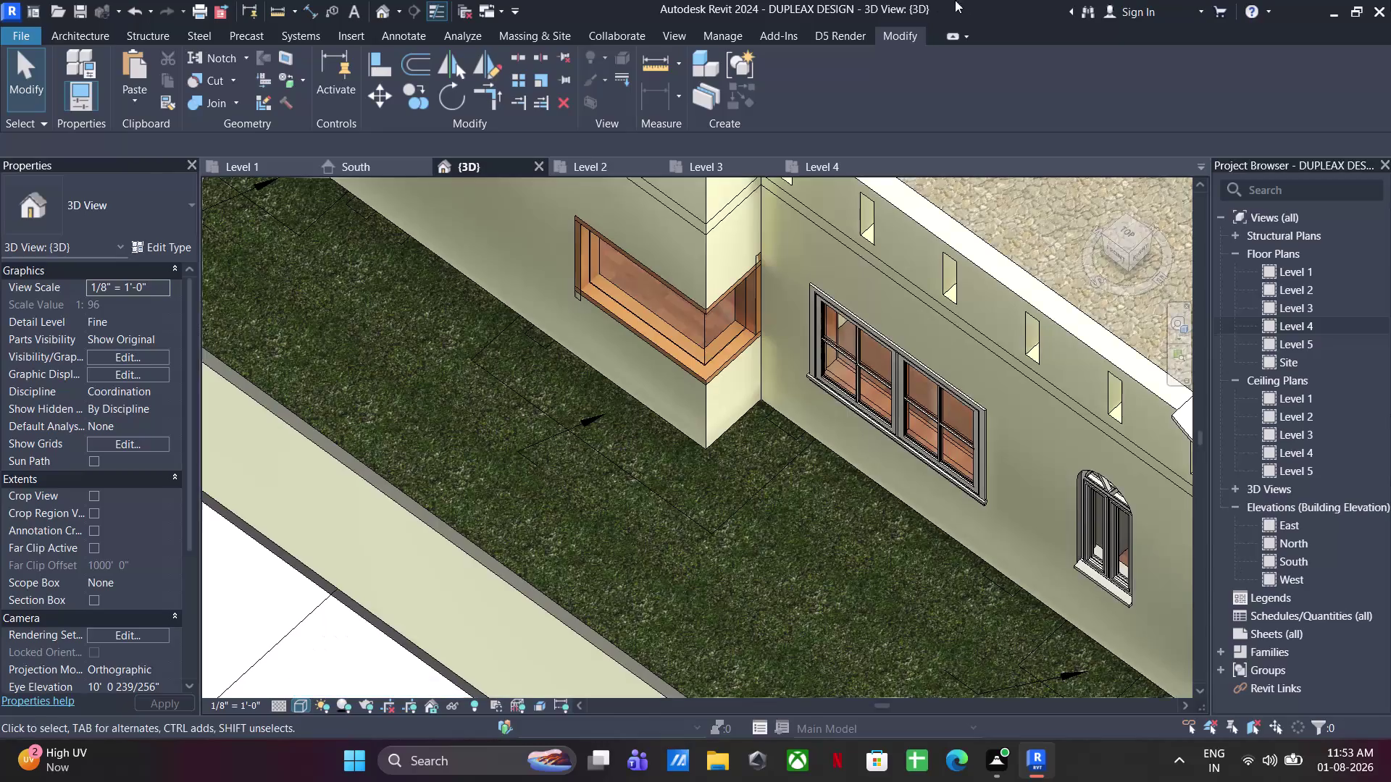
Start an in-place Generic Models component named '12'.
click(91, 30)
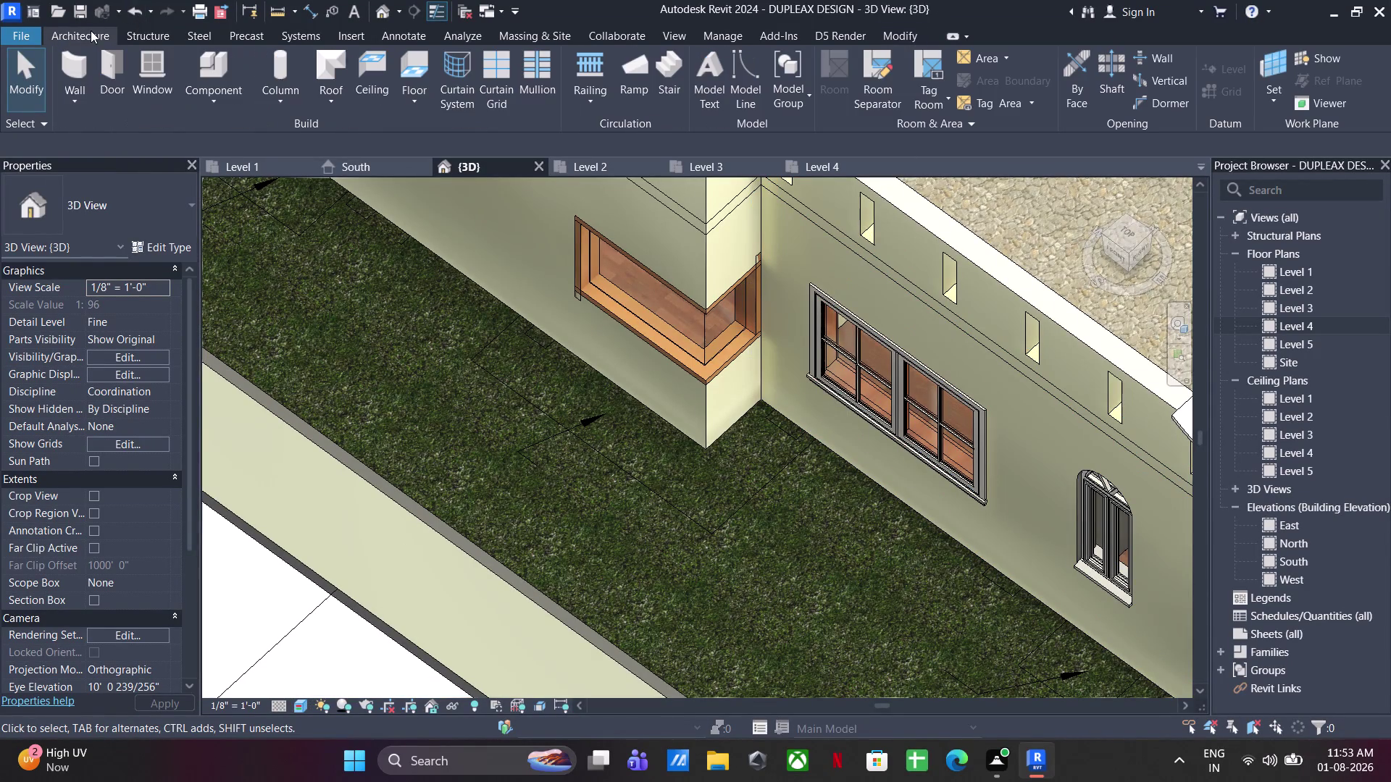
click(203, 101)
click(249, 165)
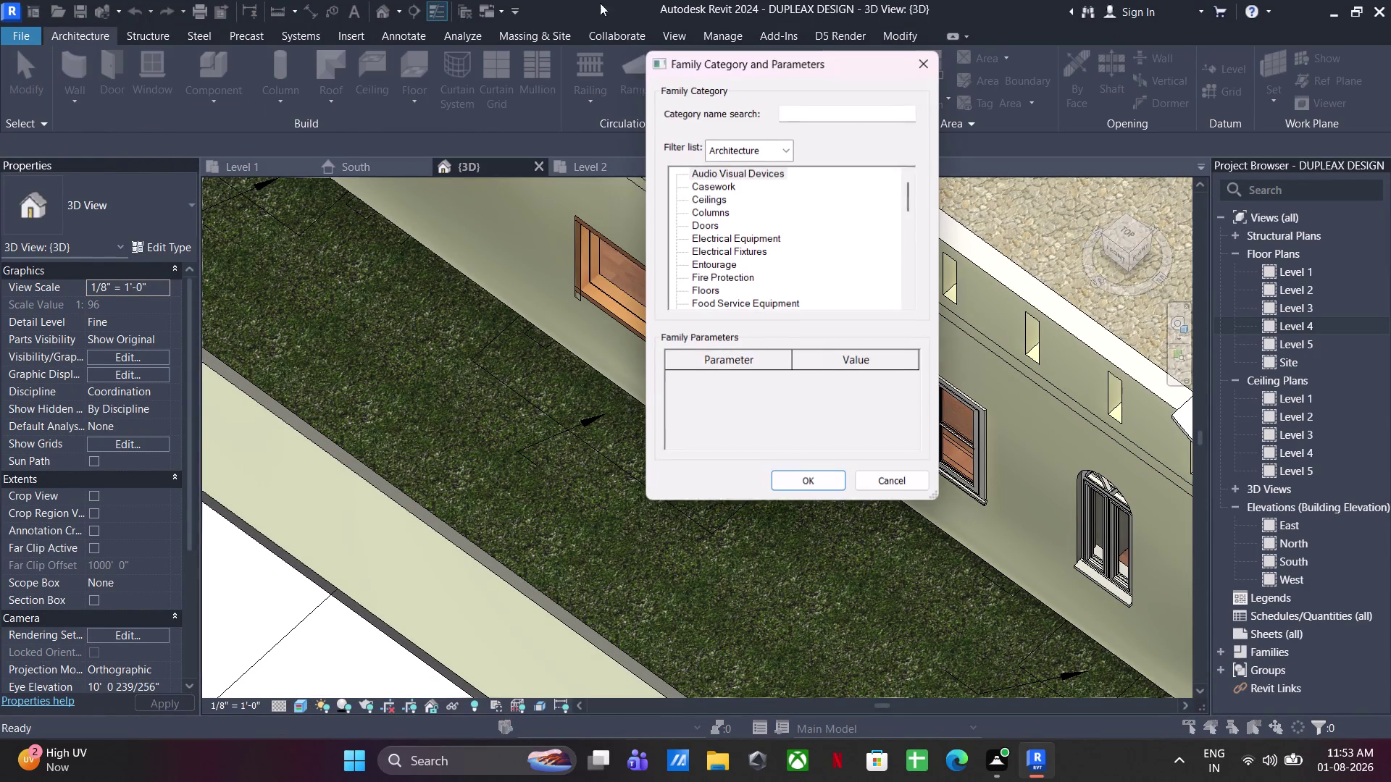
scroll(down, 3)
click(725, 290)
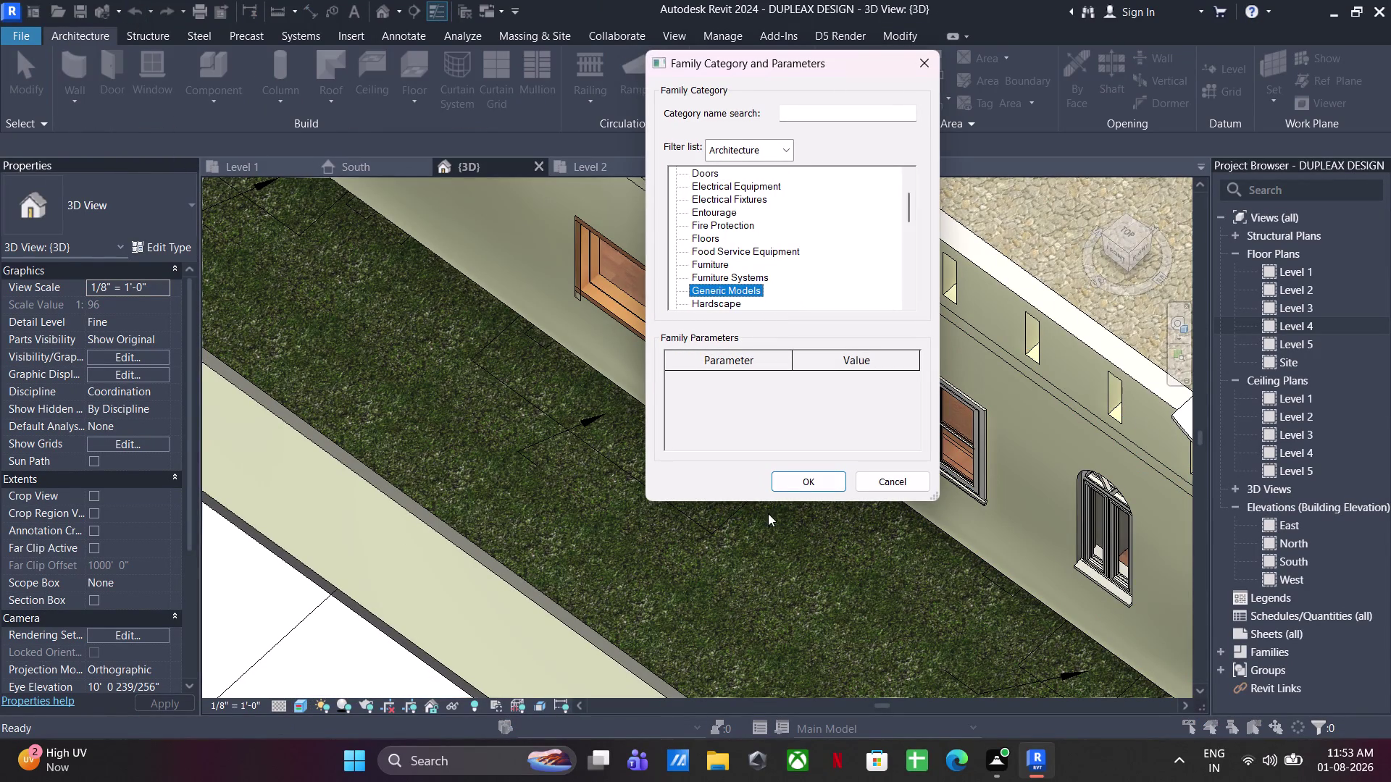
click(784, 478)
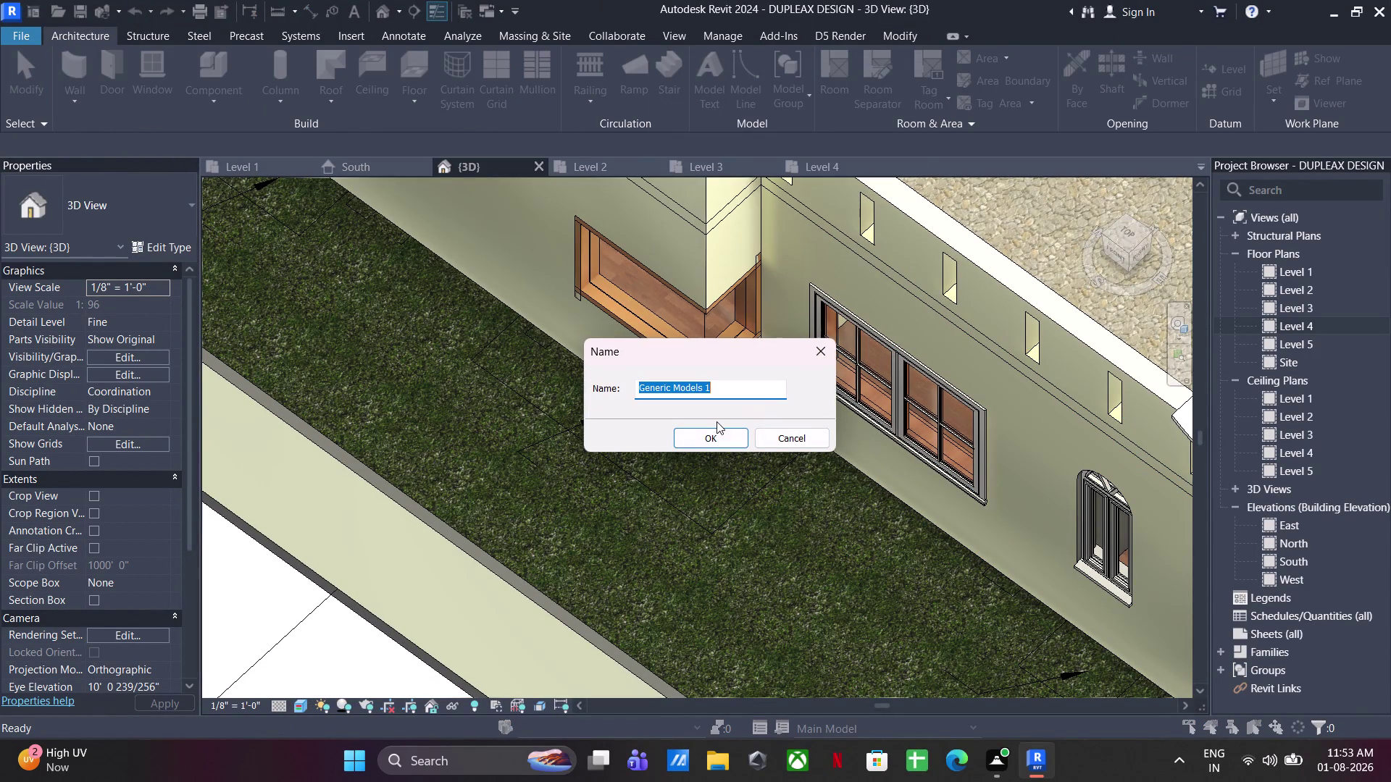
text(12)
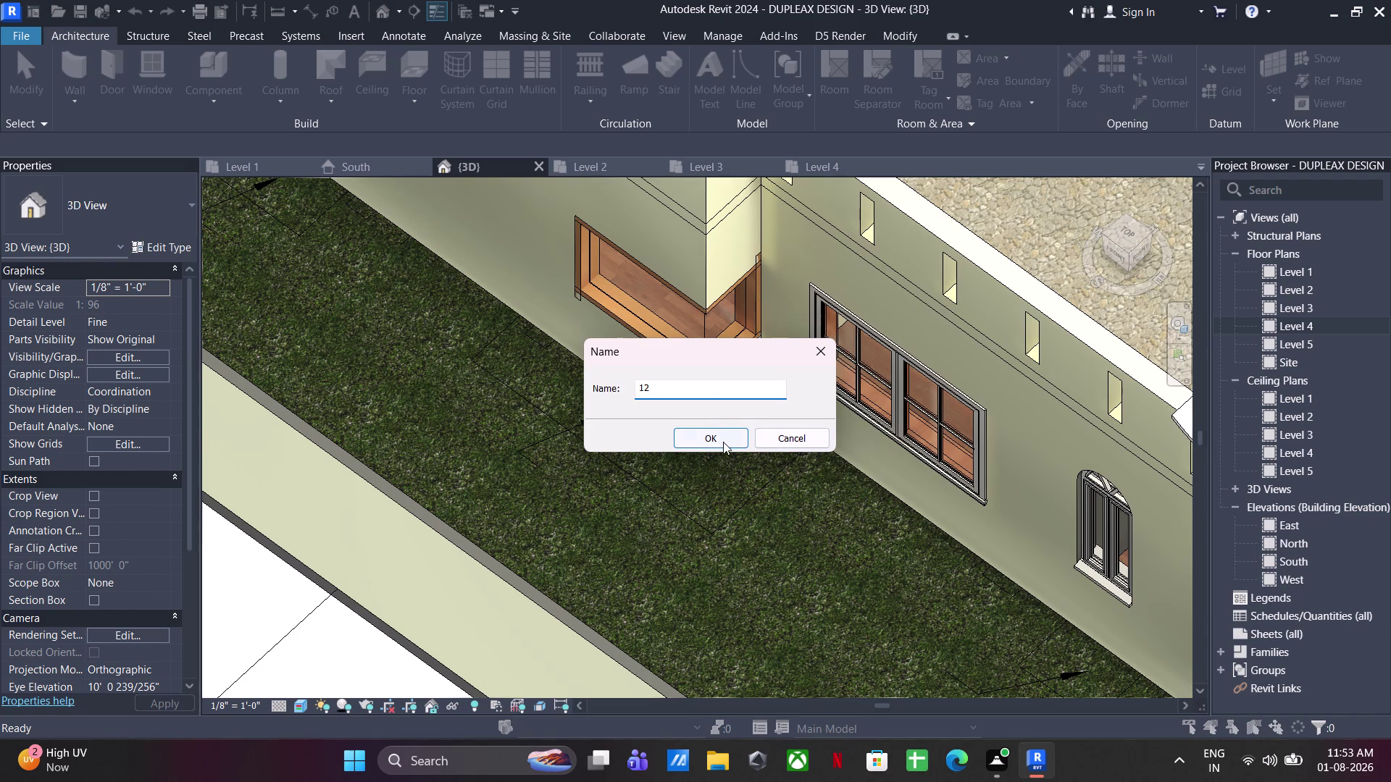
click(721, 442)
Pan across the site to bring the imported elevation drawing into view.
scroll(down, 3)
middle_drag(759, 502, 558, 323)
middle_drag(684, 494, 863, 559)
scroll(down, 3)
middle_drag(792, 479, 419, 603)
middle_drag(808, 509, 718, 505)
middle_drag(744, 529, 759, 248)
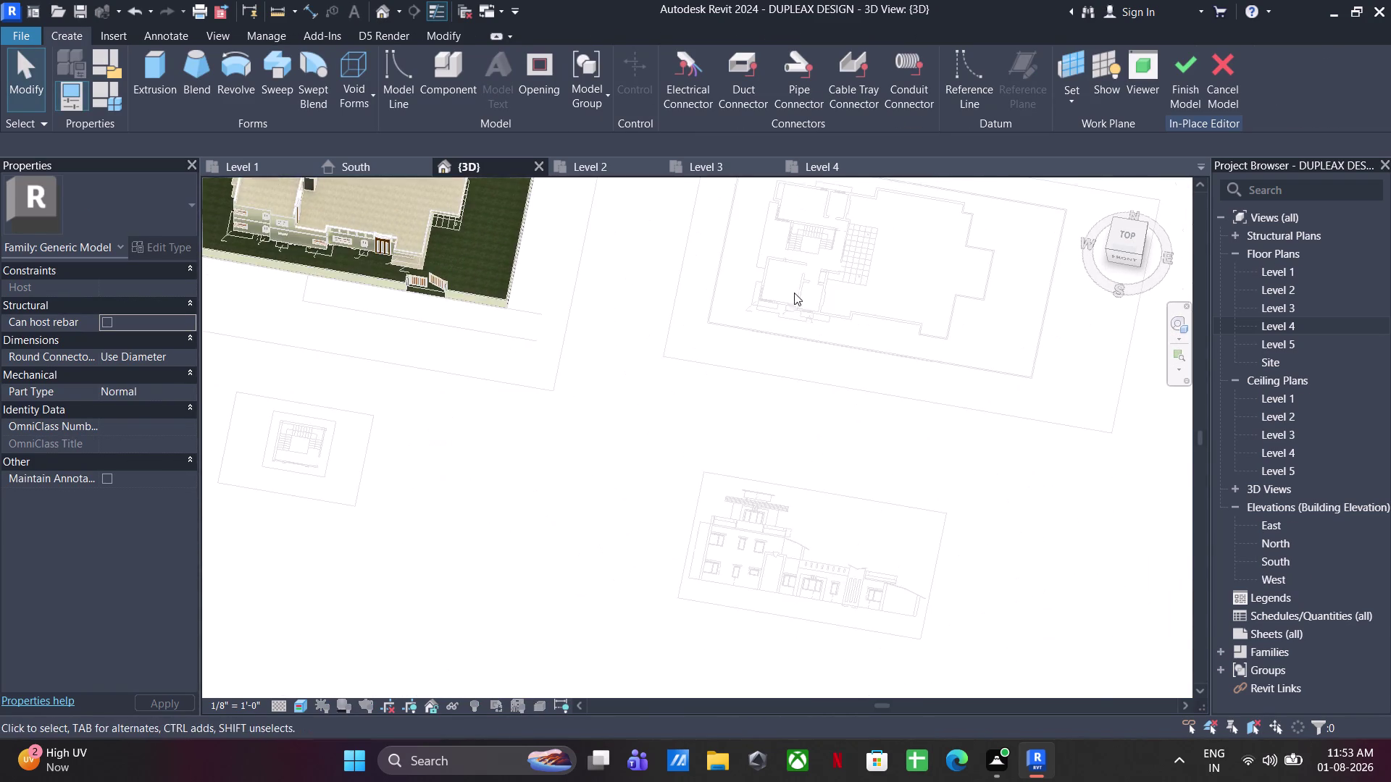
middle_drag(776, 638, 838, 427)
scroll(up, 3)
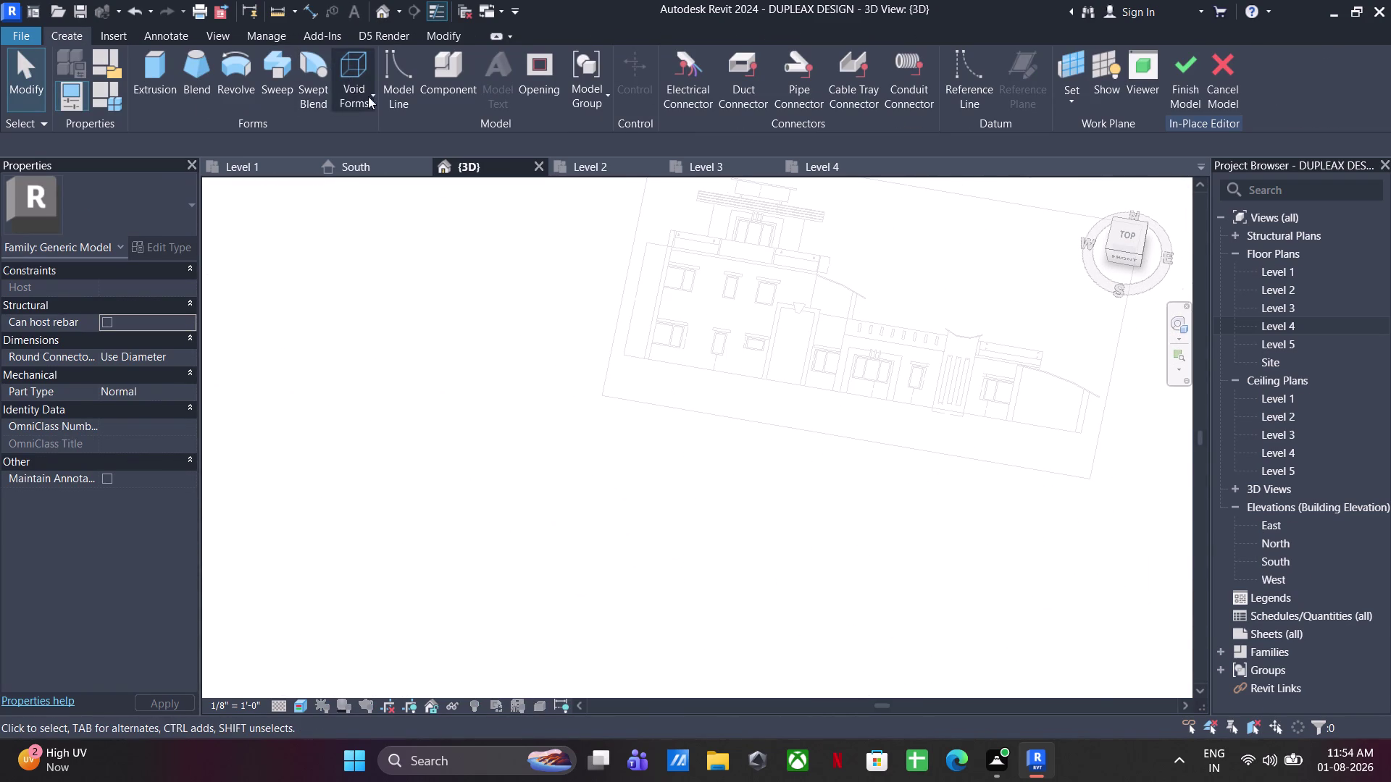
Start an extrusion and pick a new work plane for its sketch.
click(163, 78)
click(844, 97)
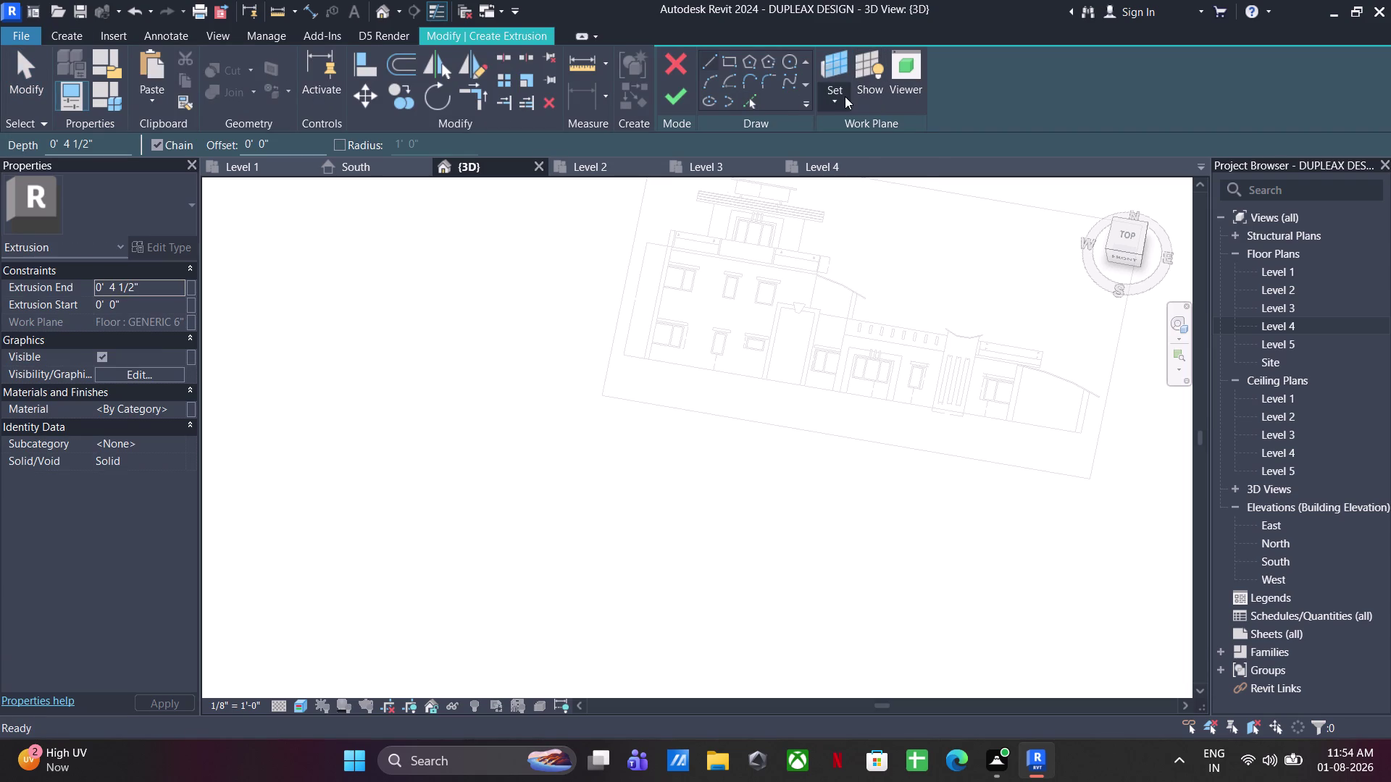
click(854, 165)
scroll(down, 3)
middle_drag(737, 271, 1027, 607)
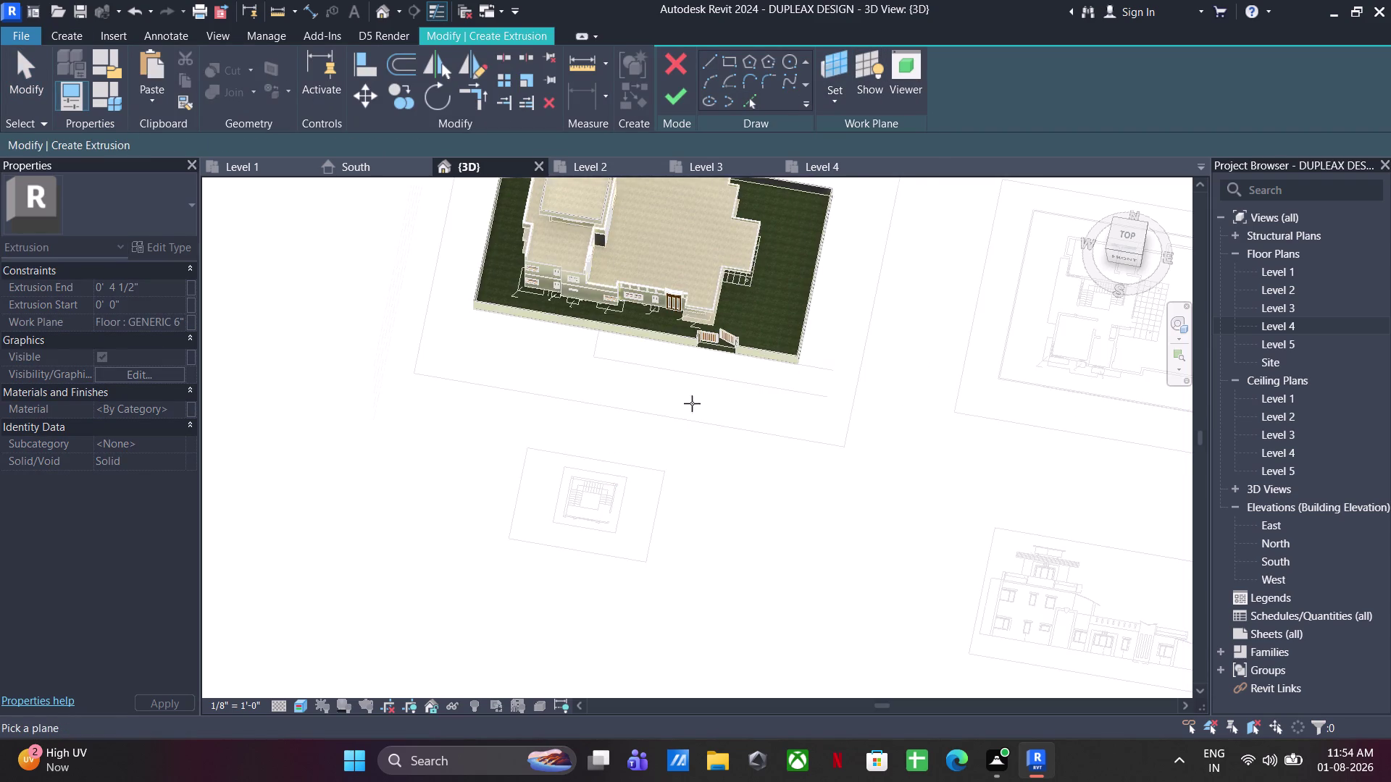
scroll(up, 3)
click(704, 353)
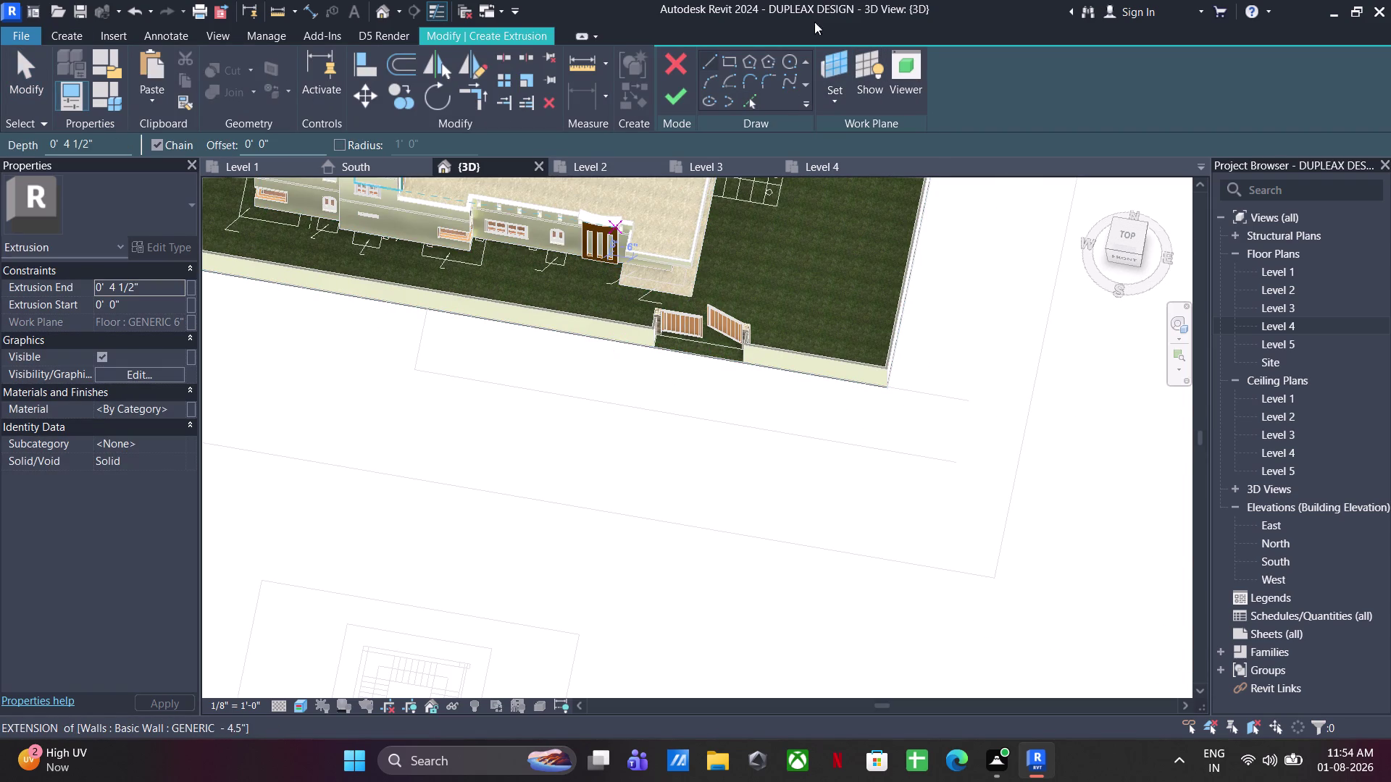
Pick the outer and inner edges of the window surround from the elevation drawing.
click(749, 97)
scroll(down, 3)
middle_drag(889, 413, 511, 112)
middle_click(840, 294)
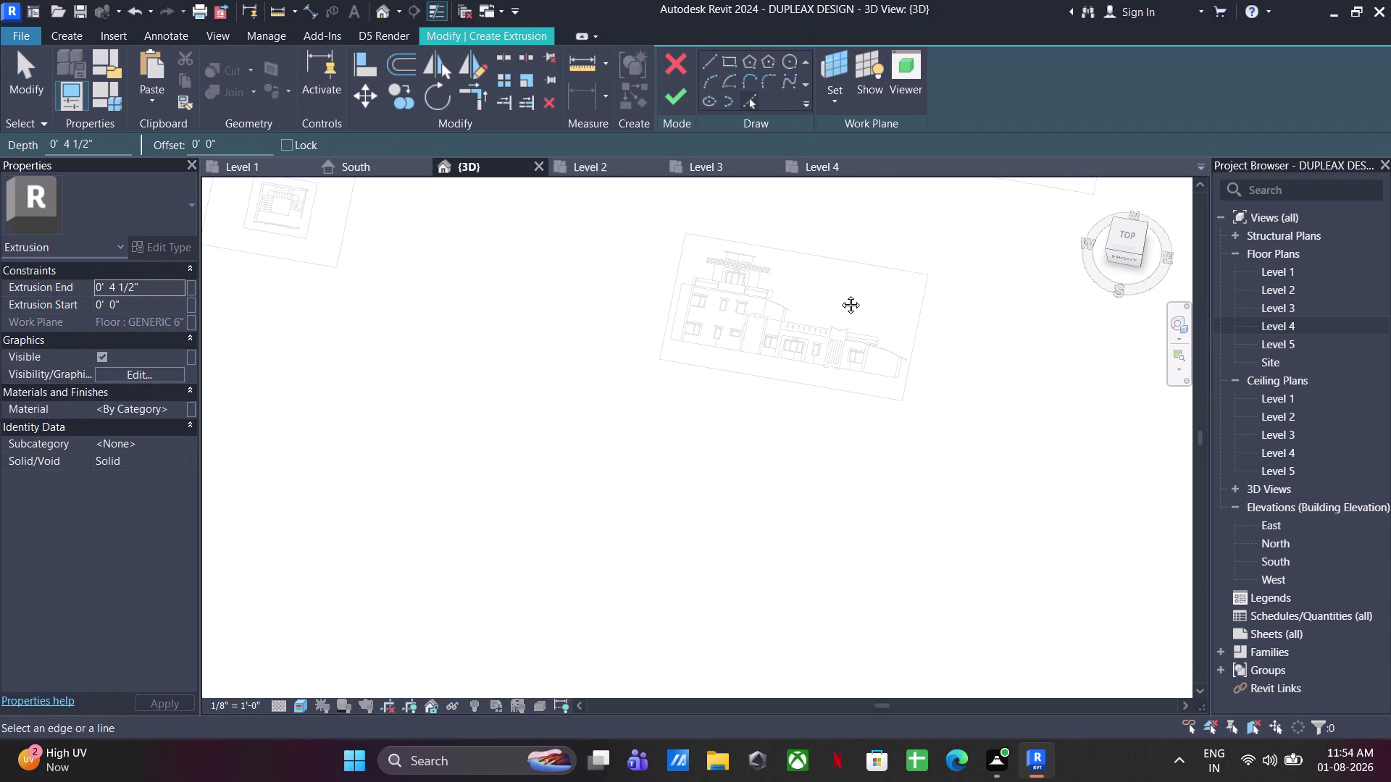
scroll(up, 3)
scroll(up, 3)
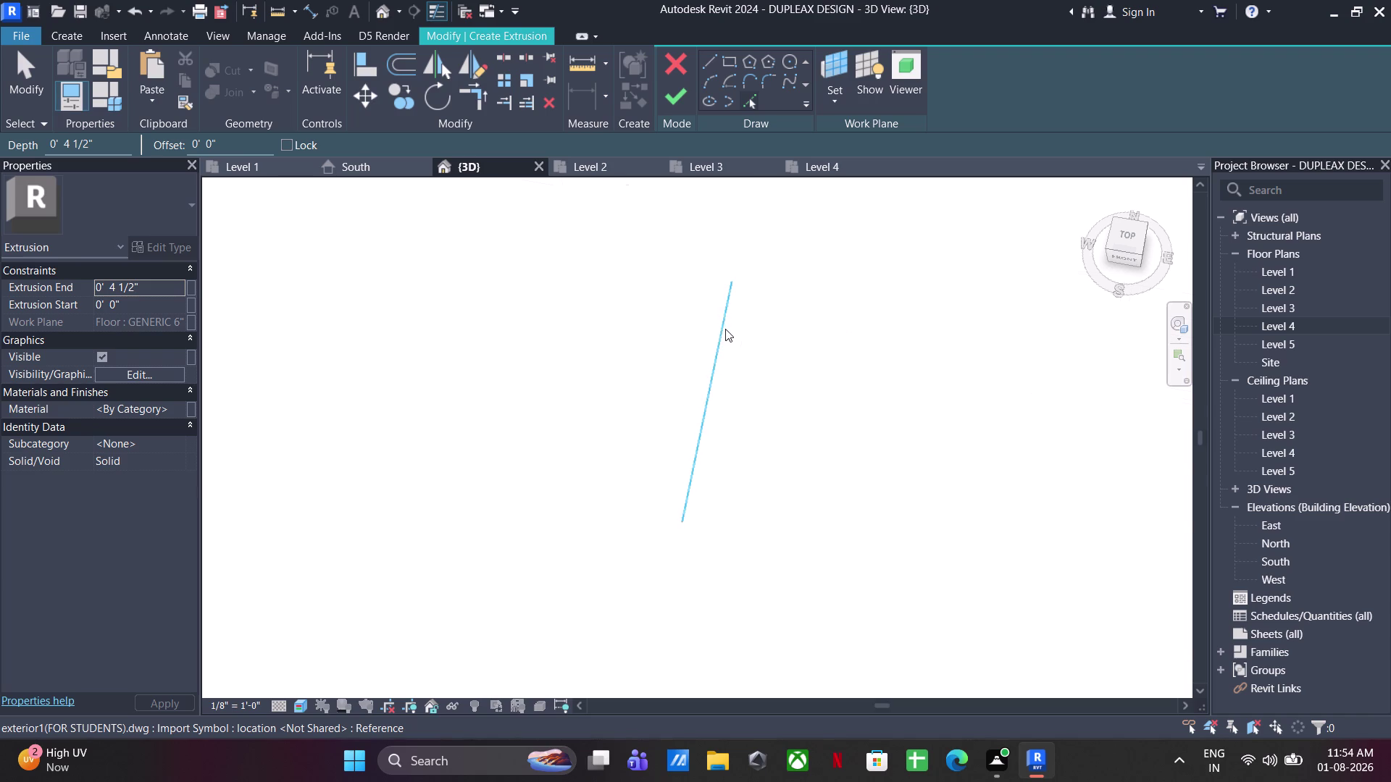
scroll(up, 3)
click(724, 336)
click(782, 275)
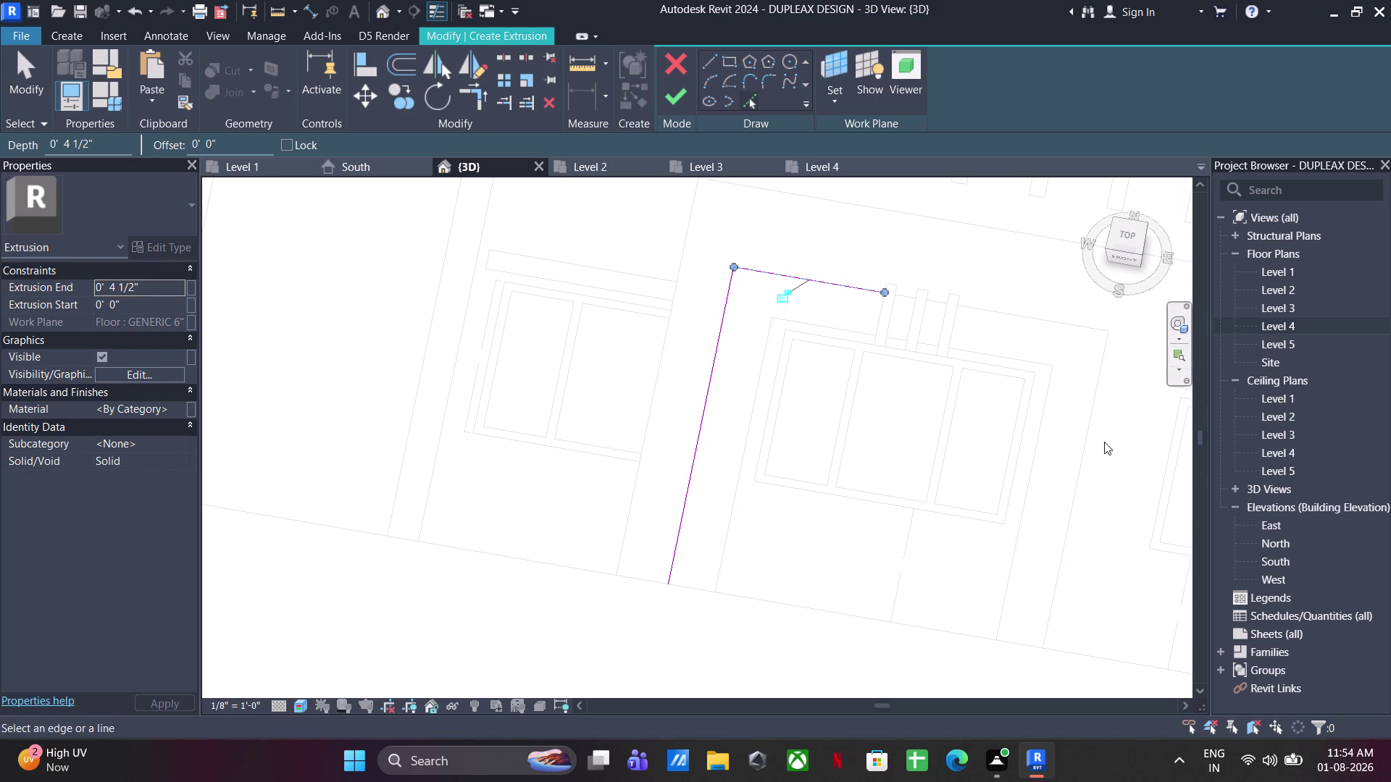
click(1093, 435)
click(756, 418)
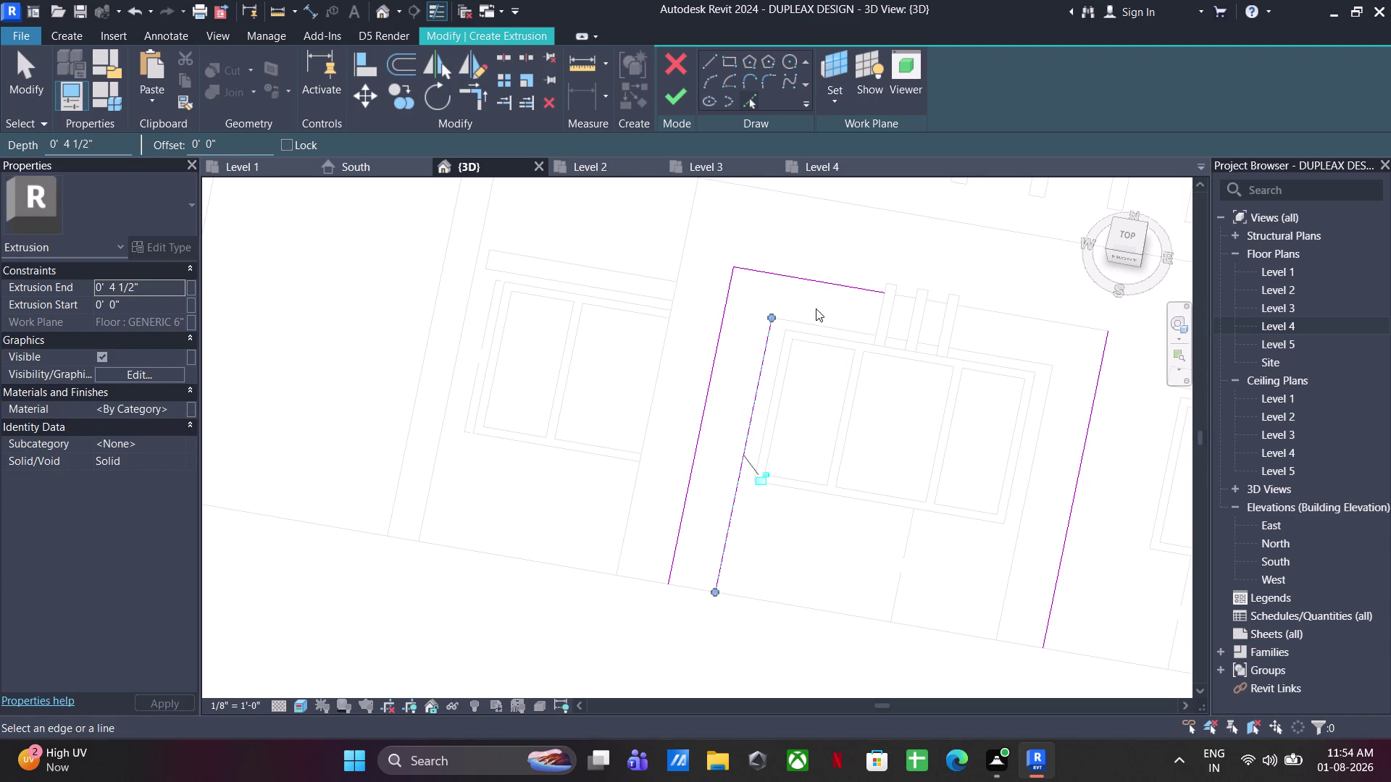
click(809, 319)
click(1018, 534)
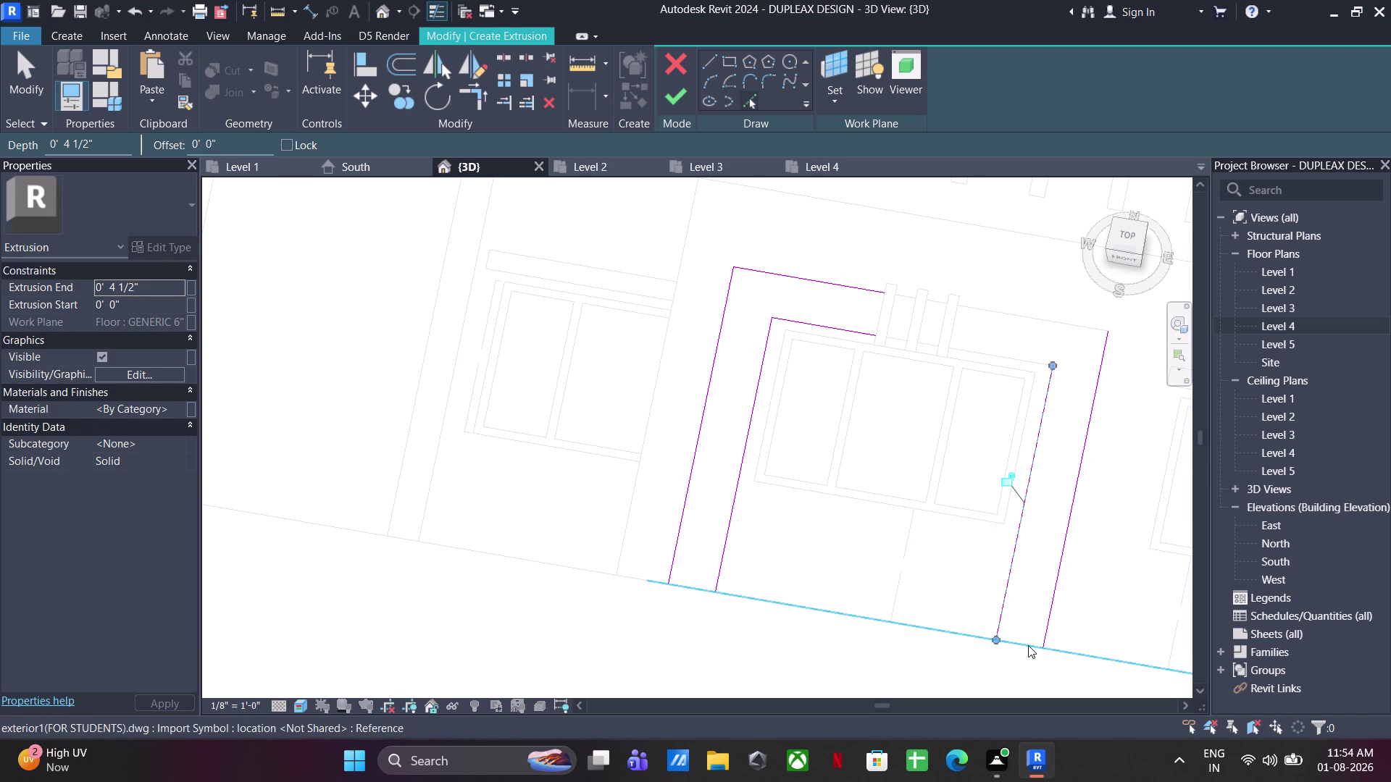
click(1026, 645)
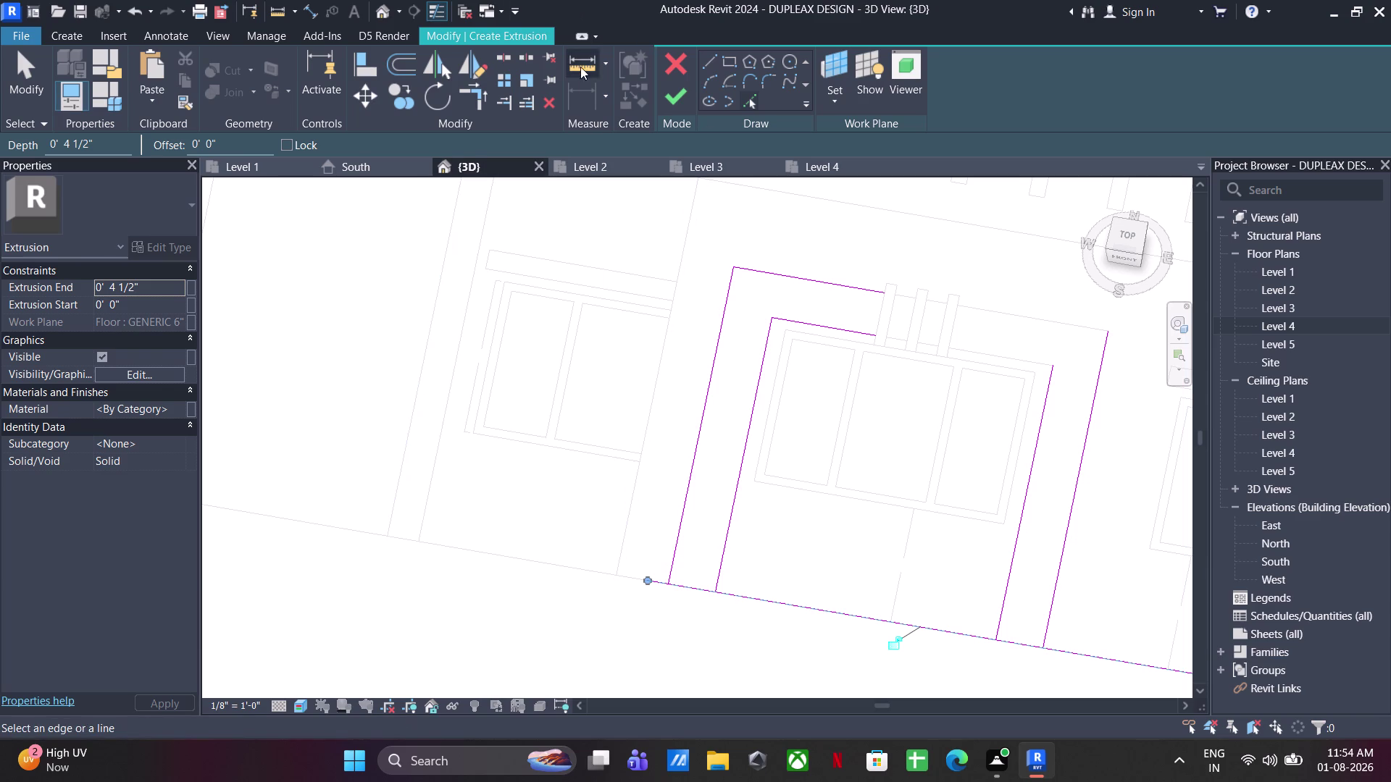
Trim and extend the sketch lines to close every corner of the frame outline.
click(512, 55)
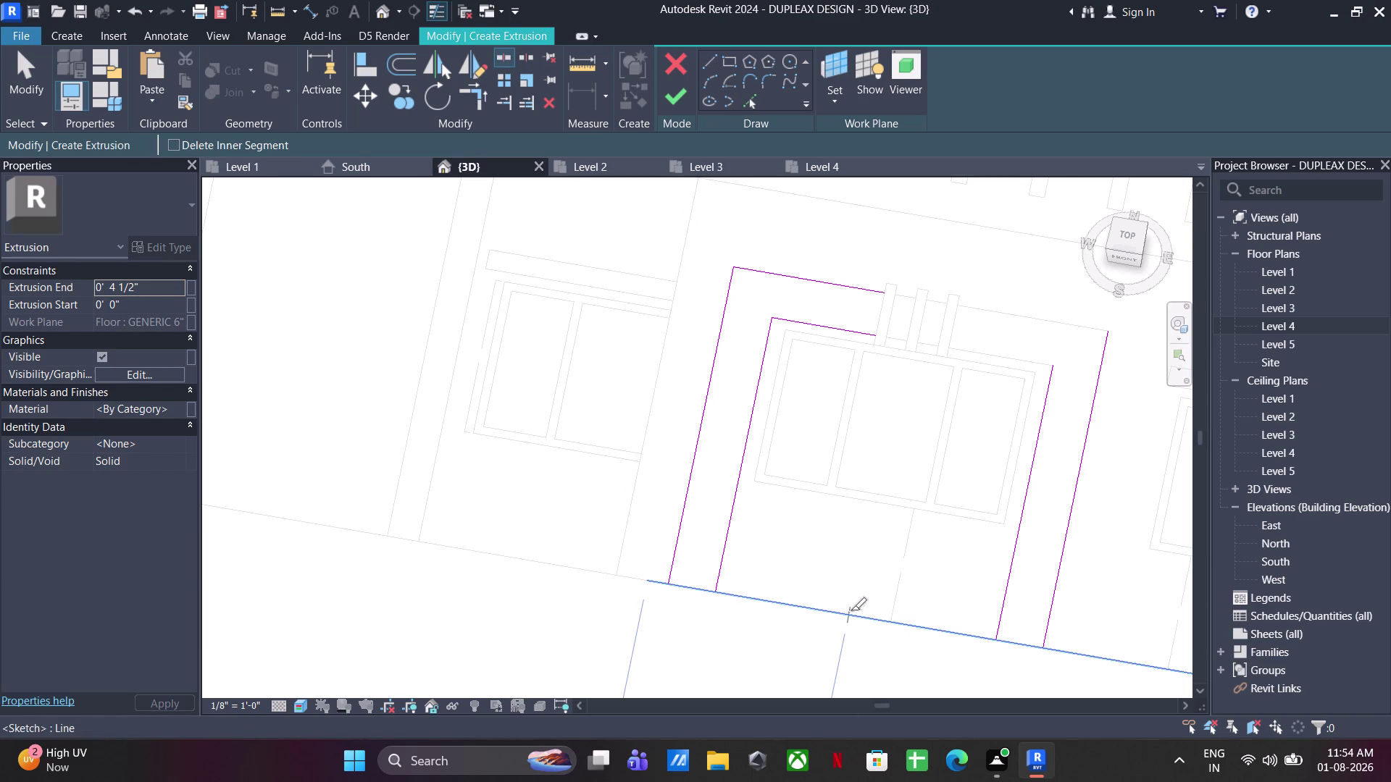
click(850, 611)
key(Escape)
key(Escape)
click(470, 82)
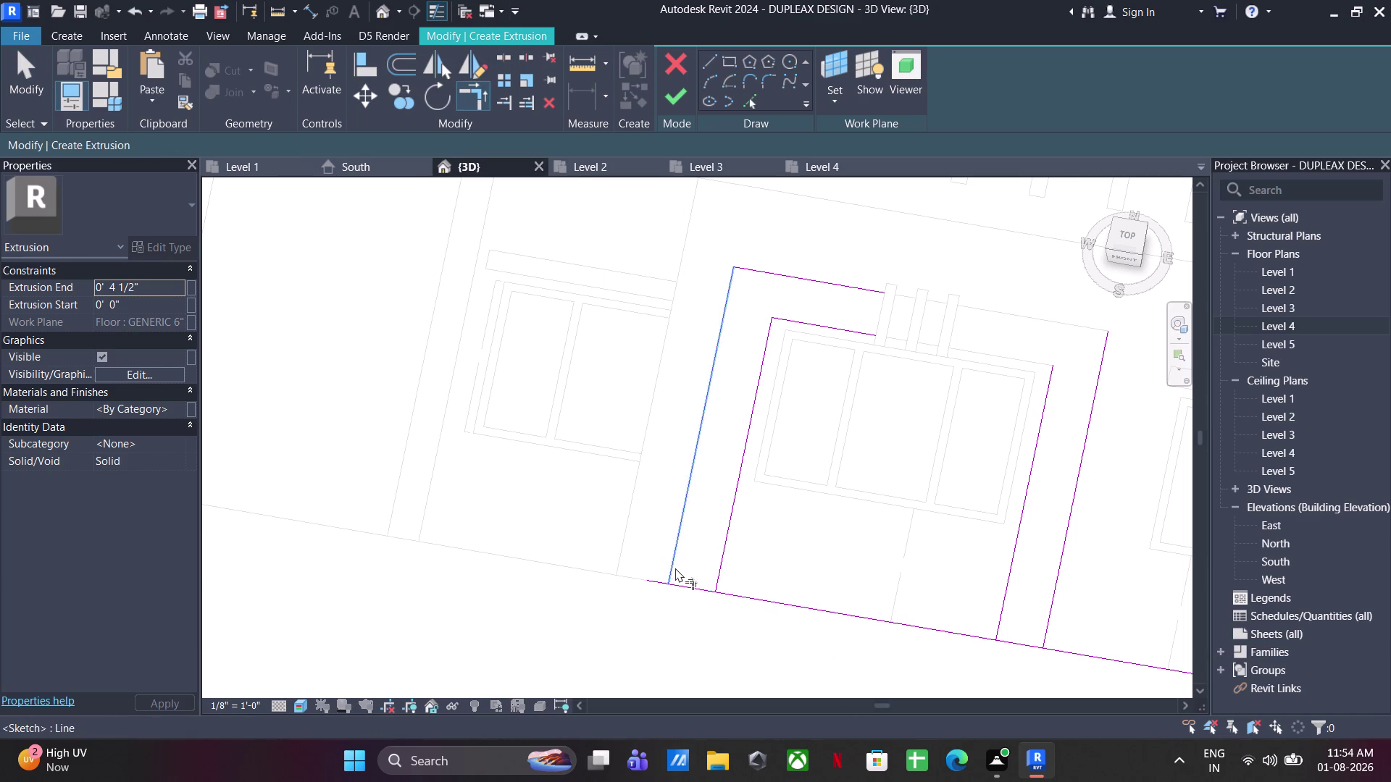
click(675, 568)
click(685, 594)
click(728, 560)
click(702, 588)
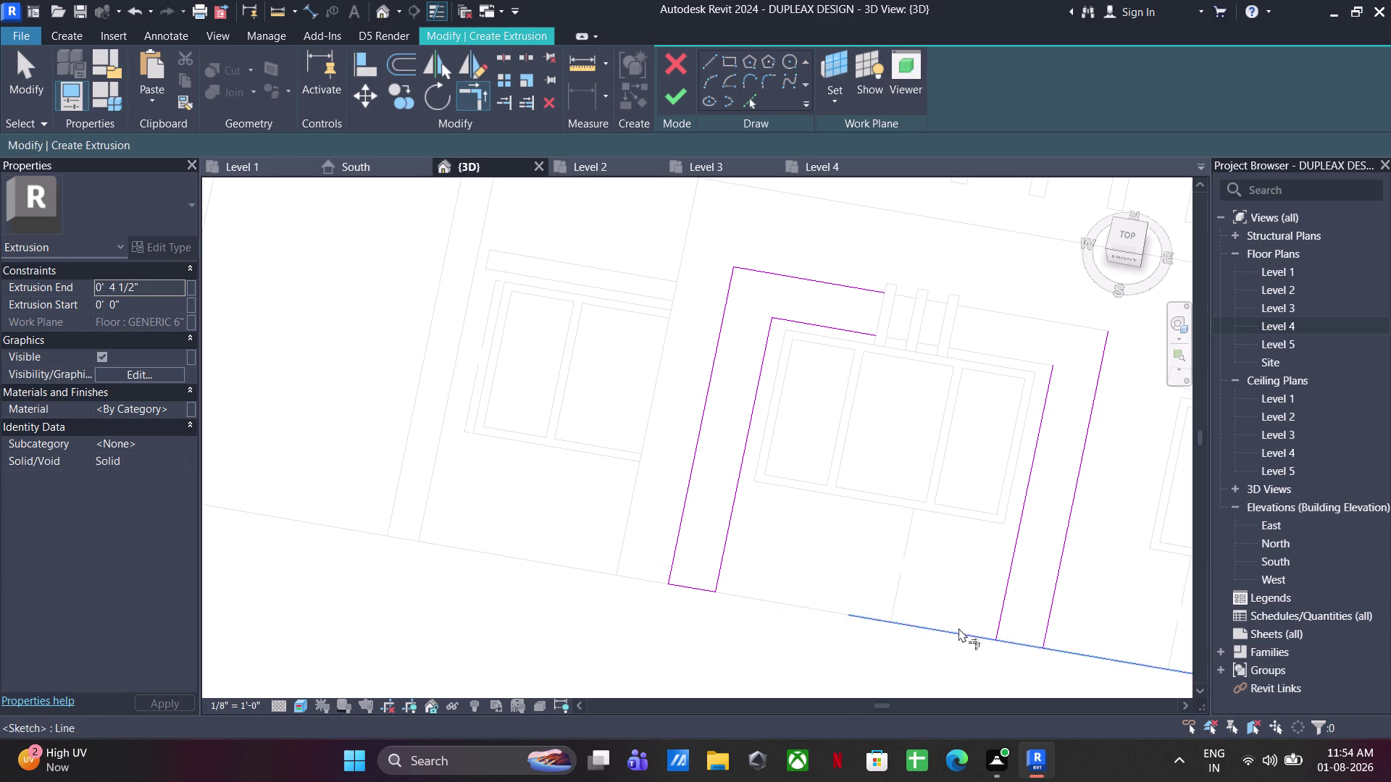
click(1004, 614)
click(1007, 645)
click(1054, 624)
click(1024, 653)
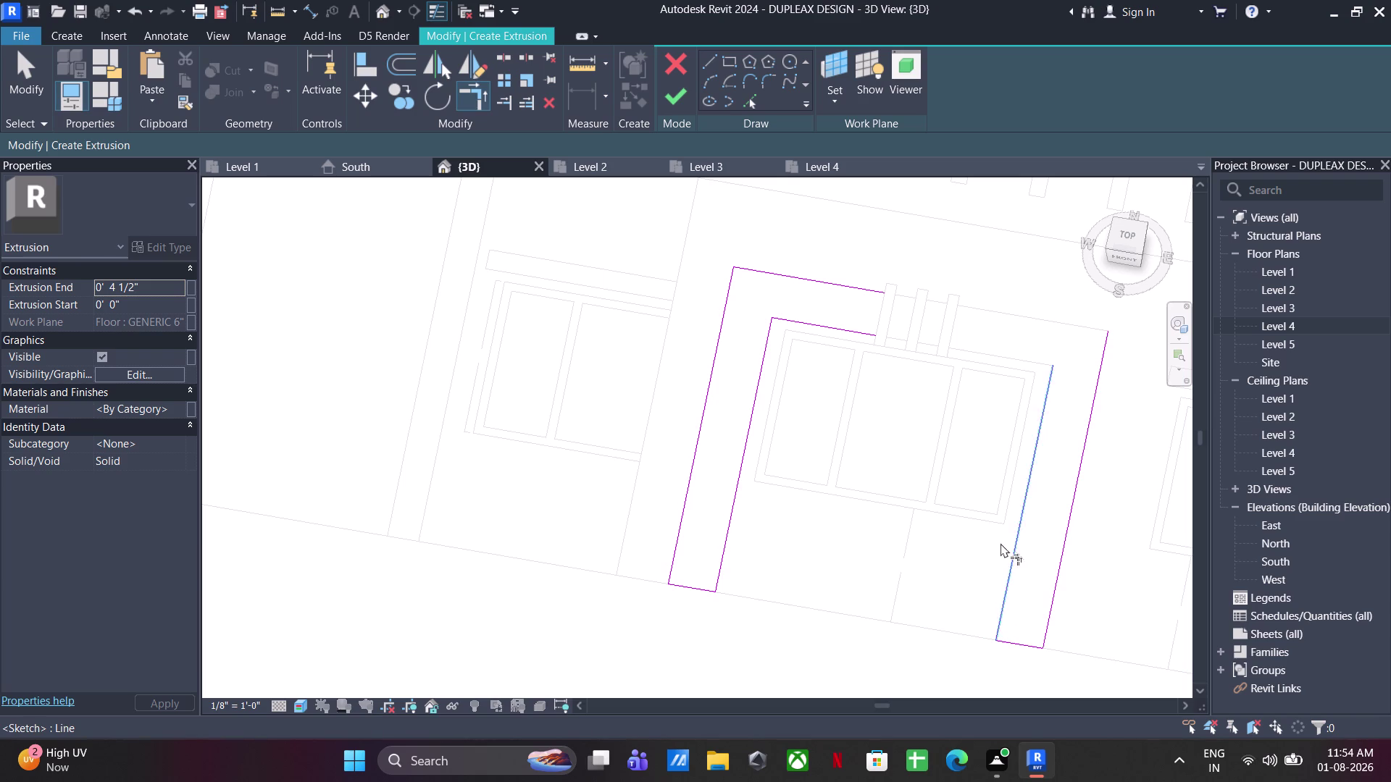
click(1039, 434)
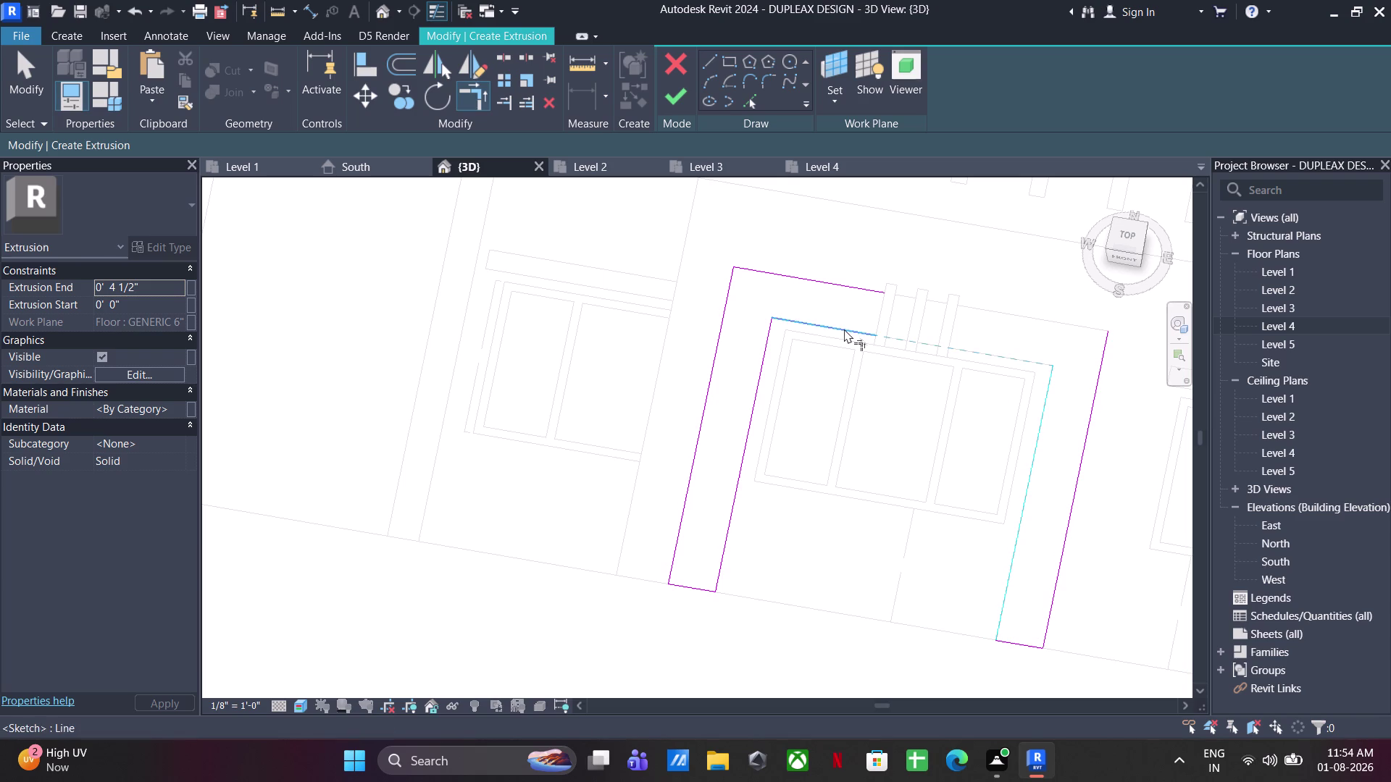
click(844, 329)
click(871, 291)
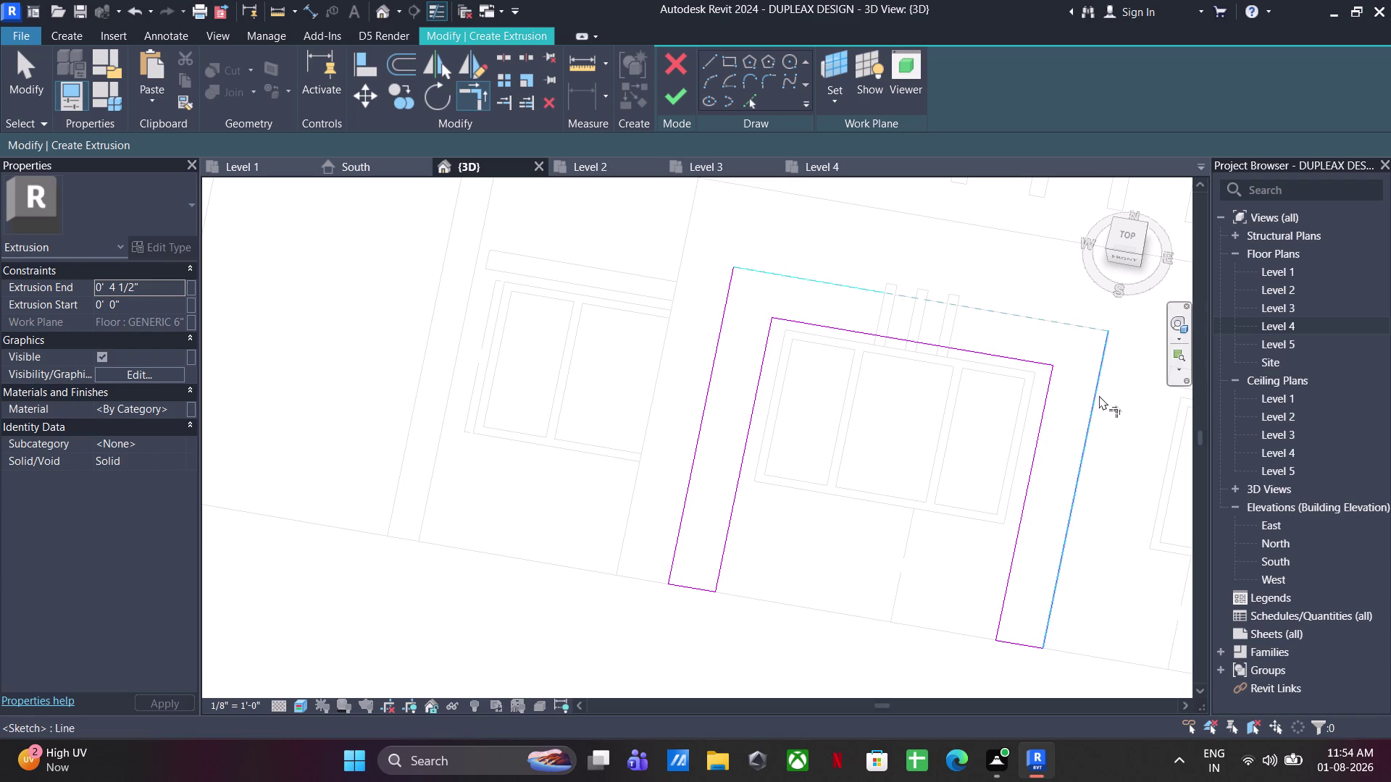
click(1099, 396)
scroll(down, 3)
key(Escape)
key(Escape)
Cut the eight outline lines to the clipboard and orbit to the front wall.
drag(982, 322, 625, 611)
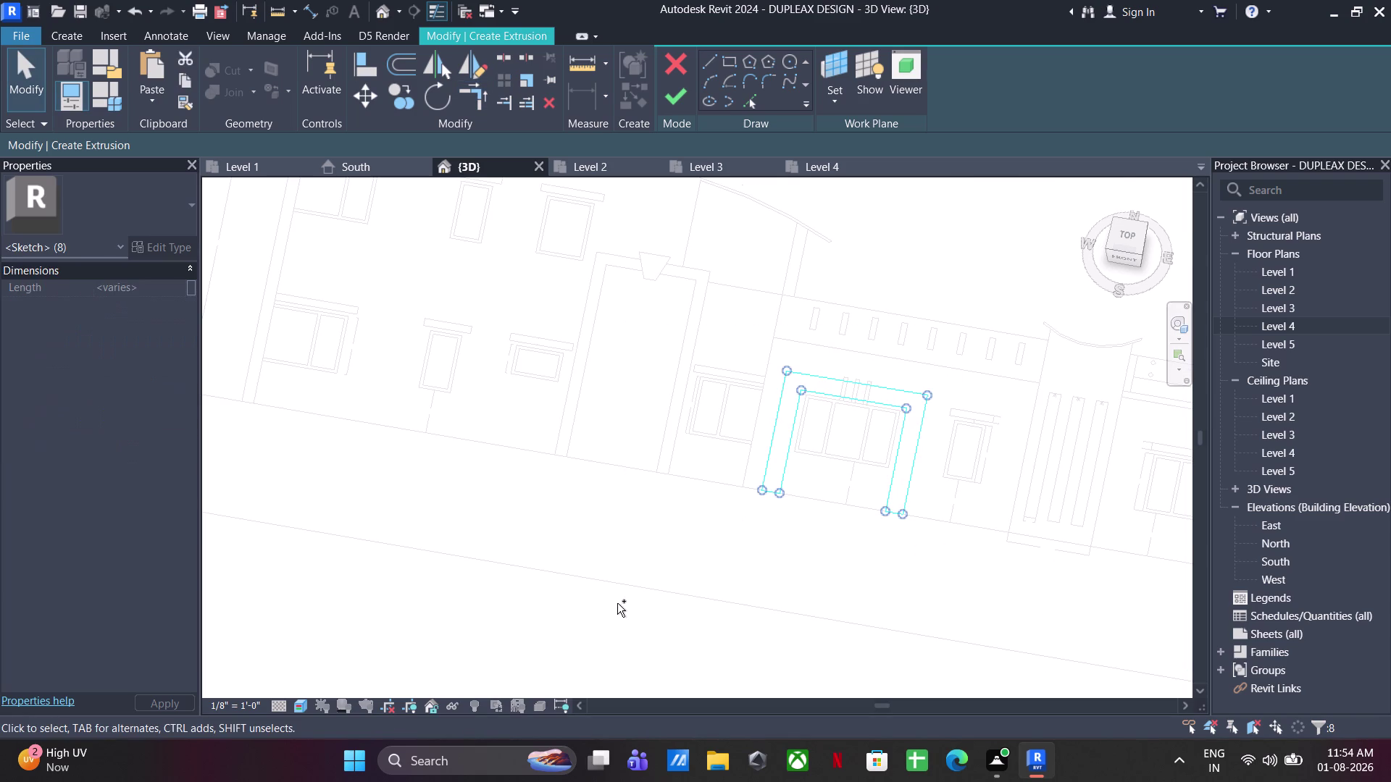
key(ctrl+x)
scroll(down, 3)
middle_drag(647, 408, 1157, 632)
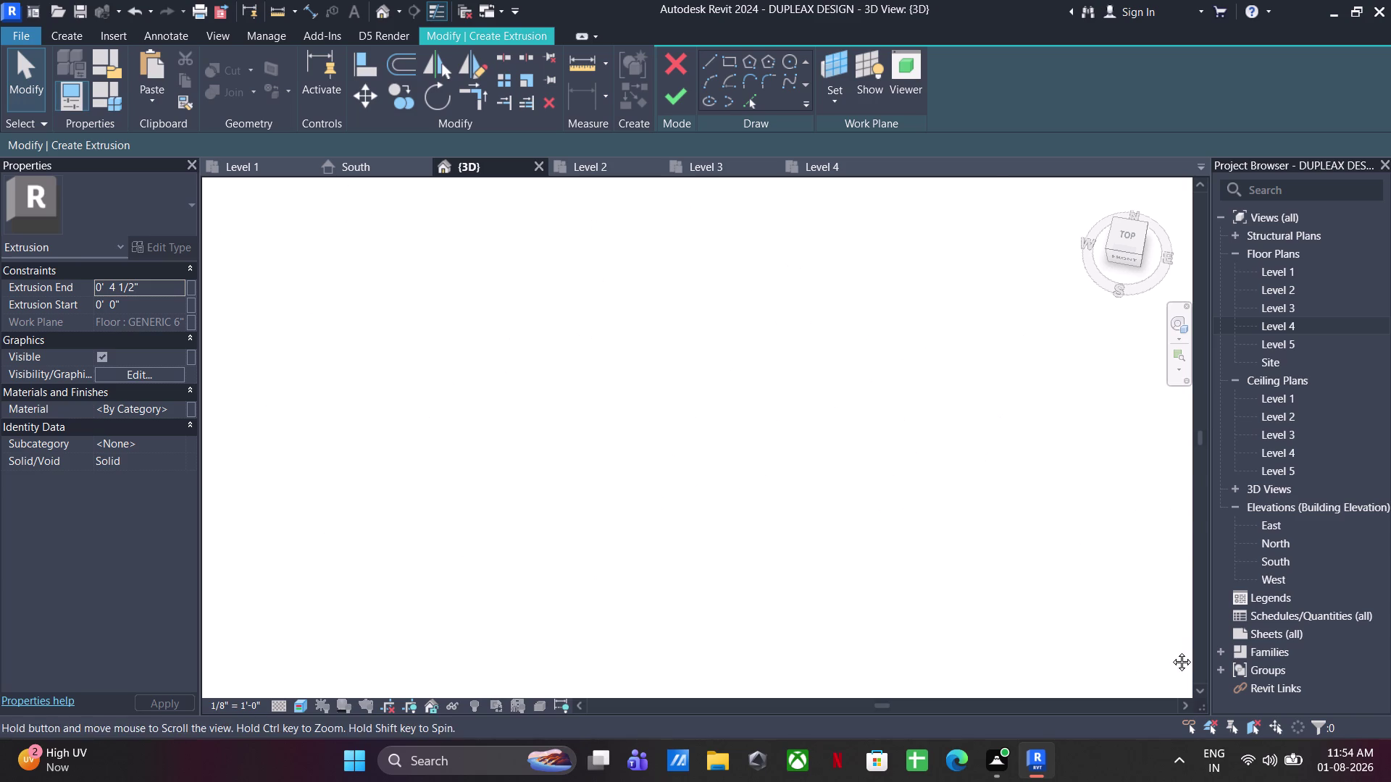
middle_drag(1157, 631, 1171, 657)
middle_drag(594, 396, 962, 663)
middle_drag(602, 368, 660, 596)
scroll(up, 3)
middle_drag(786, 563, 757, 434)
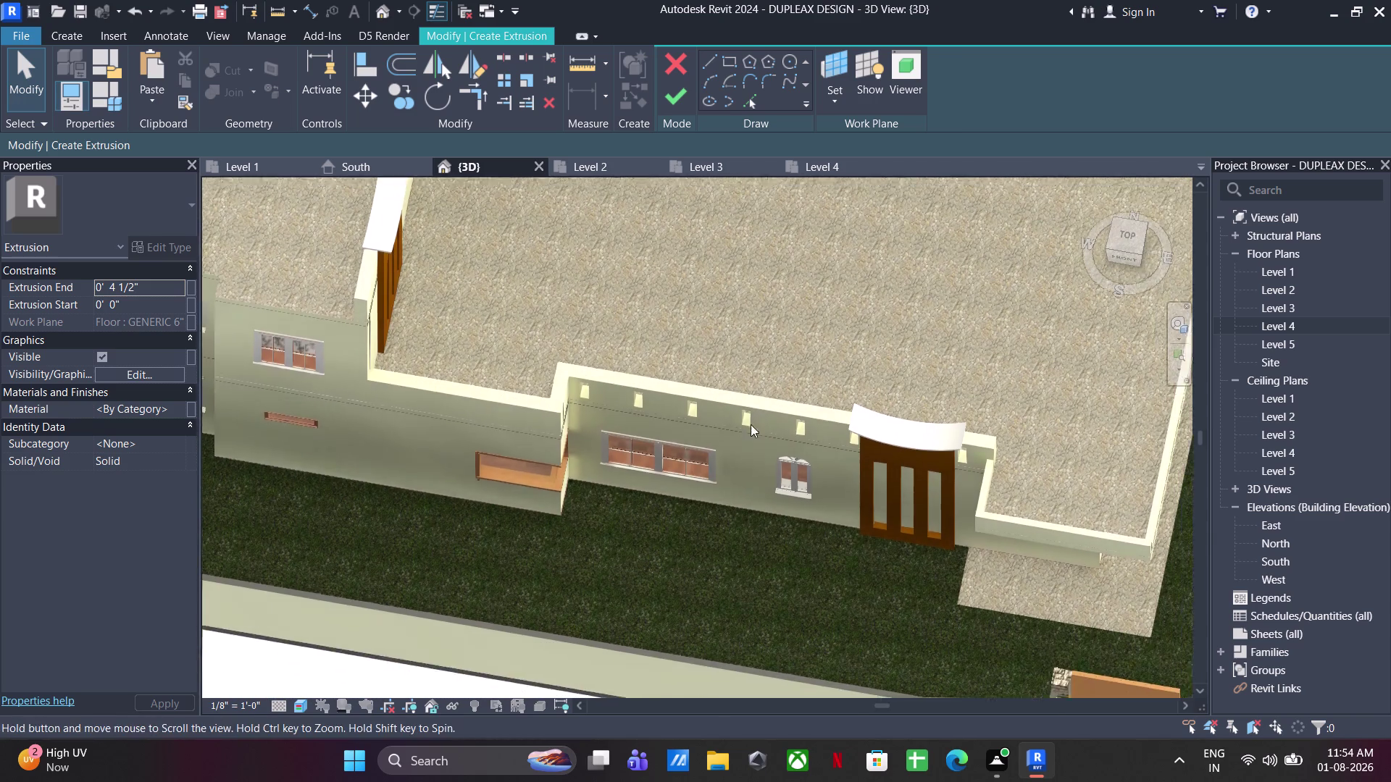
middle_drag(757, 434, 753, 427)
Set the exterior wall face as the work plane and paste the outline there.
click(842, 104)
click(850, 166)
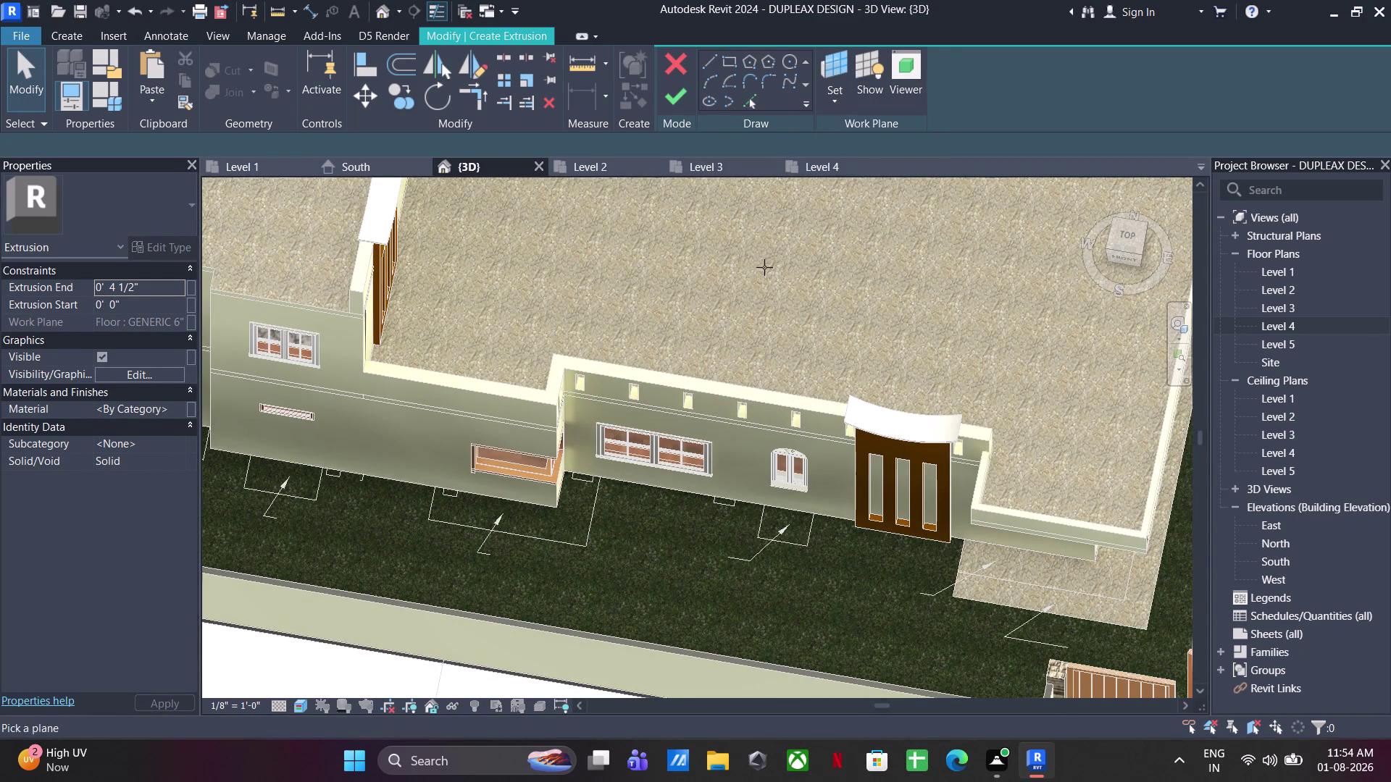
click(734, 428)
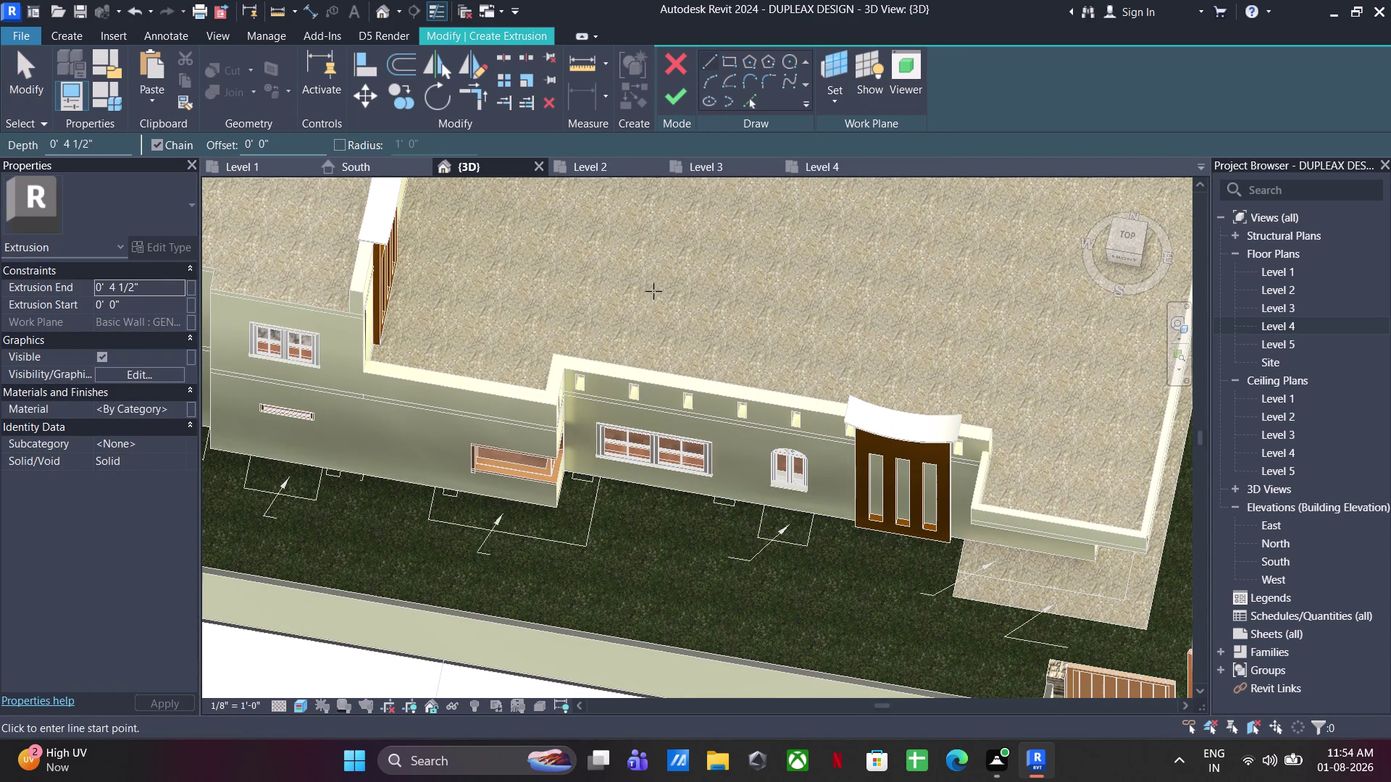
key(ctrl+v)
scroll(up, 3)
scroll(up, 3)
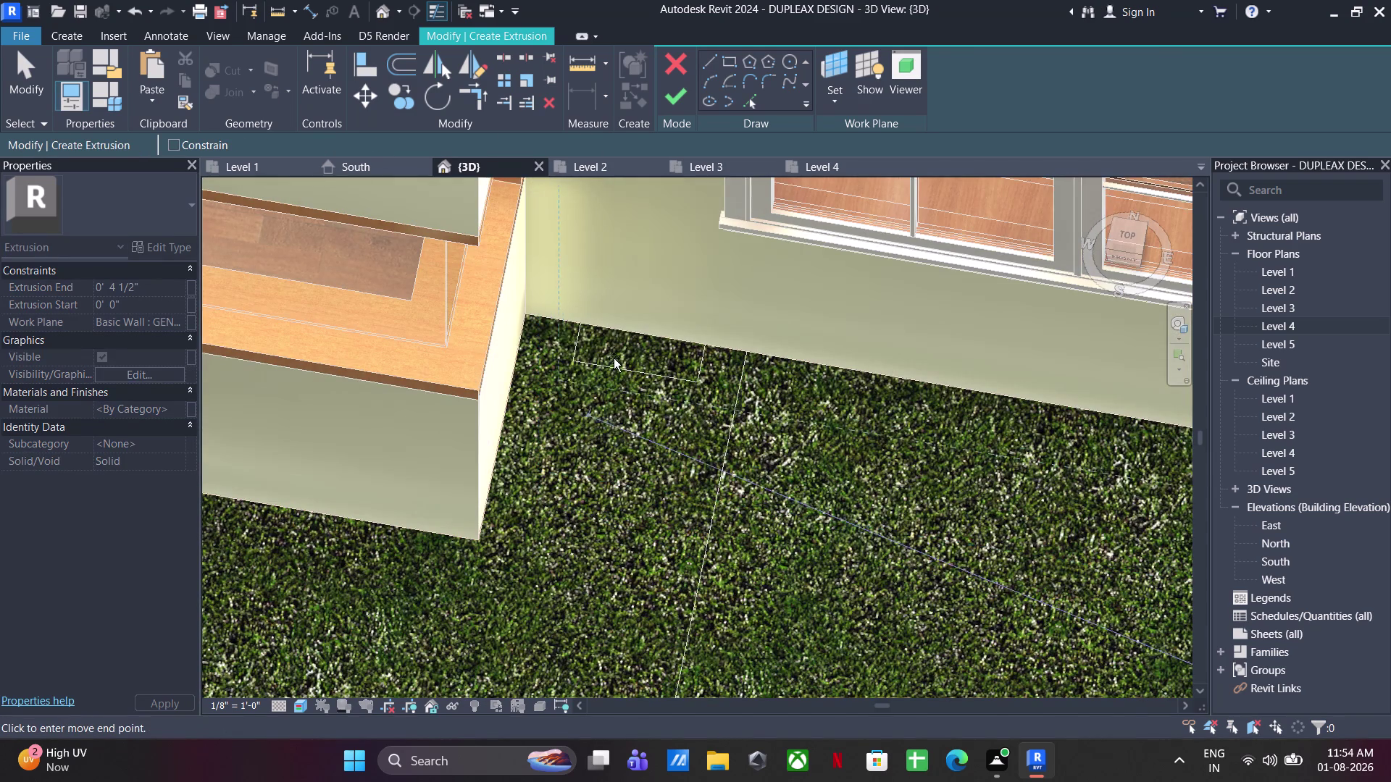
click(580, 322)
Finish the sketch so the frame extrusion is created around the window.
scroll(down, 3)
middle_drag(628, 537, 696, 500)
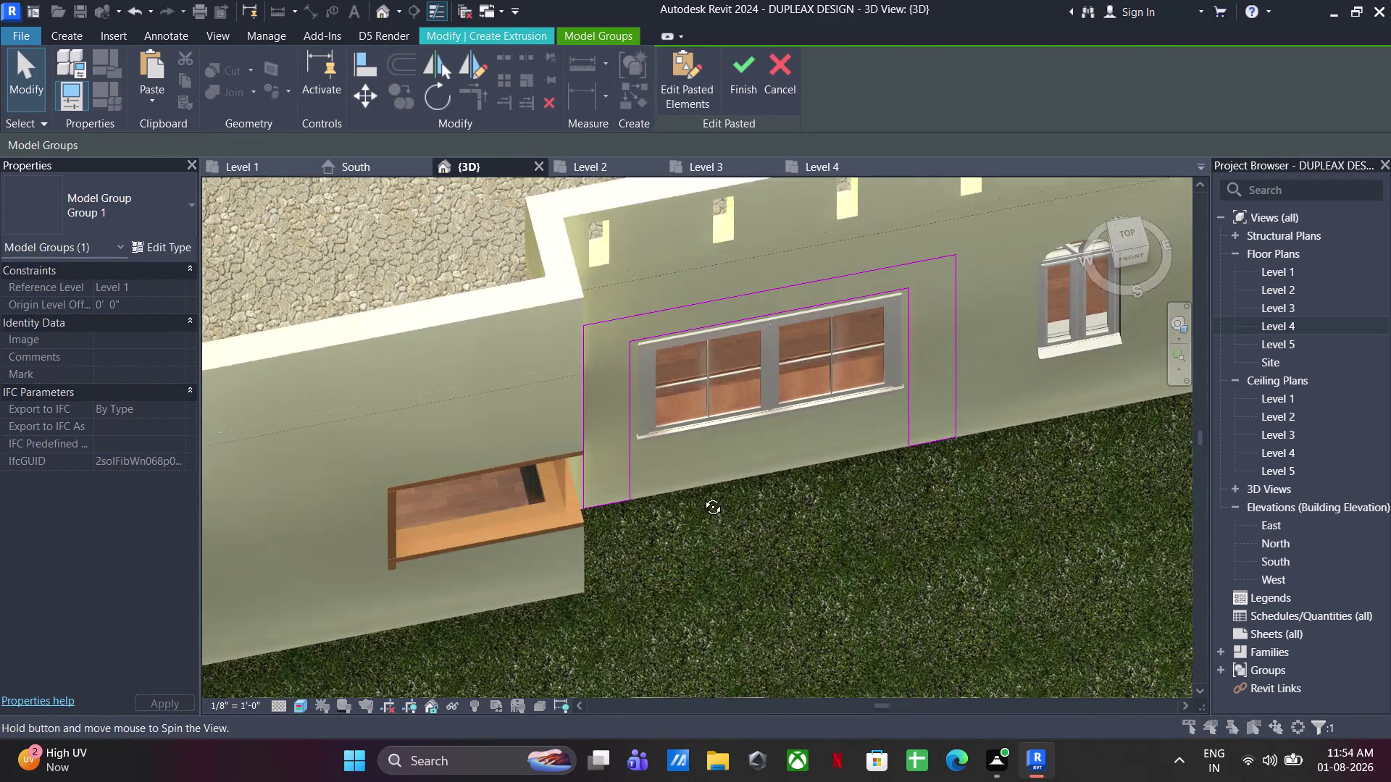
middle_drag(696, 501, 682, 473)
key(Escape)
key(Escape)
key(Escape)
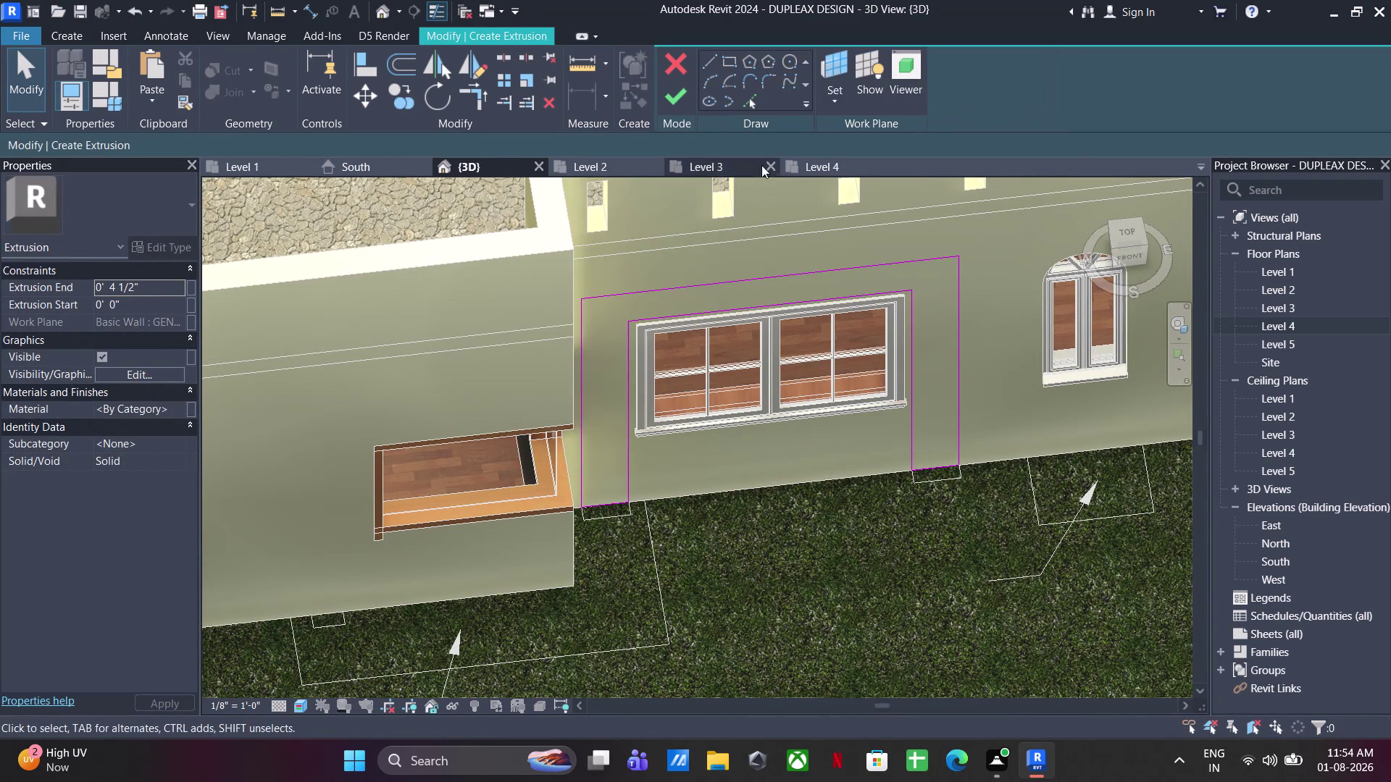
click(682, 94)
middle_drag(899, 577, 926, 528)
click(919, 533)
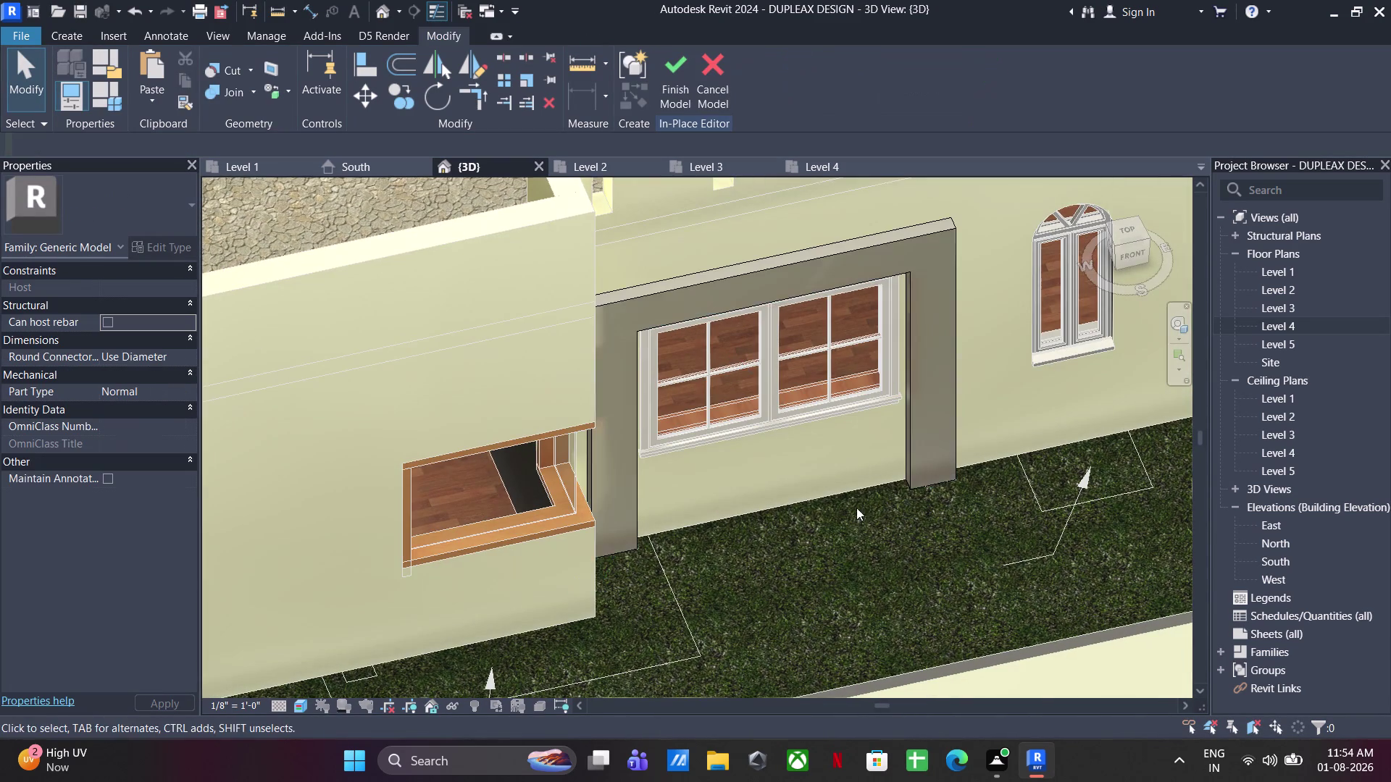
Give the surround the STONE 1 material and dismiss the error from finishing.
click(701, 287)
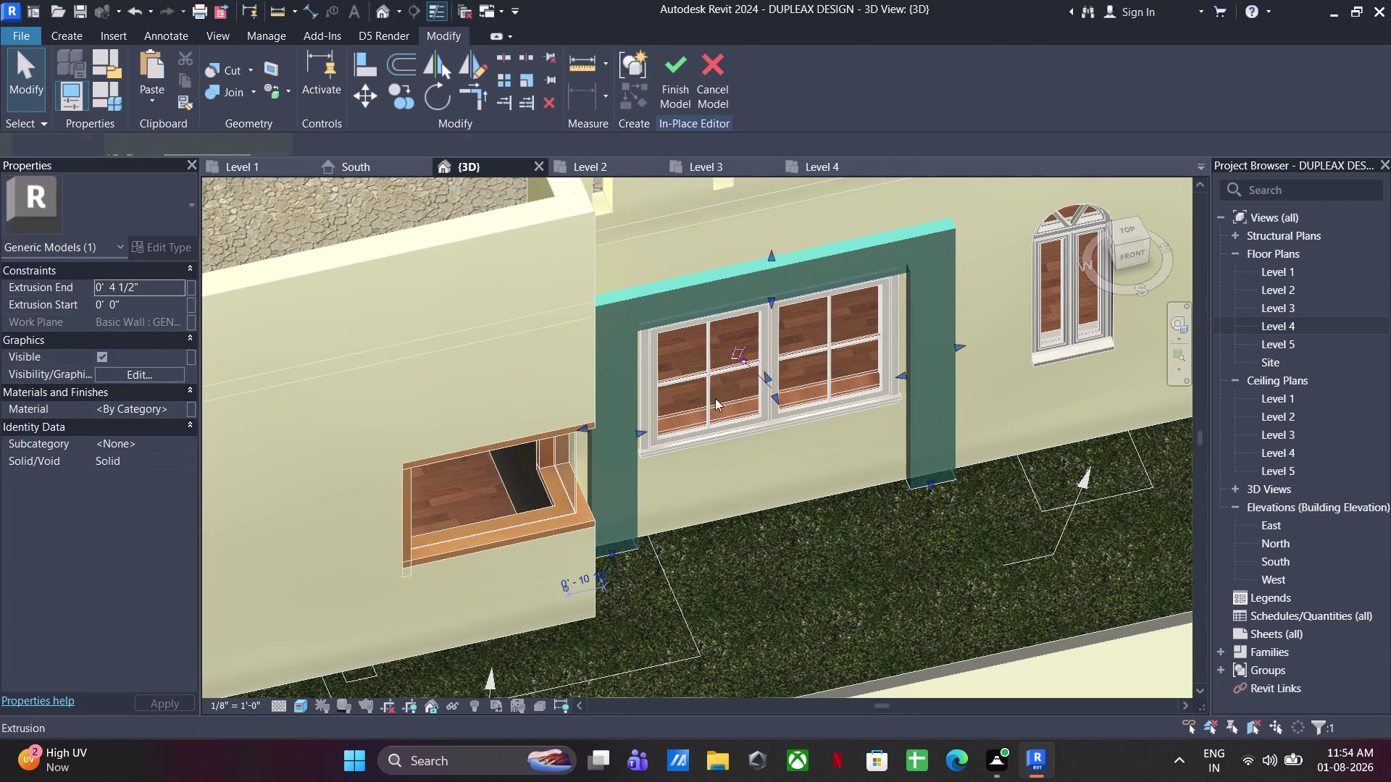
click(177, 412)
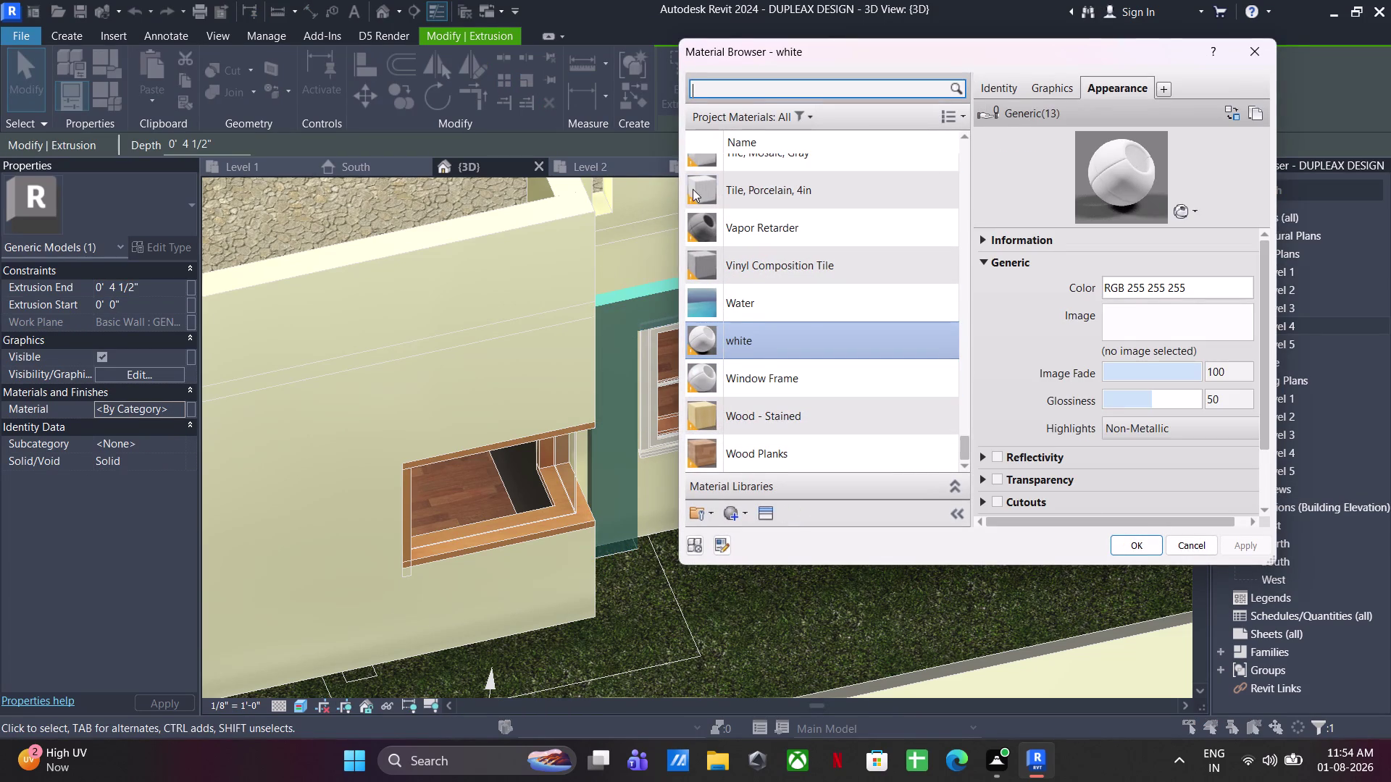
text(sto)
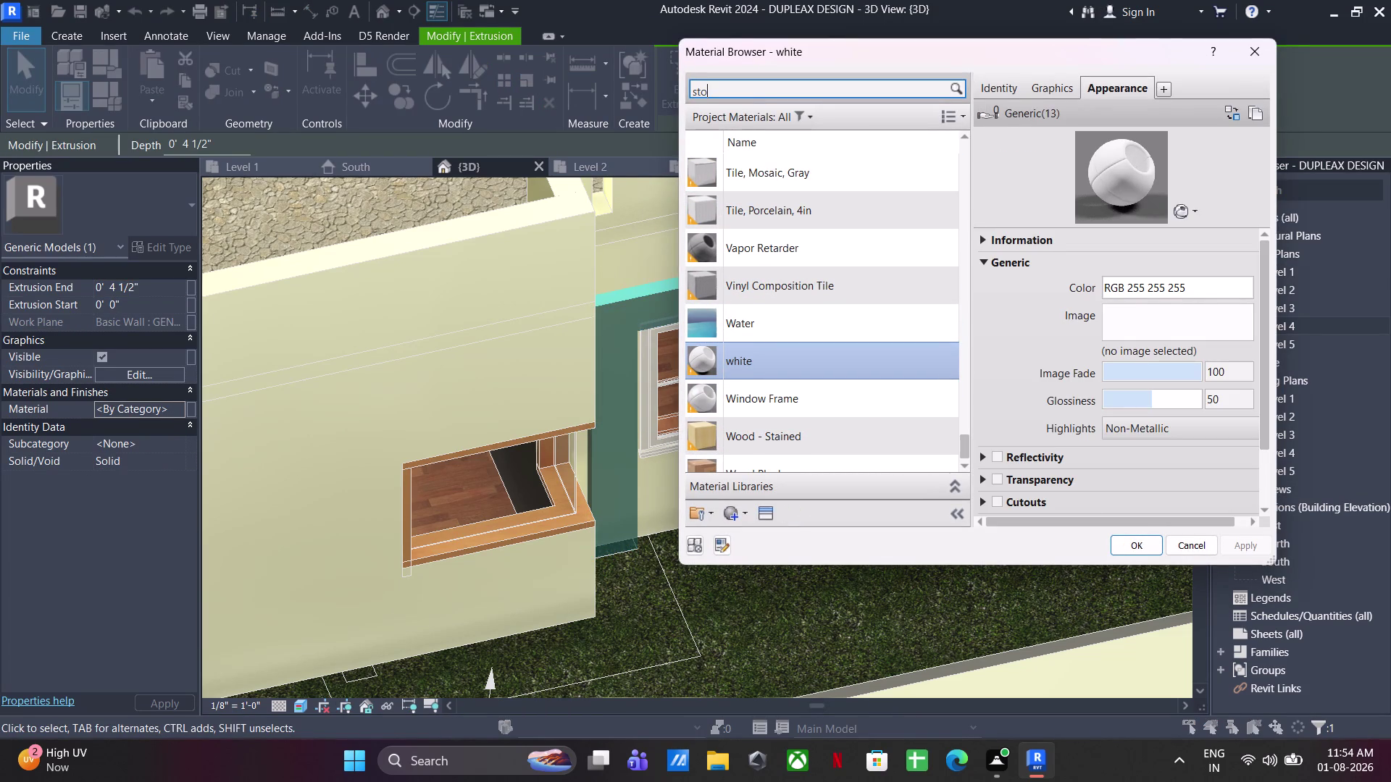
text(n)
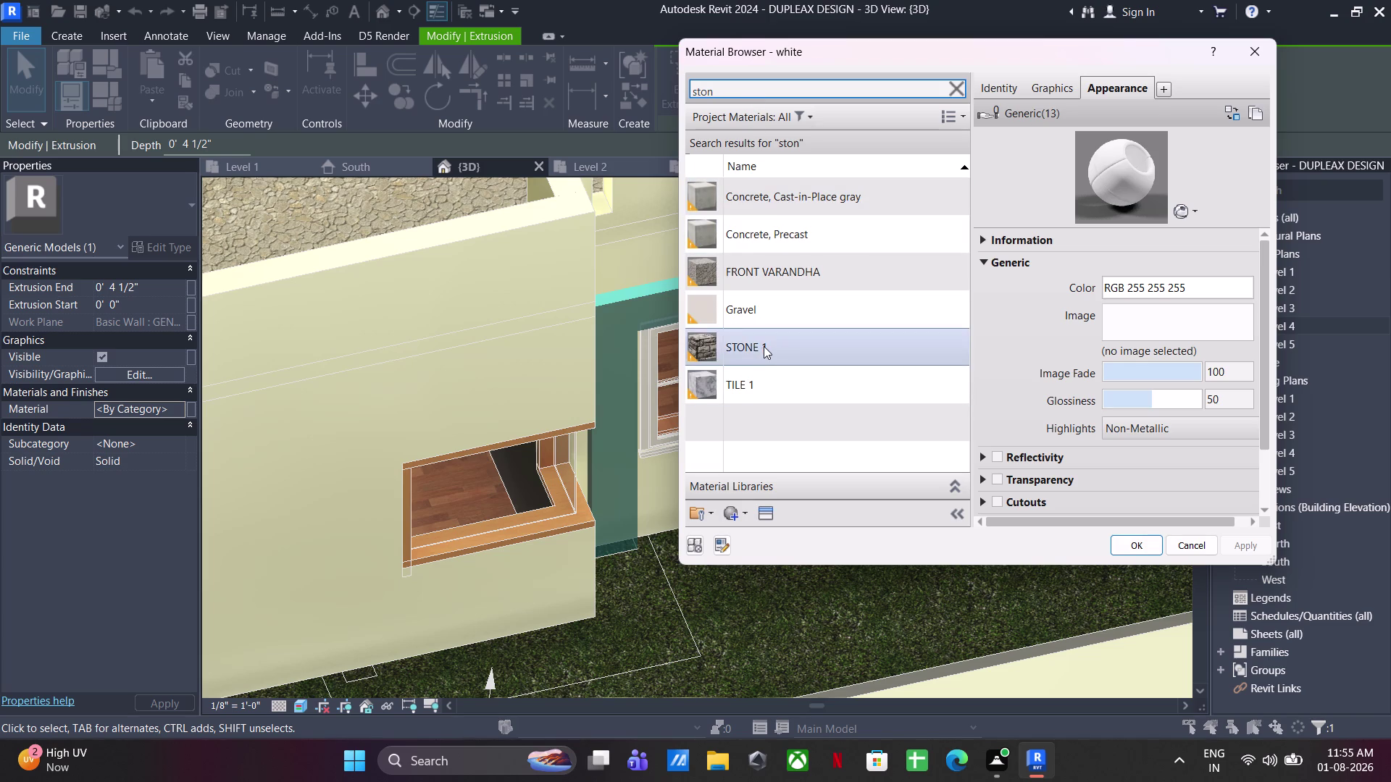
click(764, 347)
click(1125, 547)
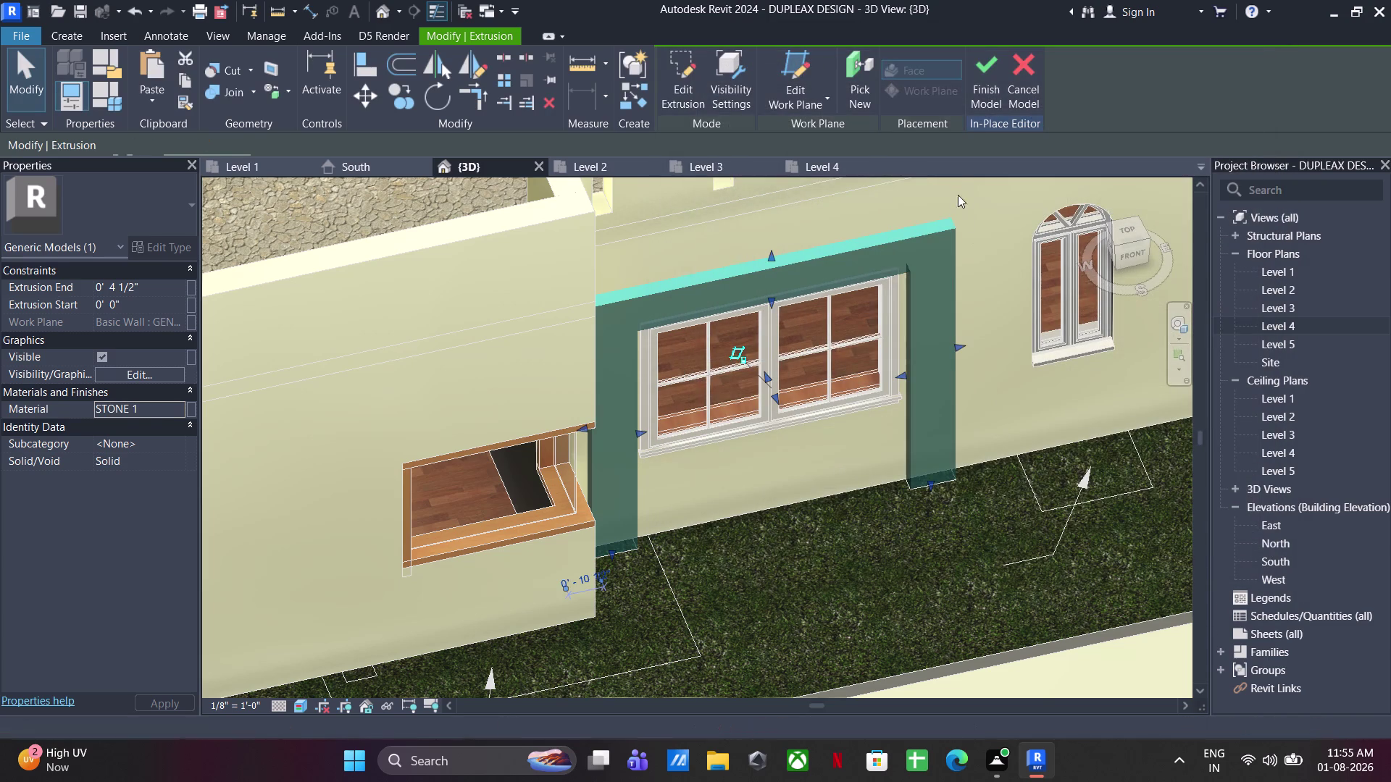
click(981, 97)
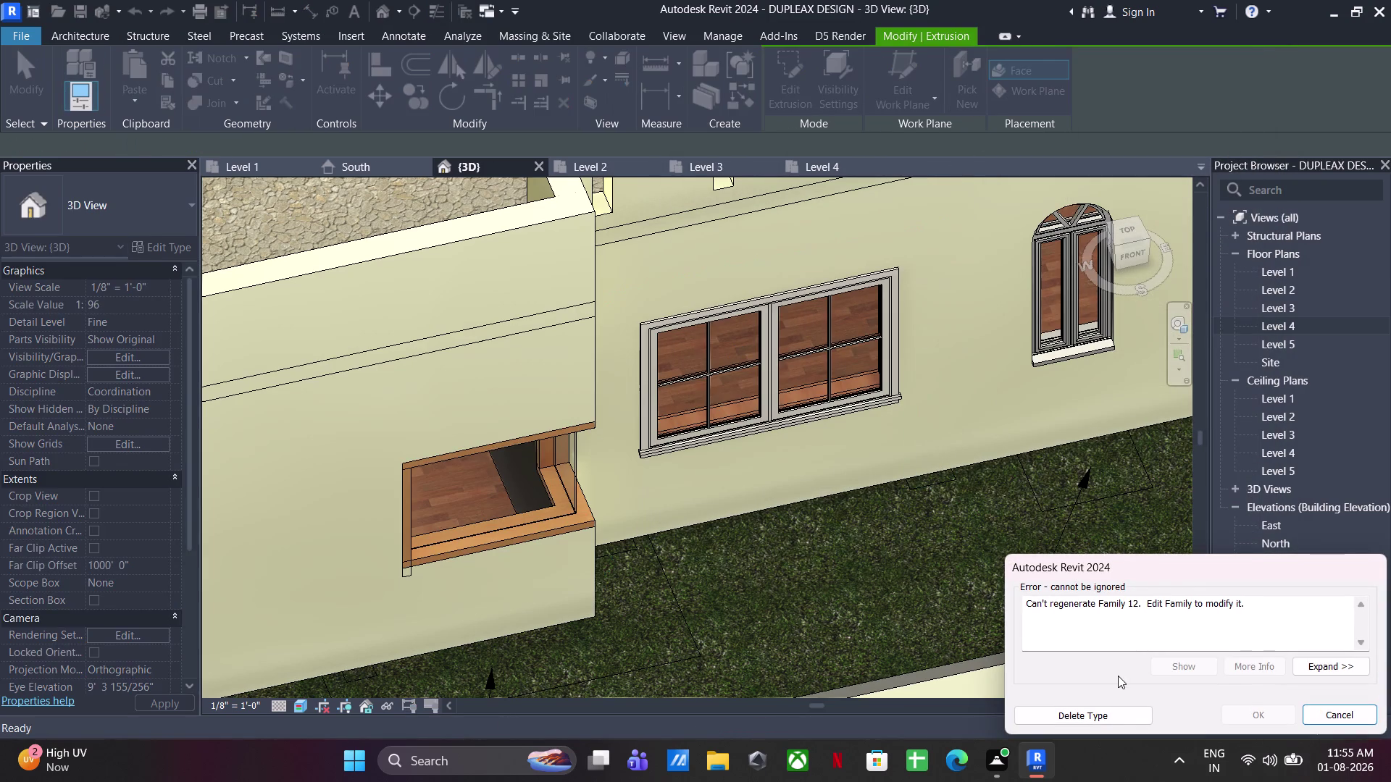
key(Escape)
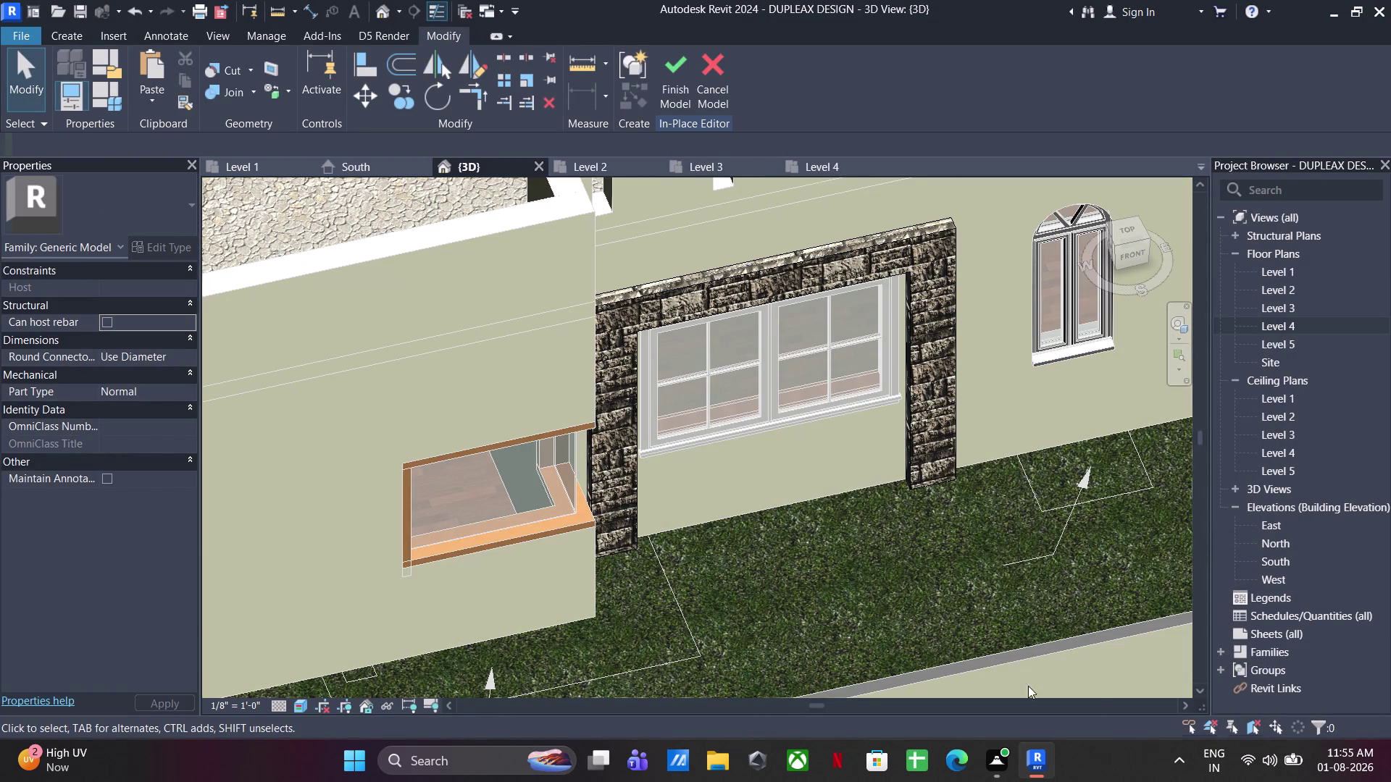
Drag the surround's face handle to a depth of about 3 3/4 inches.
click(903, 482)
scroll(down, 3)
middle_drag(825, 510, 811, 514)
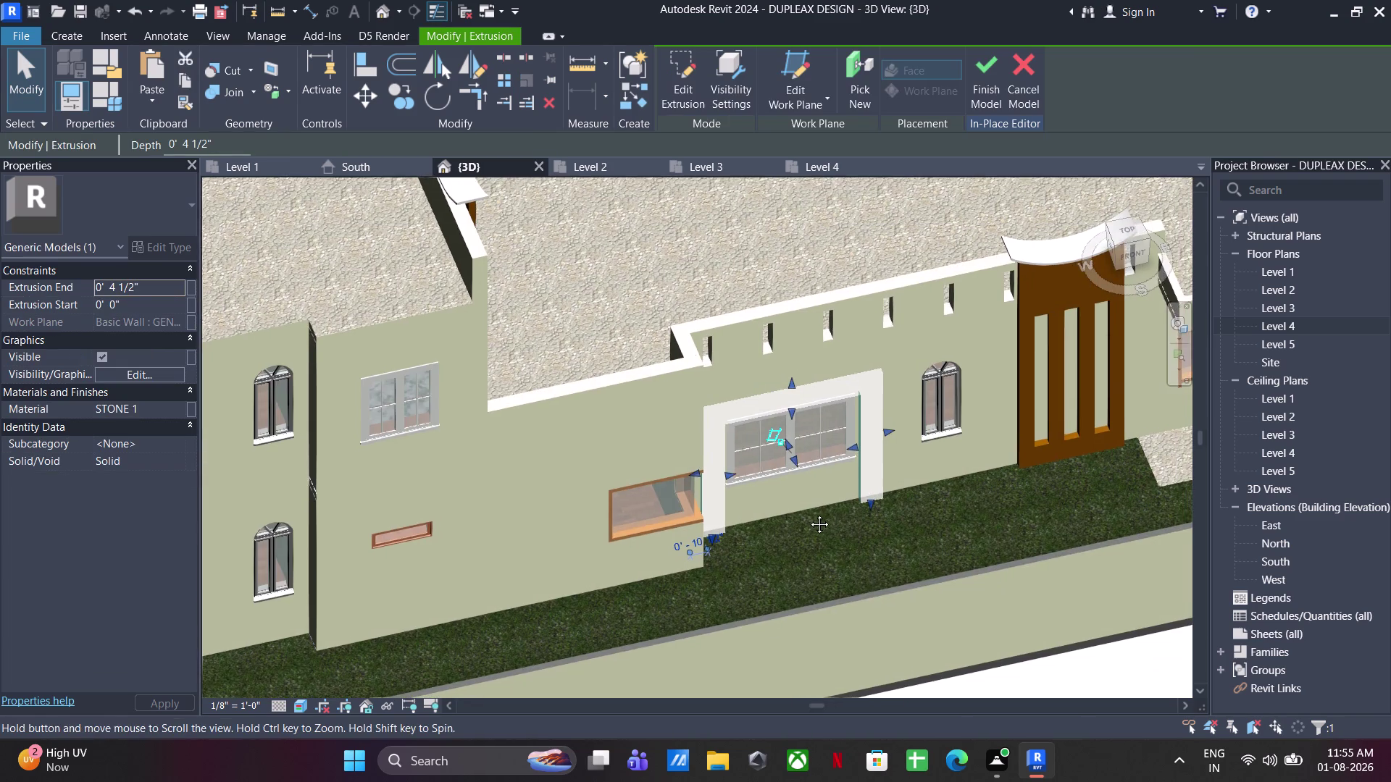
middle_drag(810, 513, 807, 515)
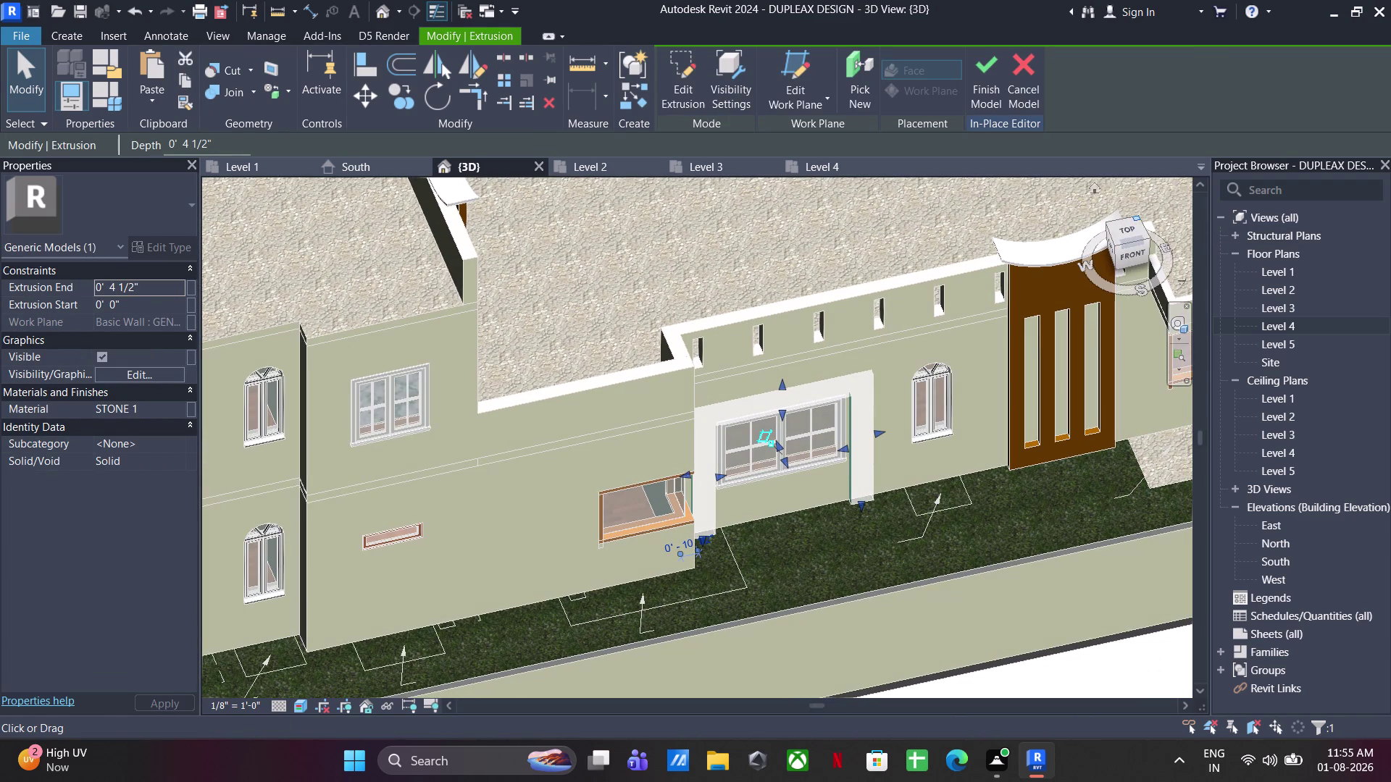
click(1129, 225)
scroll(up, 3)
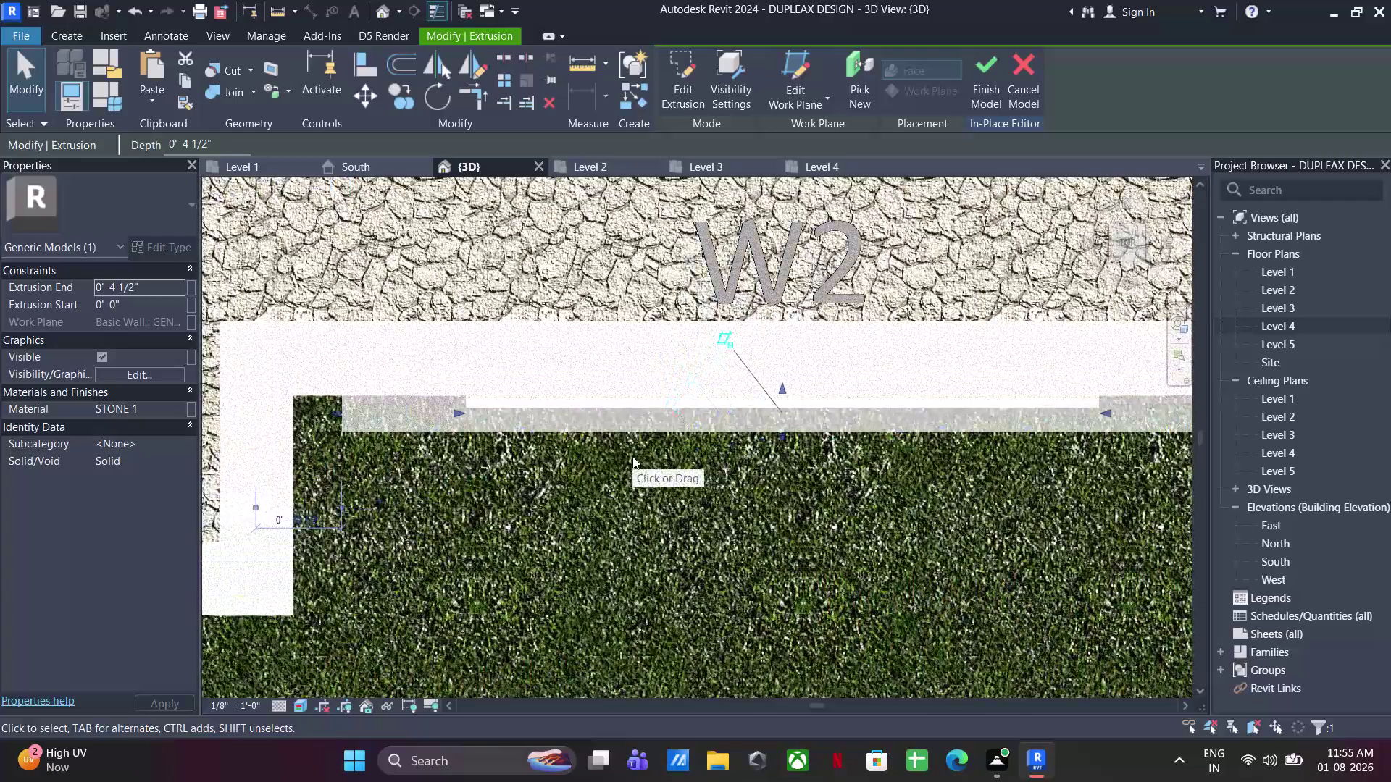
drag(809, 375, 808, 375)
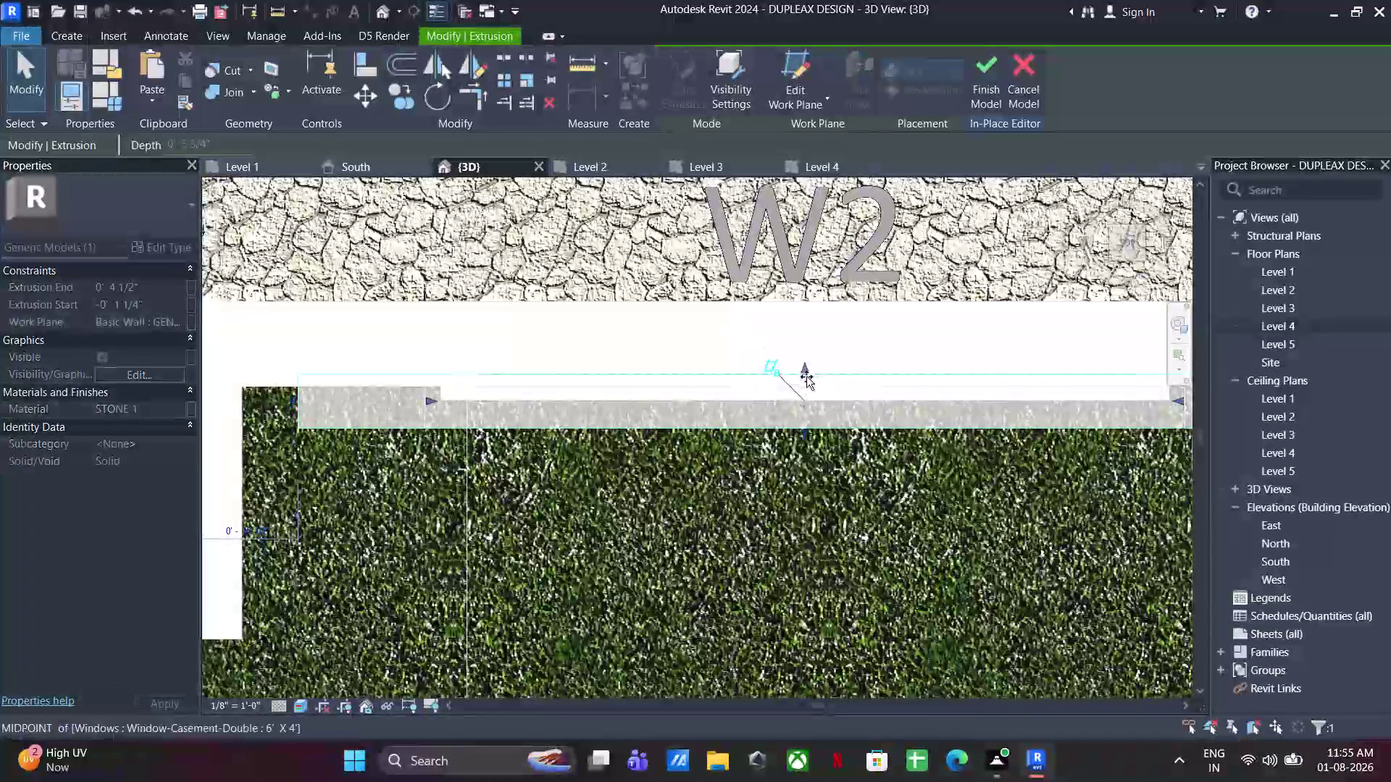
drag(808, 375, 804, 403)
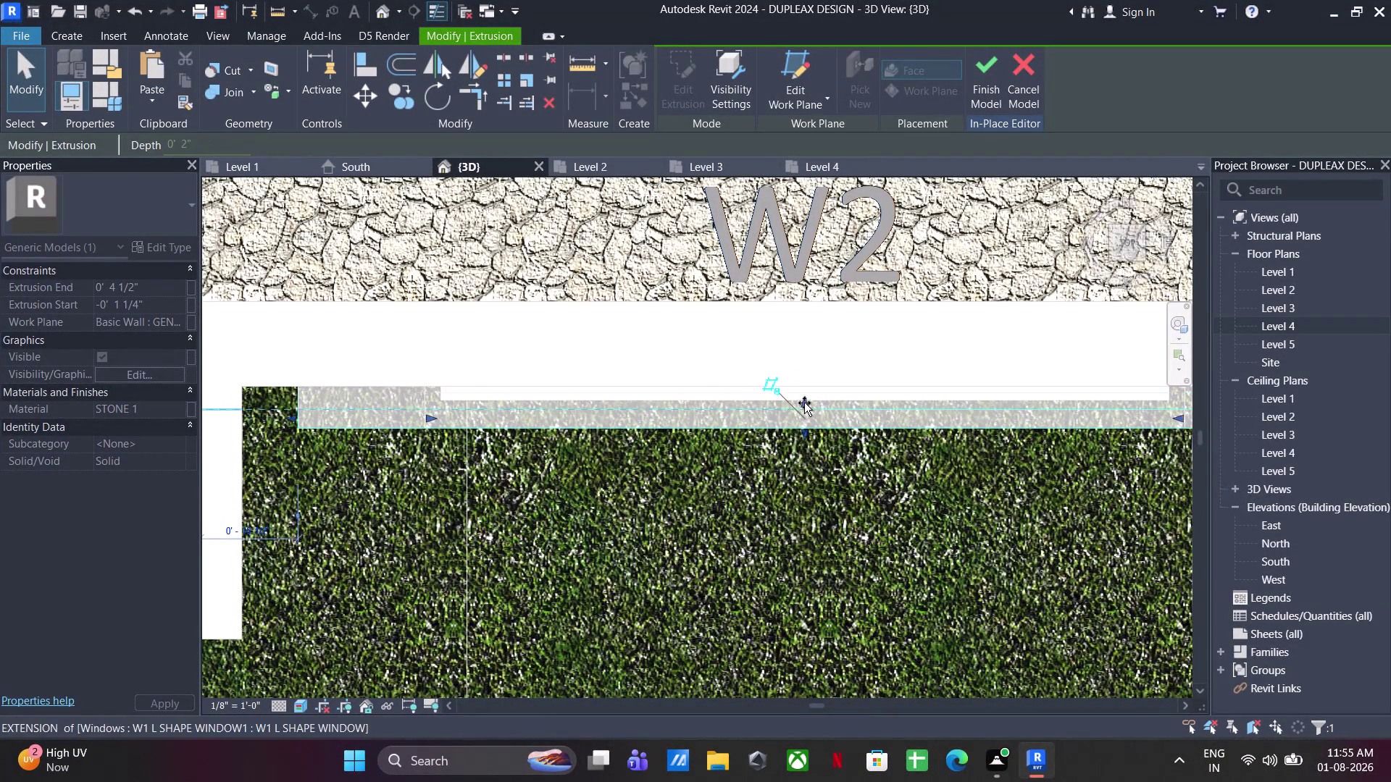
drag(804, 403, 804, 400)
Orbit around the window to check the surround, then deselect it.
middle_drag(838, 577, 893, 364)
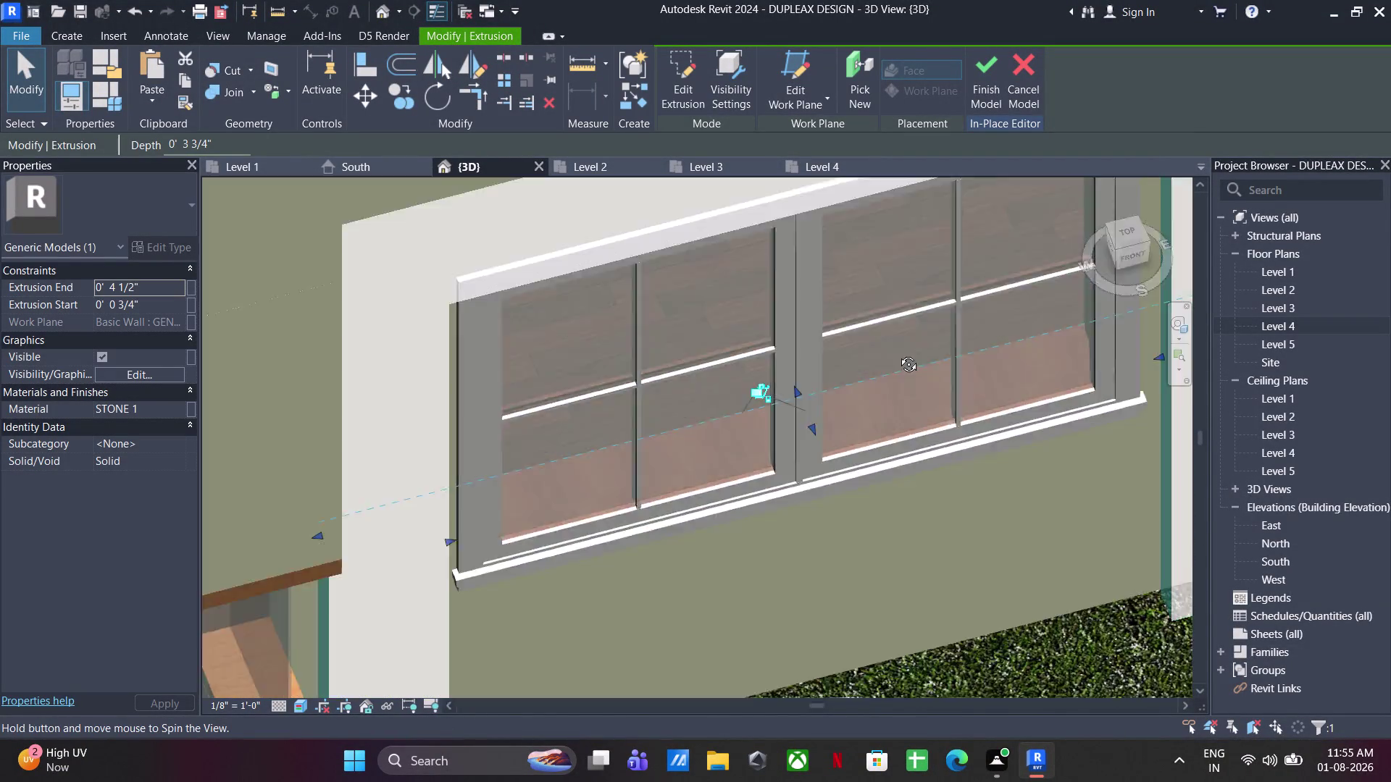
middle_drag(893, 365, 913, 341)
scroll(down, 3)
middle_drag(891, 456, 872, 448)
middle_drag(884, 460, 883, 357)
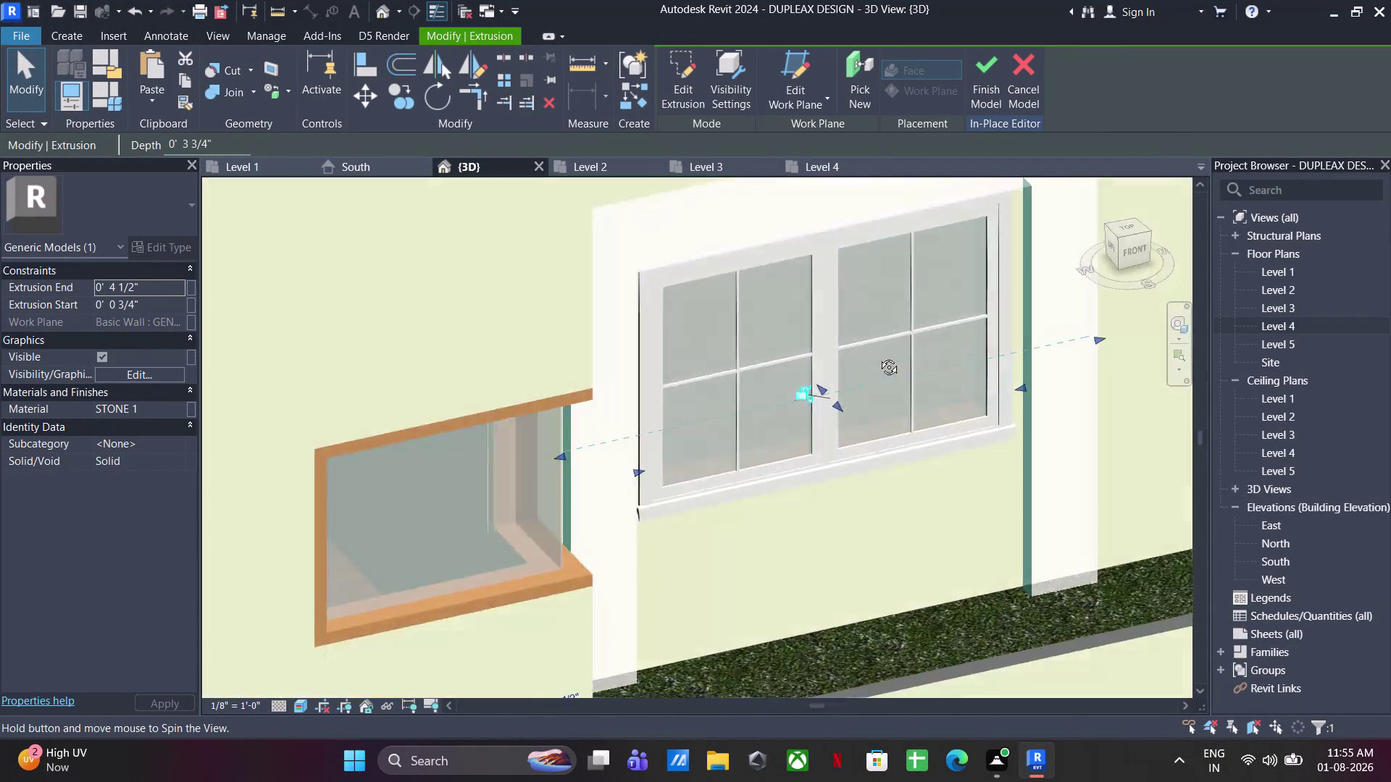
middle_drag(883, 357, 702, 423)
click(701, 581)
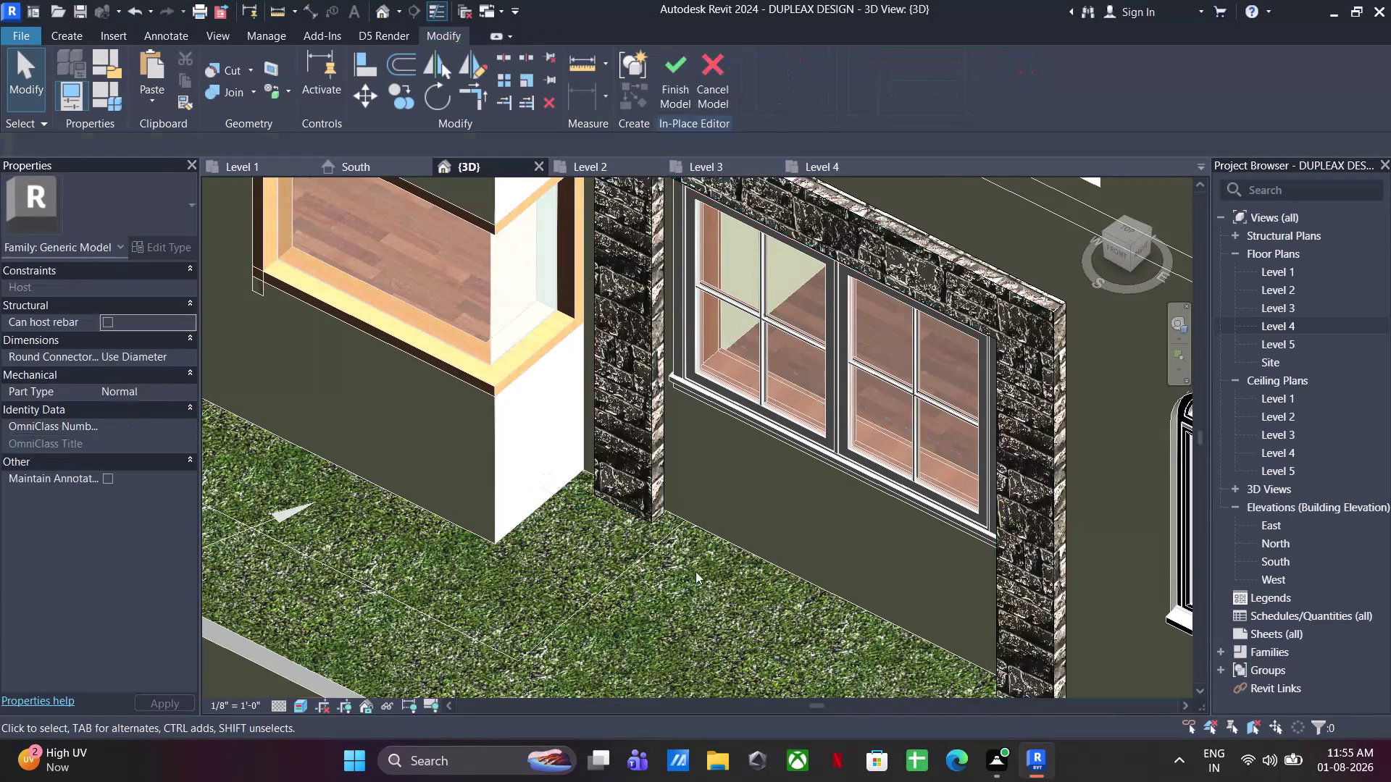
Finish the in-place model, cancel the regeneration error, and zoom out to the duplex.
click(681, 77)
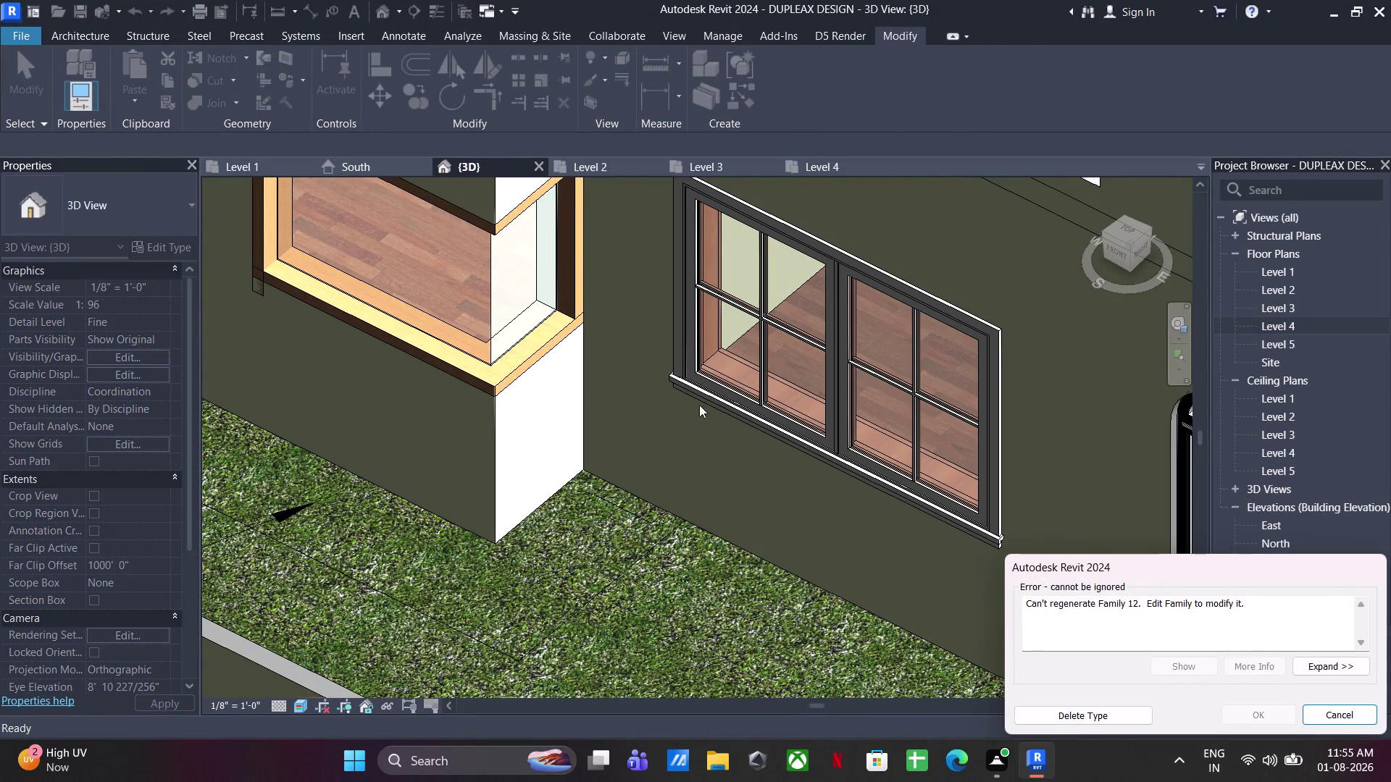
click(1081, 715)
scroll(down, 3)
middle_drag(614, 494, 574, 482)
scroll(down, 3)
middle_click(558, 493)
scroll(down, 3)
middle_drag(579, 522, 650, 567)
click(69, 30)
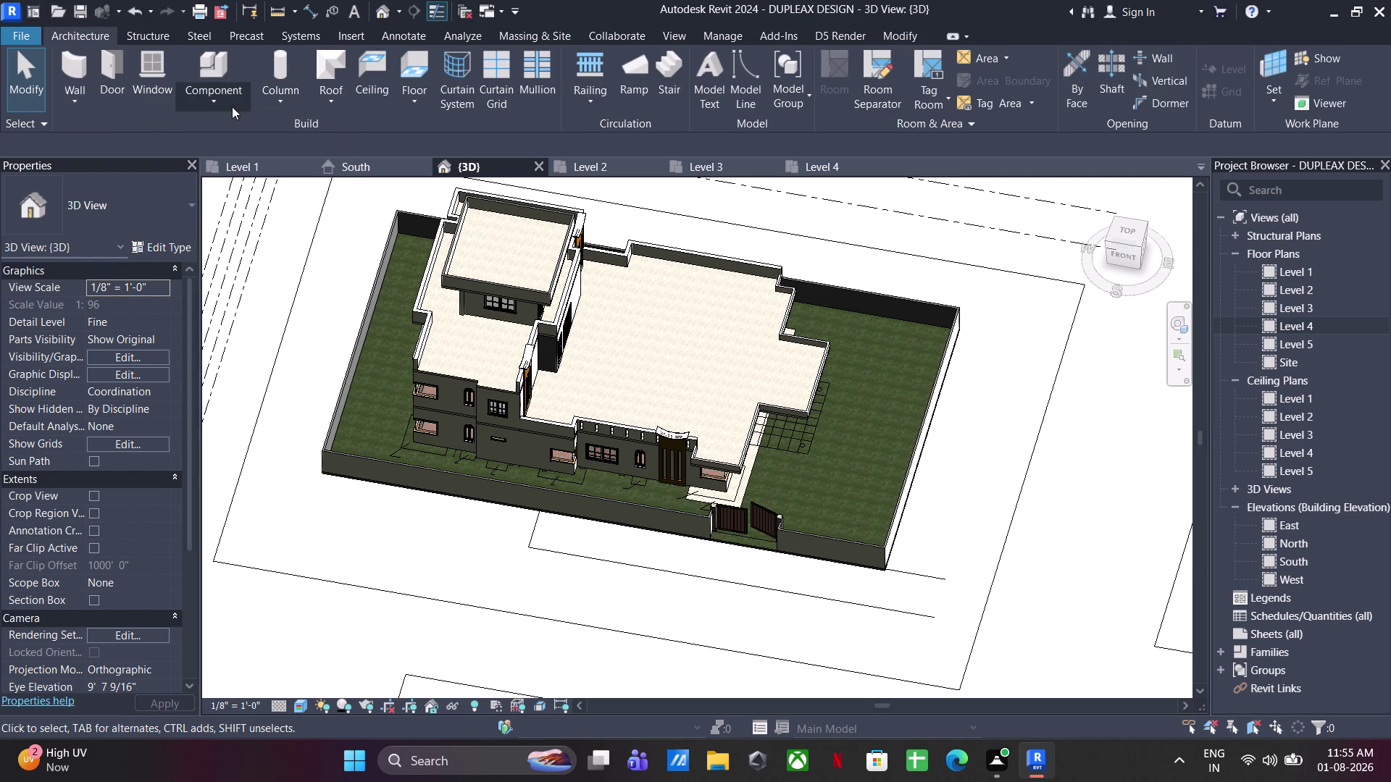
Start a new in-place Generic Models component named 'design 3'.
click(202, 103)
click(226, 172)
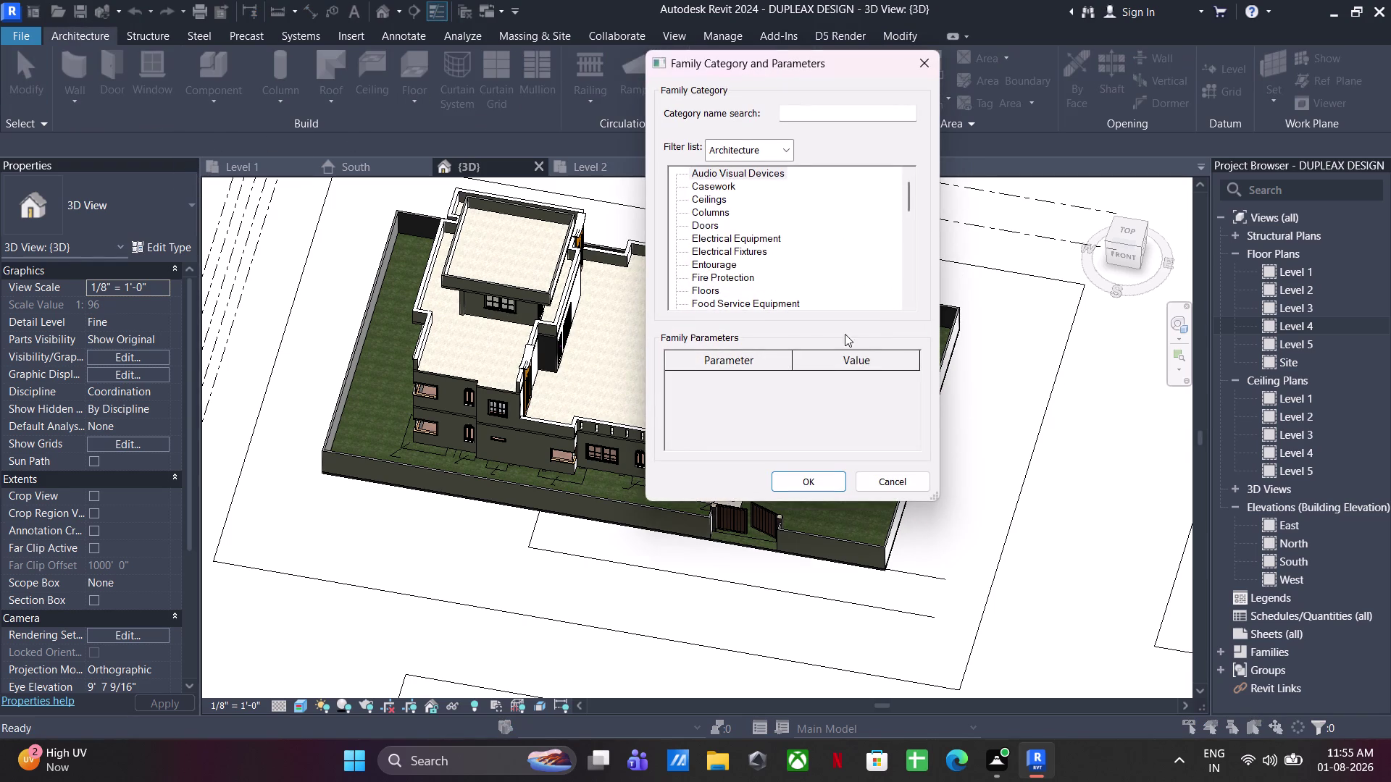
scroll(down, 3)
click(732, 248)
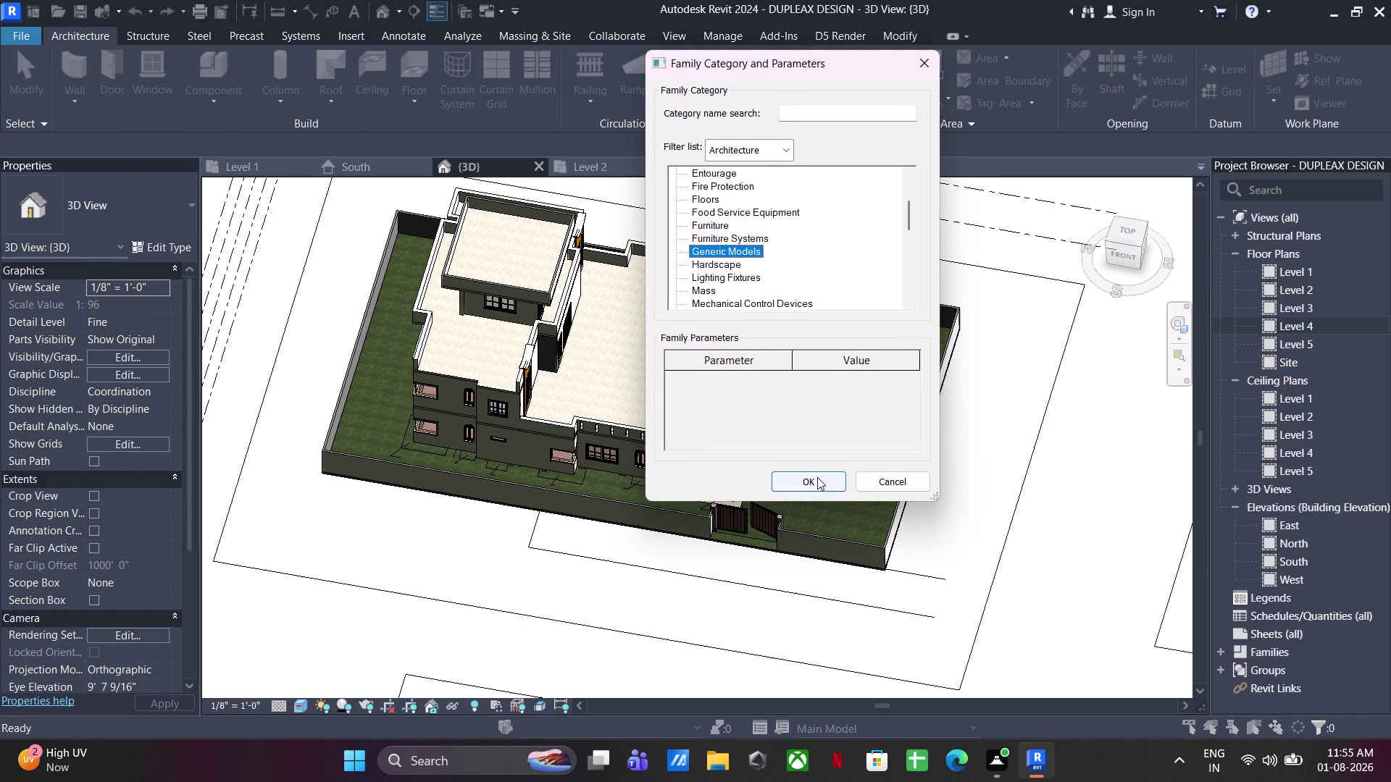
click(817, 478)
key(d)
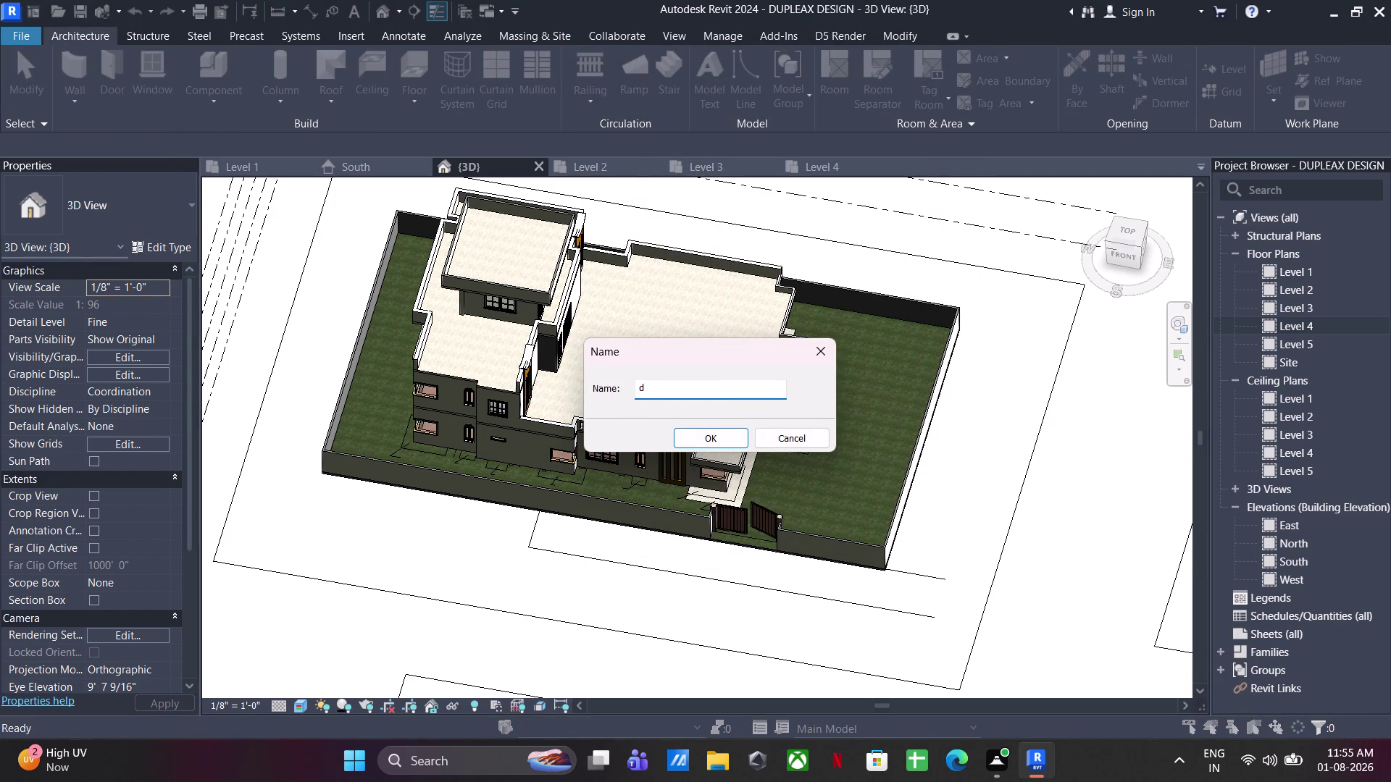
text(esign)
key(space)
key(3)
click(749, 446)
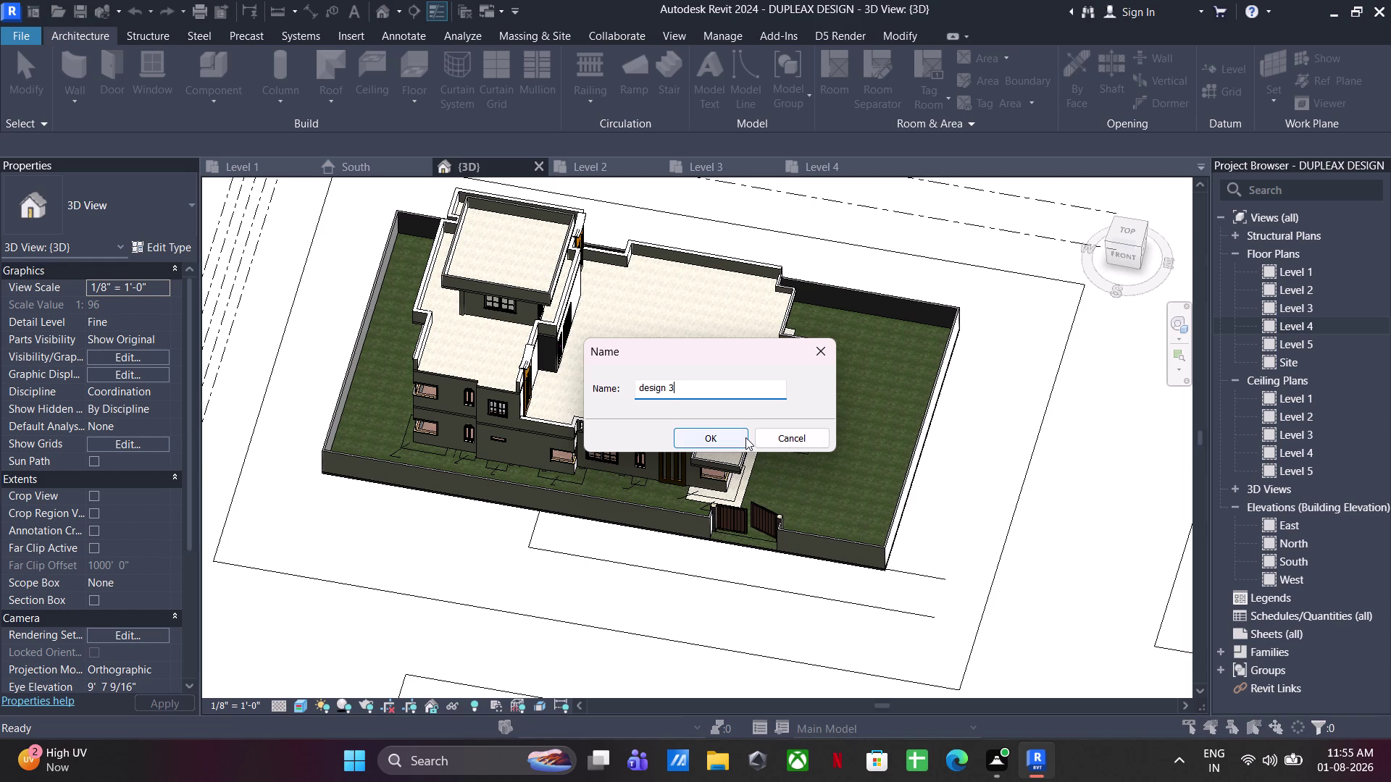
click(745, 437)
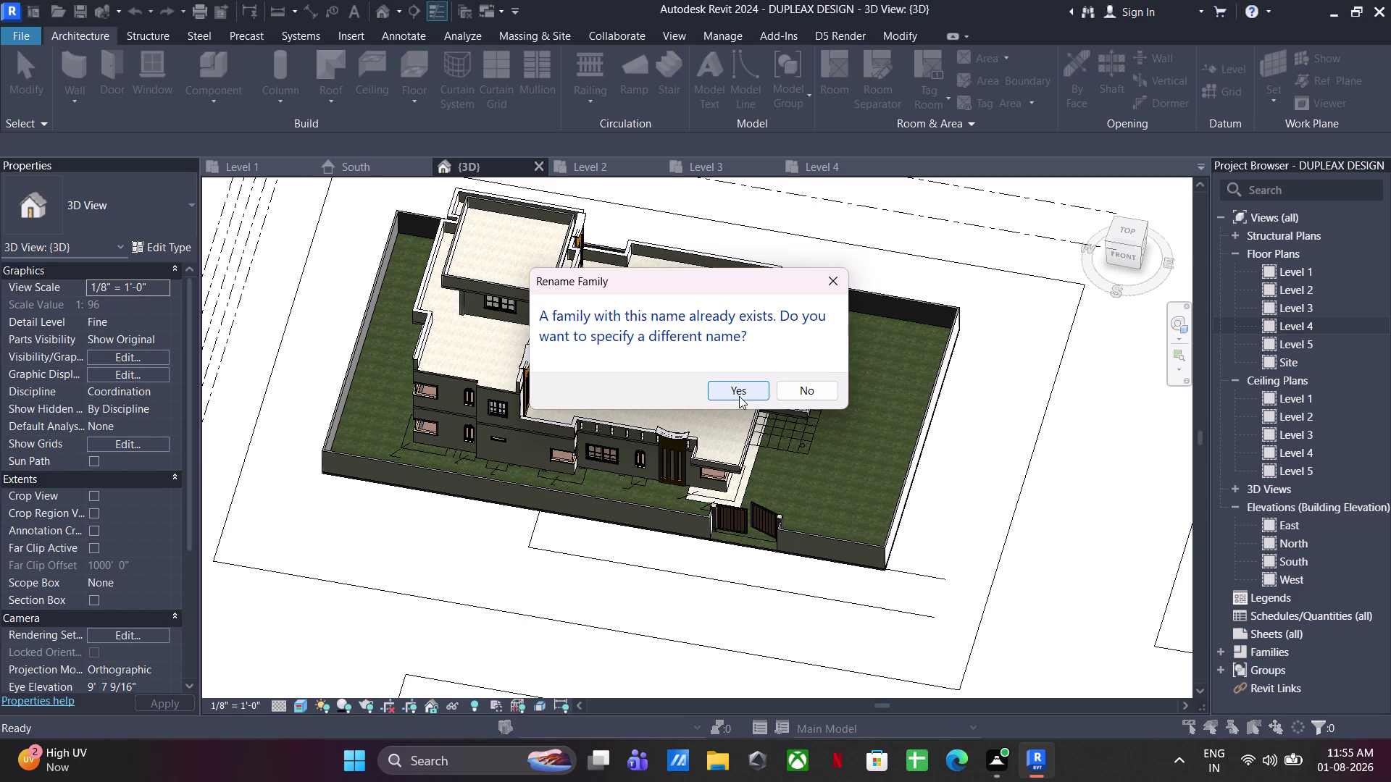
At the duplicate-name prompt, change the name's final digit to 4 and confirm.
click(754, 396)
click(734, 397)
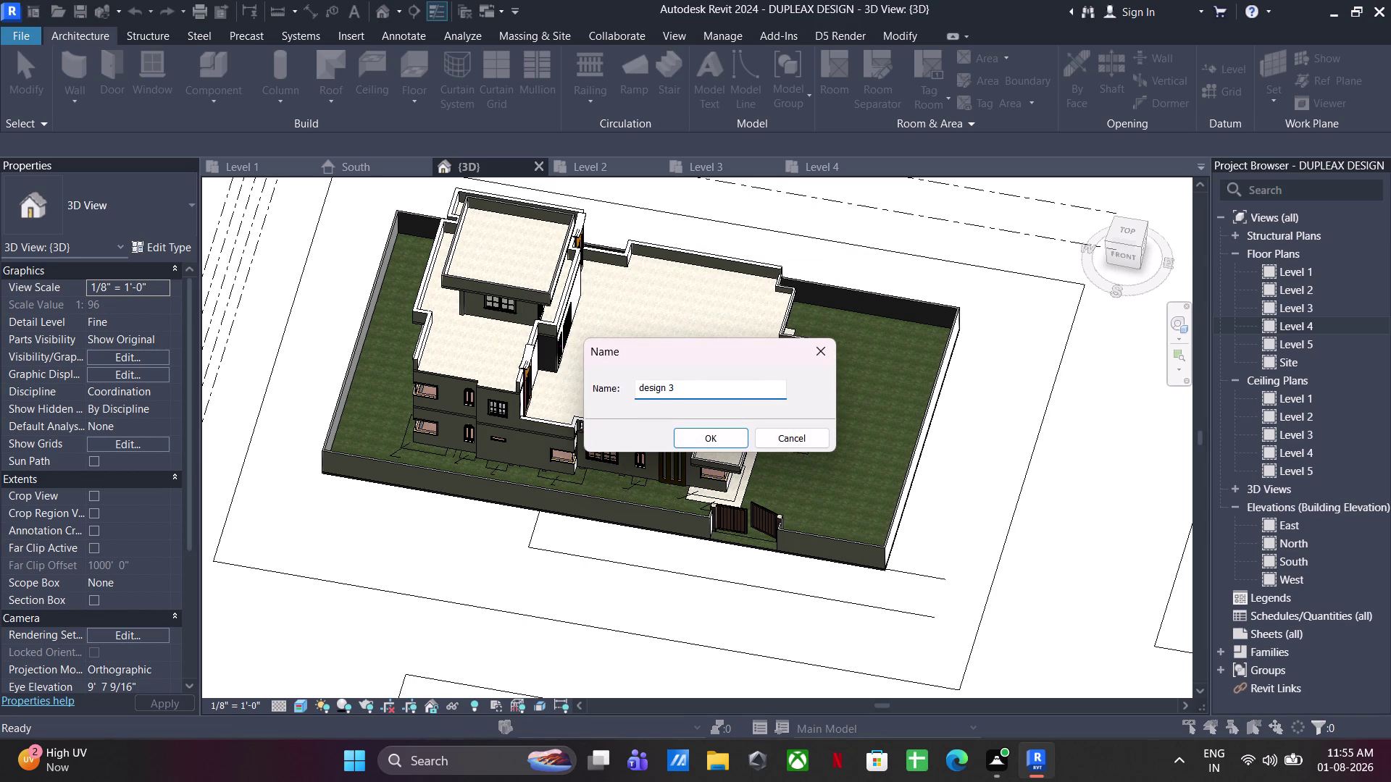
key(BackSpace)
key(4)
click(713, 437)
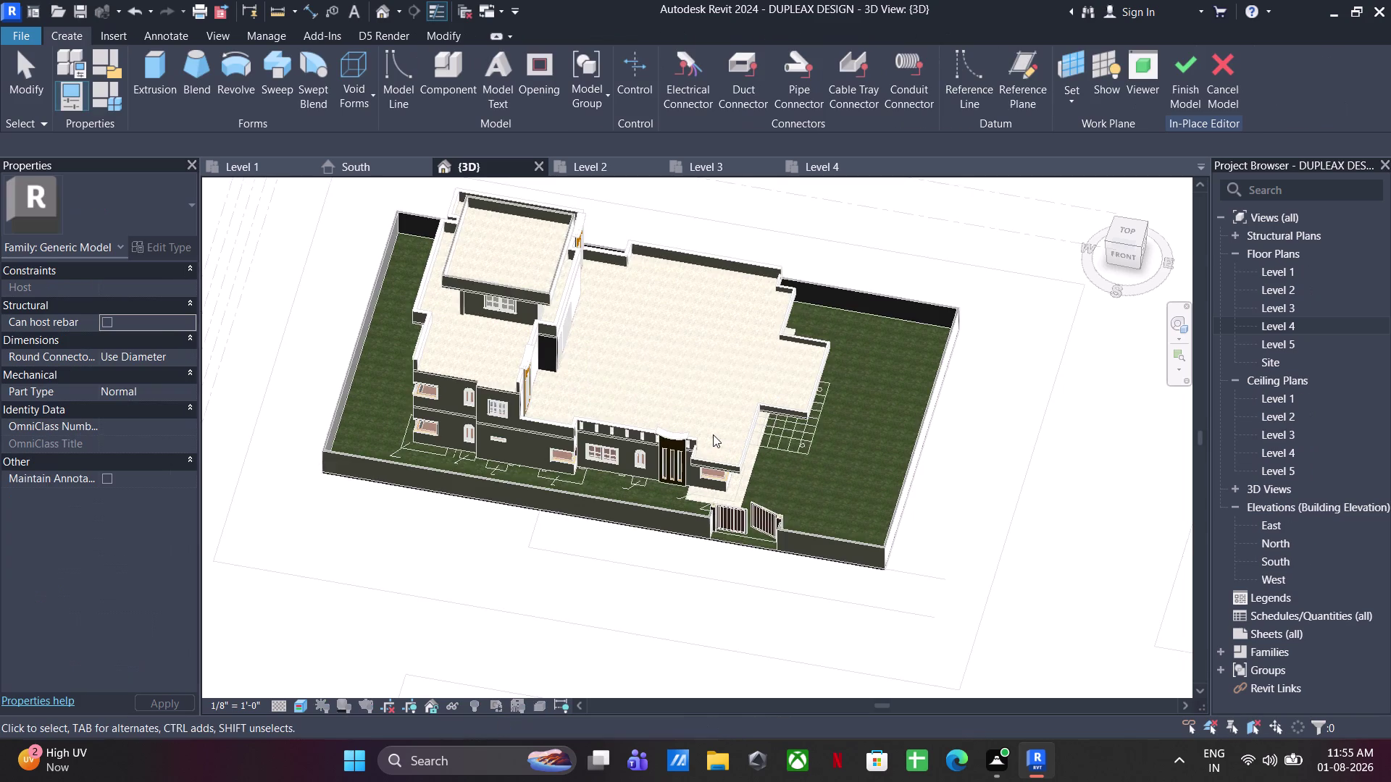
Start an extrusion, pick a work plane, and begin picking existing lines.
scroll(down, 3)
middle_drag(746, 499, 547, 322)
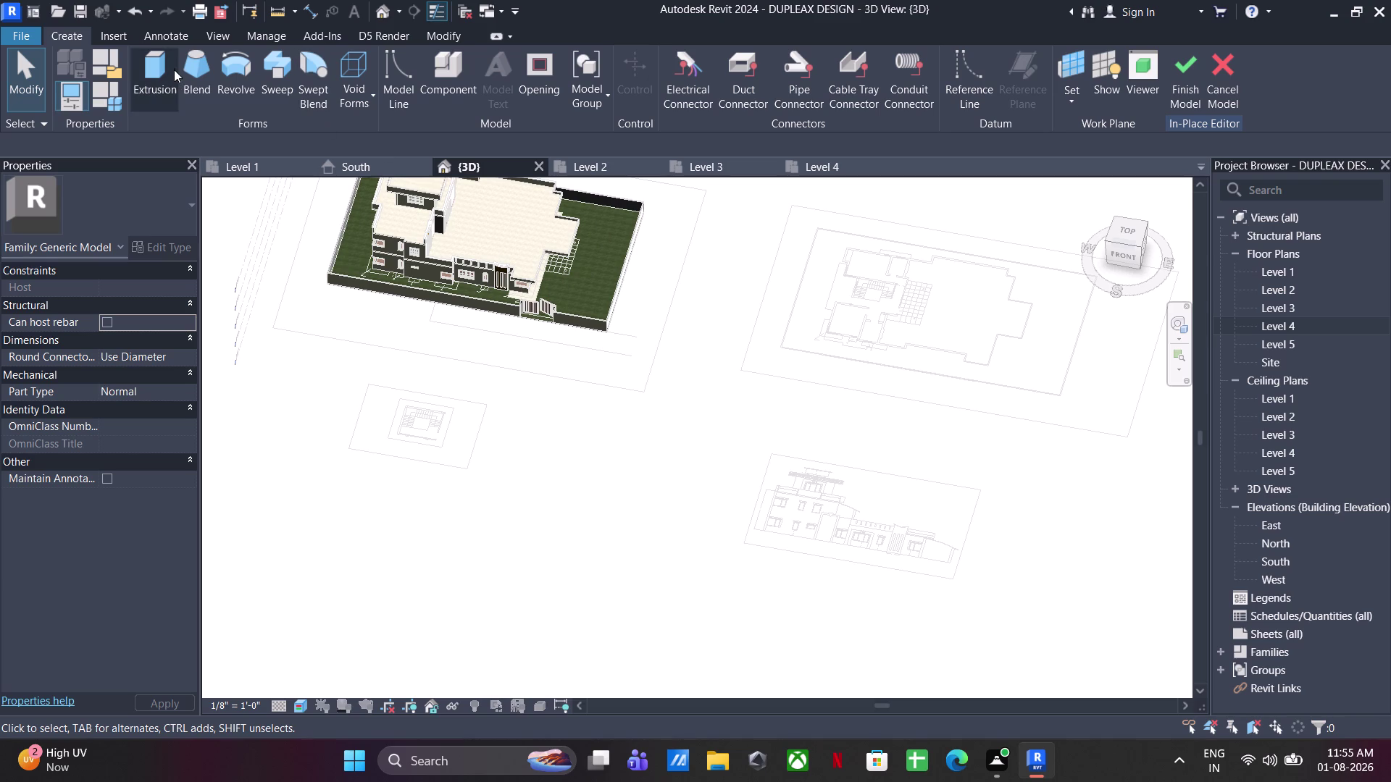
click(170, 66)
click(845, 104)
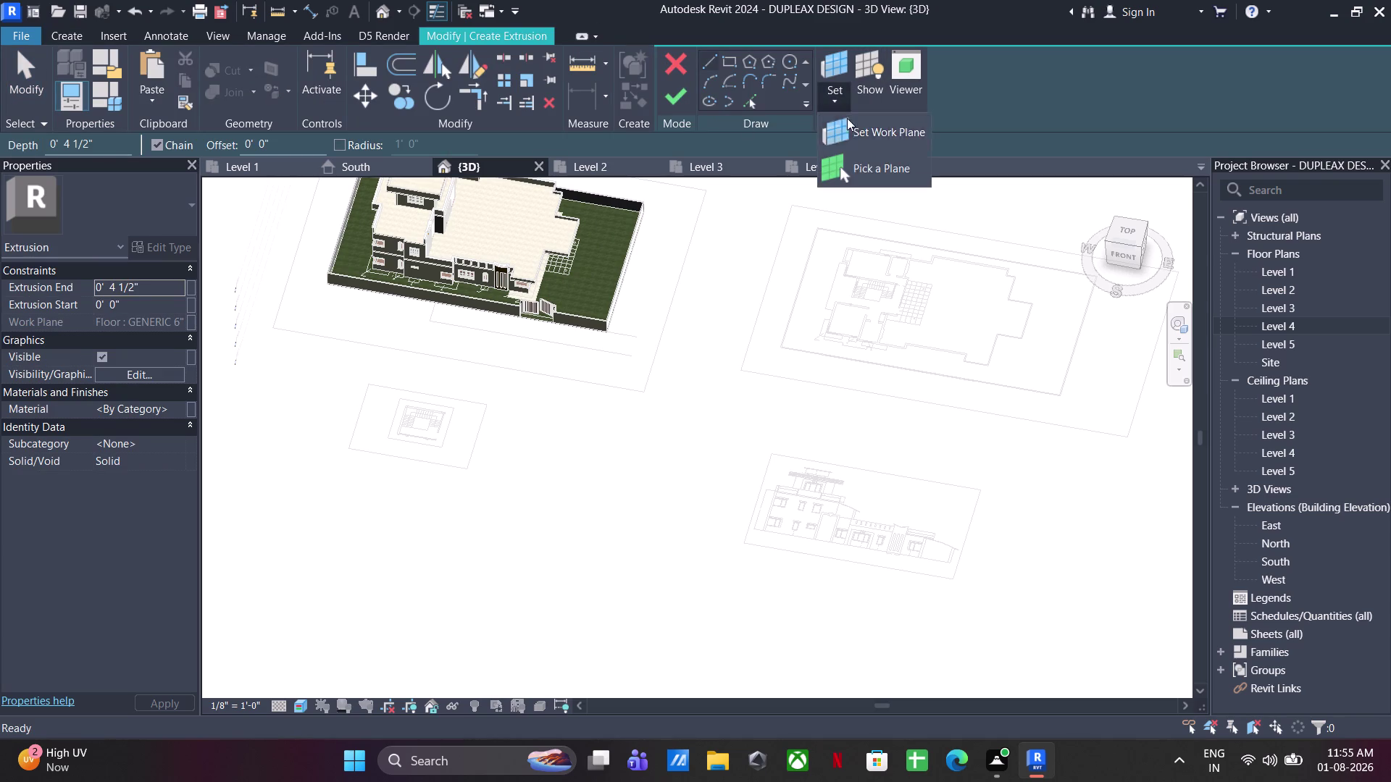
click(851, 169)
scroll(up, 3)
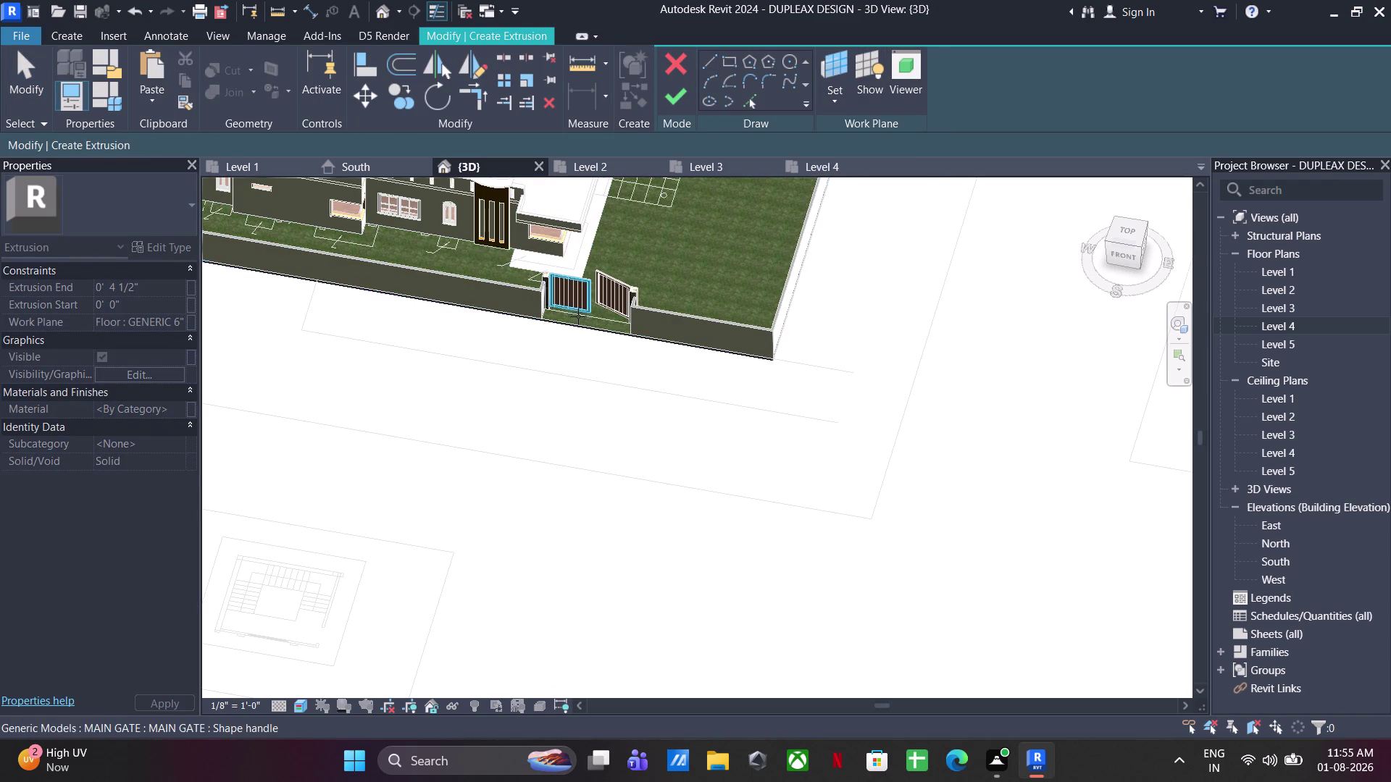
click(578, 321)
click(742, 100)
Sketch two rectangles over the window outlines in the facade drawing.
scroll(down, 3)
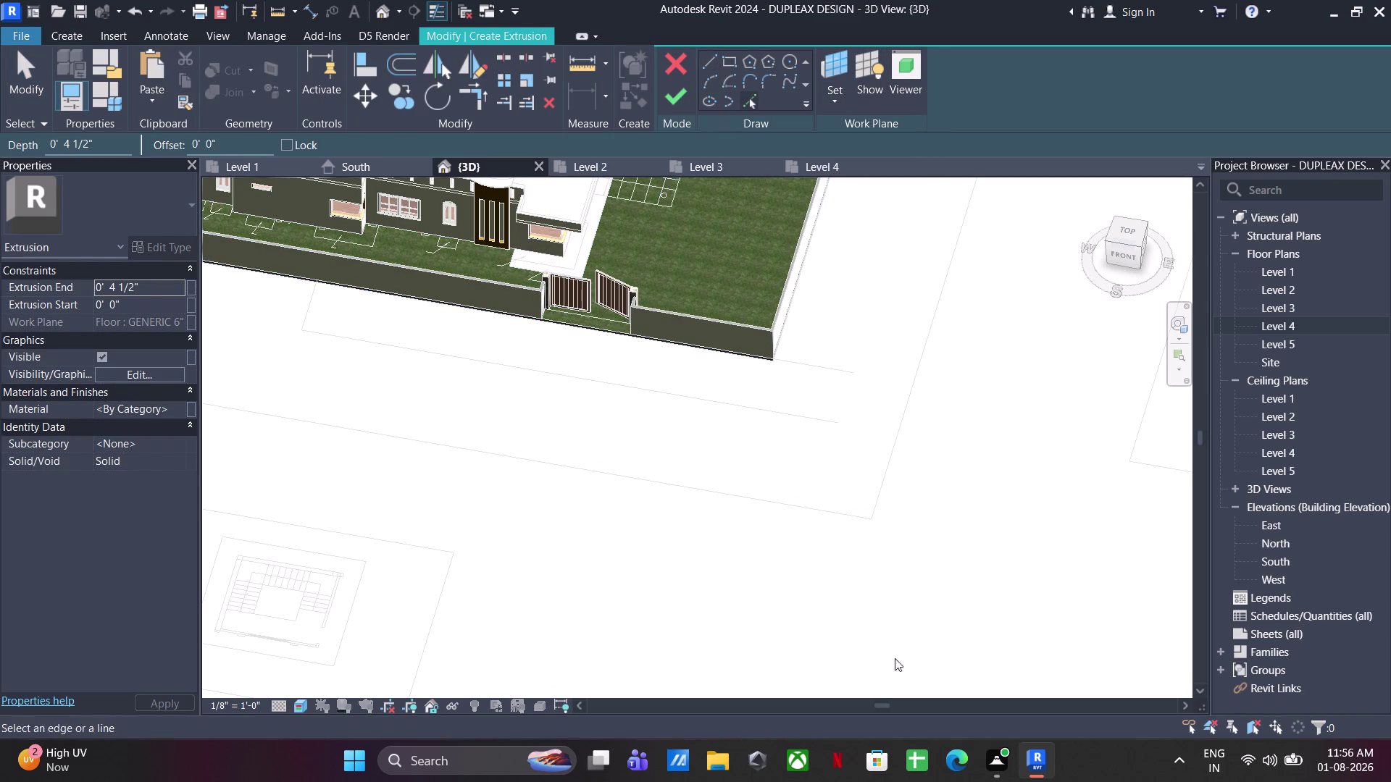
middle_drag(879, 591, 630, 206)
scroll(up, 3)
scroll(up, 3)
middle_drag(943, 407, 804, 368)
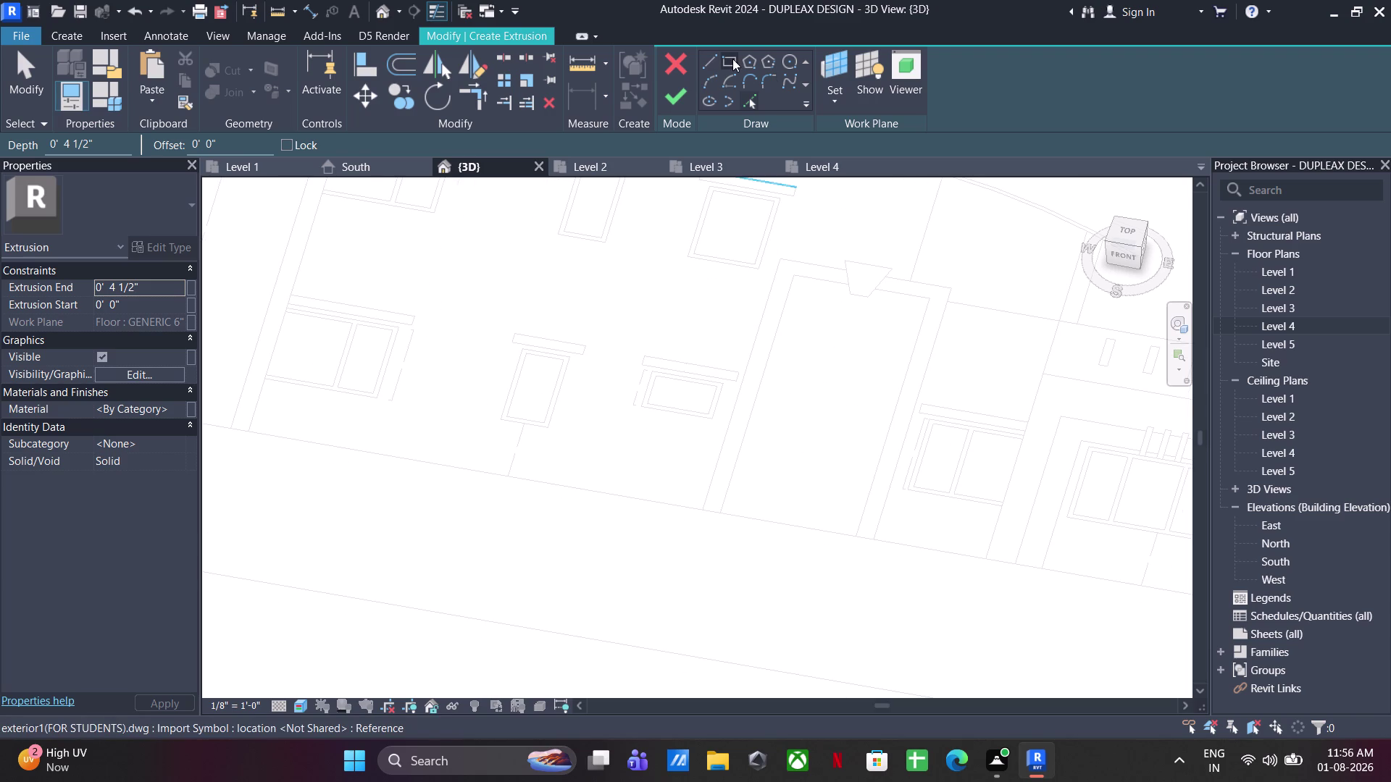
click(731, 59)
click(787, 256)
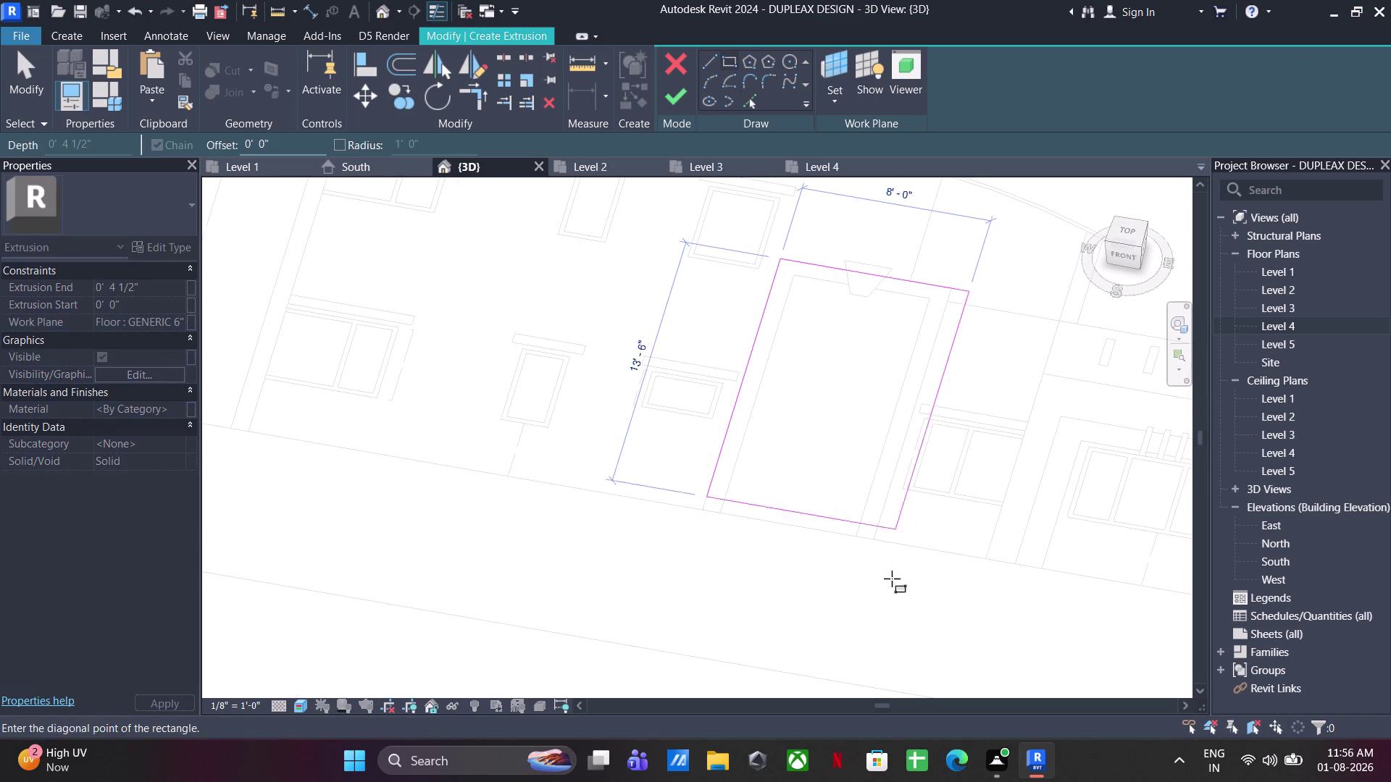
click(875, 540)
click(717, 508)
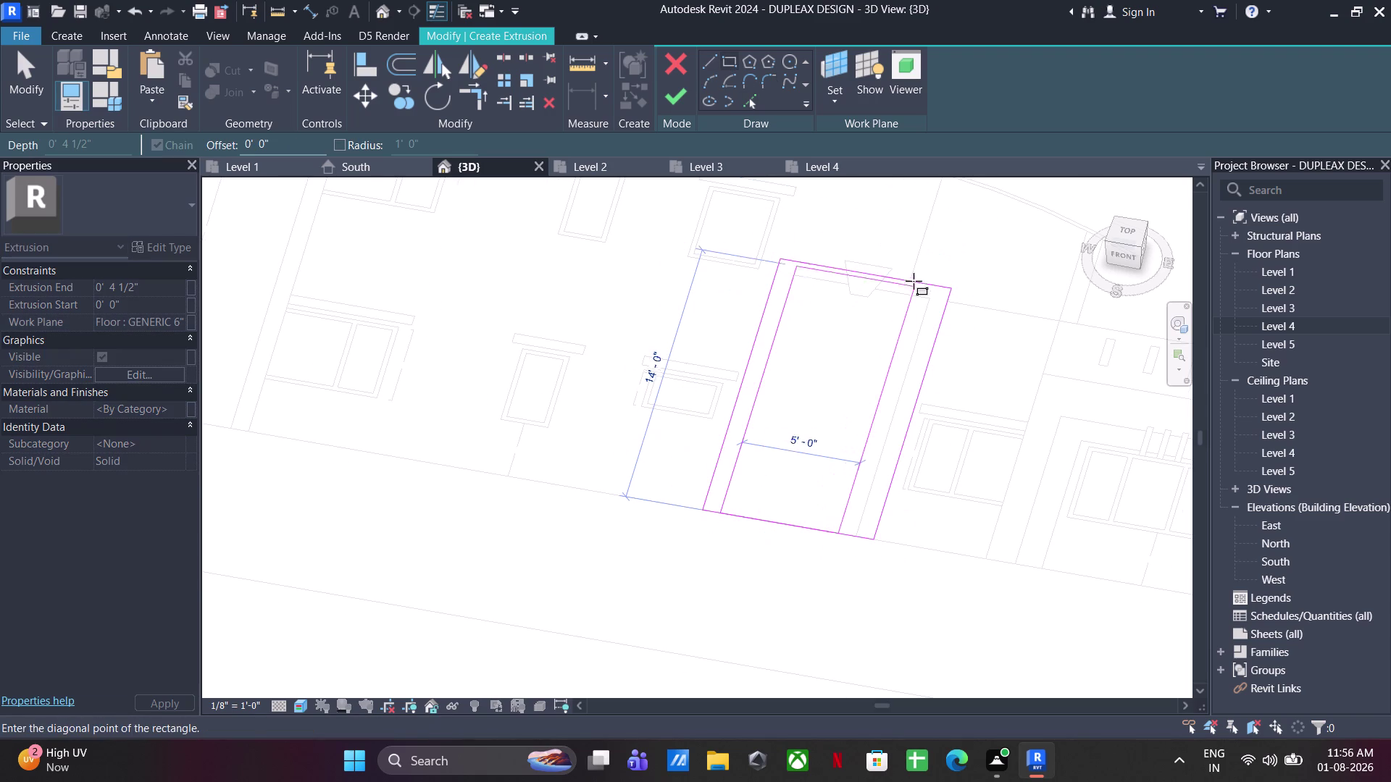
click(930, 303)
key(Escape)
key(Escape)
Delete and split the bottom sketch edge, then trim the frame lines into corners.
click(775, 527)
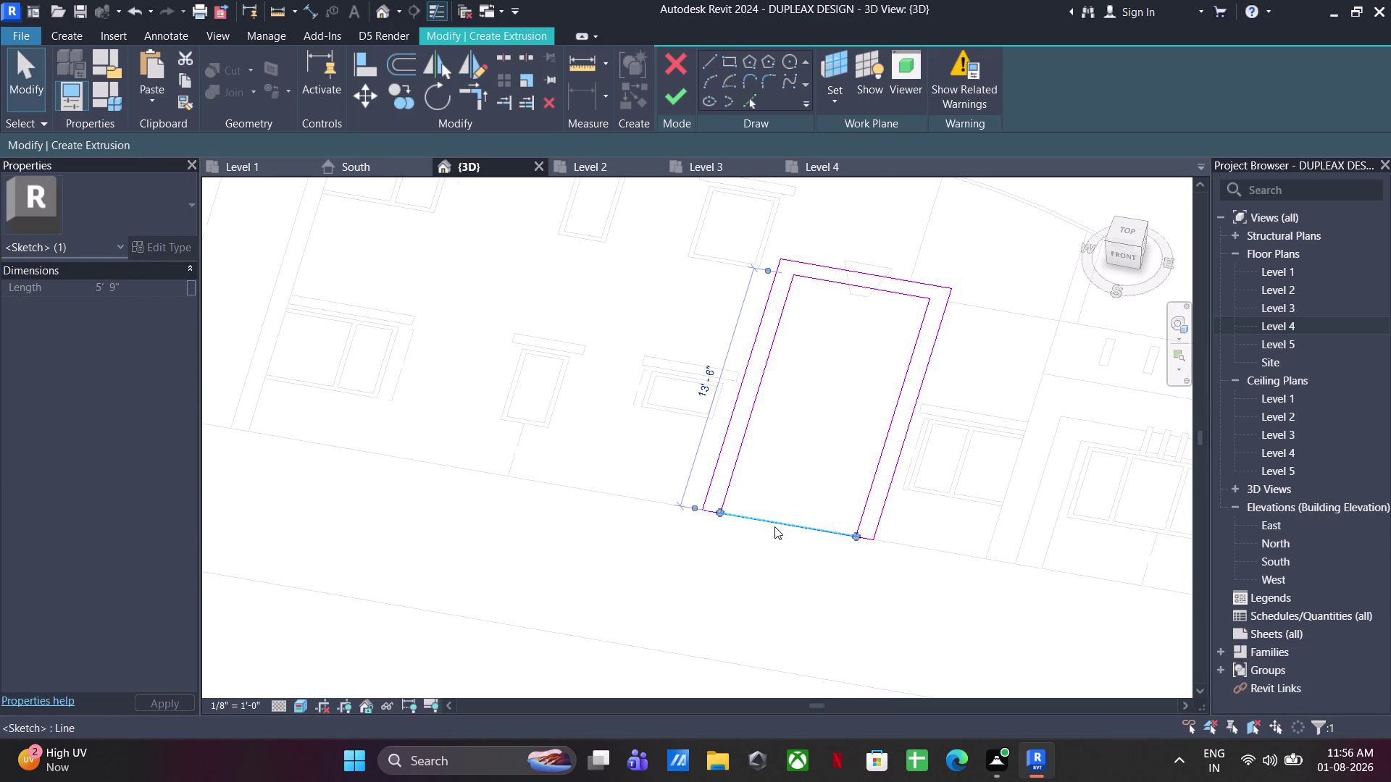
key(Delete)
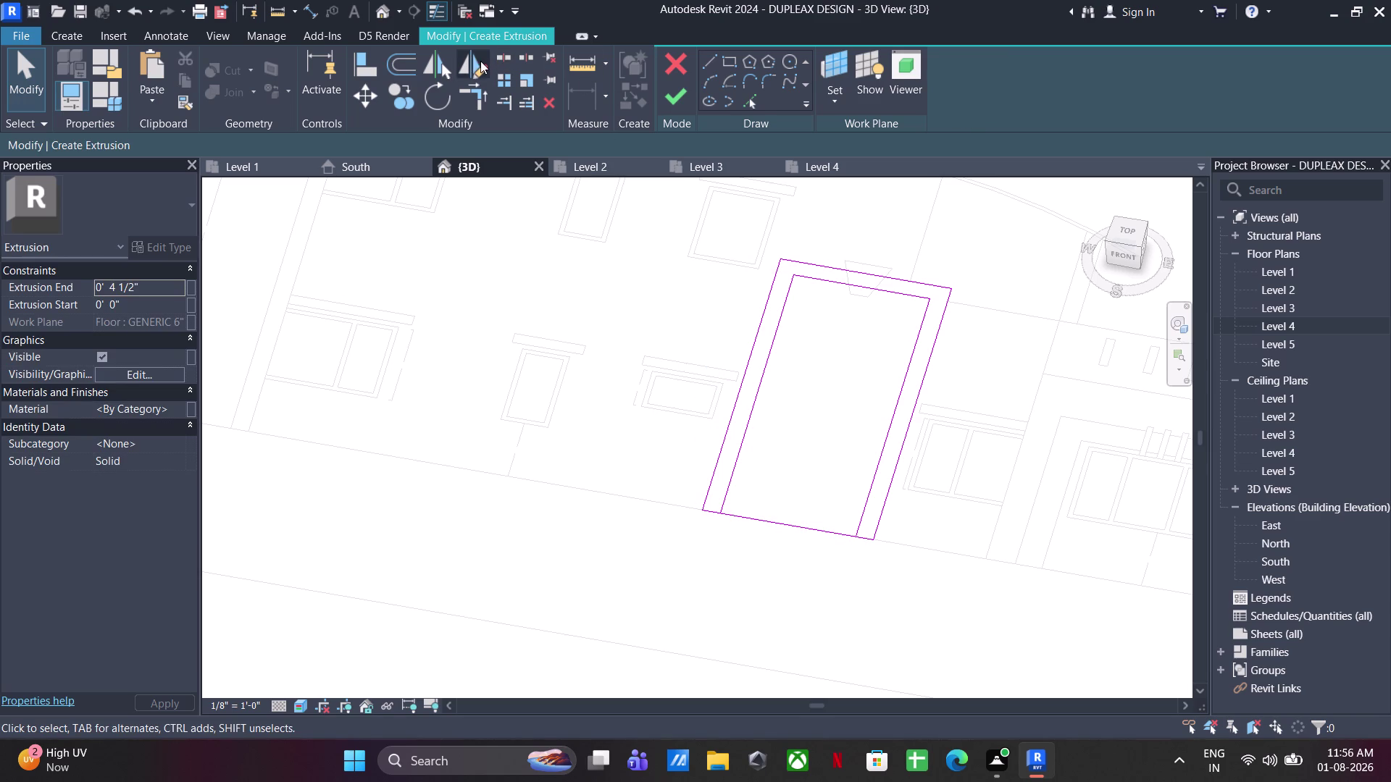
click(498, 63)
click(784, 527)
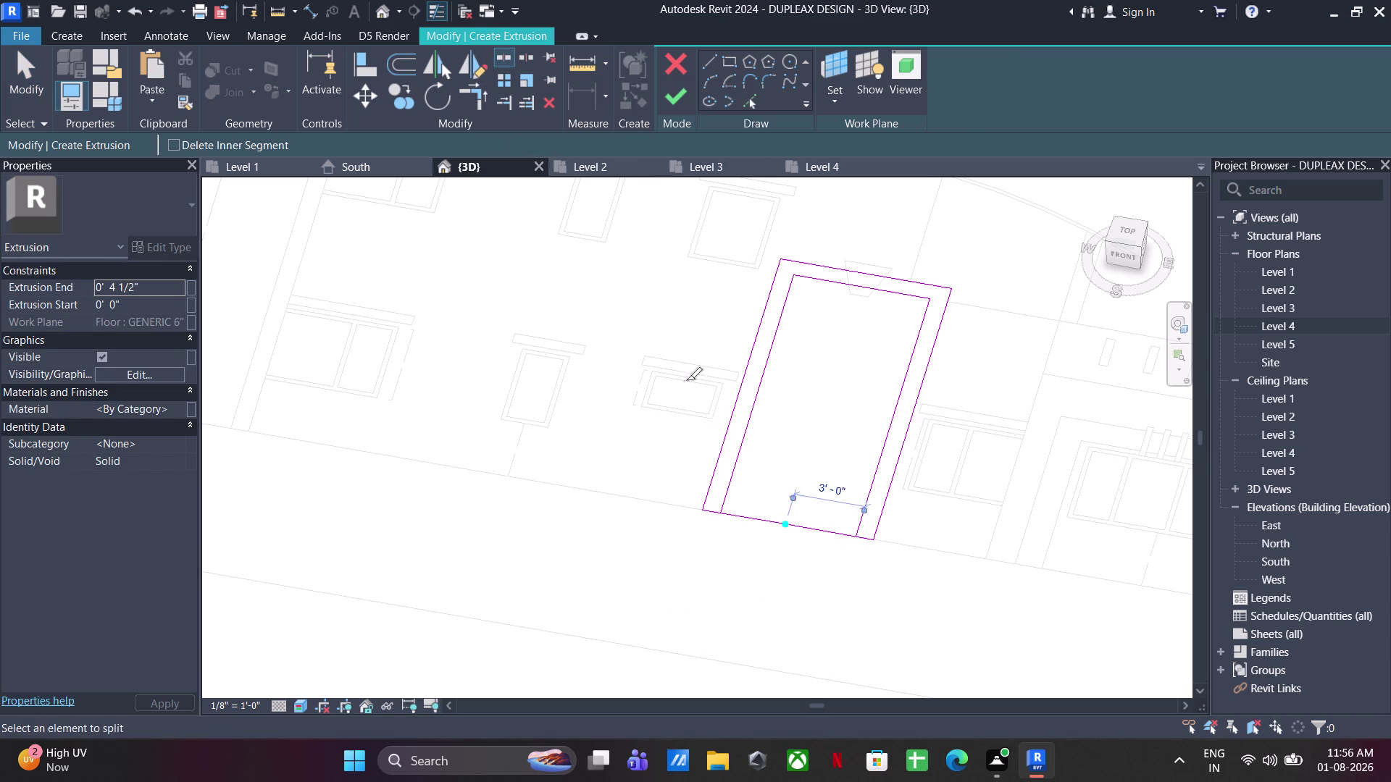
key(Escape)
click(464, 92)
scroll(up, 3)
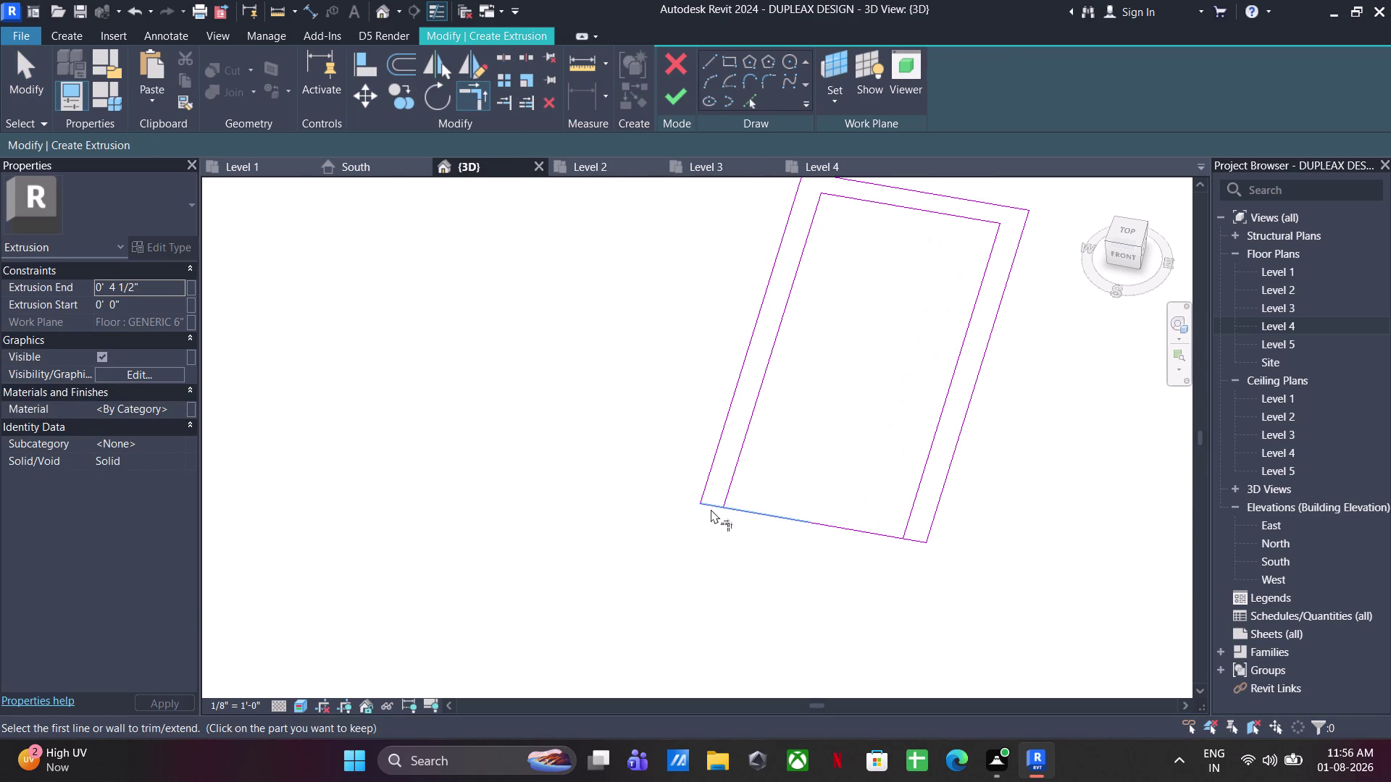
click(712, 505)
click(756, 484)
click(735, 466)
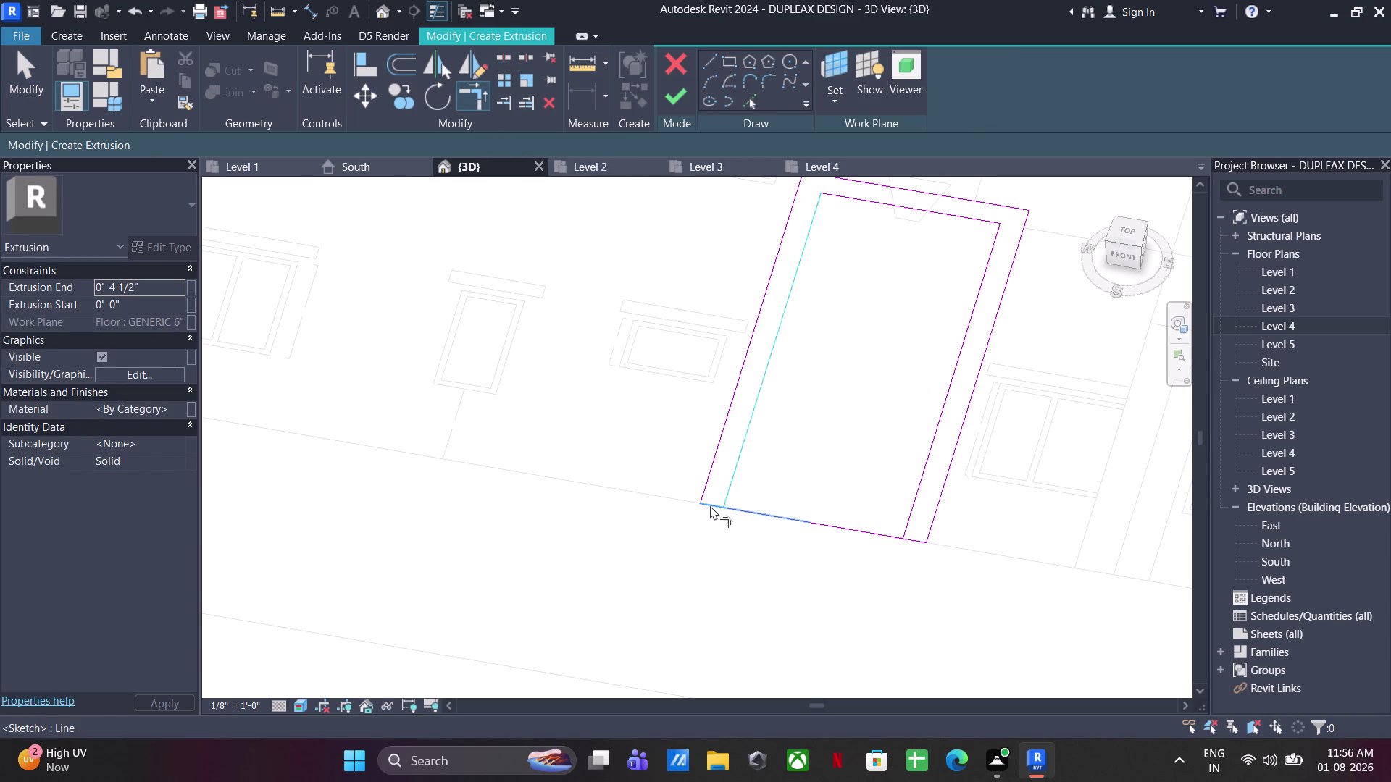
Remove the unwanted bottom lines and box-select the remaining frame outline lines.
click(712, 504)
click(908, 515)
click(910, 538)
scroll(down, 3)
key(Escape)
key(Escape)
drag(1031, 319, 762, 610)
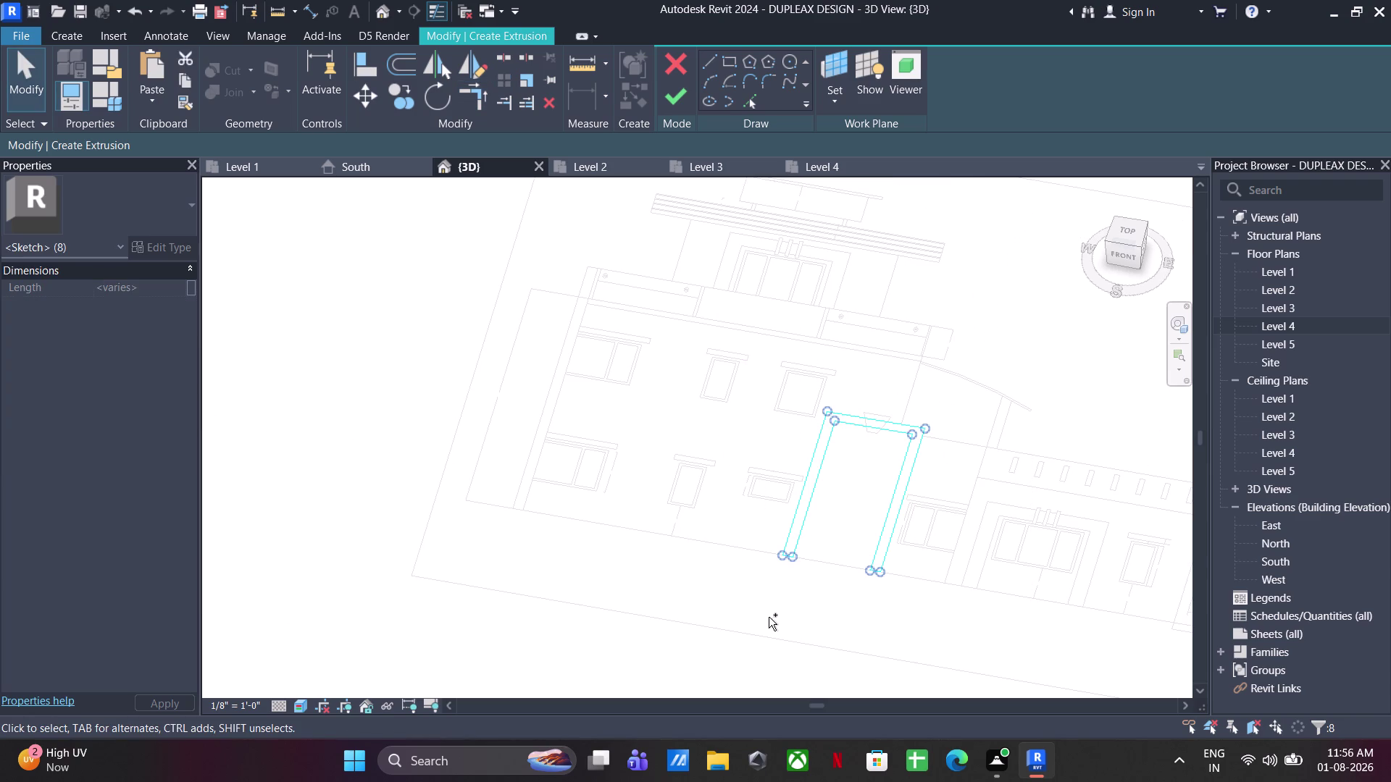
Cut the frame sketch, set a new work plane, and try a first paste.
key(ctrl+x)
scroll(down, 3)
middle_drag(507, 299, 1267, 733)
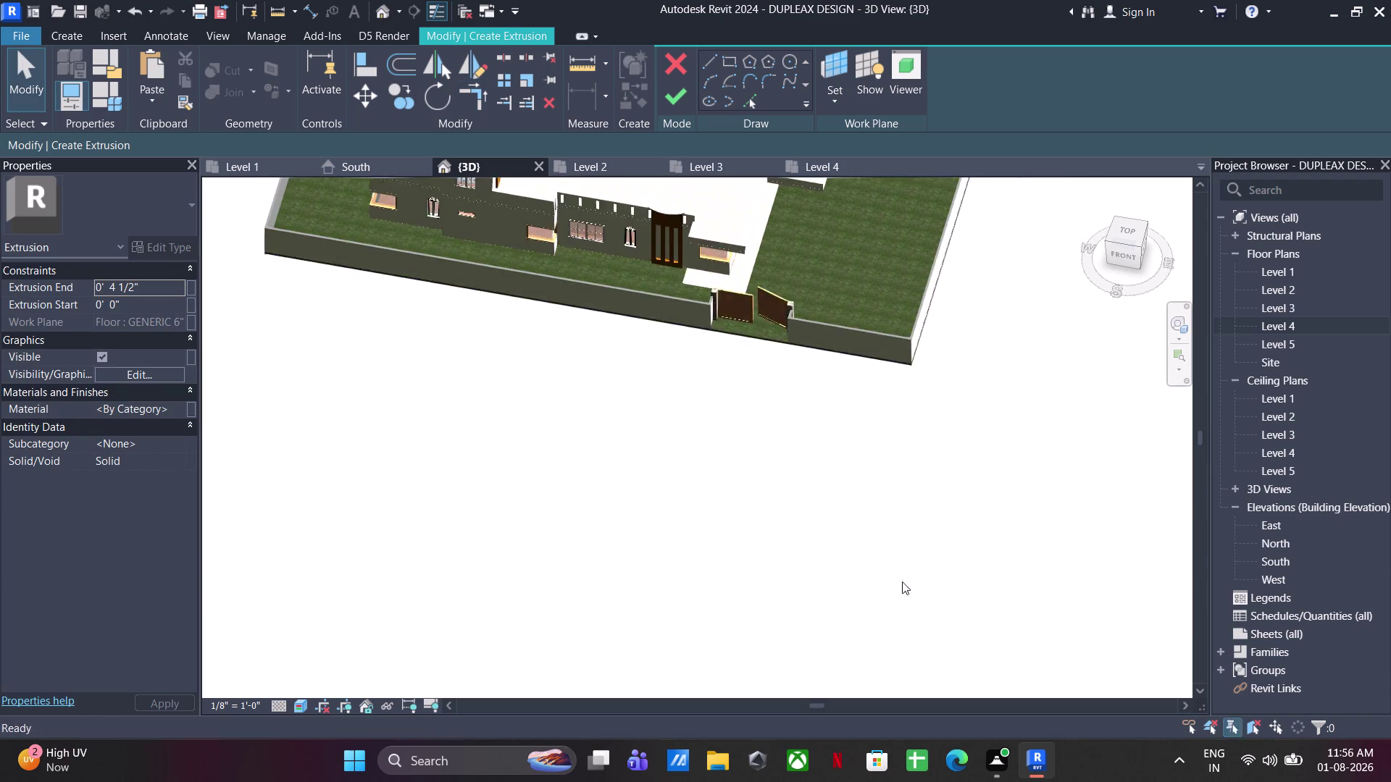
middle_drag(601, 450, 673, 588)
scroll(up, 3)
click(837, 102)
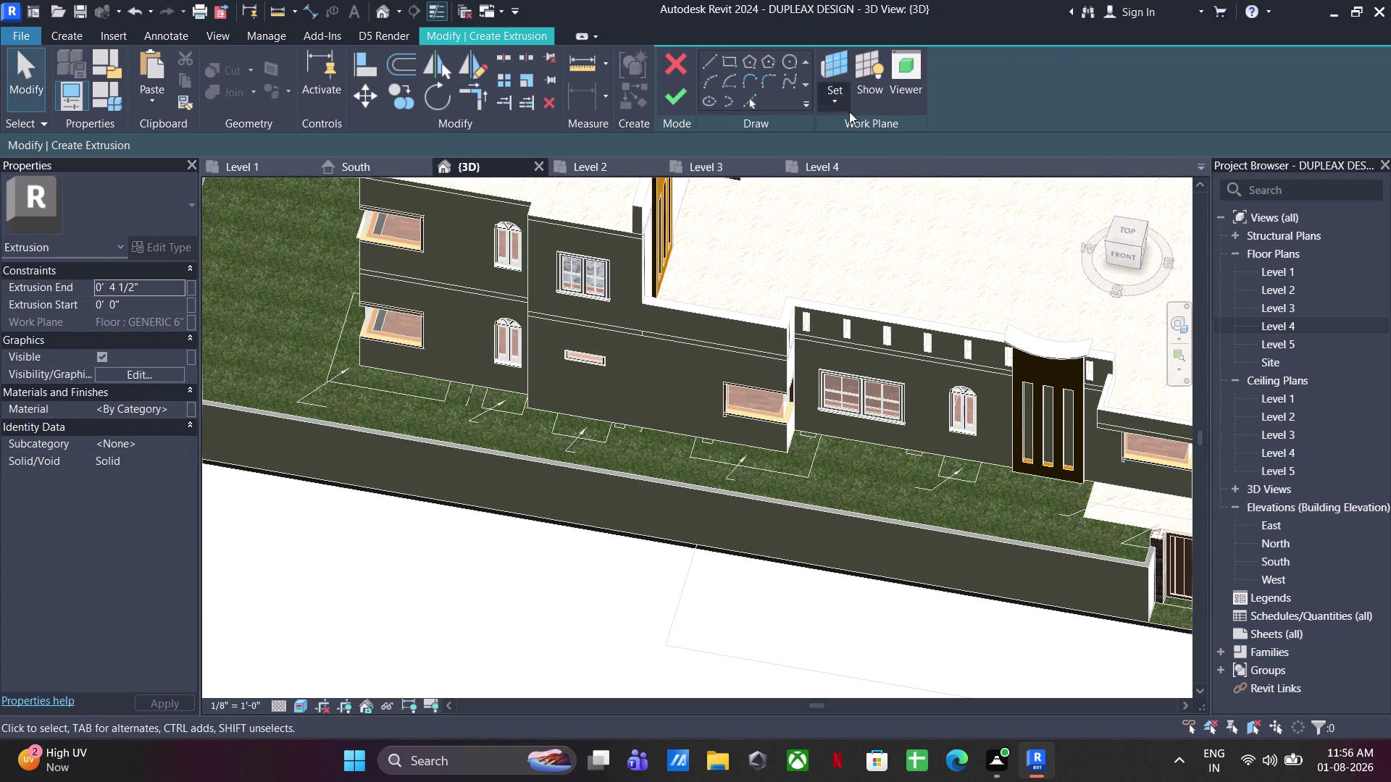
click(853, 170)
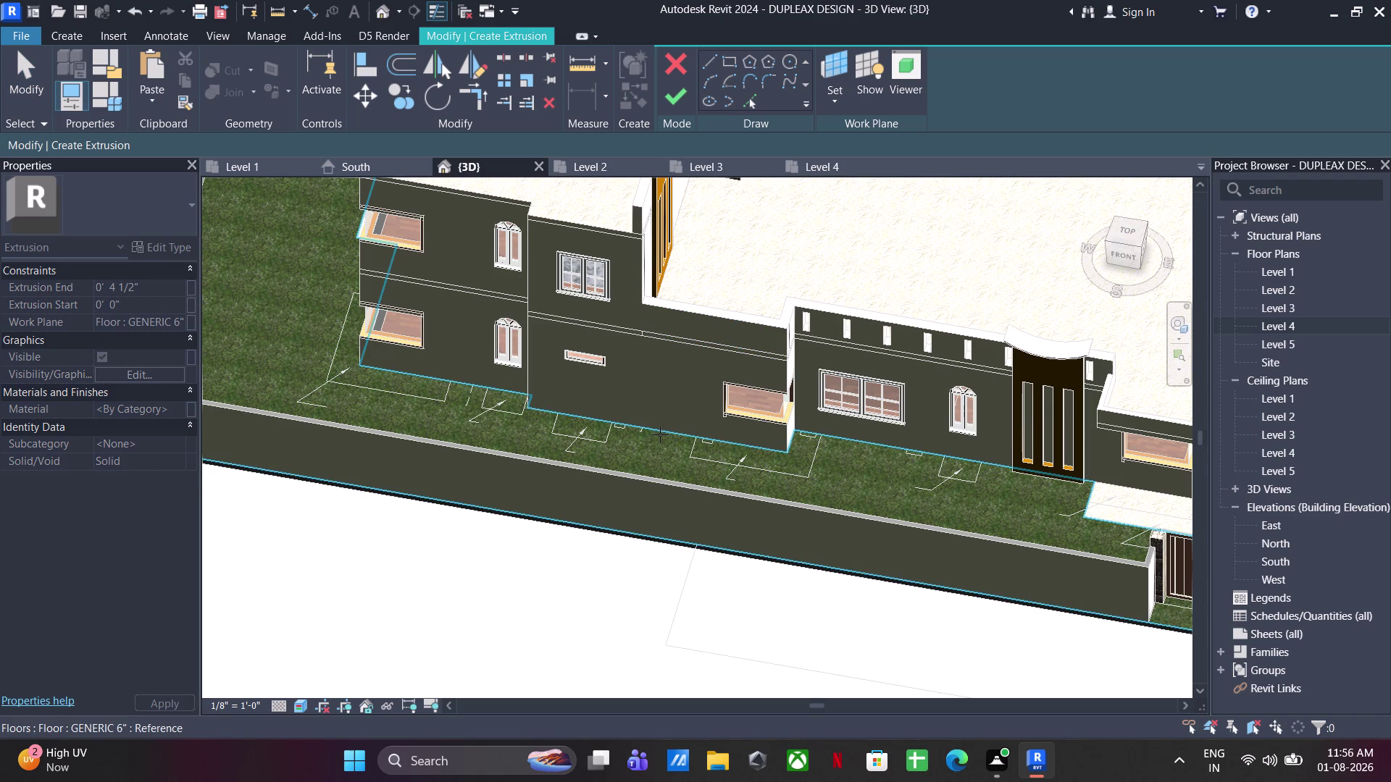
click(660, 435)
scroll(up, 3)
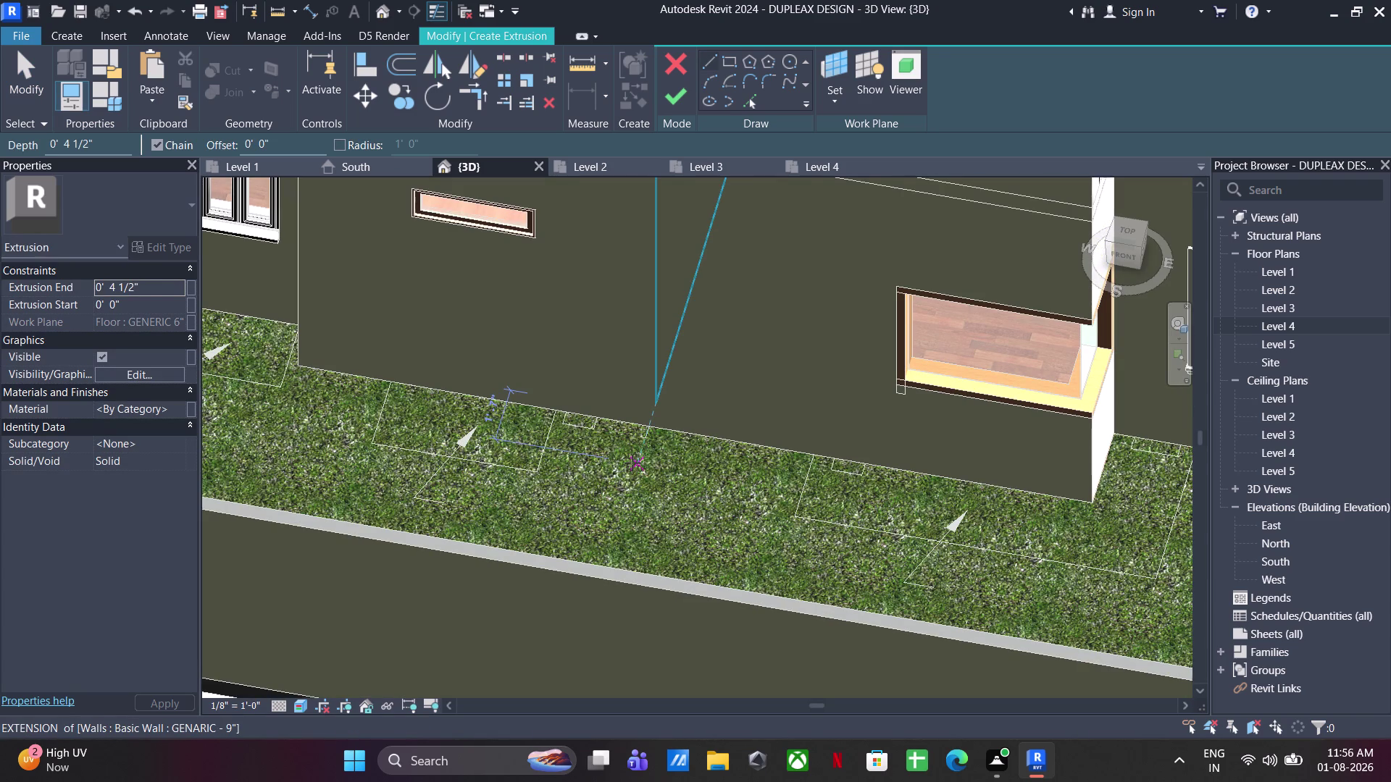
key(ctrl+v)
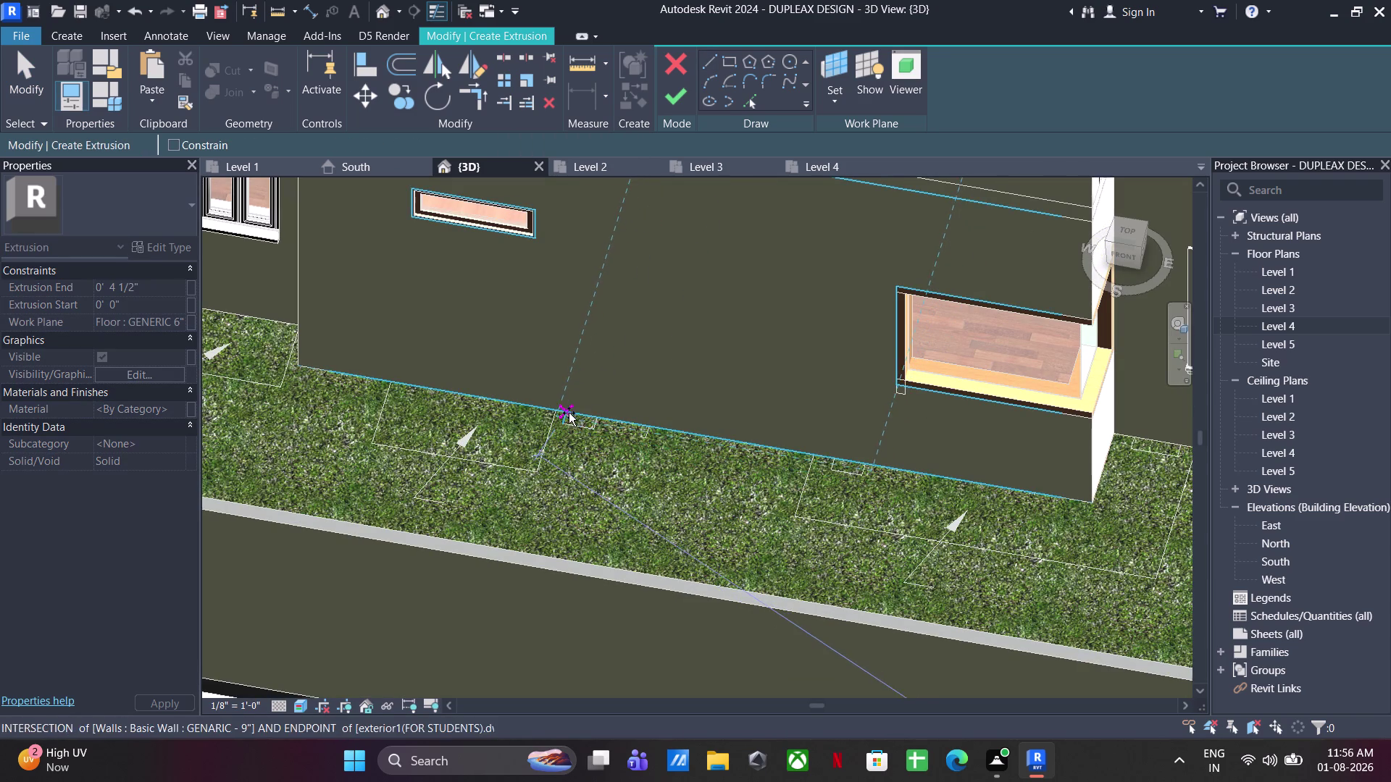
key(Escape)
Pick the exterior wall face as work plane and paste the frame outline there.
click(833, 89)
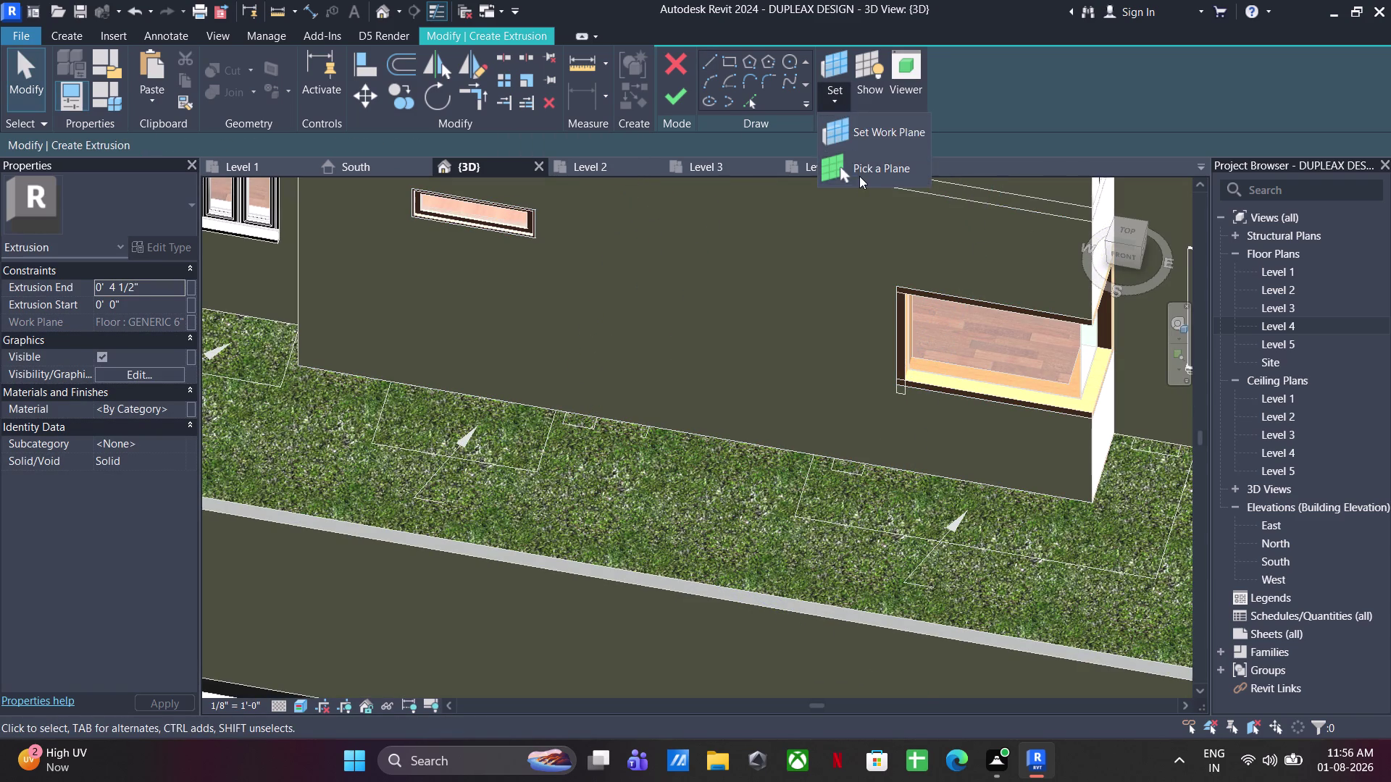
click(859, 173)
scroll(down, 3)
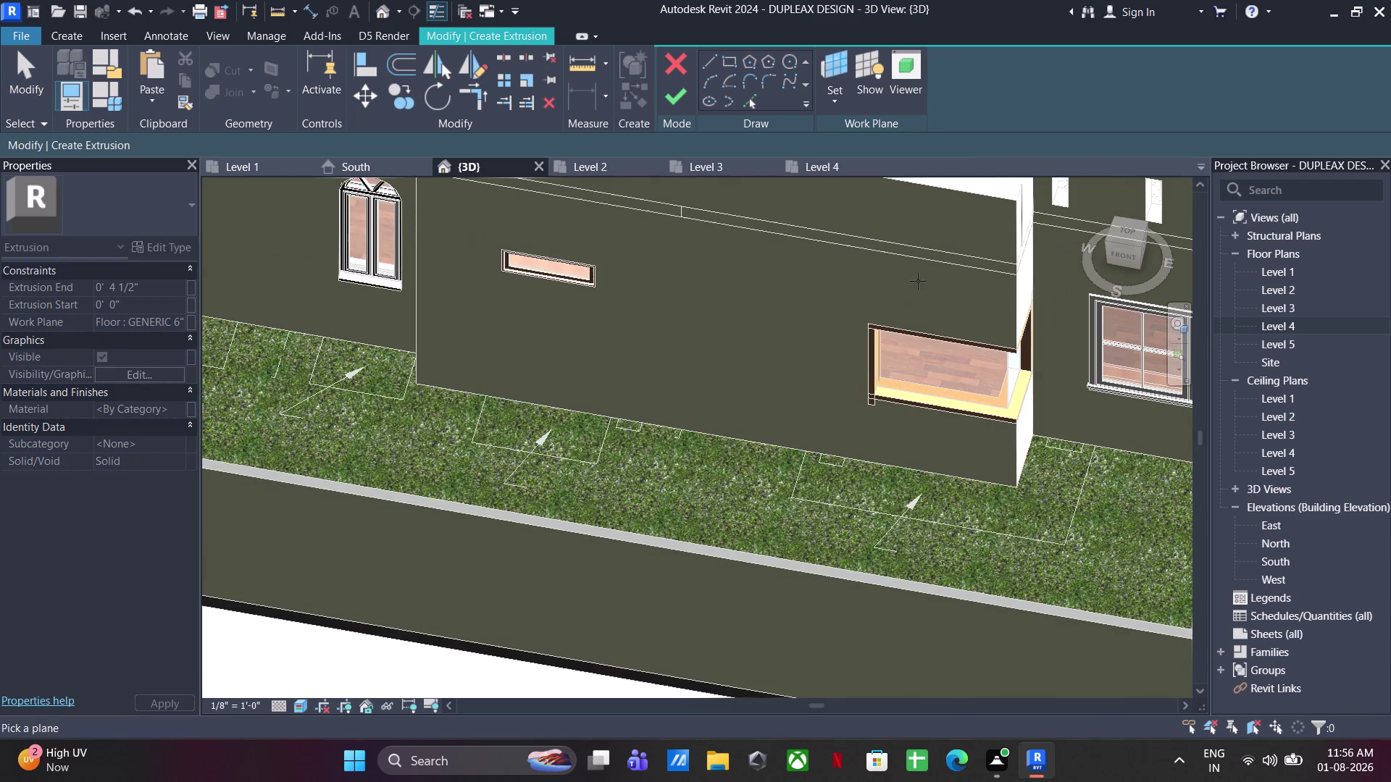
click(922, 262)
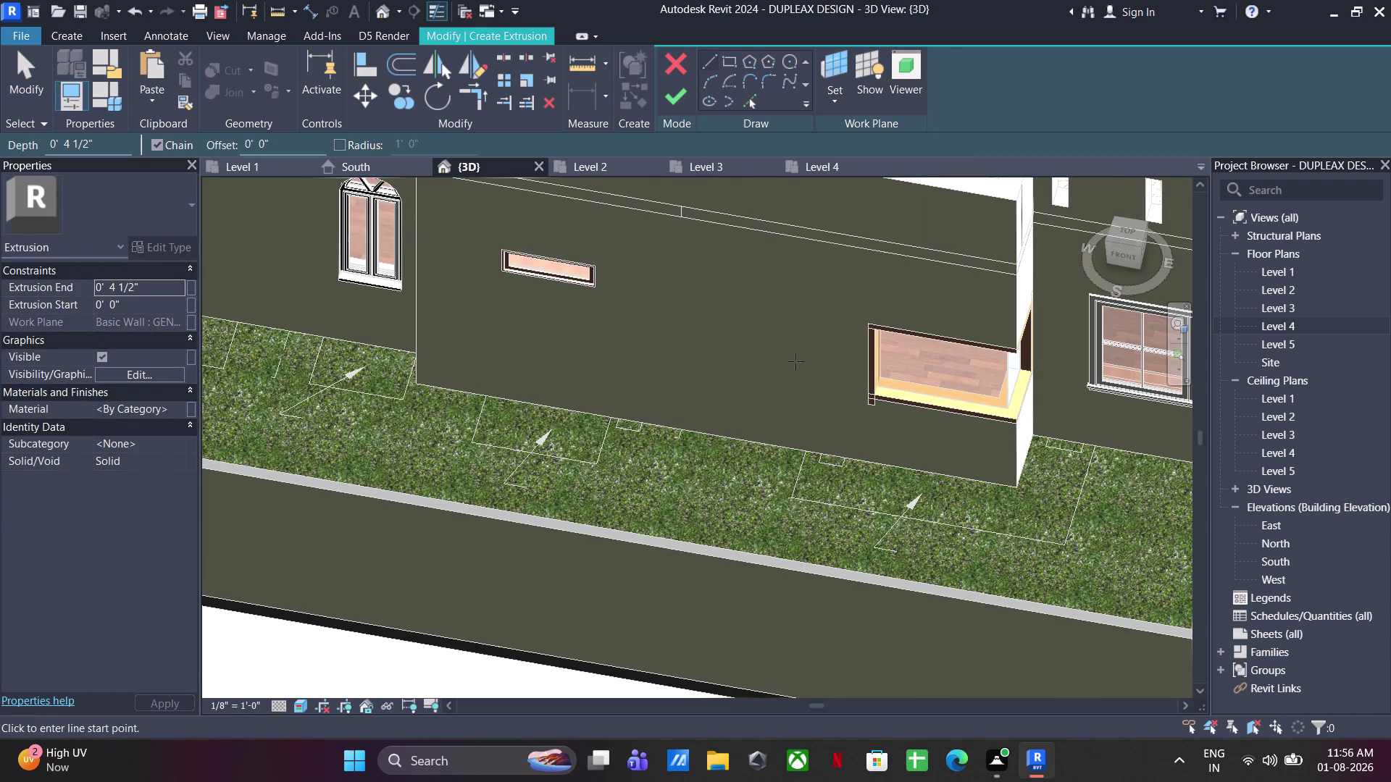
key(ctrl+v)
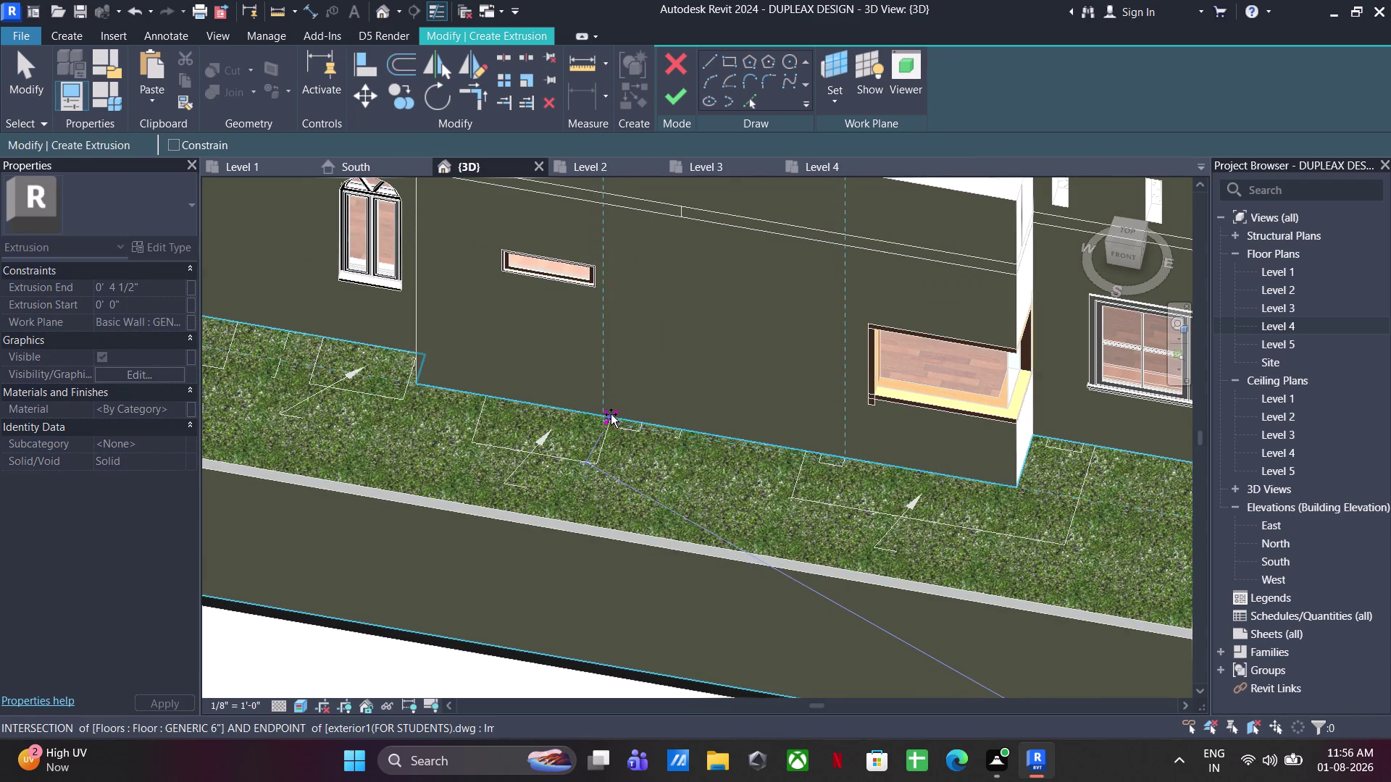
click(618, 413)
key(Escape)
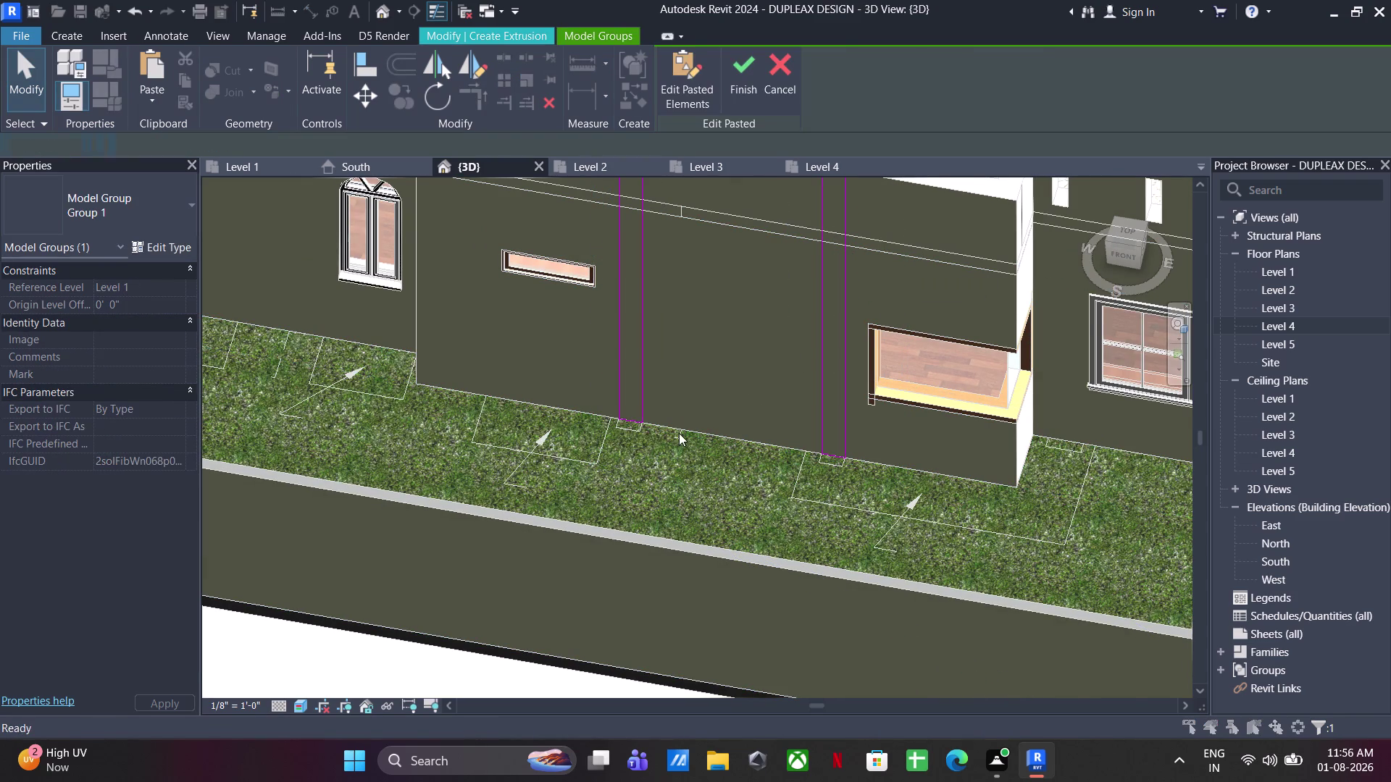
key(Escape)
Finish the frame extrusion, leaving two dark posts on the facade.
scroll(down, 3)
middle_drag(678, 433, 681, 471)
click(693, 91)
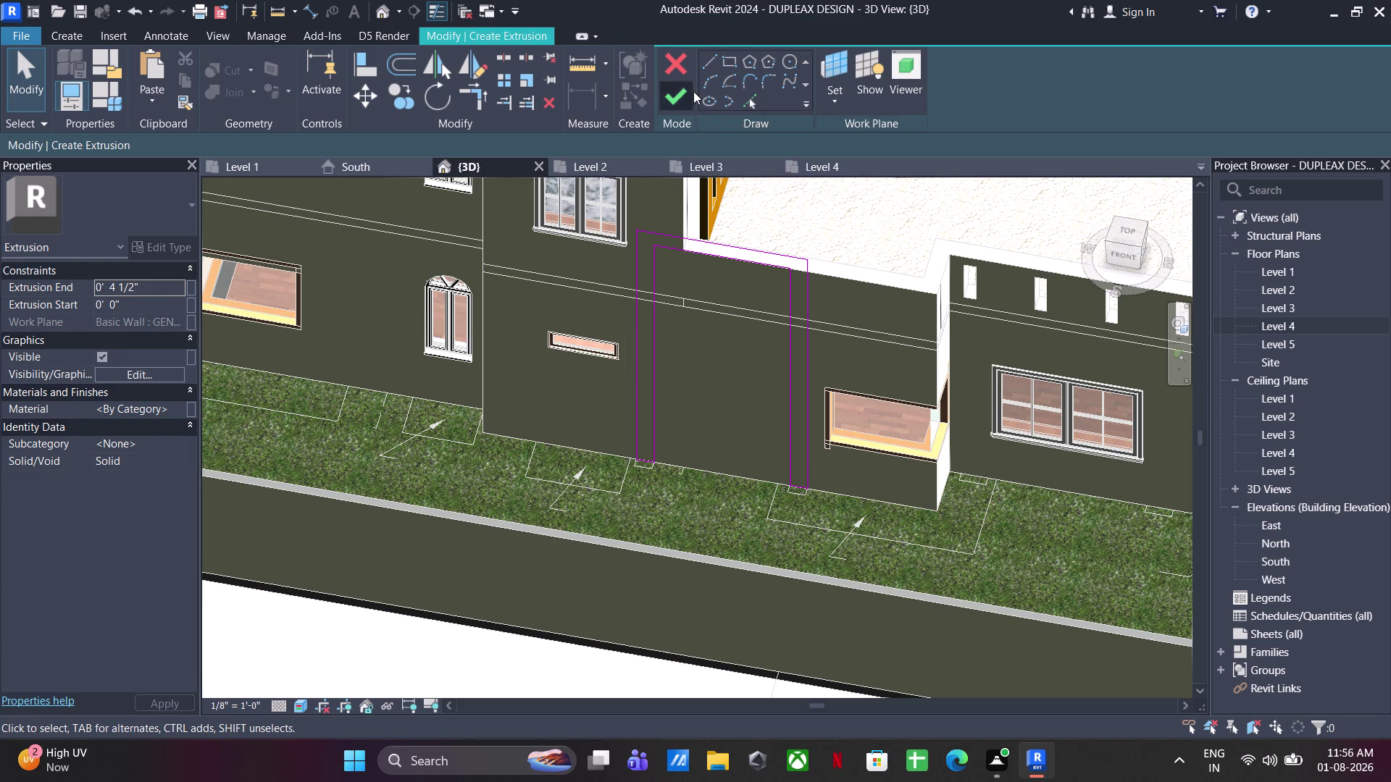
click(685, 515)
scroll(up, 3)
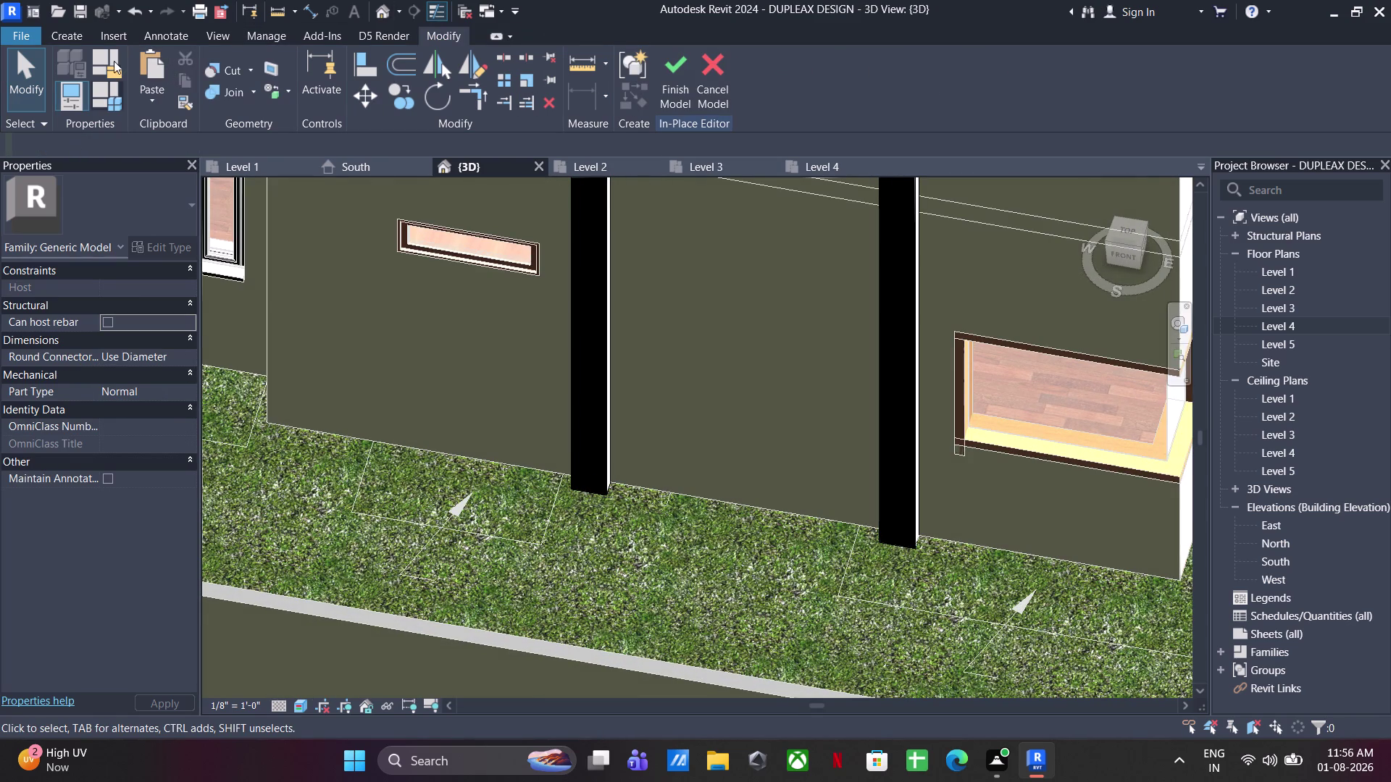
Start a new extrusion and sketch a rectangle filling the inside of the frame.
click(59, 32)
click(141, 84)
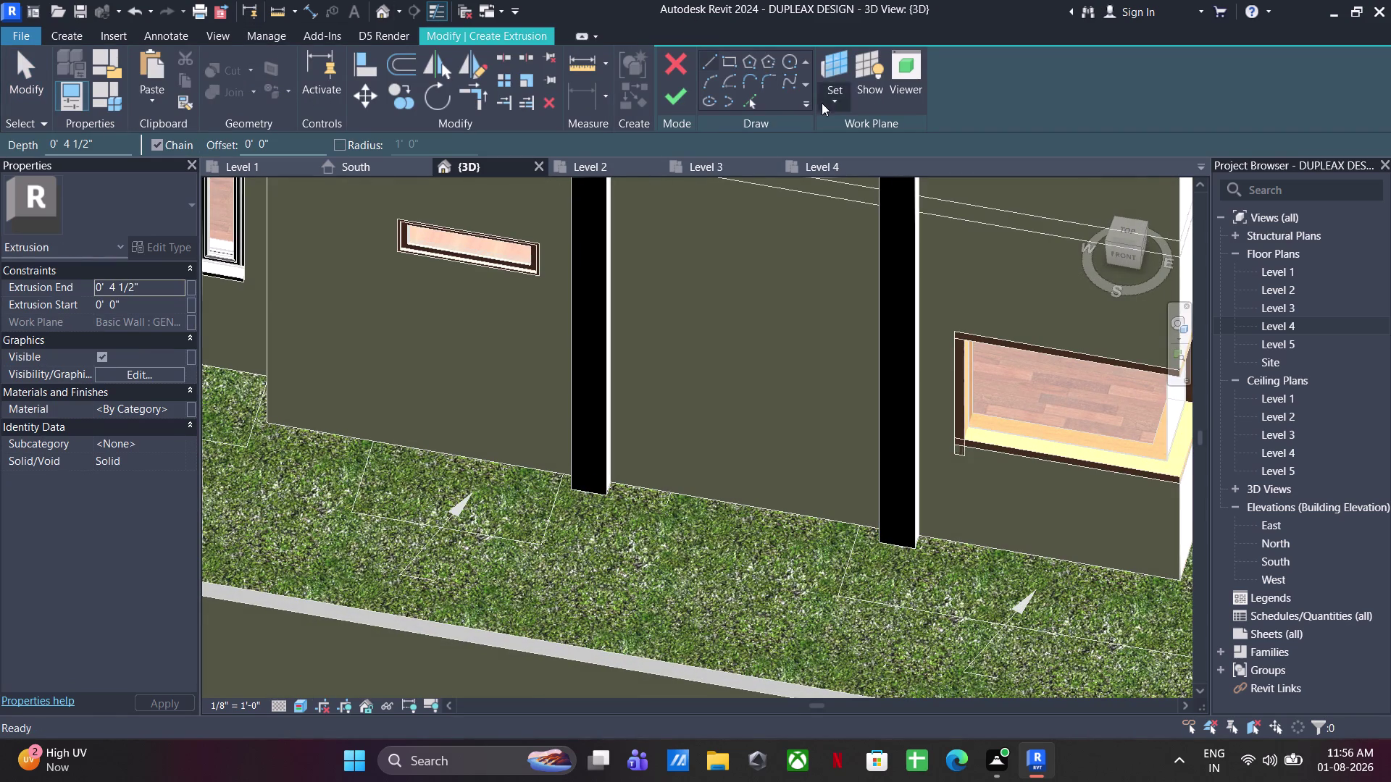
click(734, 60)
click(615, 483)
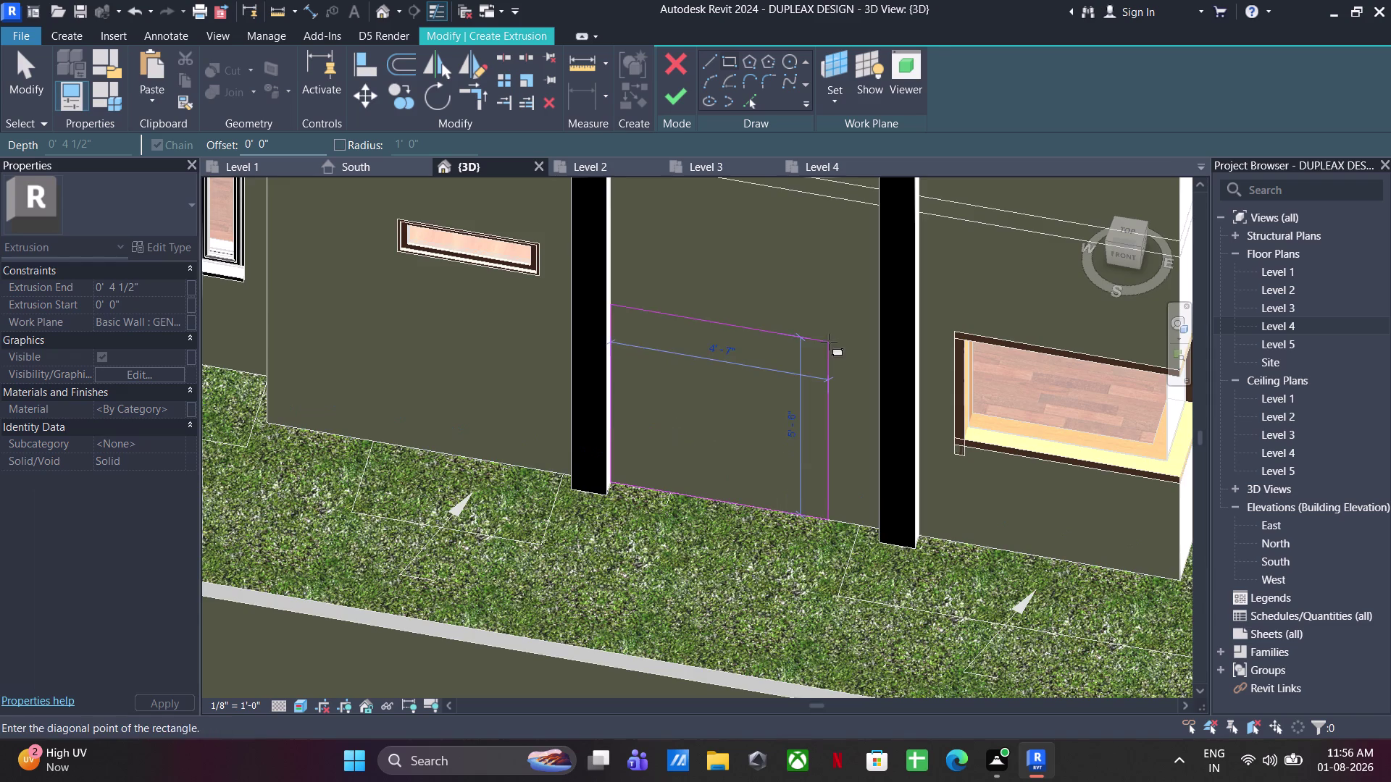
middle_drag(824, 344, 751, 554)
middle_drag(760, 502, 896, 193)
middle_drag(897, 200, 783, 608)
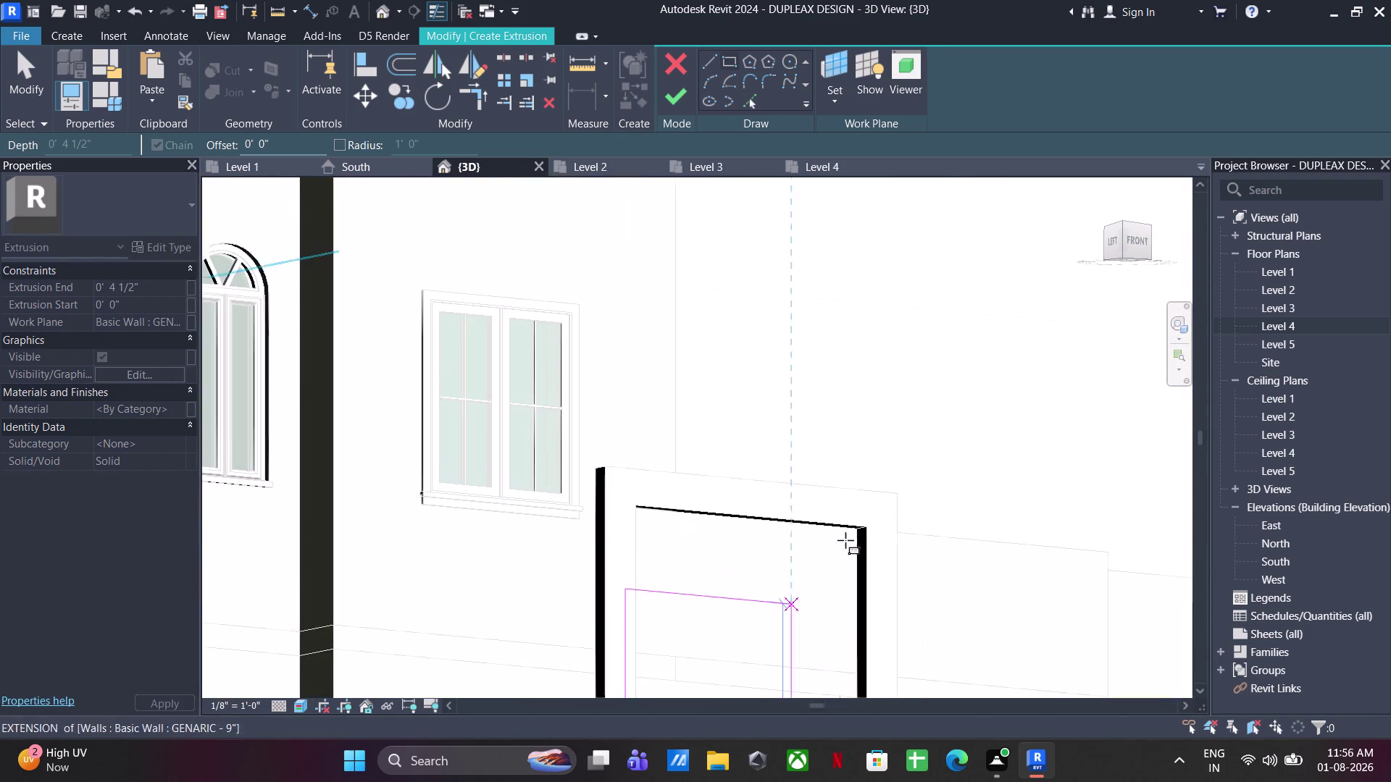
scroll(up, 3)
click(850, 488)
key(Escape)
key(Escape)
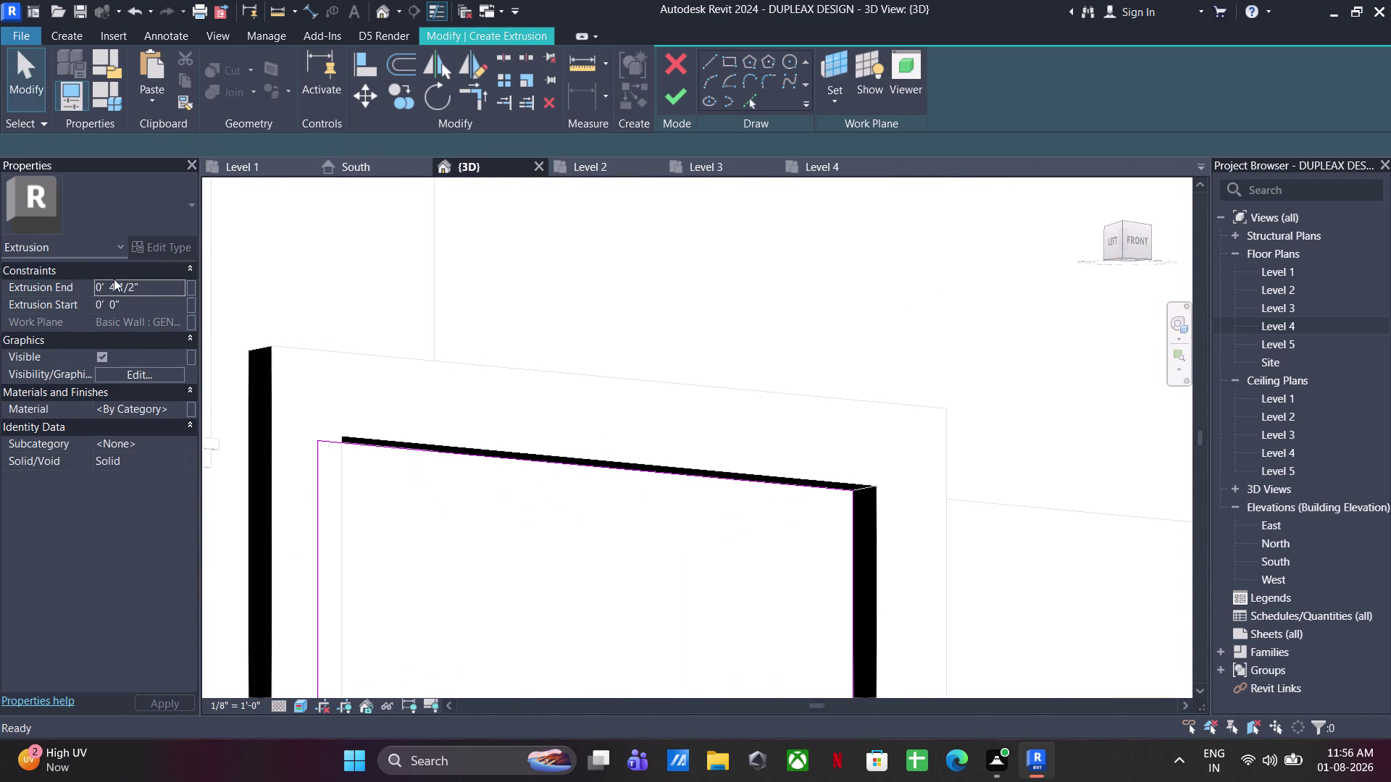
Set the extrusion end to 0' 2" and finish the panel extrusion.
click(161, 289)
text(2")
key(Return)
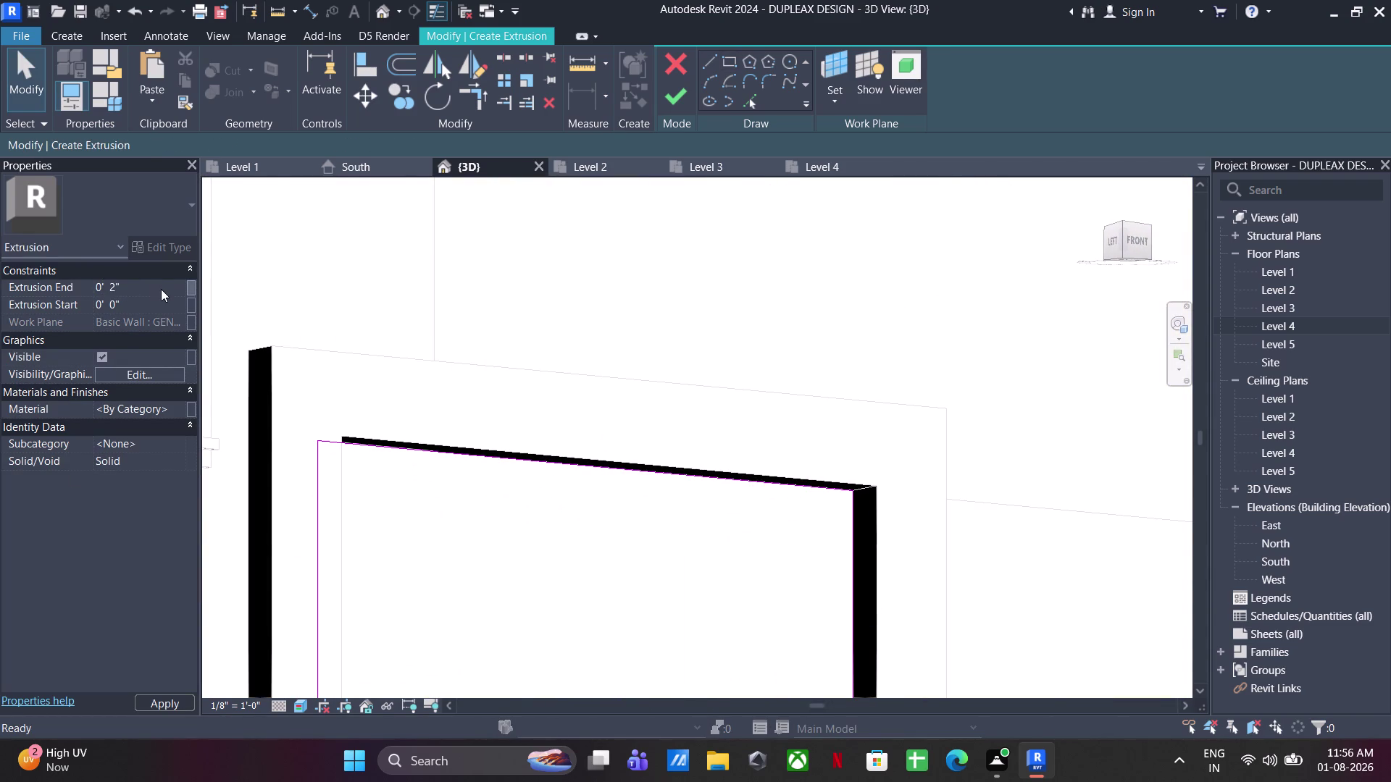
click(669, 103)
scroll(down, 3)
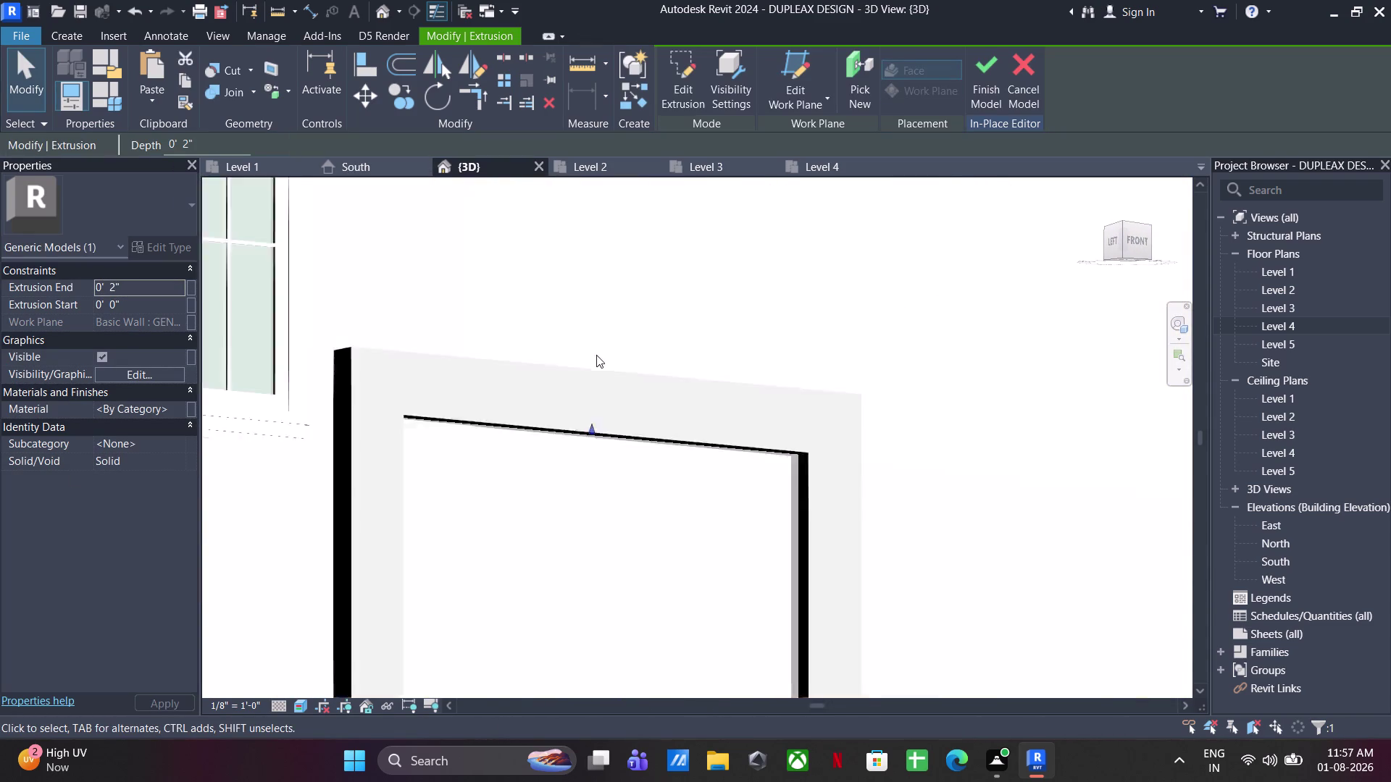
scroll(down, 3)
middle_drag(659, 427, 523, 663)
scroll(down, 3)
middle_drag(516, 518, 512, 442)
Finish the in-place model and dismiss the 'design 4' regeneration error.
key(Escape)
key(Escape)
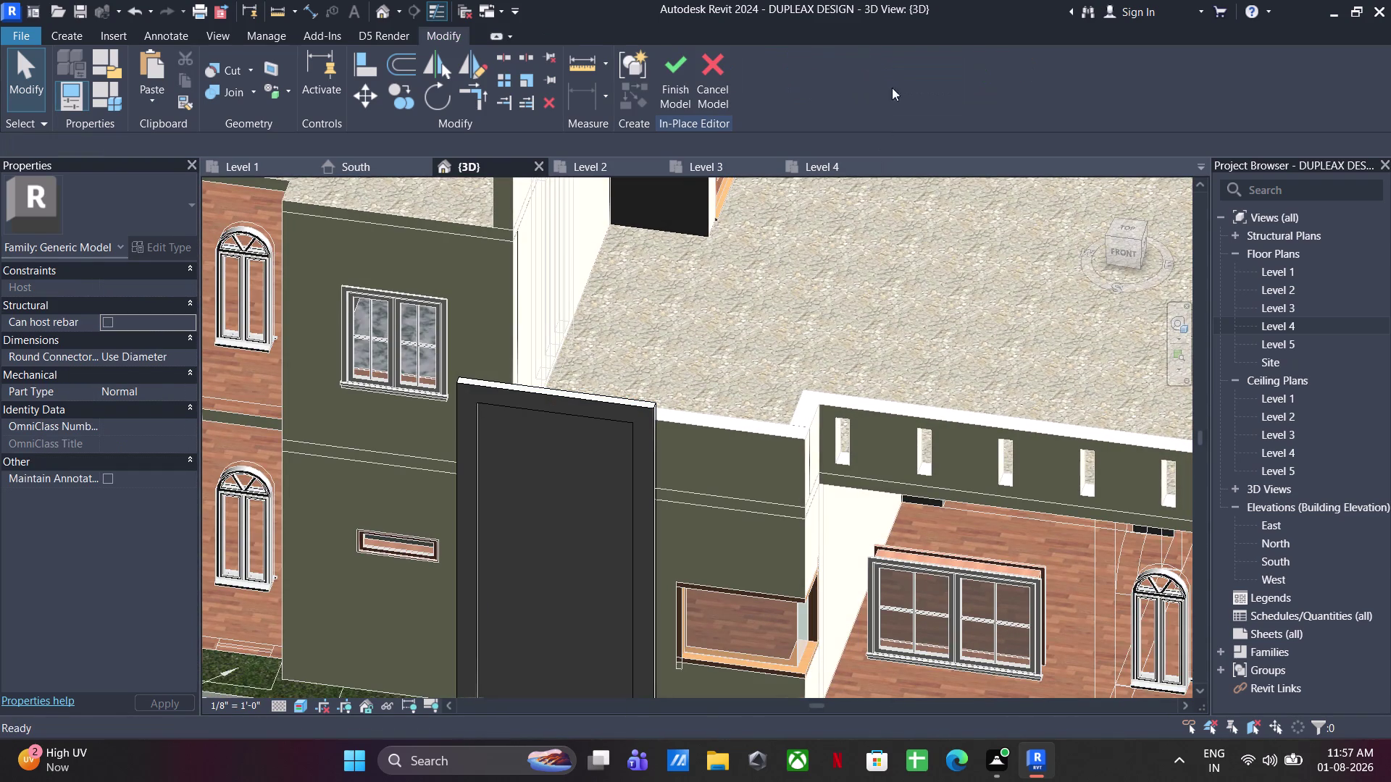
click(675, 47)
click(675, 60)
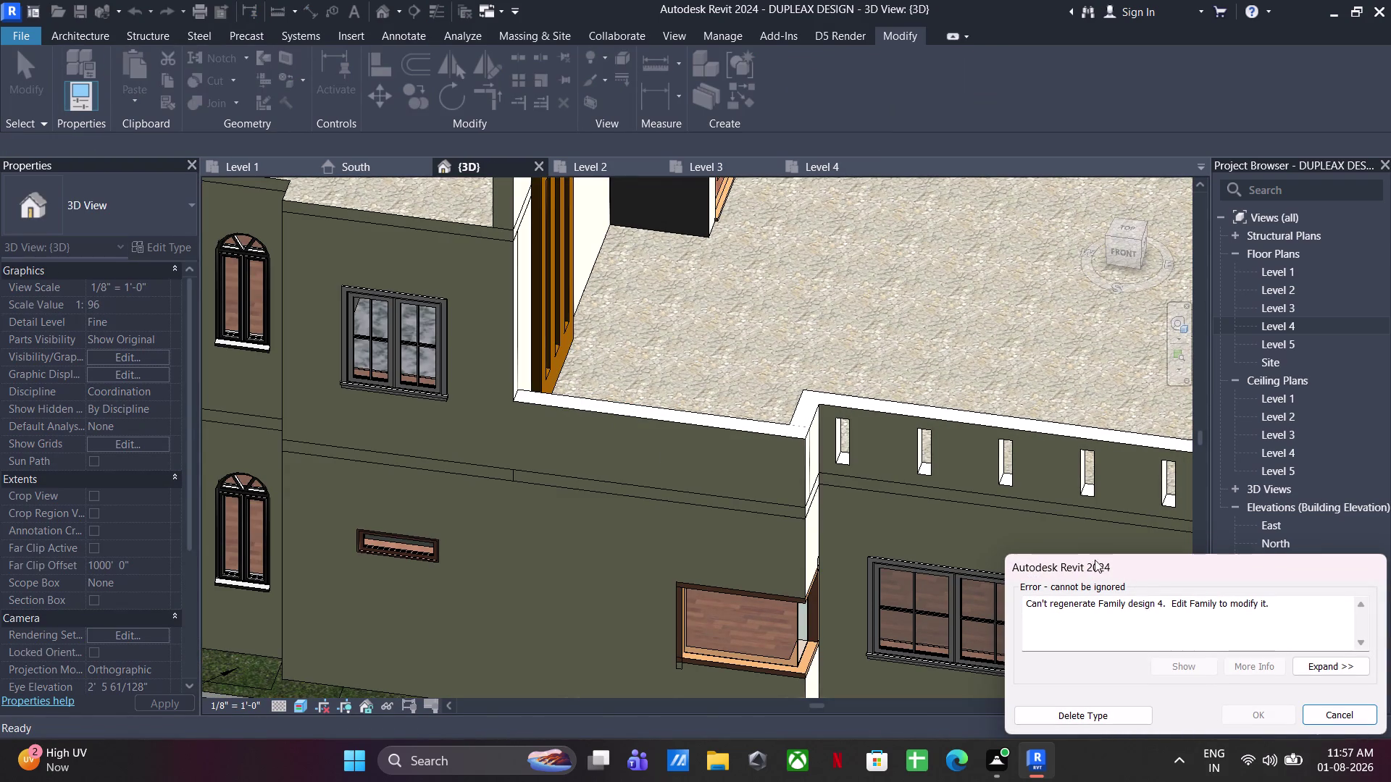
click(1099, 717)
scroll(down, 3)
middle_drag(652, 444, 584, 442)
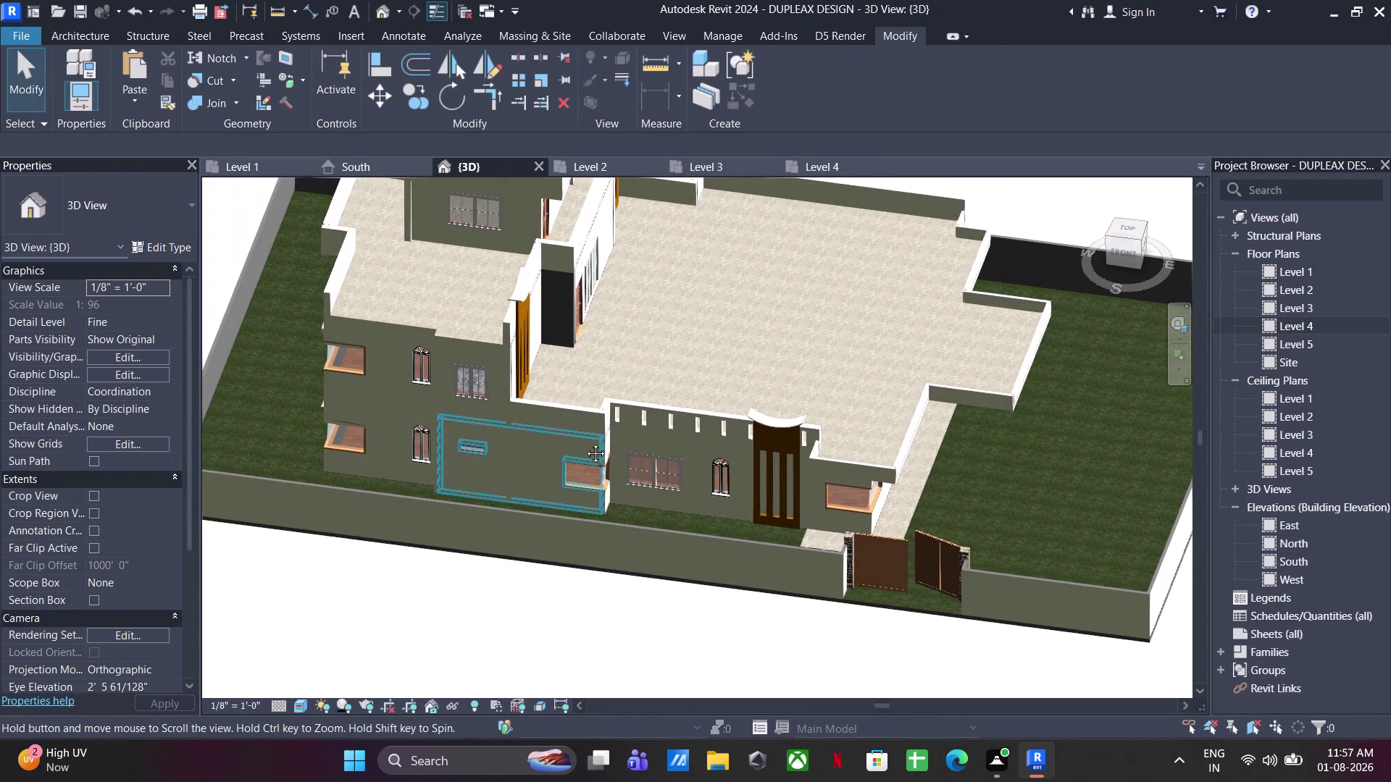
middle_drag(585, 442, 584, 444)
middle_drag(607, 480, 558, 531)
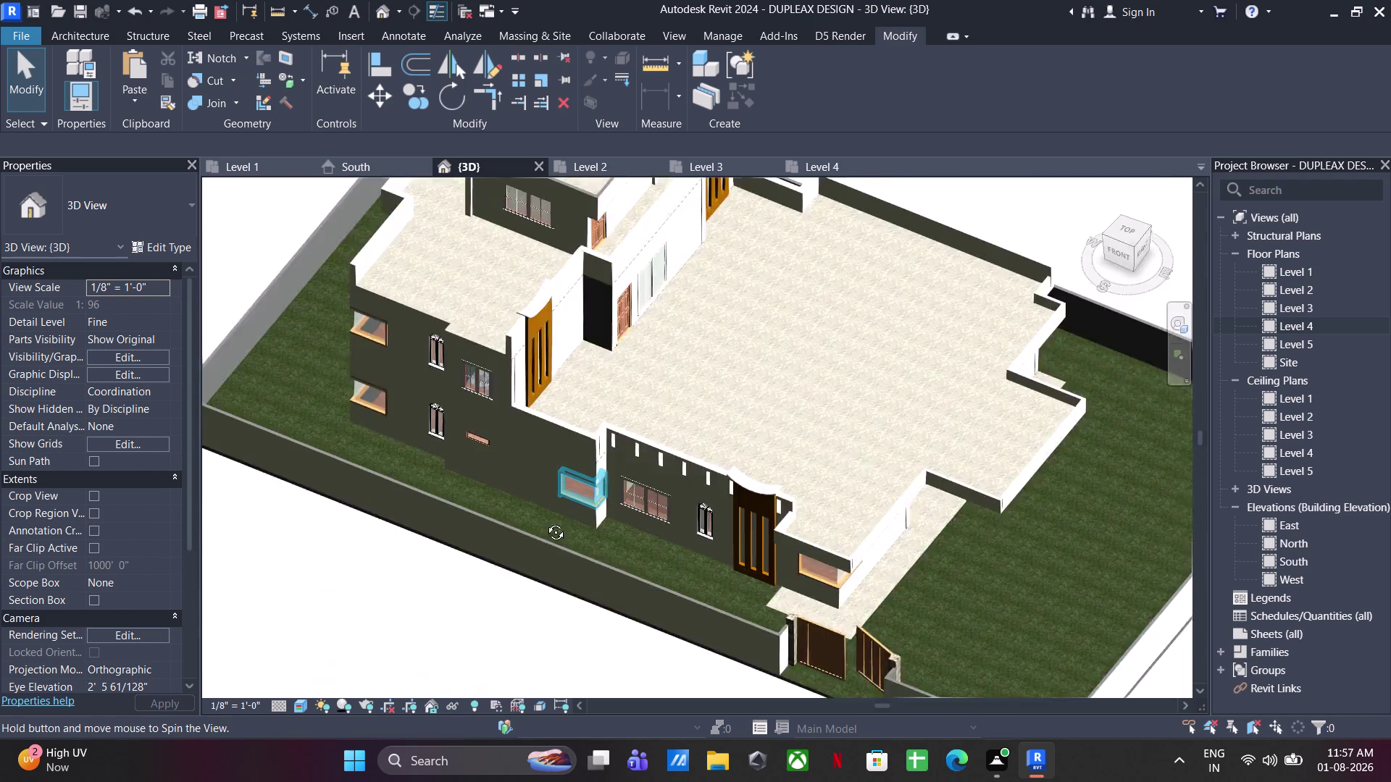
middle_drag(558, 530, 526, 486)
scroll(down, 3)
middle_drag(560, 487, 623, 489)
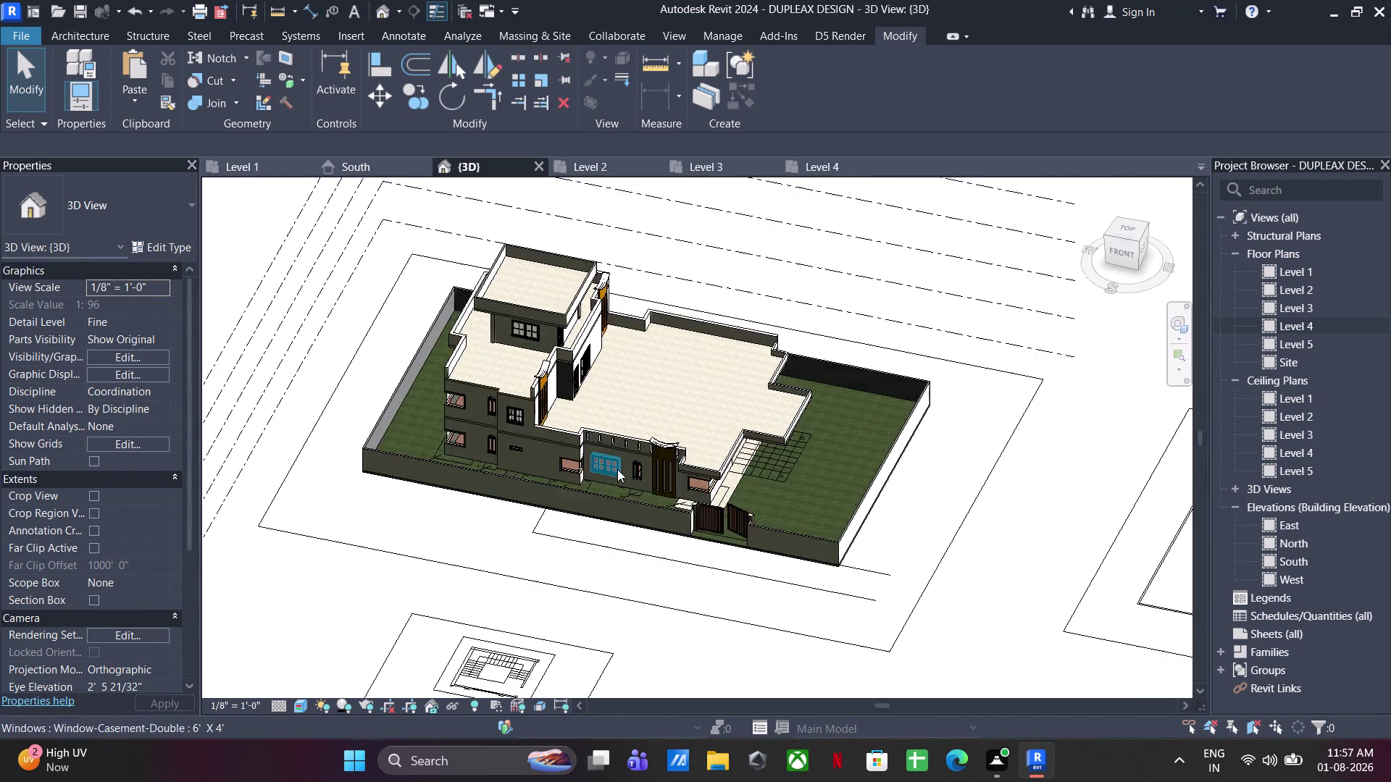
scroll(down, 3)
Orbit to review the building, save the project, and switch to the Level 1 plan.
middle_drag(622, 516, 499, 484)
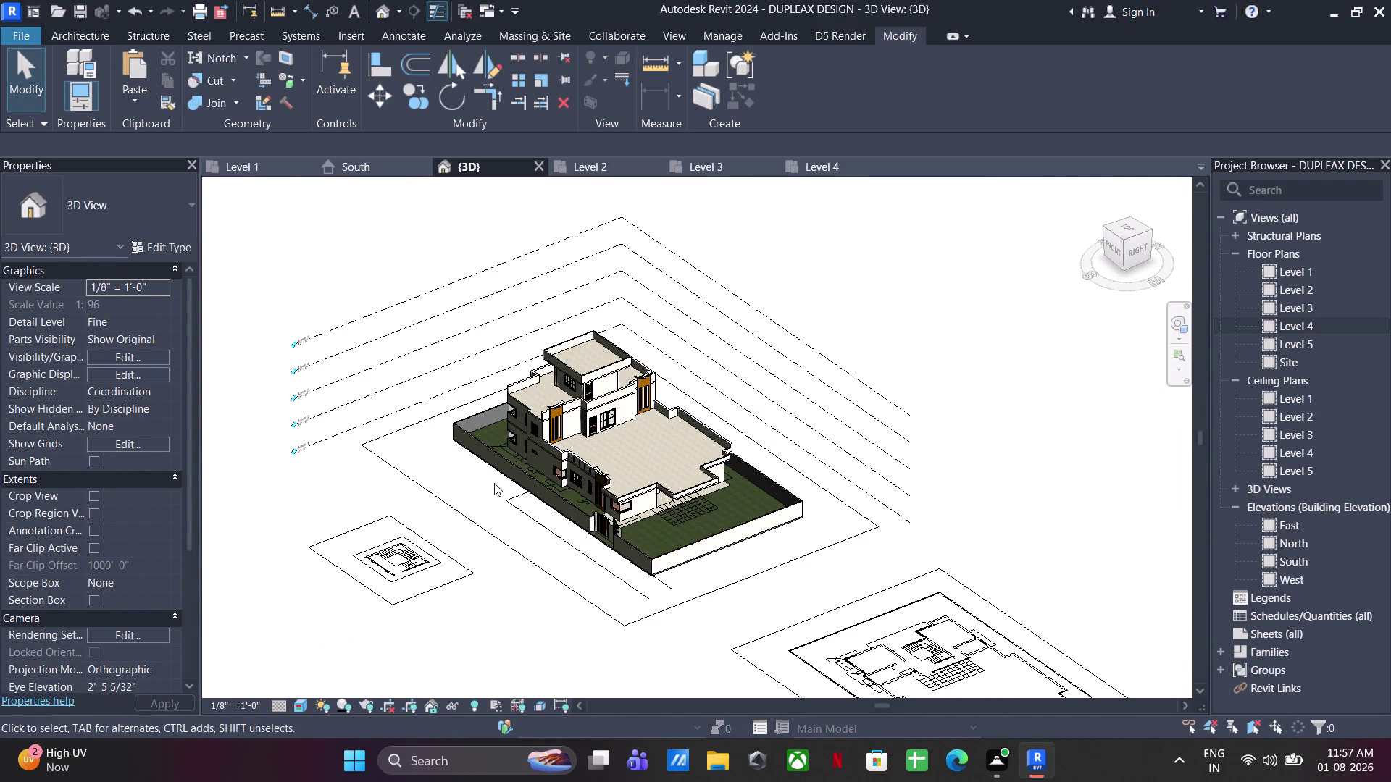
middle_drag(494, 484, 608, 469)
middle_drag(605, 471, 743, 506)
middle_drag(813, 447, 700, 447)
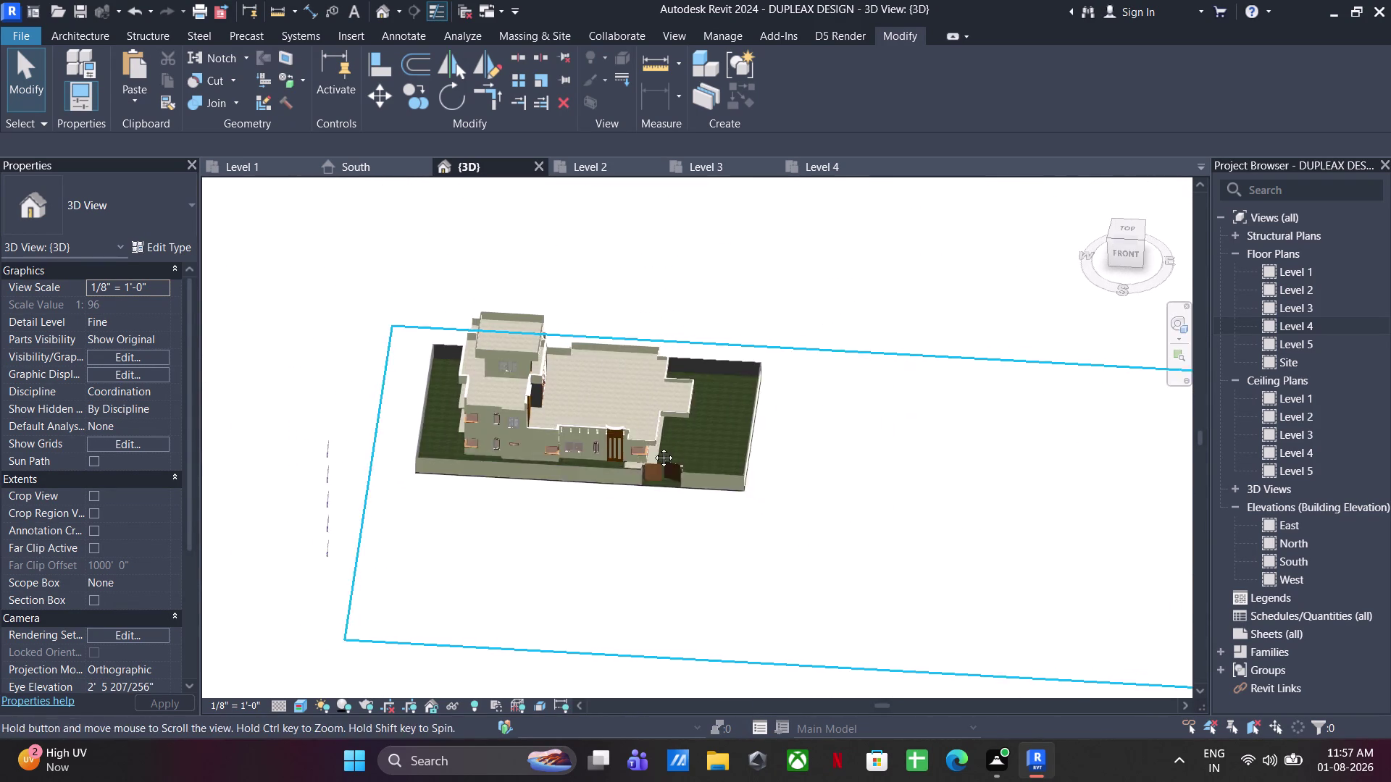
middle_drag(700, 447, 622, 450)
key(ctrl+s)
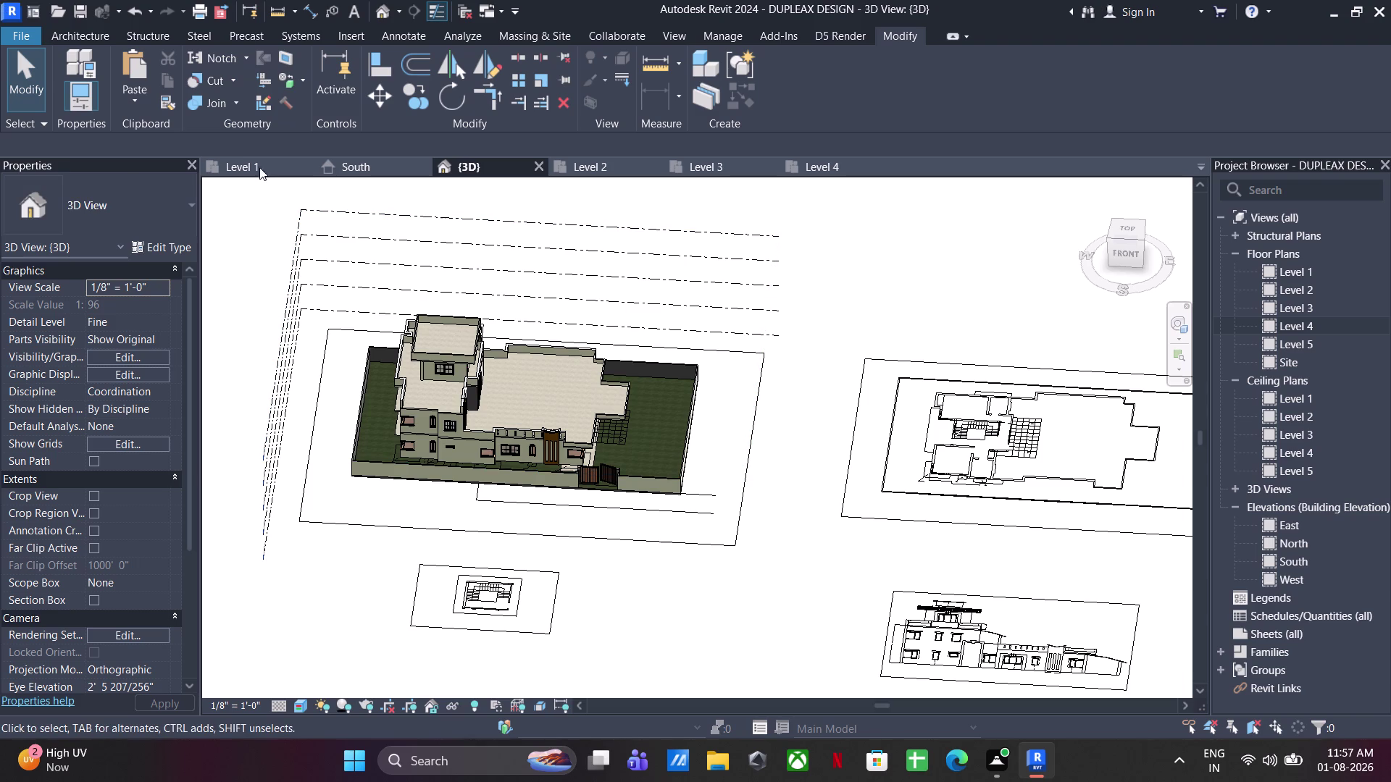
click(259, 158)
scroll(down, 3)
Hide the exterior CAD import under Imported Categories in Visibility/Graphics (VG).
middle_drag(458, 311, 448, 375)
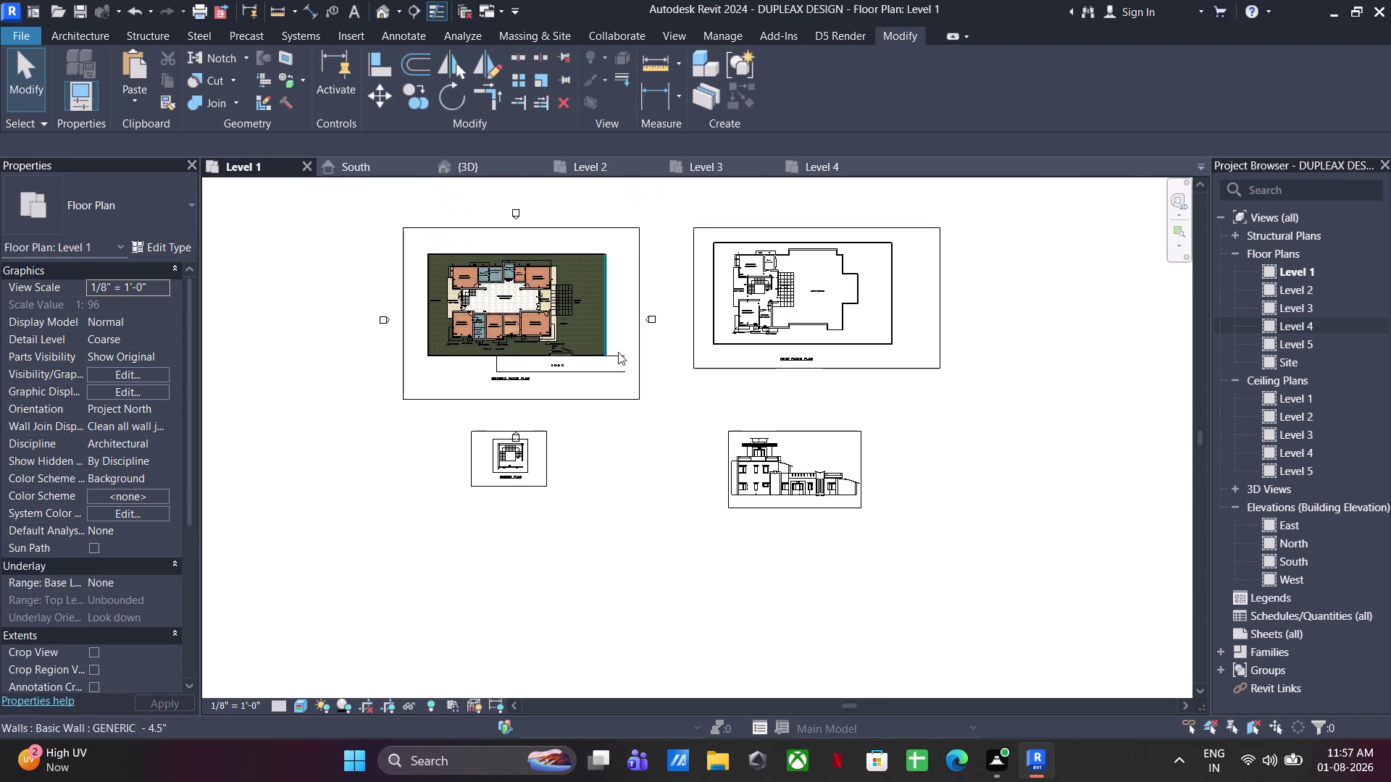
middle_drag(609, 423, 605, 450)
text(vg)
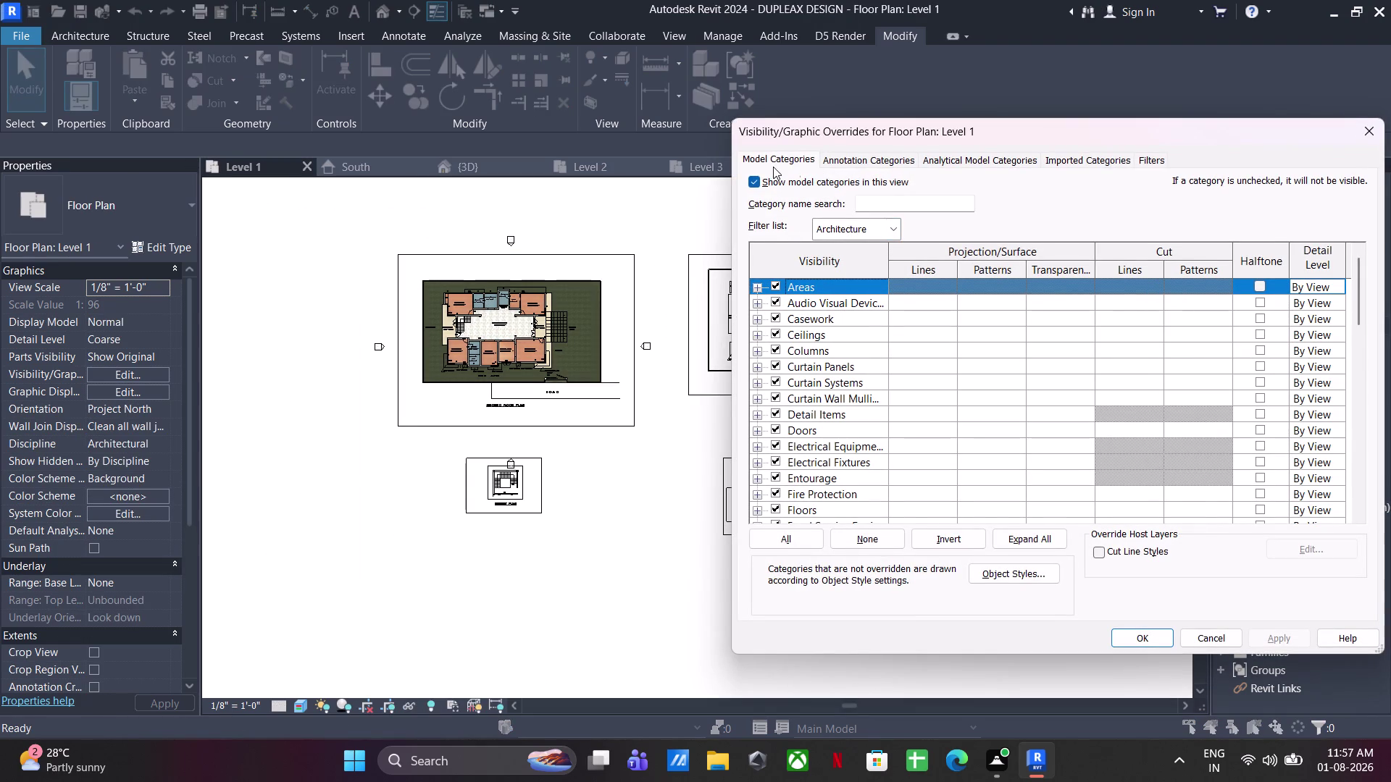
click(861, 158)
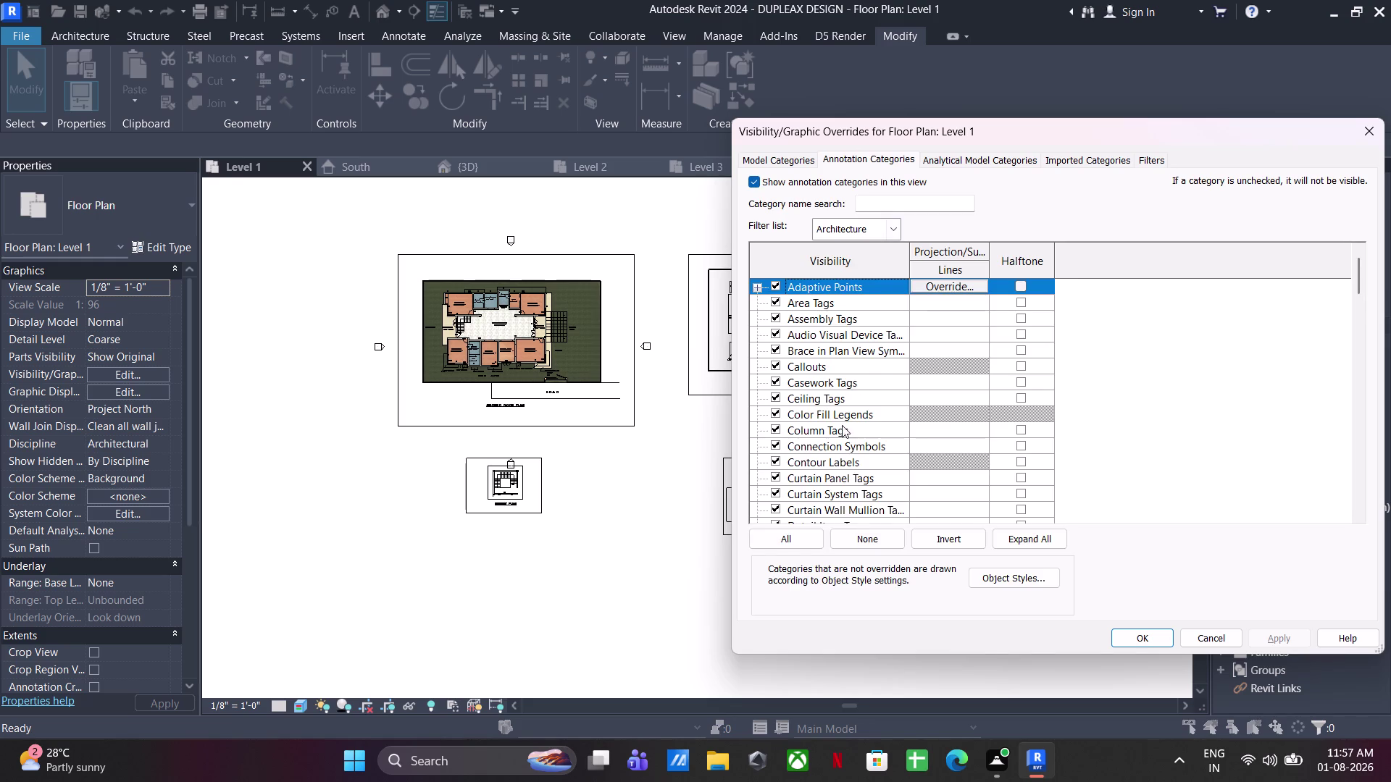
scroll(down, 3)
scroll(down, 3)
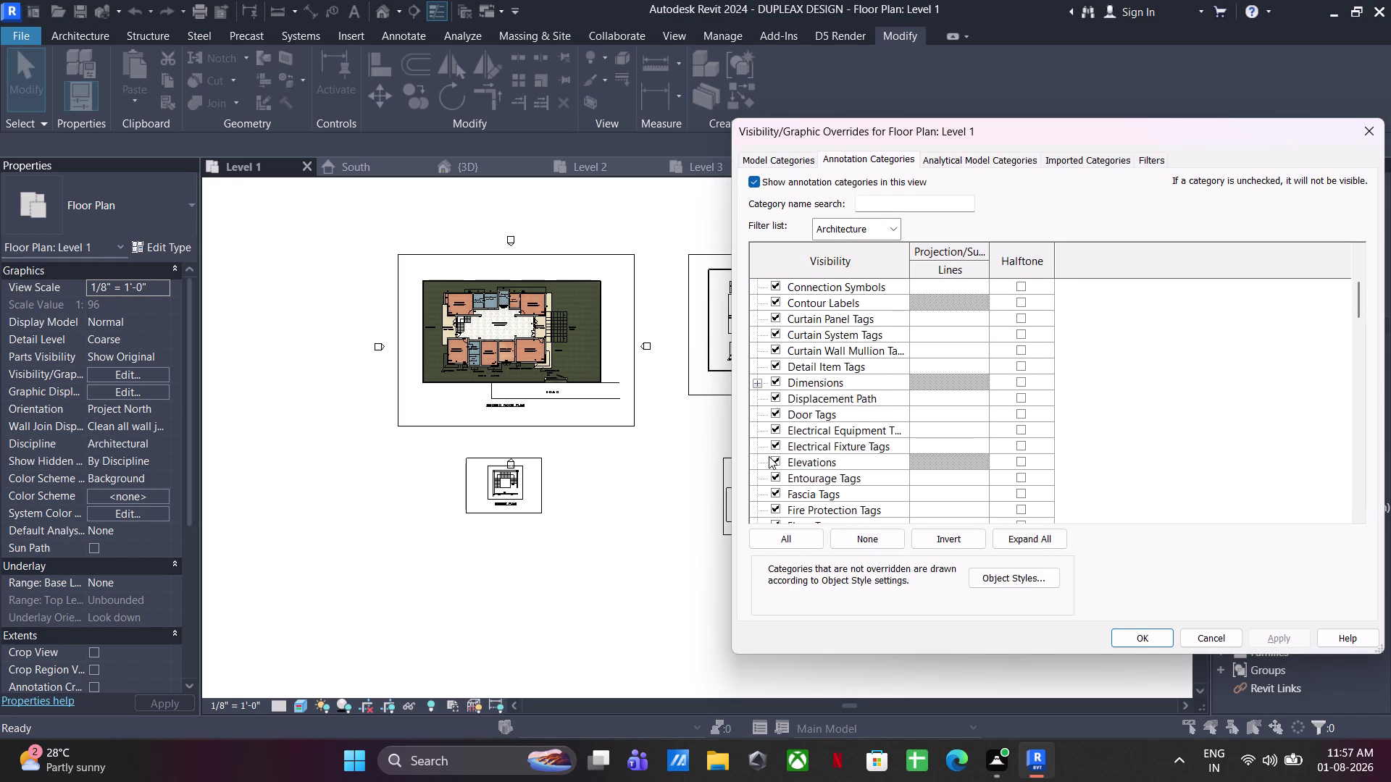
click(769, 456)
scroll(down, 3)
scroll(down, 3)
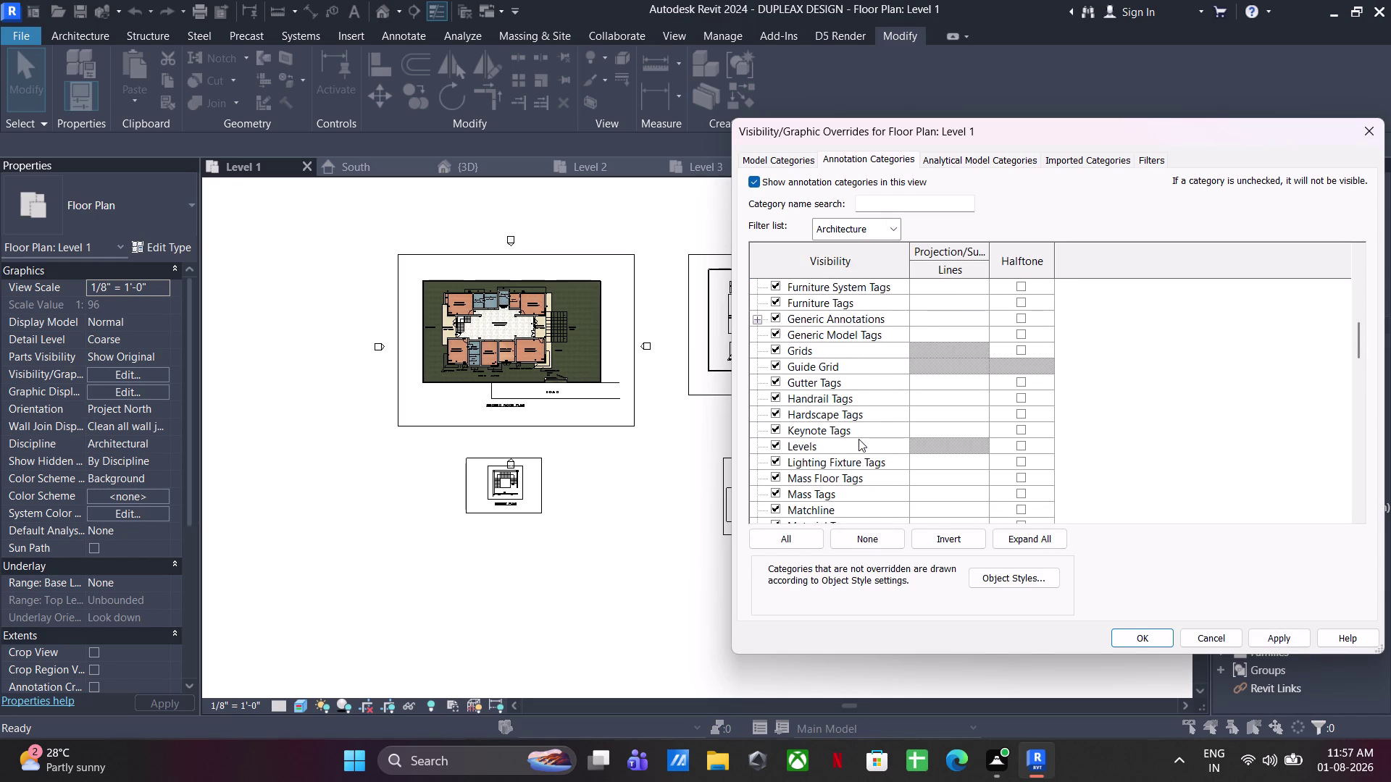
scroll(down, 3)
click(1080, 162)
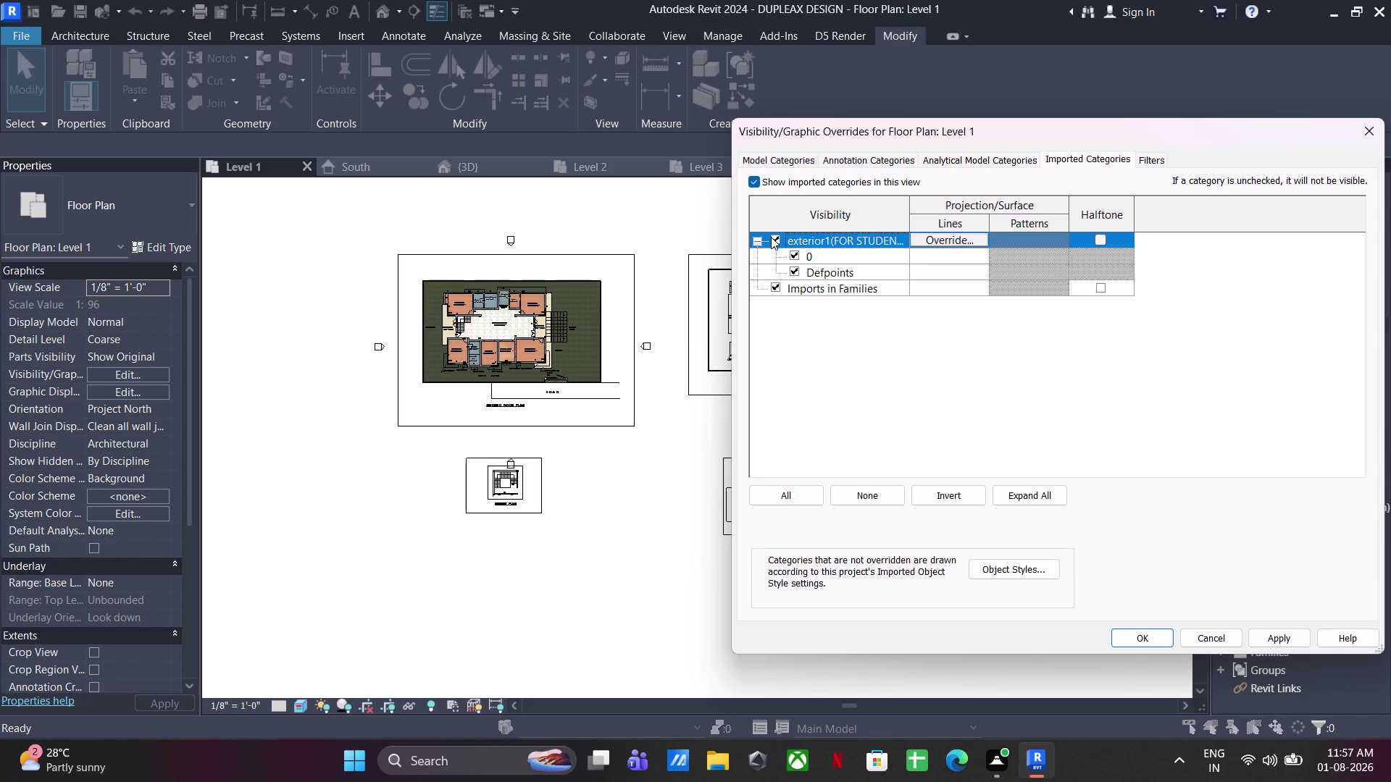
click(771, 236)
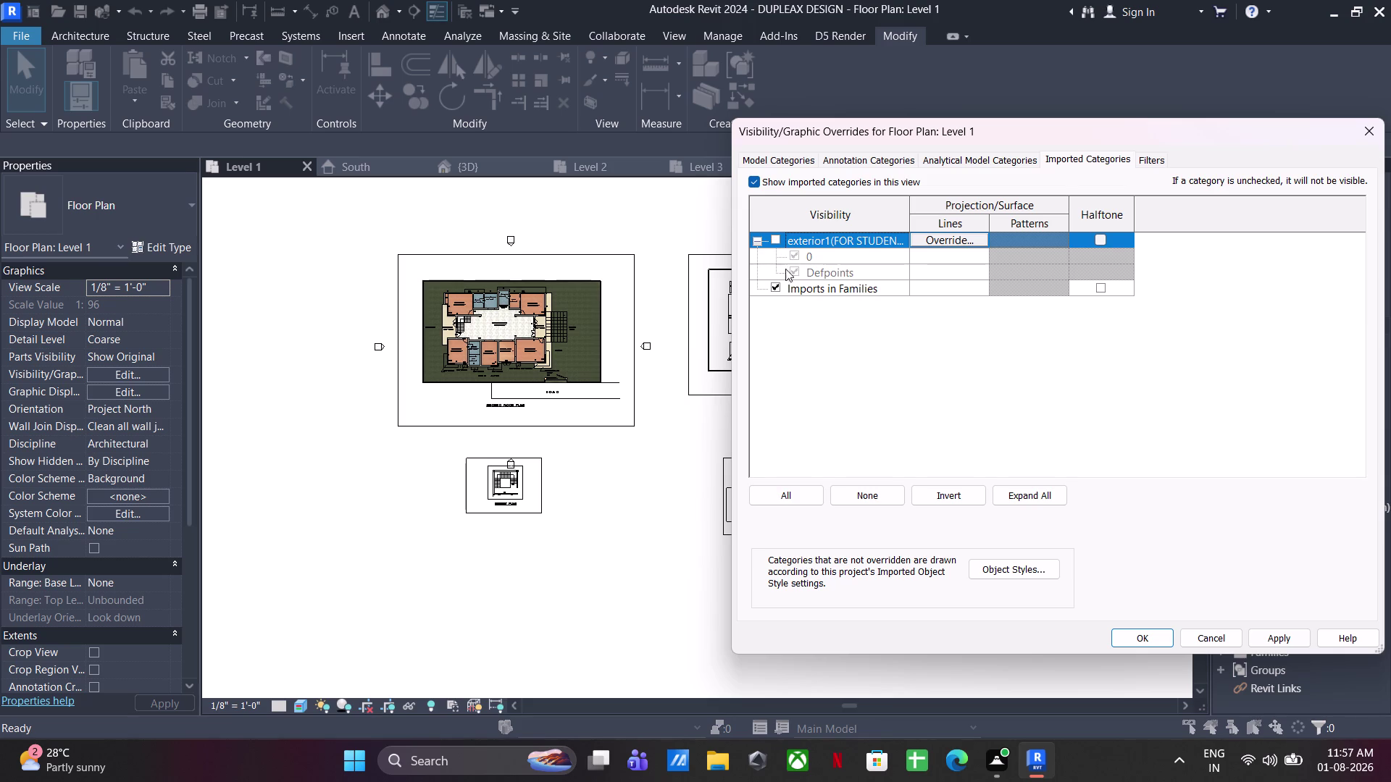
click(1260, 634)
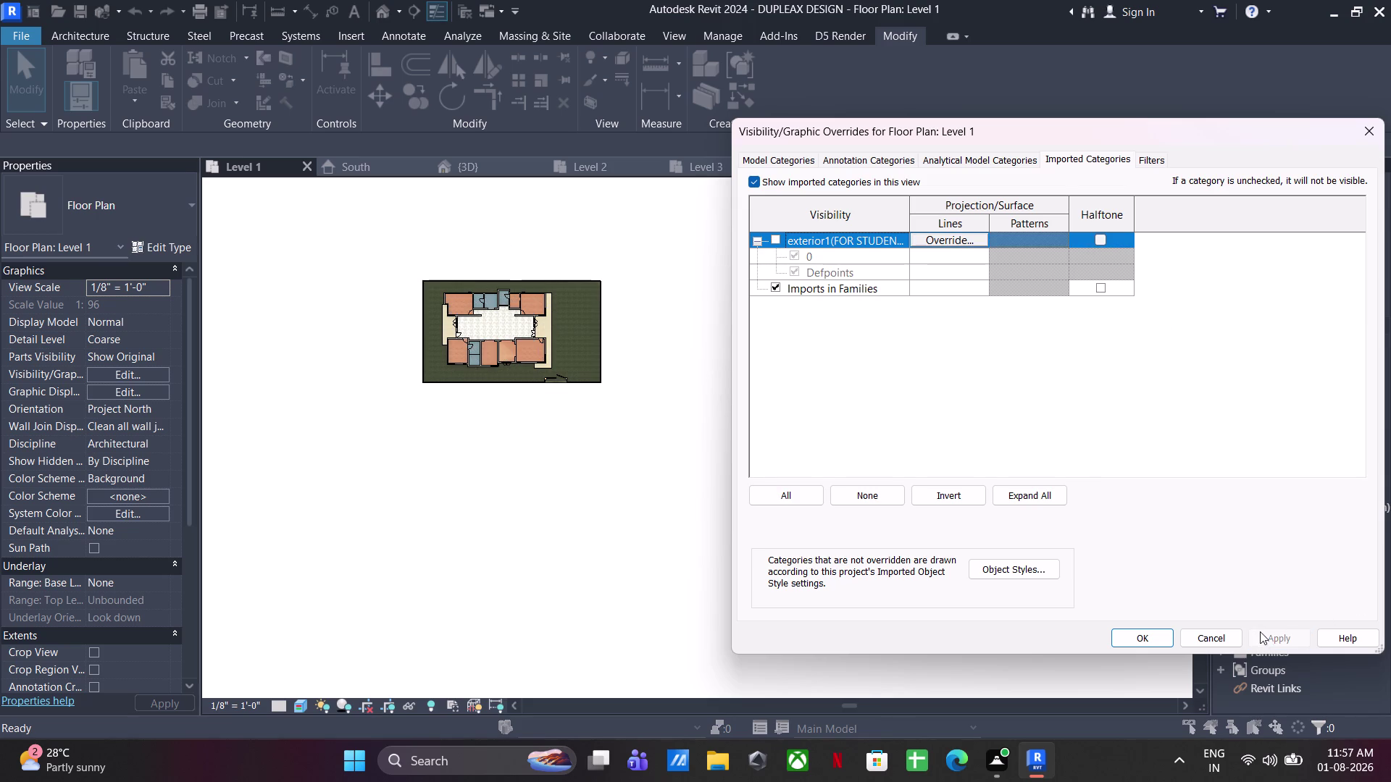
click(1146, 636)
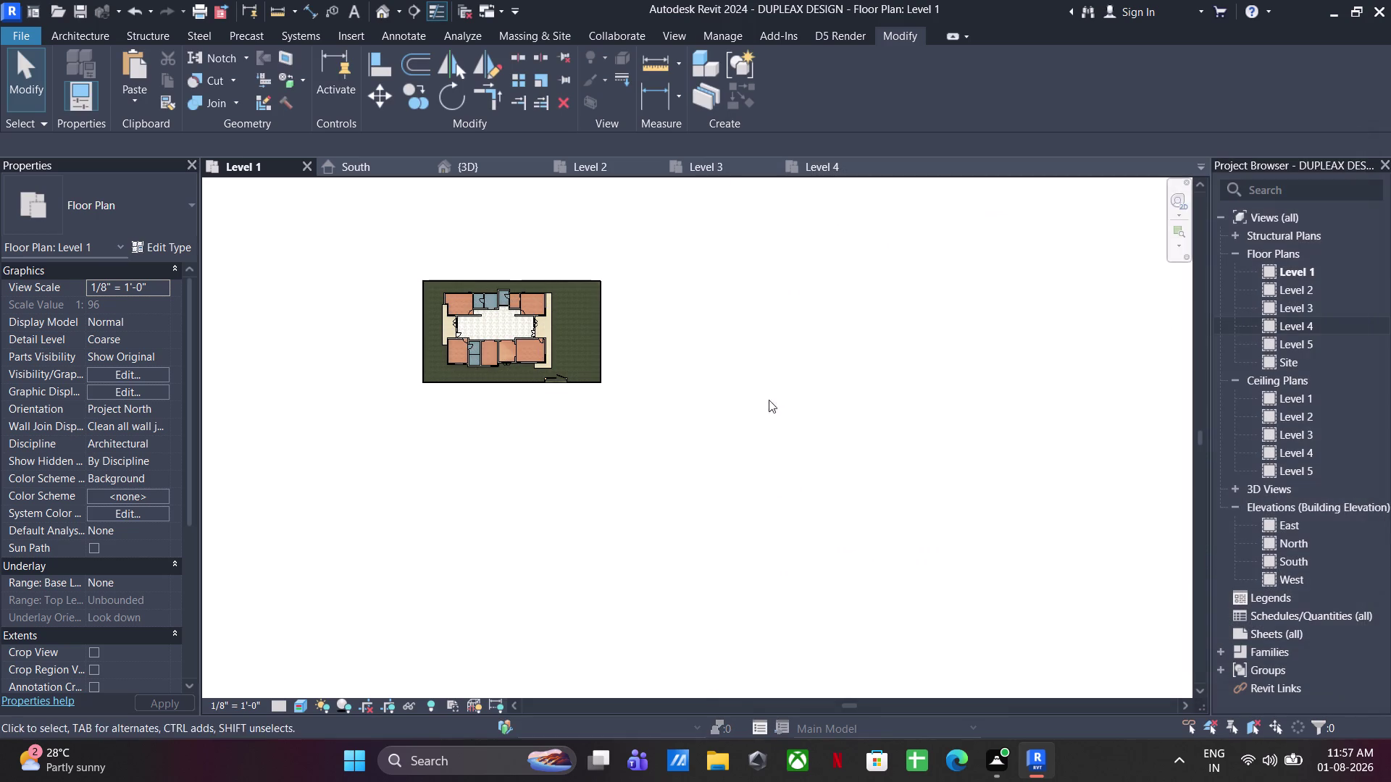
Zoom and centre the view on the coloured Level 1 floor plan.
scroll(up, 3)
middle_drag(465, 384, 549, 379)
scroll(up, 3)
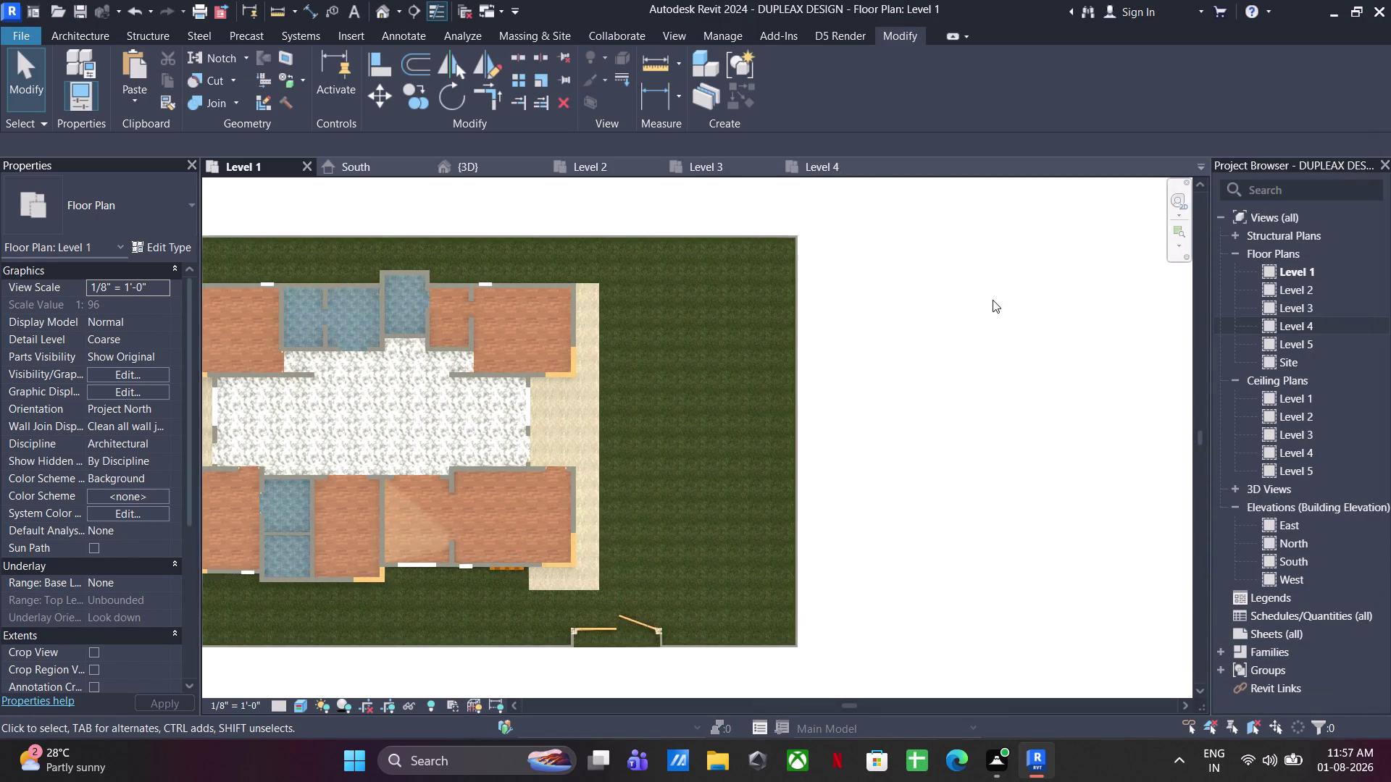
scroll(down, 3)
middle_drag(928, 350, 1012, 350)
click(1016, 358)
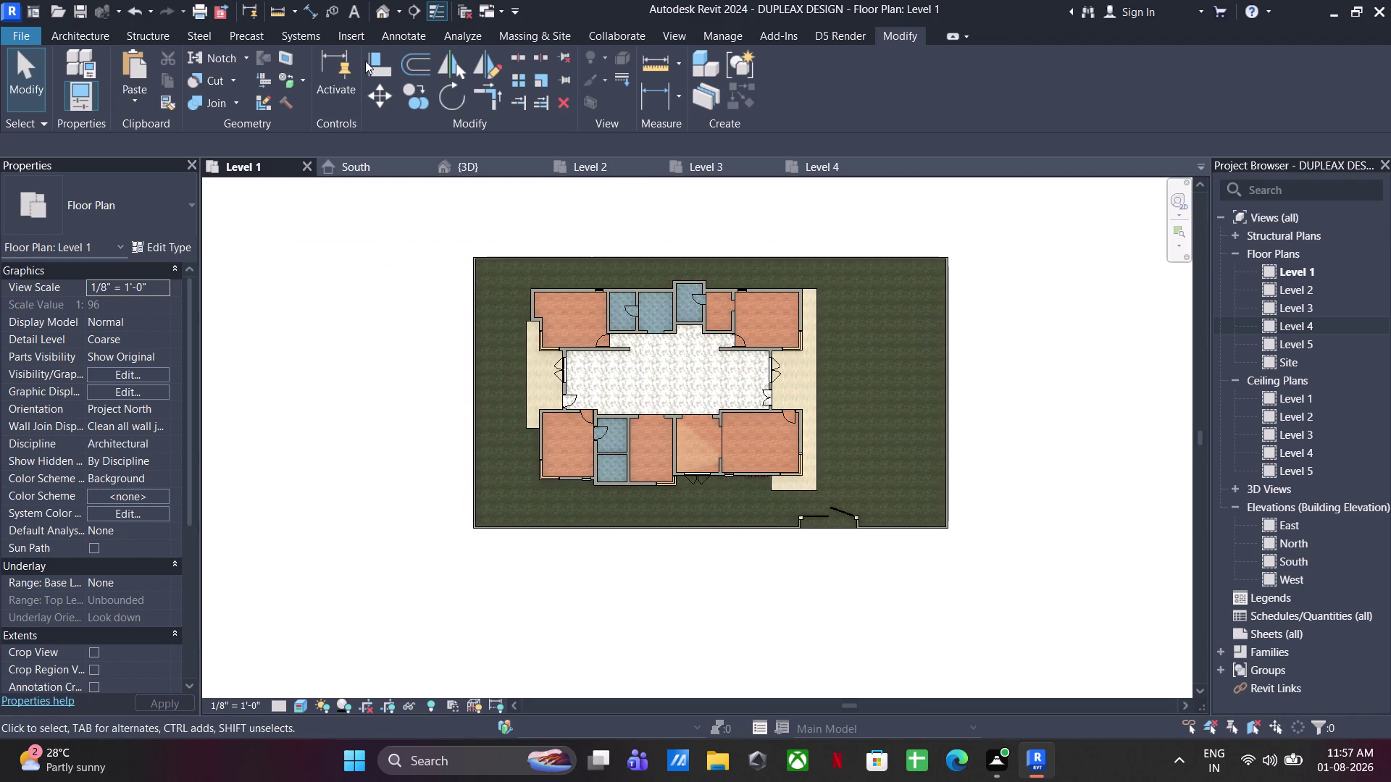
click(62, 37)
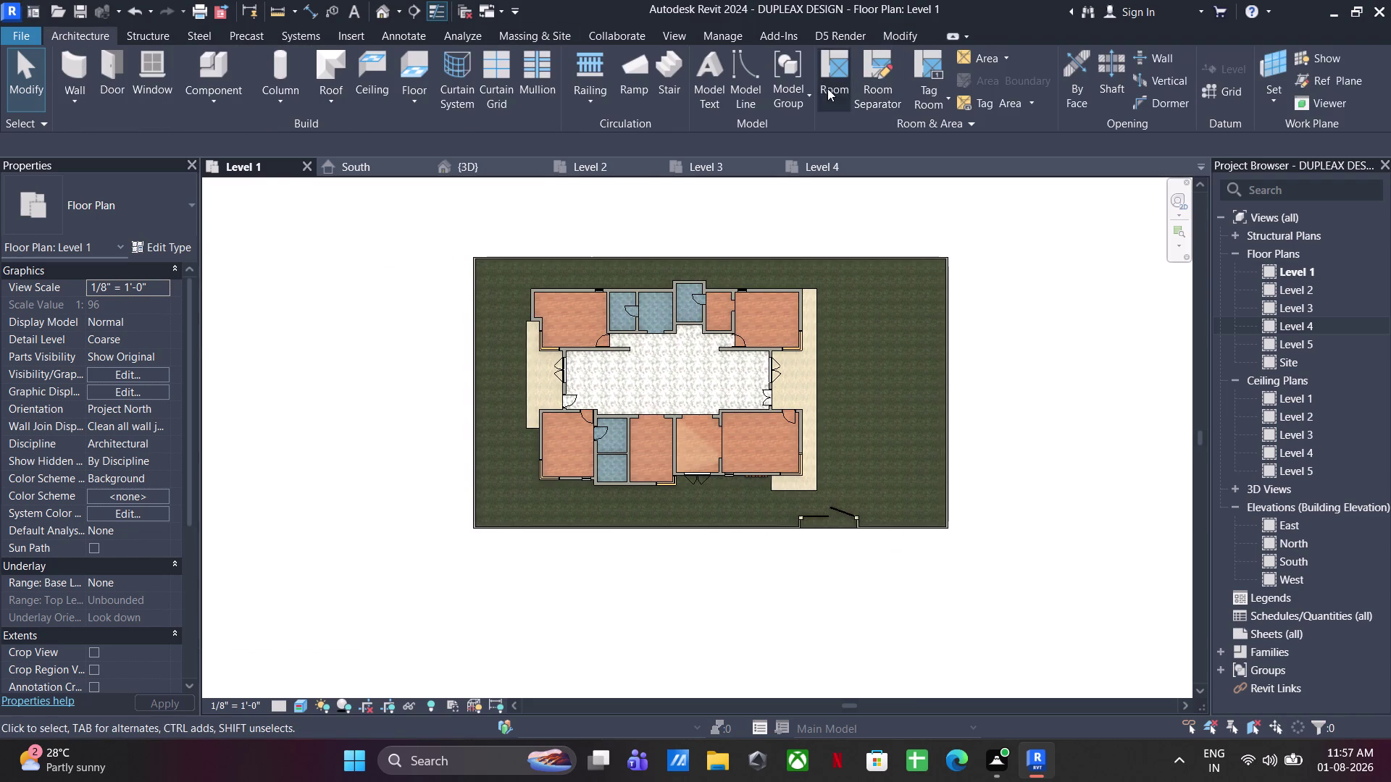
Place a room in the top-left Level 1 room, raise its tag, and edit the tag family.
click(827, 89)
scroll(up, 3)
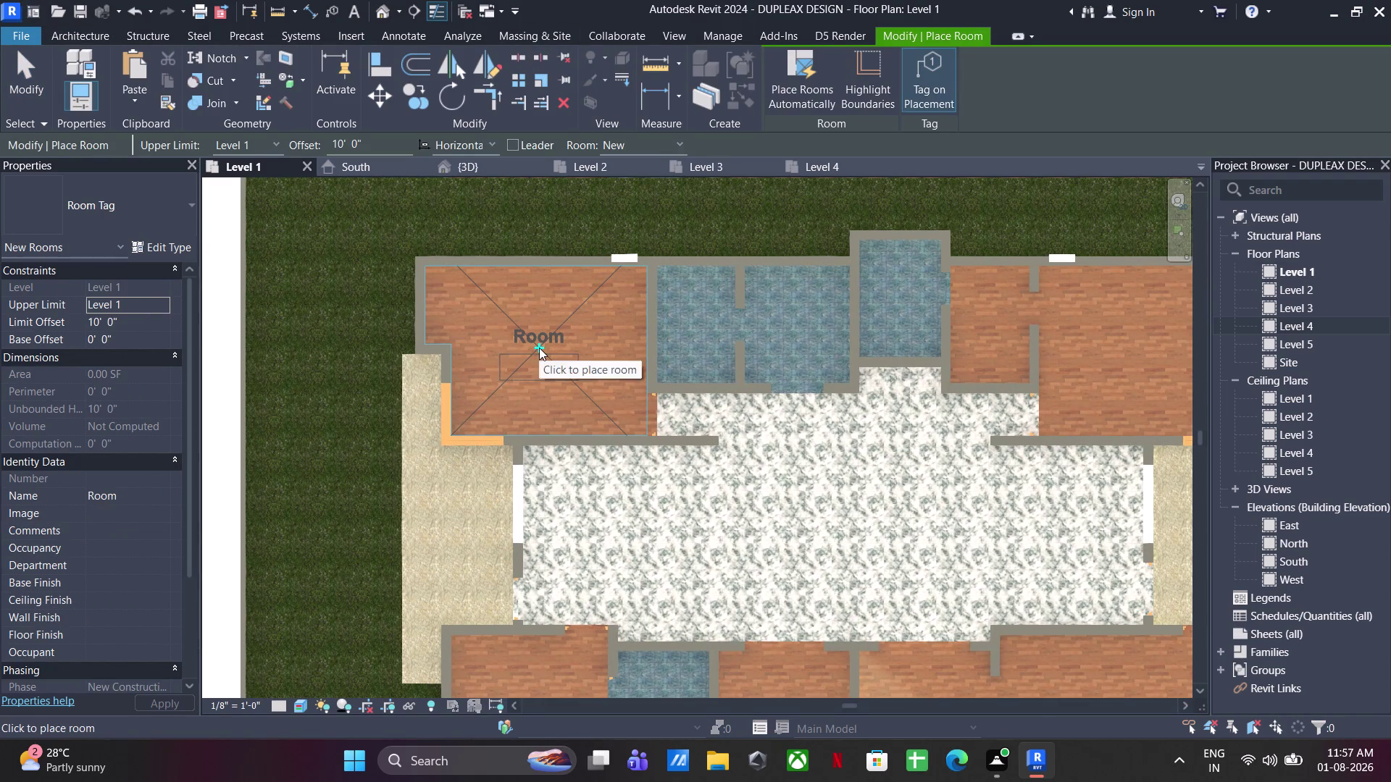
click(539, 348)
scroll(up, 3)
key(Escape)
key(Escape)
click(562, 360)
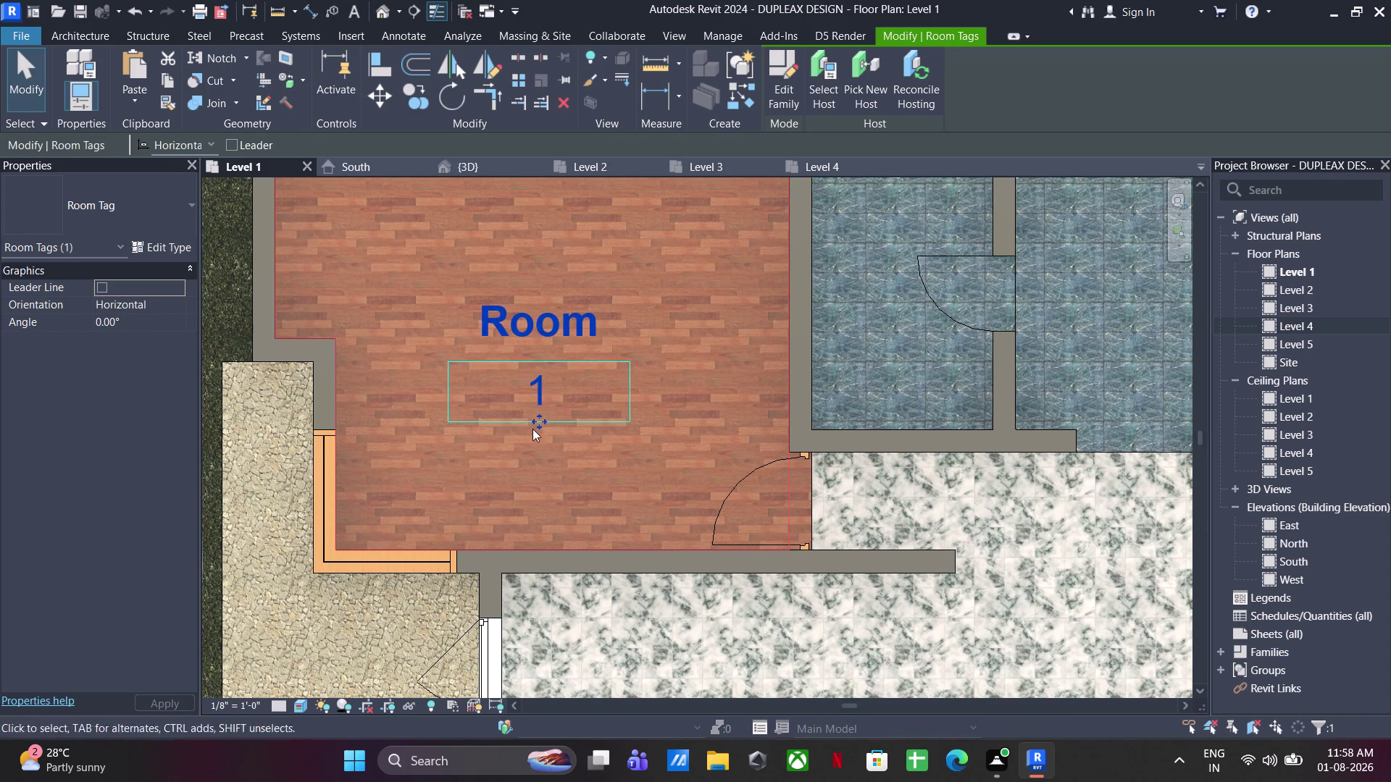
drag(538, 420, 531, 373)
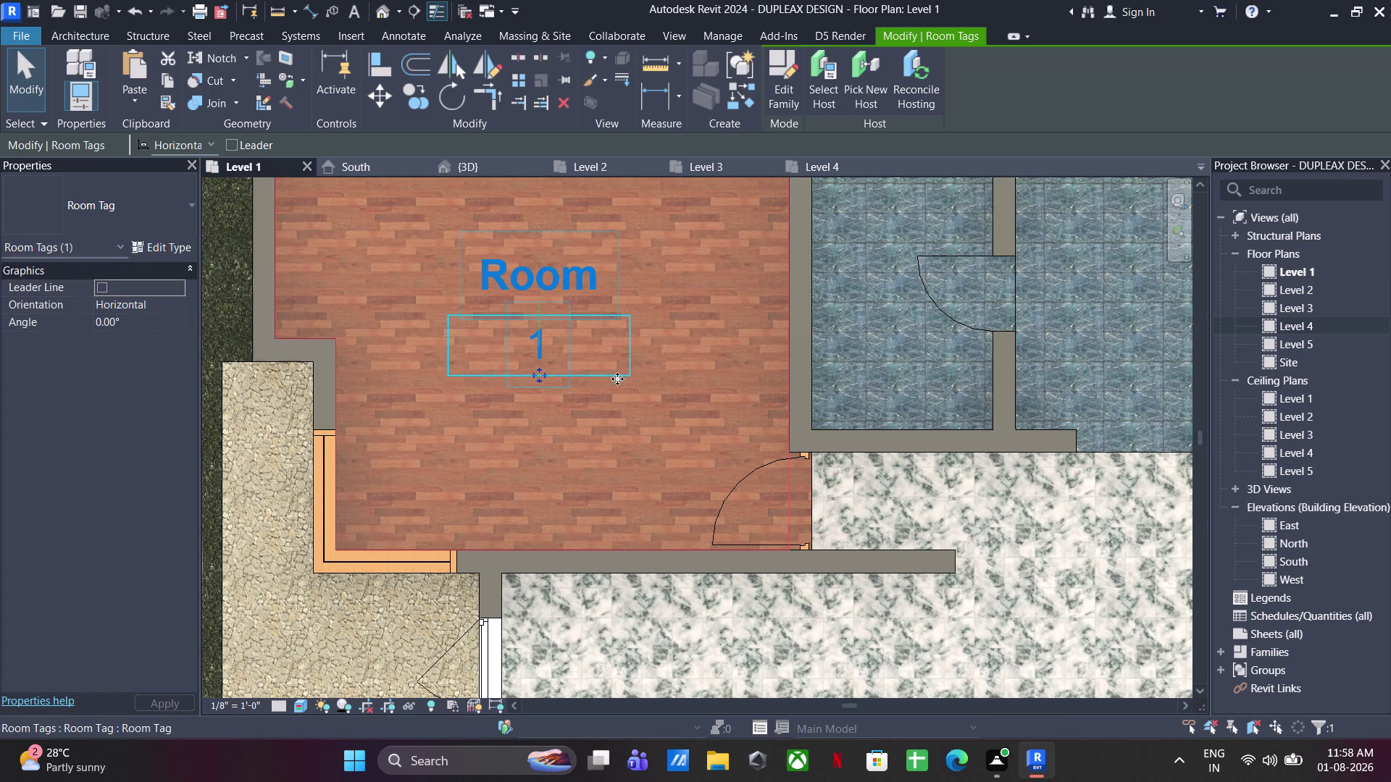
click(618, 380)
Duplicate the Room name label type as 0.05" with a 0.05" text size.
click(619, 380)
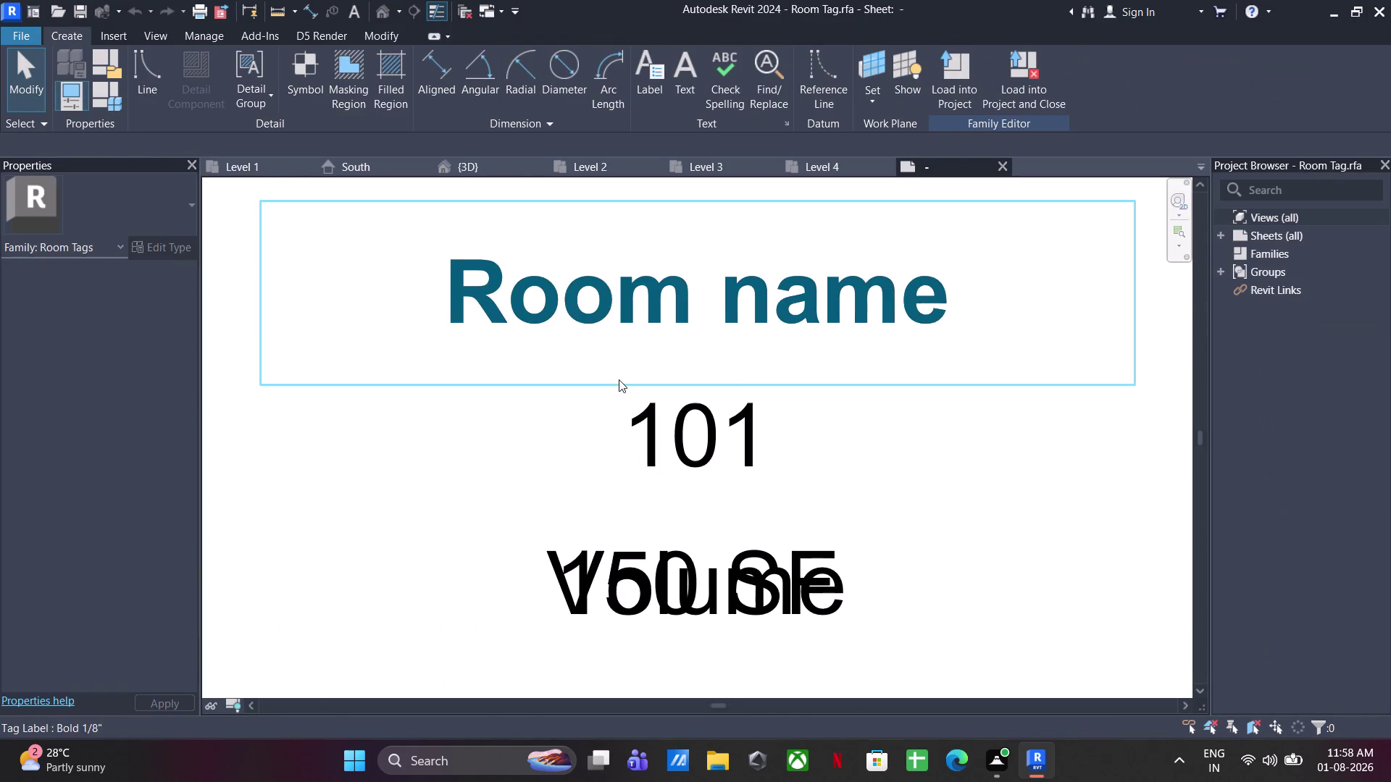
scroll(down, 3)
click(594, 360)
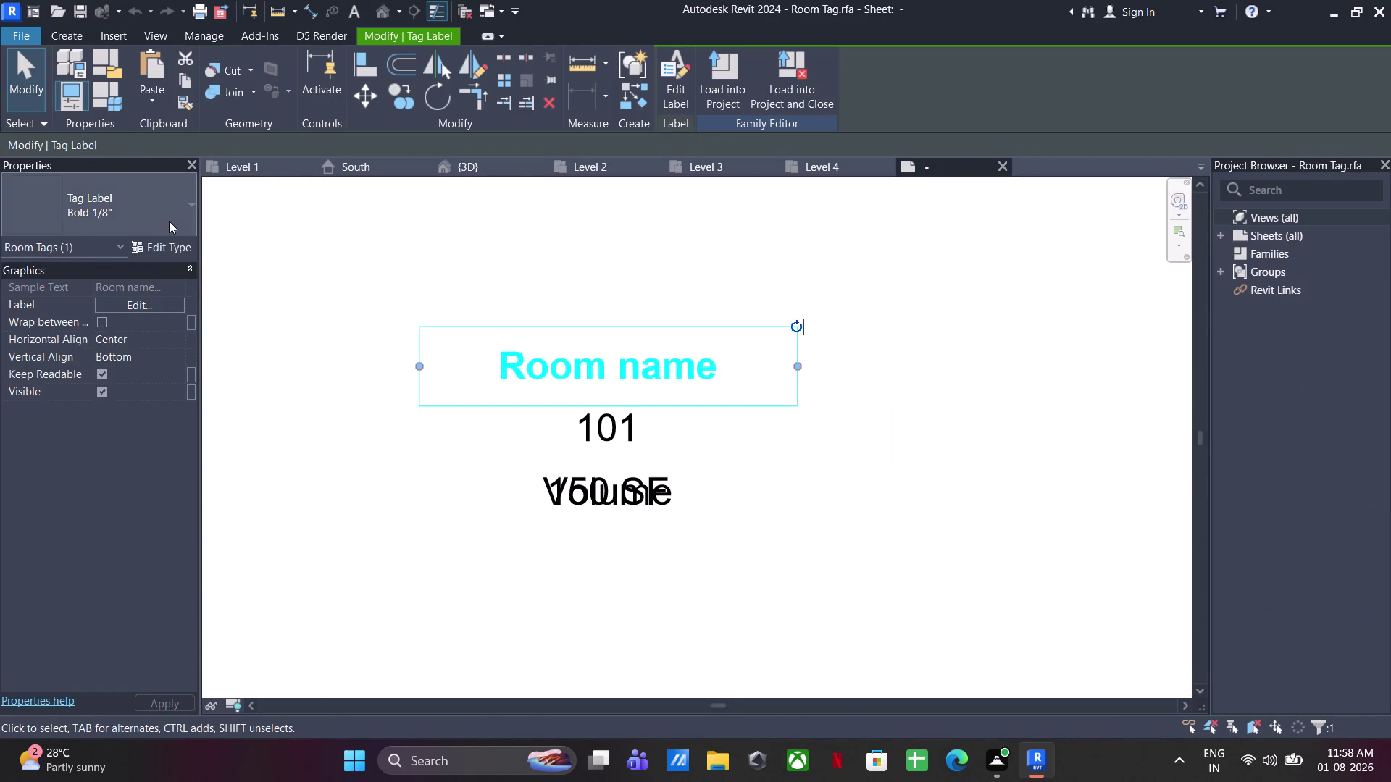
click(170, 245)
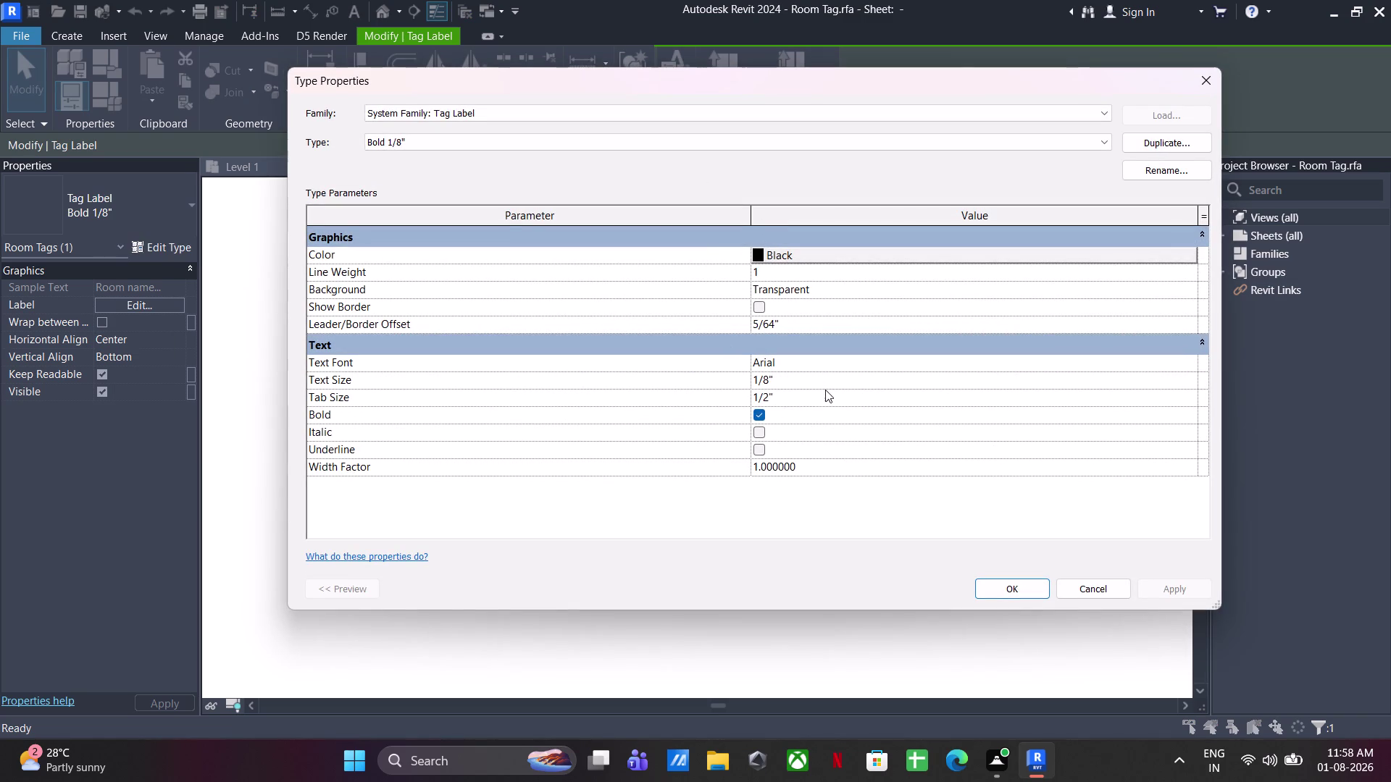
click(1203, 145)
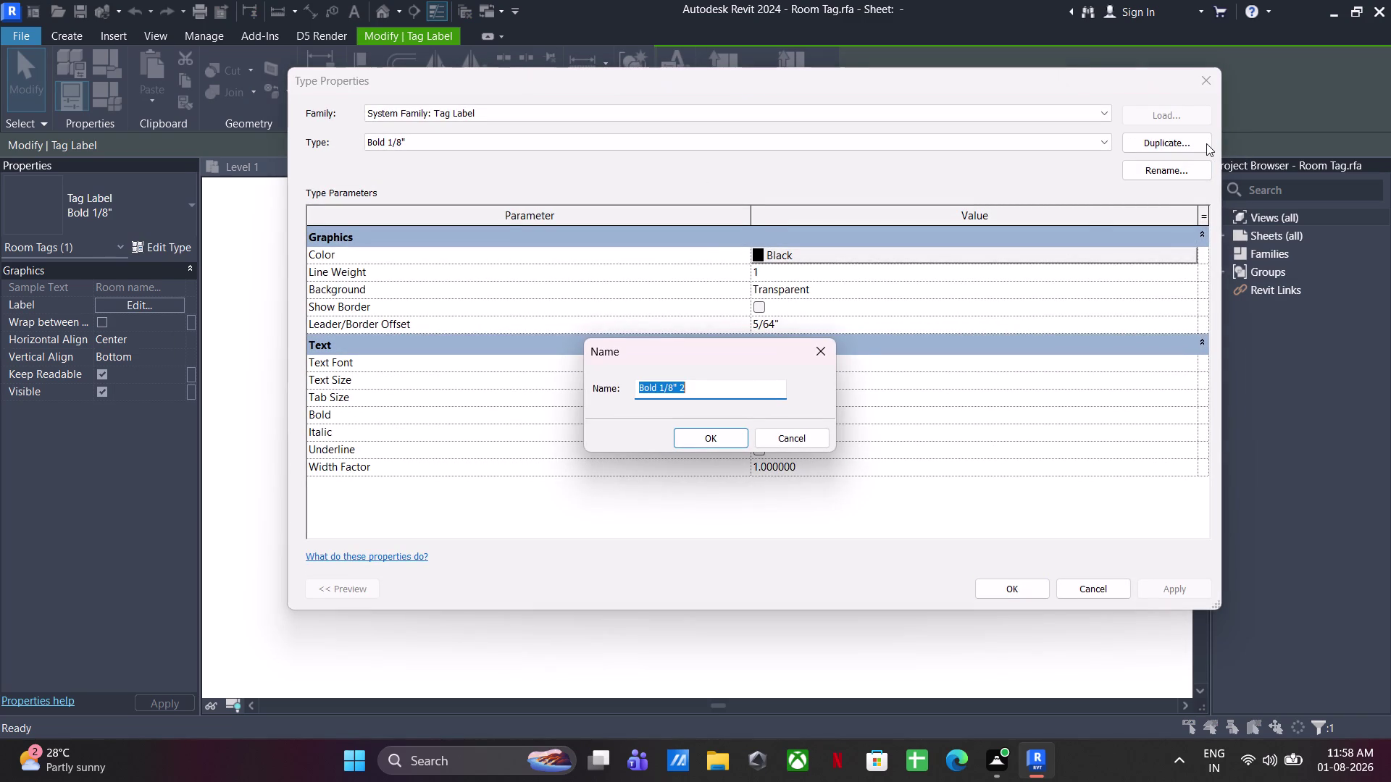
text(0.5)
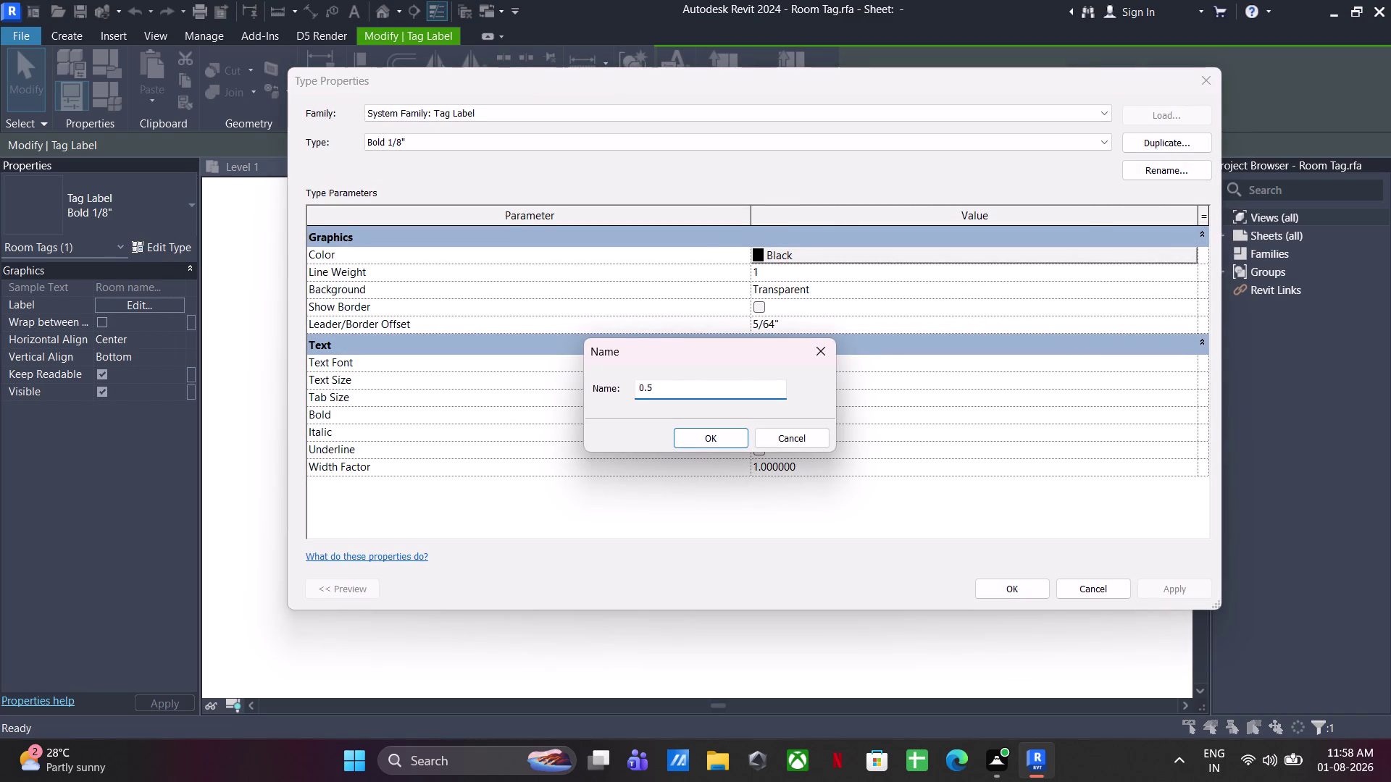
key(BackSpace)
text(05")
key(Return)
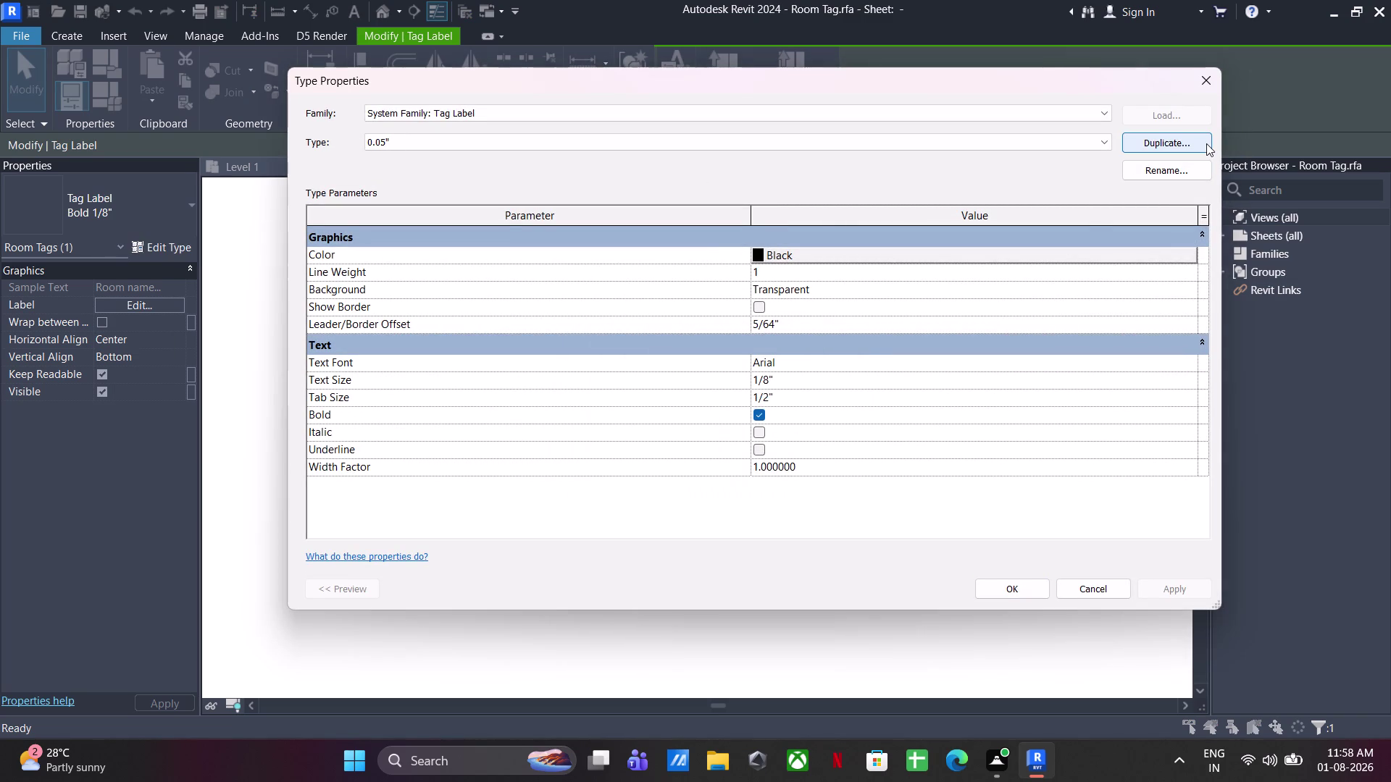
click(855, 375)
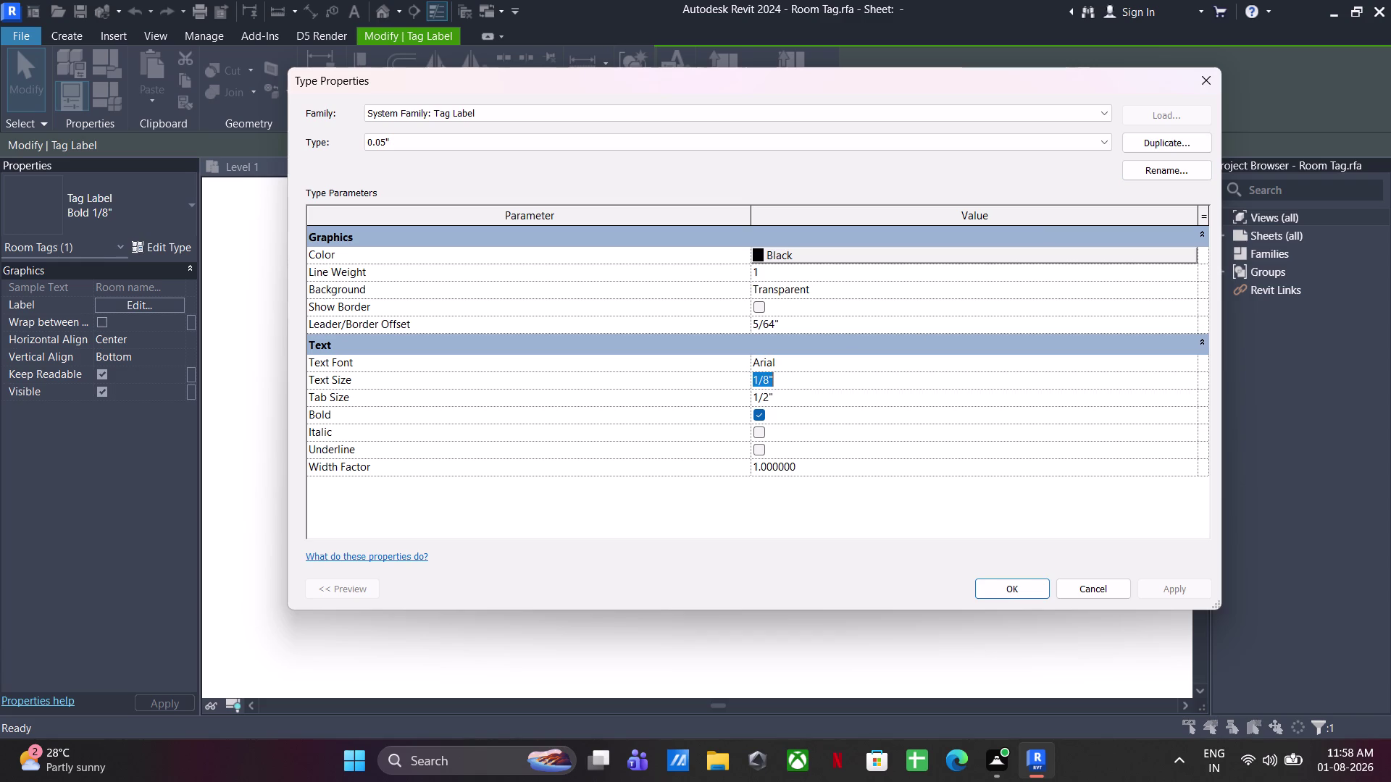
text(0.05")
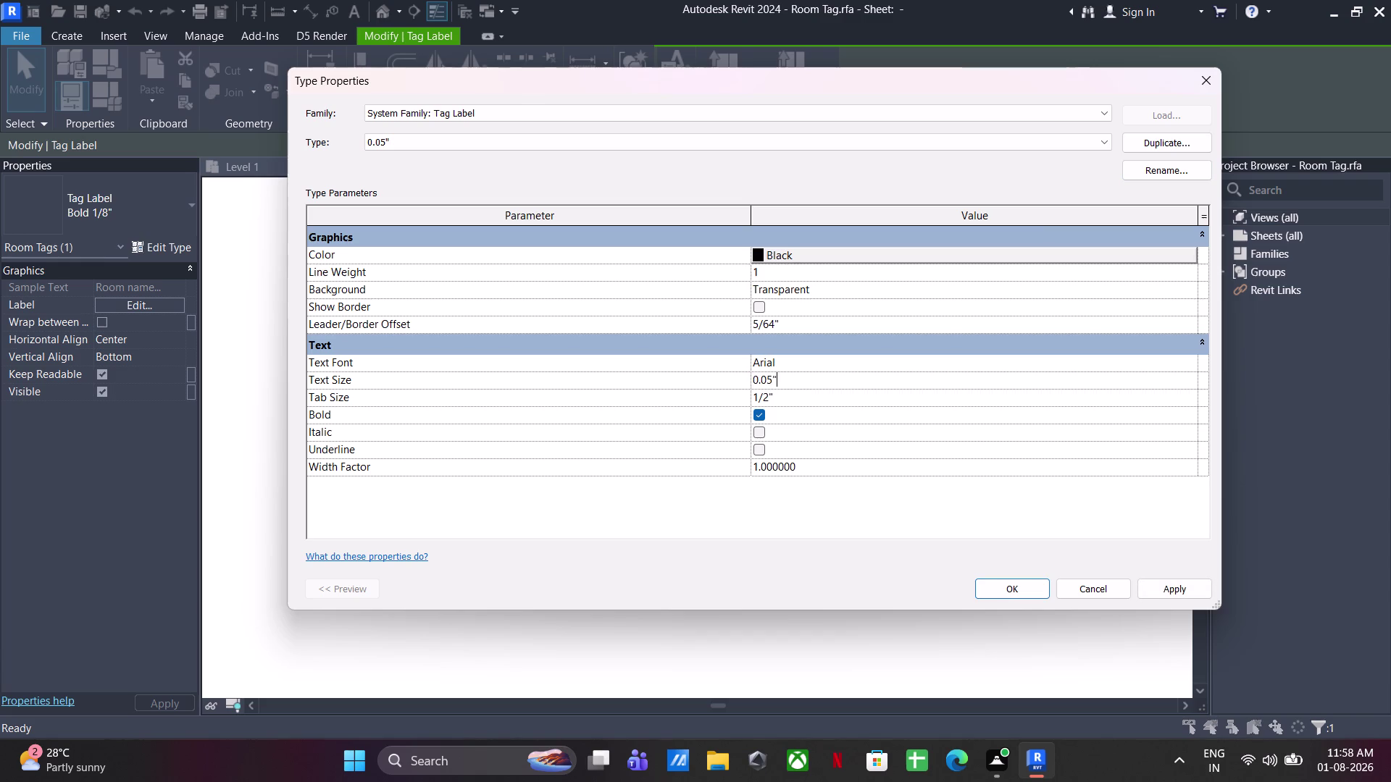
key(Return)
click(993, 591)
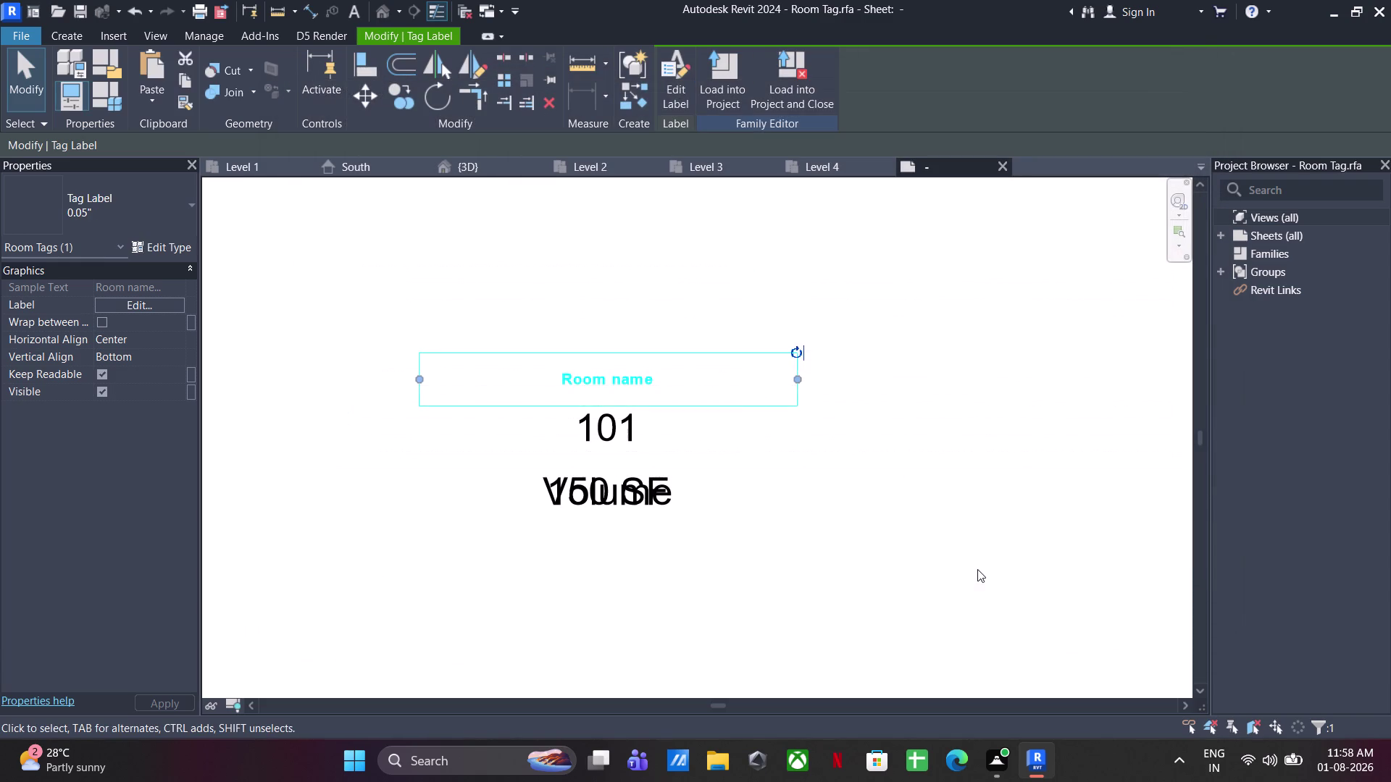
Switch the room number, area and volume labels to the 0.05" label type.
click(762, 541)
click(632, 424)
click(626, 507)
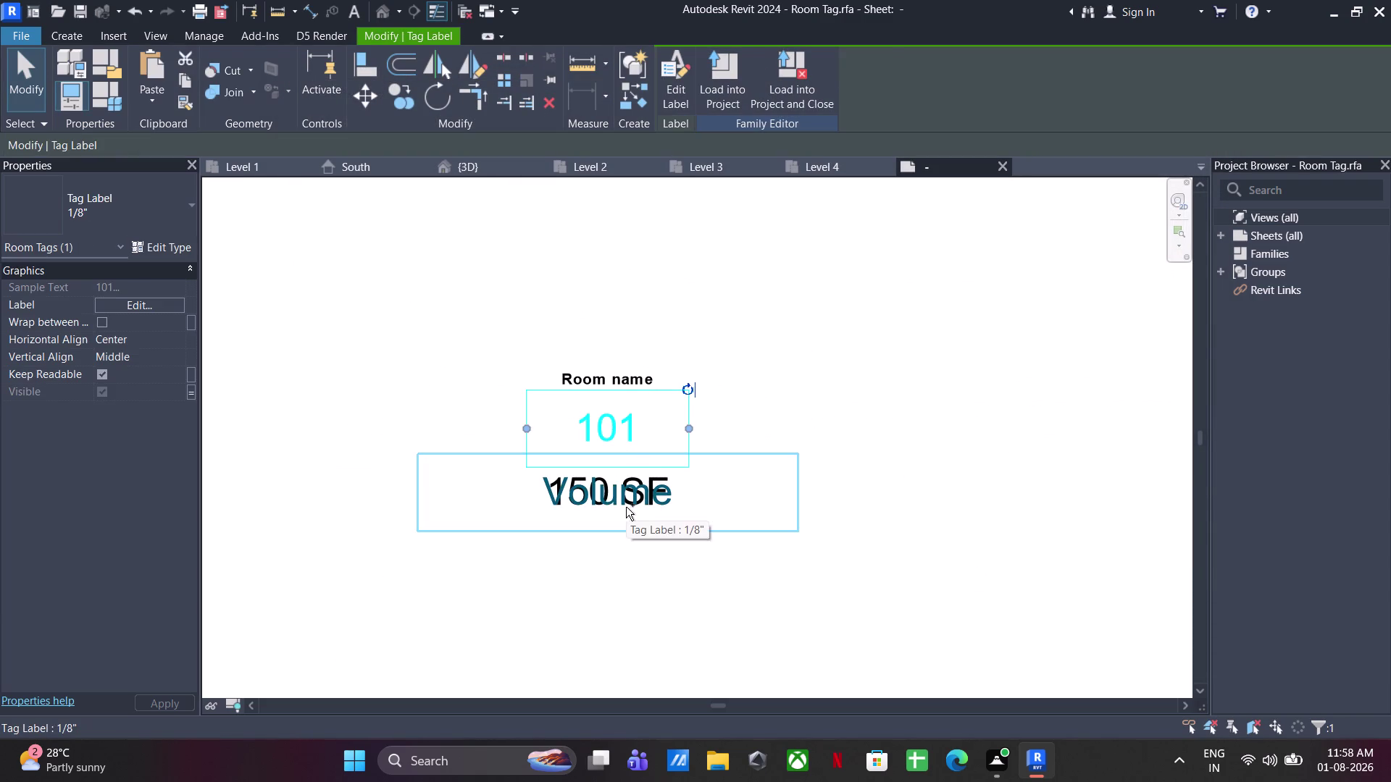
click(634, 482)
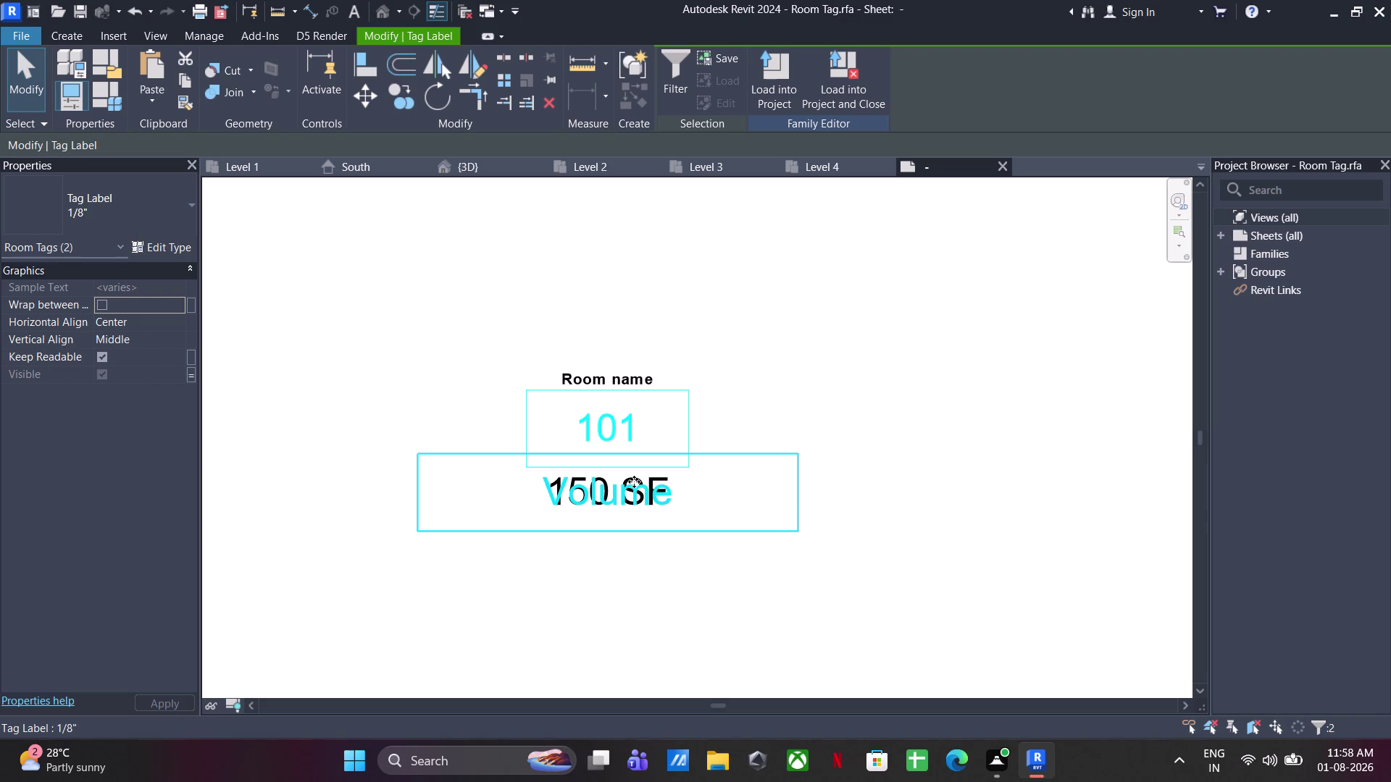
scroll(up, 3)
click(652, 469)
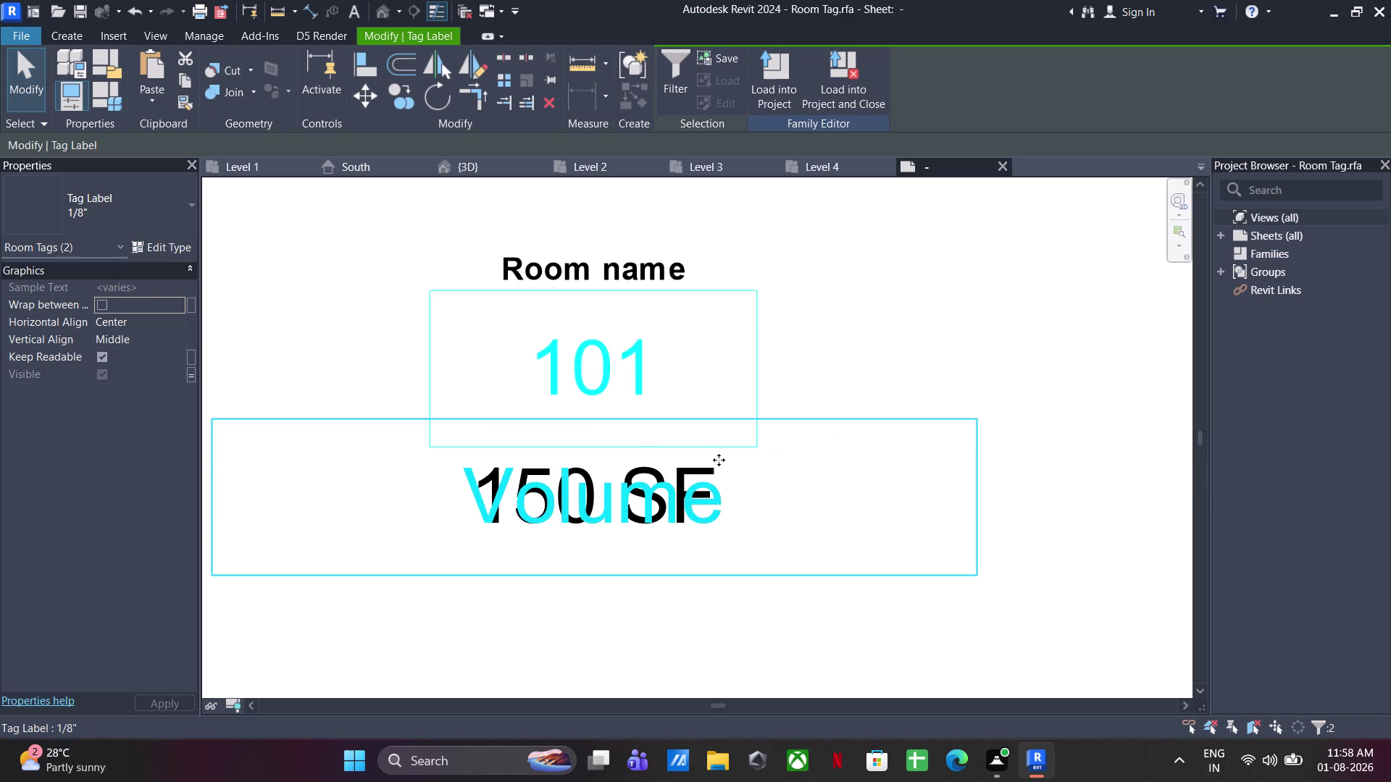
click(126, 197)
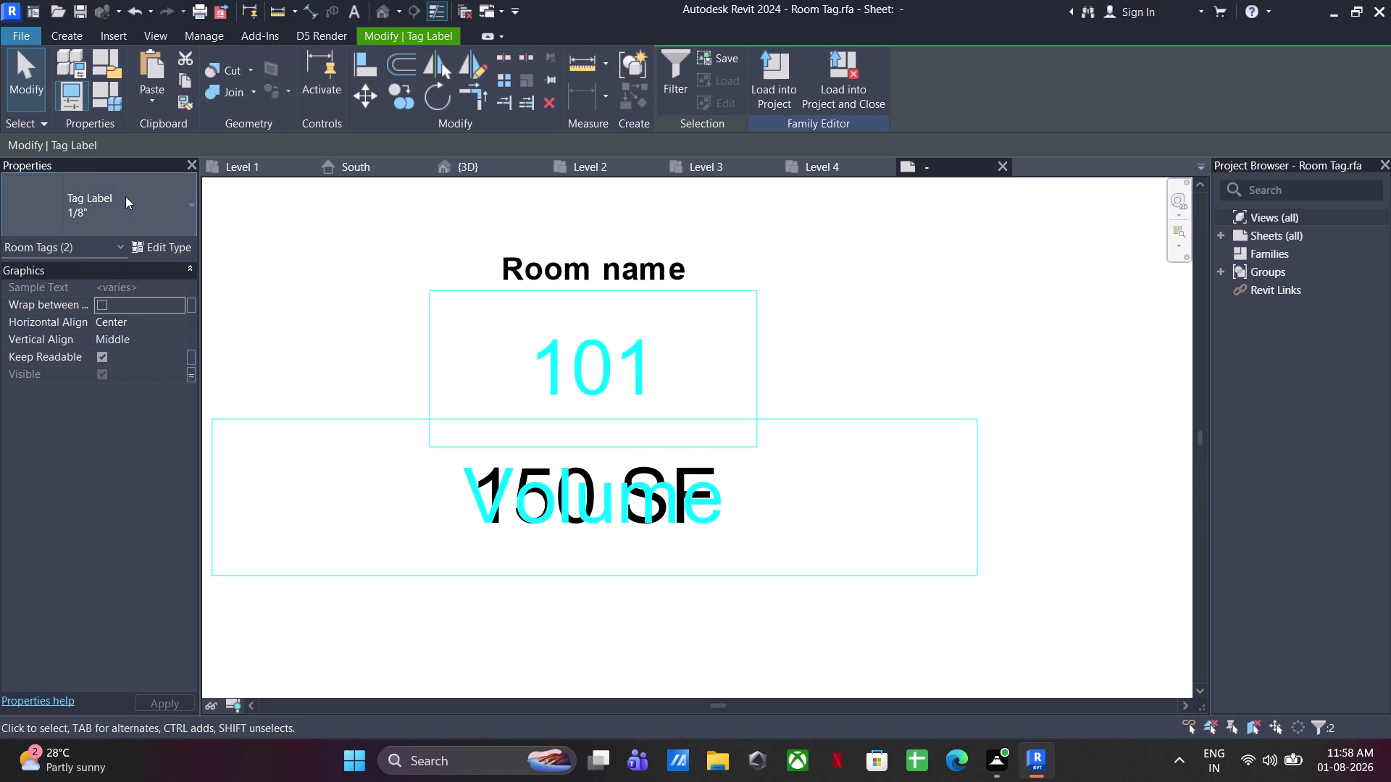
click(82, 298)
click(491, 625)
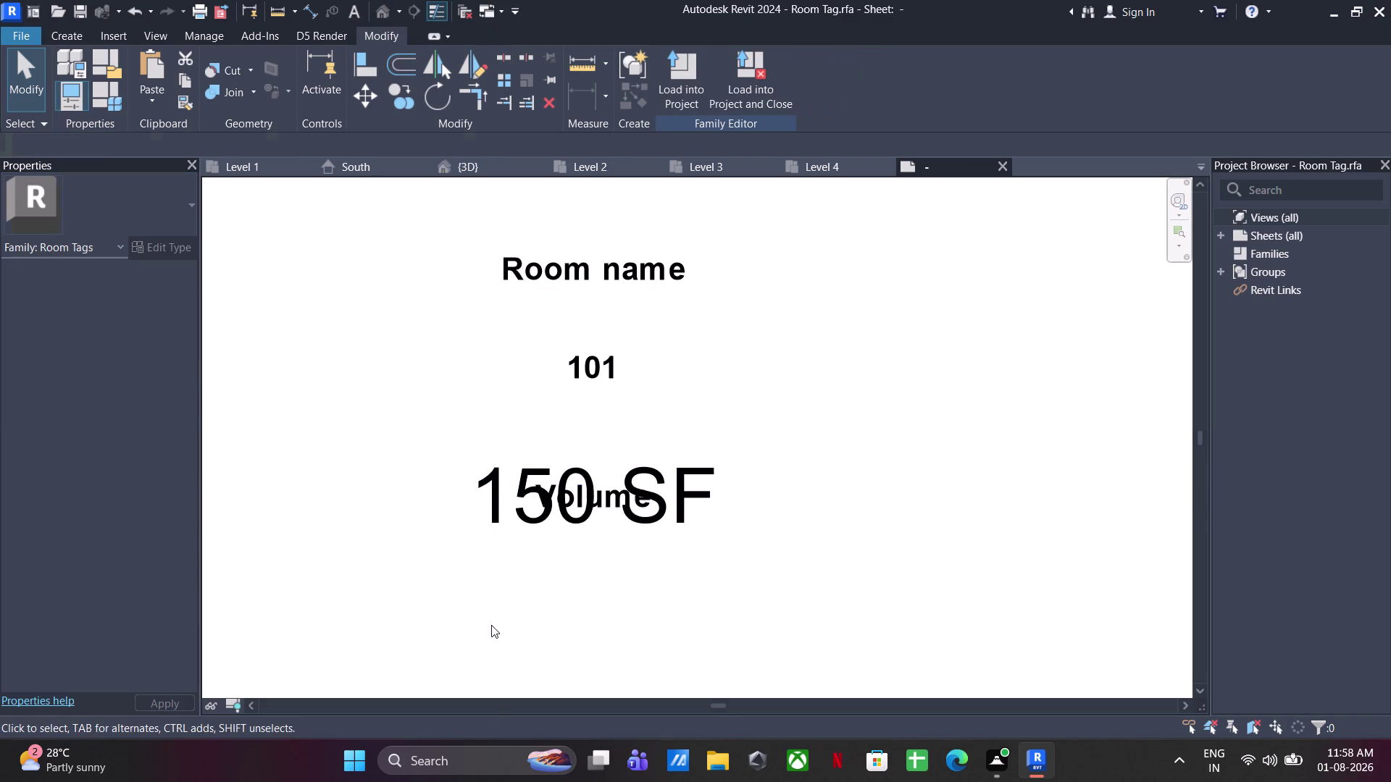
click(477, 510)
click(129, 202)
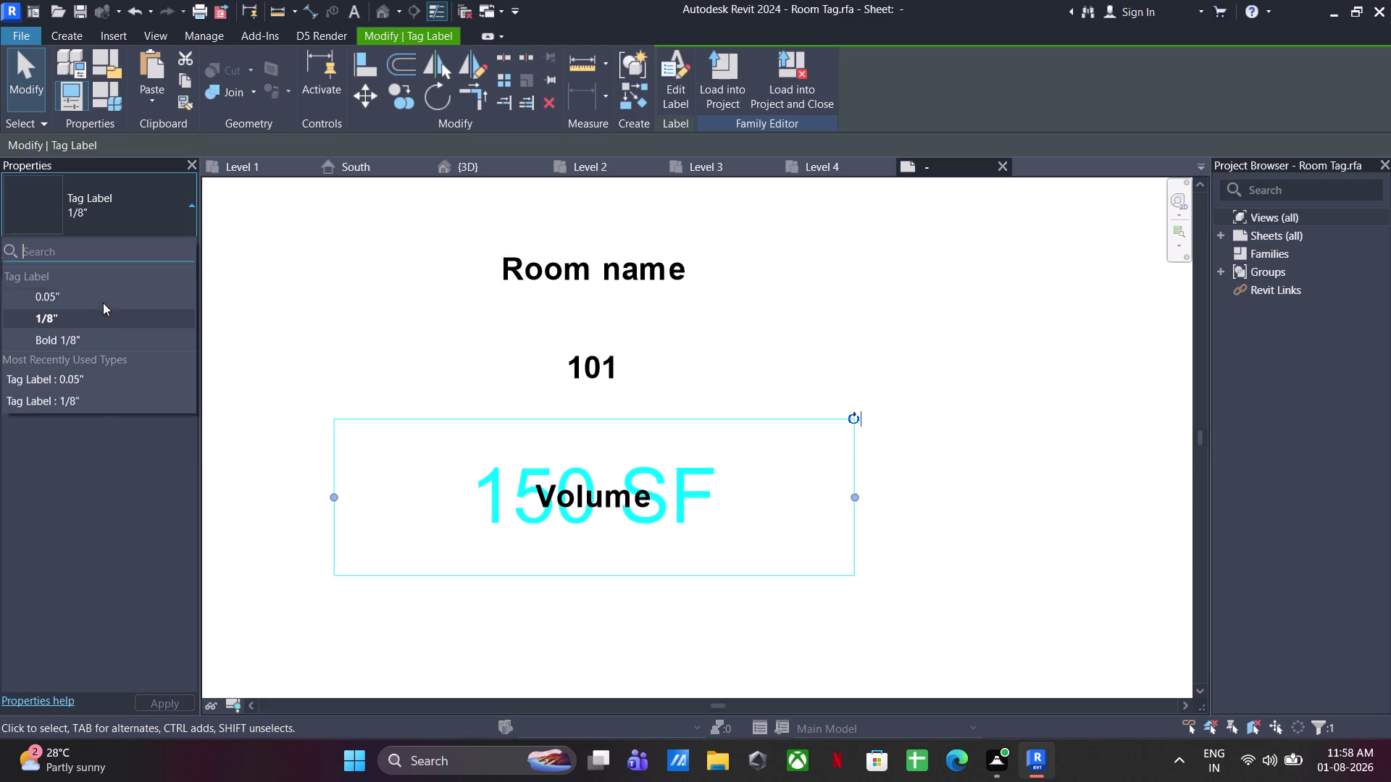
click(103, 300)
click(436, 590)
Stack the Room name, area and volume labels tightly around 101.
drag(750, 466, 486, 546)
drag(570, 499, 570, 407)
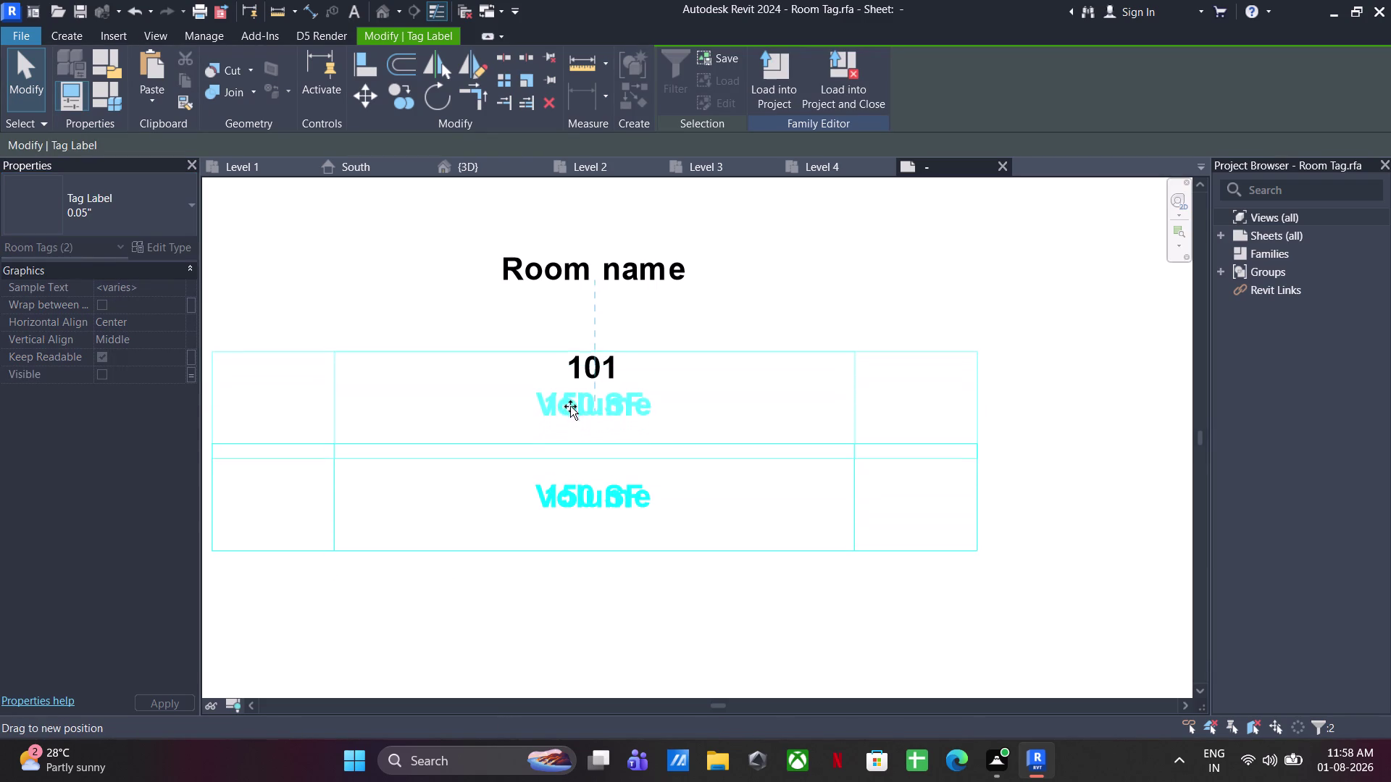
drag(570, 407, 570, 404)
click(627, 253)
drag(599, 267, 598, 331)
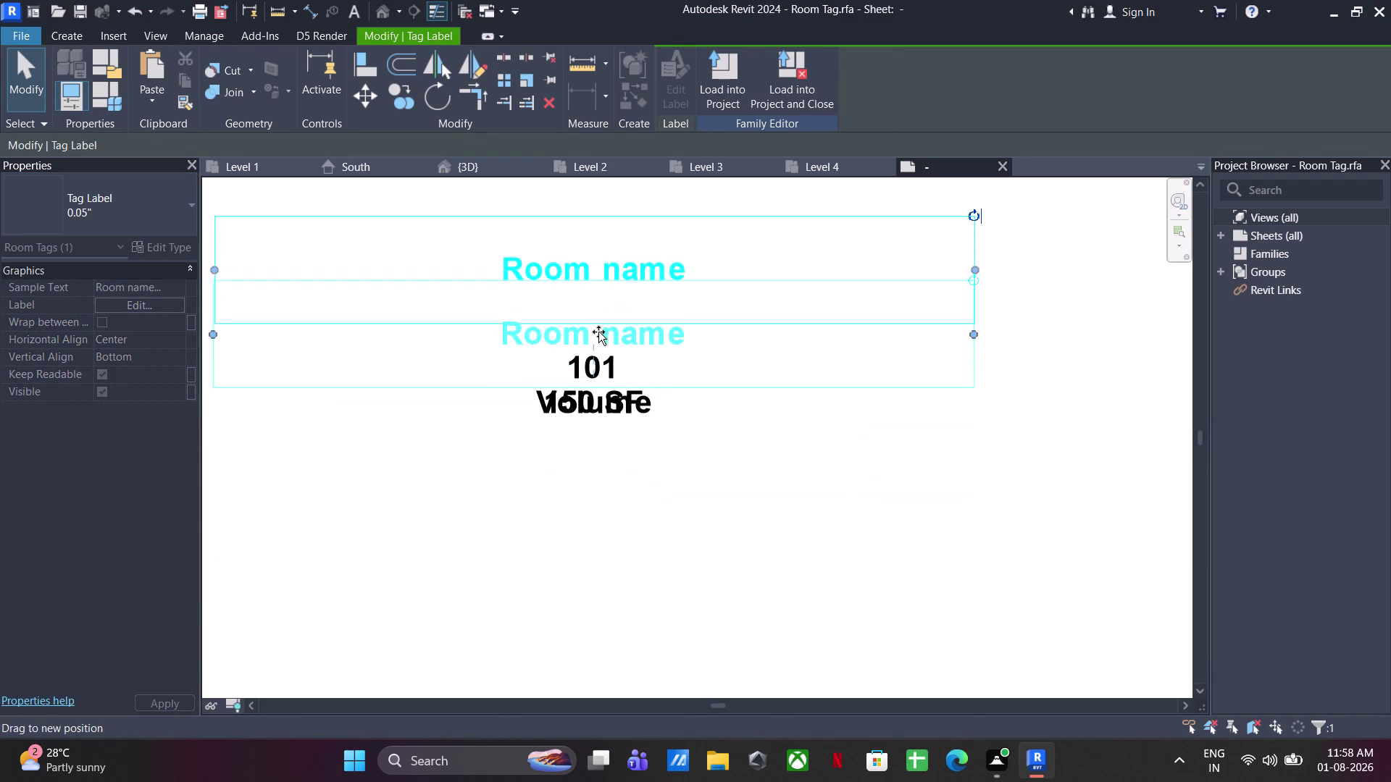
drag(598, 332, 598, 333)
scroll(down, 3)
click(584, 536)
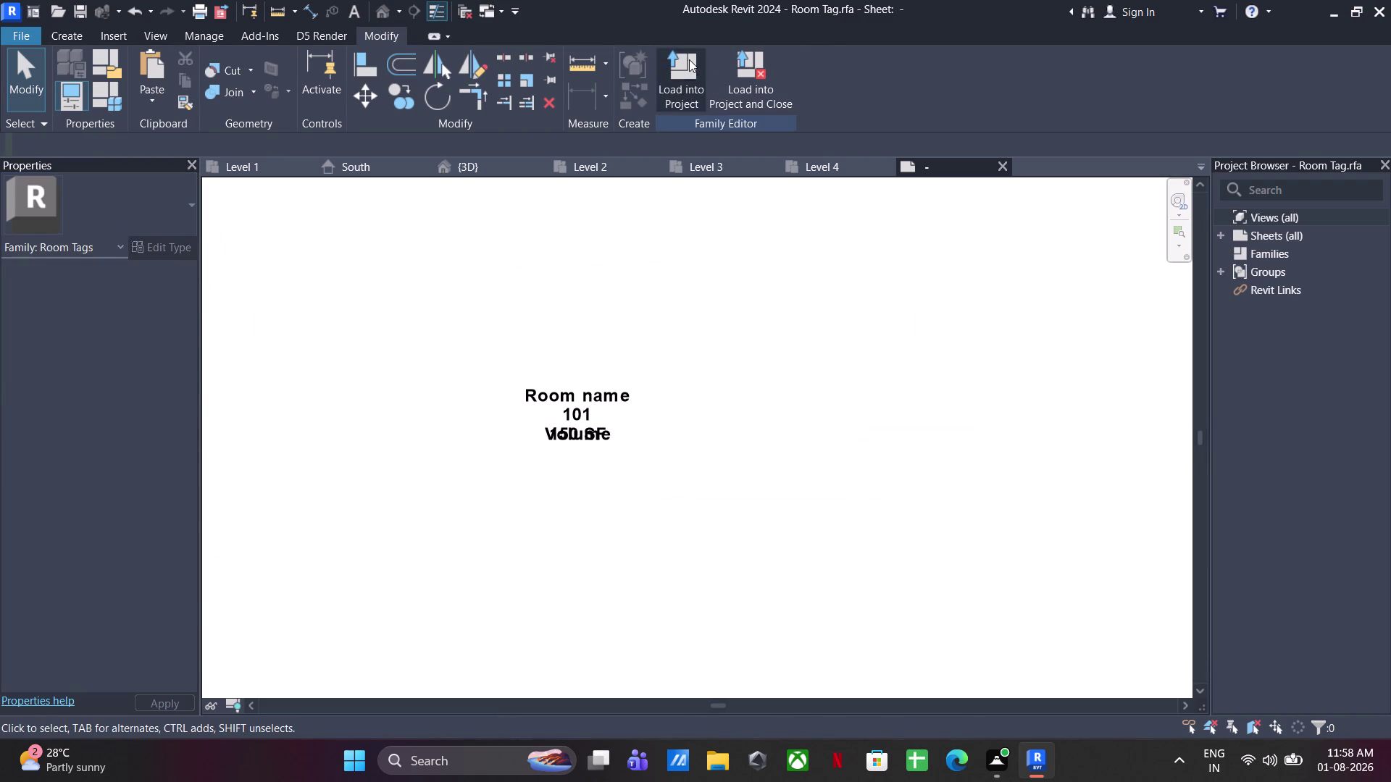
click(689, 59)
Overwrite the existing room tag family in the project.
click(686, 317)
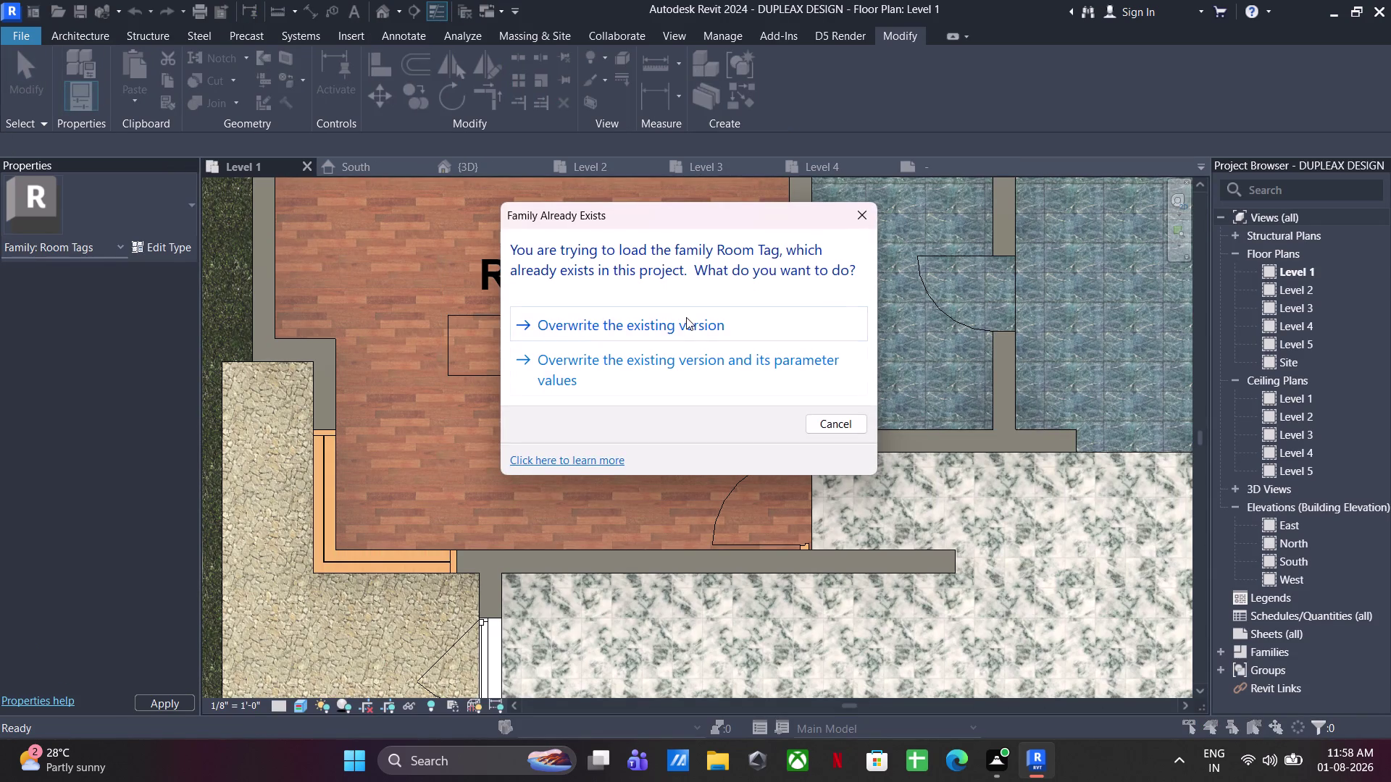
scroll(up, 3)
click(571, 279)
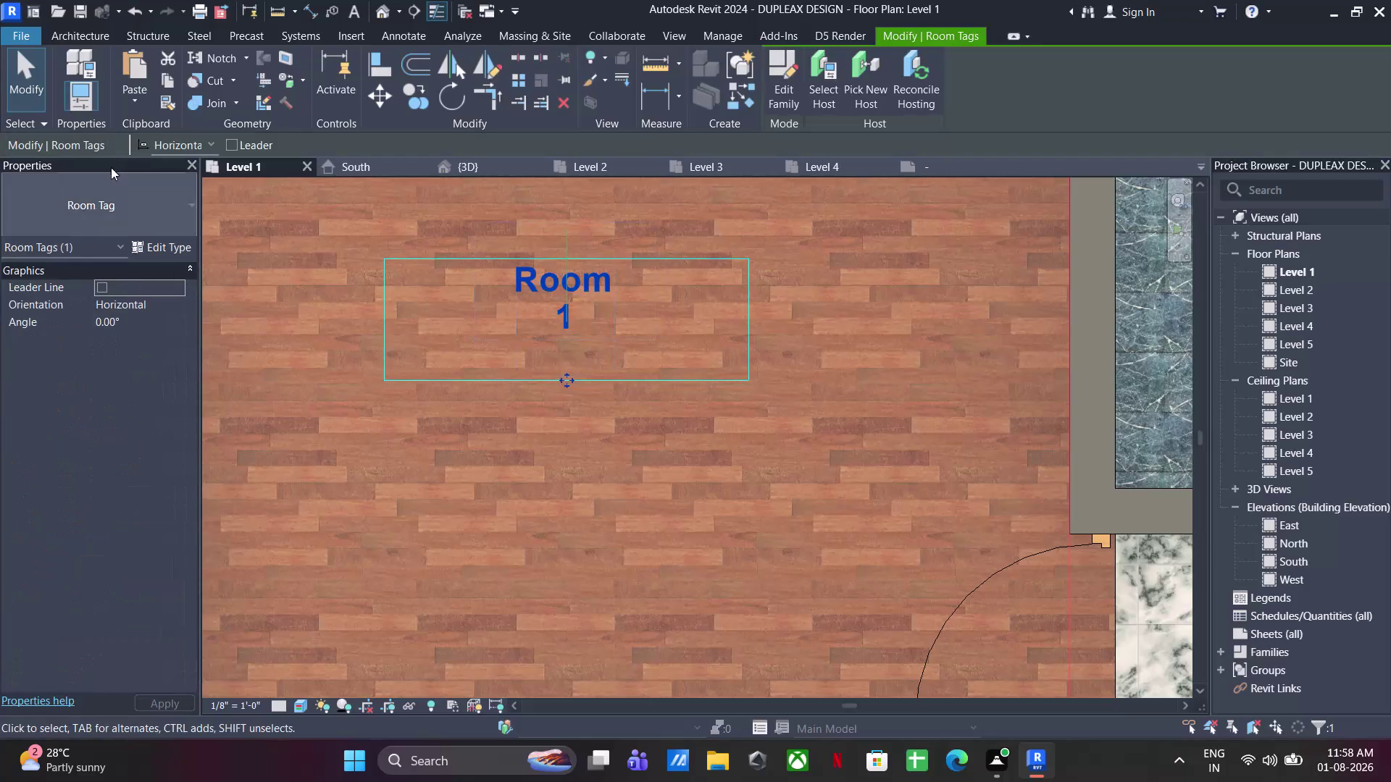
Change Room 1's tag to the Room Tag With Area type, showing 207 SF.
click(145, 185)
click(115, 319)
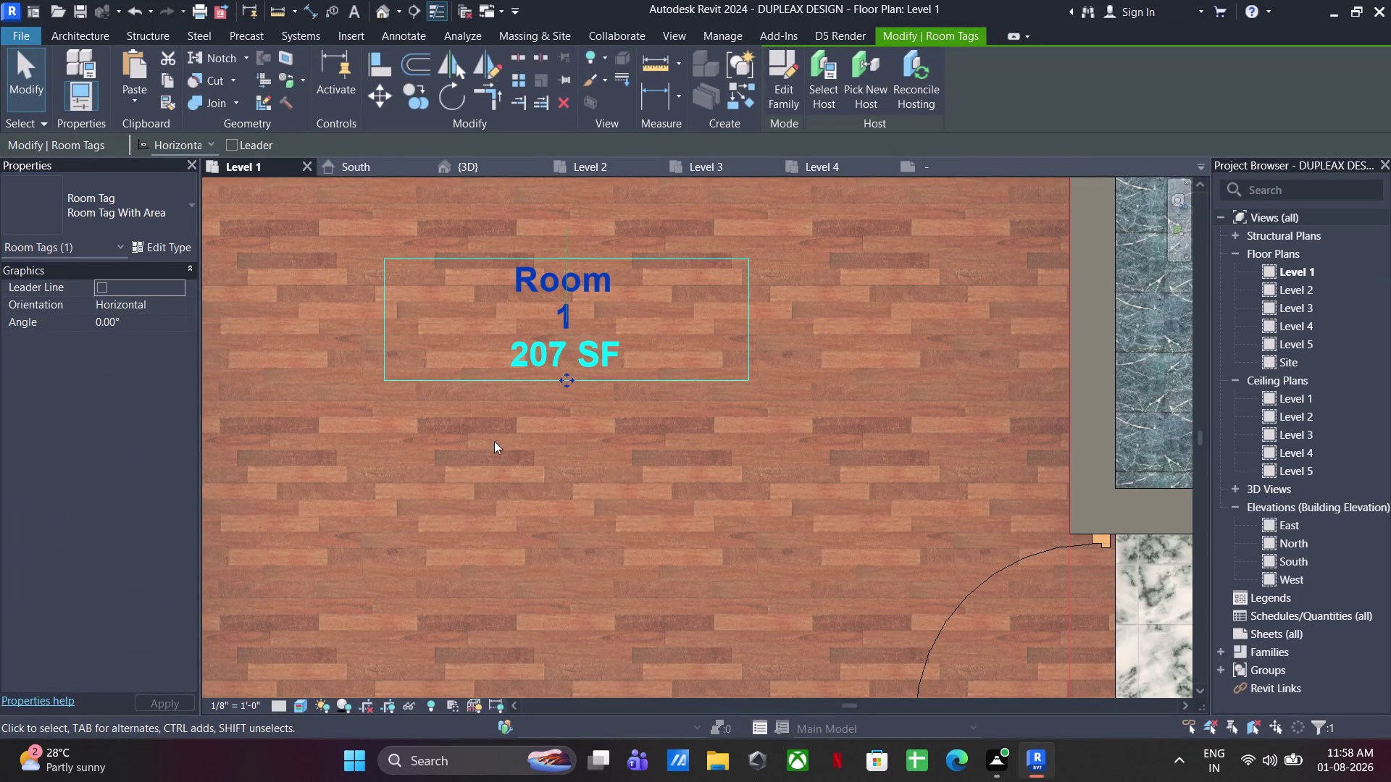
click(537, 481)
scroll(down, 3)
middle_drag(593, 410, 582, 407)
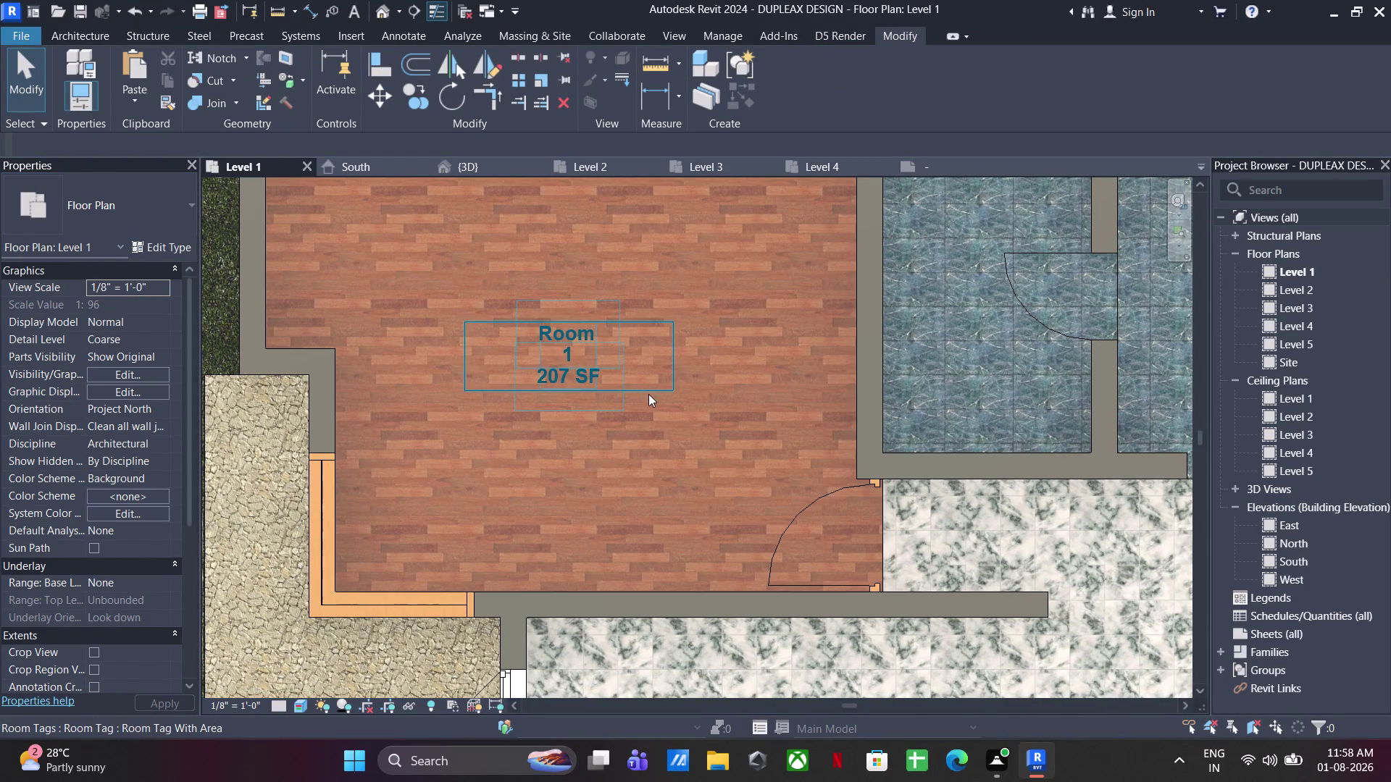
click(648, 394)
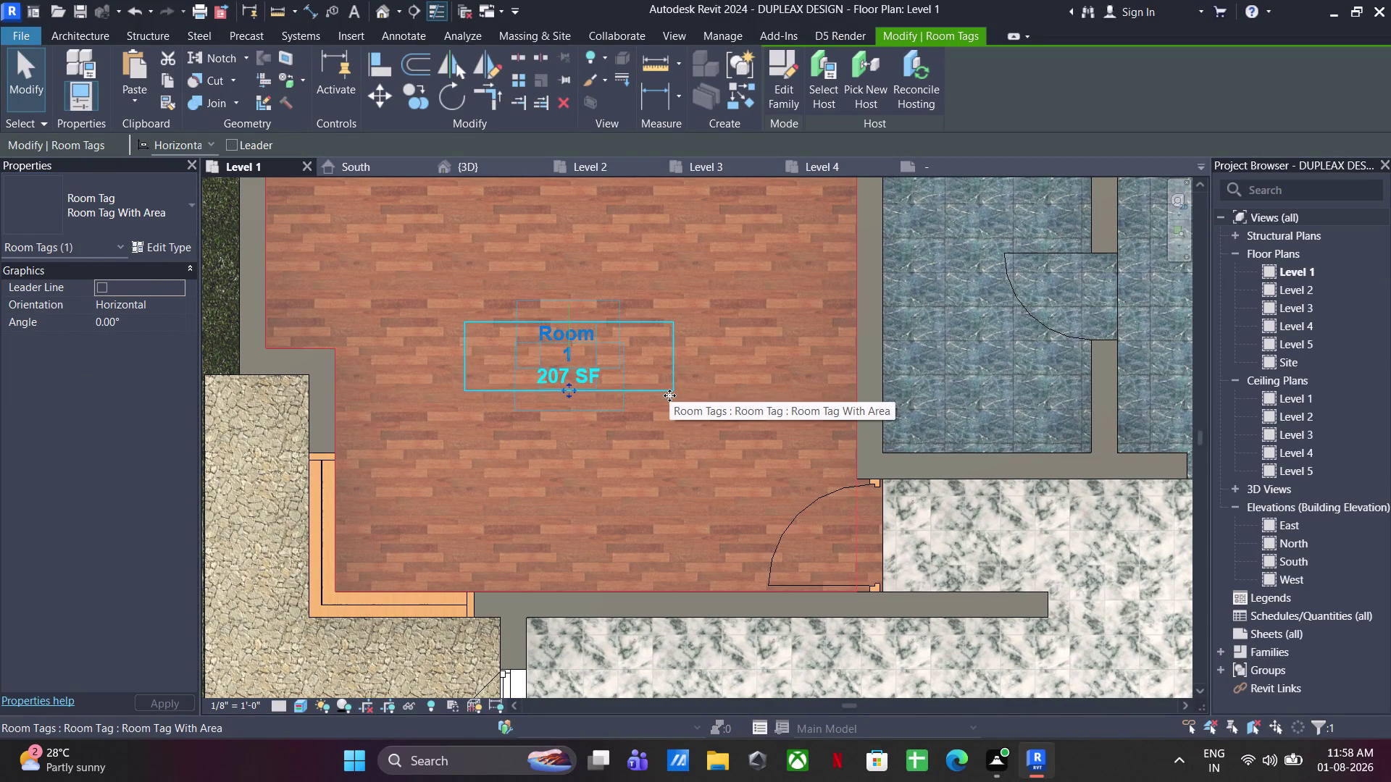
click(669, 396)
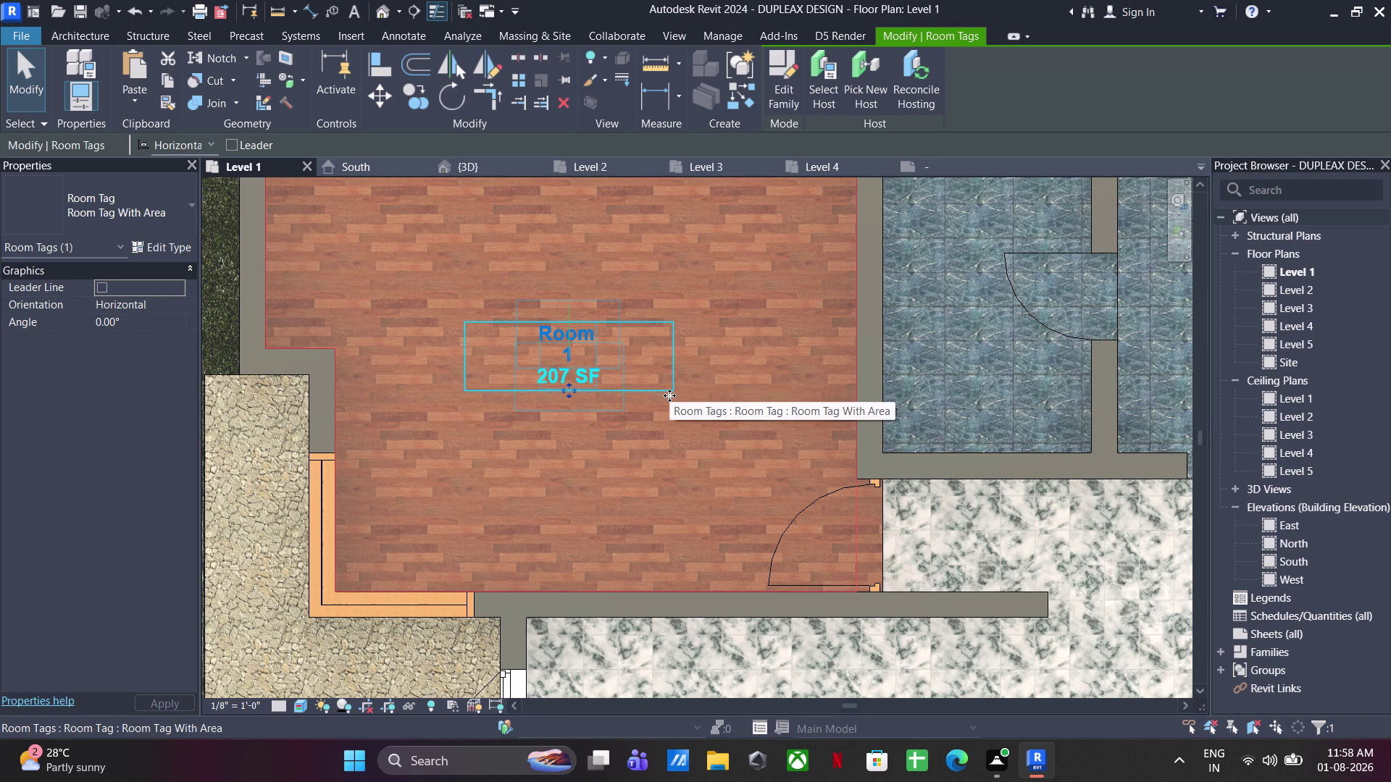
In the tag family, narrow the area and number labels and place the name above the number.
double_click(670, 396)
click(641, 411)
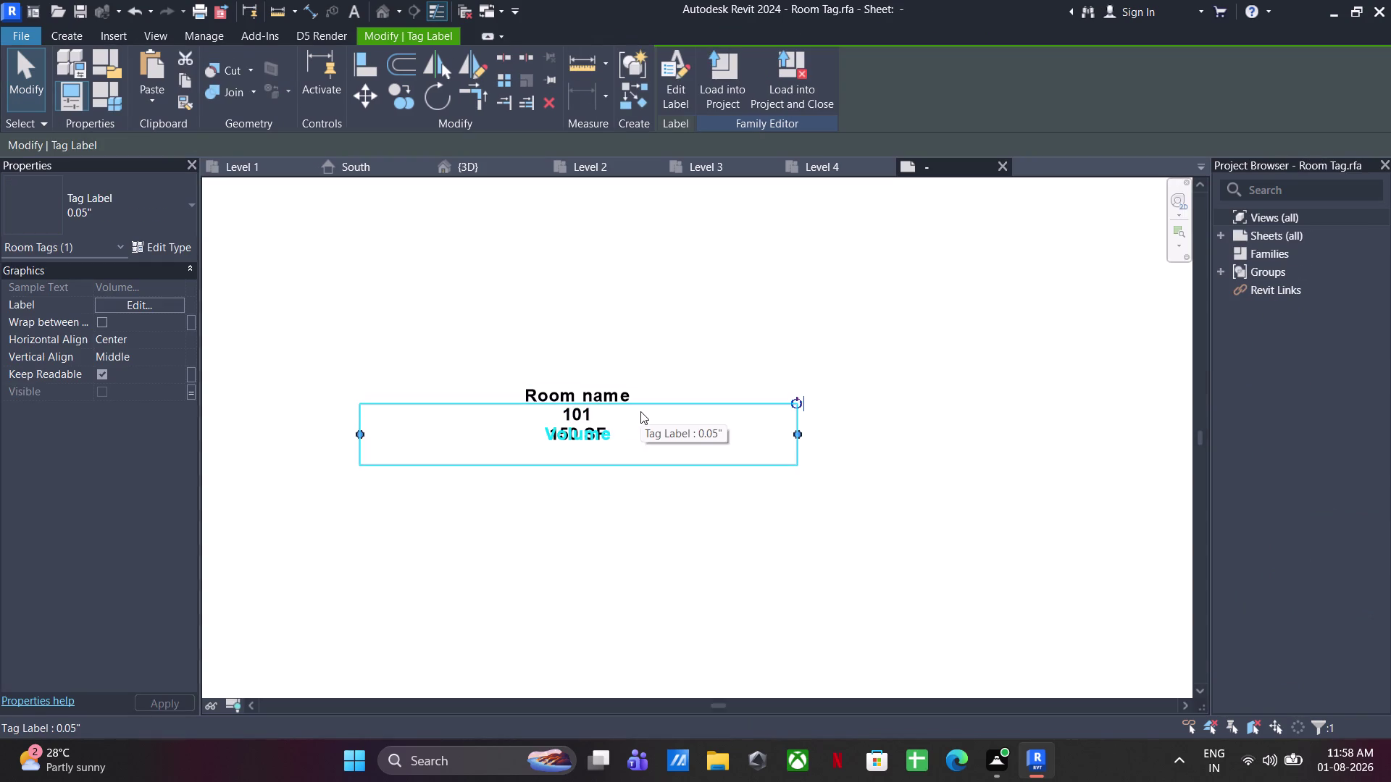
drag(798, 428, 622, 435)
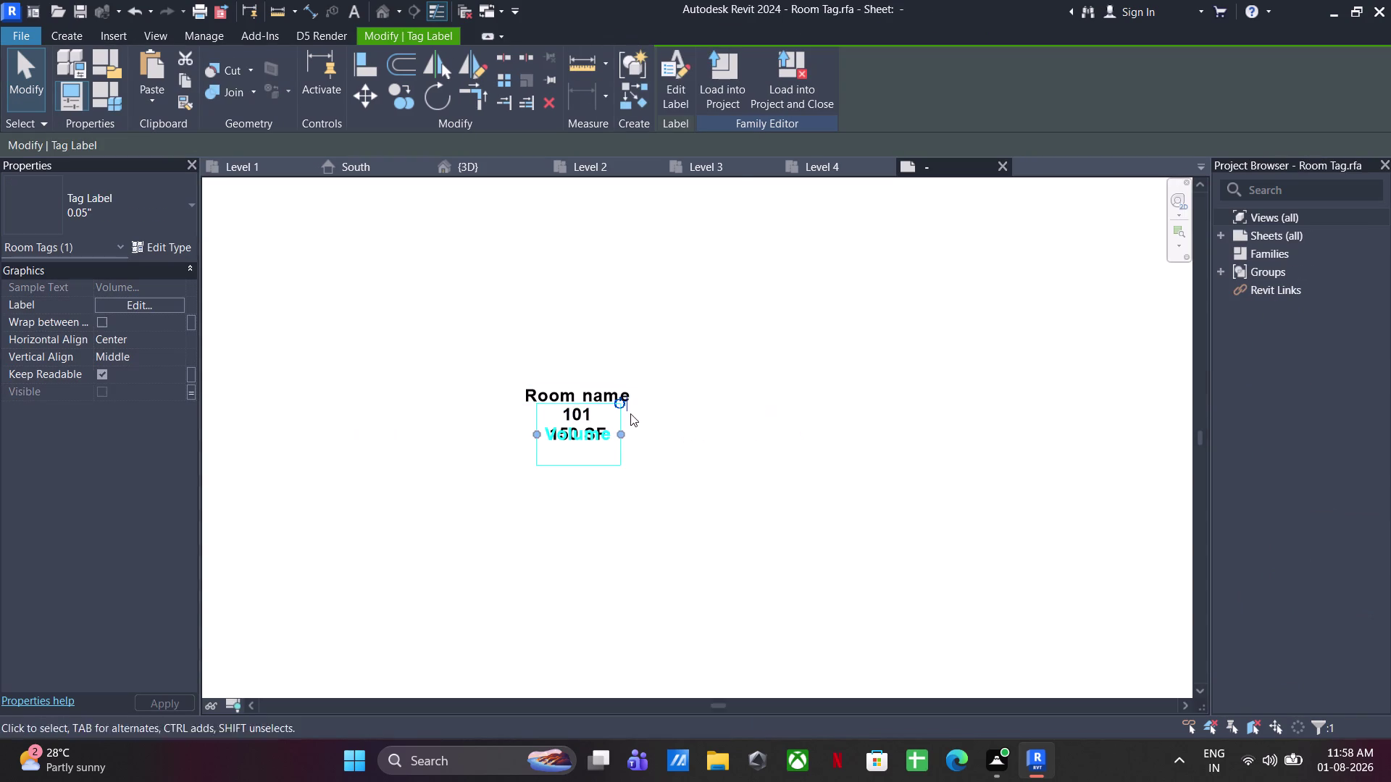
click(637, 386)
drag(670, 416, 665, 415)
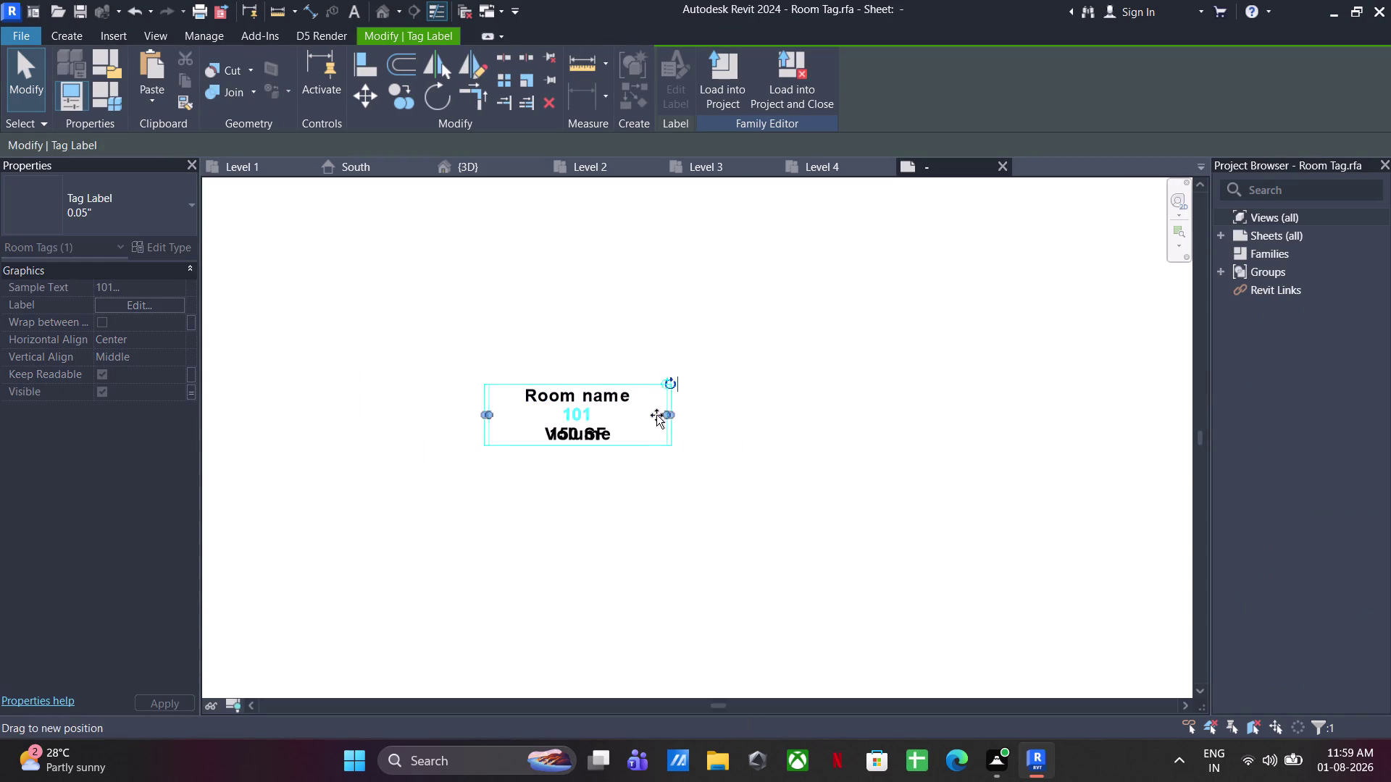
drag(665, 415, 635, 415)
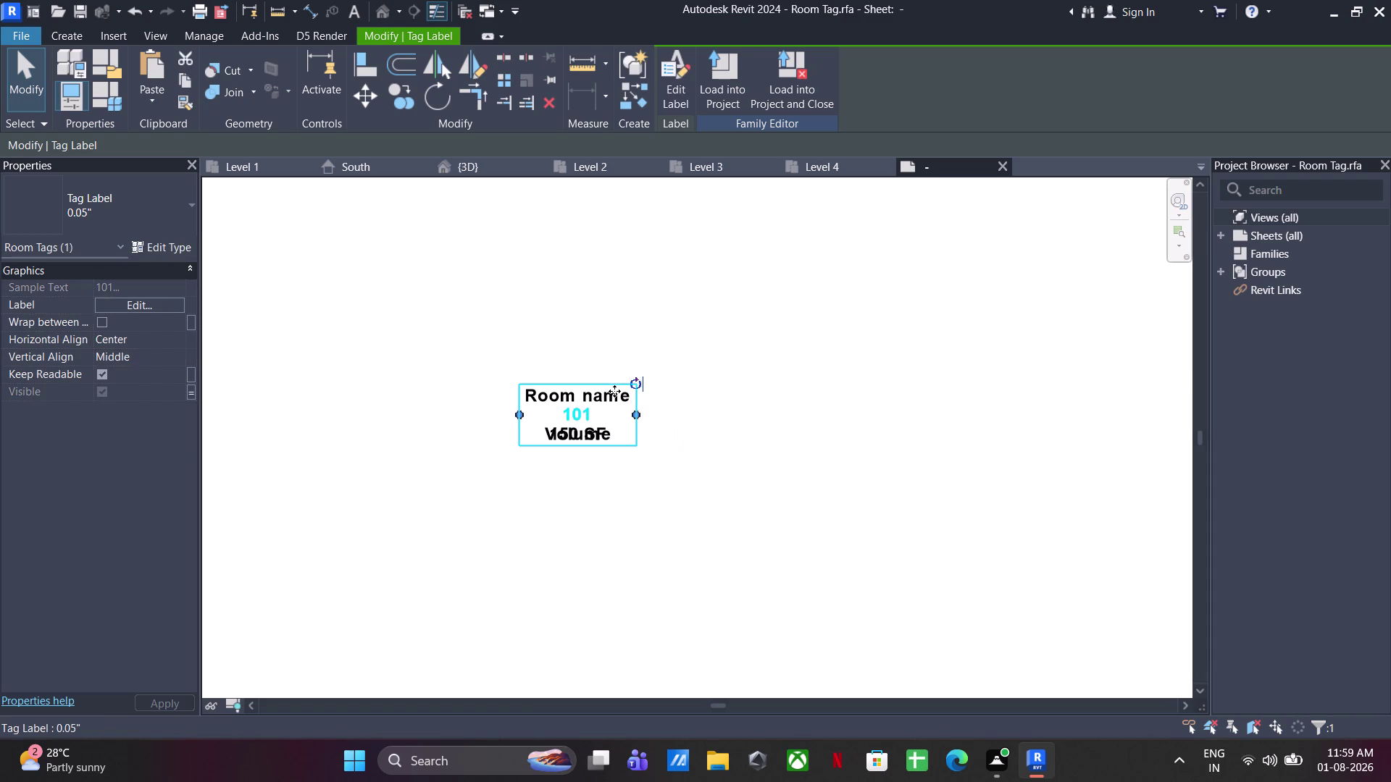
click(614, 395)
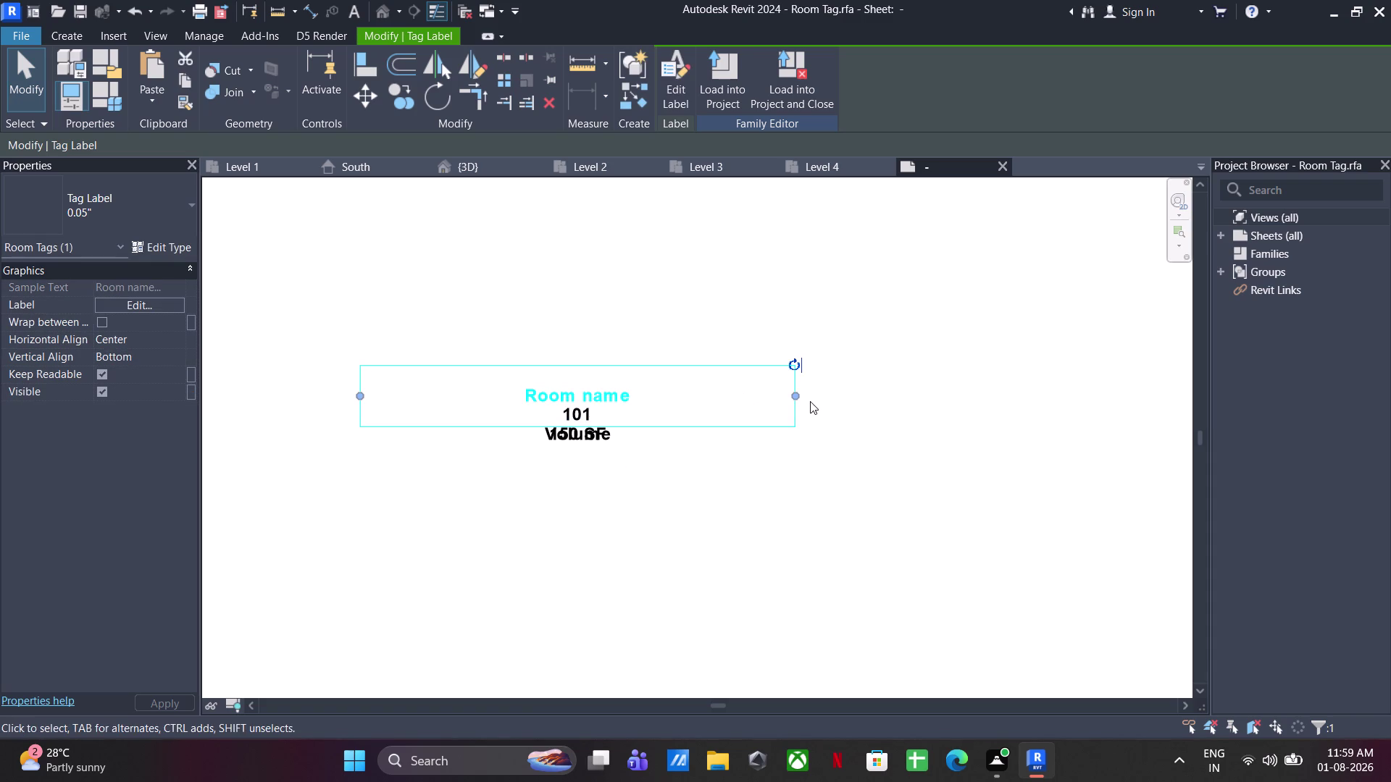
drag(790, 403, 635, 409)
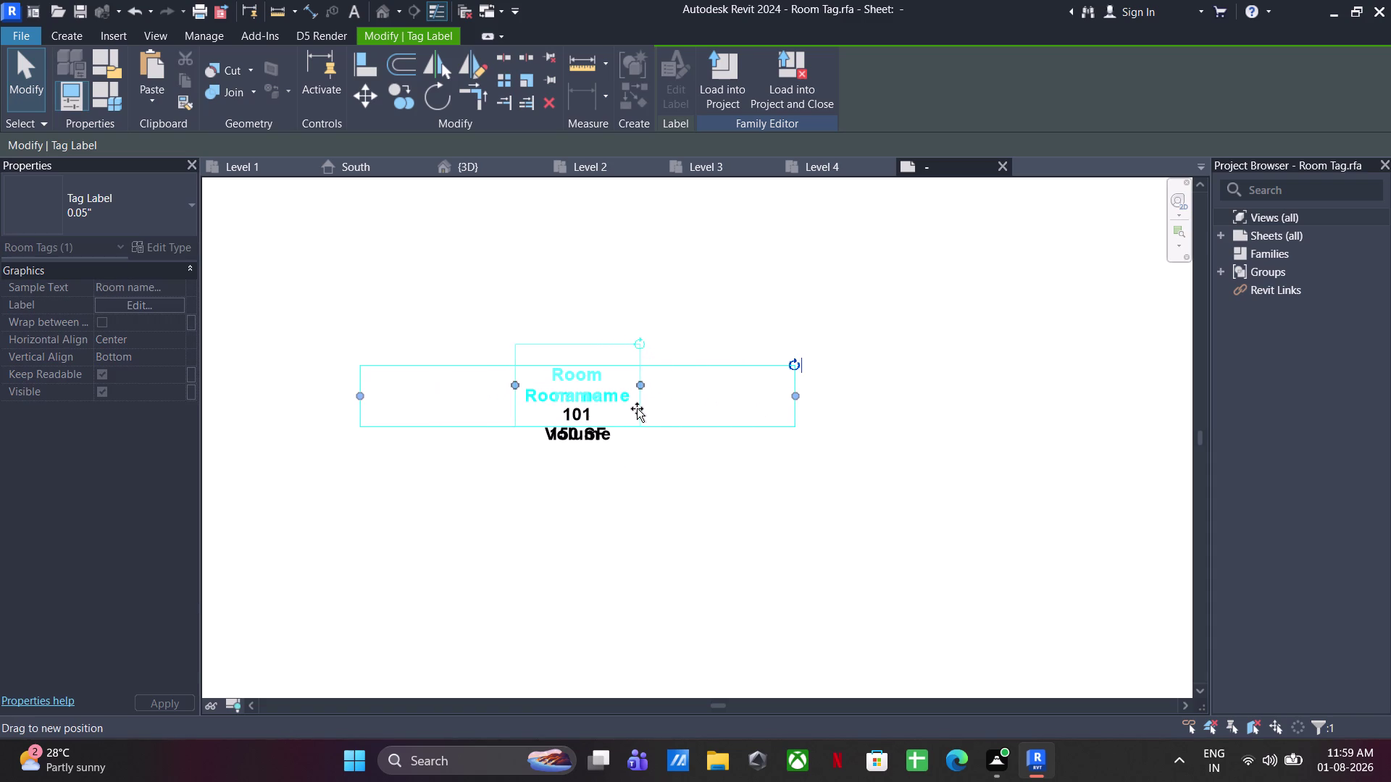
drag(635, 409, 669, 417)
Load the edited room tag into the project, overwriting the existing family.
click(701, 487)
click(691, 78)
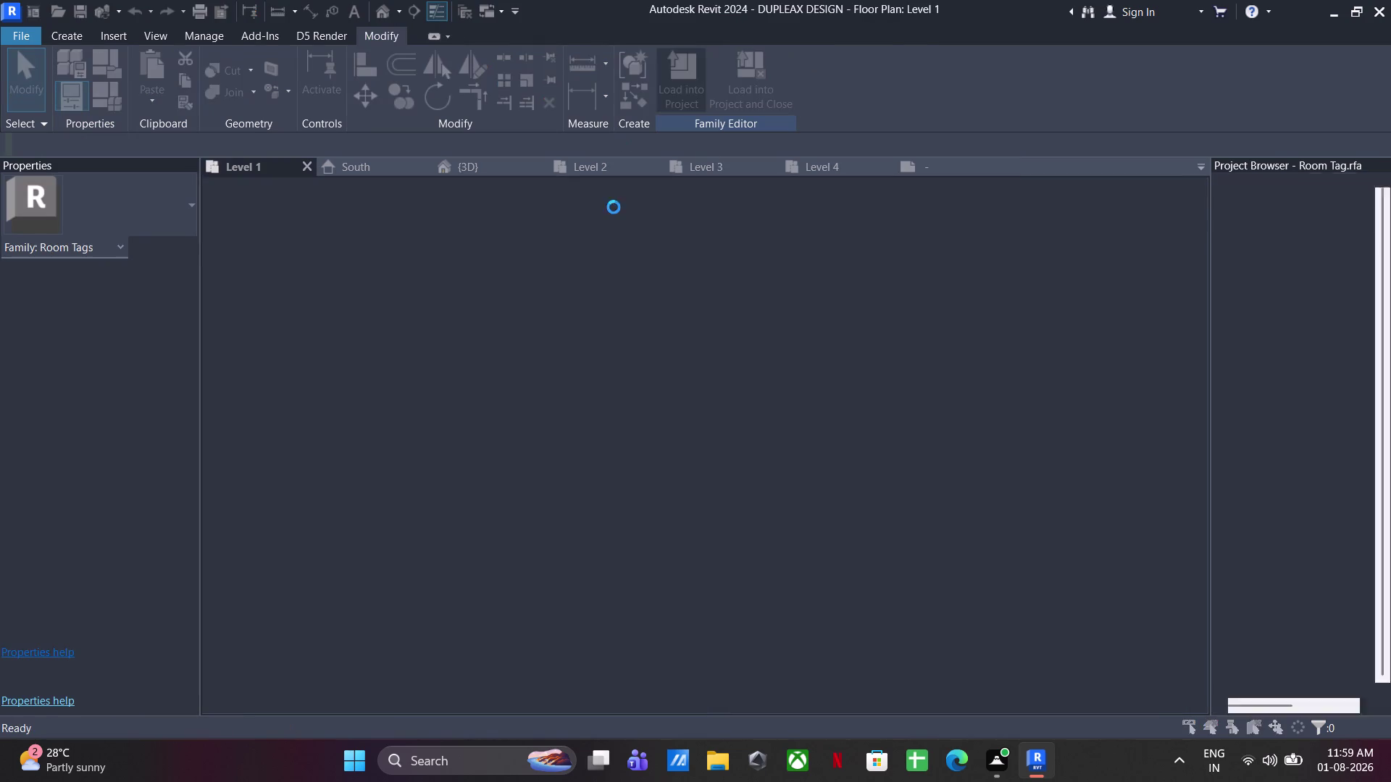
click(715, 315)
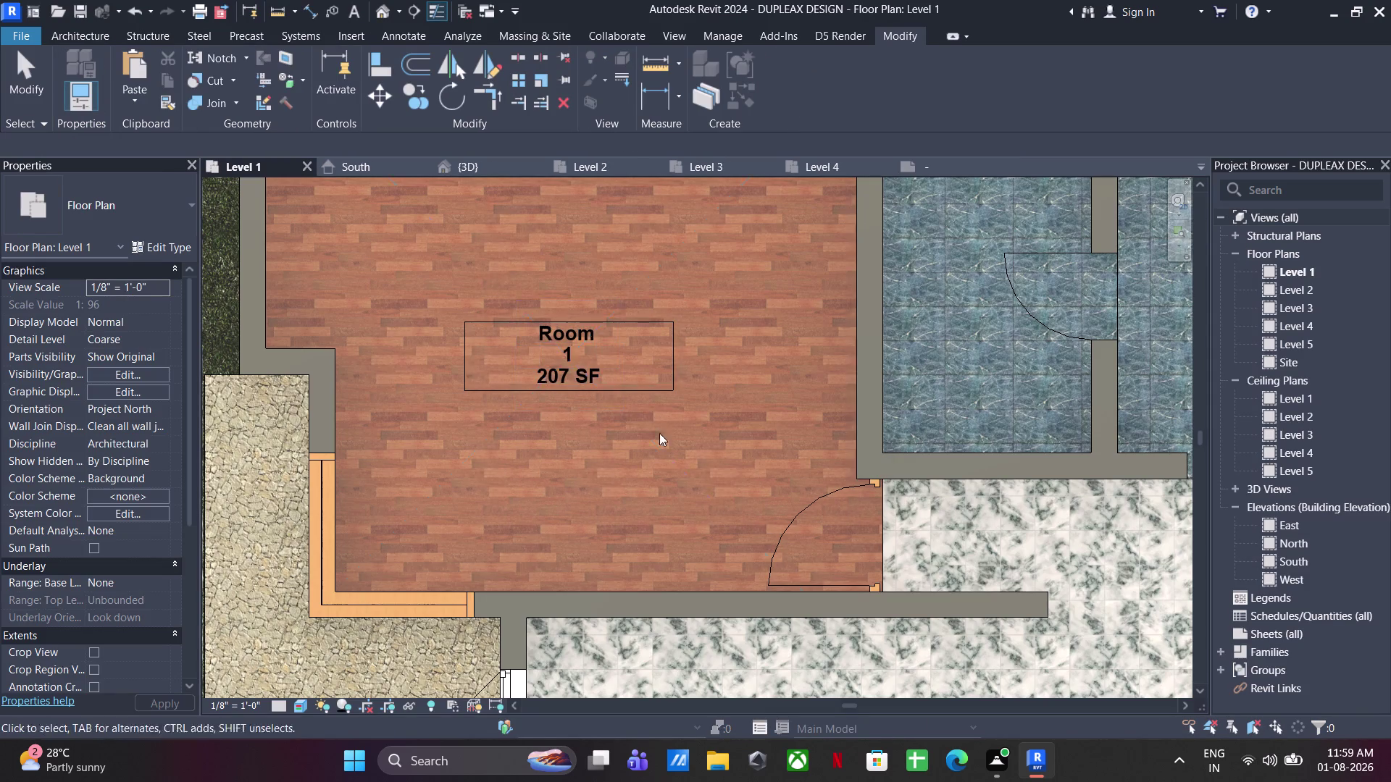
Rename the room to 'bed room 1' through its tag label.
scroll(down, 3)
middle_drag(580, 447, 550, 447)
scroll(up, 3)
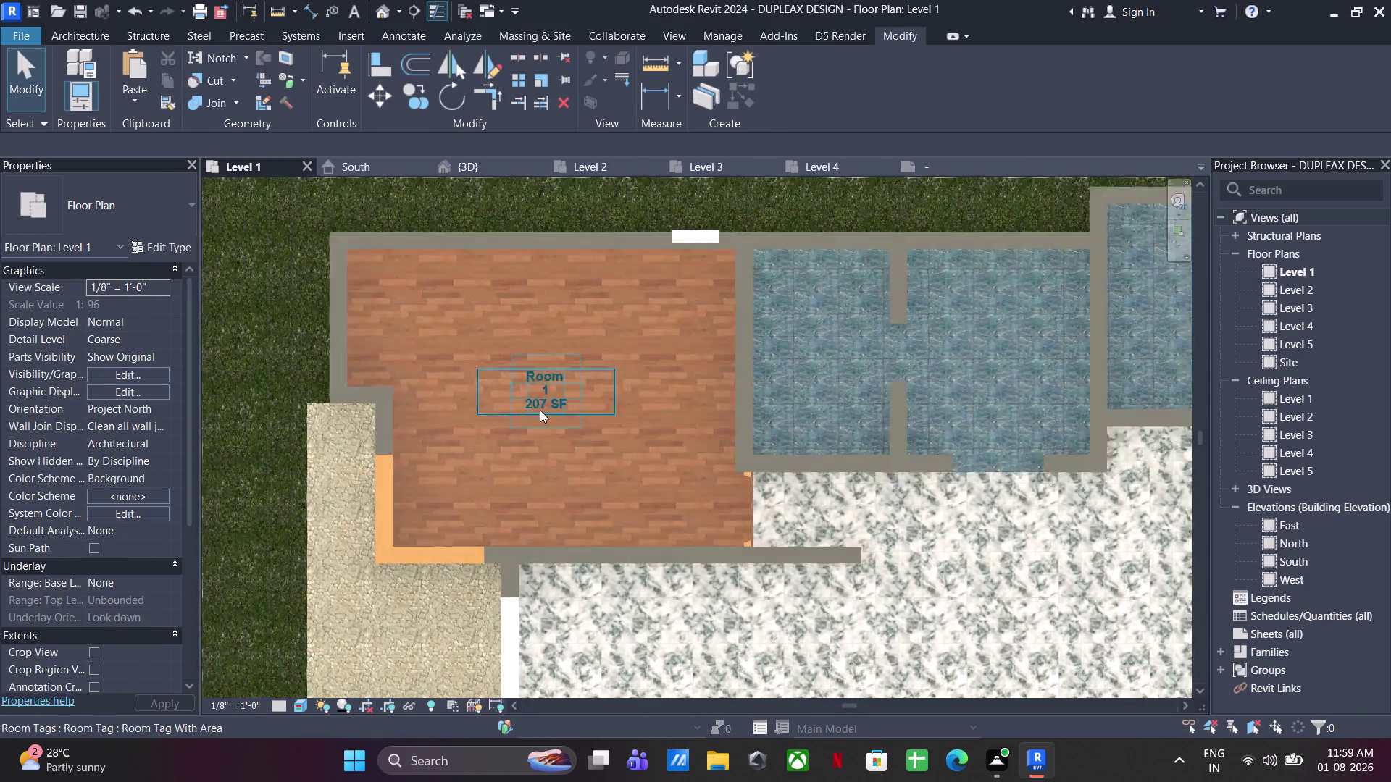
scroll(up, 3)
click(537, 363)
click(536, 360)
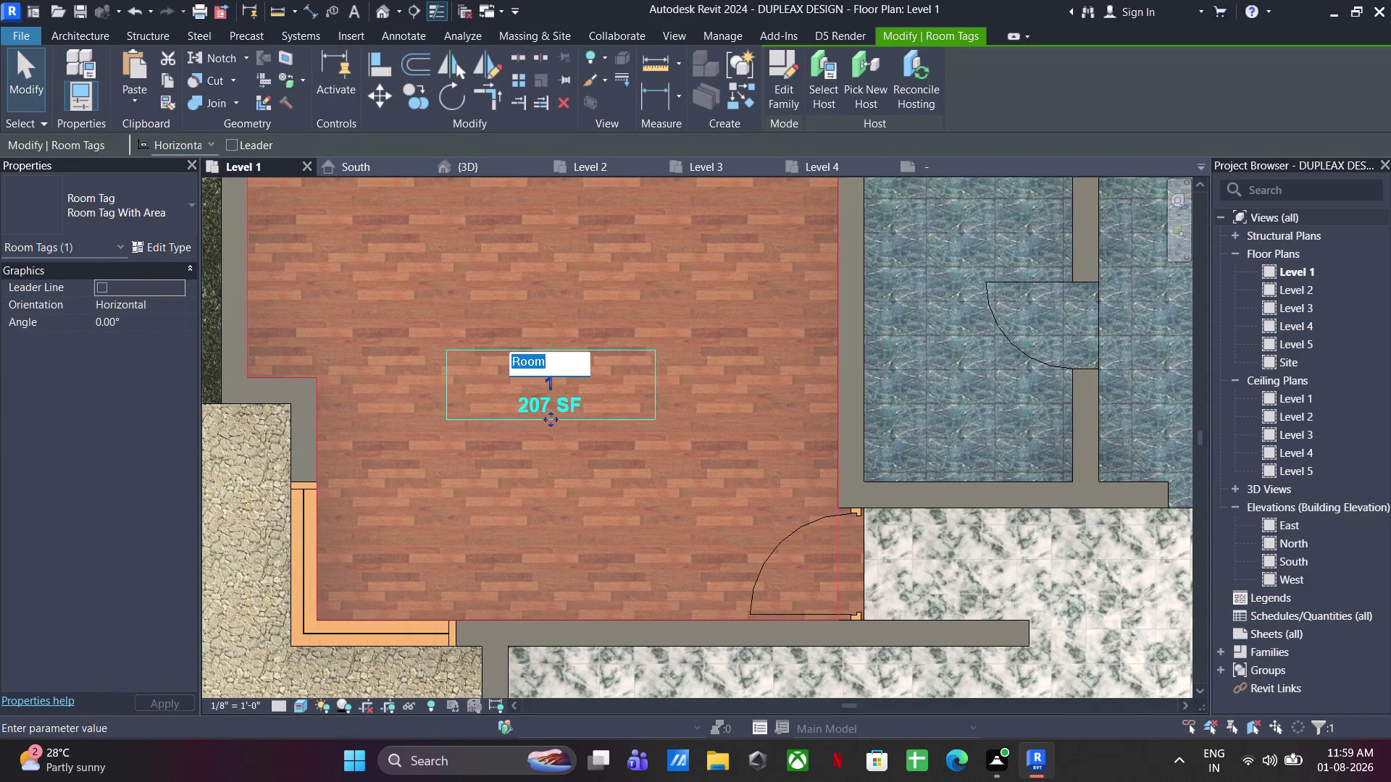
text(bed room)
key(space)
text(1)
click(601, 609)
Start the Room Separator tool from the Architecture tab.
scroll(up, 3)
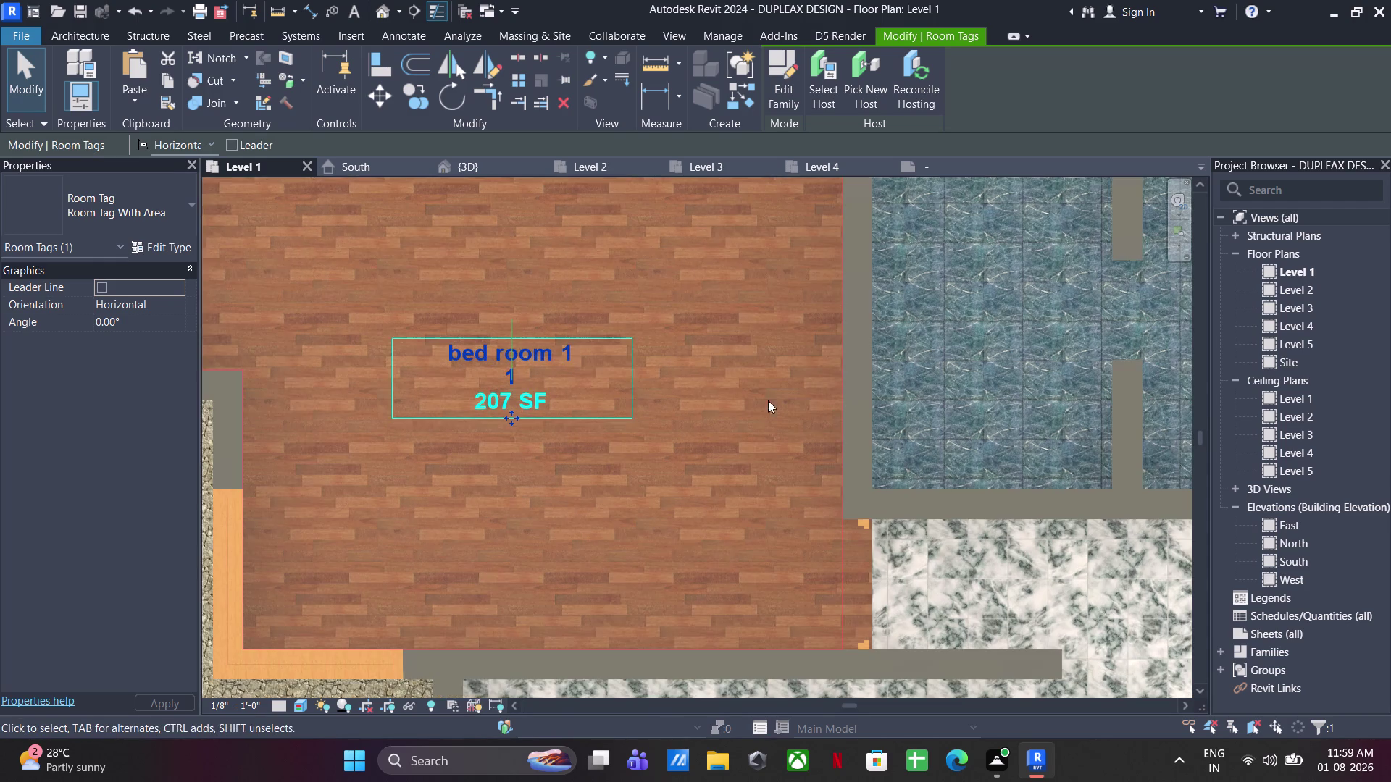
scroll(down, 3)
middle_drag(701, 401, 555, 421)
click(701, 205)
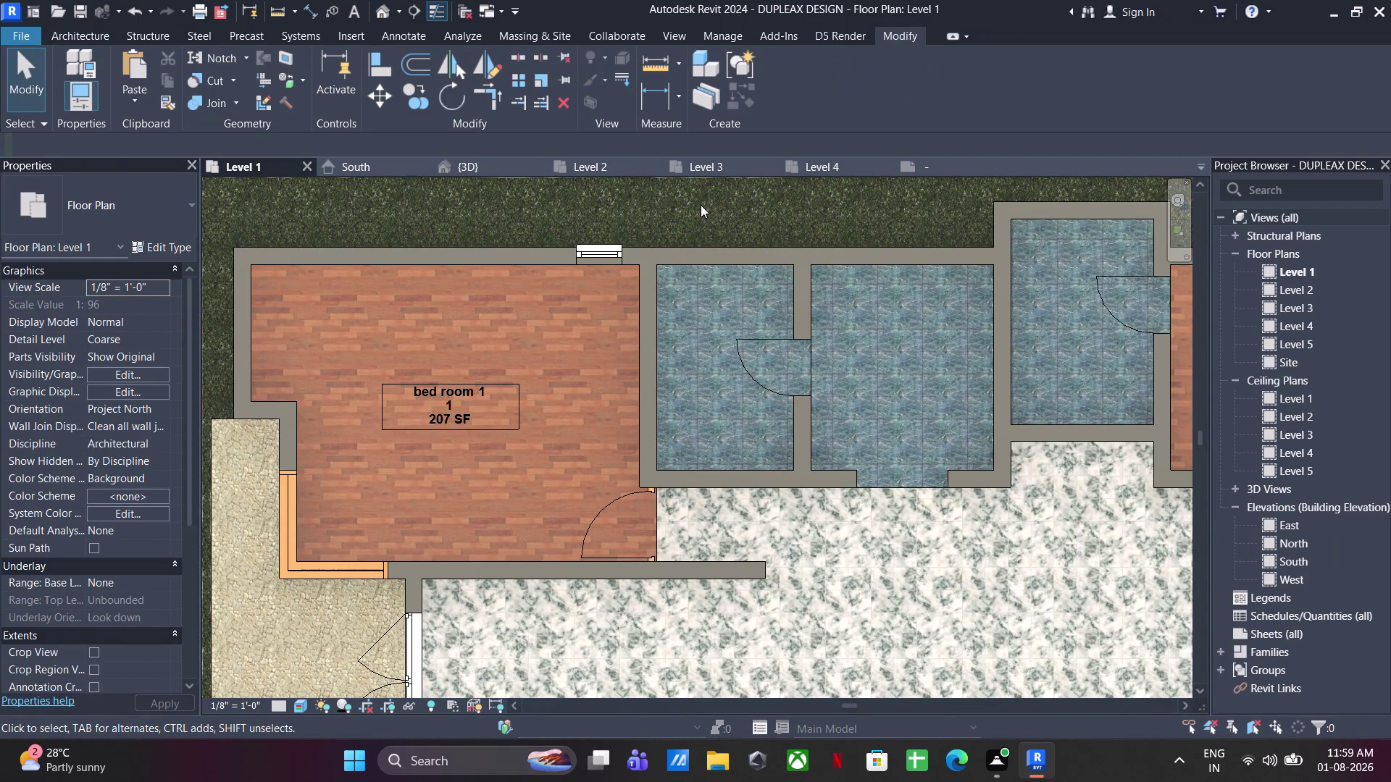
click(93, 32)
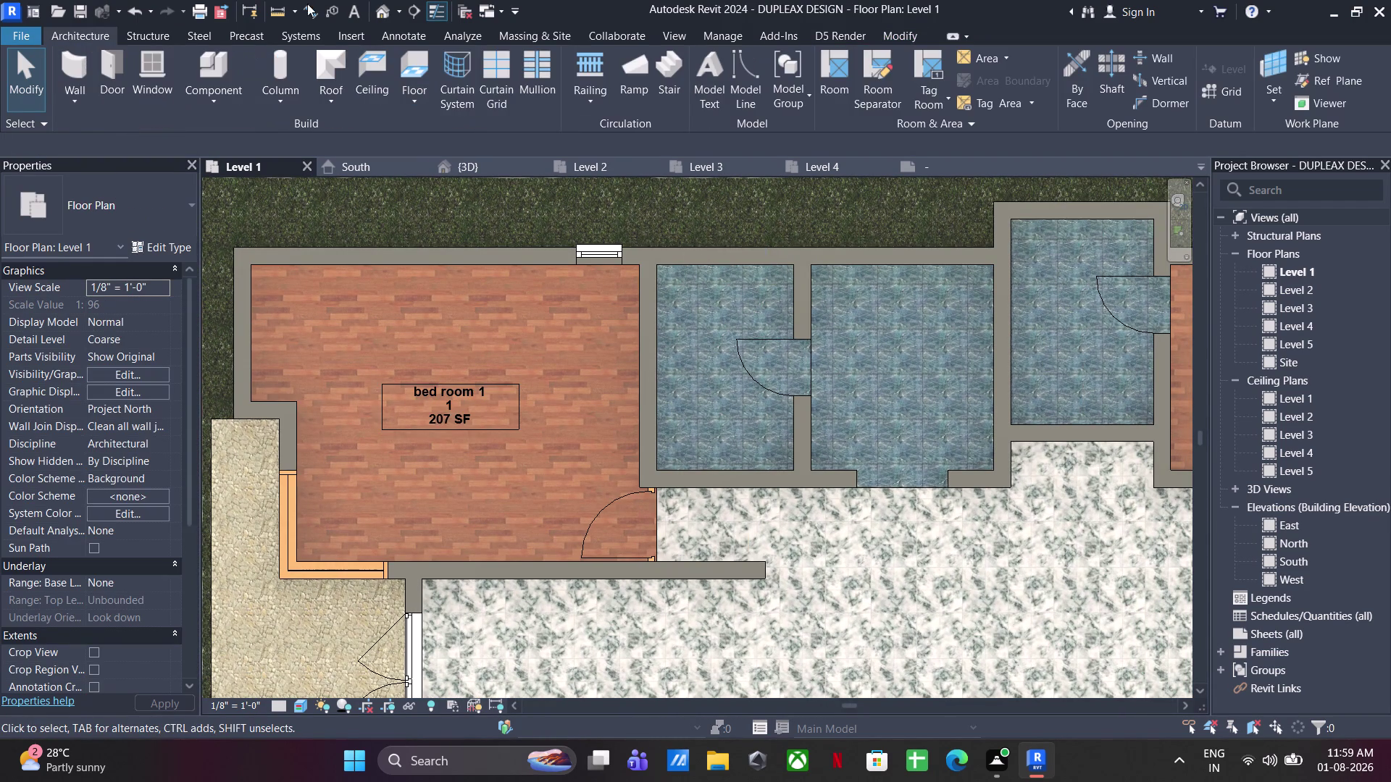
middle_drag(811, 341, 585, 340)
click(886, 76)
Draw separation lines along the corridor edge and across the right-hand wall opening.
scroll(up, 3)
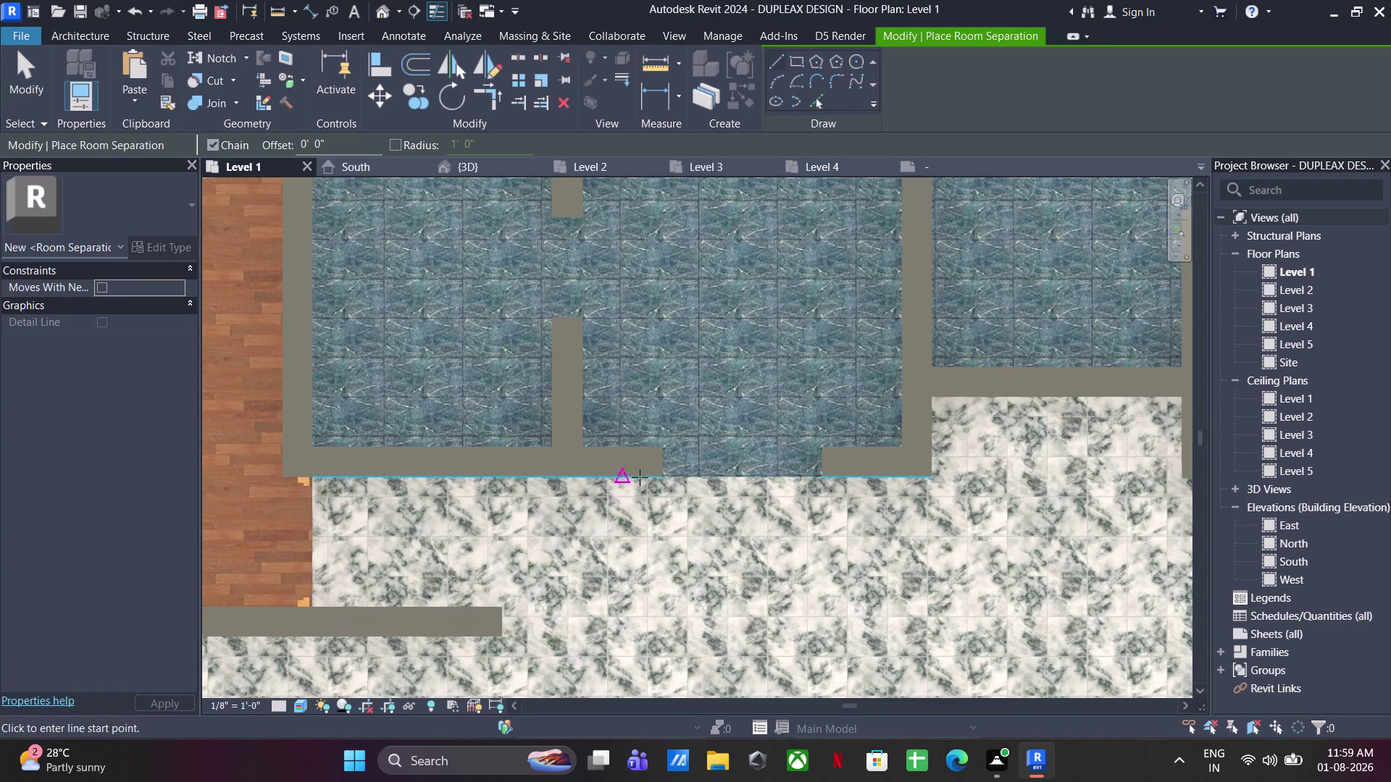
click(666, 473)
click(818, 481)
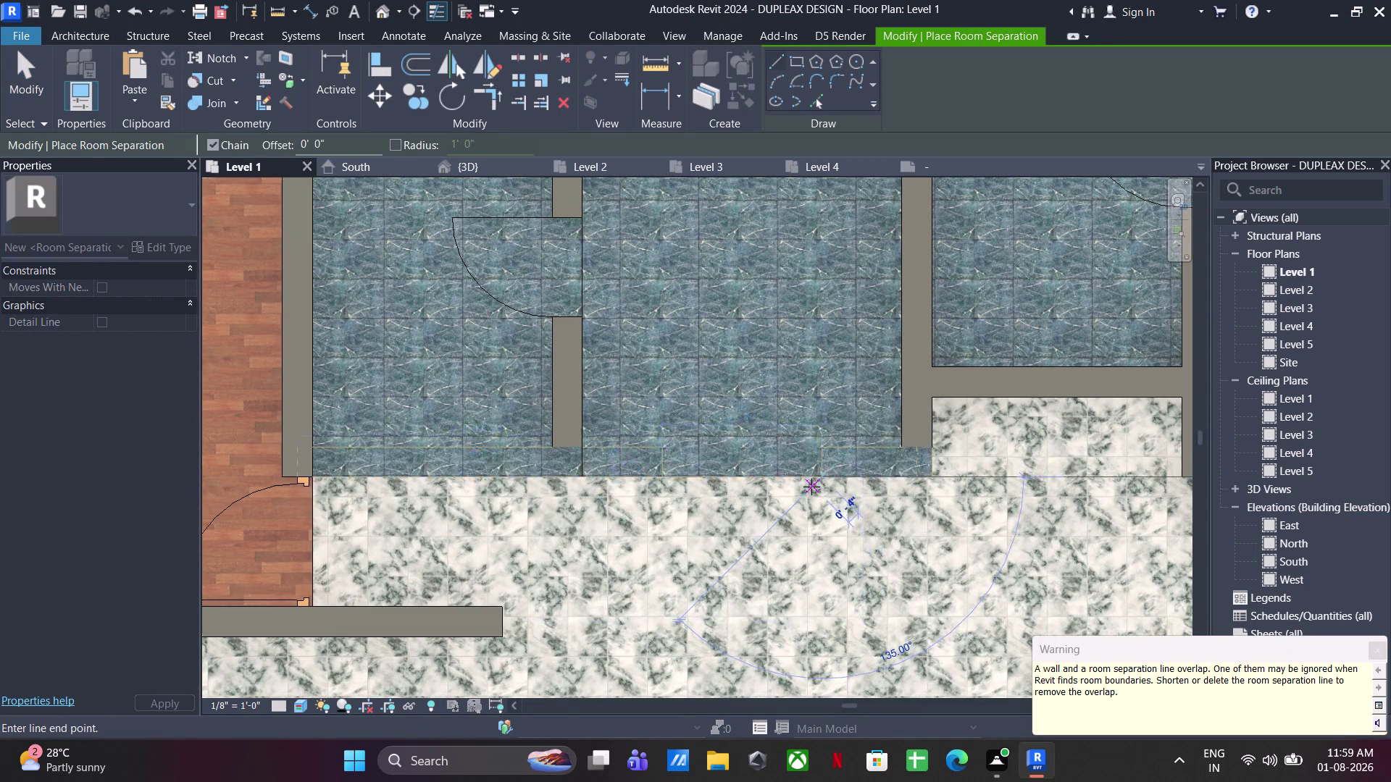
scroll(down, 3)
middle_drag(809, 487, 547, 515)
key(Escape)
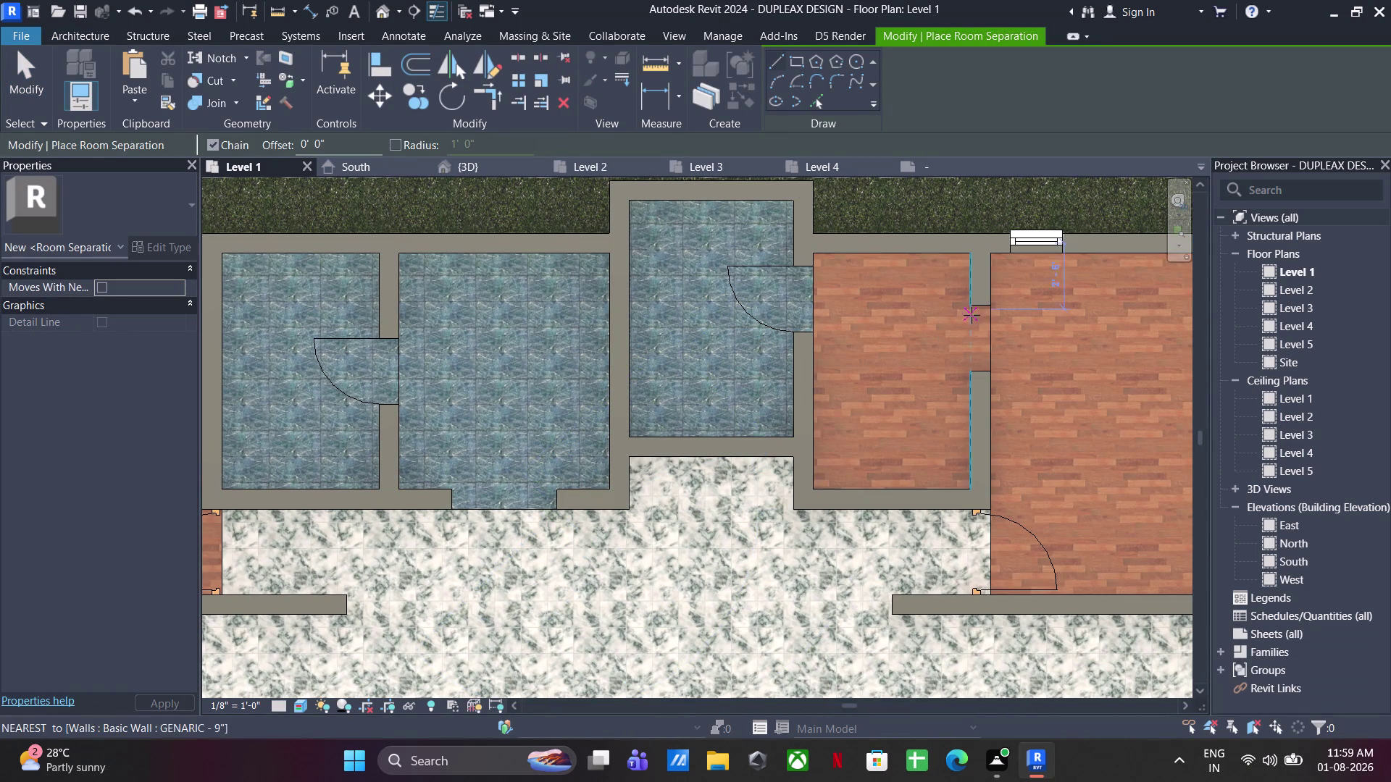
click(998, 309)
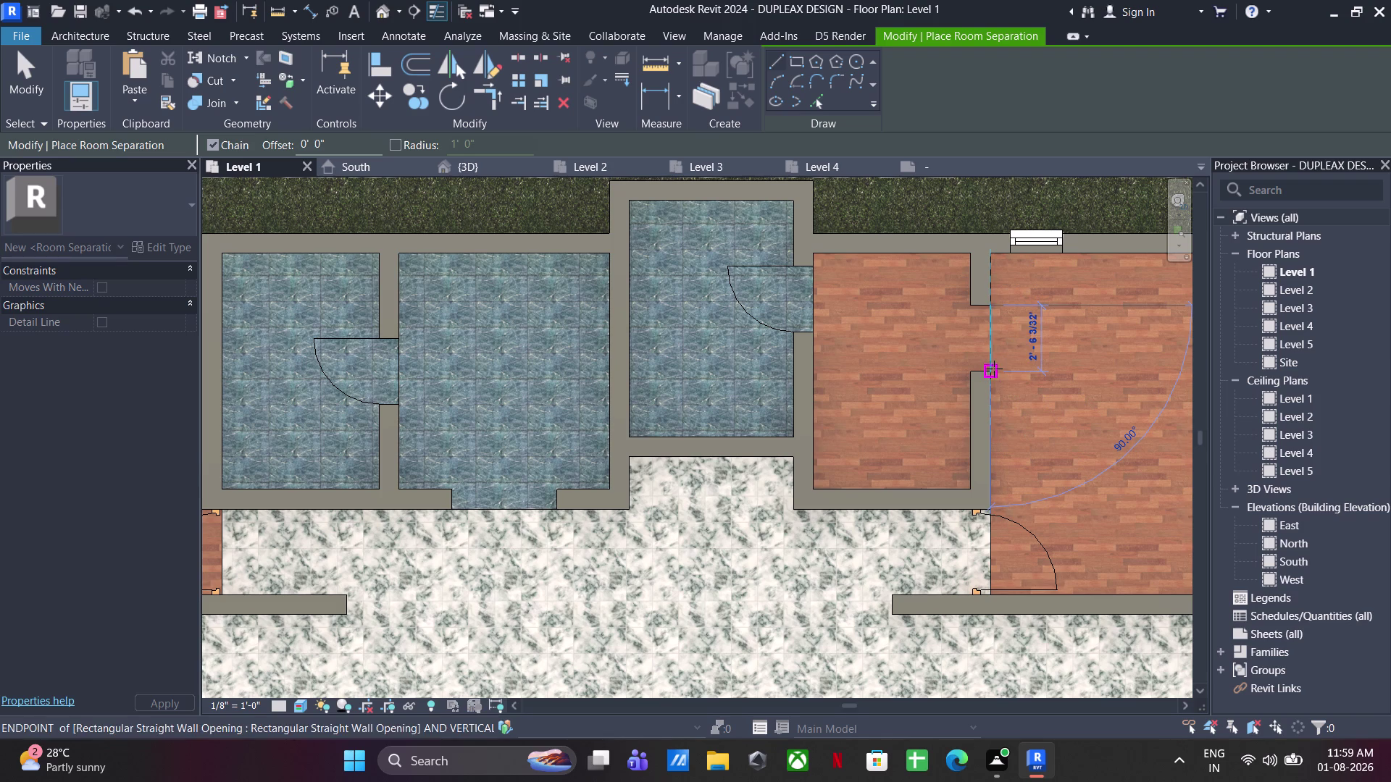
click(994, 369)
key(Escape)
Add separation lines along the lower corridor edge and at the wall end.
middle_drag(1010, 487, 742, 251)
scroll(down, 3)
middle_drag(746, 487, 1015, 173)
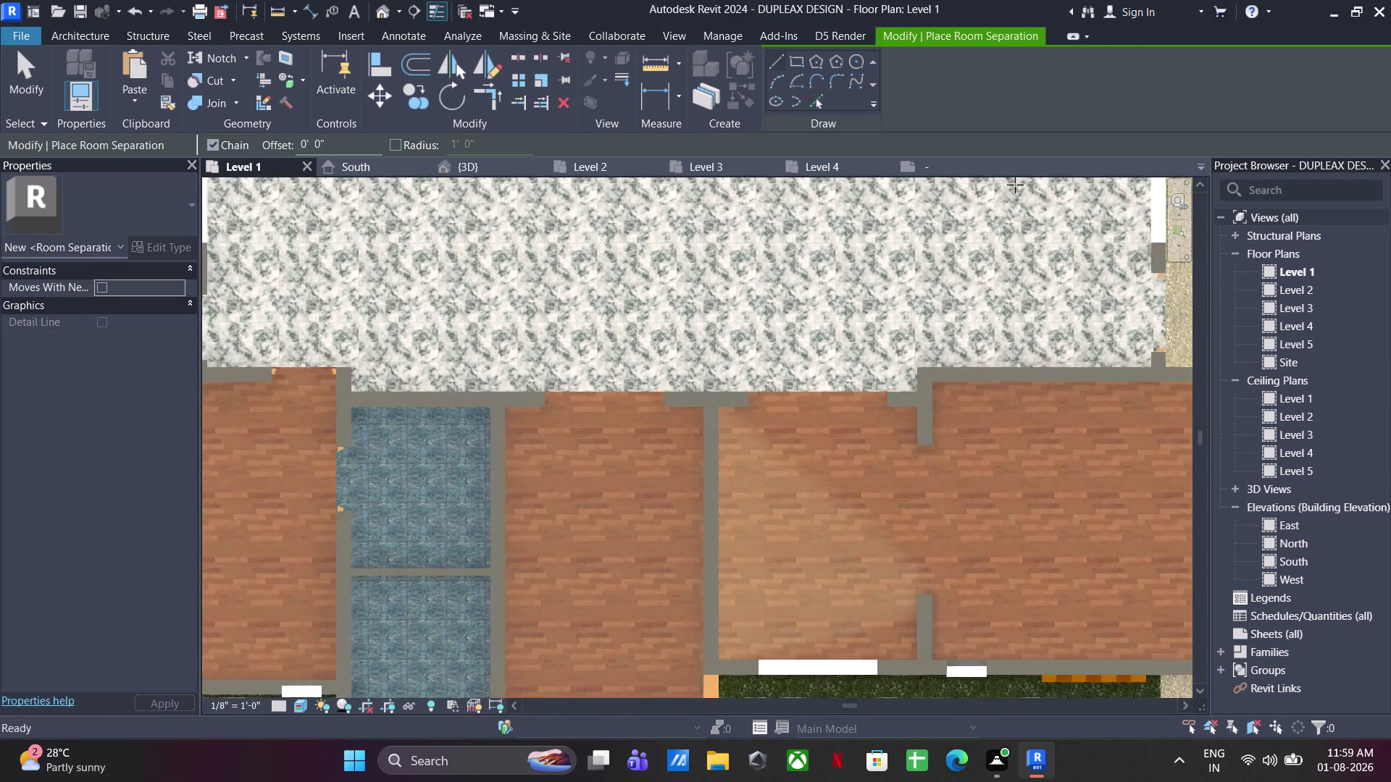
scroll(up, 3)
click(723, 388)
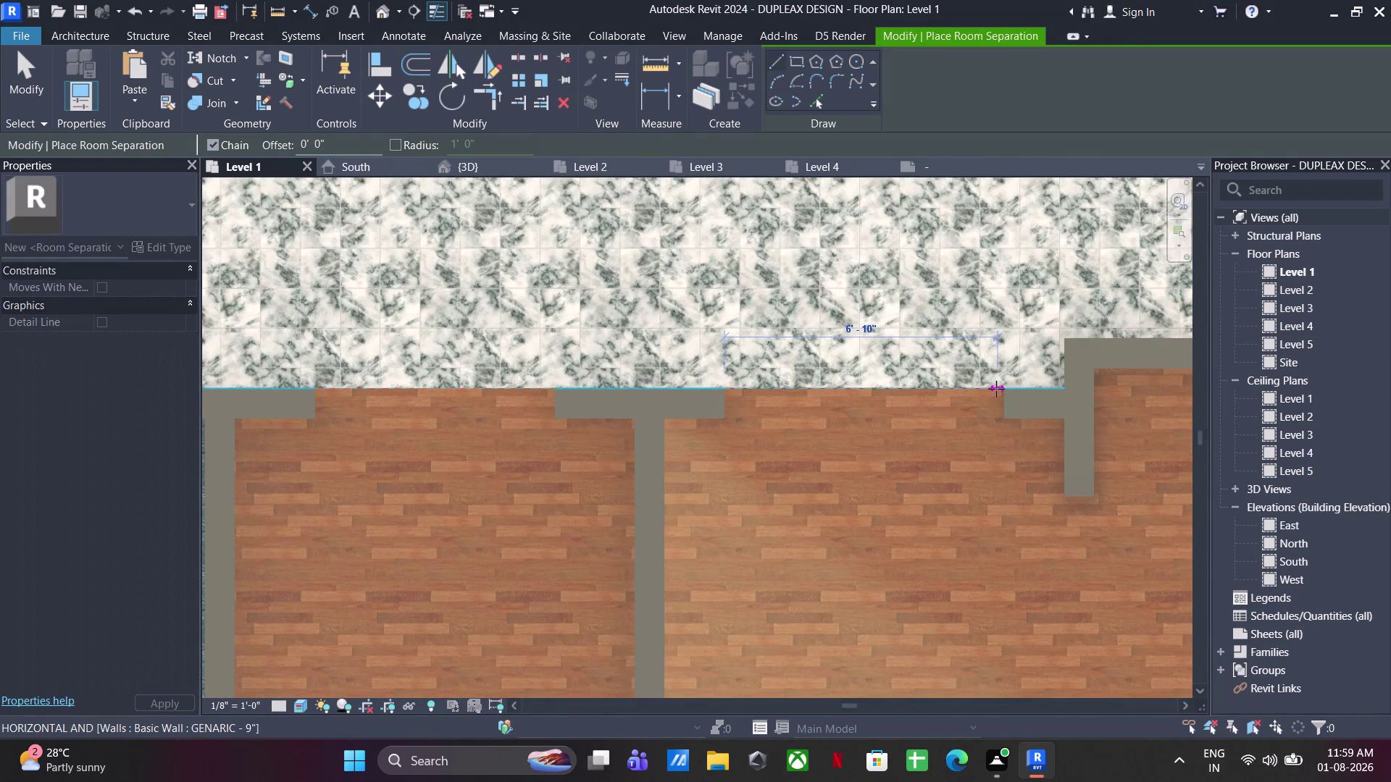
click(1004, 389)
key(Escape)
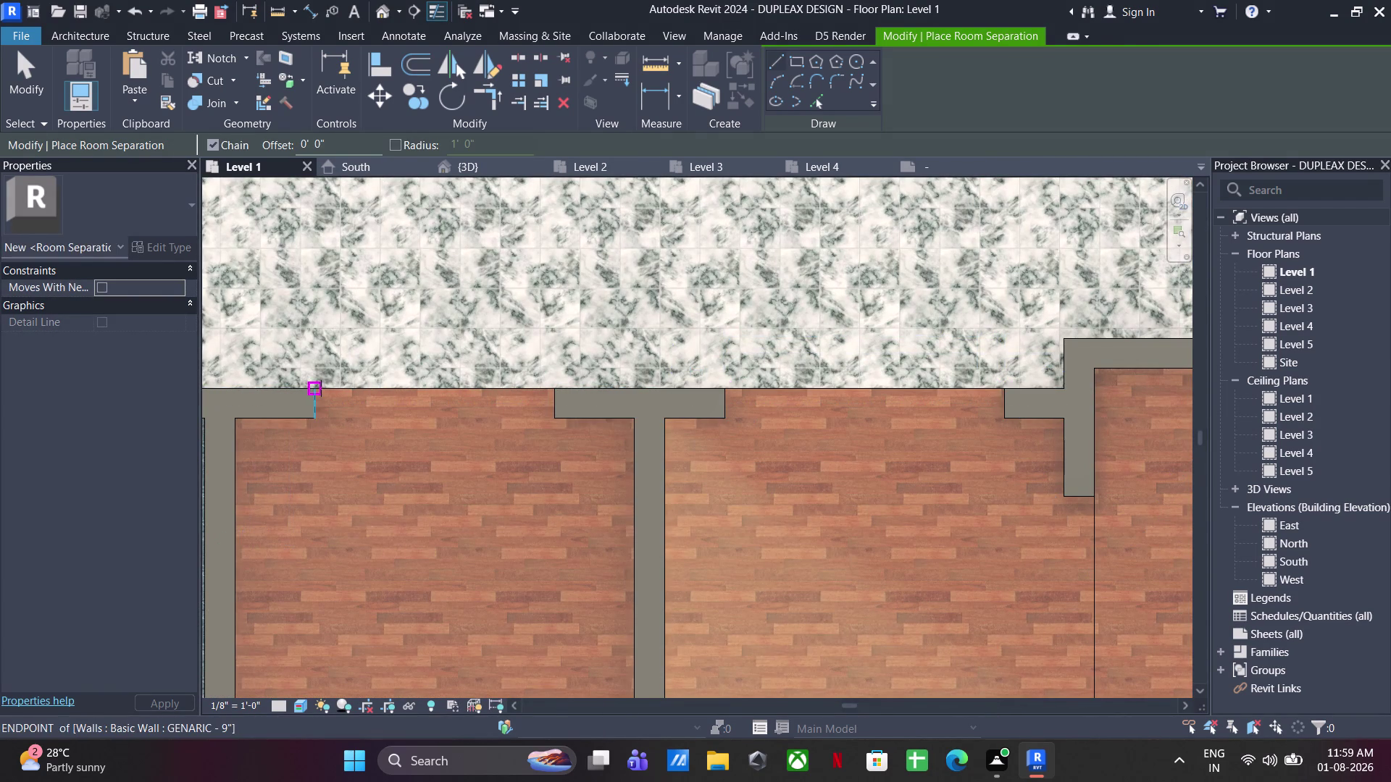
click(321, 387)
click(558, 395)
key(Escape)
Draw a separation line dividing the large room, then exit the separator tool.
scroll(down, 3)
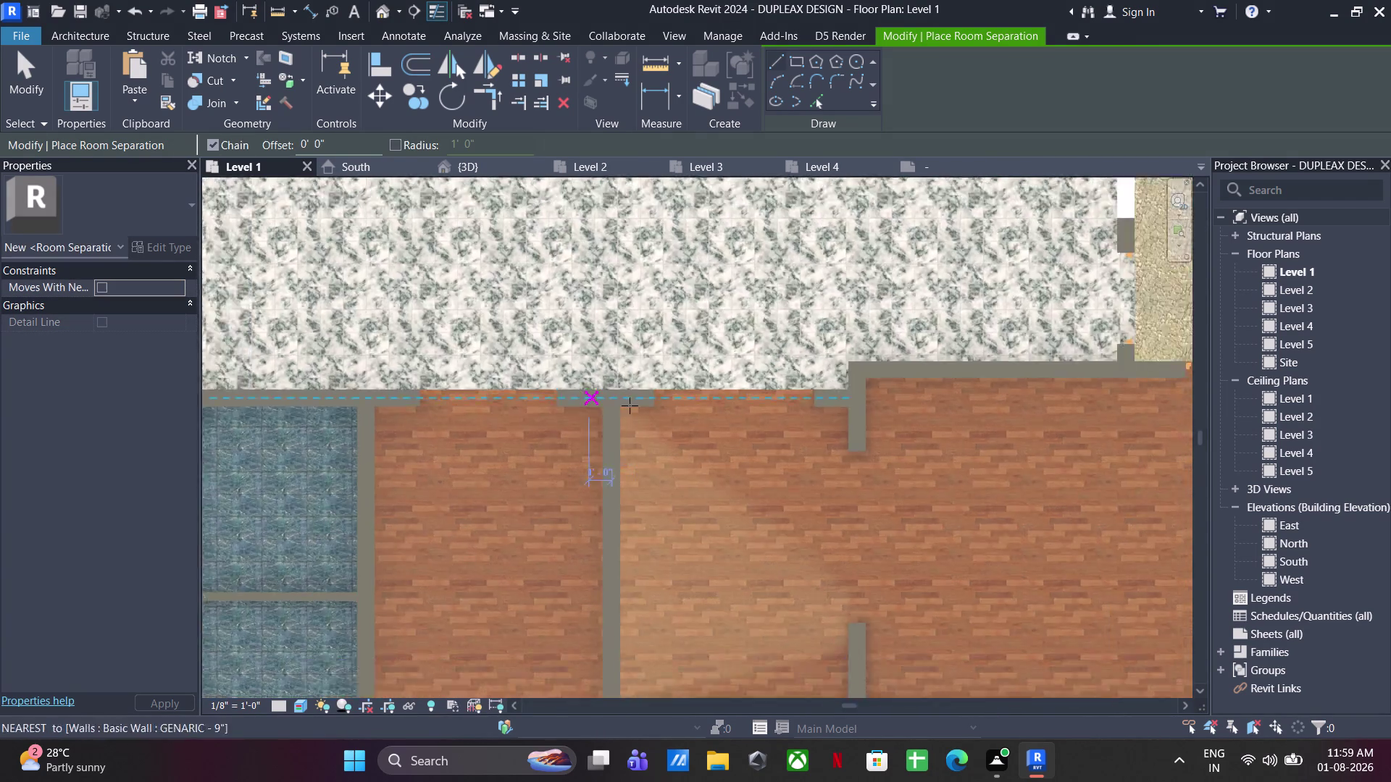
scroll(down, 3)
middle_drag(832, 430, 706, 338)
scroll(up, 3)
click(674, 351)
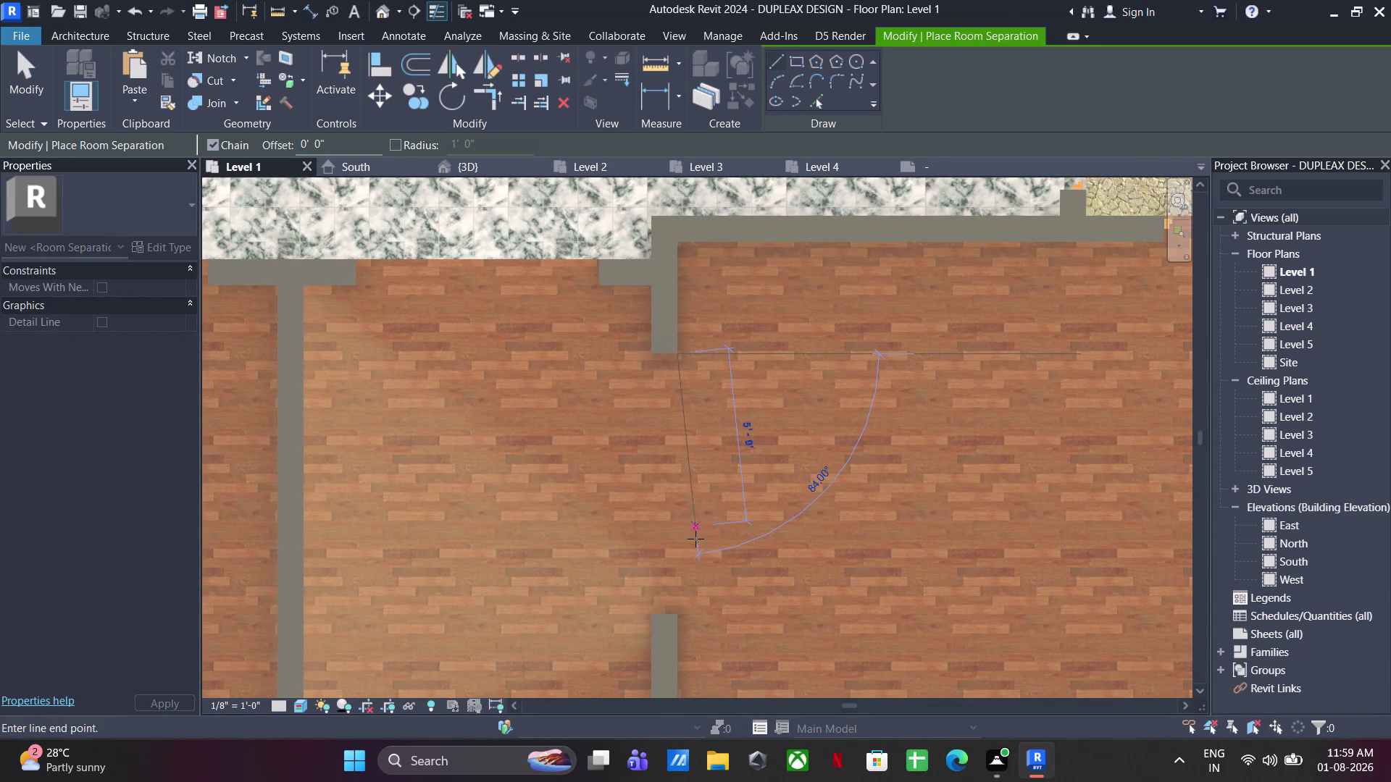
click(674, 614)
key(Escape)
scroll(down, 3)
middle_drag(822, 474, 866, 461)
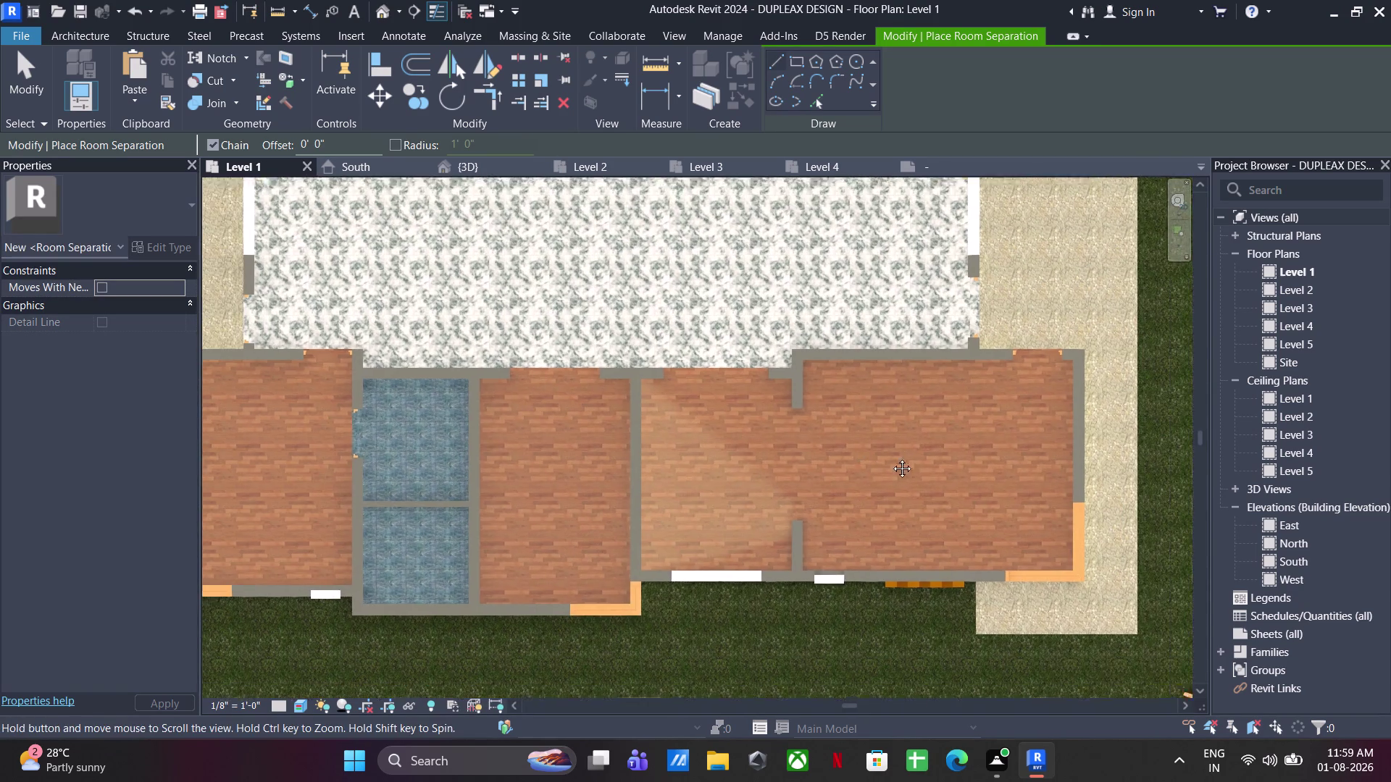
middle_drag(865, 461, 911, 457)
middle_drag(664, 444, 740, 614)
key(Escape)
key(Escape)
middle_drag(642, 442, 609, 519)
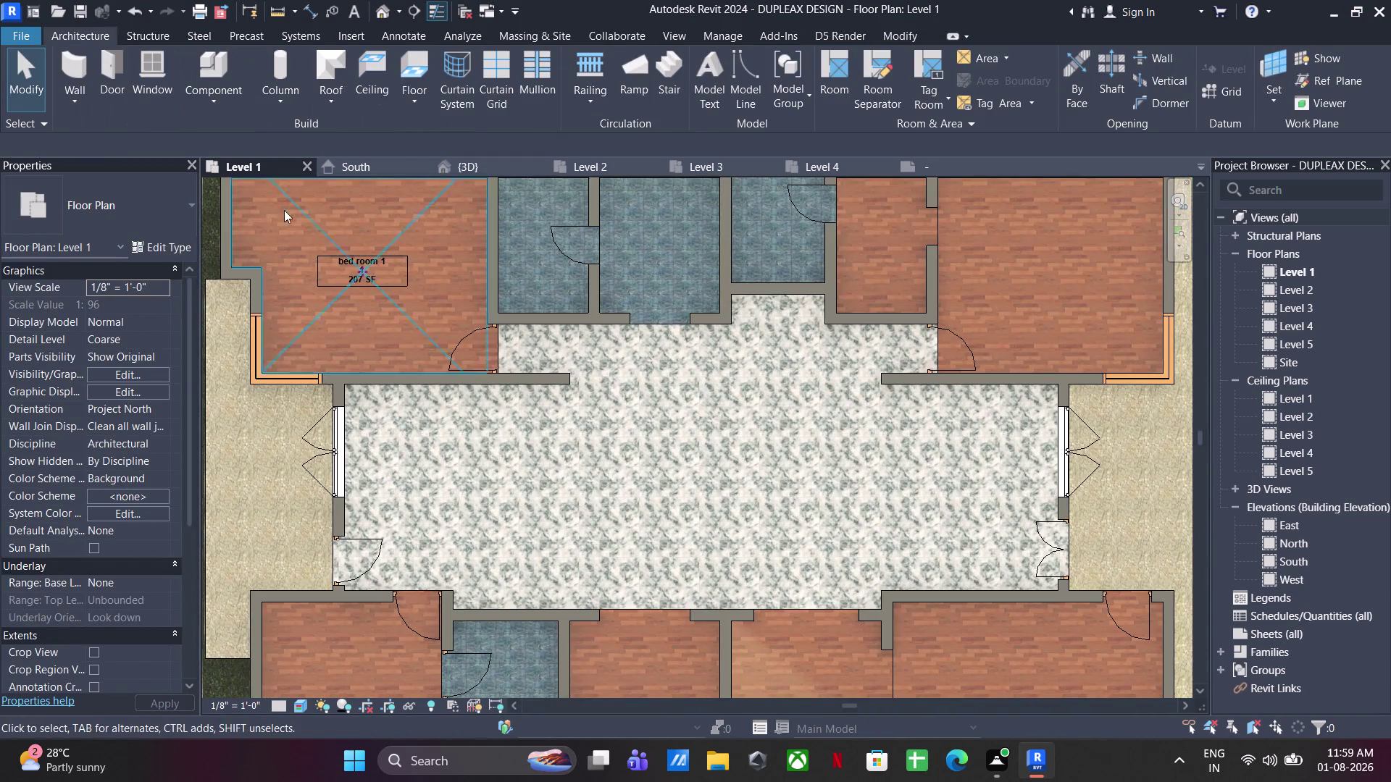
Place tagged Rooms 2–6 in the upper spaces, rotating tags vertical in narrow rooms.
click(819, 68)
middle_drag(550, 237, 584, 357)
scroll(up, 3)
key(space)
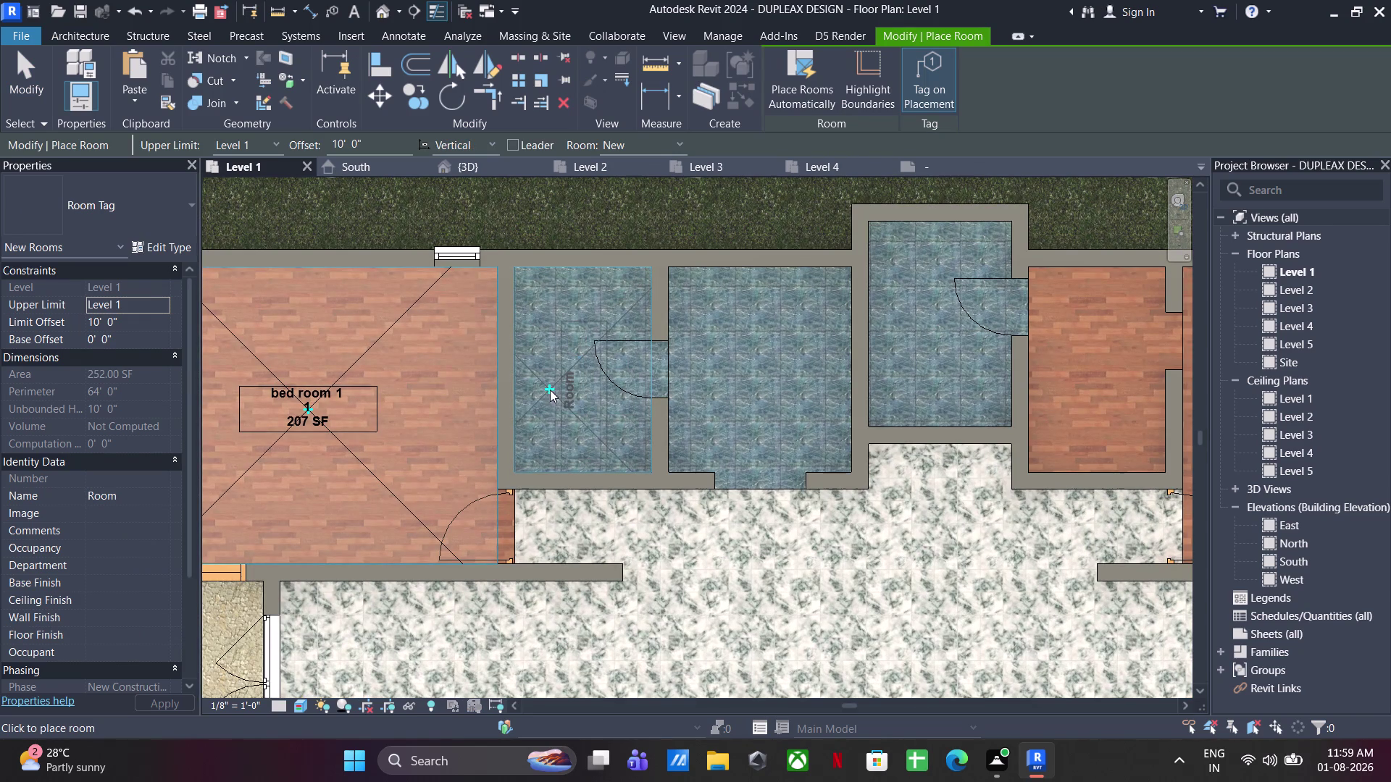
click(531, 372)
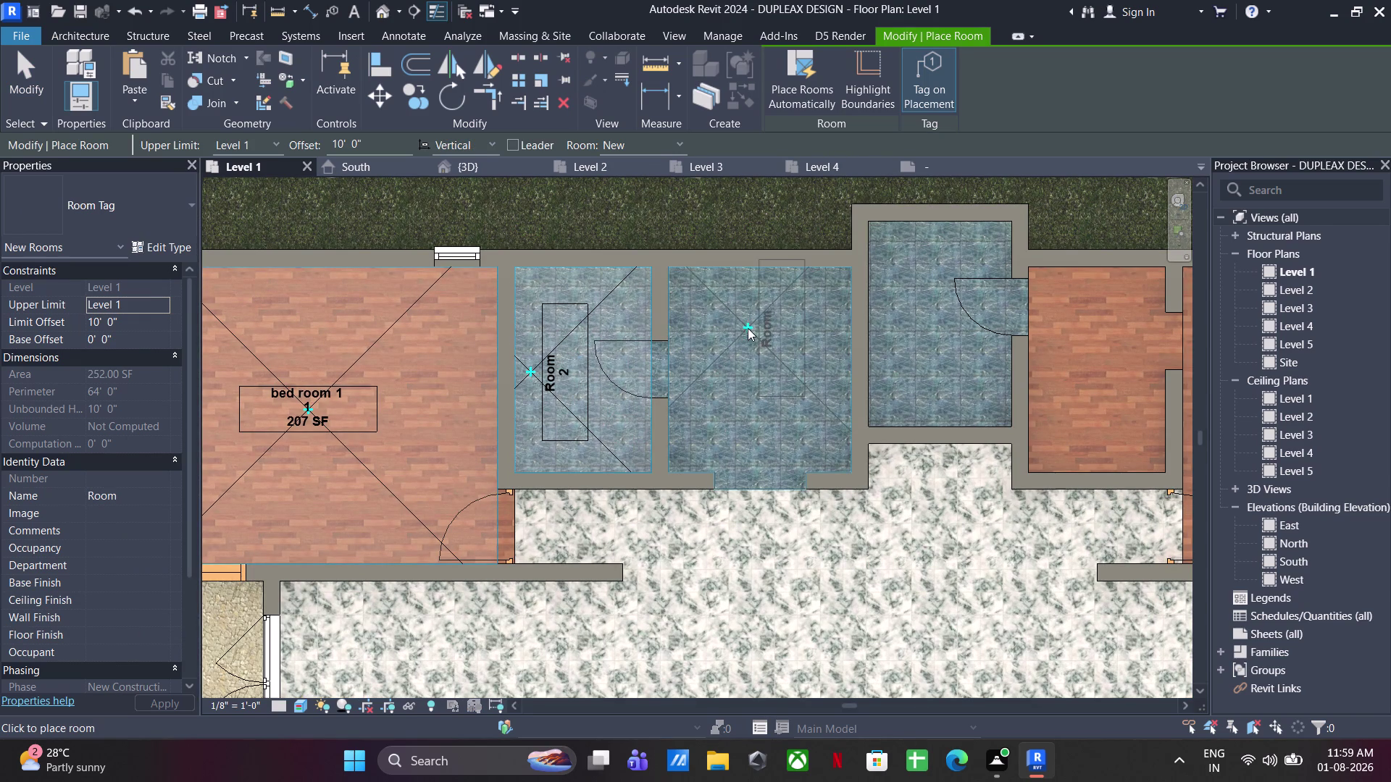
key(space)
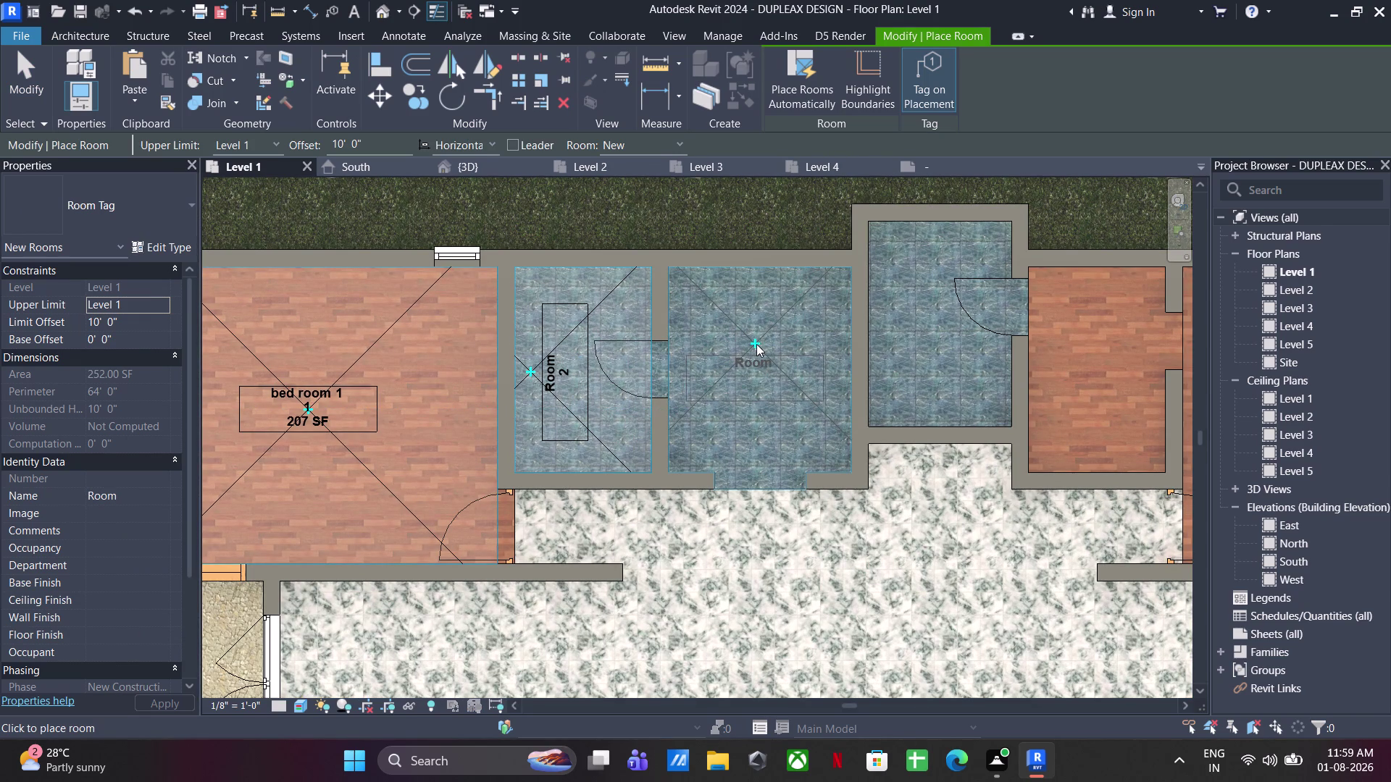
click(756, 344)
key(space)
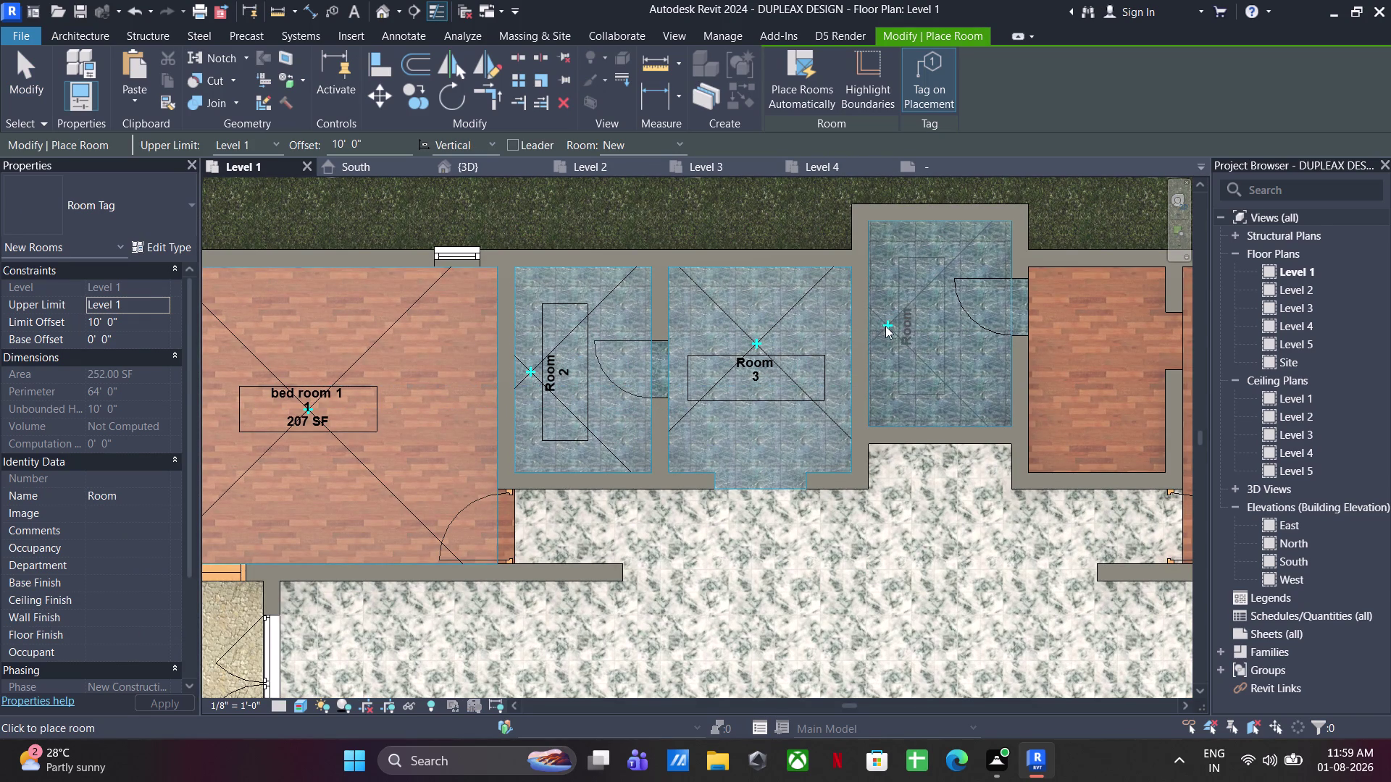
click(884, 333)
middle_drag(926, 356, 739, 358)
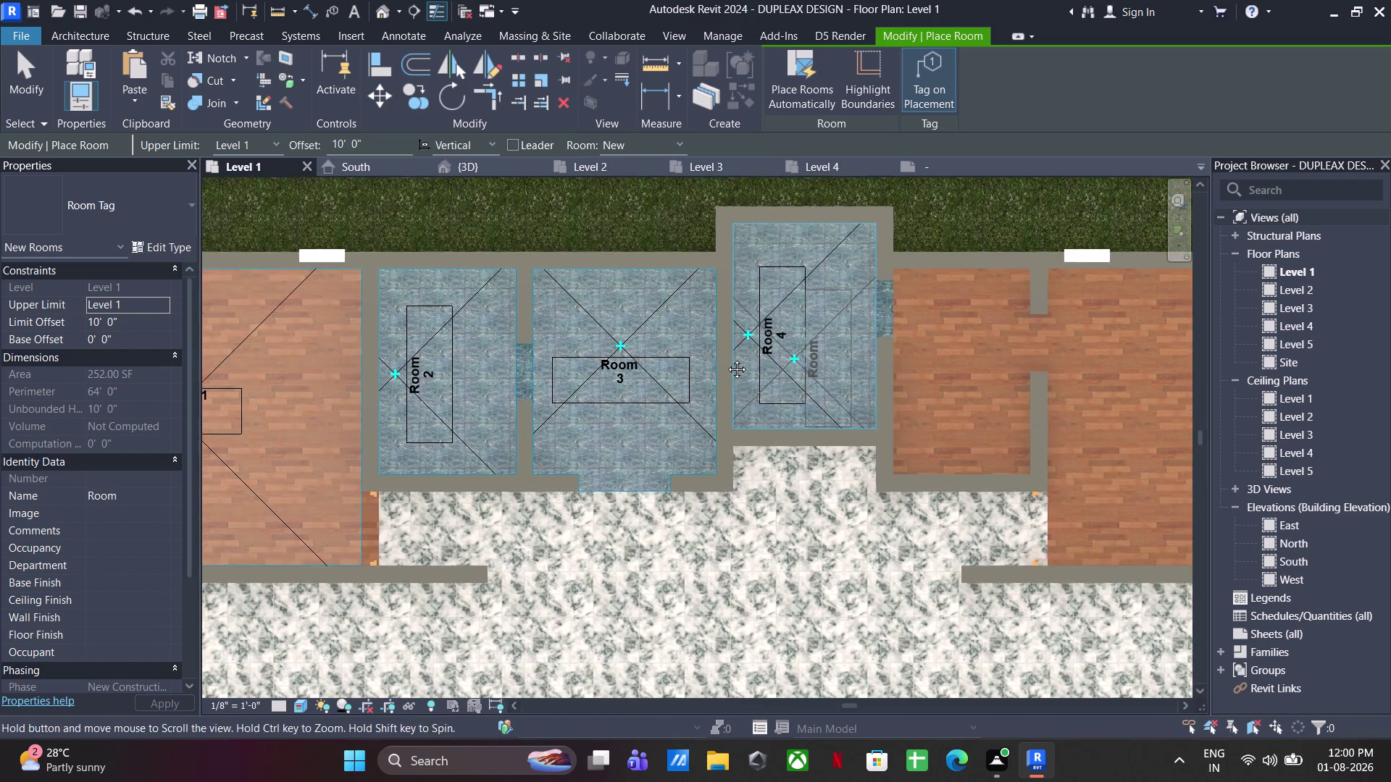
middle_drag(738, 359, 576, 345)
click(718, 362)
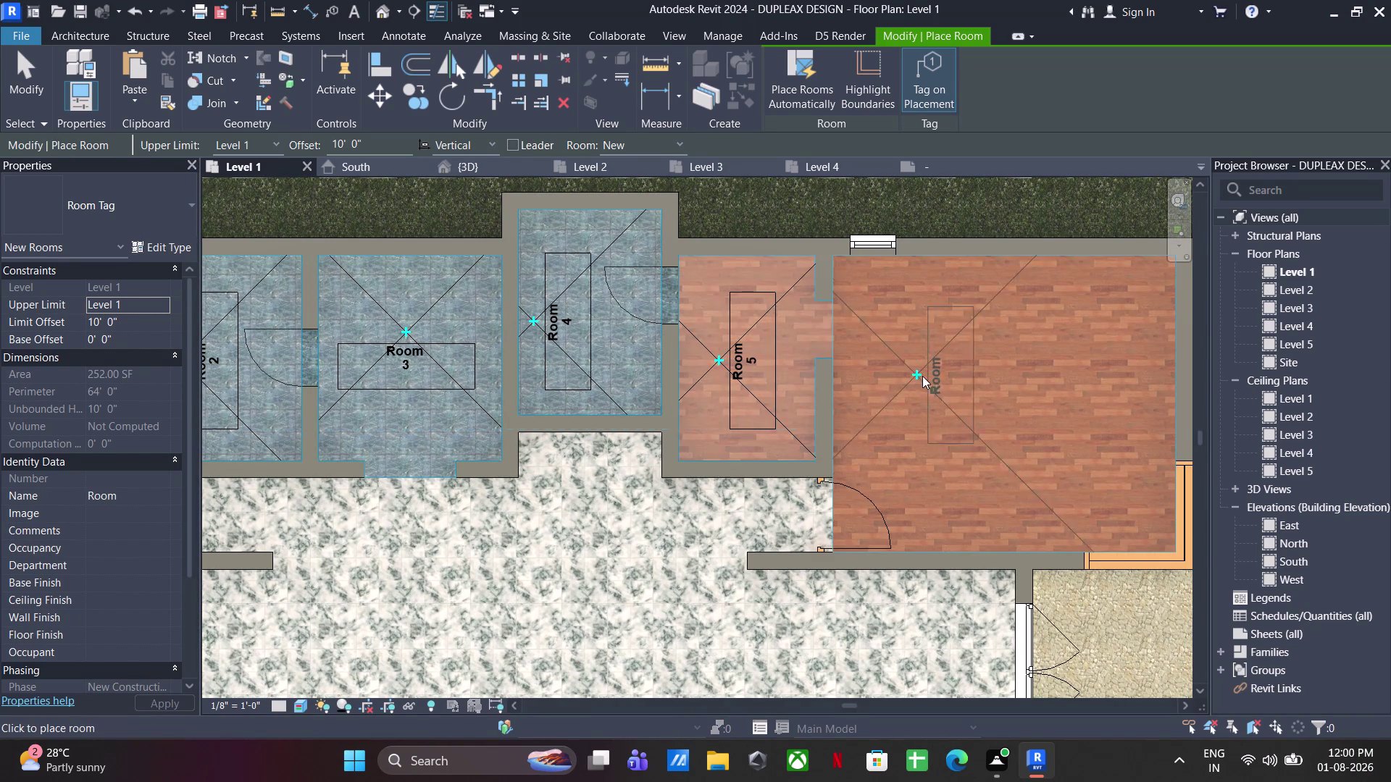
key(space)
click(1025, 424)
Place tagged Rooms 7–13 in the central hall and the lower rooms.
middle_drag(871, 447, 866, 444)
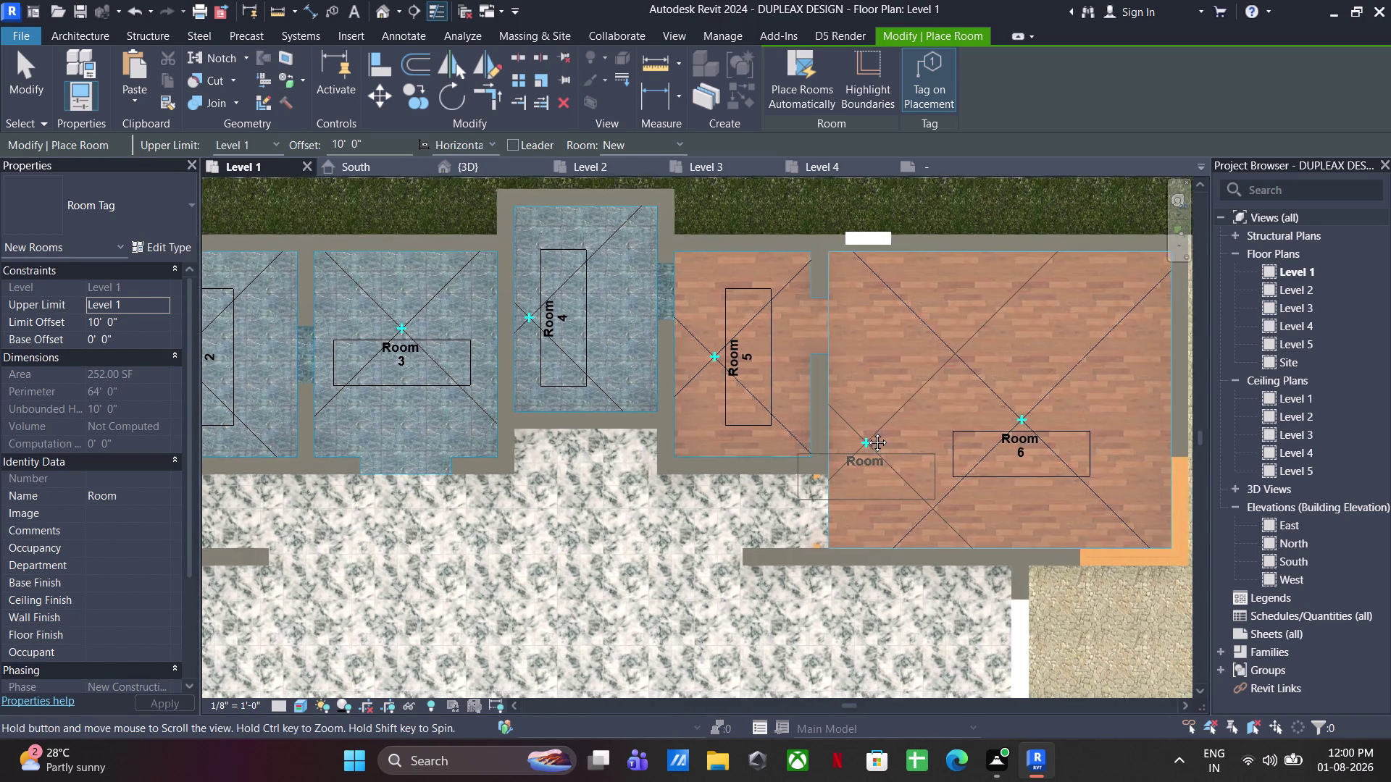
middle_drag(866, 443, 899, 351)
scroll(down, 3)
middle_drag(867, 334, 863, 205)
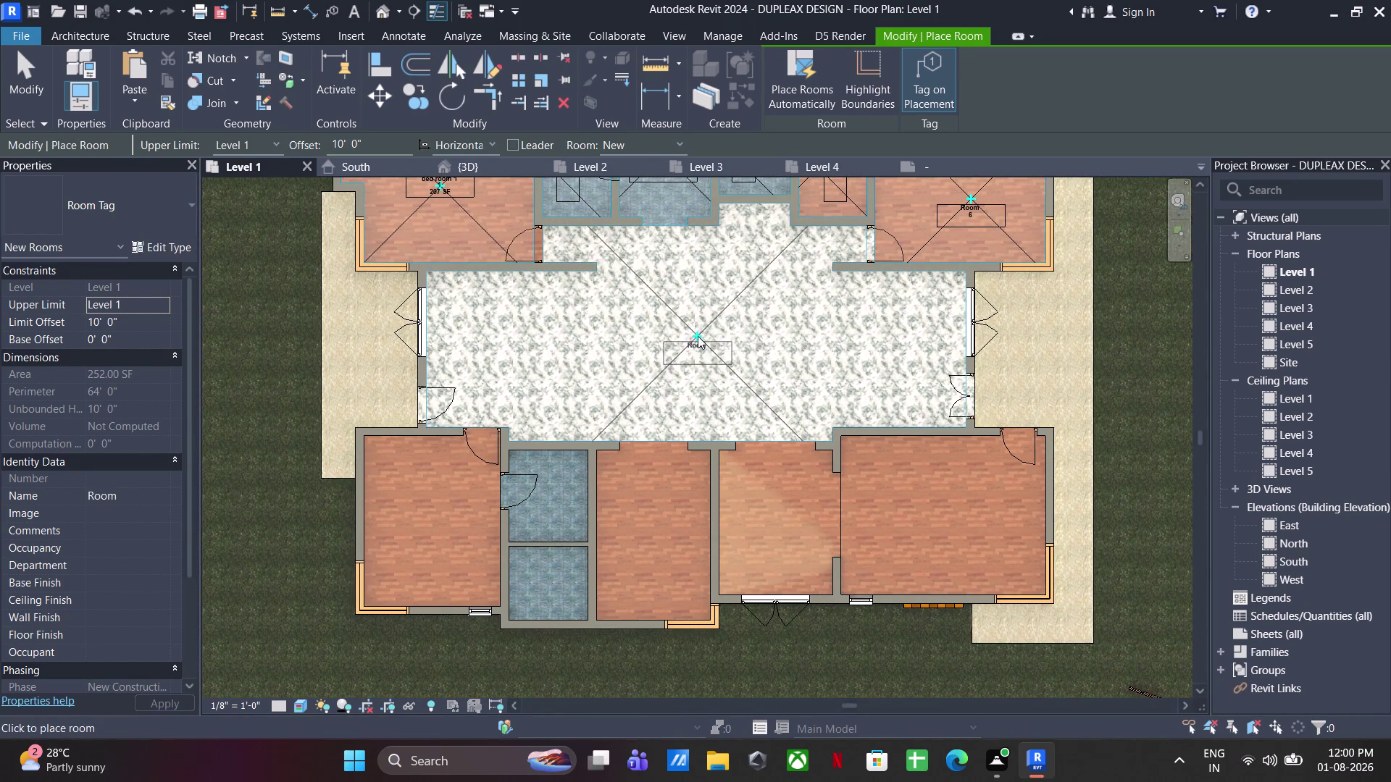
click(667, 328)
click(420, 532)
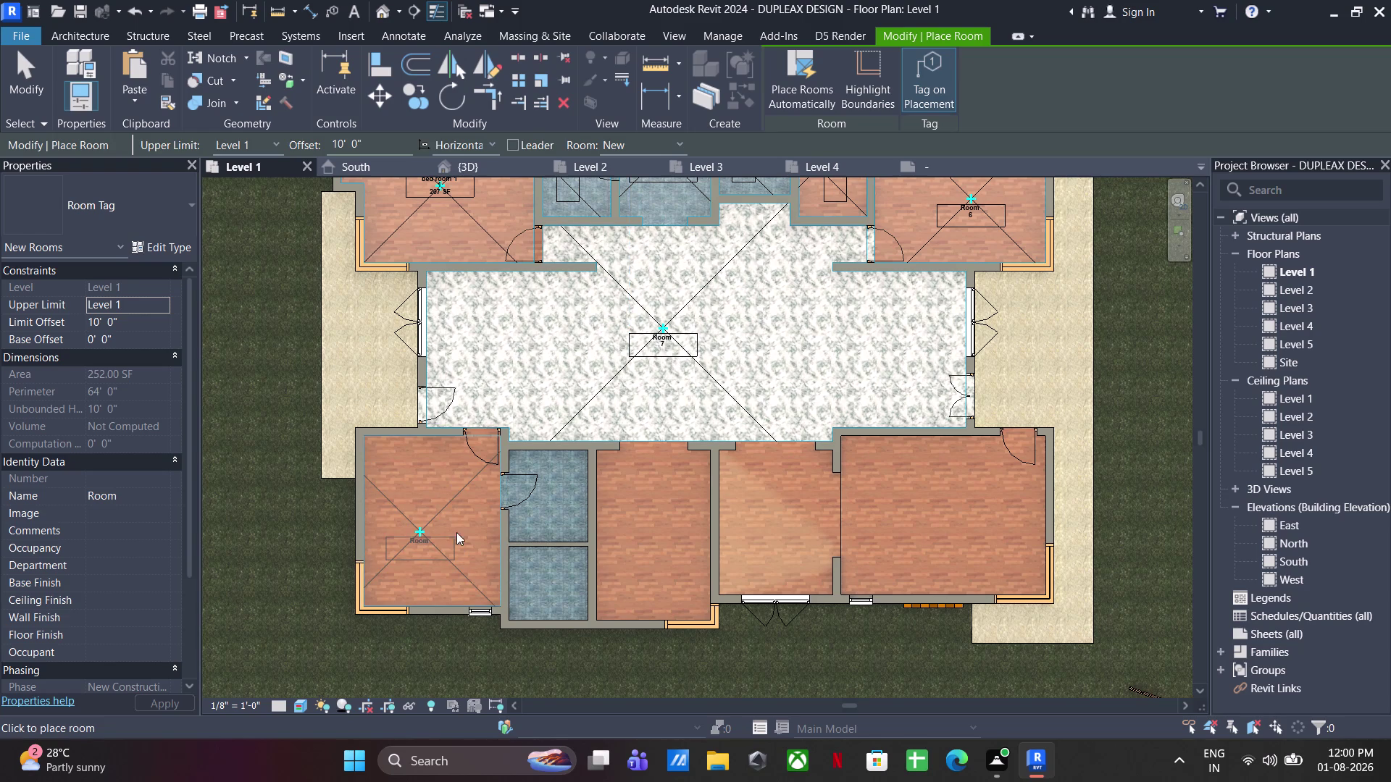
scroll(up, 3)
key(space)
click(561, 471)
middle_drag(569, 502, 568, 411)
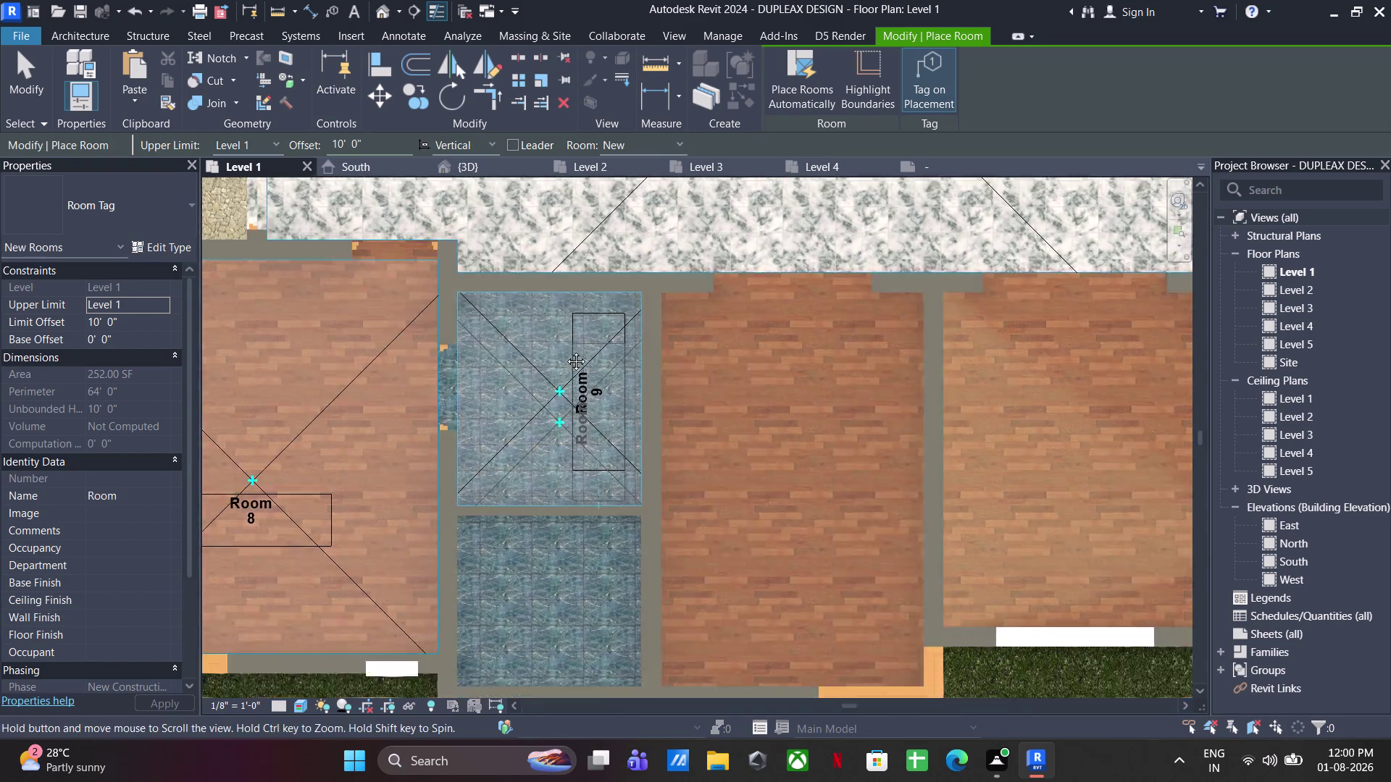
middle_drag(568, 412, 565, 298)
key(space)
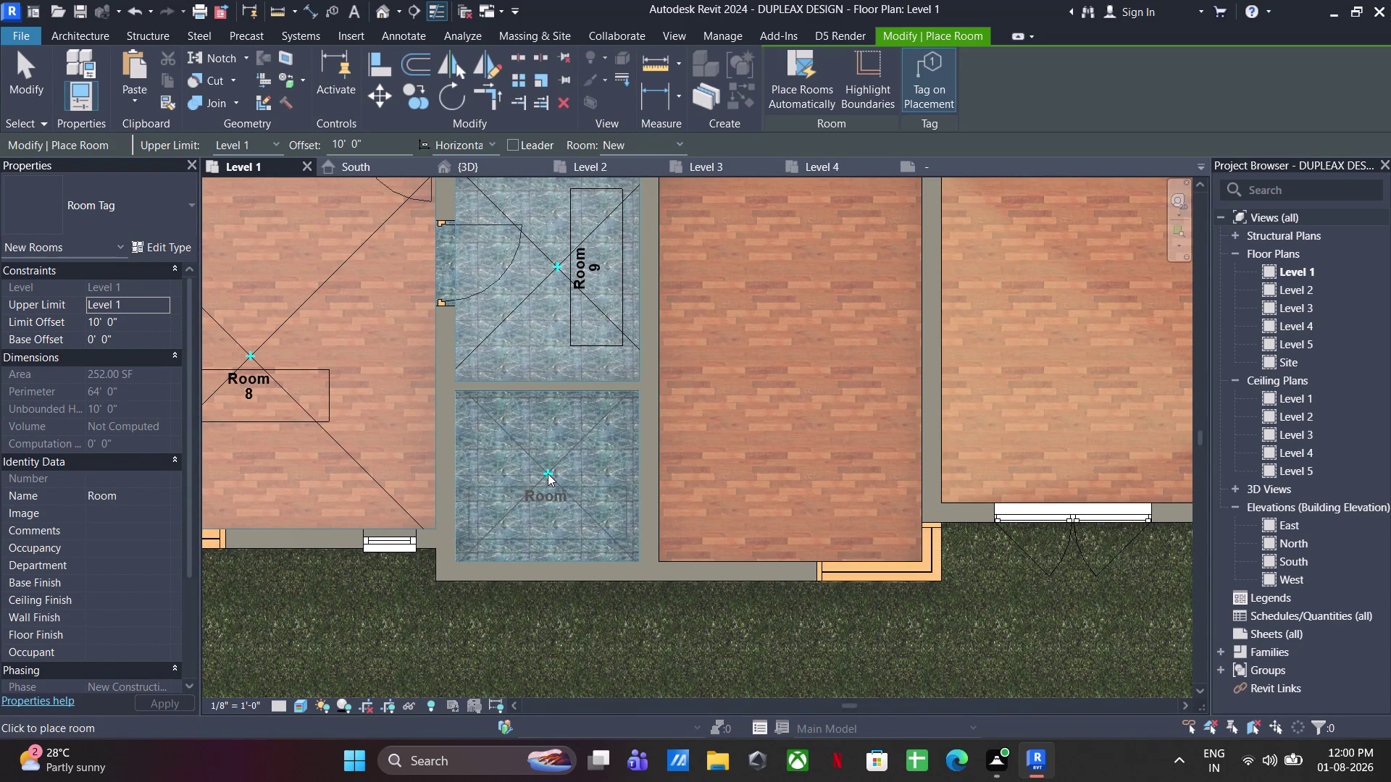
click(547, 474)
click(803, 353)
middle_drag(840, 332, 638, 330)
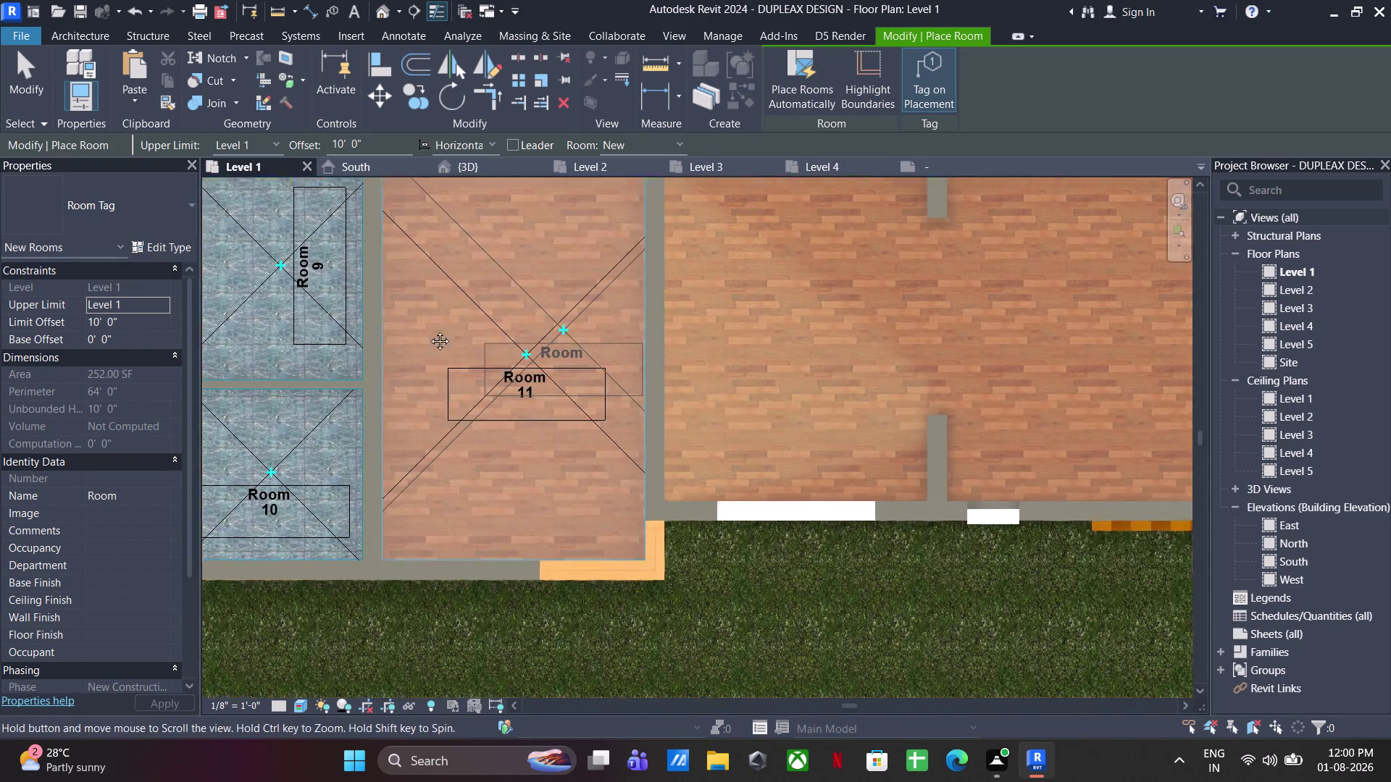
middle_drag(637, 330, 270, 328)
click(484, 342)
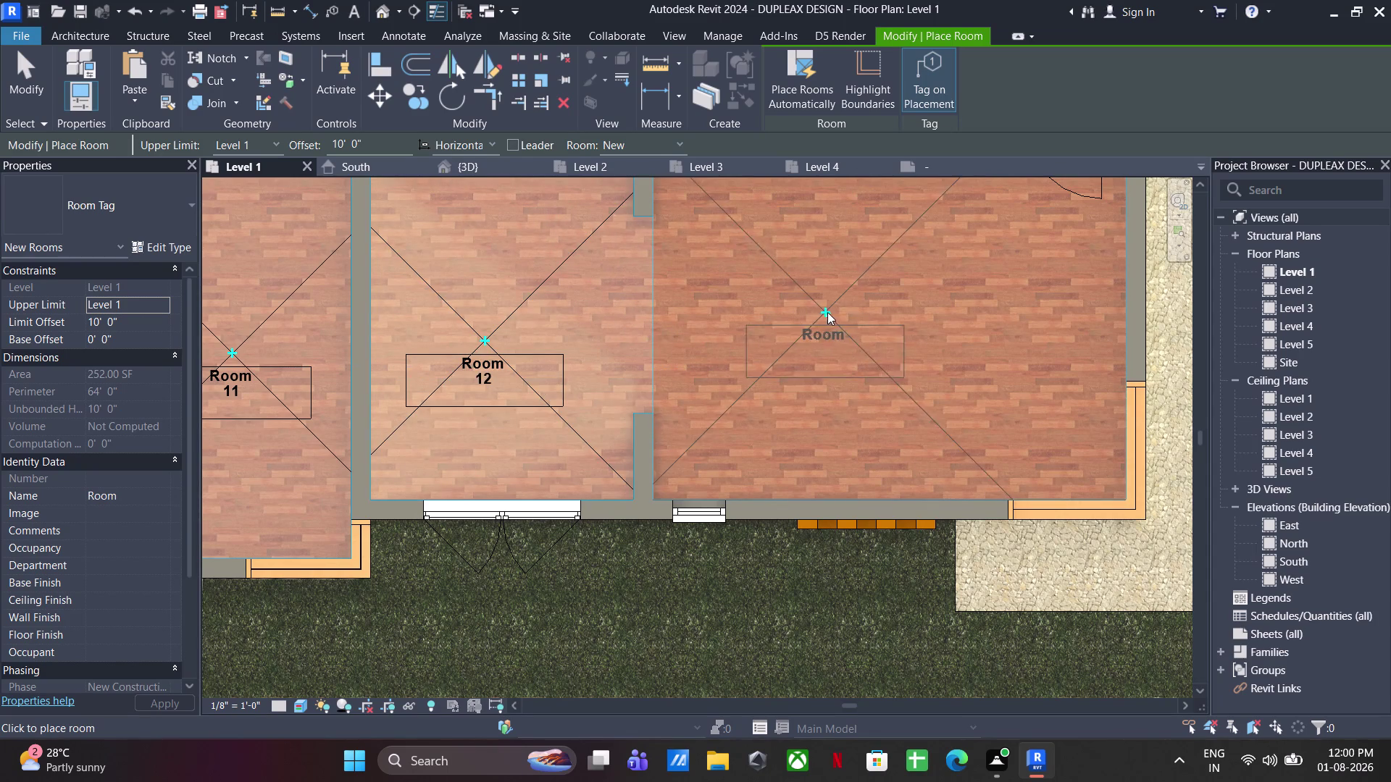
click(875, 333)
scroll(down, 3)
middle_drag(875, 327, 866, 469)
Exit the Room tool and select the Room 13 tag.
key(Escape)
key(Escape)
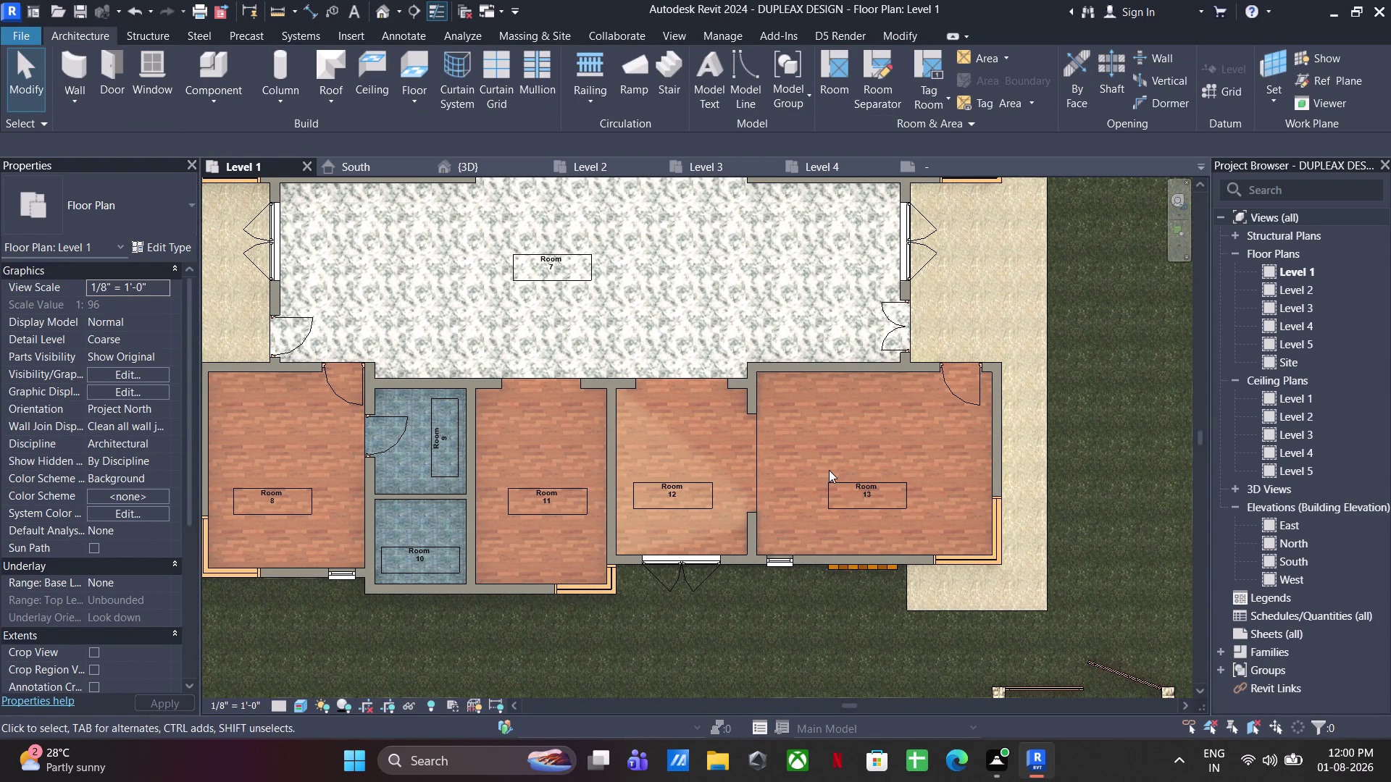
click(829, 478)
Select all visible room tags and switch them to the Room Tag With Area type.
right_click(835, 495)
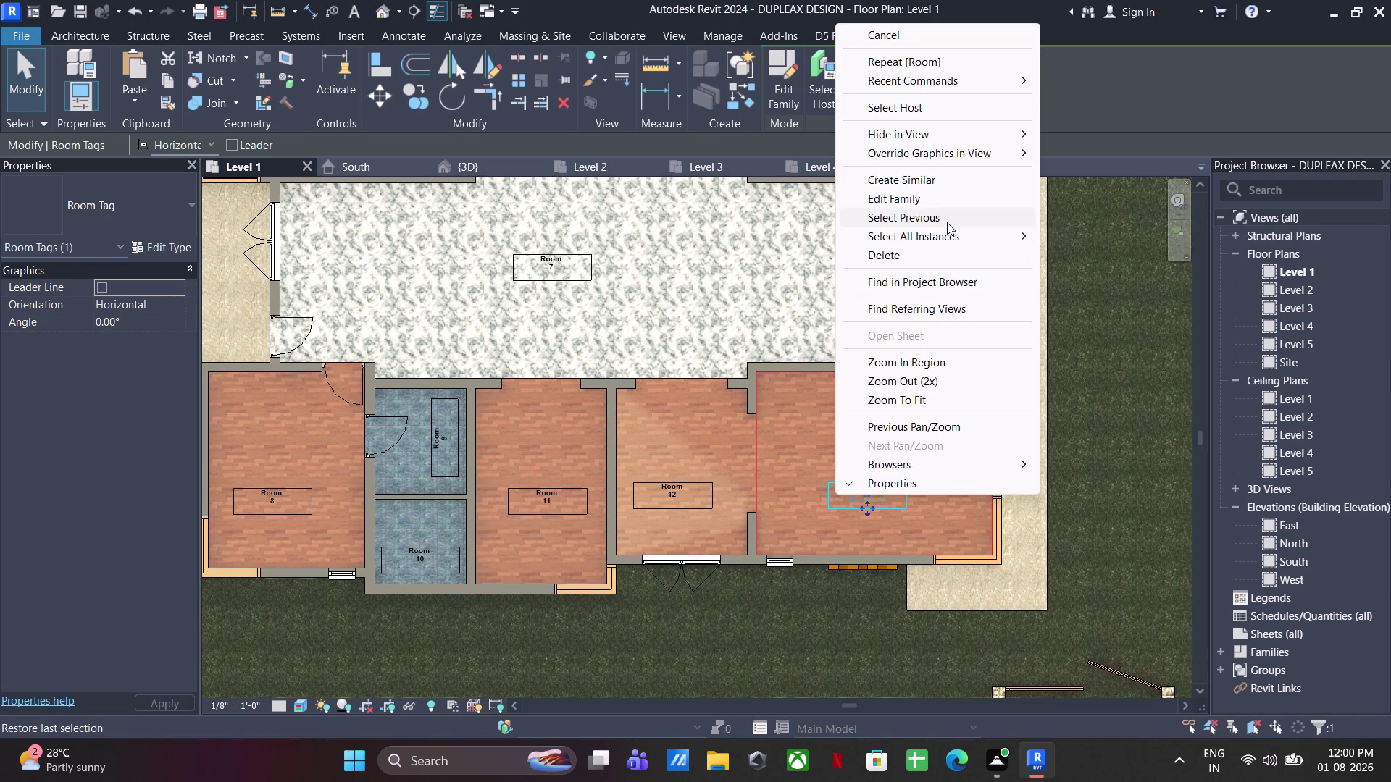
click(1089, 242)
scroll(down, 3)
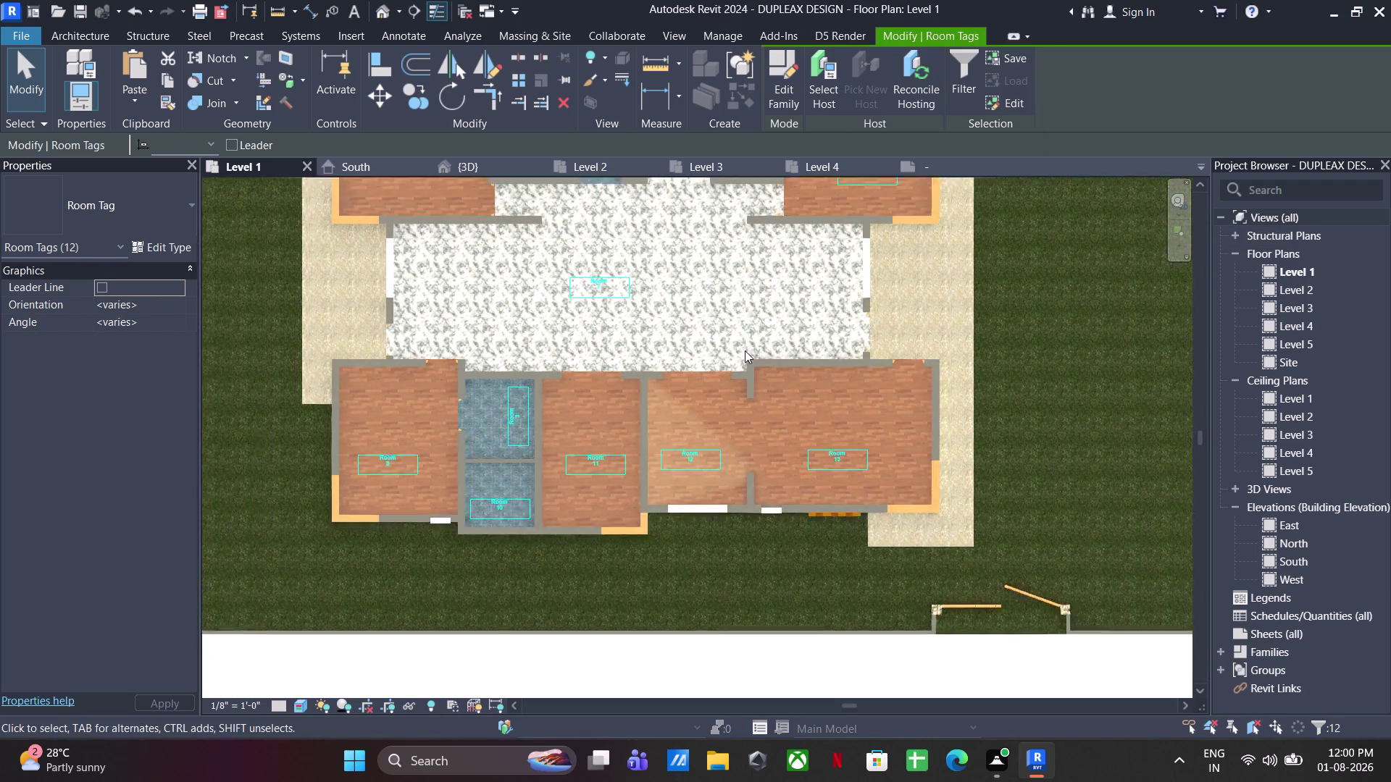
middle_drag(743, 351, 780, 444)
click(115, 203)
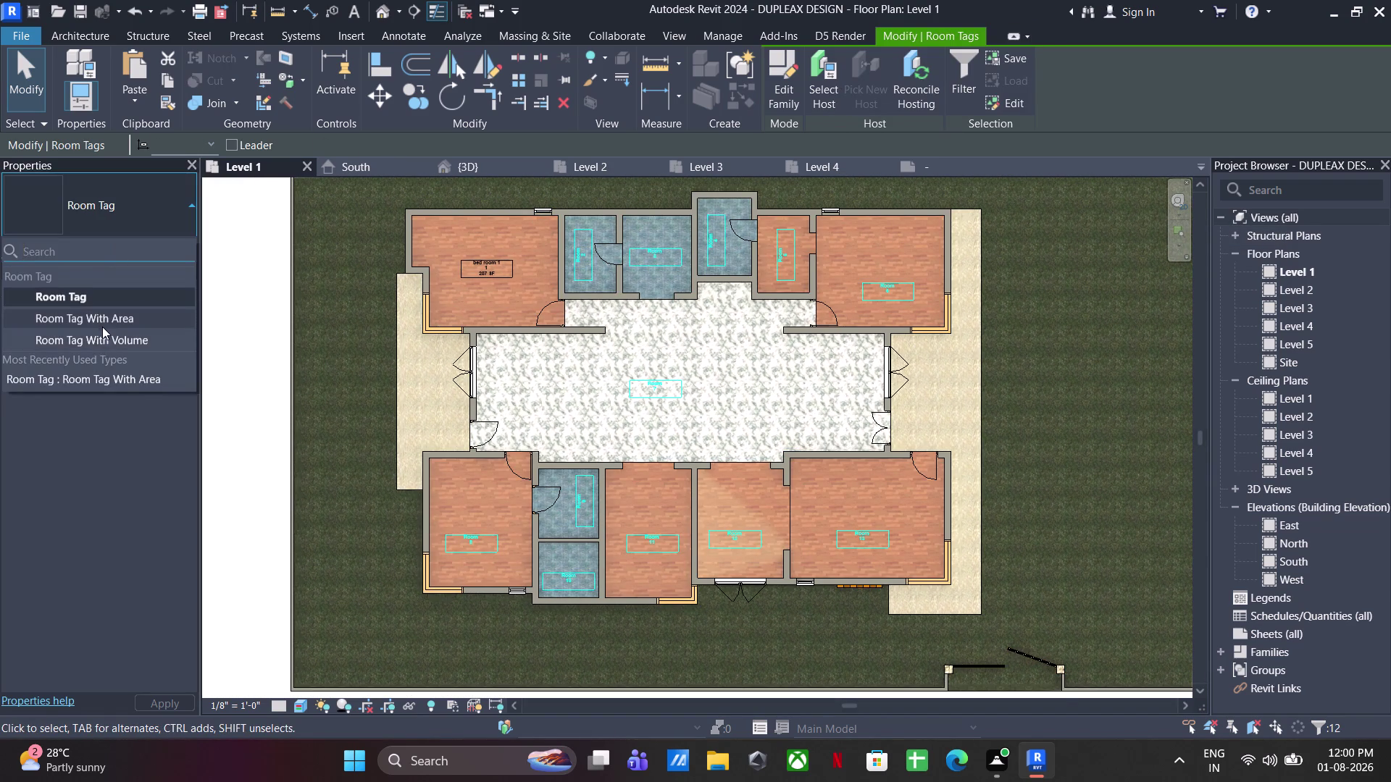
click(102, 325)
click(712, 347)
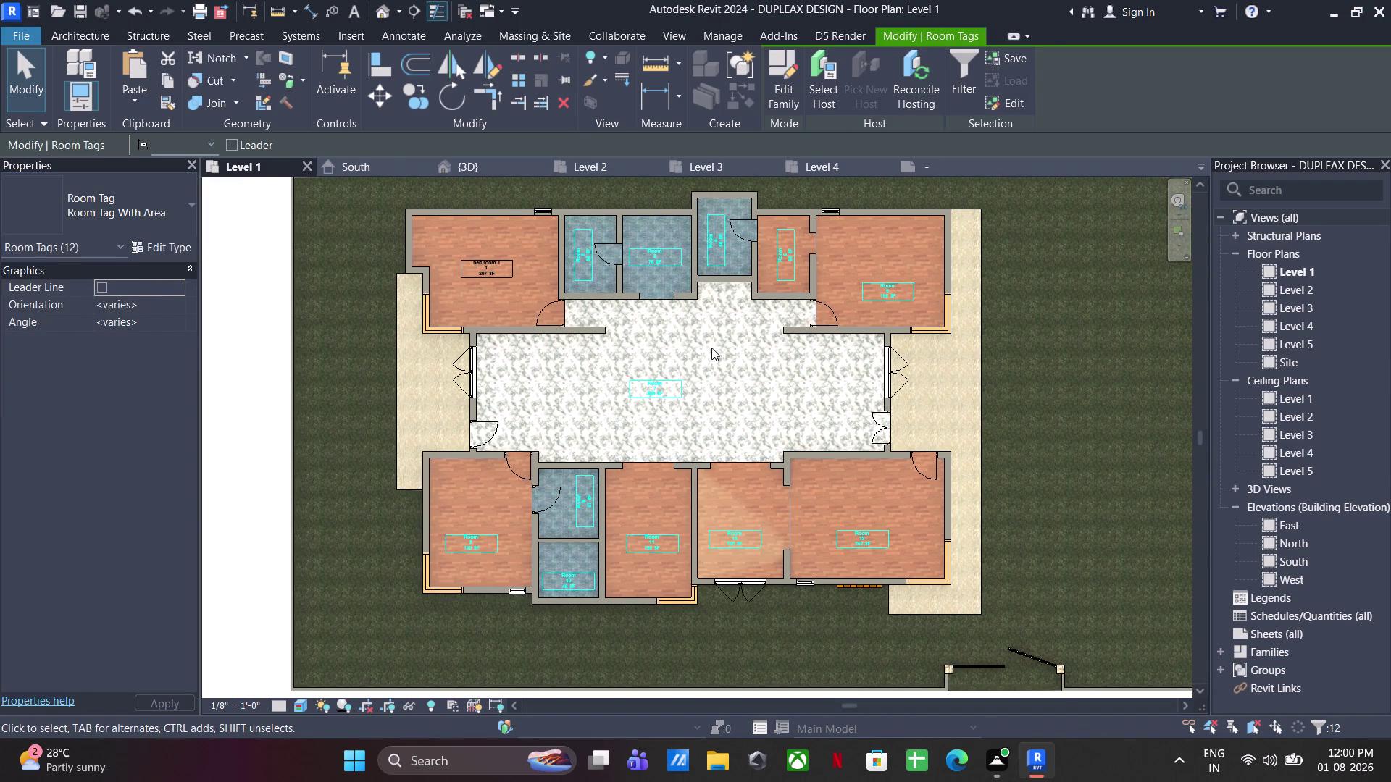
scroll(up, 3)
Rename Rooms 2 and 3 to 'toilet' and 'washing'.
double_click(630, 241)
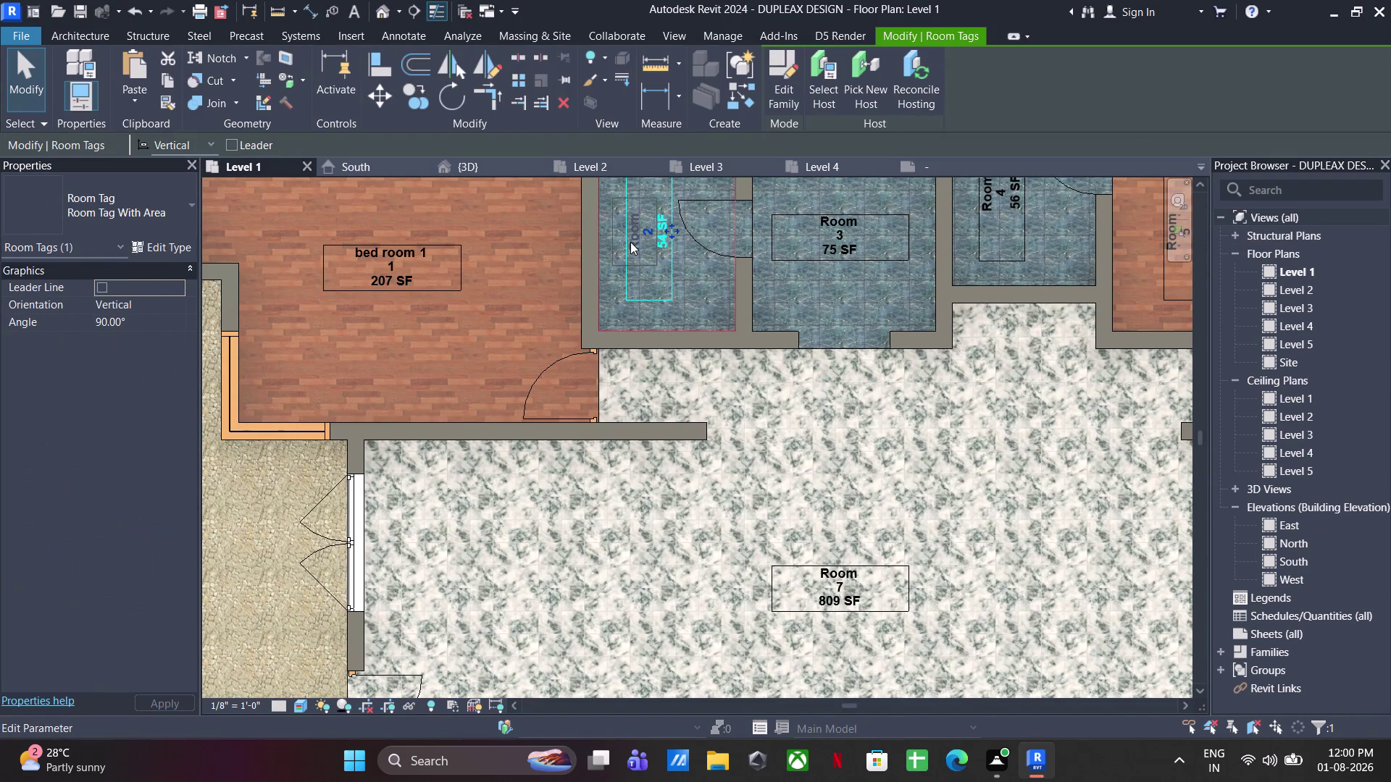
text(toile)
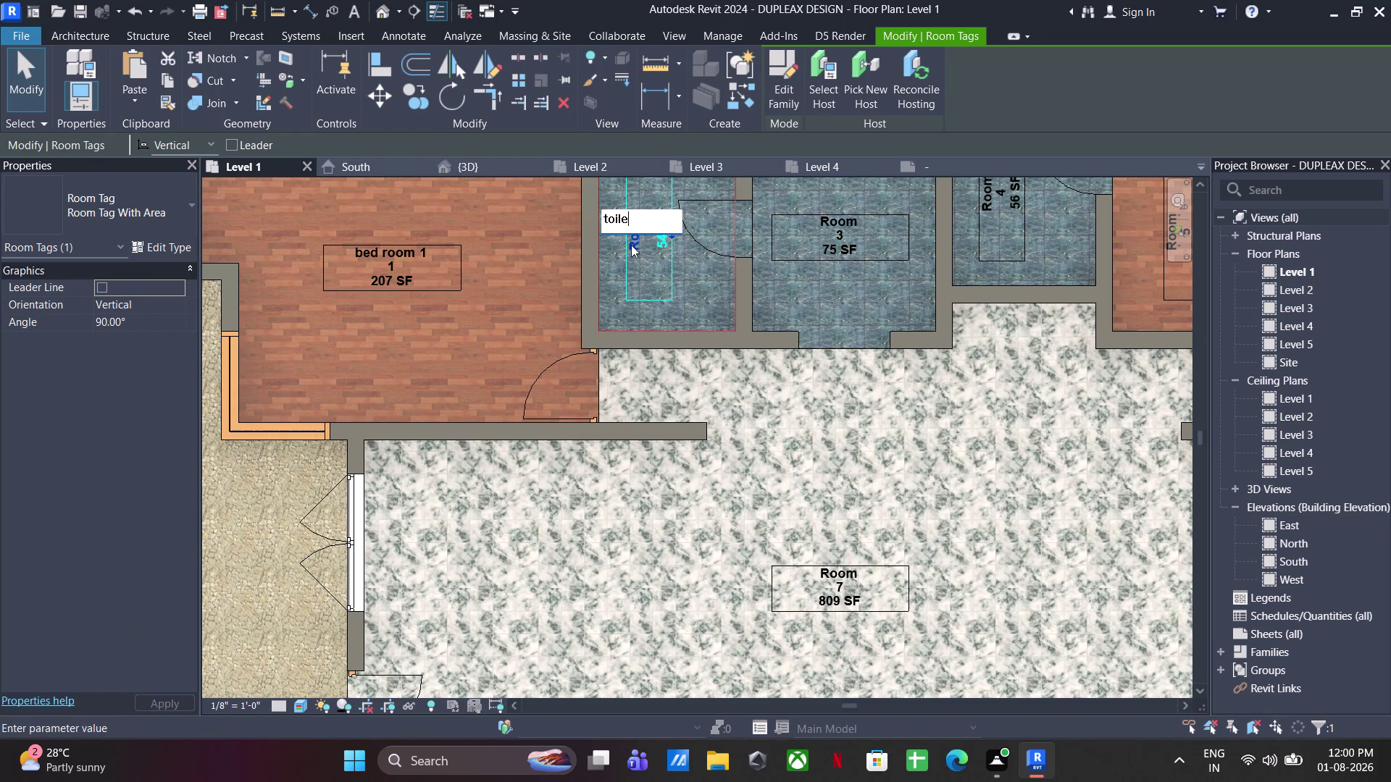
text(t)
click(820, 296)
middle_drag(840, 299, 840, 300)
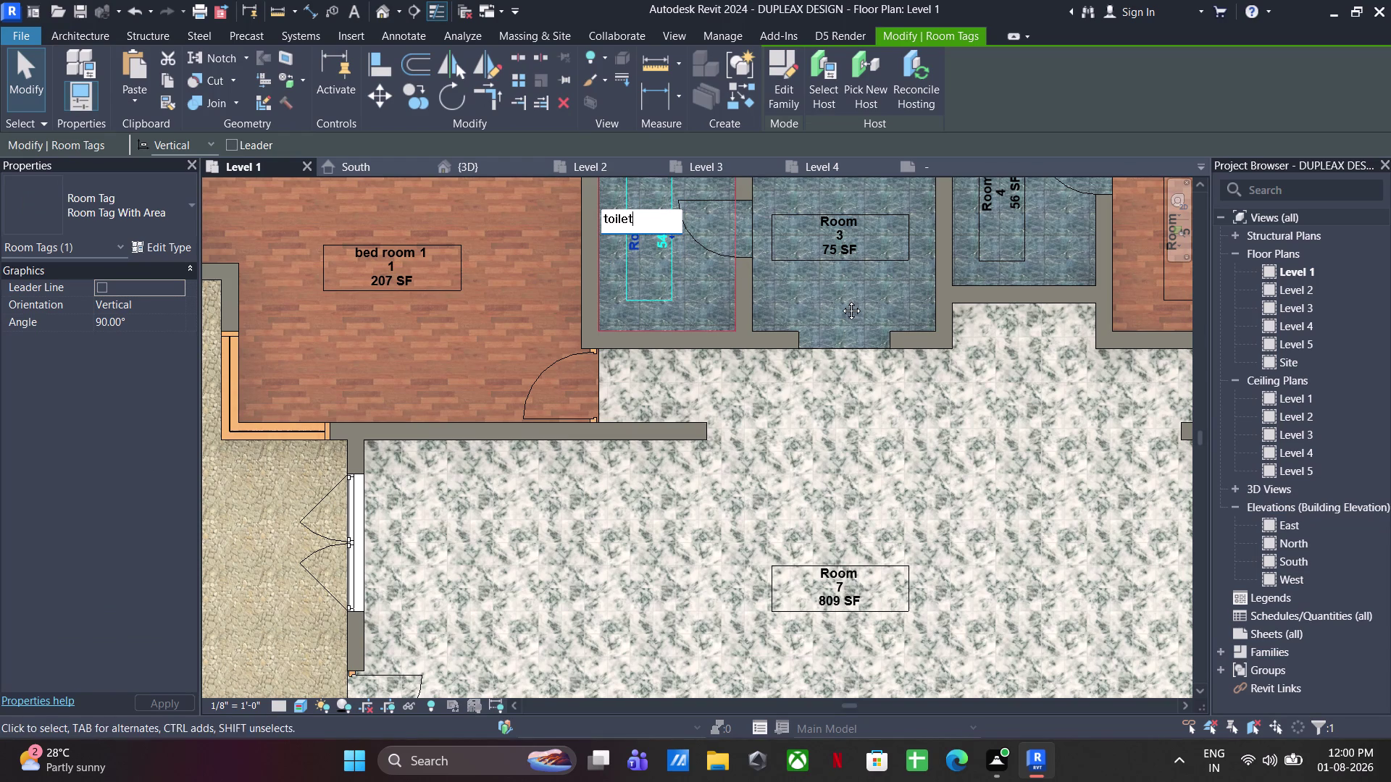
middle_drag(840, 300, 756, 386)
click(749, 304)
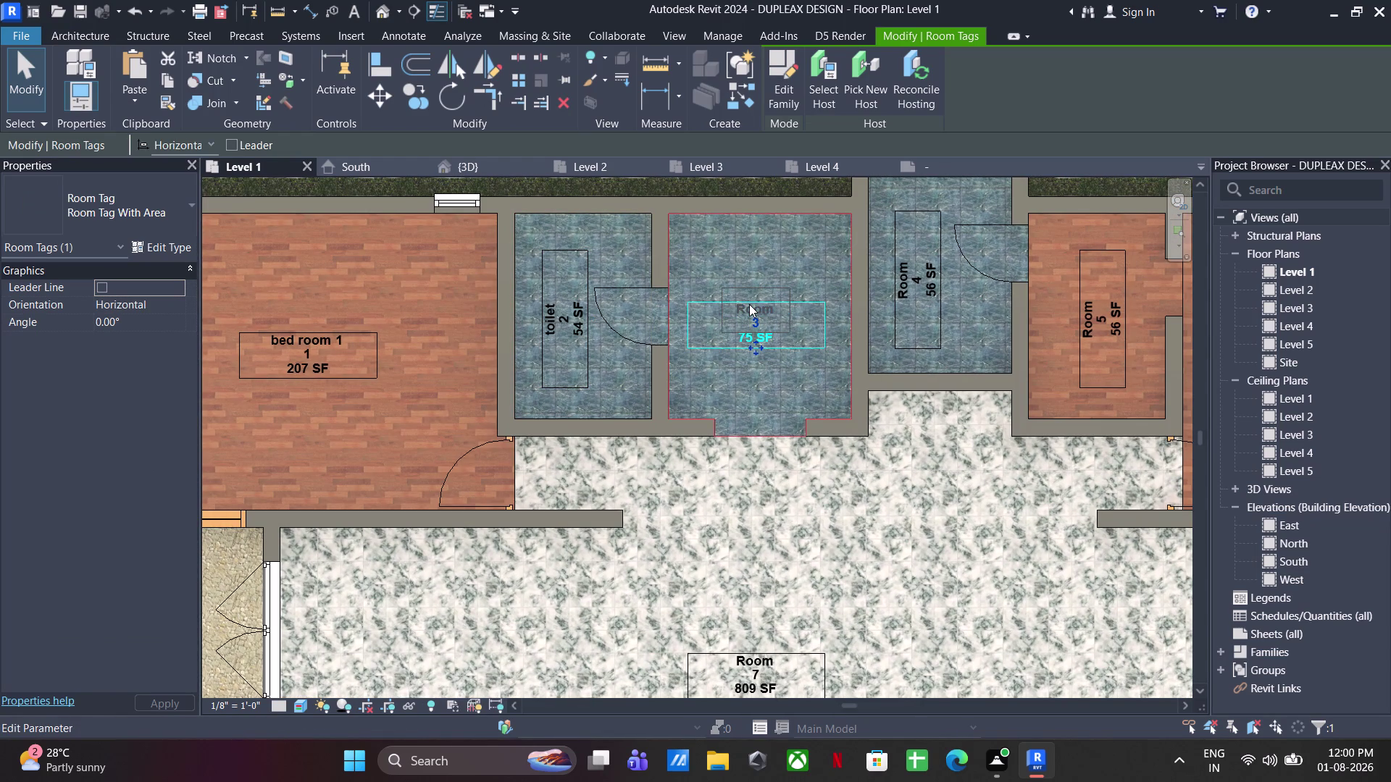
click(736, 307)
text(was)
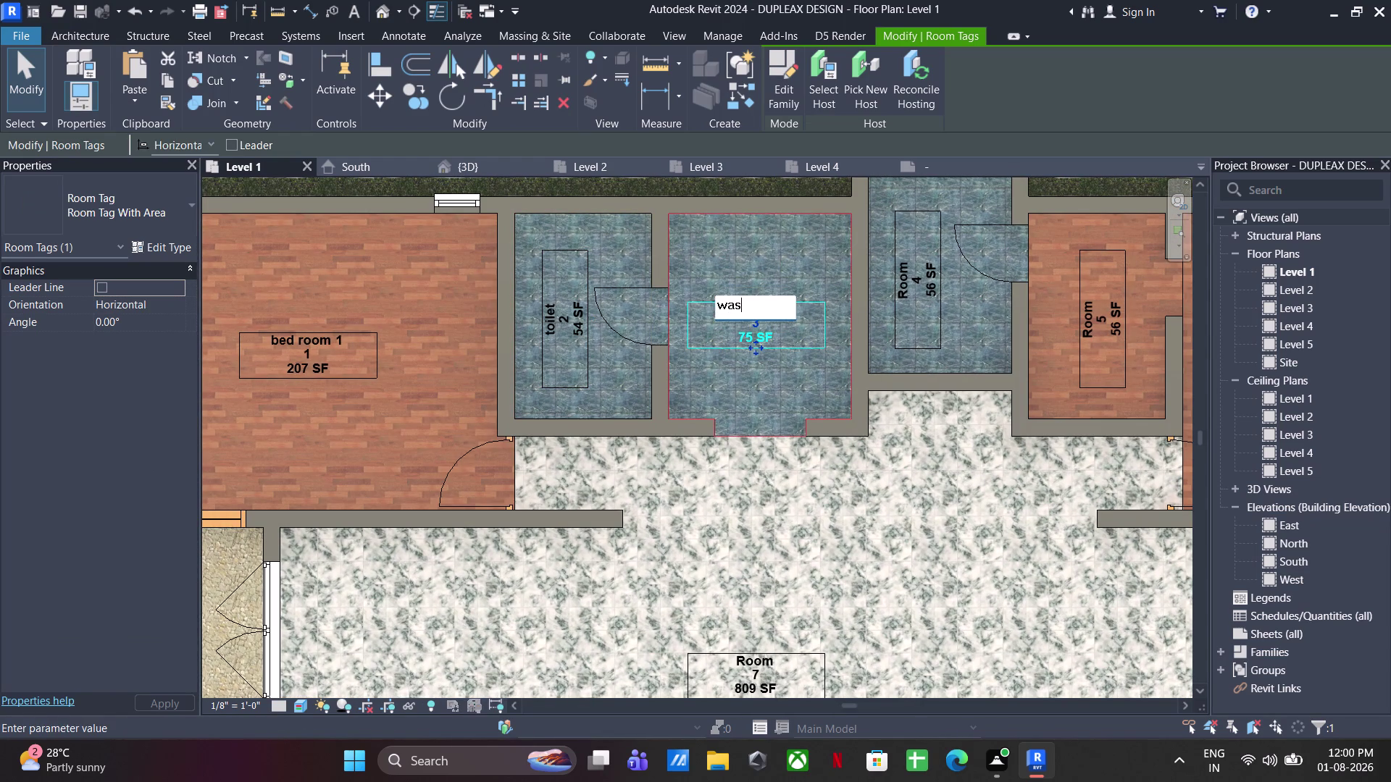
text(hing)
click(825, 248)
Rename Room 4 to 'toilet 2'.
middle_drag(949, 261, 735, 336)
click(681, 363)
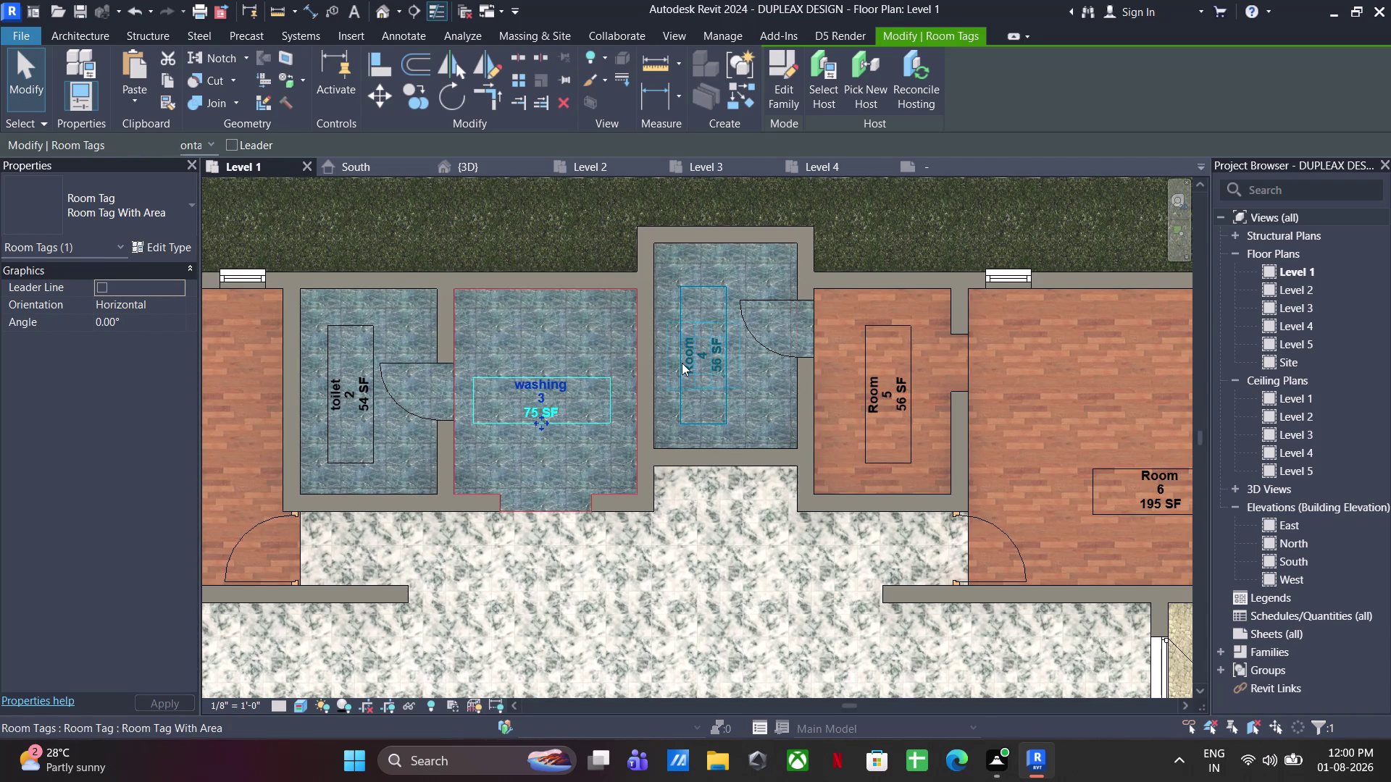
click(681, 363)
text(toi)
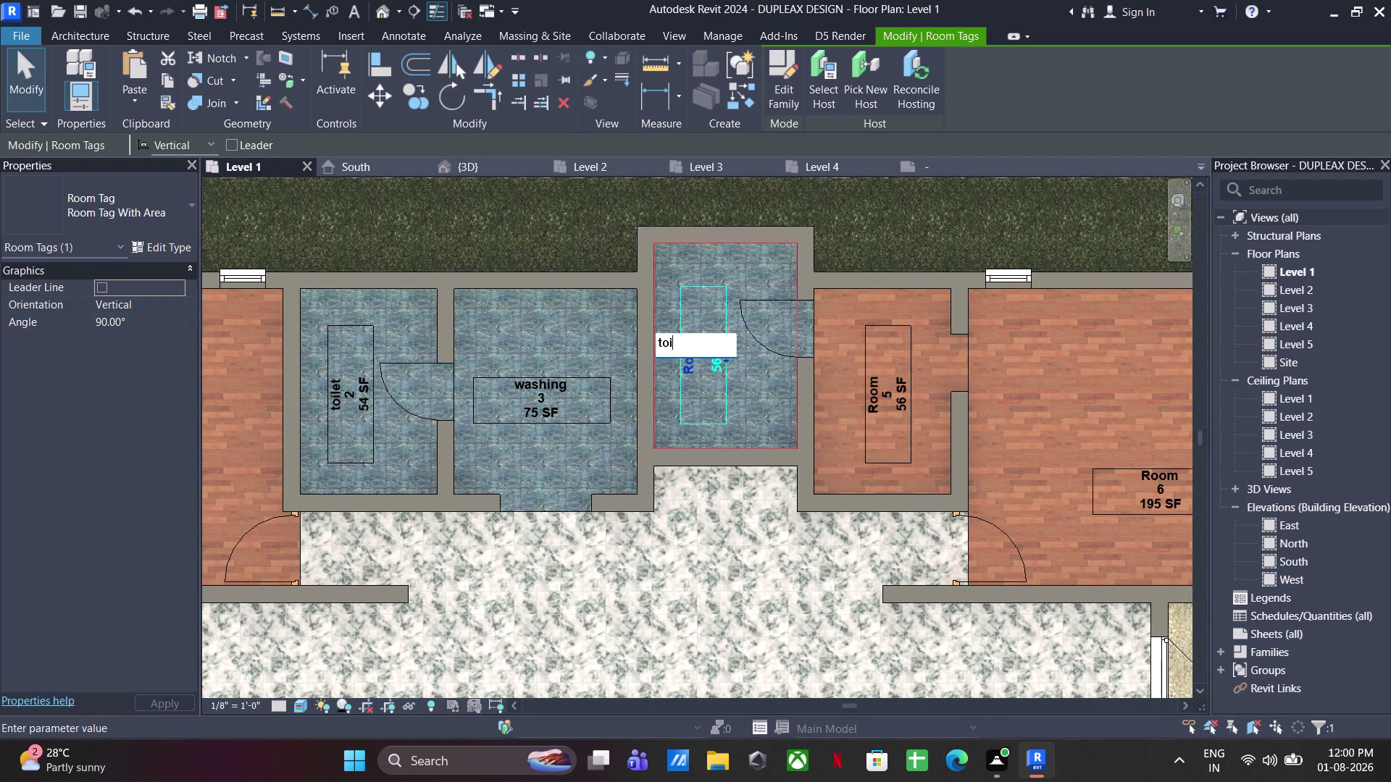
text(let)
key(space)
key(2)
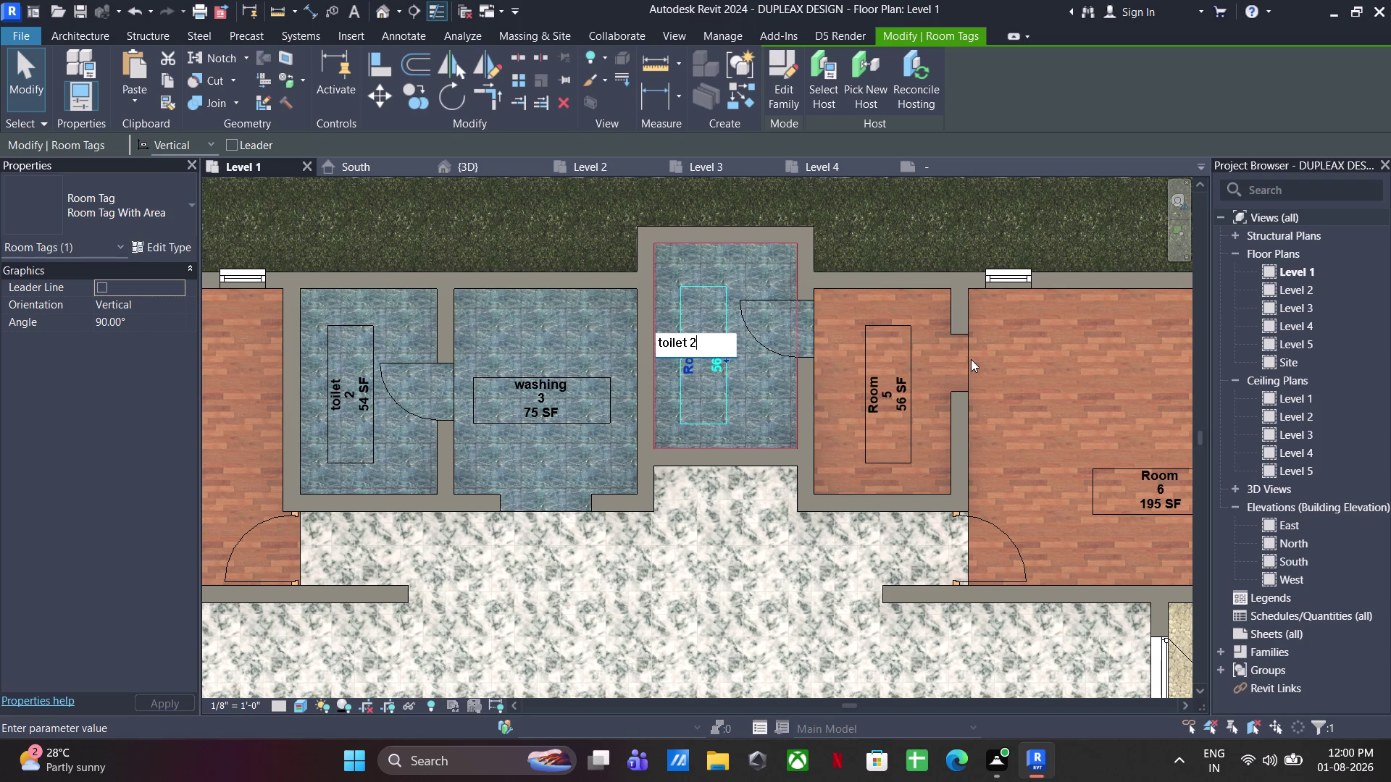
click(970, 359)
Rename Rooms 5 and 6 to 'dressing' and 'bed room 2'.
double_click(868, 406)
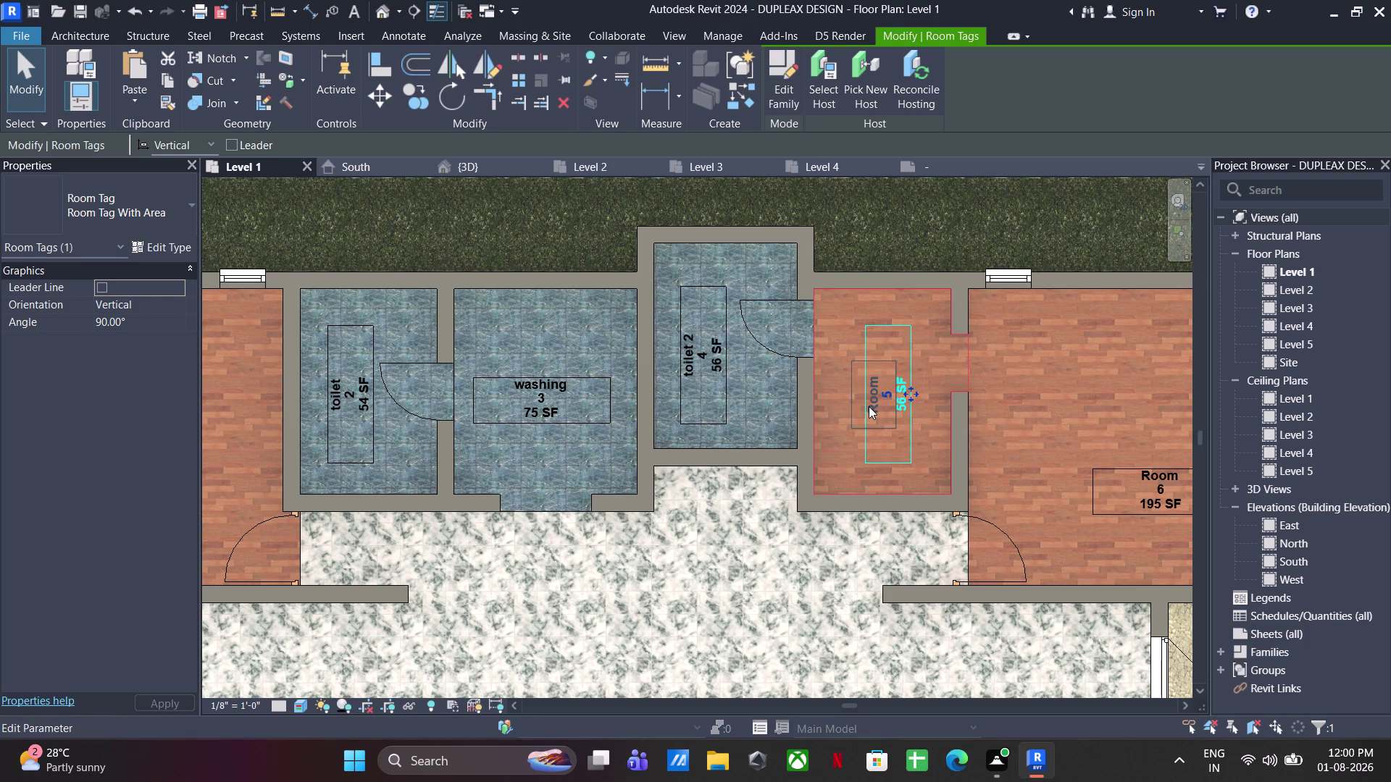
text(dressi)
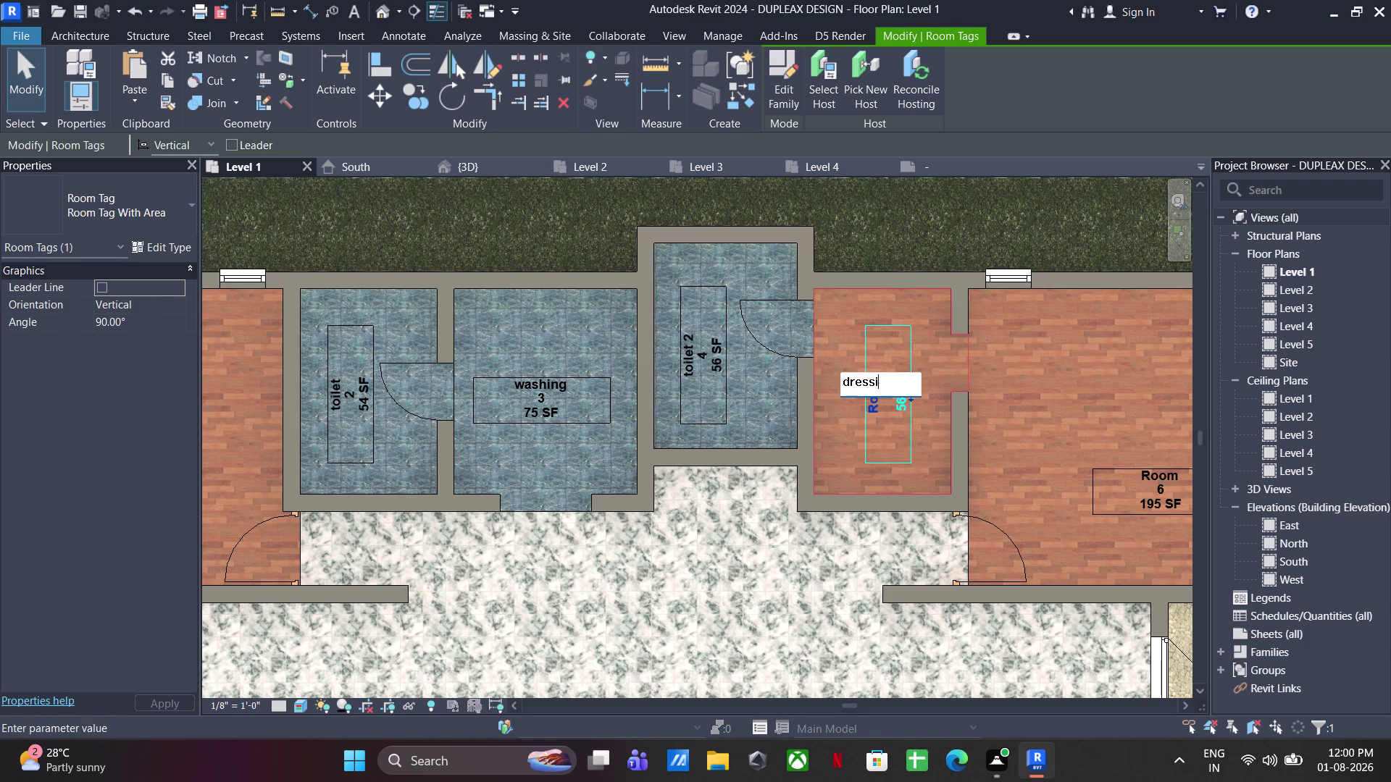
text(ng)
click(1018, 391)
middle_drag(1008, 406, 760, 318)
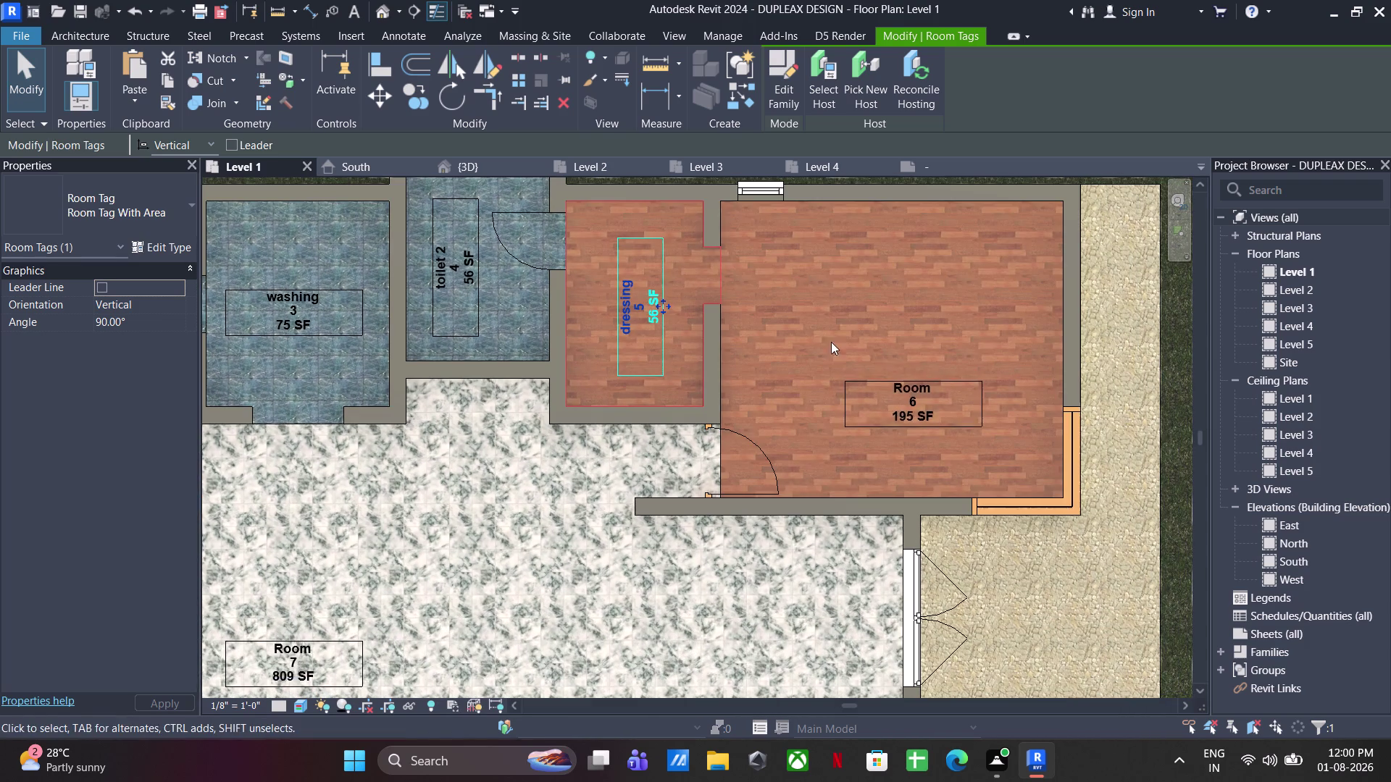
double_click(900, 386)
text(be)
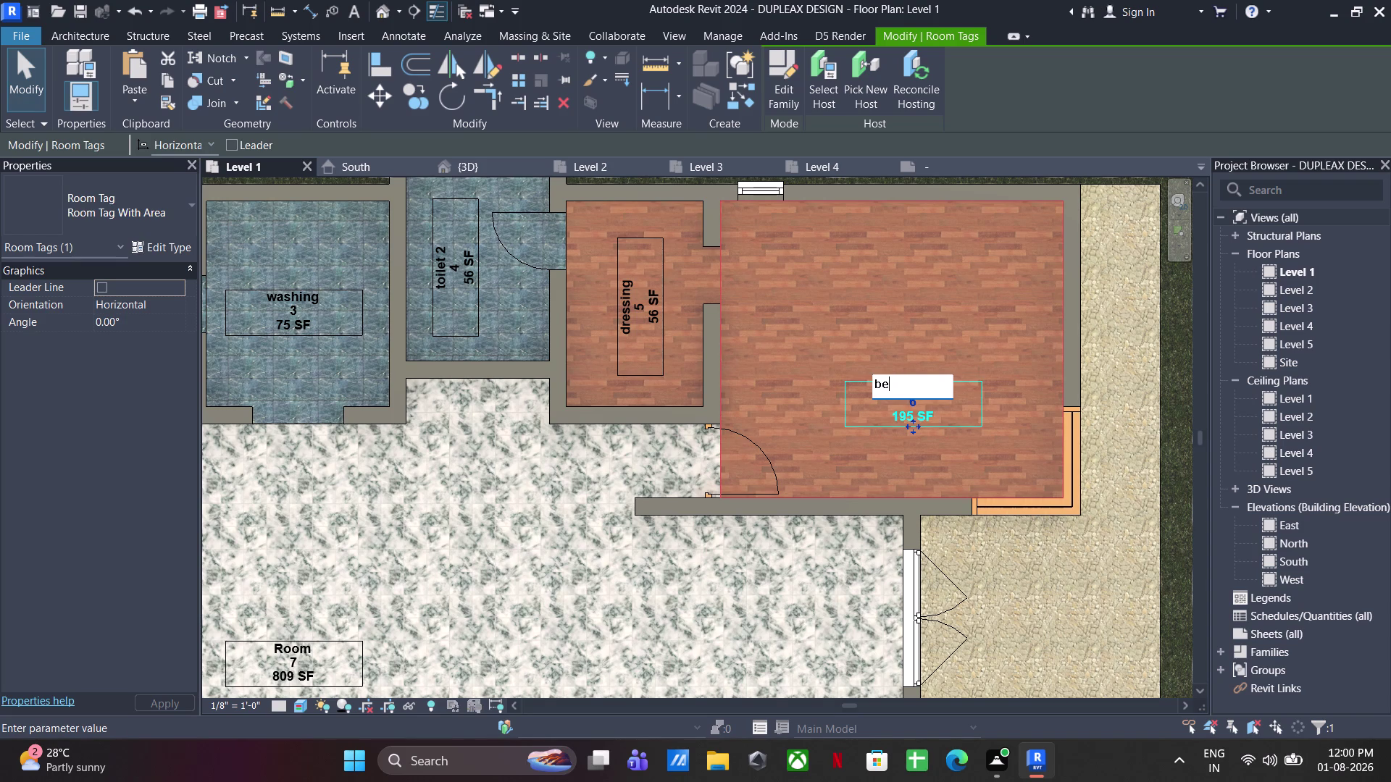
text(d room 2)
click(884, 295)
Rename Room 7 in the central hall to 'hall'.
scroll(down, 3)
middle_drag(825, 366, 883, 208)
scroll(up, 3)
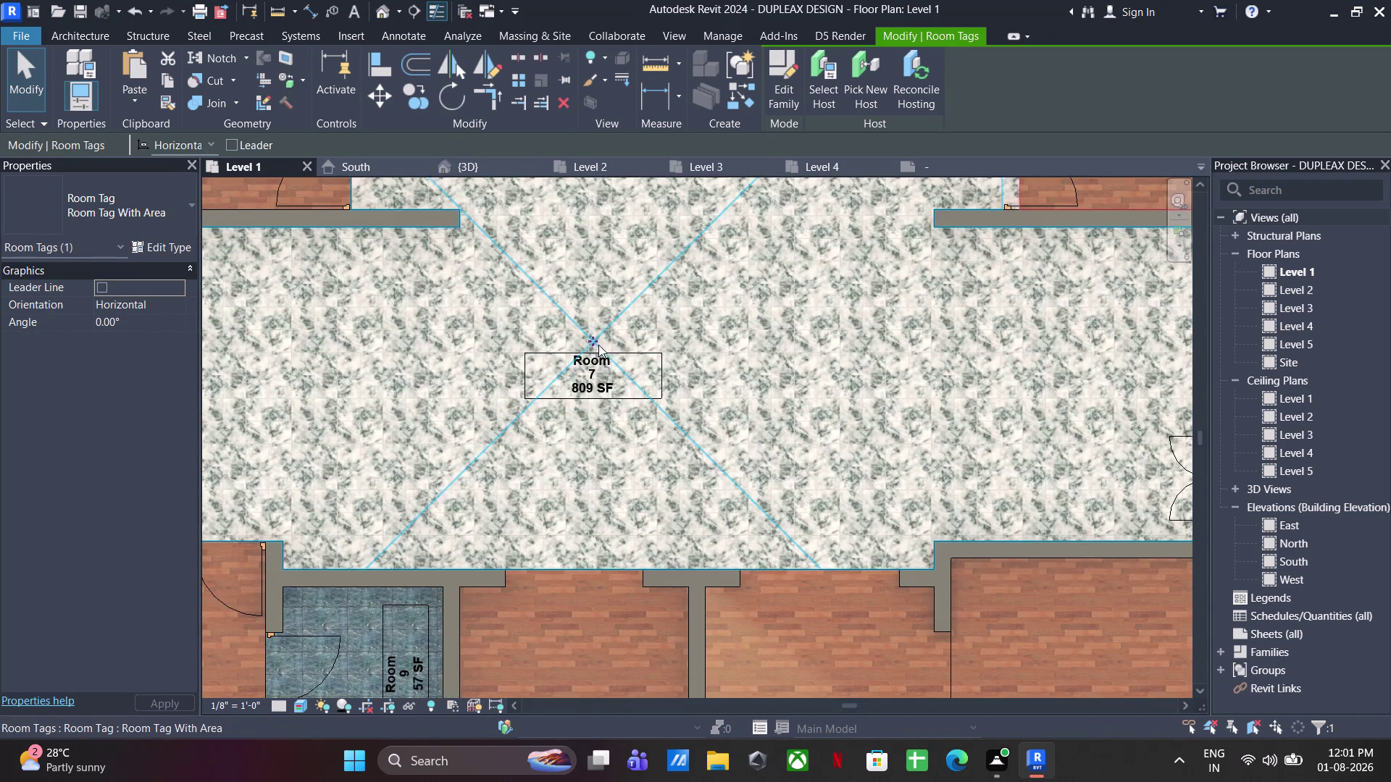
click(588, 355)
click(589, 355)
text(h)
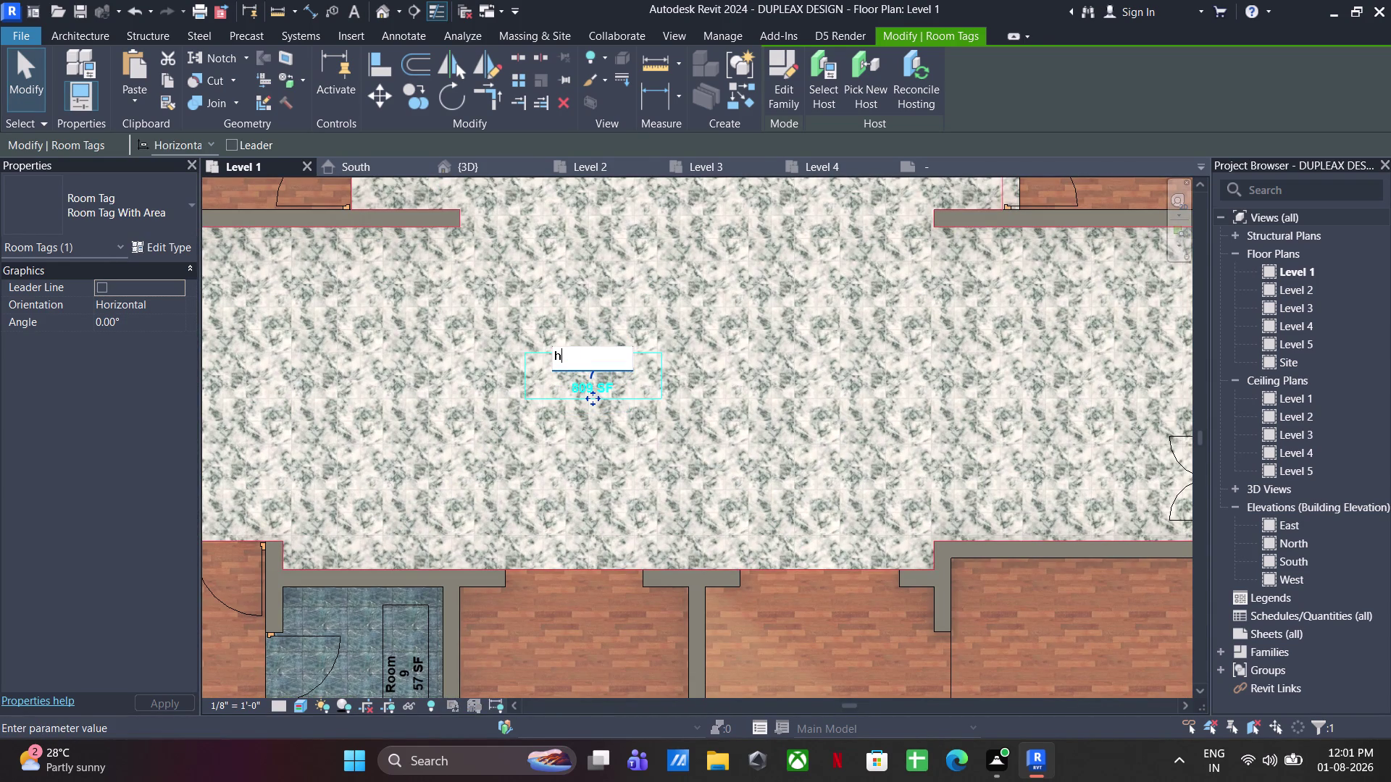
text(all)
click(794, 312)
Rename Room 13 in the lower-right bedroom to 'drawing room'.
scroll(down, 3)
middle_drag(780, 391, 649, 334)
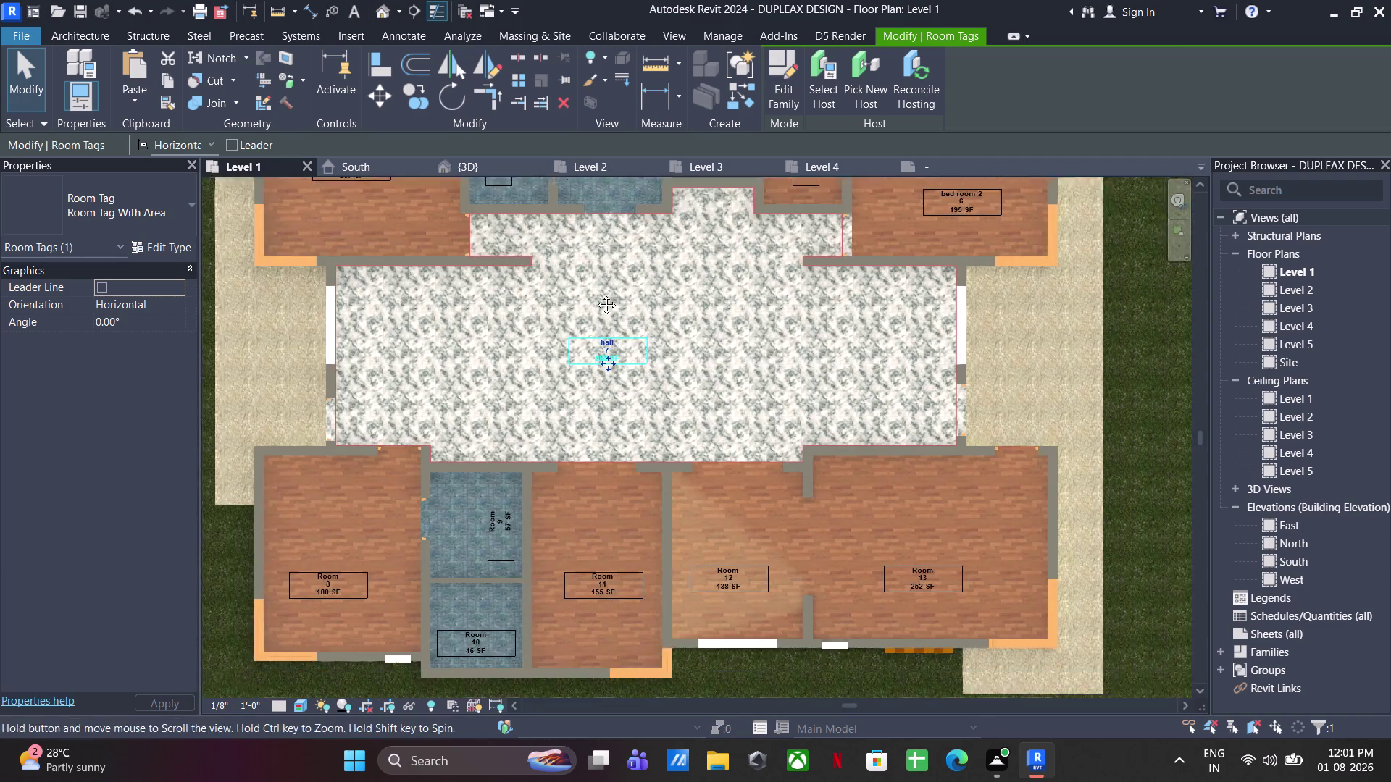
middle_drag(650, 335, 587, 283)
scroll(up, 3)
double_click(692, 374)
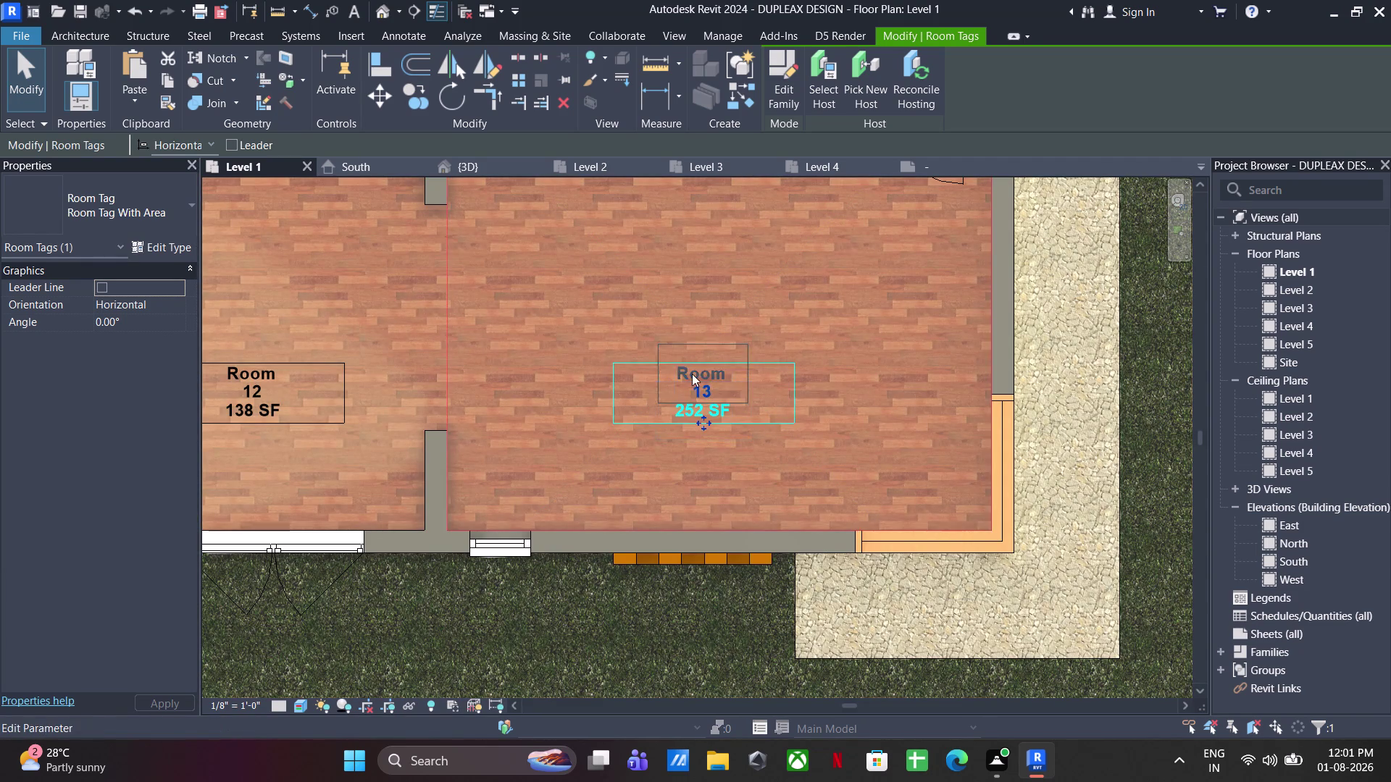
text(drawin)
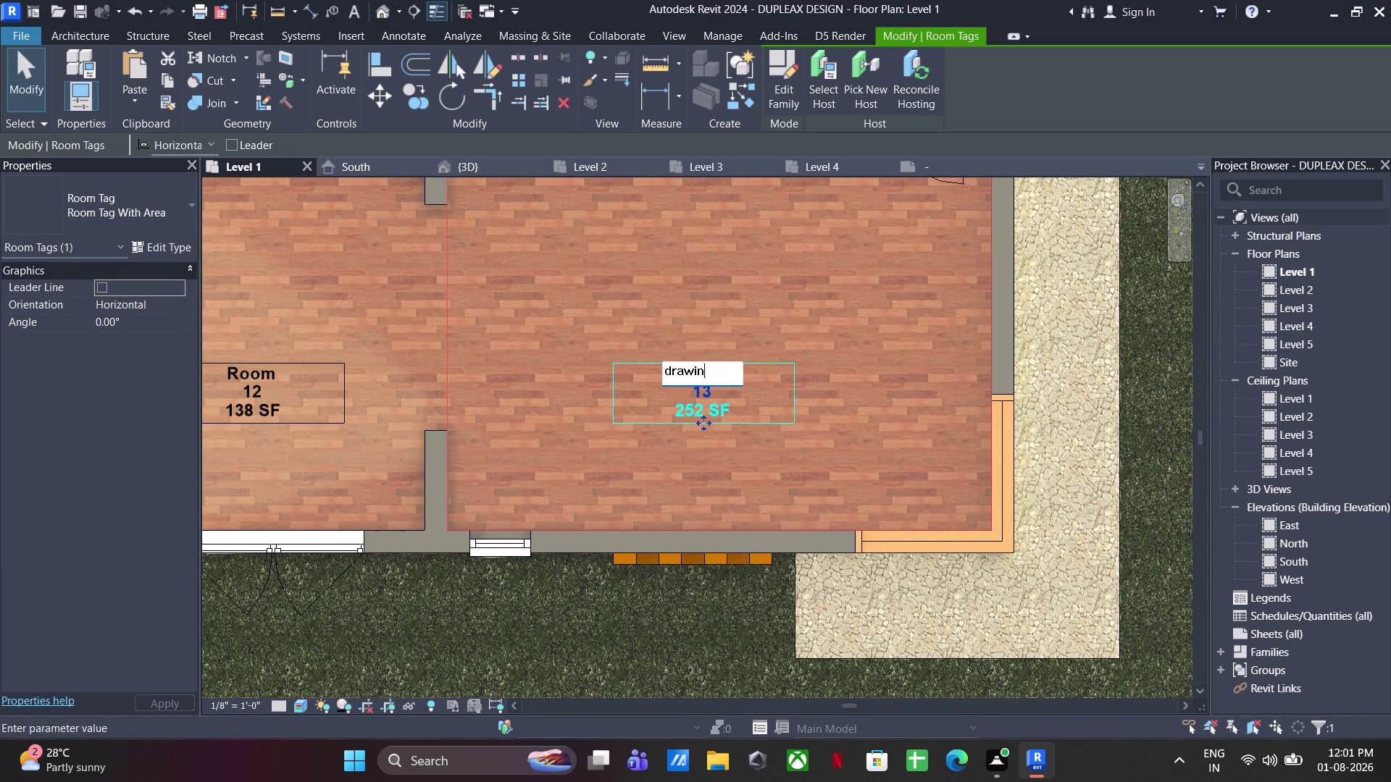
text(g rp)
key(BackSpace)
text(o)
text(om)
click(894, 415)
Rename Rooms 12 and 11 to 'dinning' and 'kitchen'.
scroll(down, 3)
middle_drag(689, 481, 690, 481)
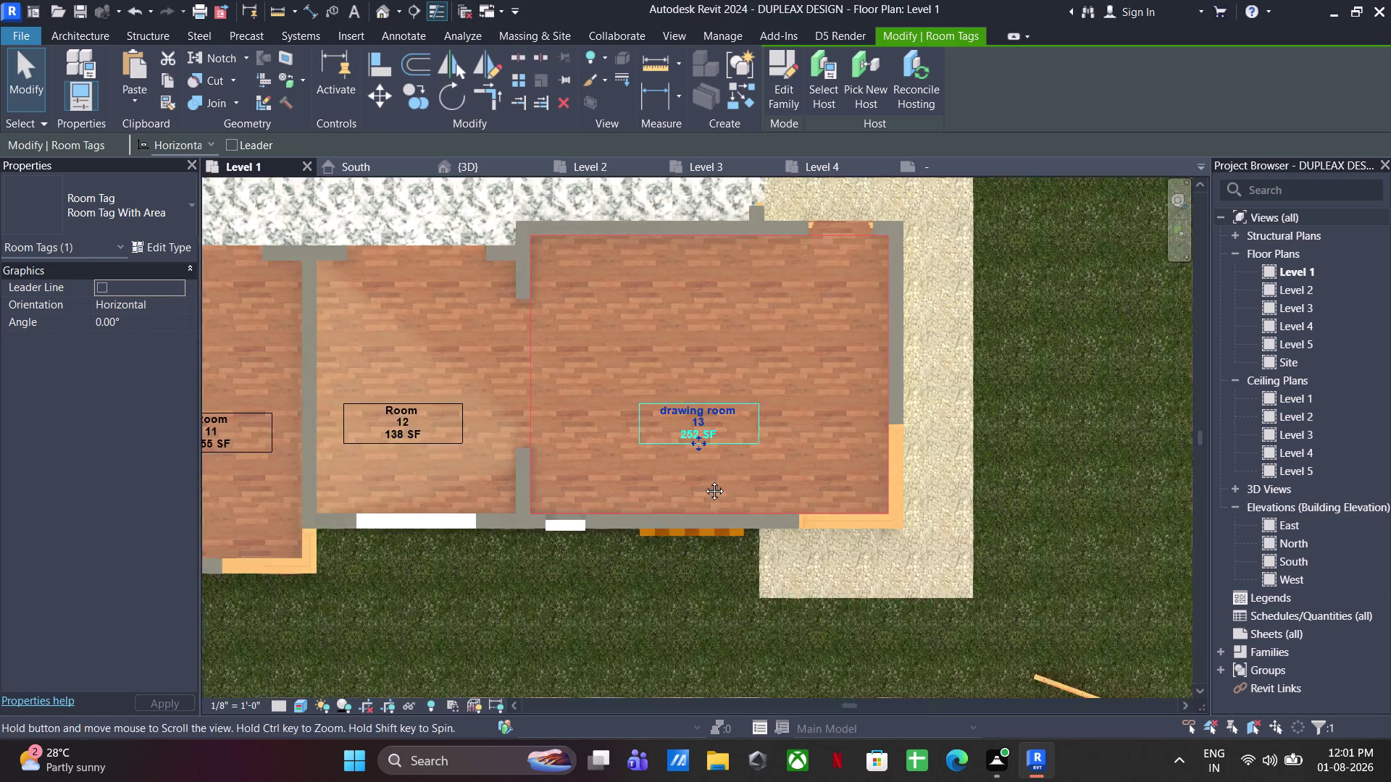
middle_drag(689, 481, 1105, 478)
scroll(up, 3)
click(793, 409)
click(798, 416)
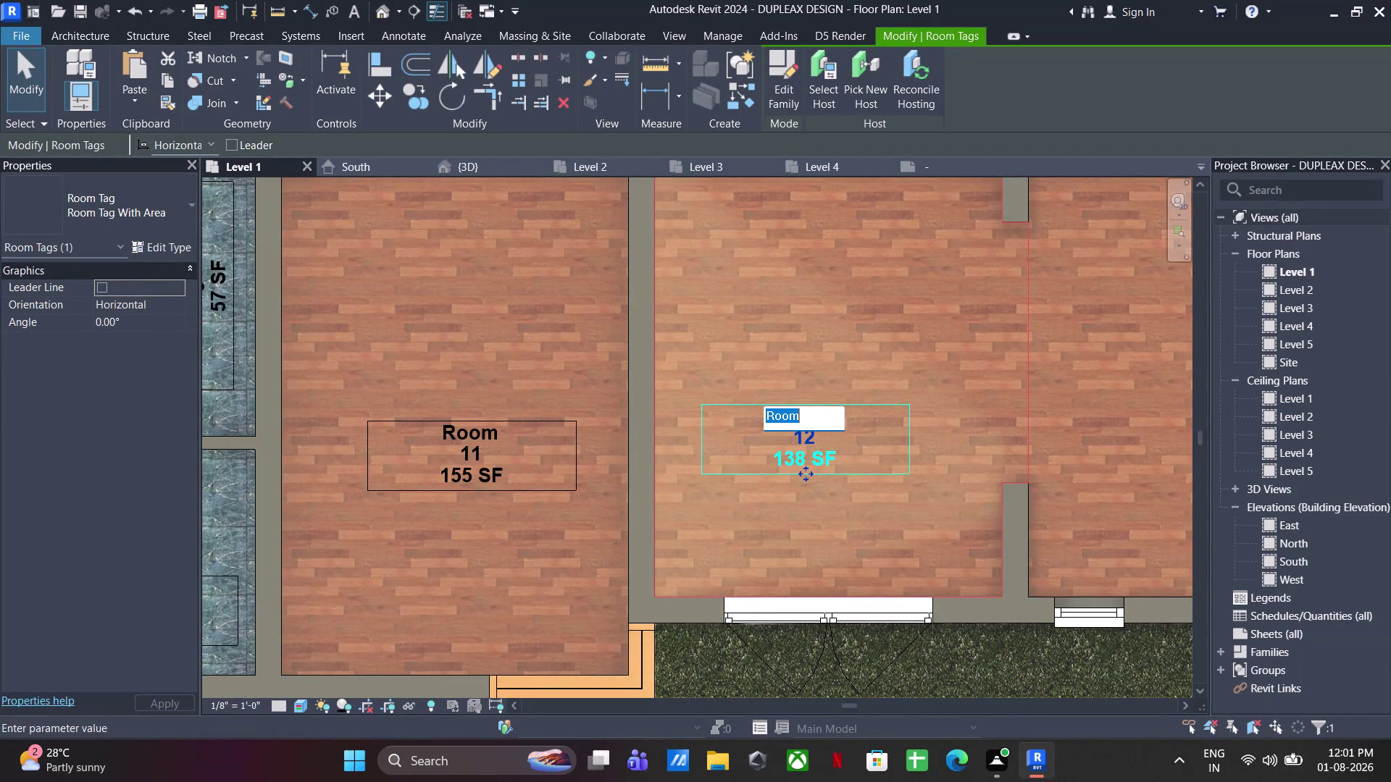
text(dinning)
click(923, 275)
middle_drag(805, 370, 1259, 276)
double_click(929, 349)
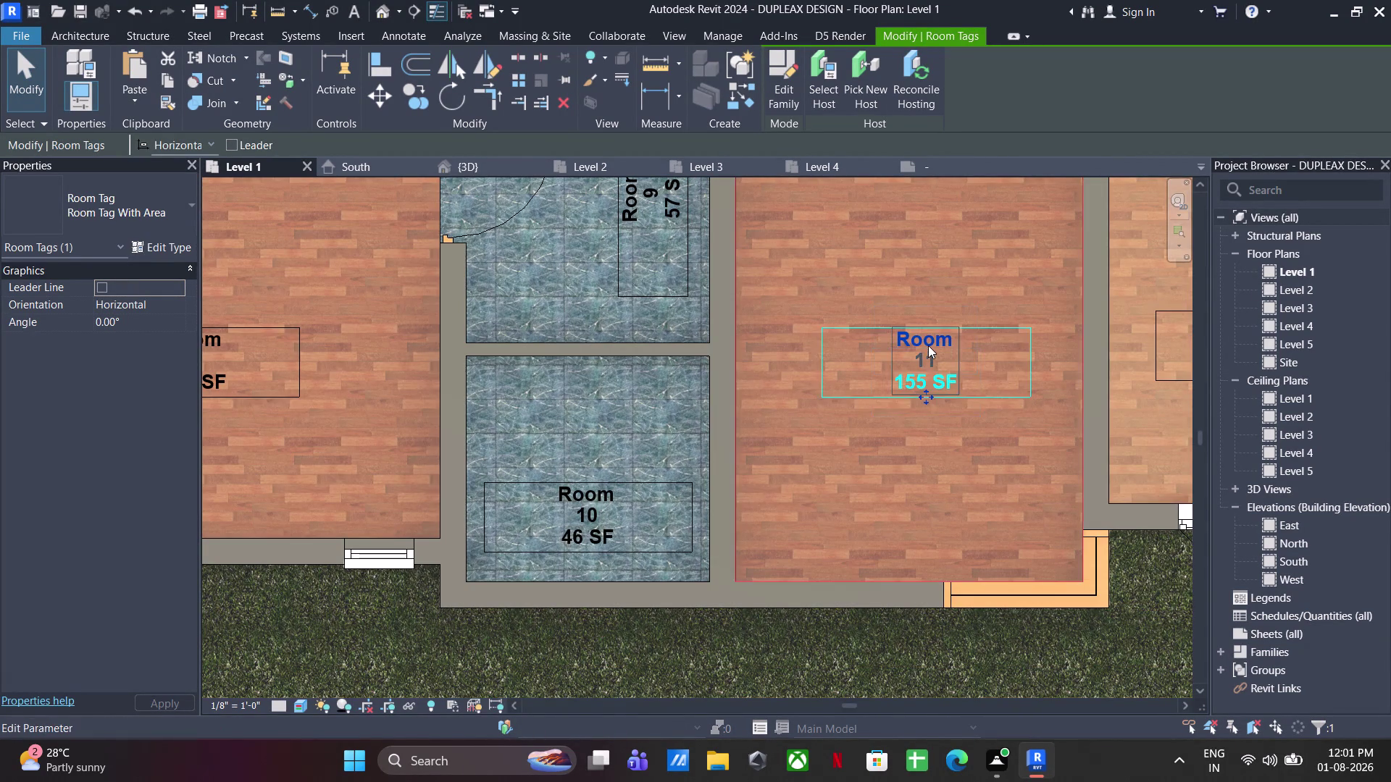
click(953, 302)
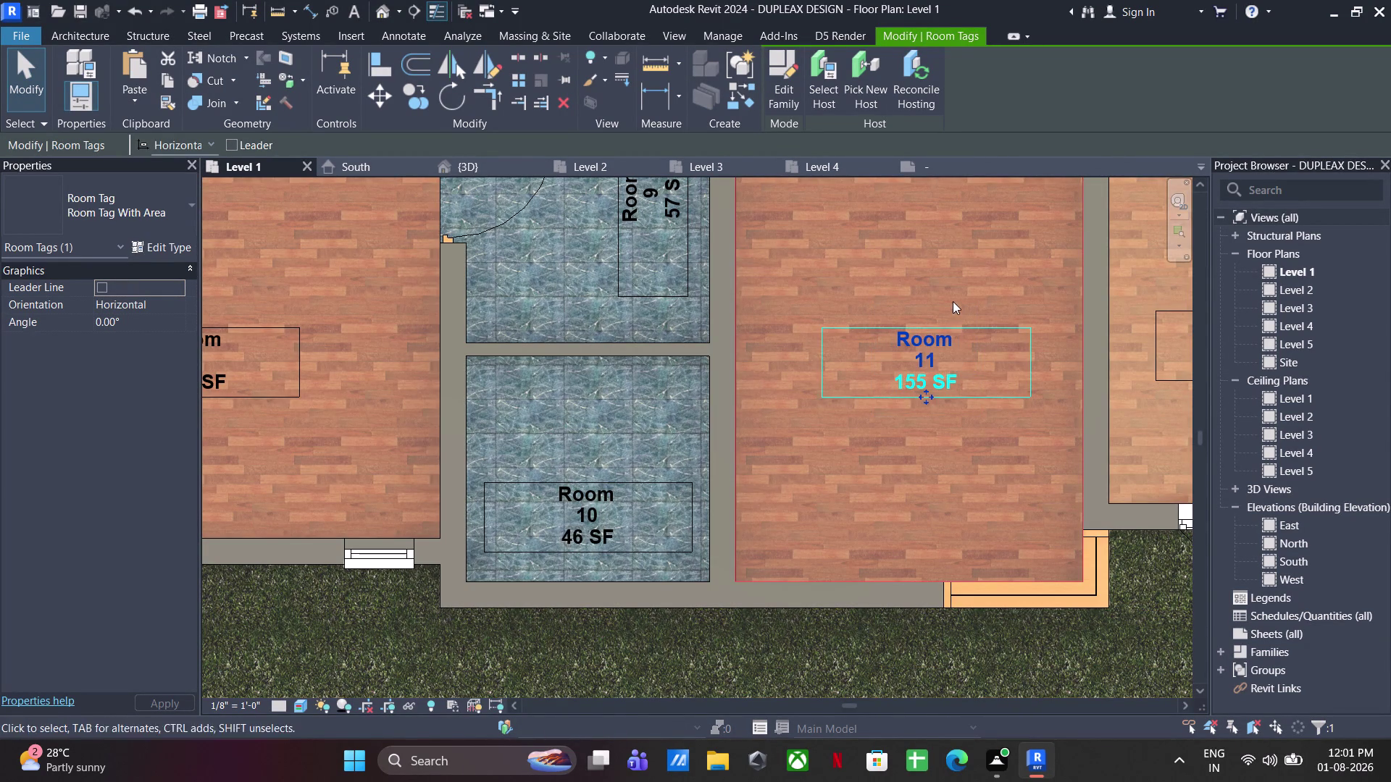
click(915, 336)
text(kitc)
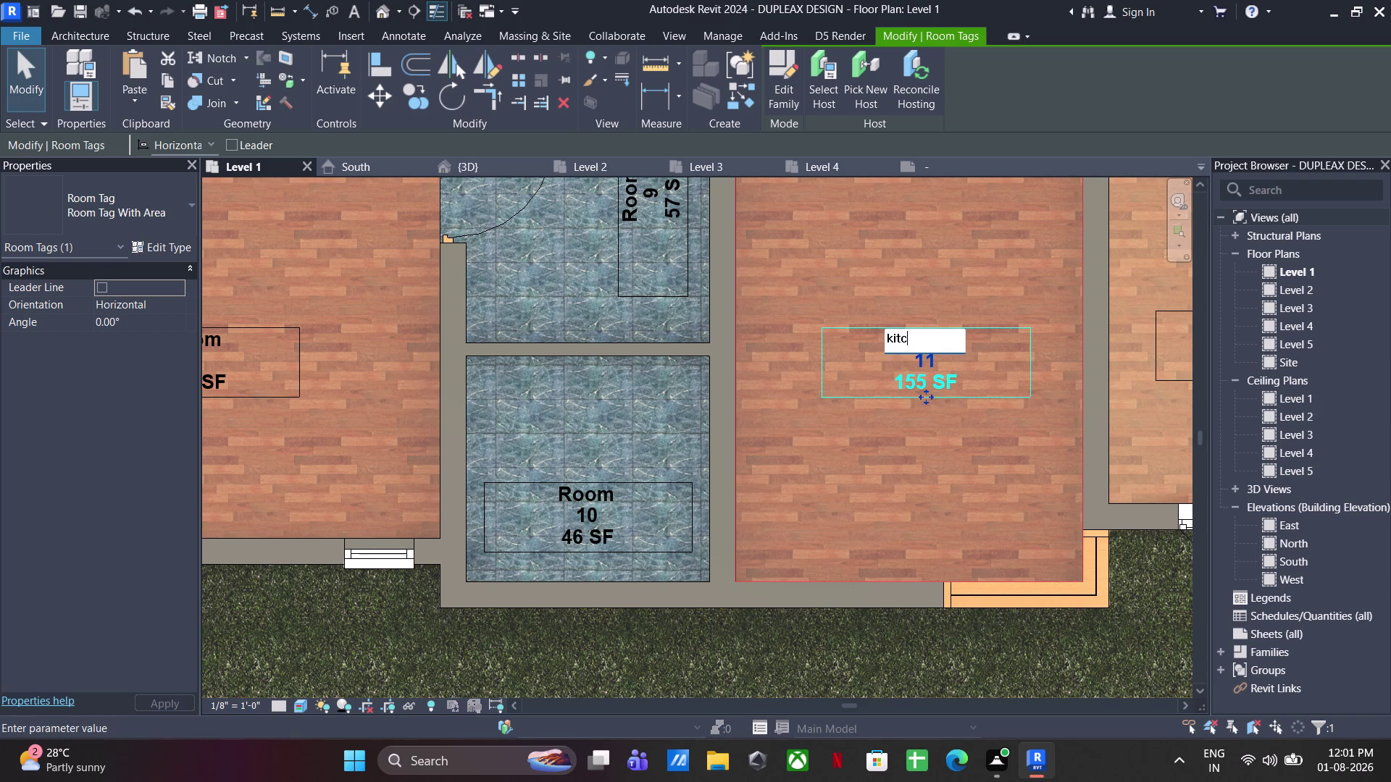
text(hen)
click(894, 503)
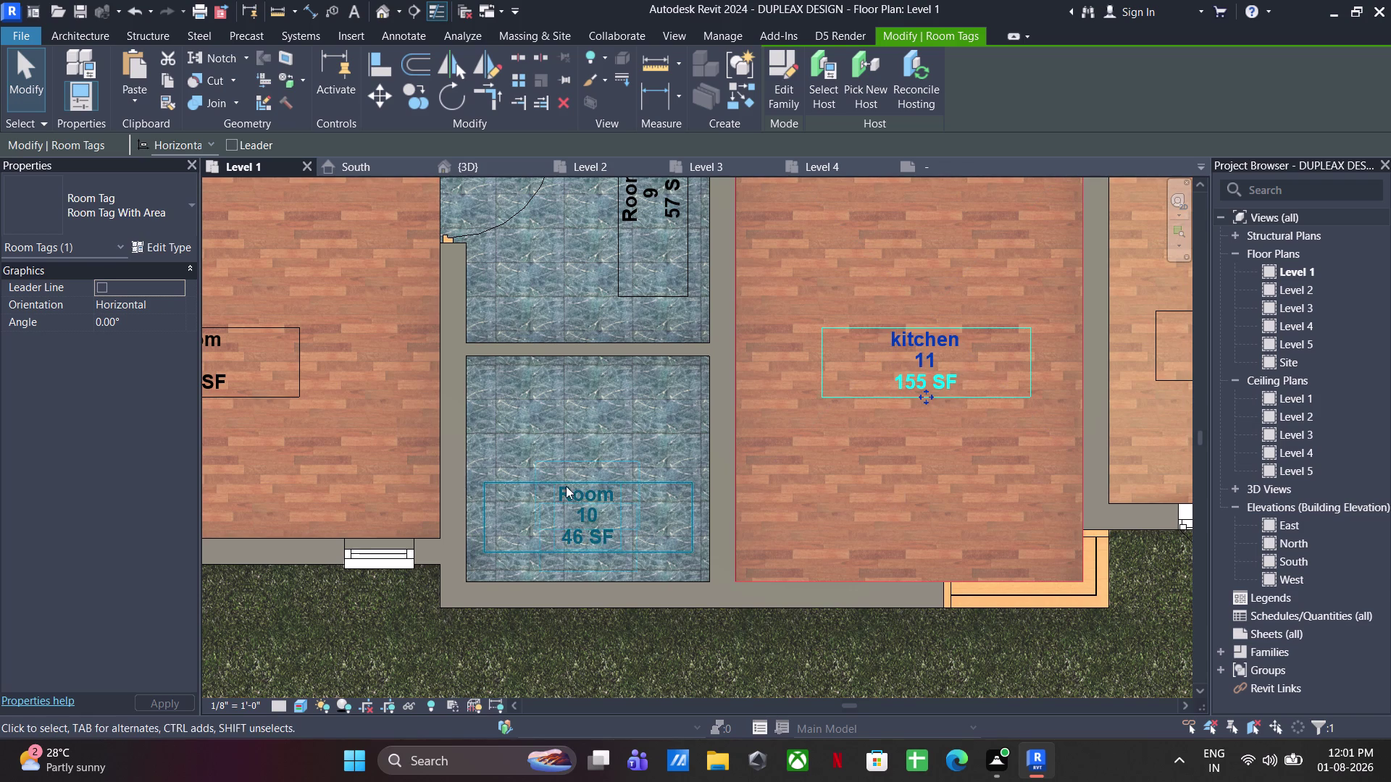
Rename Room 10 to 'washing'.
click(570, 486)
click(572, 486)
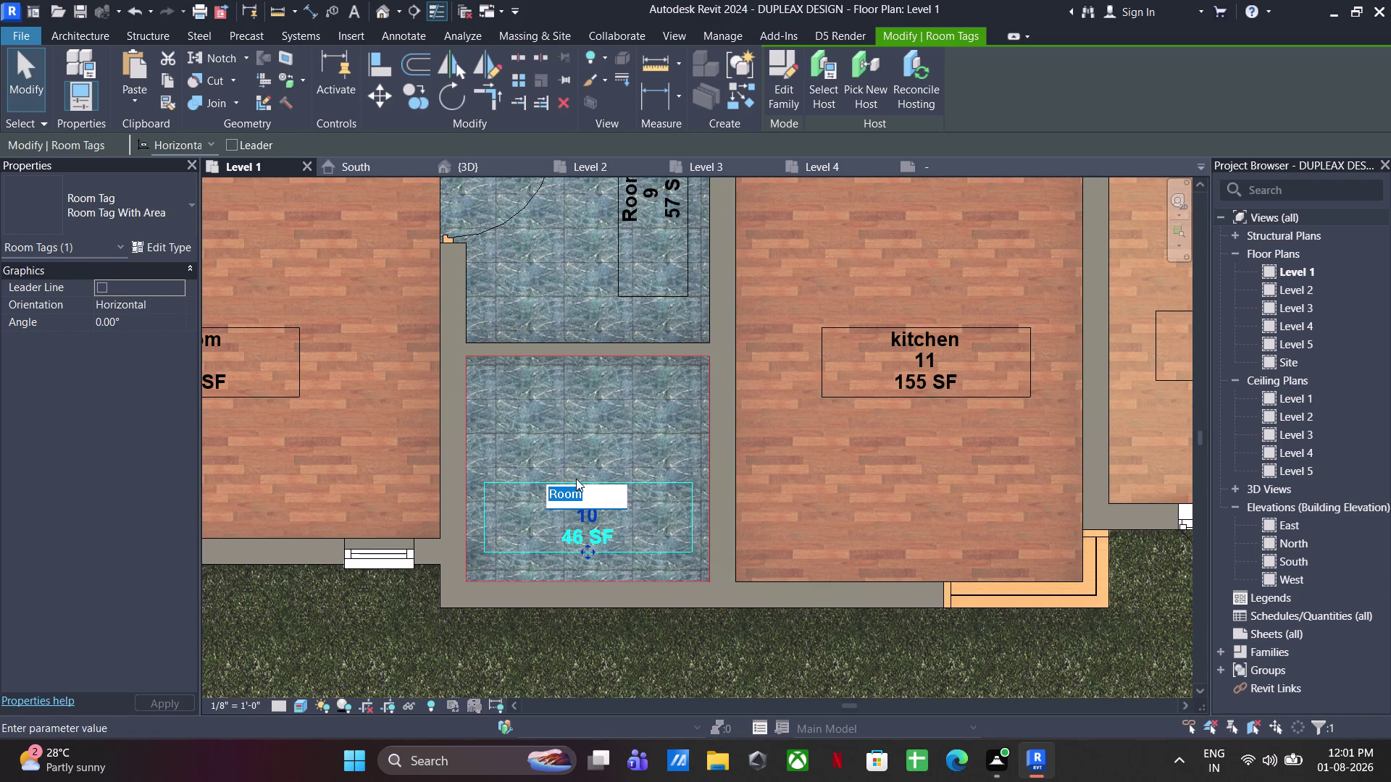
text(washing)
click(844, 485)
scroll(down, 3)
middle_drag(840, 490, 830, 492)
Set the plan's visual style to Hidden Line.
click(299, 706)
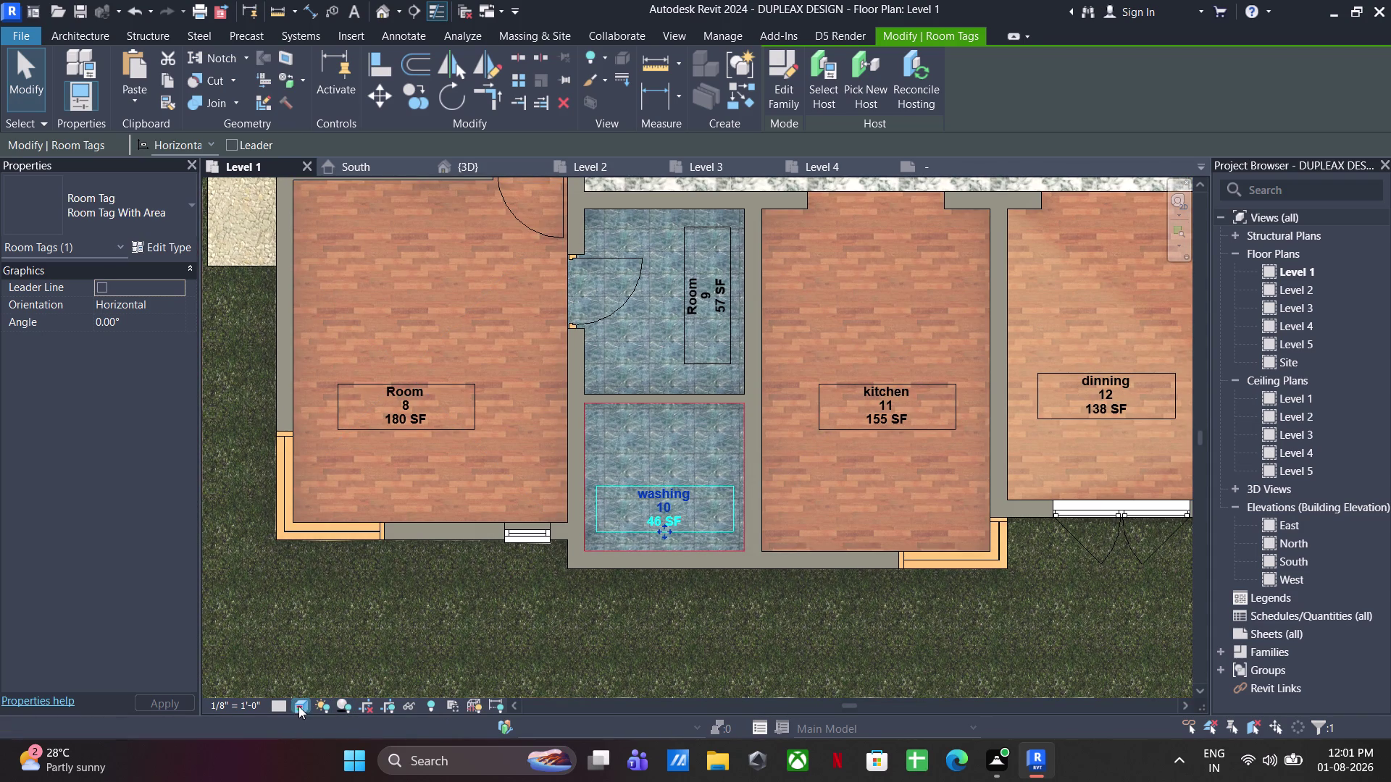
click(355, 604)
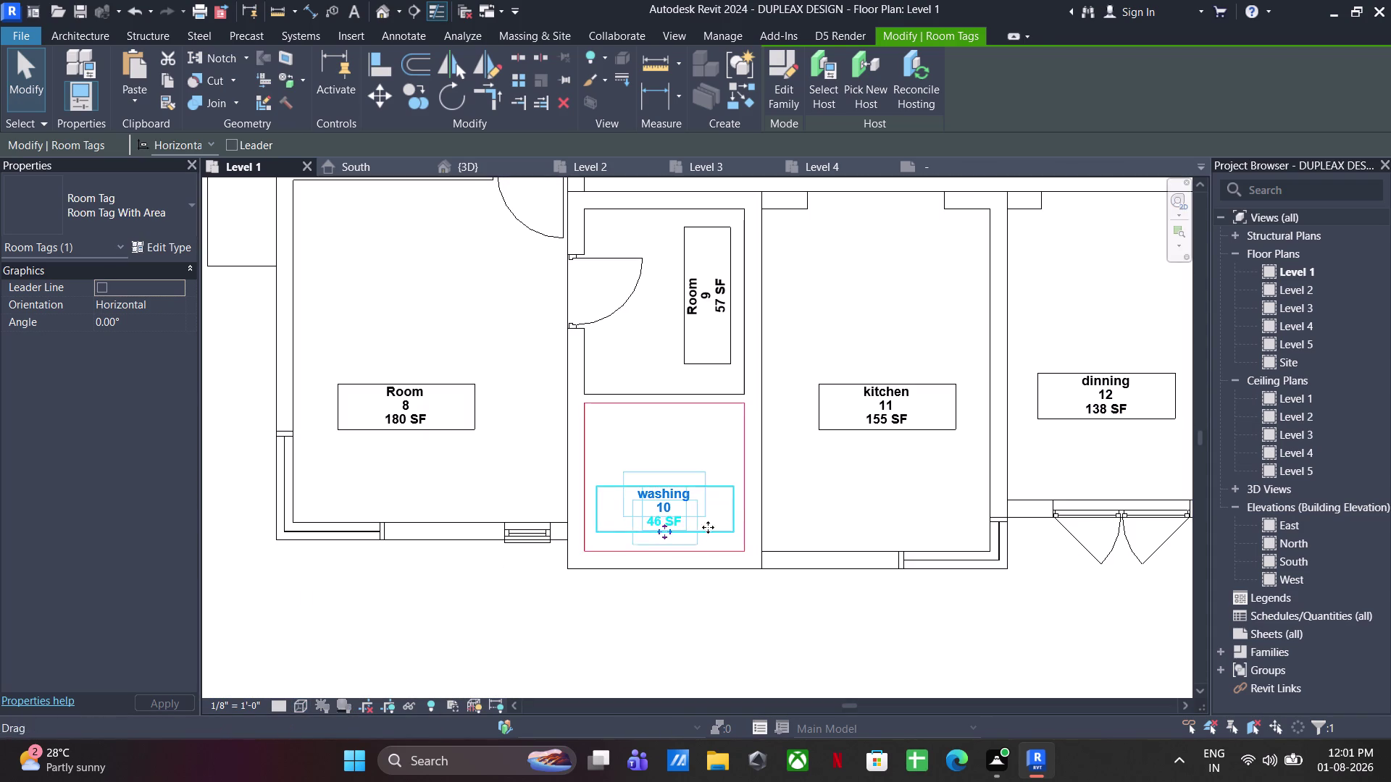
scroll(down, 3)
middle_drag(719, 507, 665, 552)
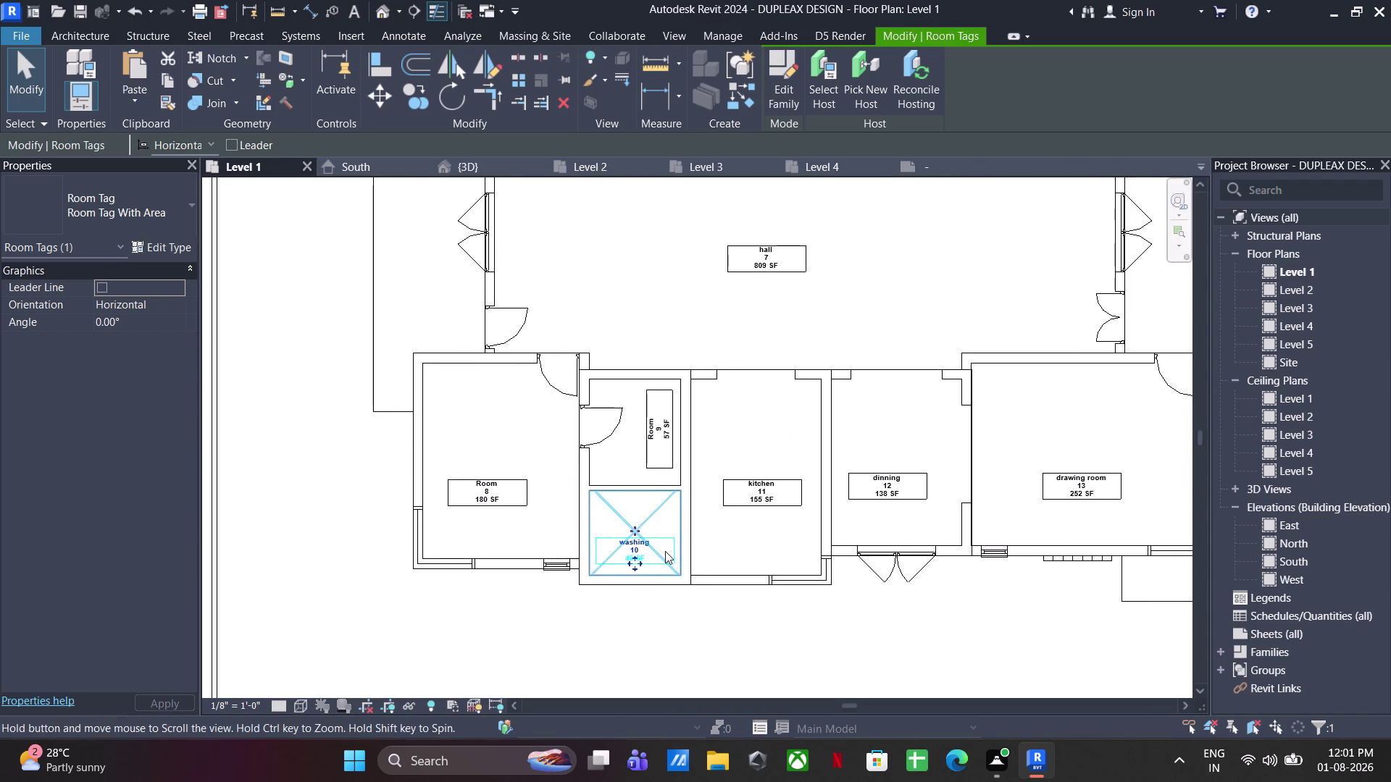
Turn on the imported CAD drawing in Visibility/Graphics (VG).
text(vg)
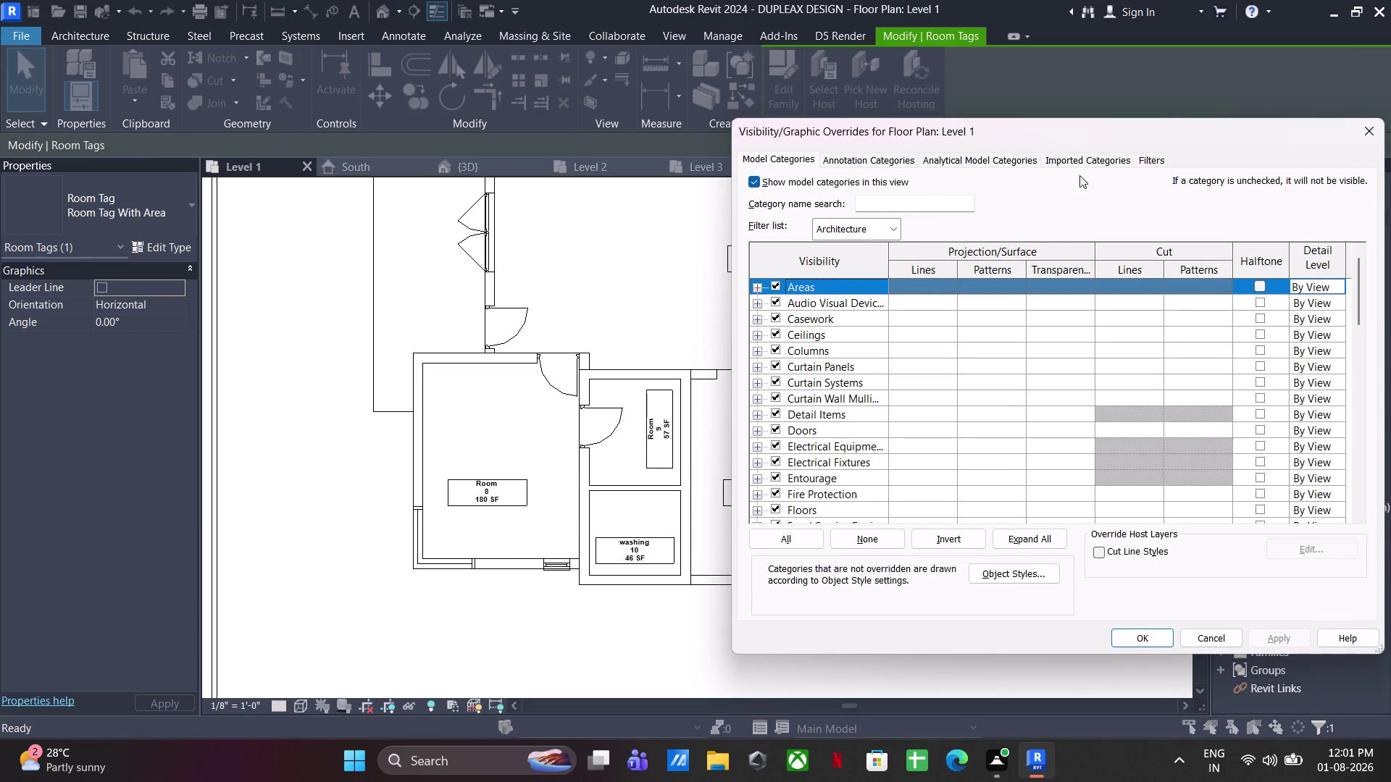
click(1086, 161)
click(777, 238)
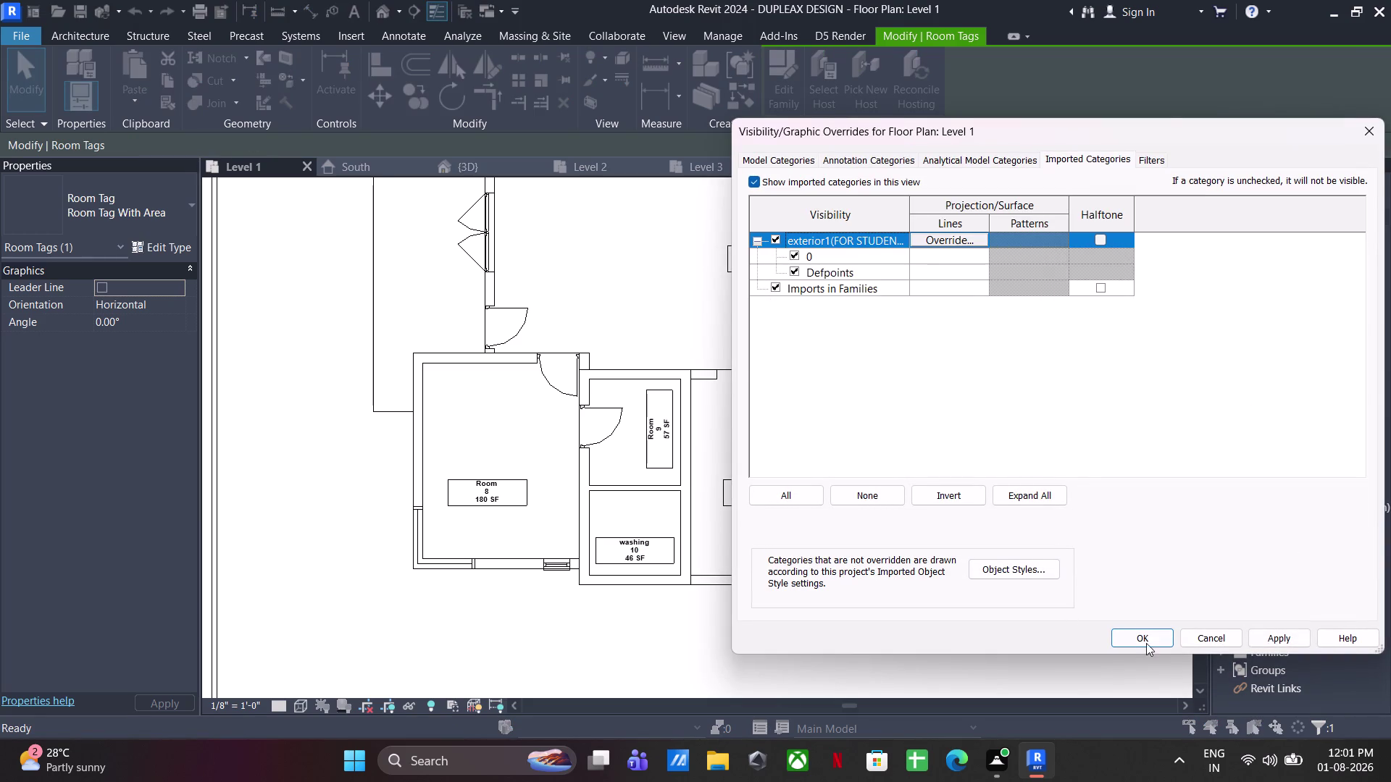
click(1145, 639)
Sketch a rectangular opening in the wall between the washing area and kitchen.
scroll(up, 3)
middle_drag(762, 531, 662, 484)
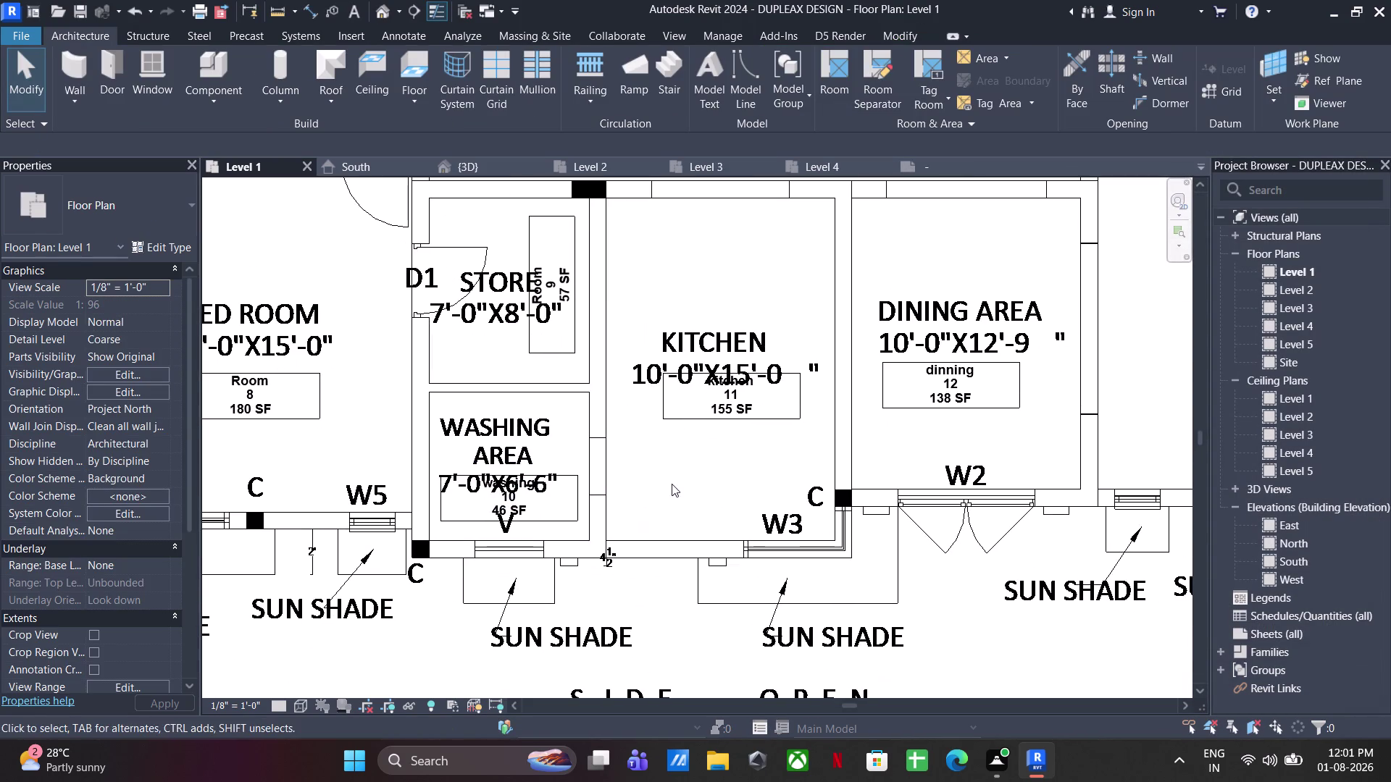
click(672, 484)
click(586, 475)
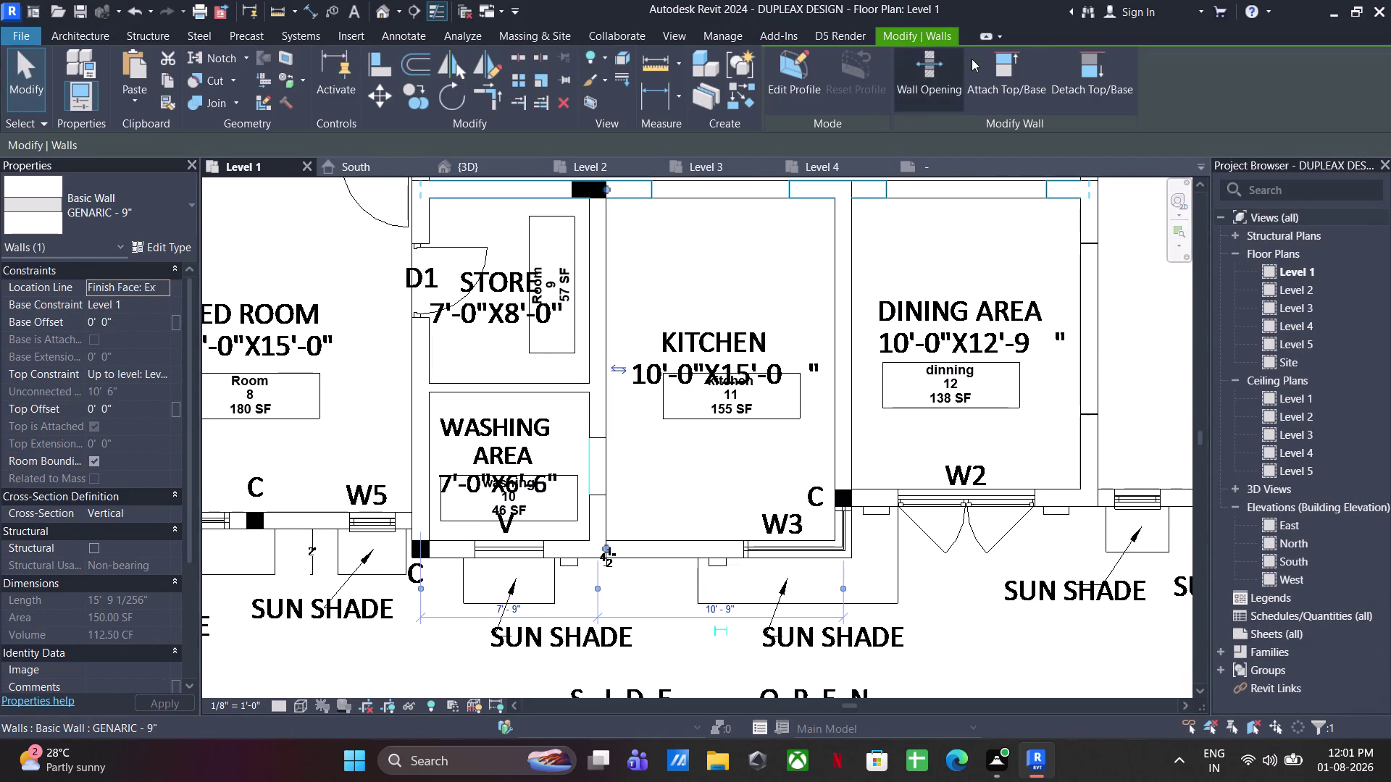
click(956, 64)
scroll(up, 3)
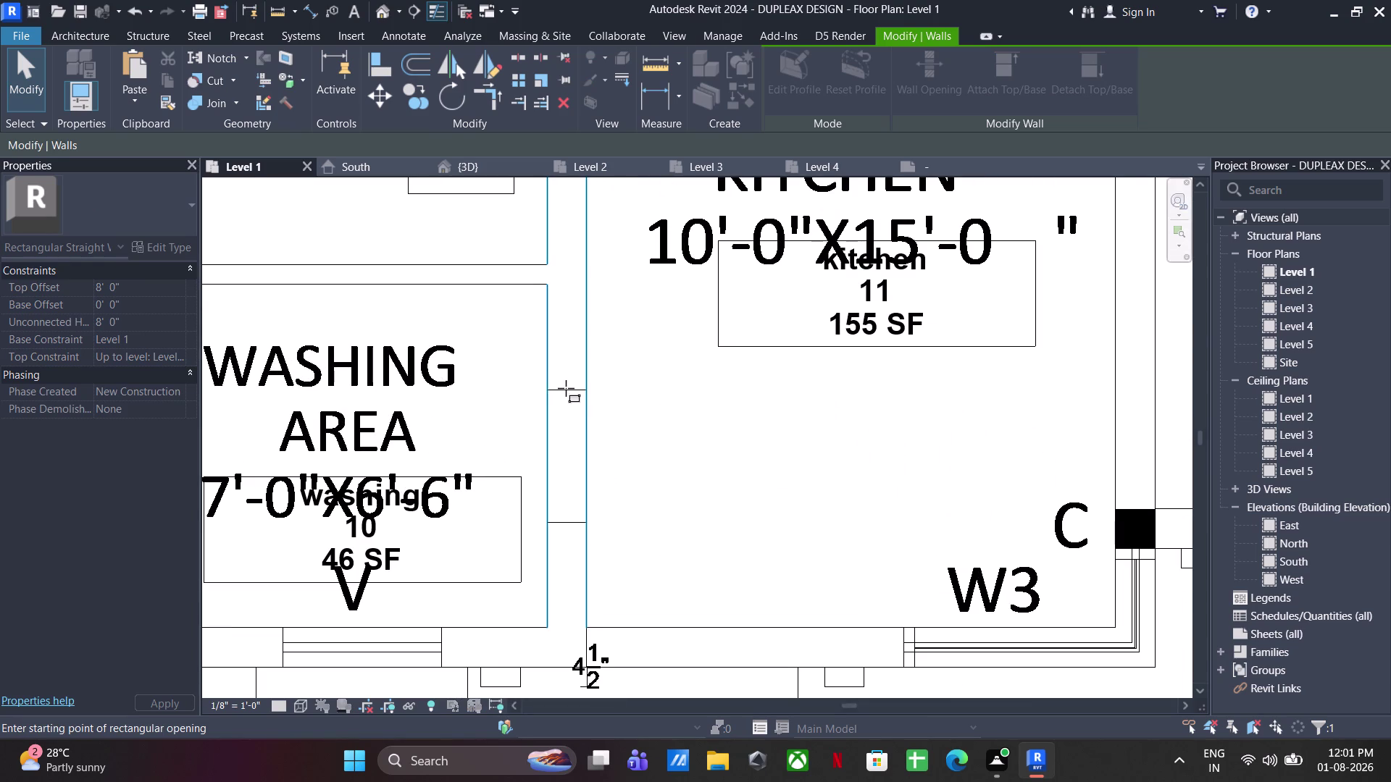
drag(566, 391, 576, 522)
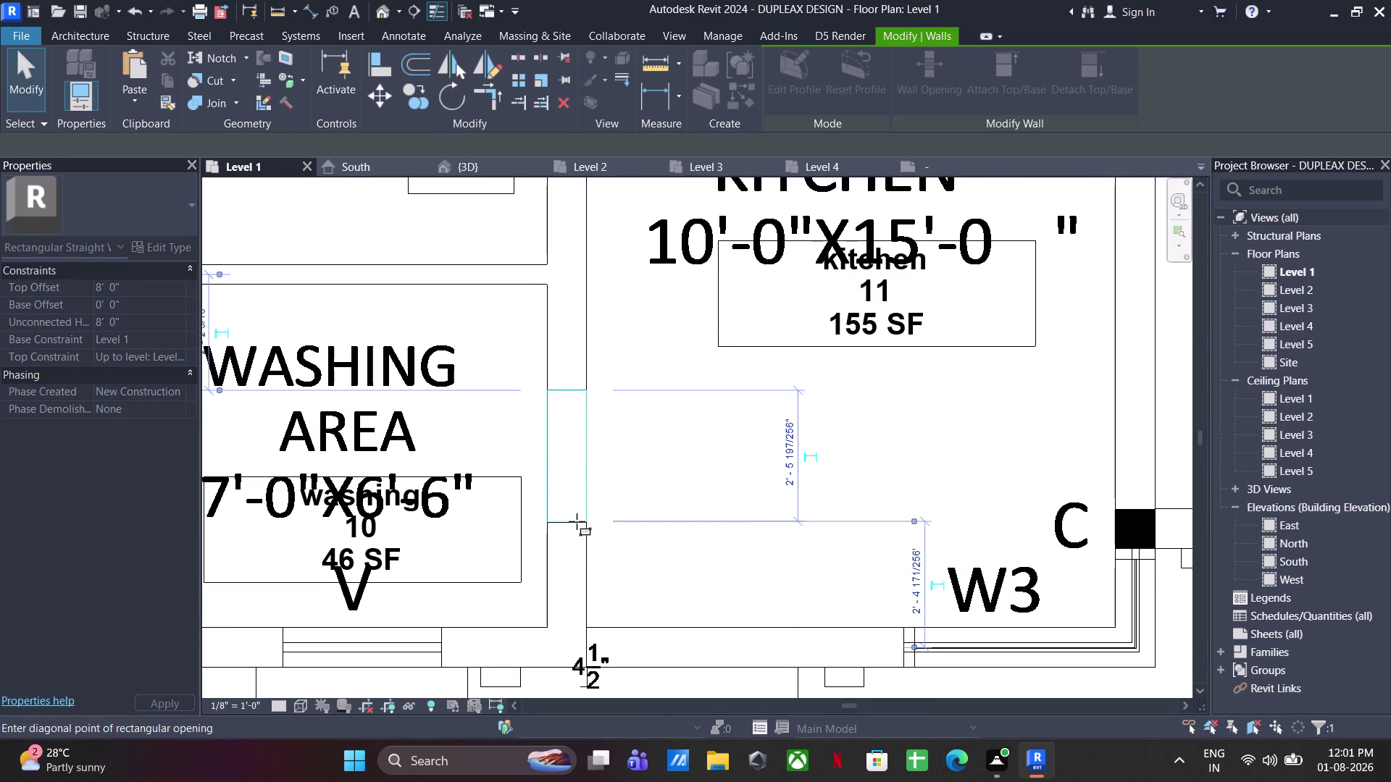
Set the opening's top offset to -3'6", then cancel out of the opening tool.
click(136, 286)
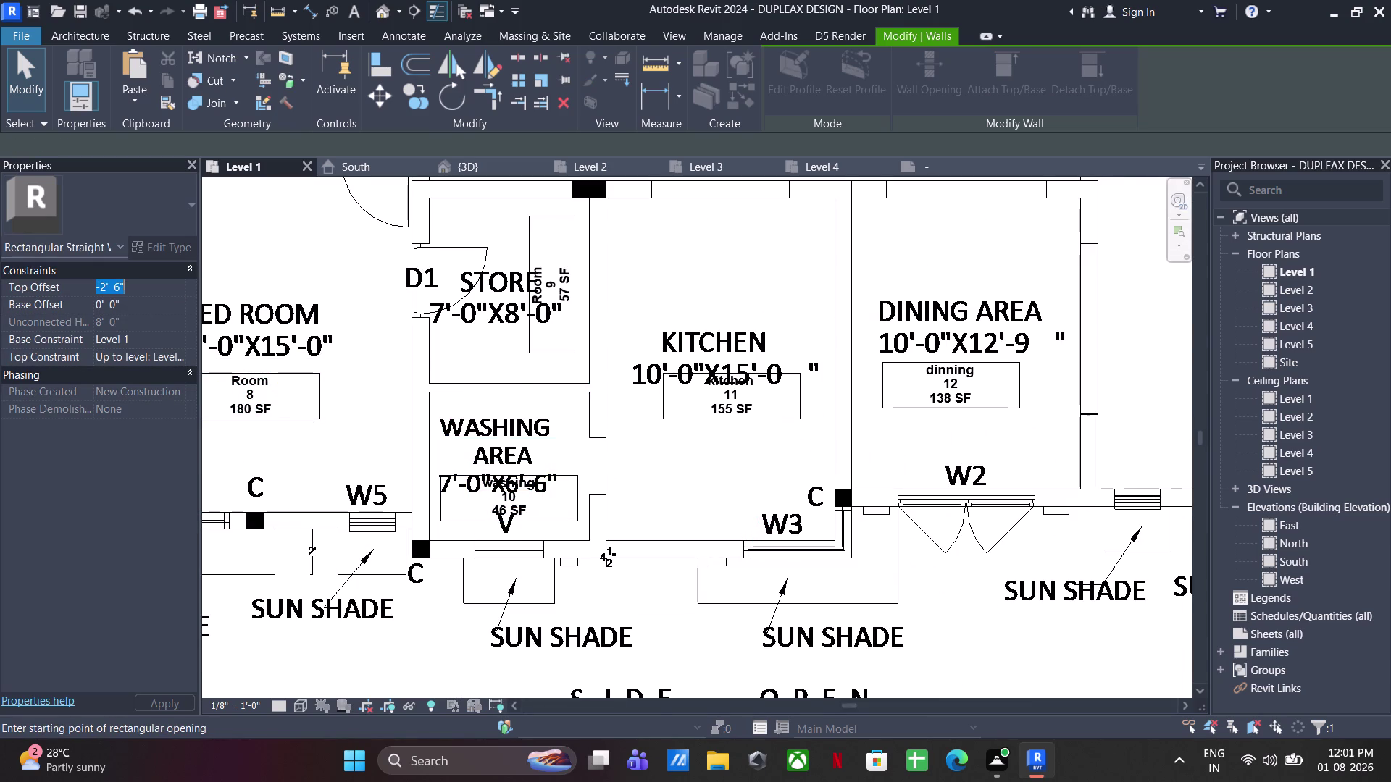
text(-3'6")
key(Return)
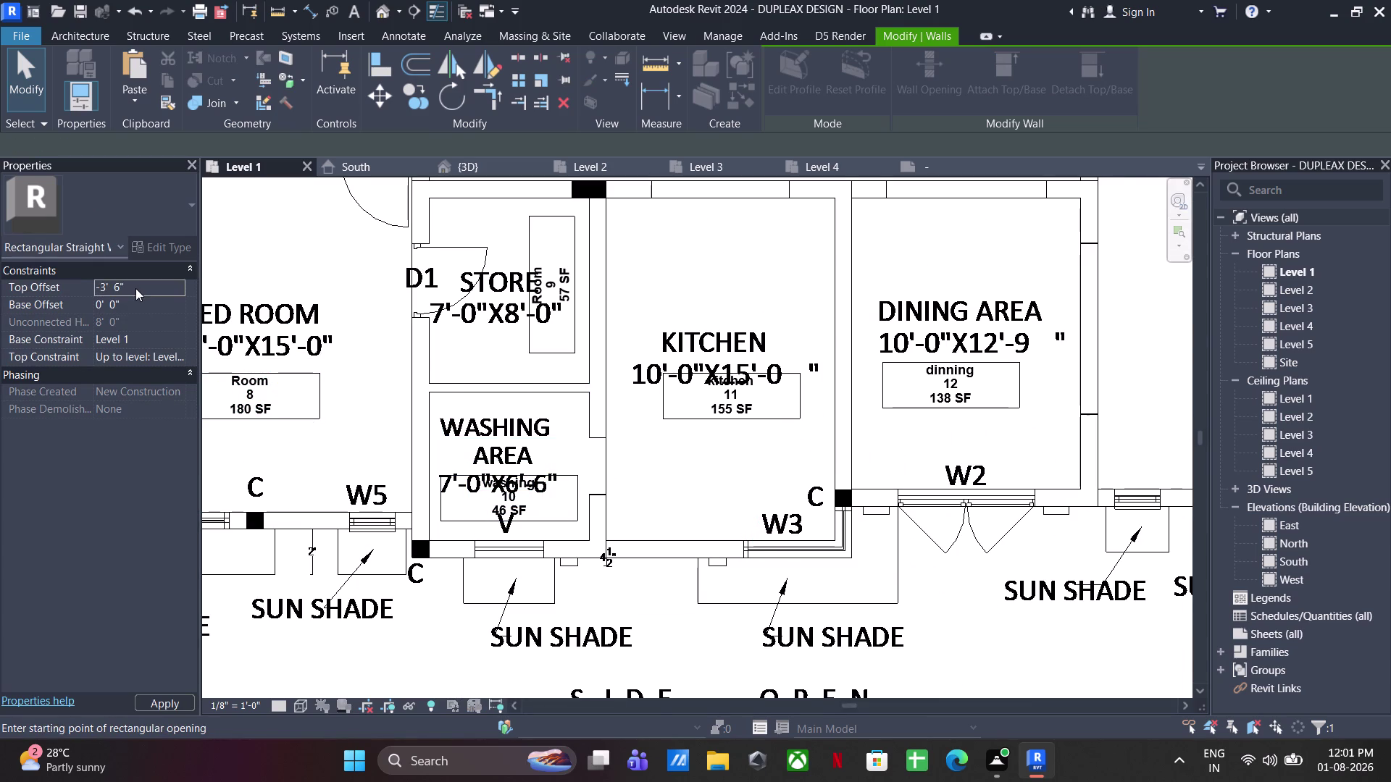
key(Escape)
key(Escape)
key(Escape)
key(Escape)
Switch the visual style to Realistic and hide the imported CAD drawing again.
click(303, 709)
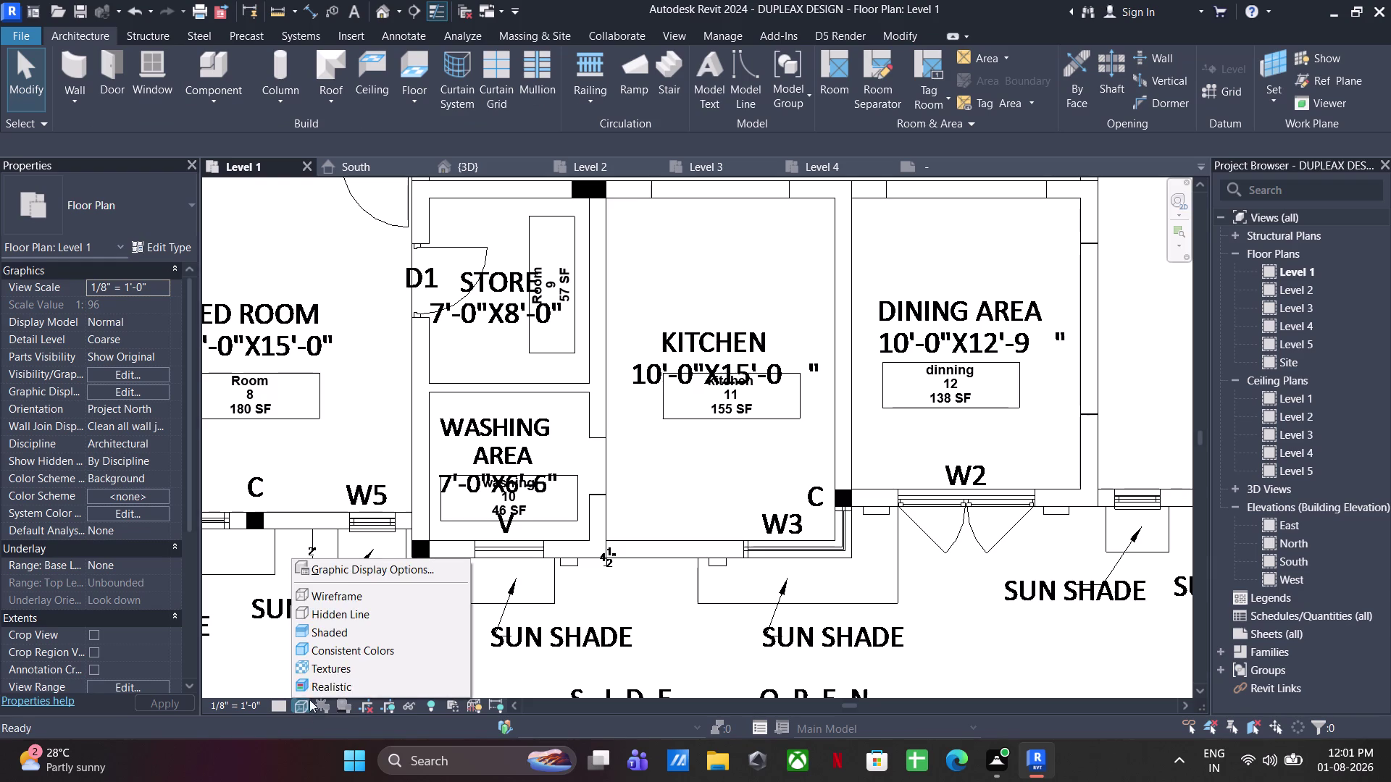
click(311, 692)
text(vg)
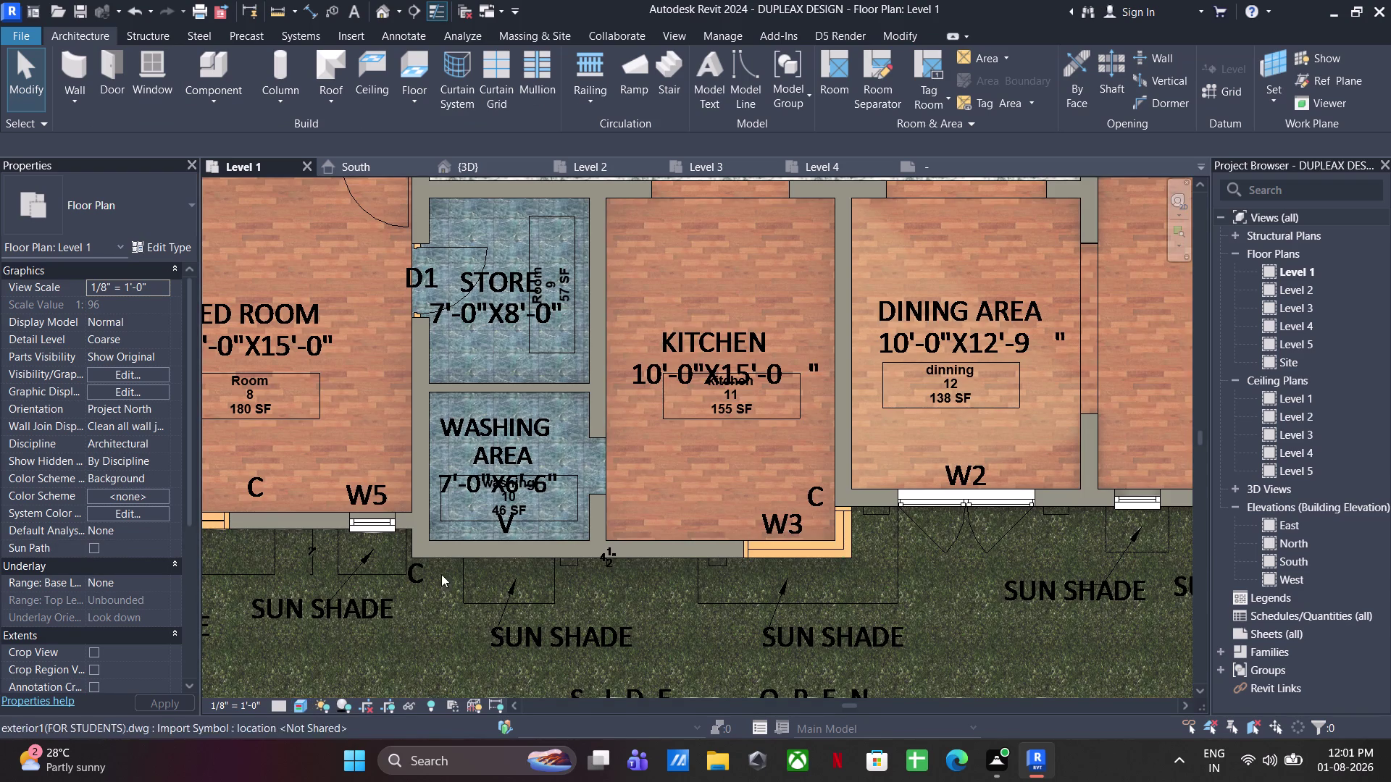
click(626, 476)
key(v)
key(g)
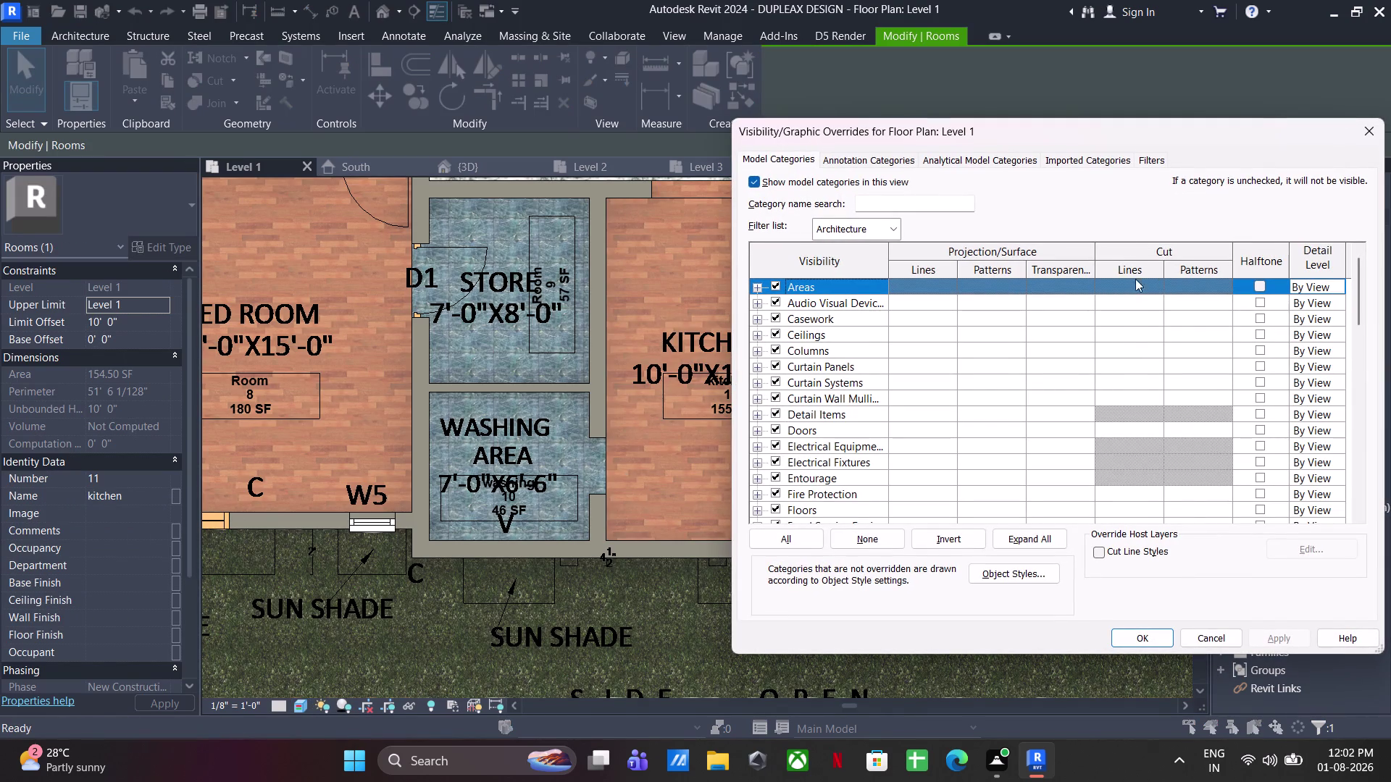
click(1108, 159)
click(774, 237)
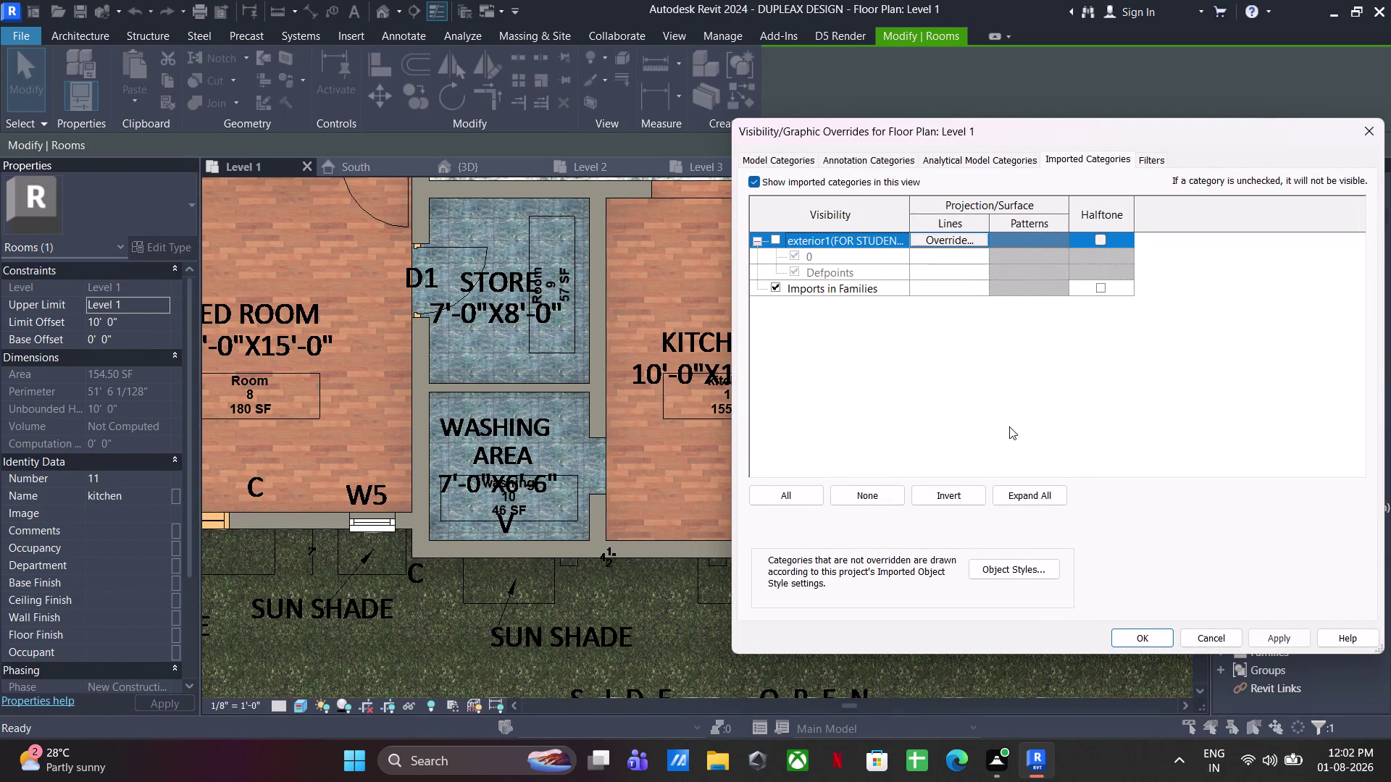
click(1148, 631)
middle_drag(649, 526, 1100, 523)
middle_drag(742, 424, 819, 476)
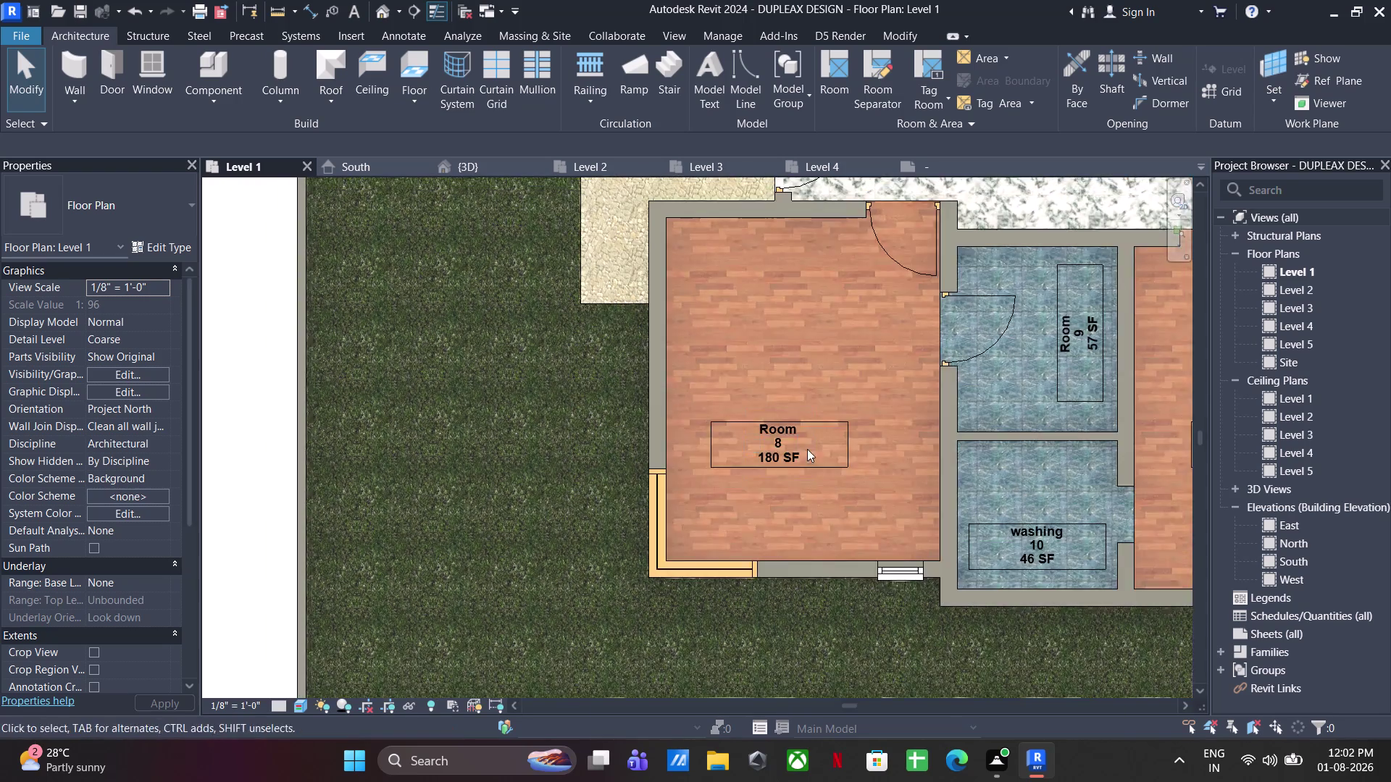
Rename room 8's tag to 'bed room 3'.
scroll(up, 3)
click(767, 428)
click(764, 439)
text(b)
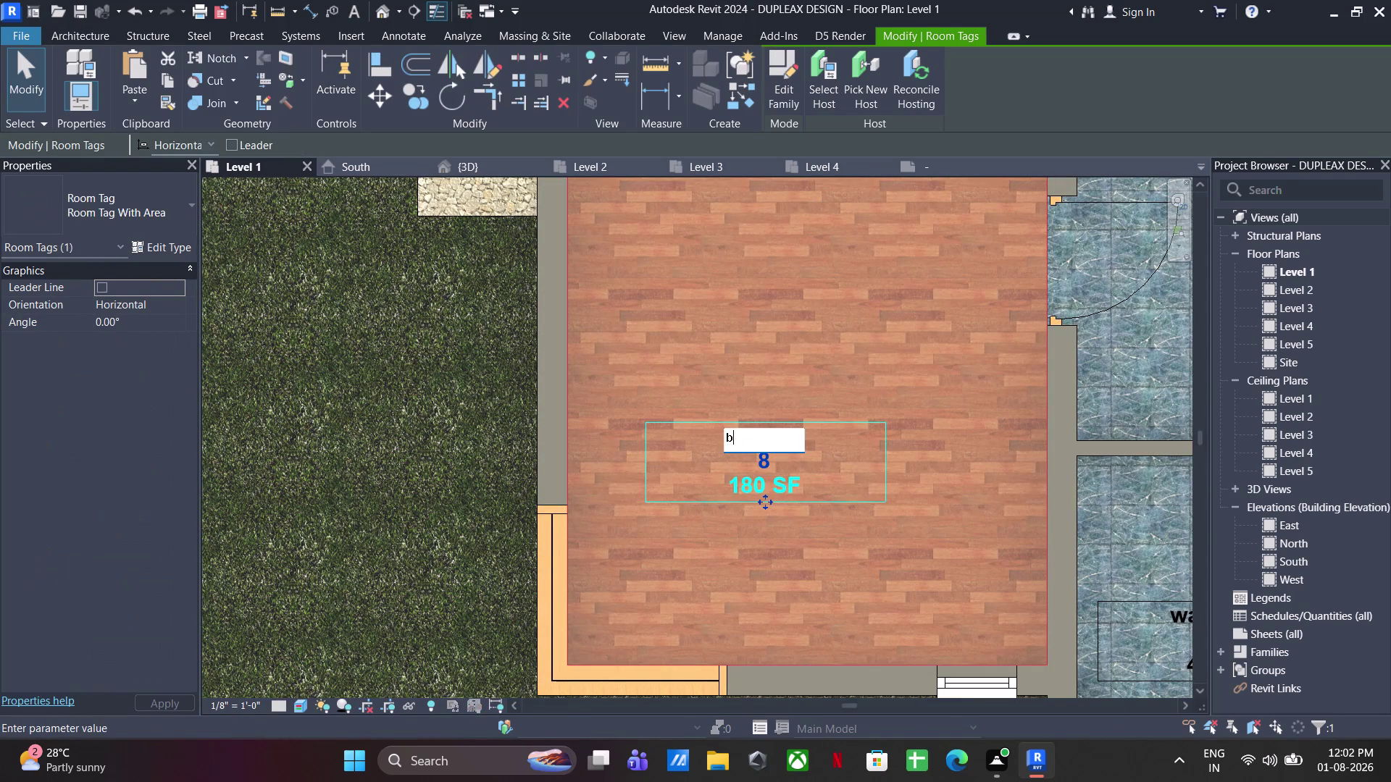
text(ed room)
key(space)
text(3)
scroll(down, 3)
middle_drag(682, 430, 490, 506)
click(721, 365)
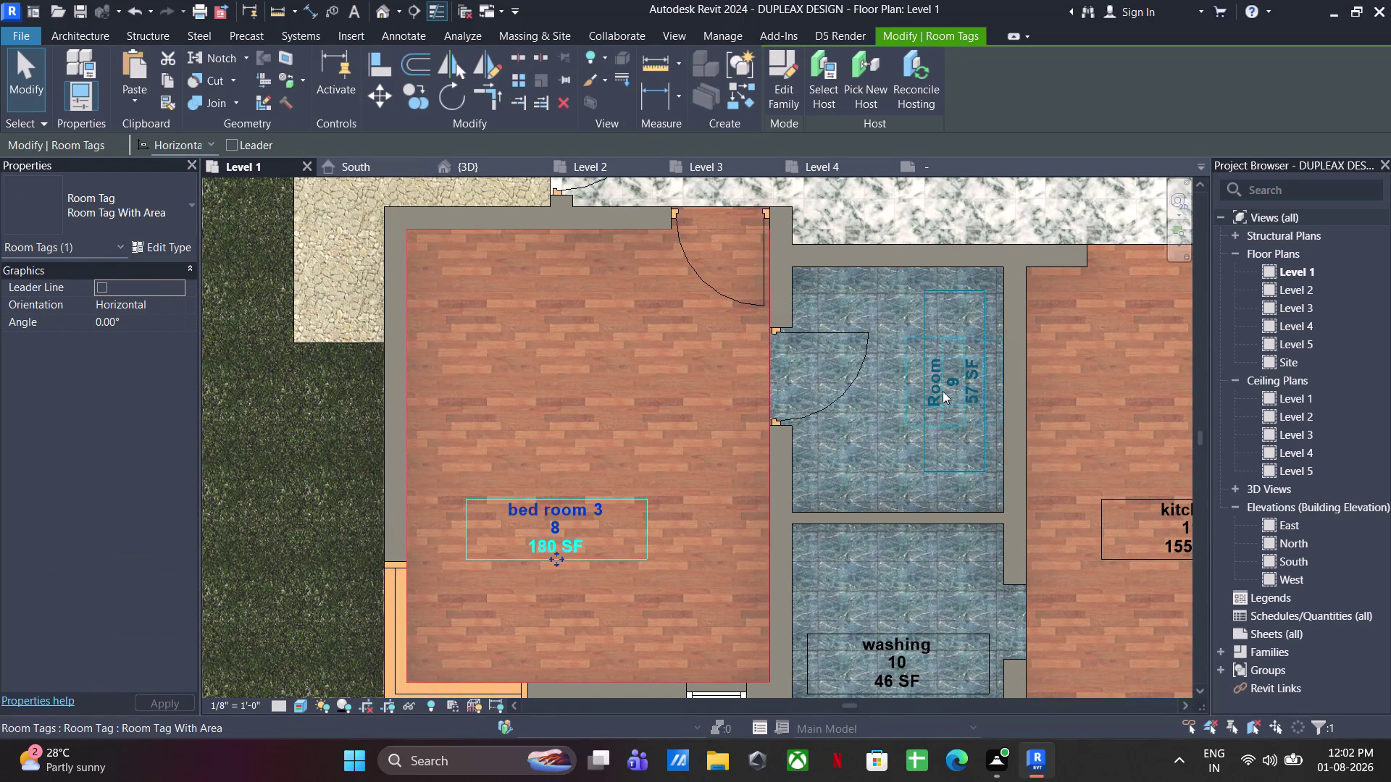
Rename room 9's tag to 'store'.
double_click(934, 391)
text(sto)
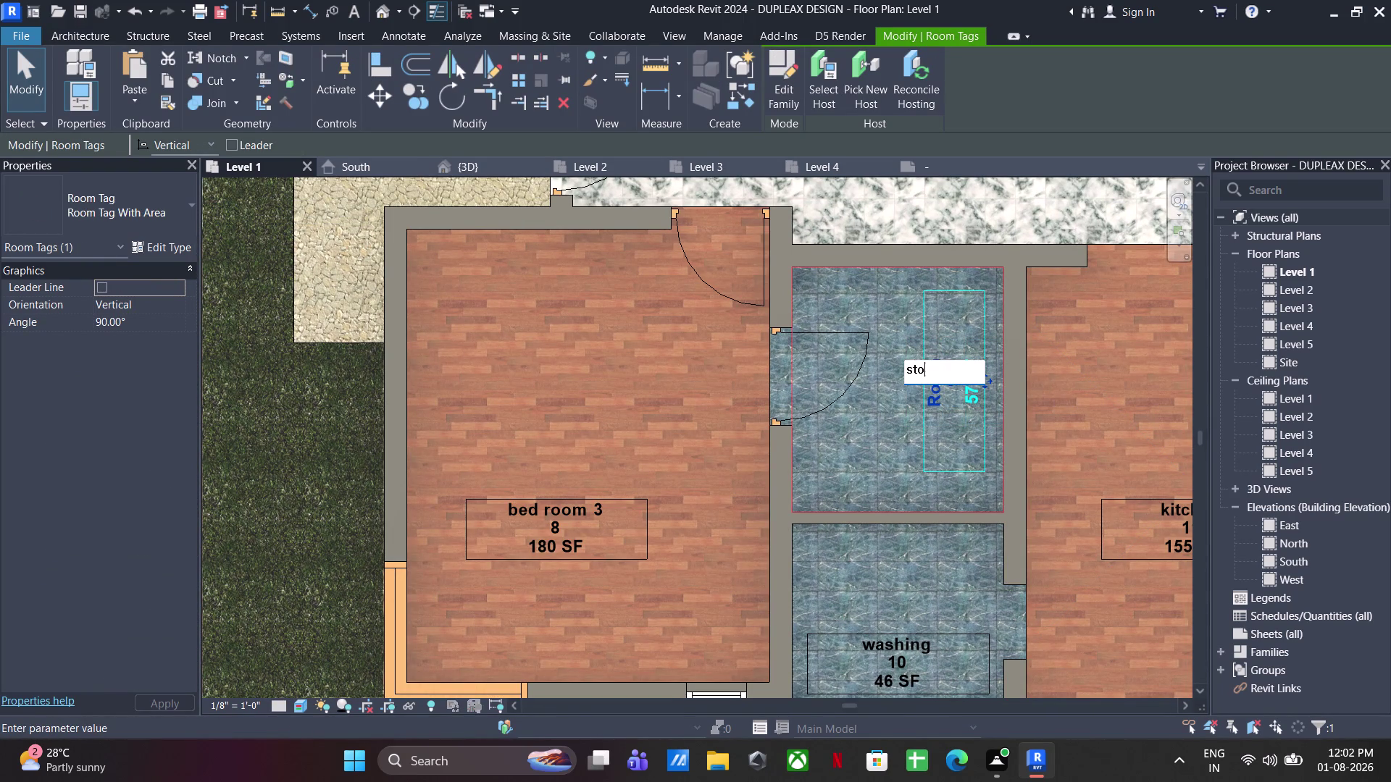
text(re)
scroll(down, 3)
click(706, 412)
Zoom out to fit the whole plan and clear the selection.
scroll(down, 3)
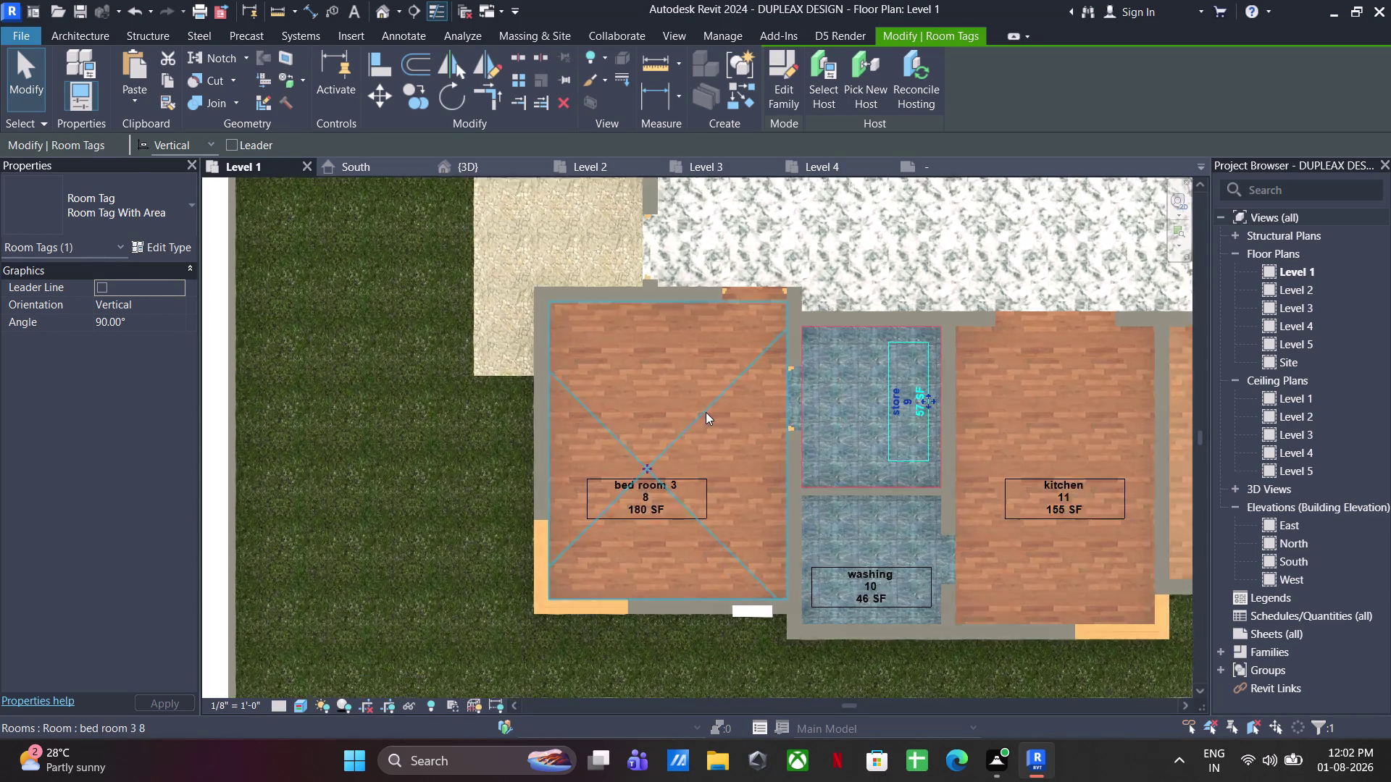
middle_drag(705, 412, 538, 747)
scroll(down, 3)
middle_drag(609, 542, 491, 436)
key(Escape)
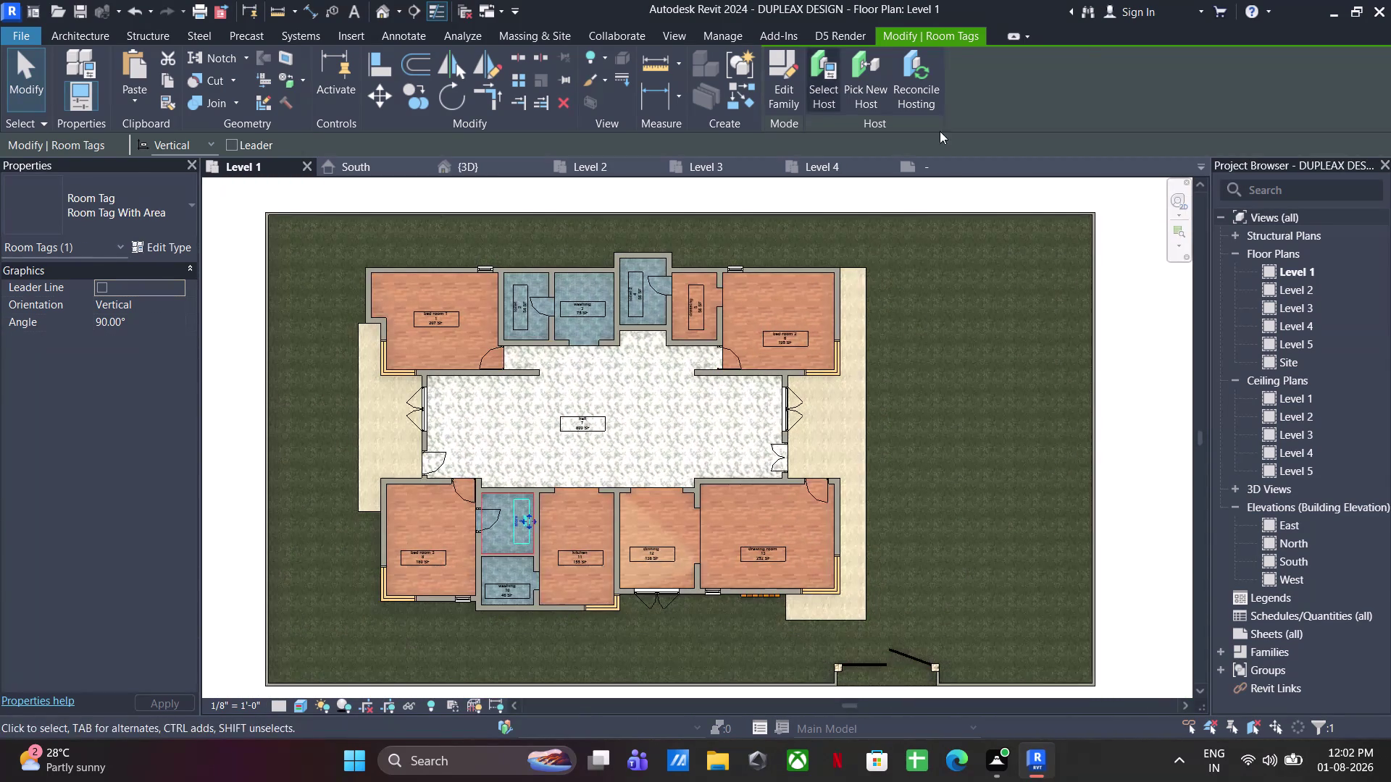
key(Escape)
key(Escape)
key(Escape)
middle_drag(906, 378, 864, 342)
key(Escape)
middle_drag(834, 377, 855, 390)
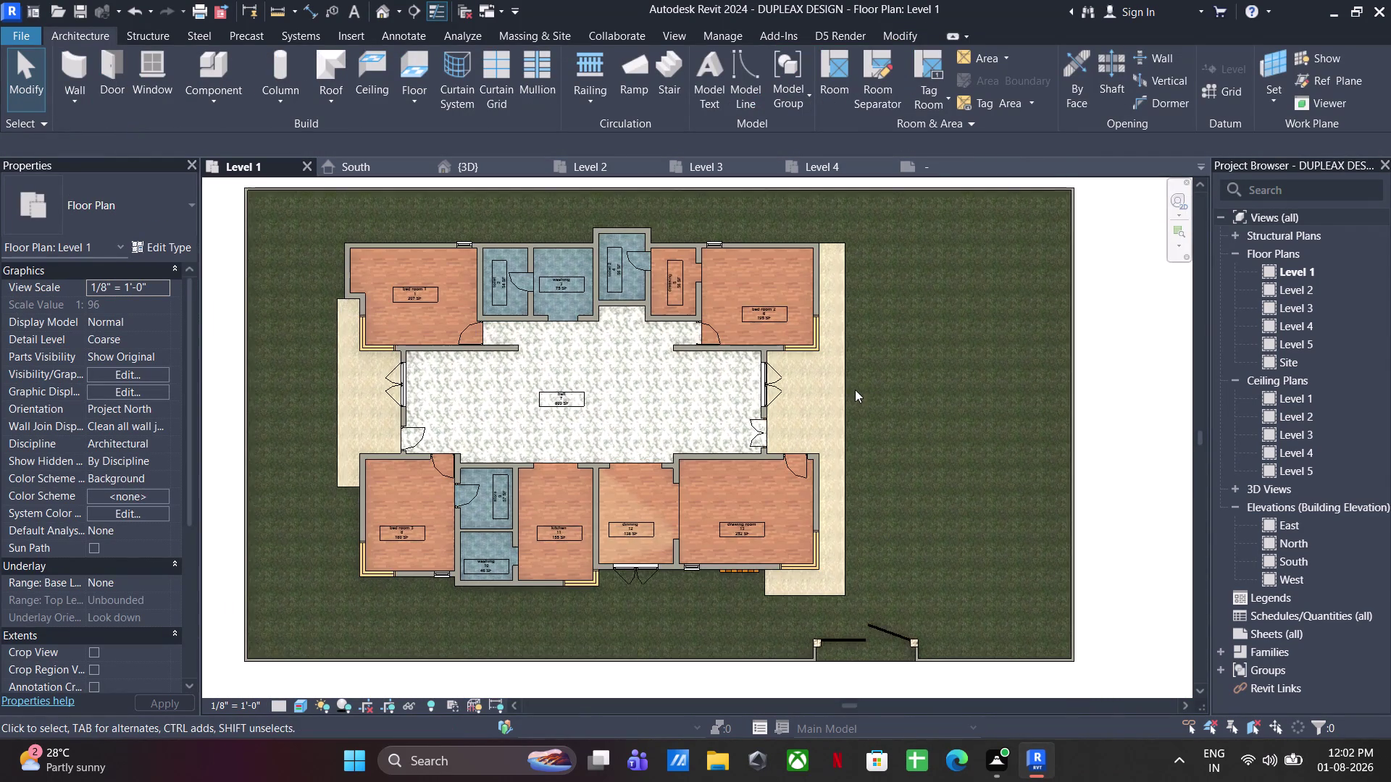
key(Escape)
key(Escape)
key(Escape)
key(Escape)
key(Escape)
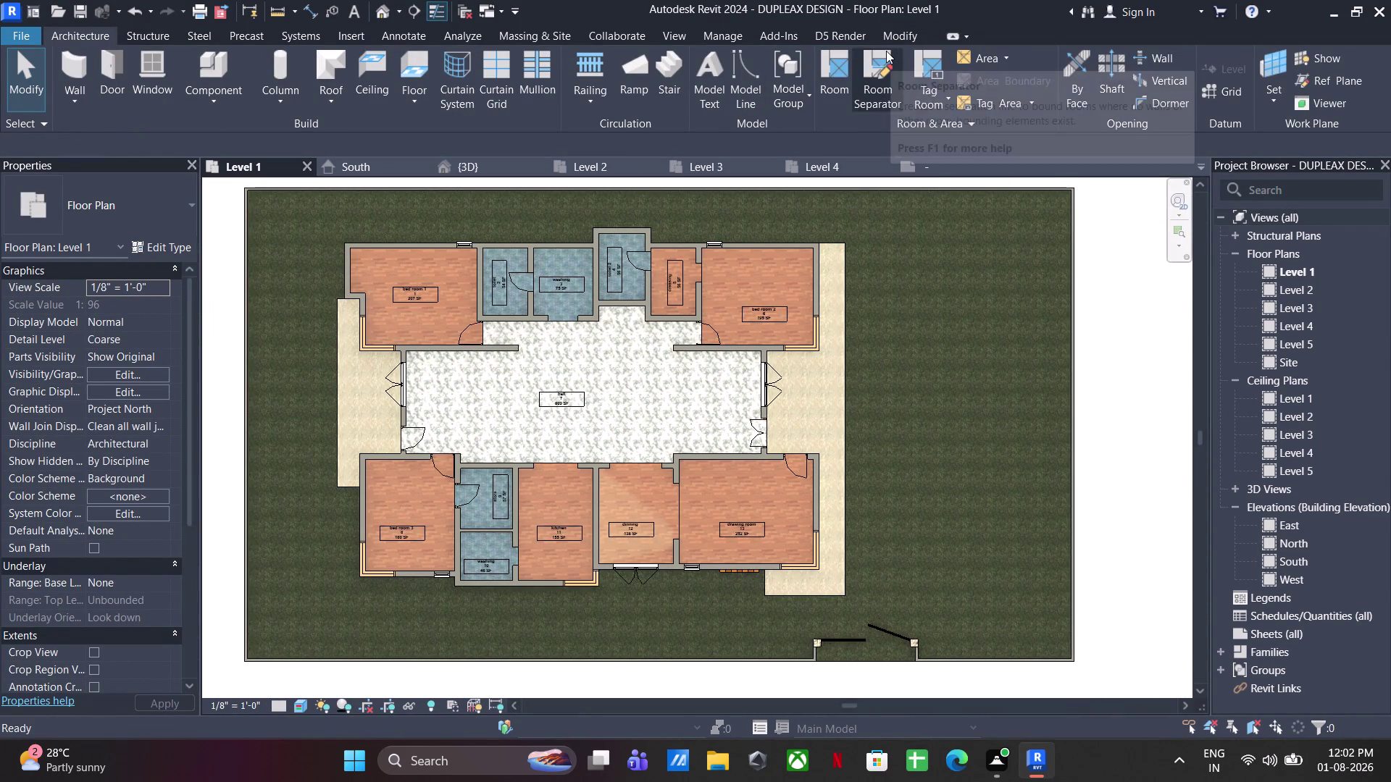
Draw room separation lines along the site boundary around the lawn, dismissing the redundant room warning.
click(886, 51)
click(248, 193)
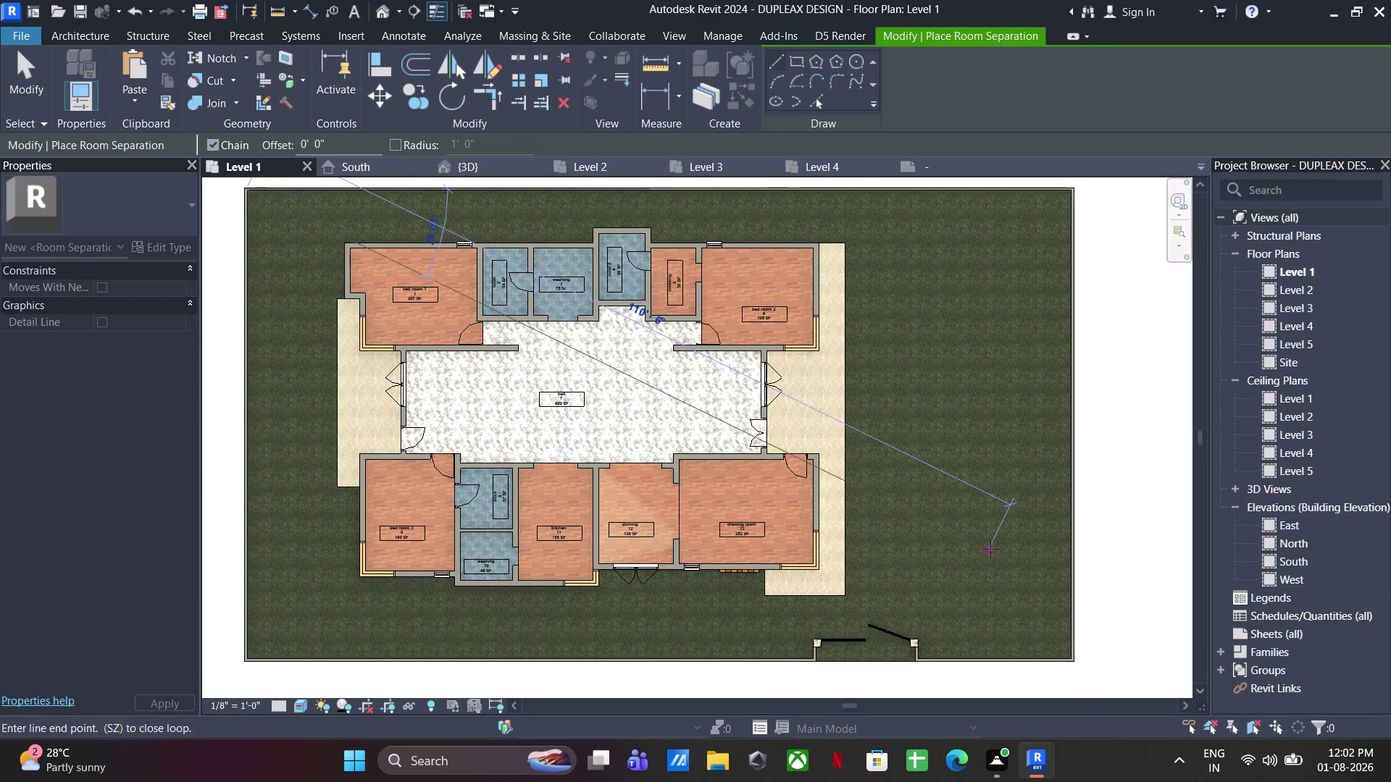
key(Escape)
click(801, 56)
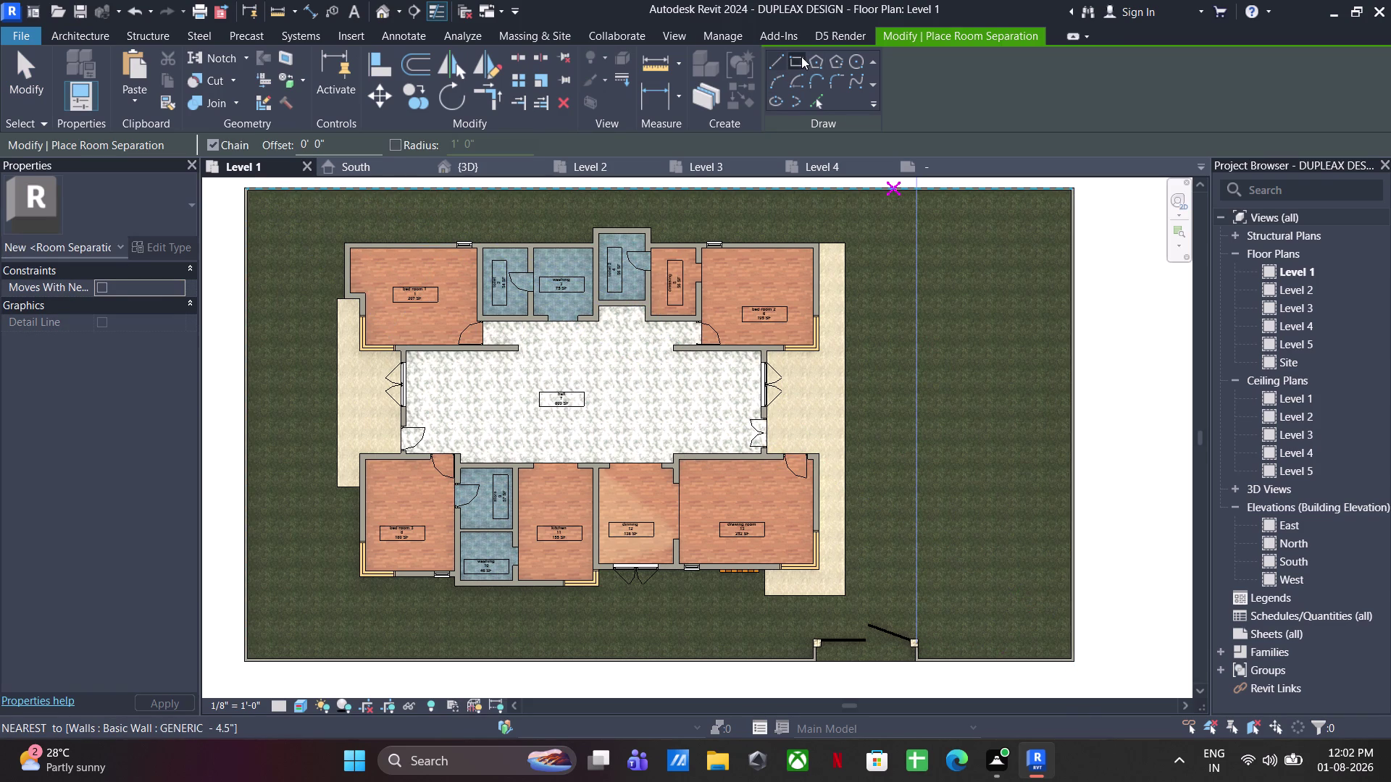
click(250, 192)
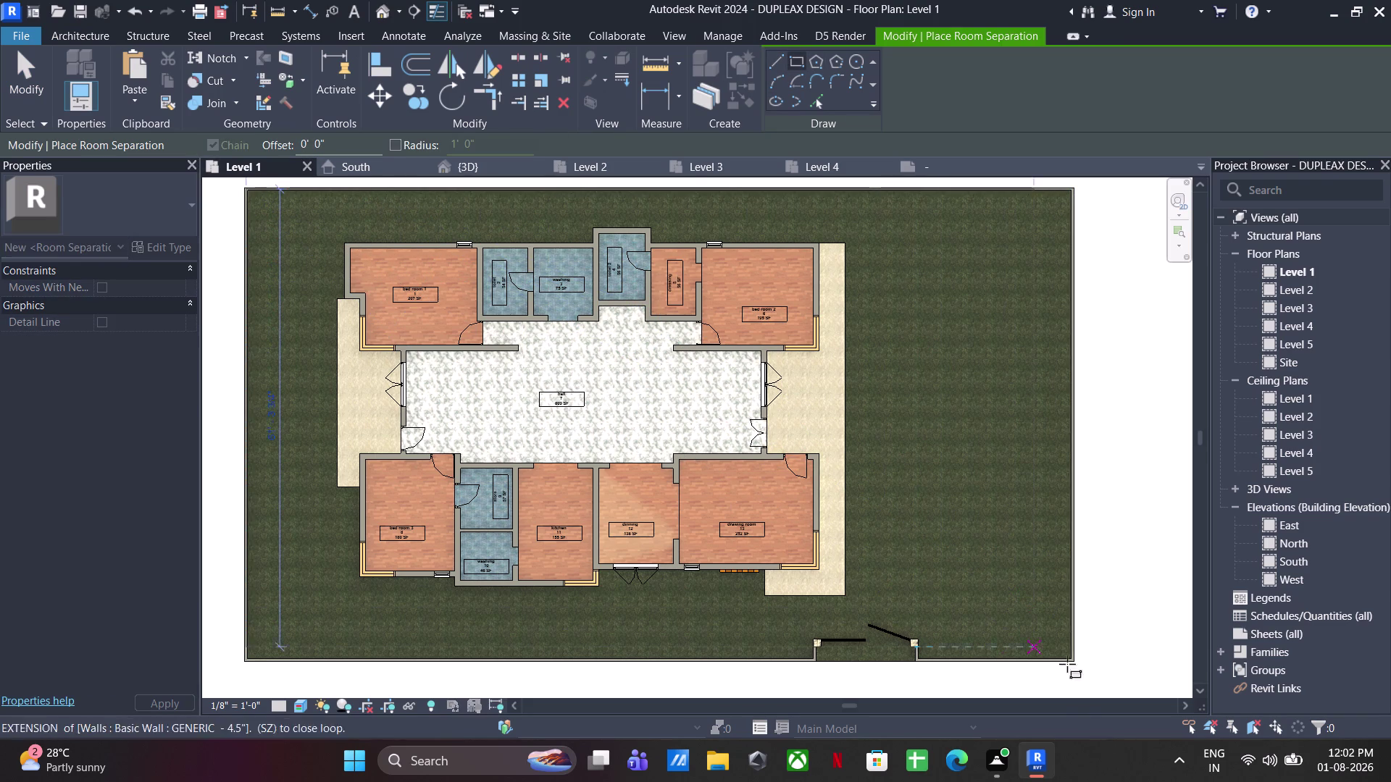
click(1069, 657)
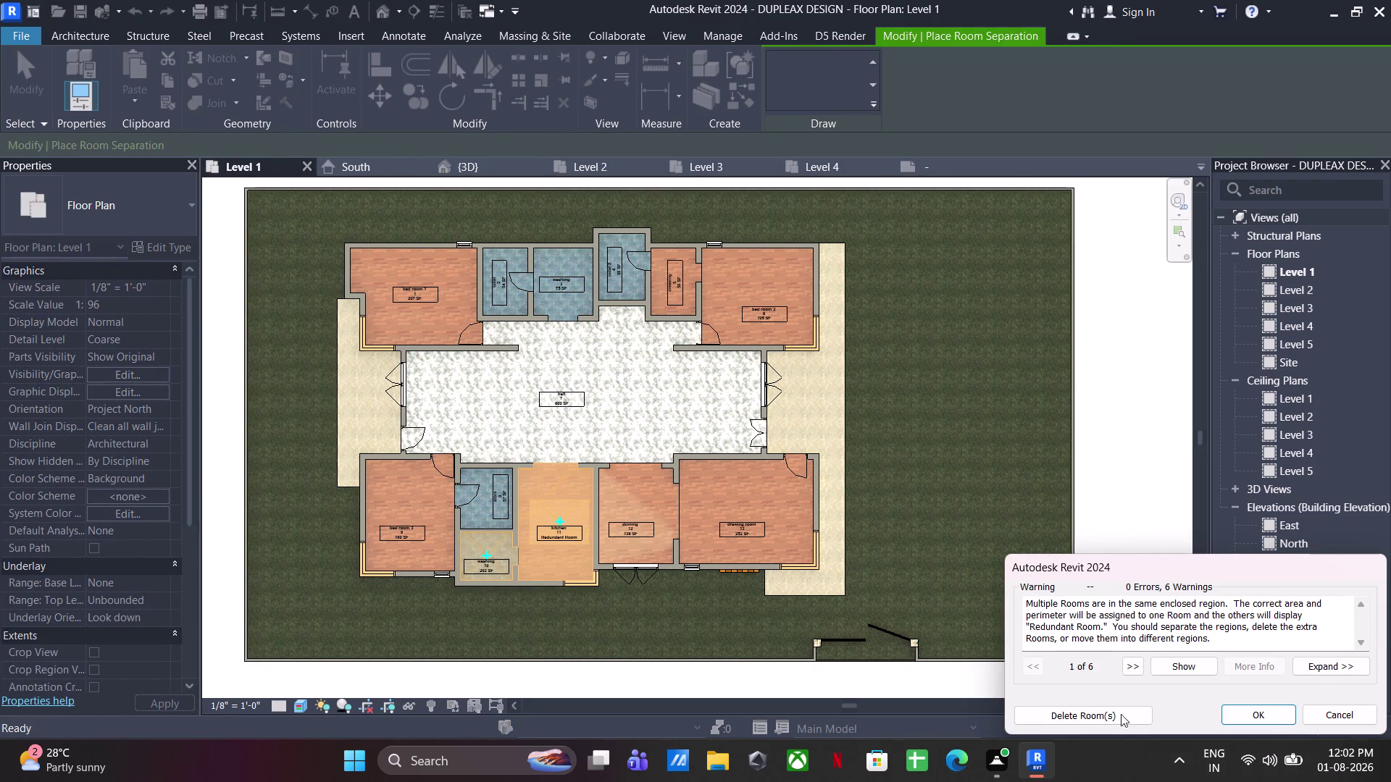
click(1242, 718)
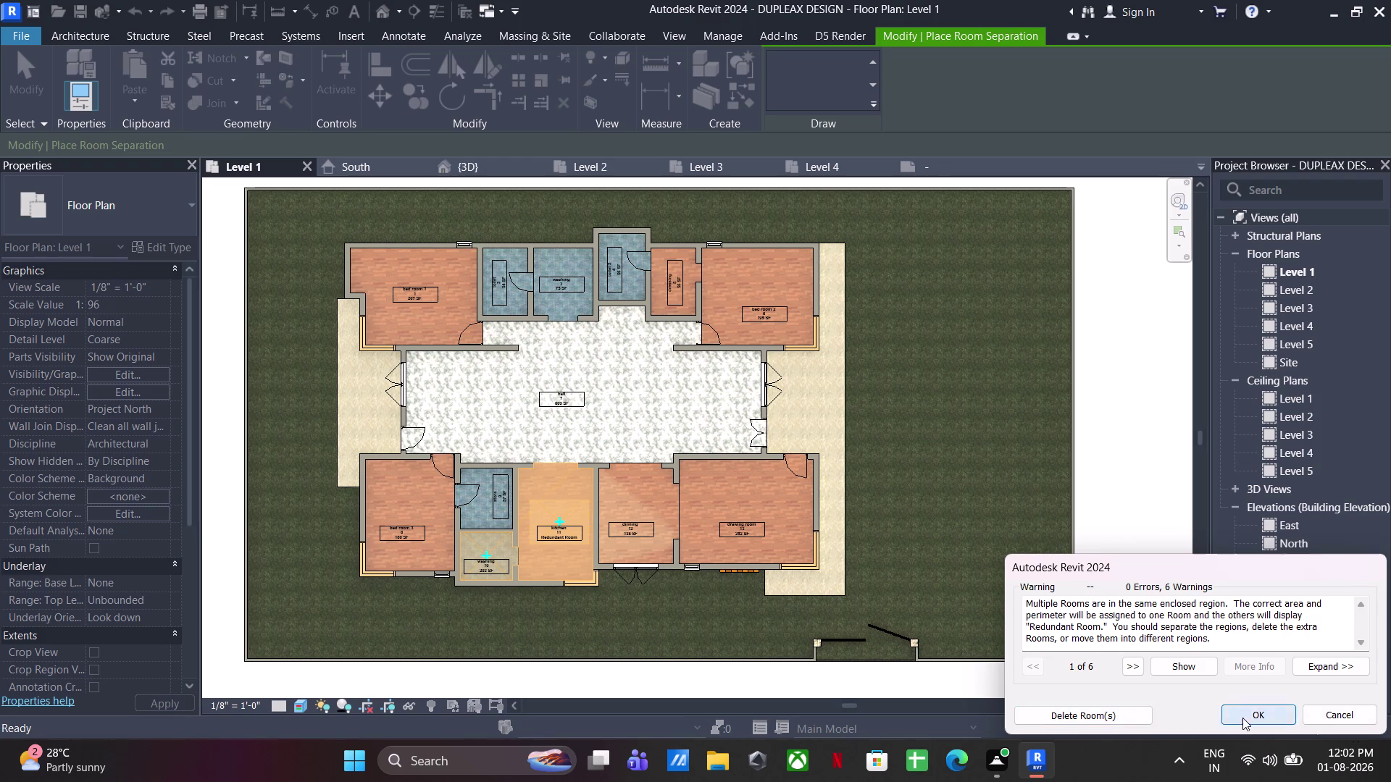
Exit the separator tool and place a room in the lawn east of the house.
key(Escape)
key(Escape)
key(Escape)
key(Escape)
key(Escape)
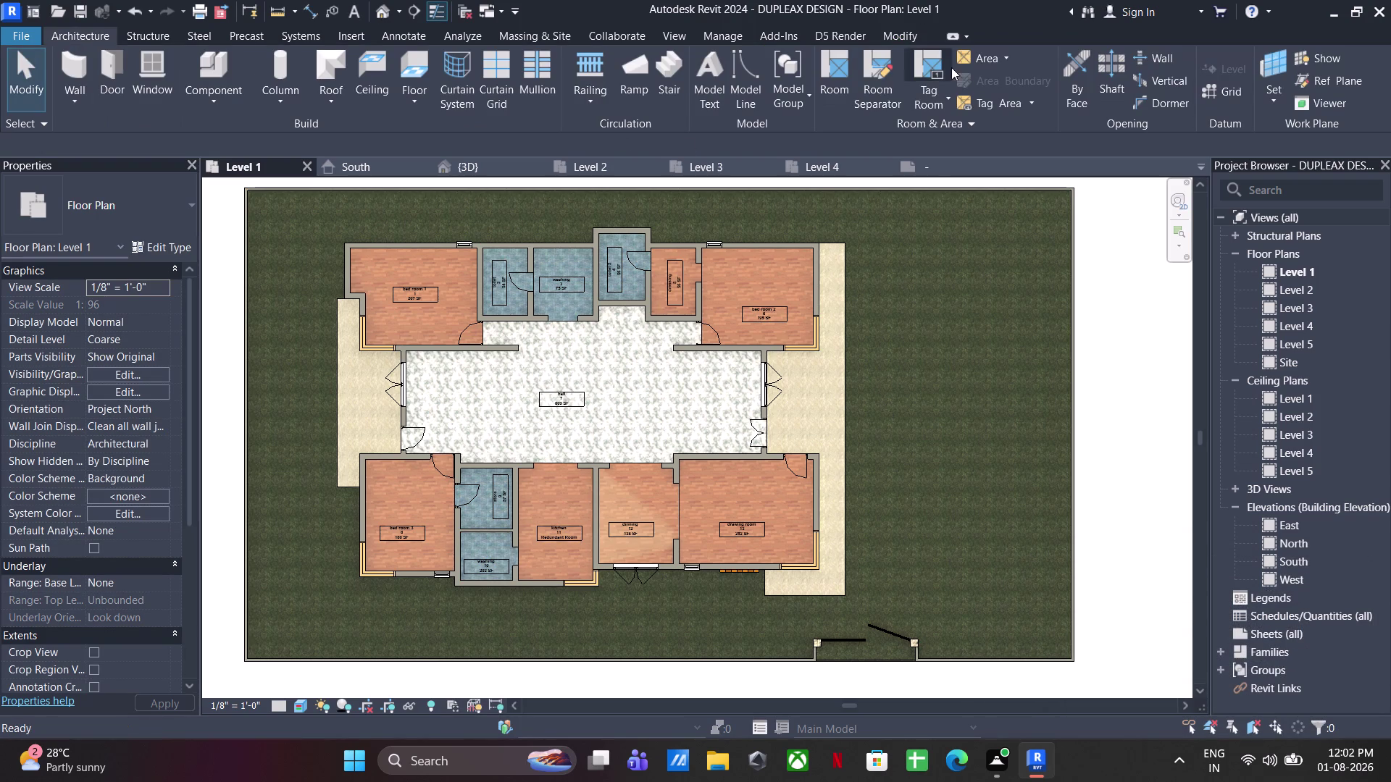
key(Escape)
click(836, 75)
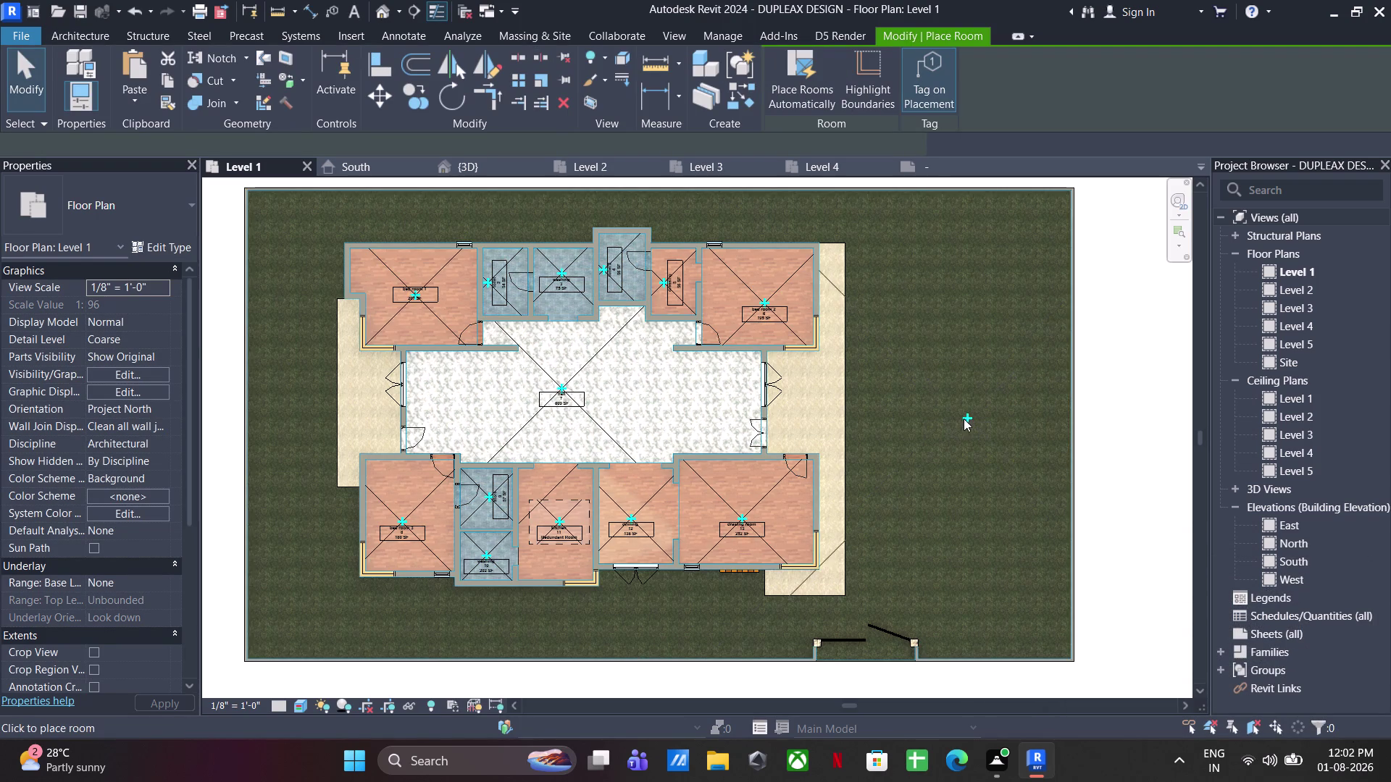
click(956, 415)
Name the new lawn room's tag 'garden' and clear the selection.
key(Escape)
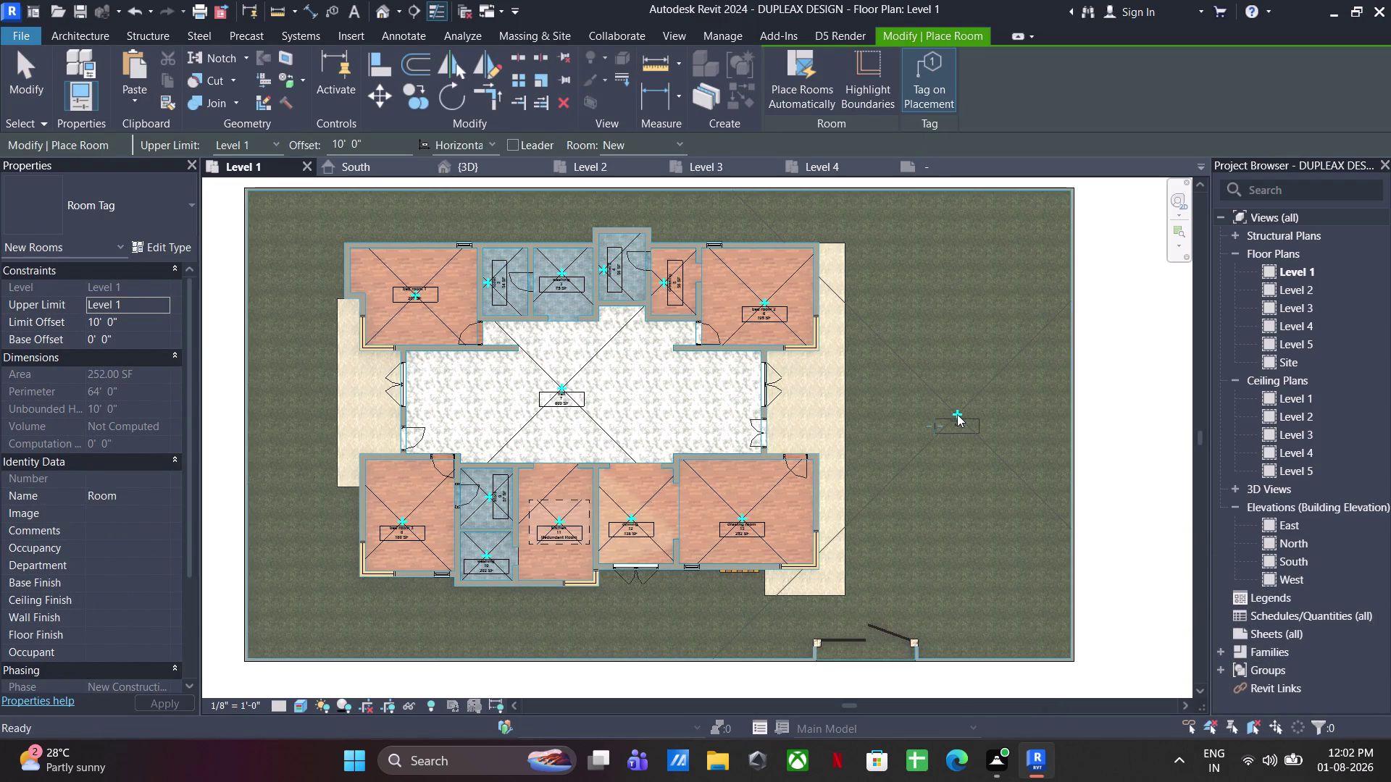
key(Escape)
key(Escape)
scroll(up, 3)
click(959, 421)
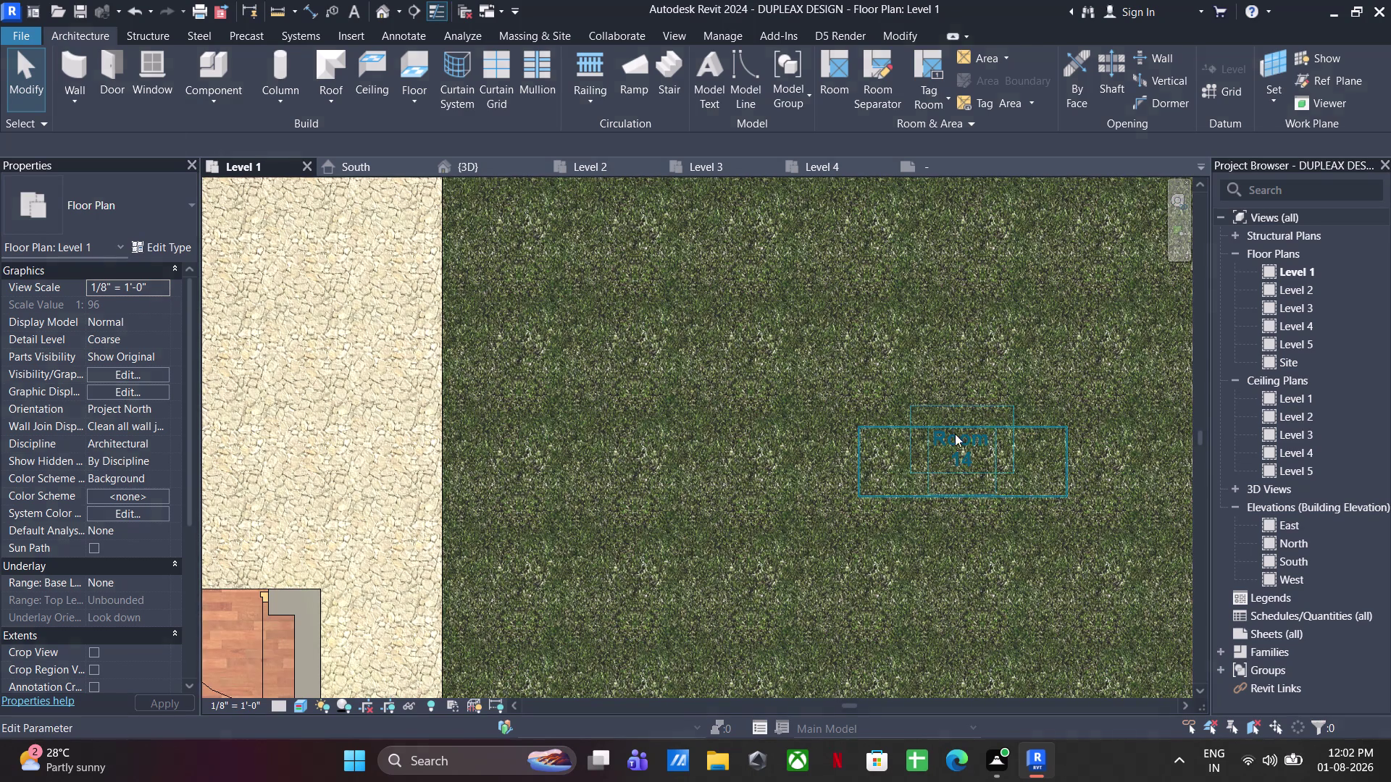
click(947, 435)
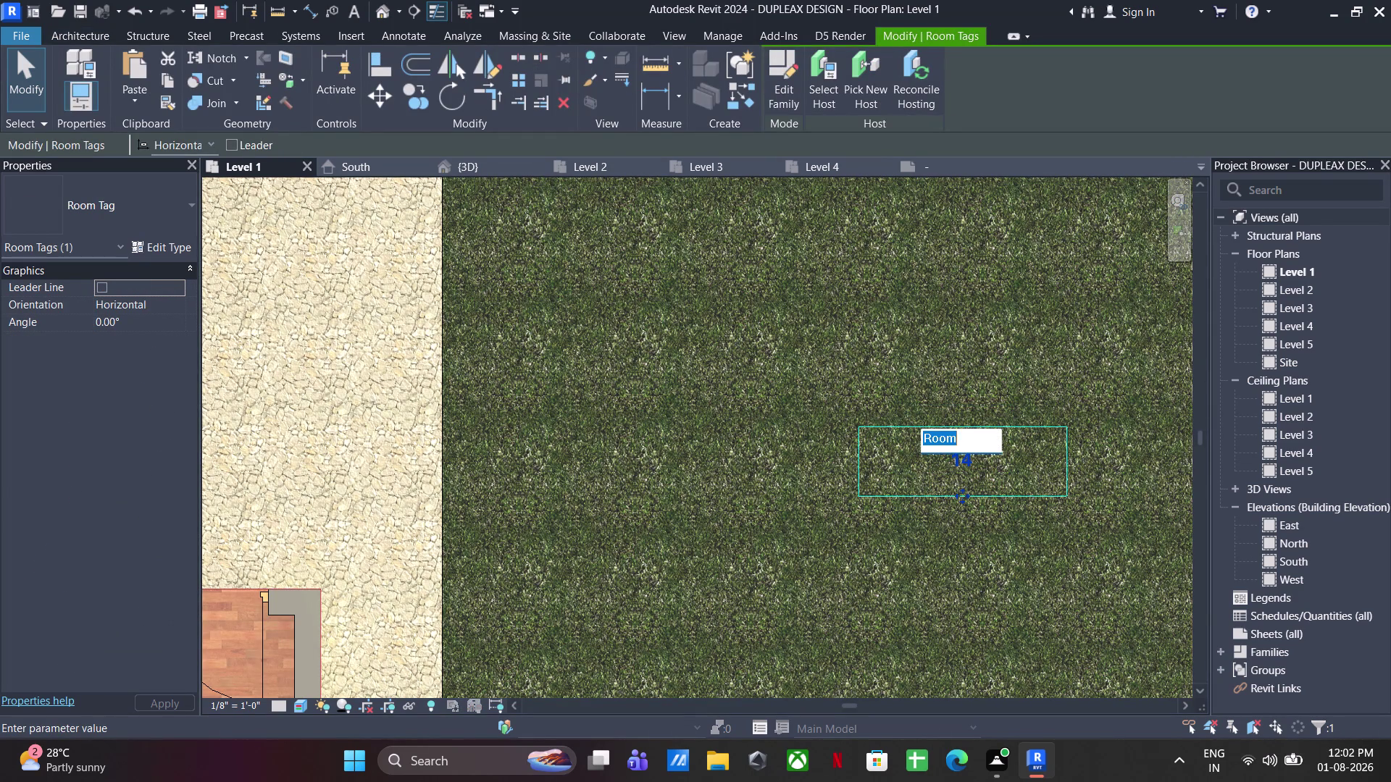
text(garden)
click(905, 292)
scroll(down, 3)
scroll(down, 3)
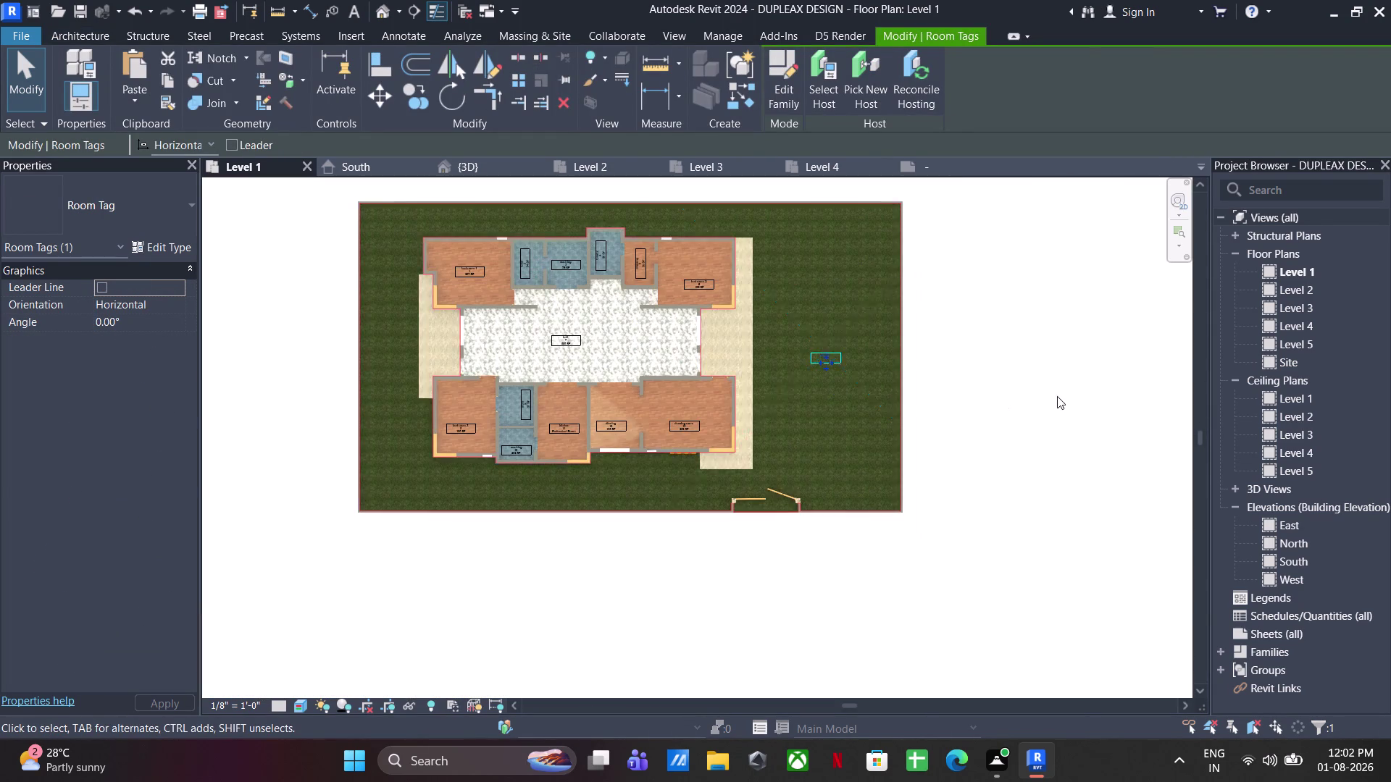
key(Escape)
key(Escape)
key(Escape)
key(Escape)
key(Escape)
click(300, 710)
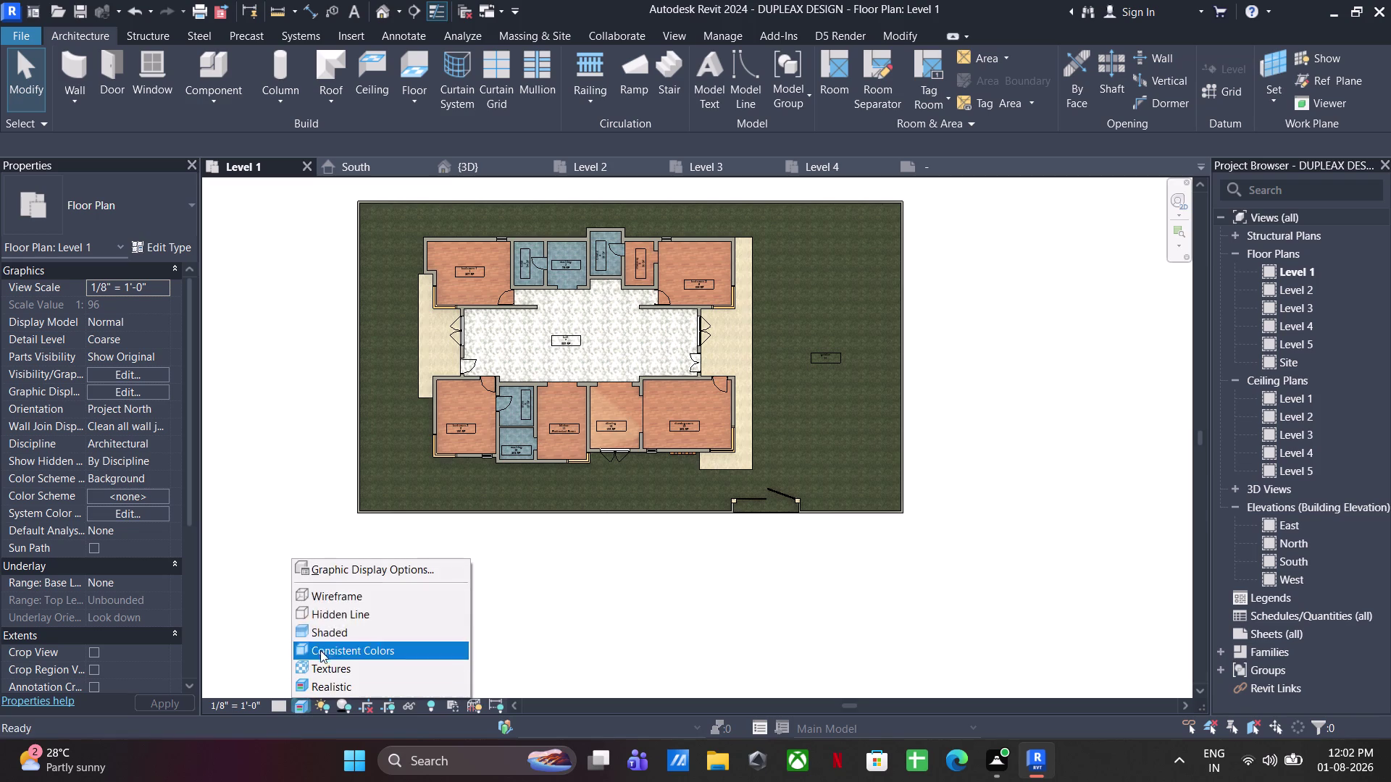
Switch the view to Hidden Line and select a 9-inch exterior wall.
click(346, 615)
scroll(up, 3)
click(431, 382)
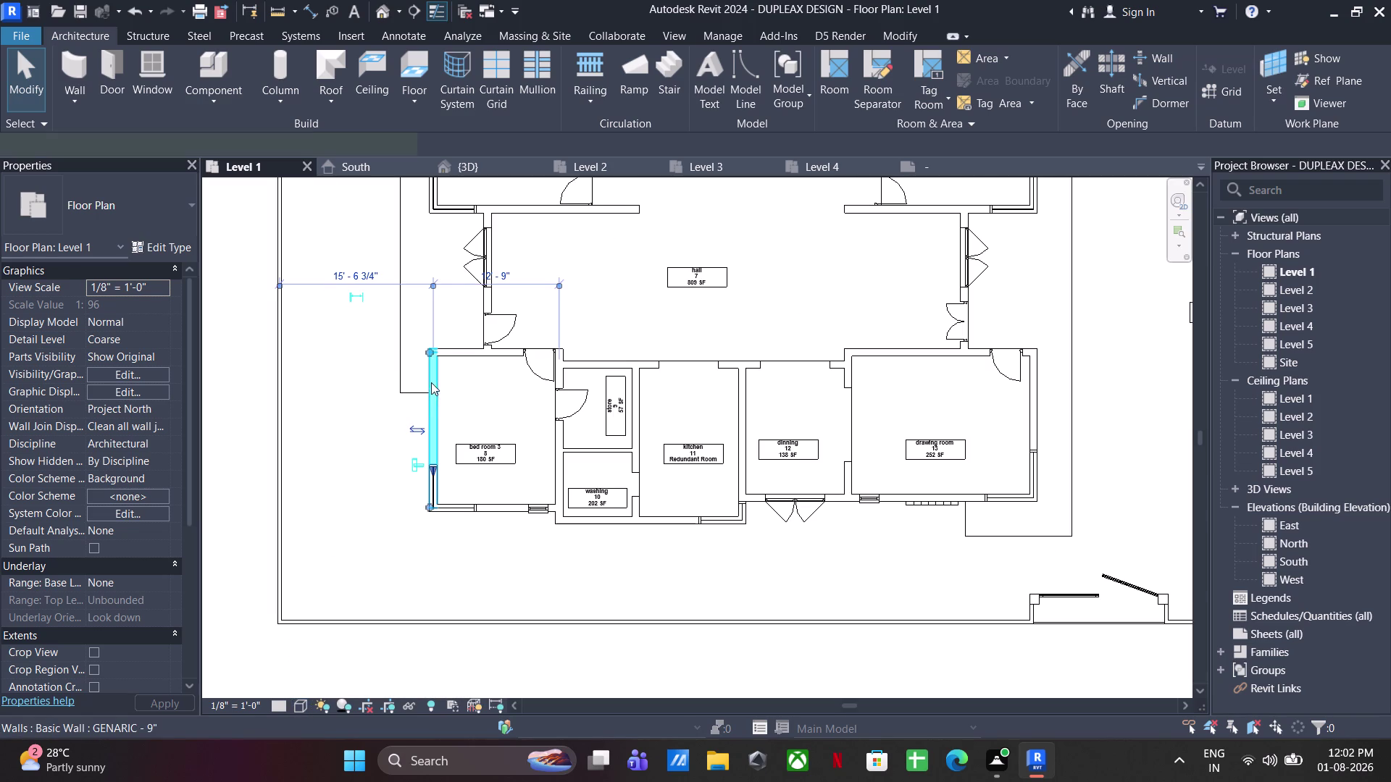
Set the 9-inch wall type's coarse scale fill pattern to Masonry - Brick.
click(170, 245)
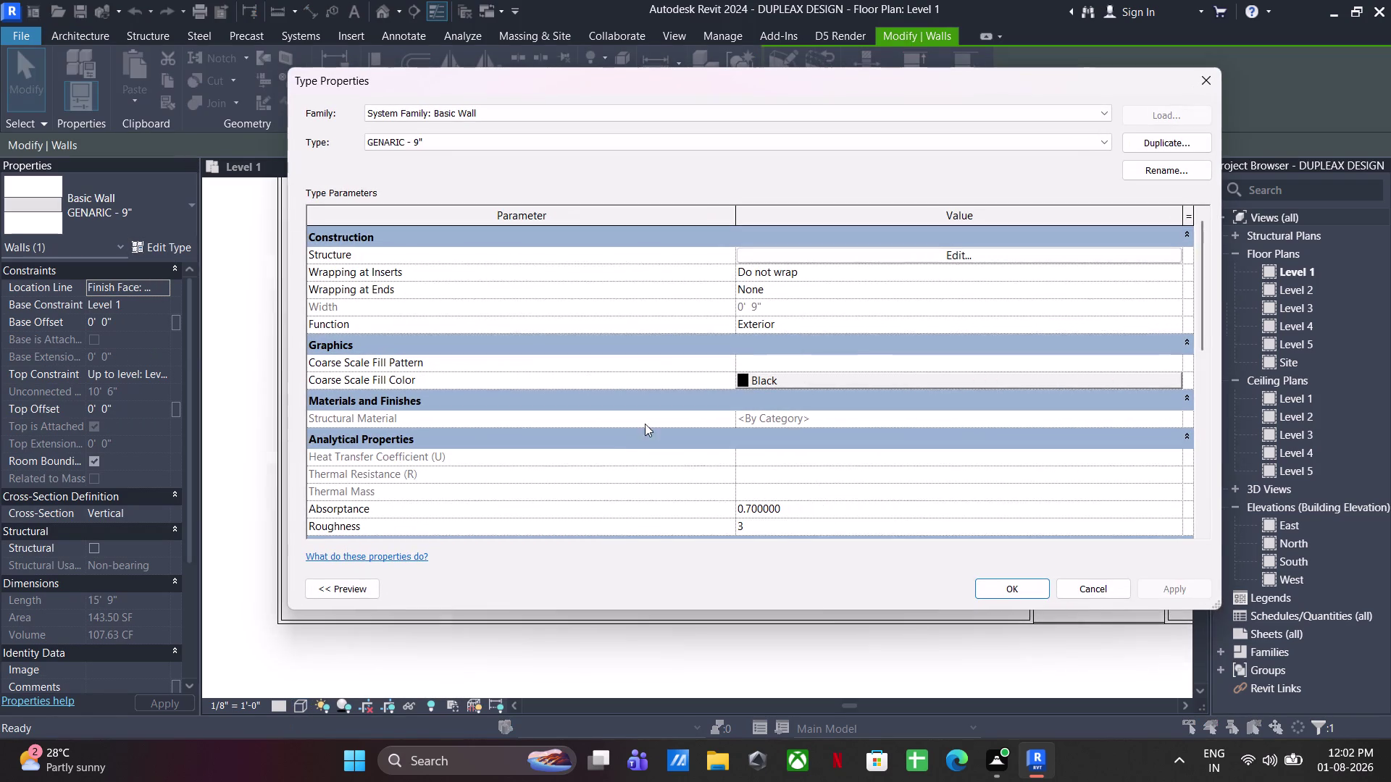
click(760, 363)
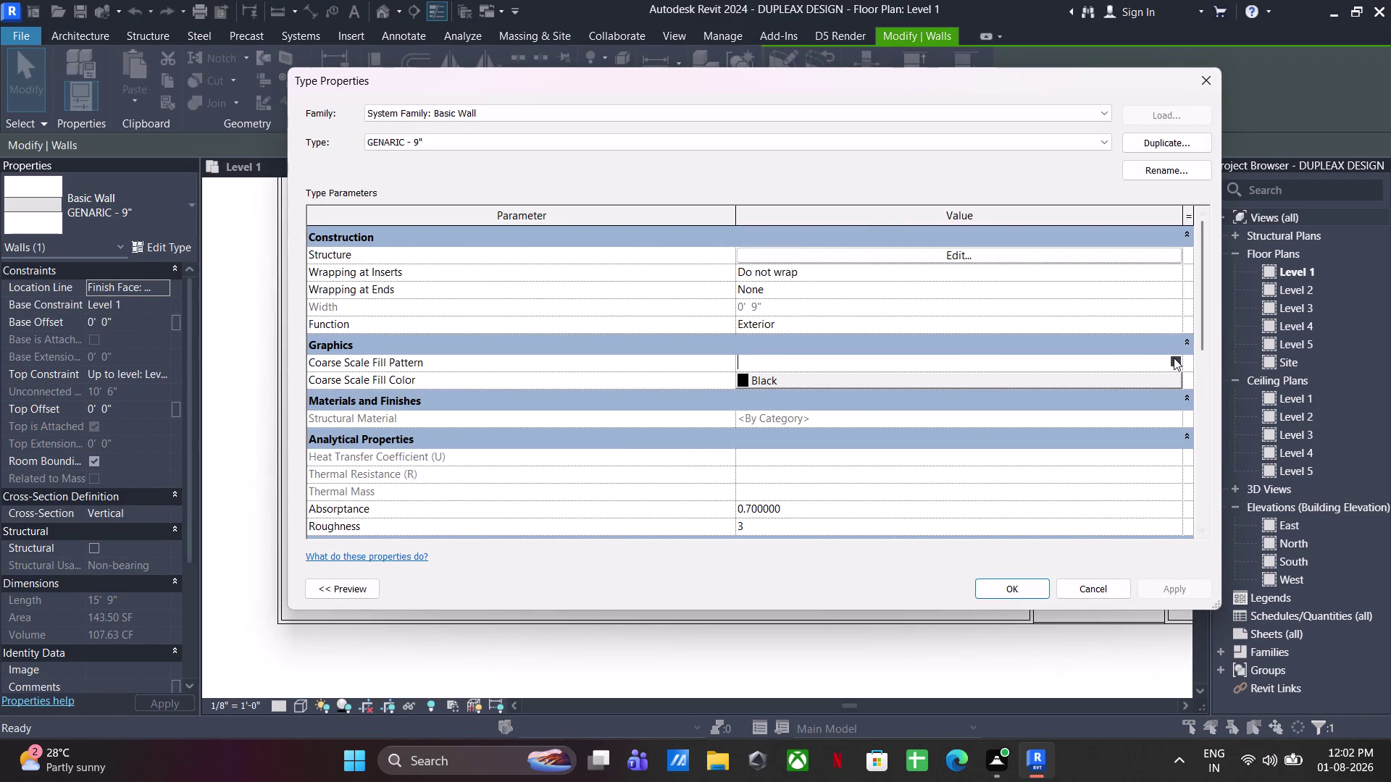
click(1174, 358)
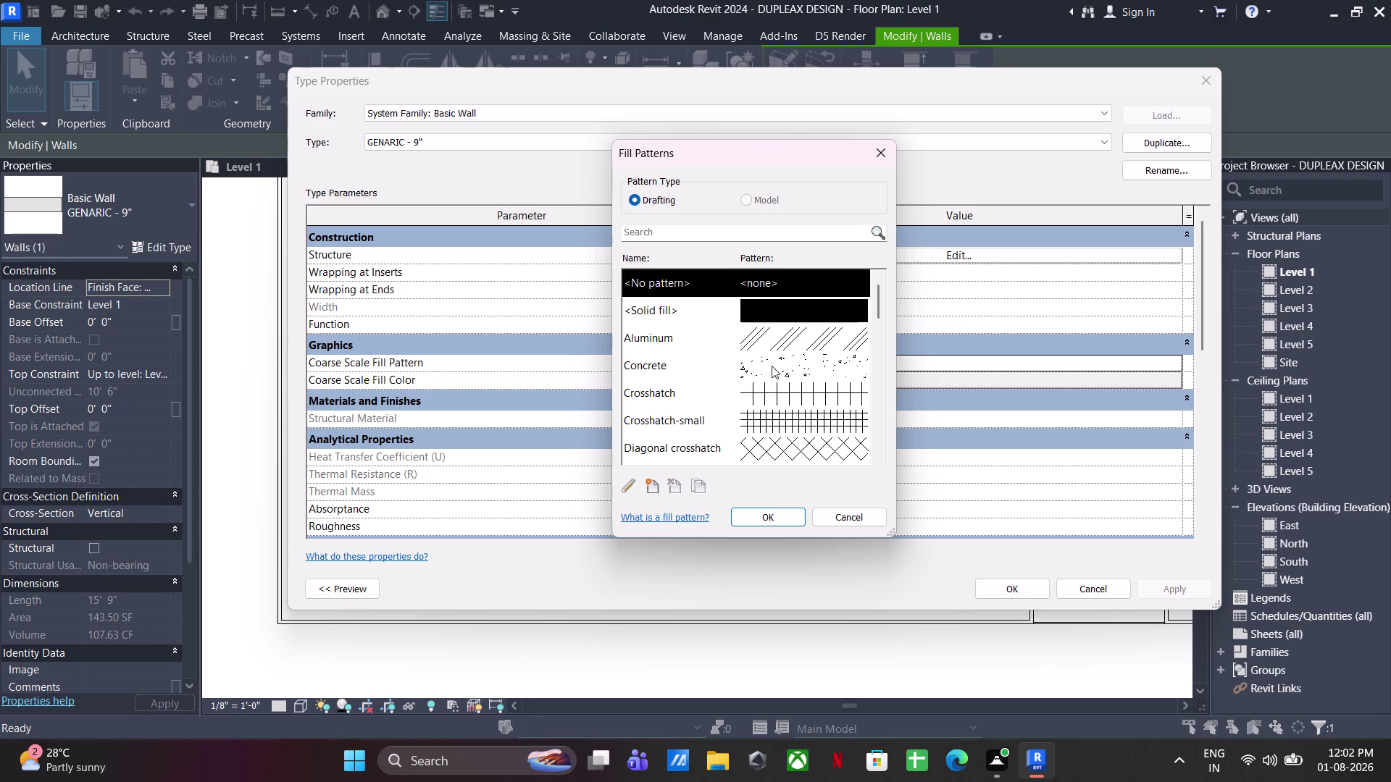
scroll(down, 3)
scroll(down, 3)
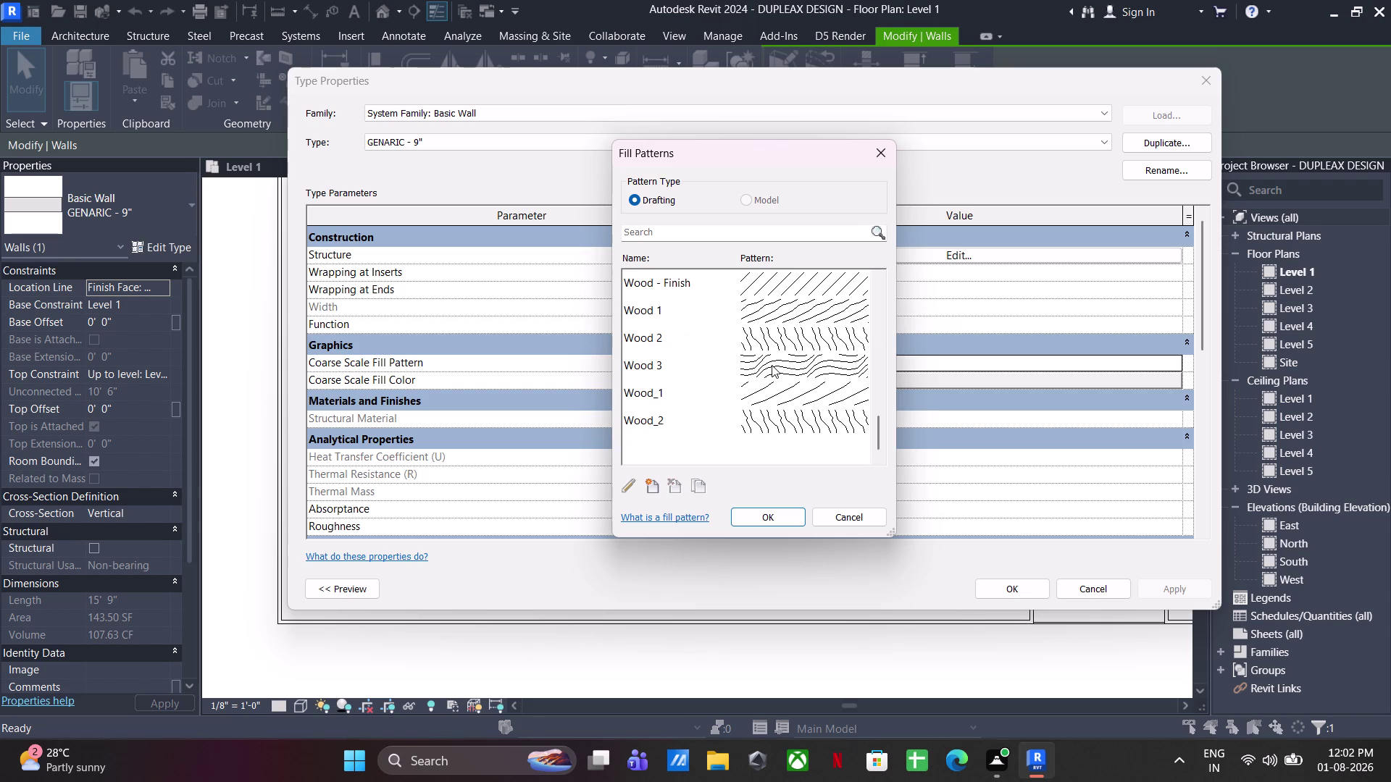
scroll(up, 3)
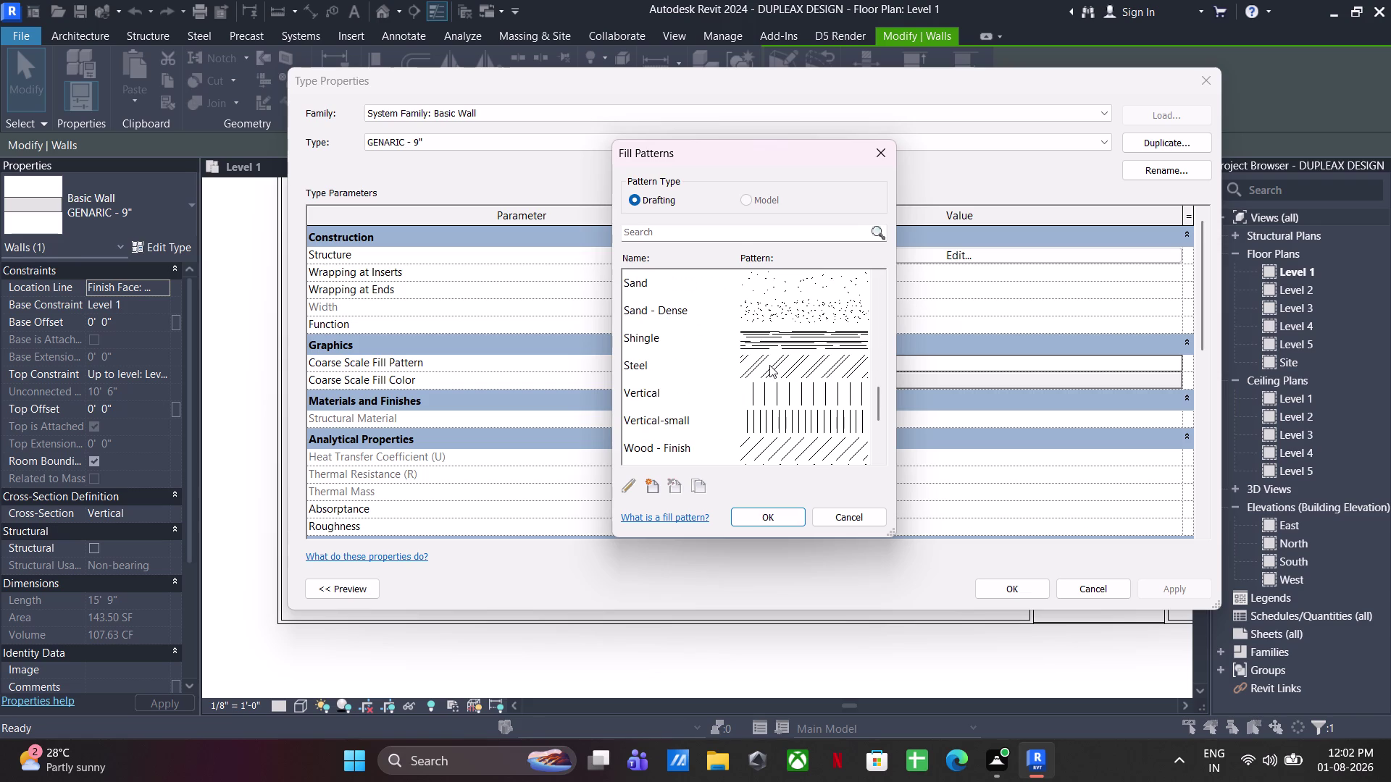
scroll(up, 3)
scroll(up, 3)
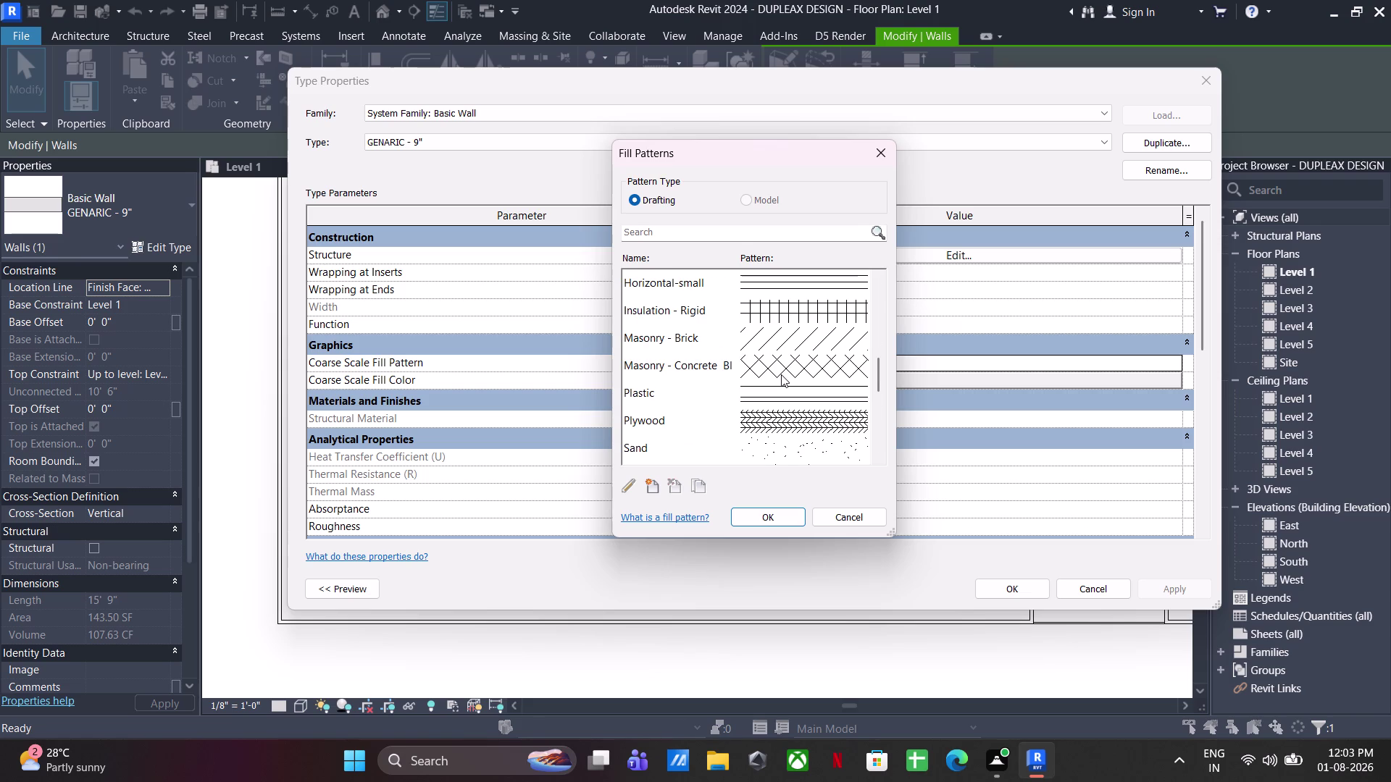
click(794, 341)
click(761, 514)
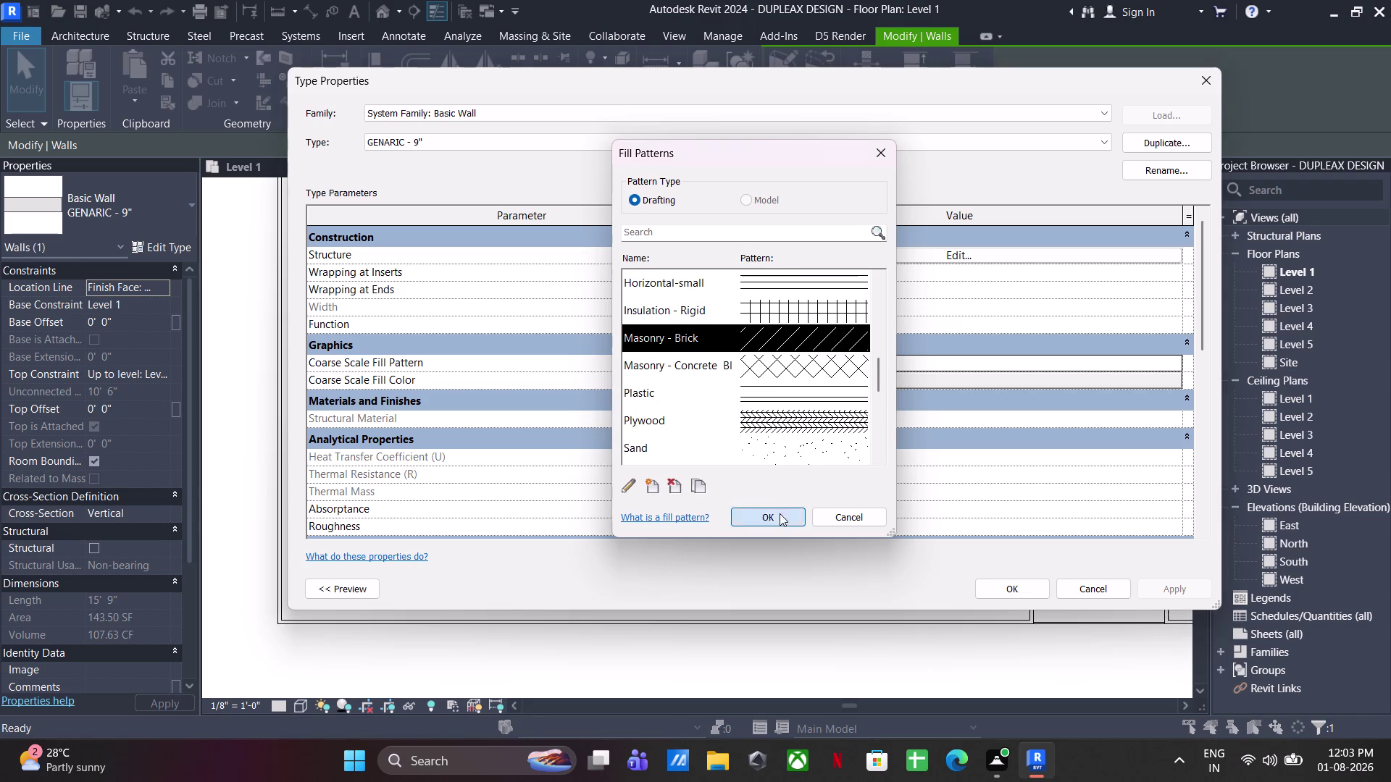
click(1009, 579)
click(893, 545)
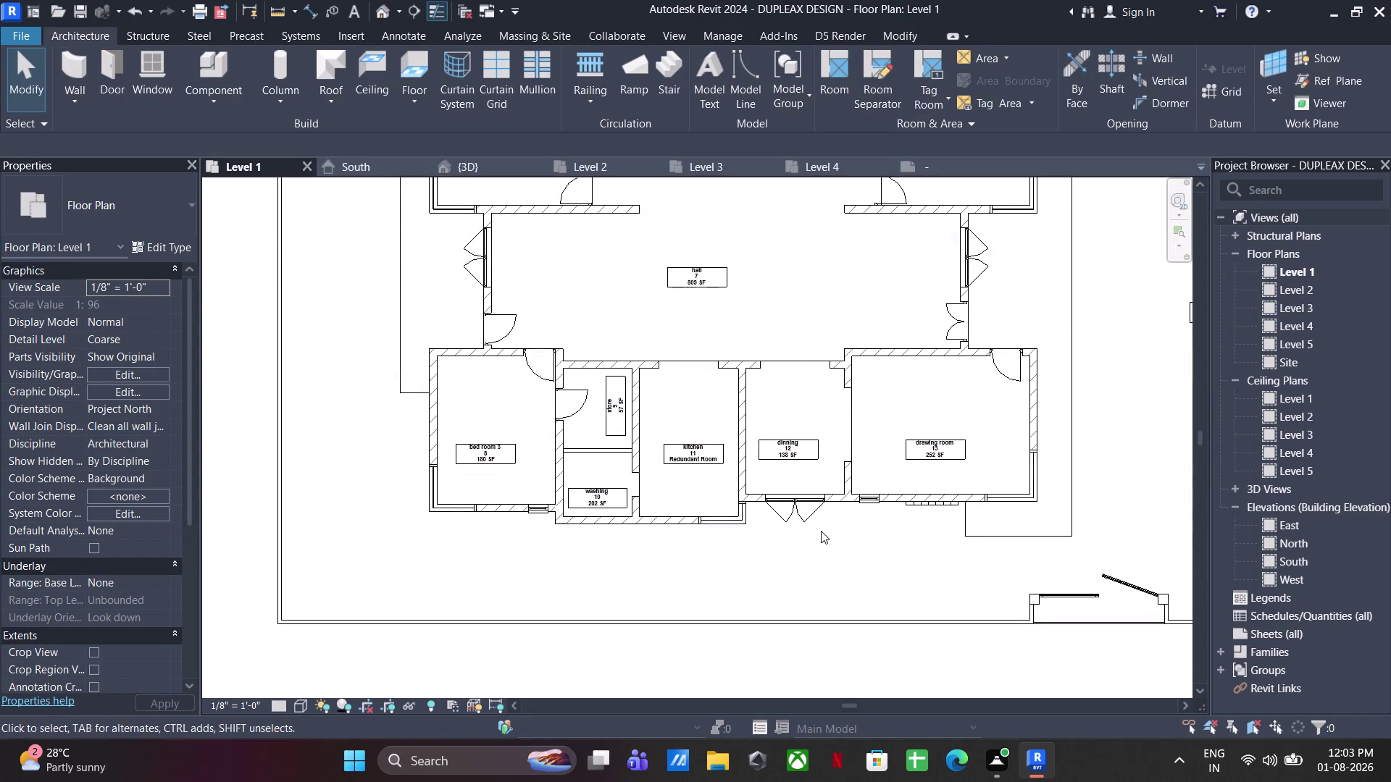
Set the 4.5-inch wall type's coarse scale fill pattern to Diagonal down.
click(605, 451)
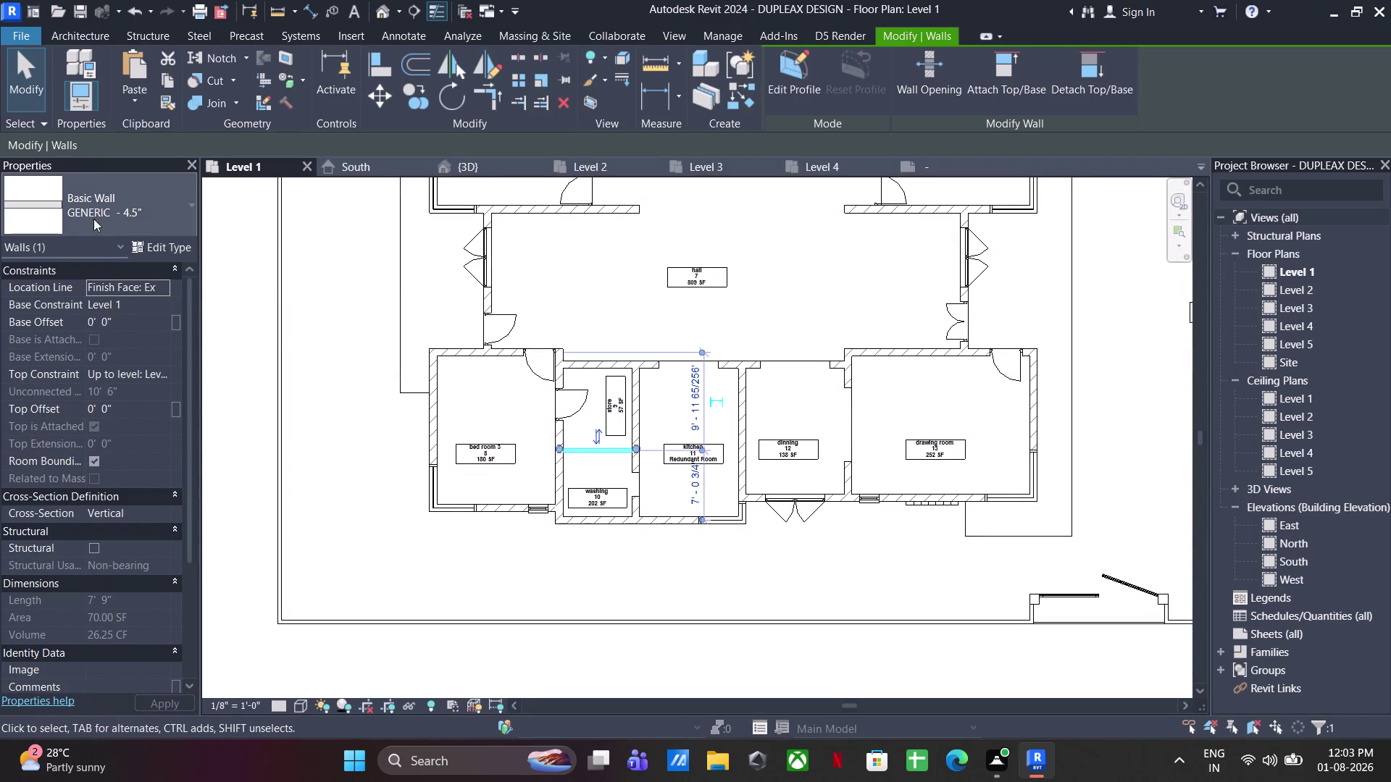
click(157, 247)
click(804, 363)
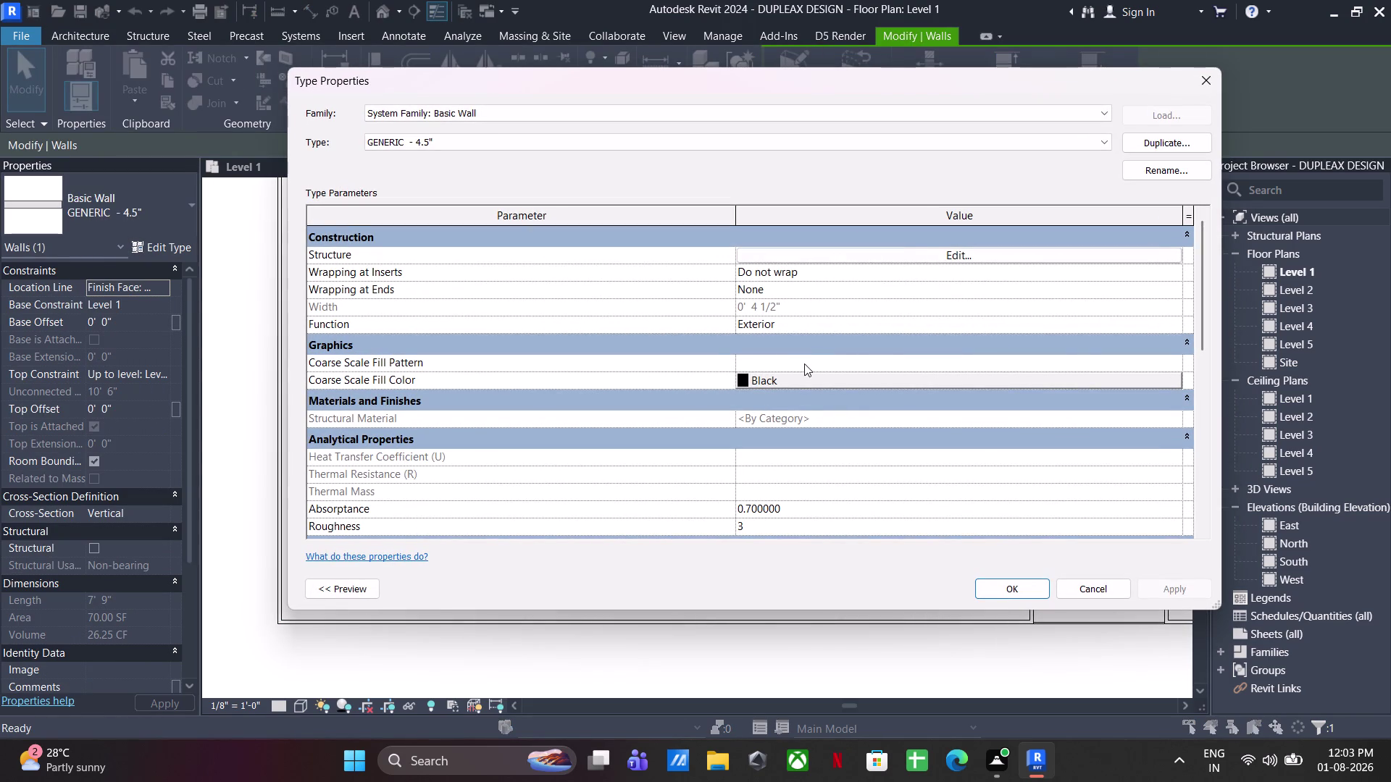
click(1172, 355)
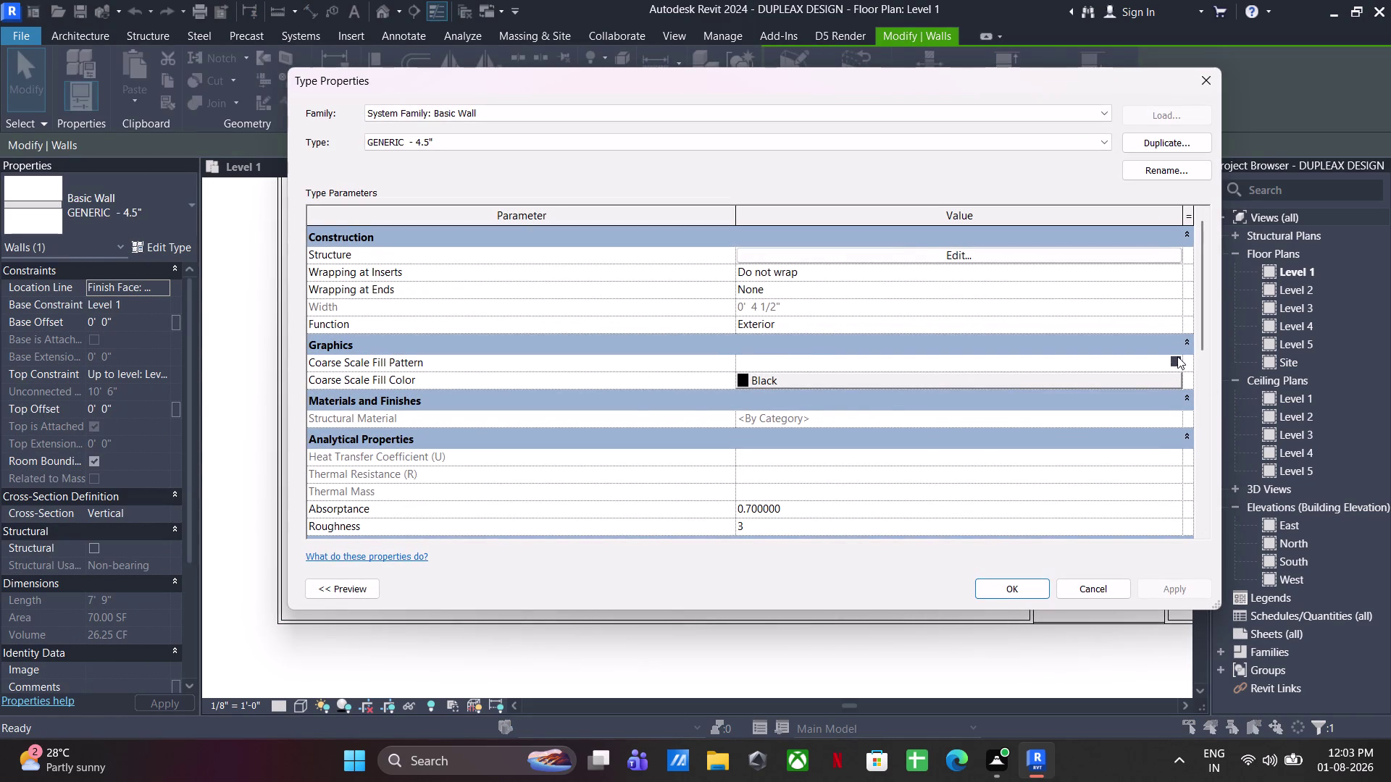
click(1177, 356)
scroll(down, 3)
scroll(down, 3)
click(770, 340)
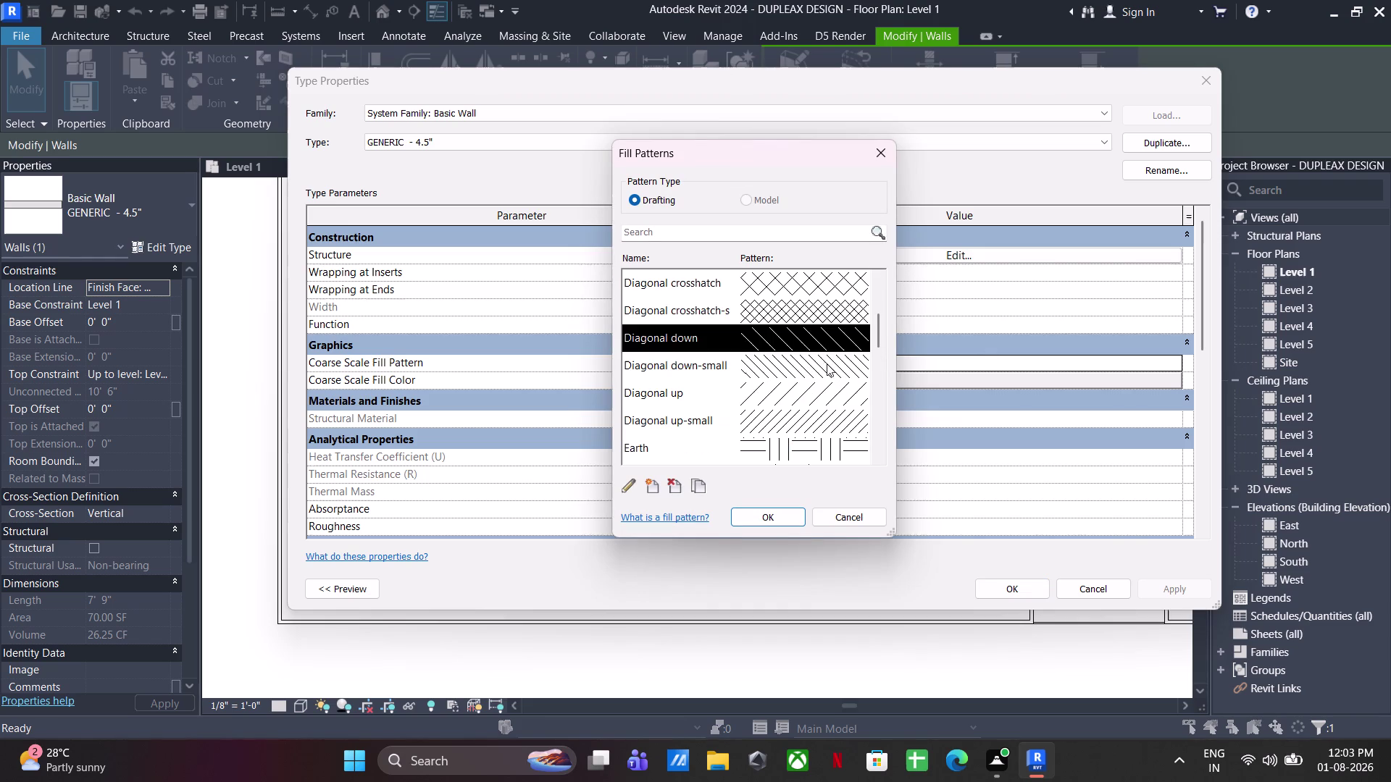
click(788, 510)
click(1008, 588)
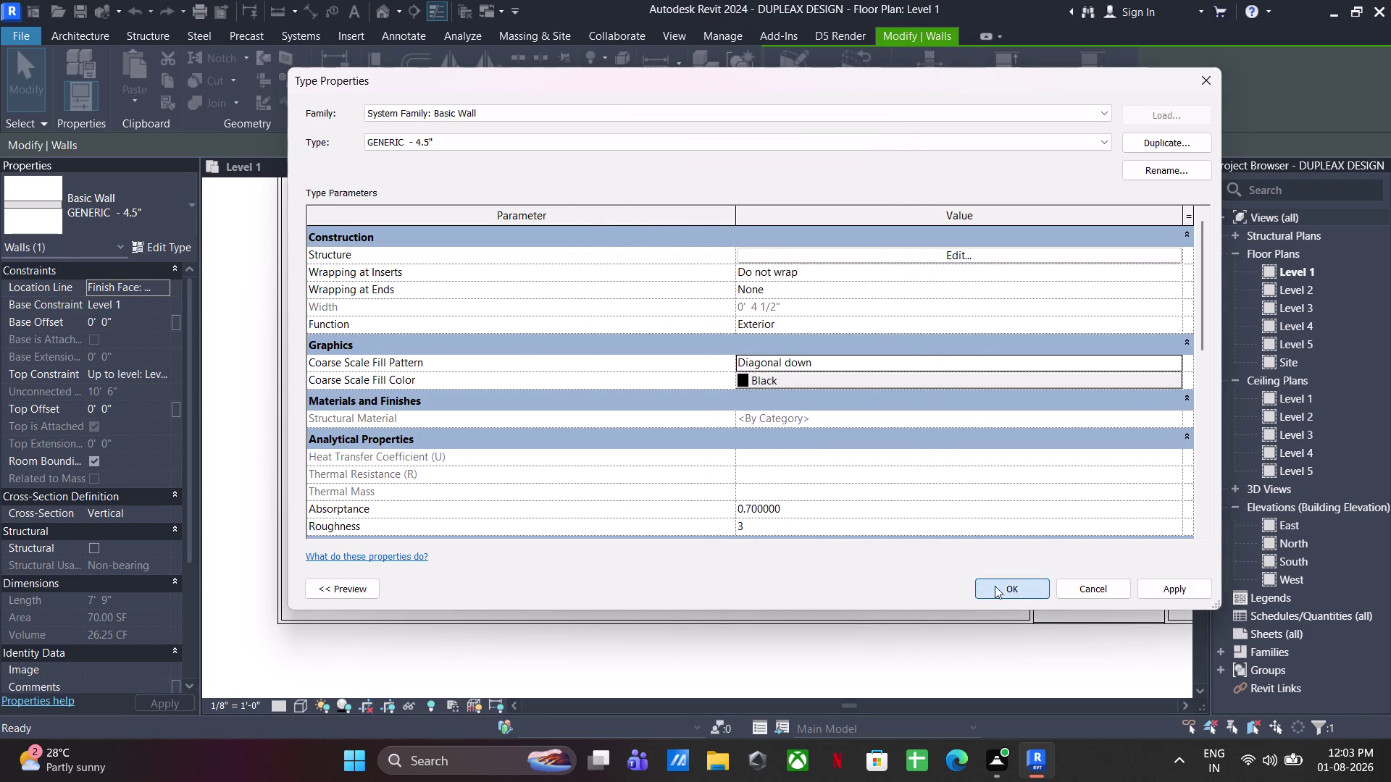
click(870, 565)
Pan and zoom around the plan to review the hatched walls.
scroll(down, 3)
middle_drag(744, 562, 707, 574)
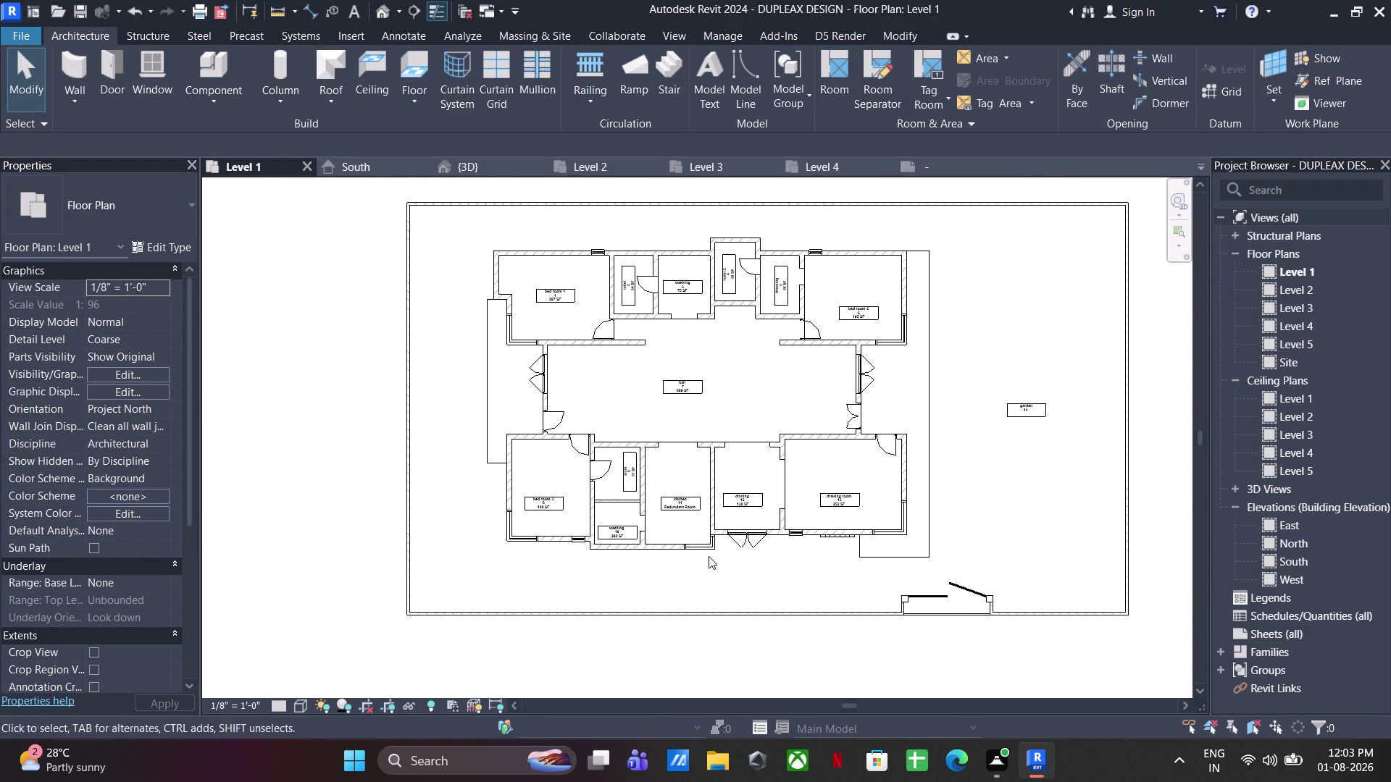
scroll(up, 3)
middle_drag(820, 411, 848, 518)
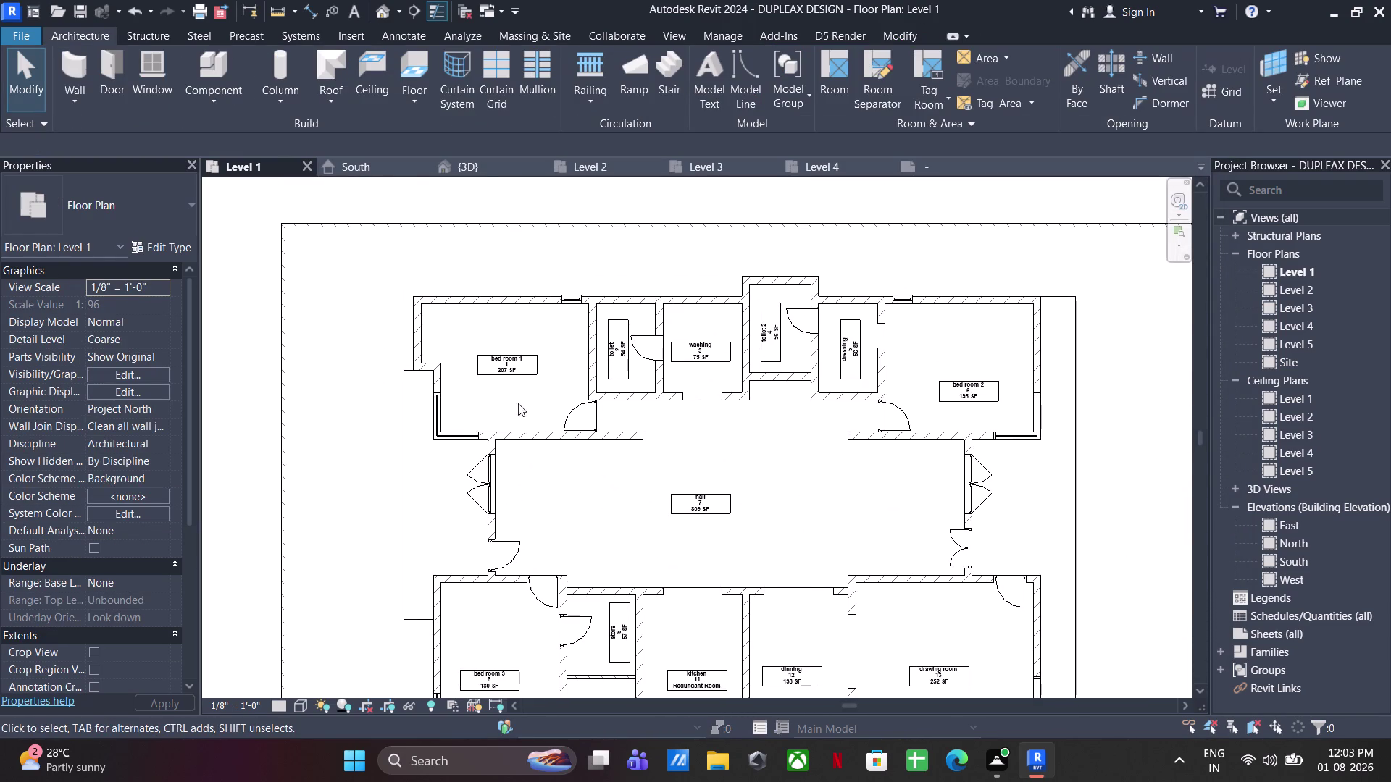
scroll(down, 3)
middle_drag(334, 283, 341, 258)
scroll(up, 3)
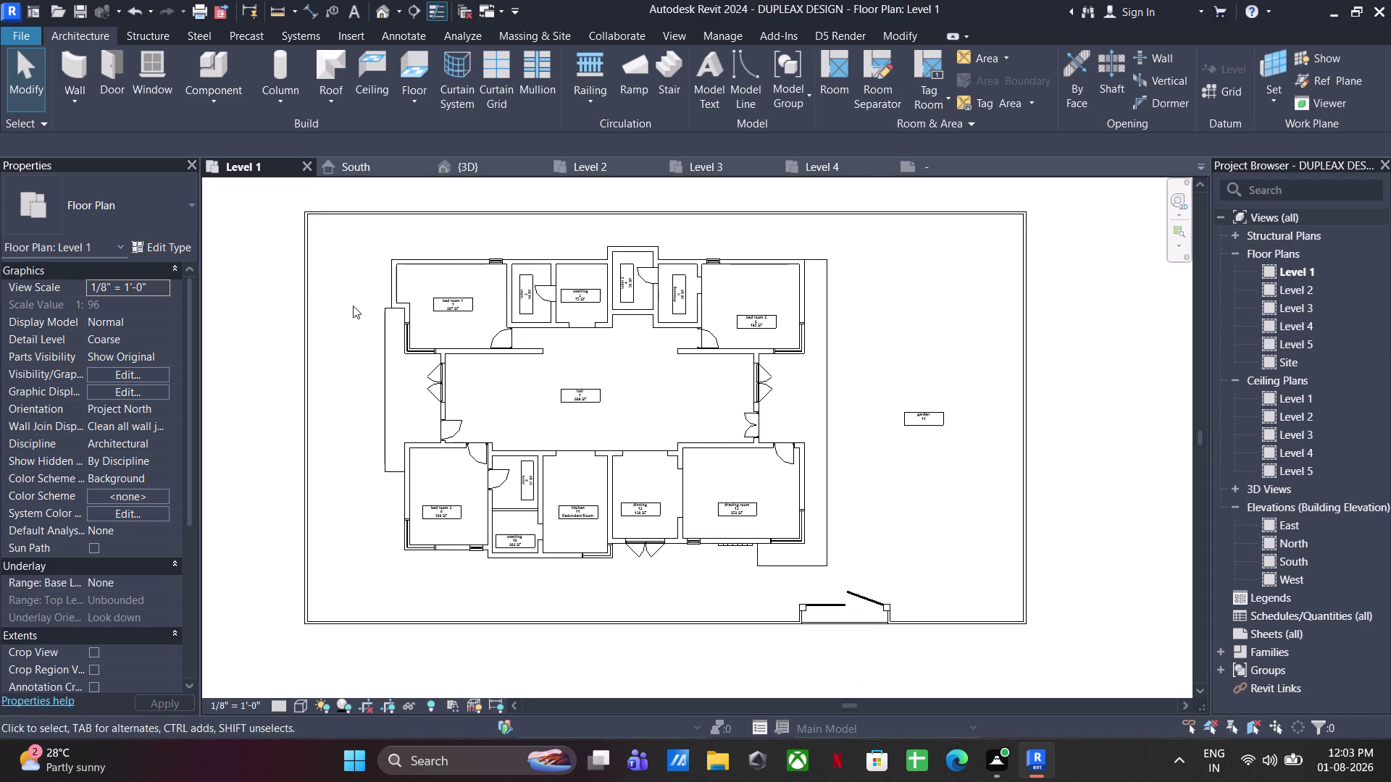
middle_drag(353, 306, 358, 313)
middle_drag(869, 379, 747, 390)
scroll(down, 3)
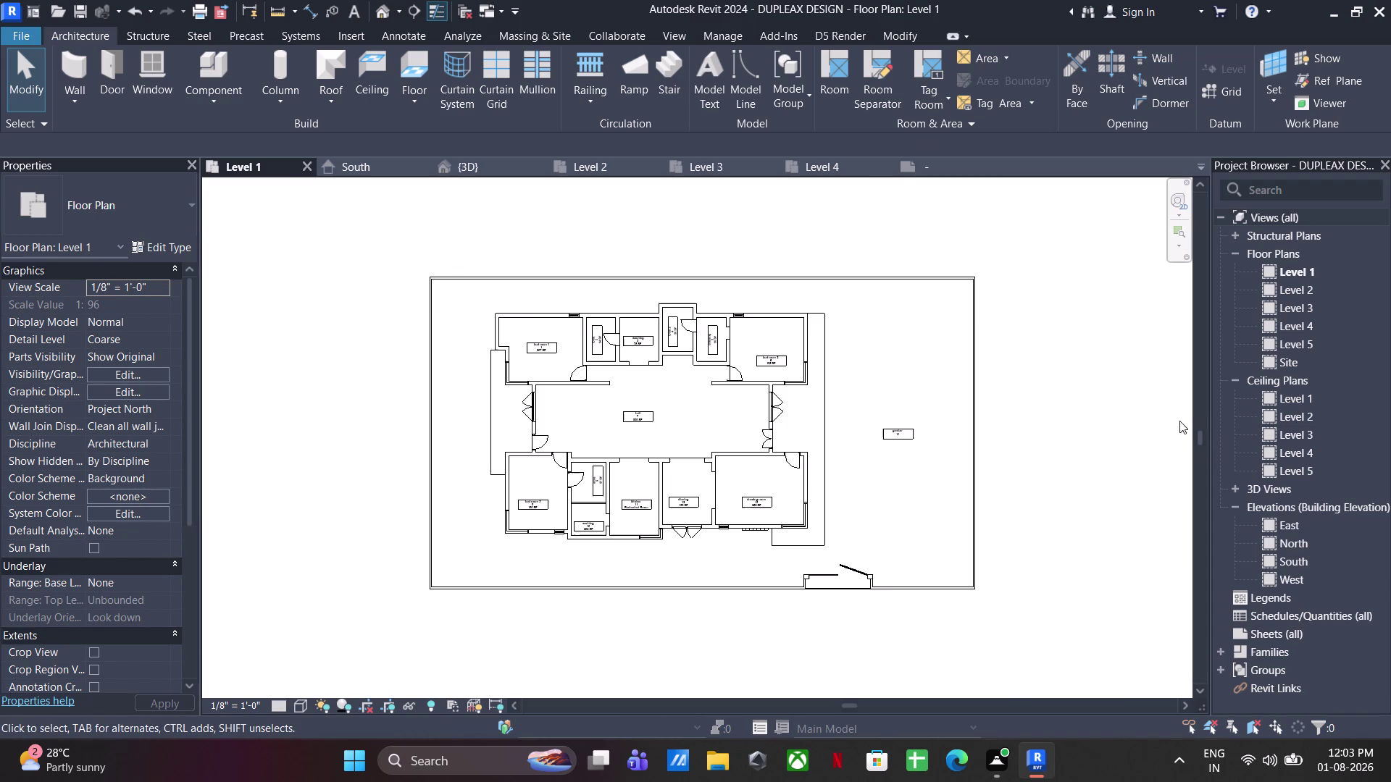
click(391, 37)
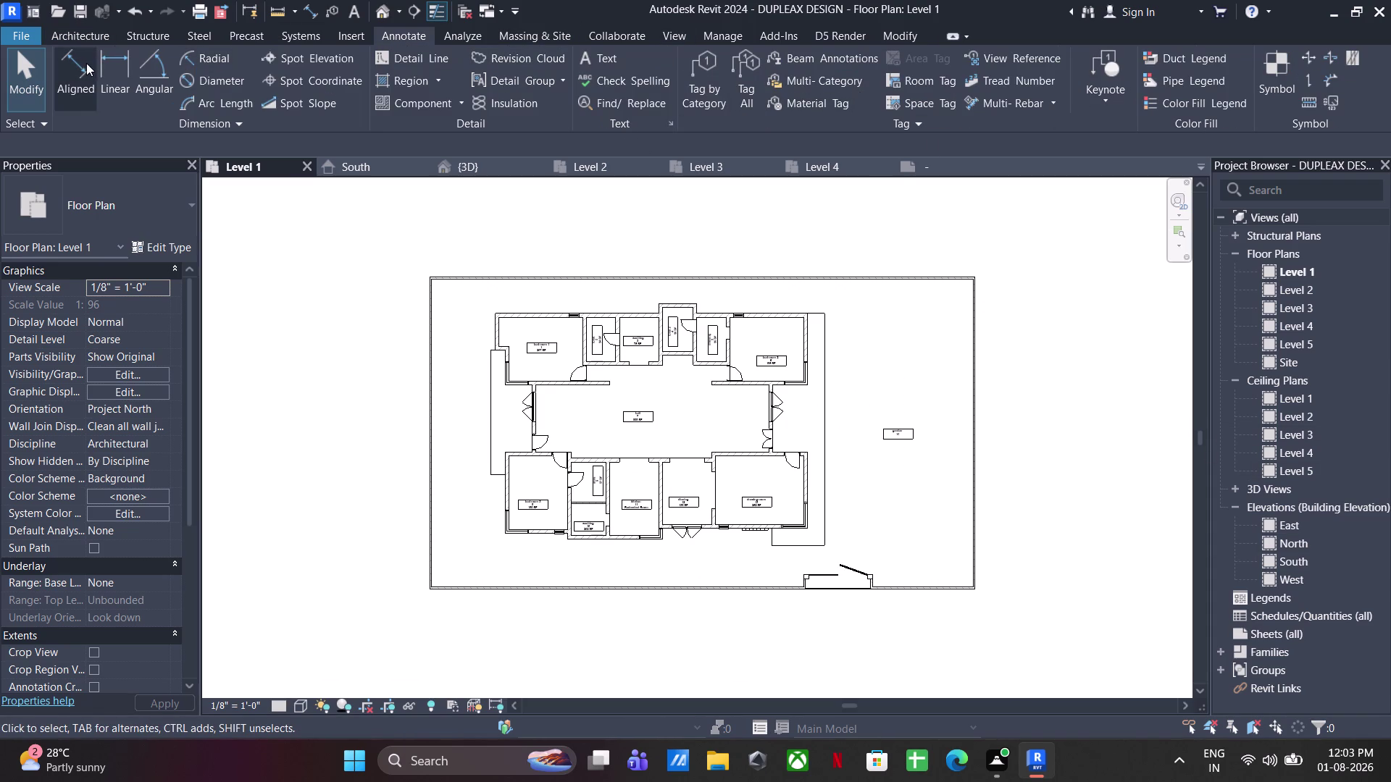
Place a 63' - 6" aligned dimension between the end wall faces above the top wall.
click(85, 63)
click(222, 143)
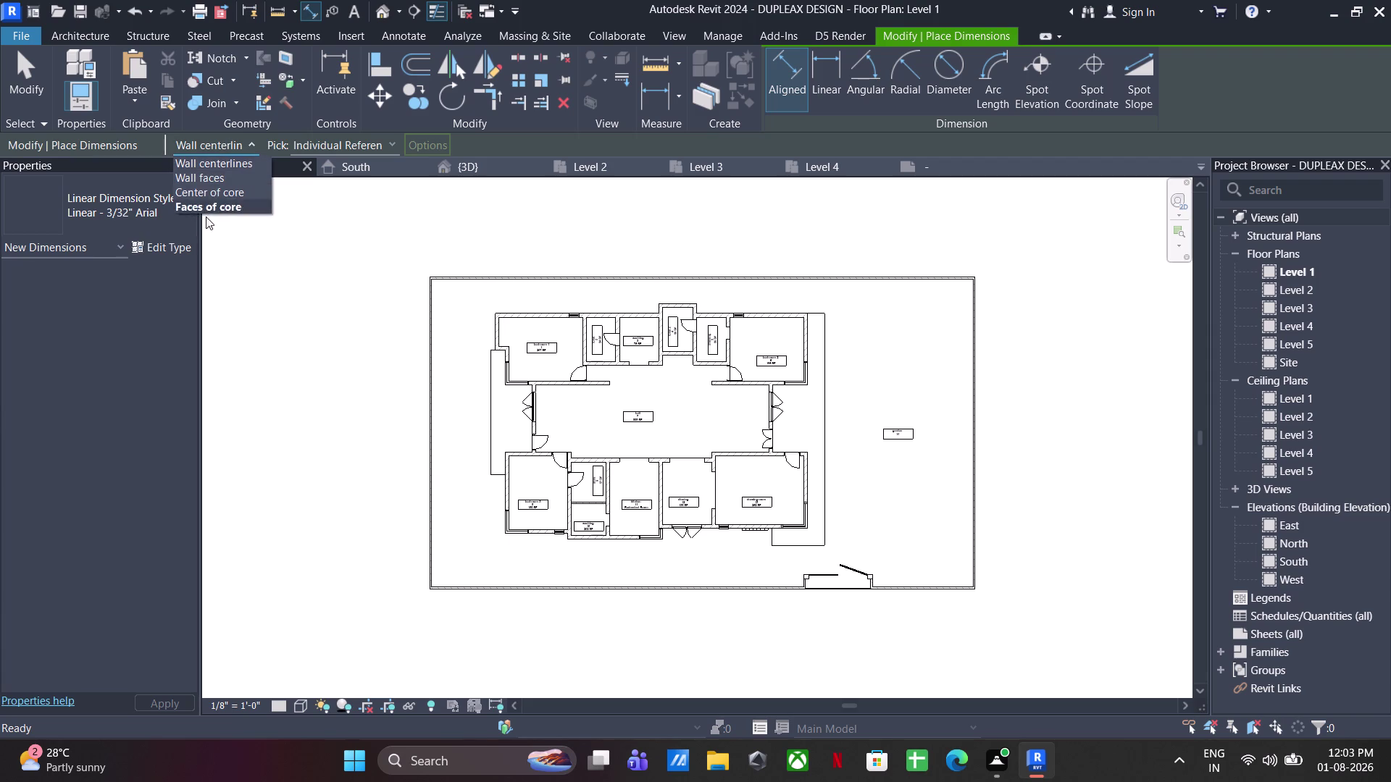
click(215, 173)
scroll(up, 3)
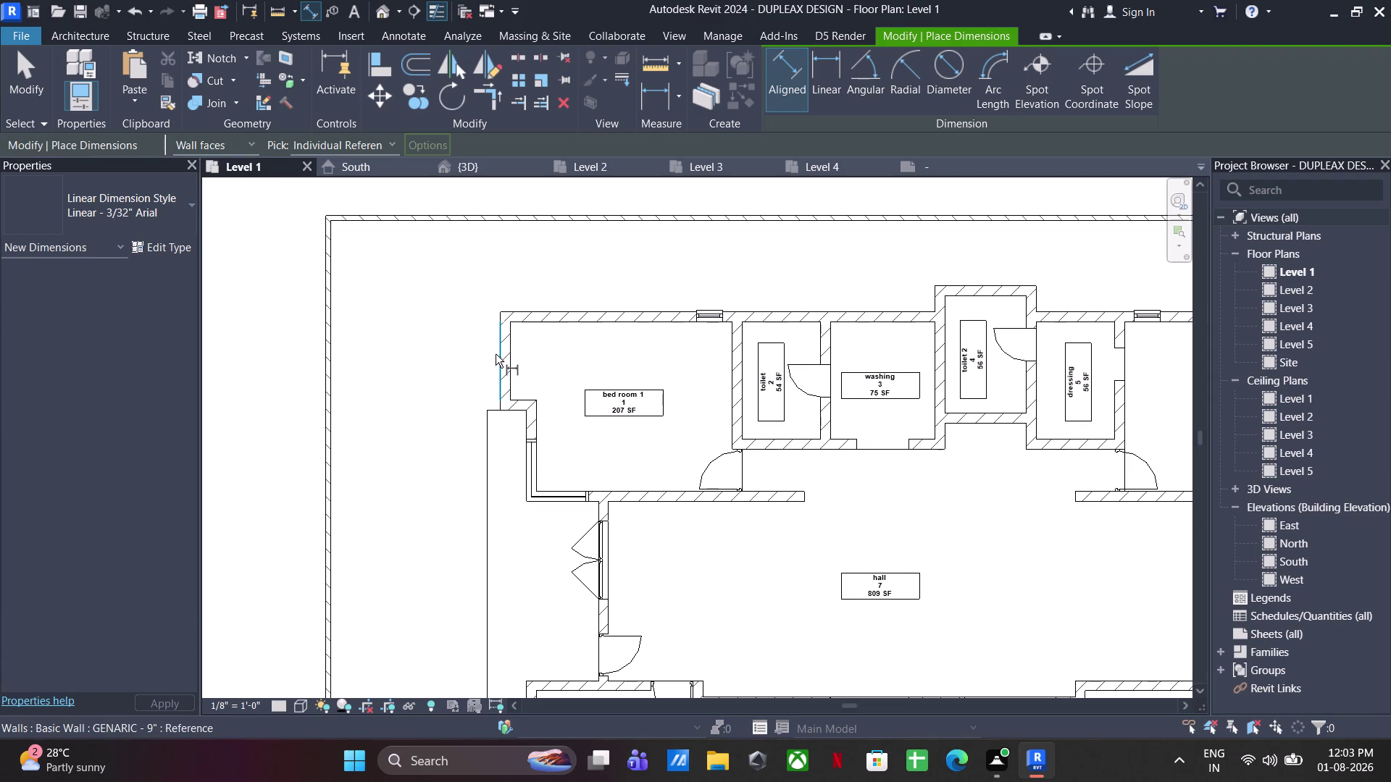
click(496, 354)
middle_drag(735, 362, 213, 420)
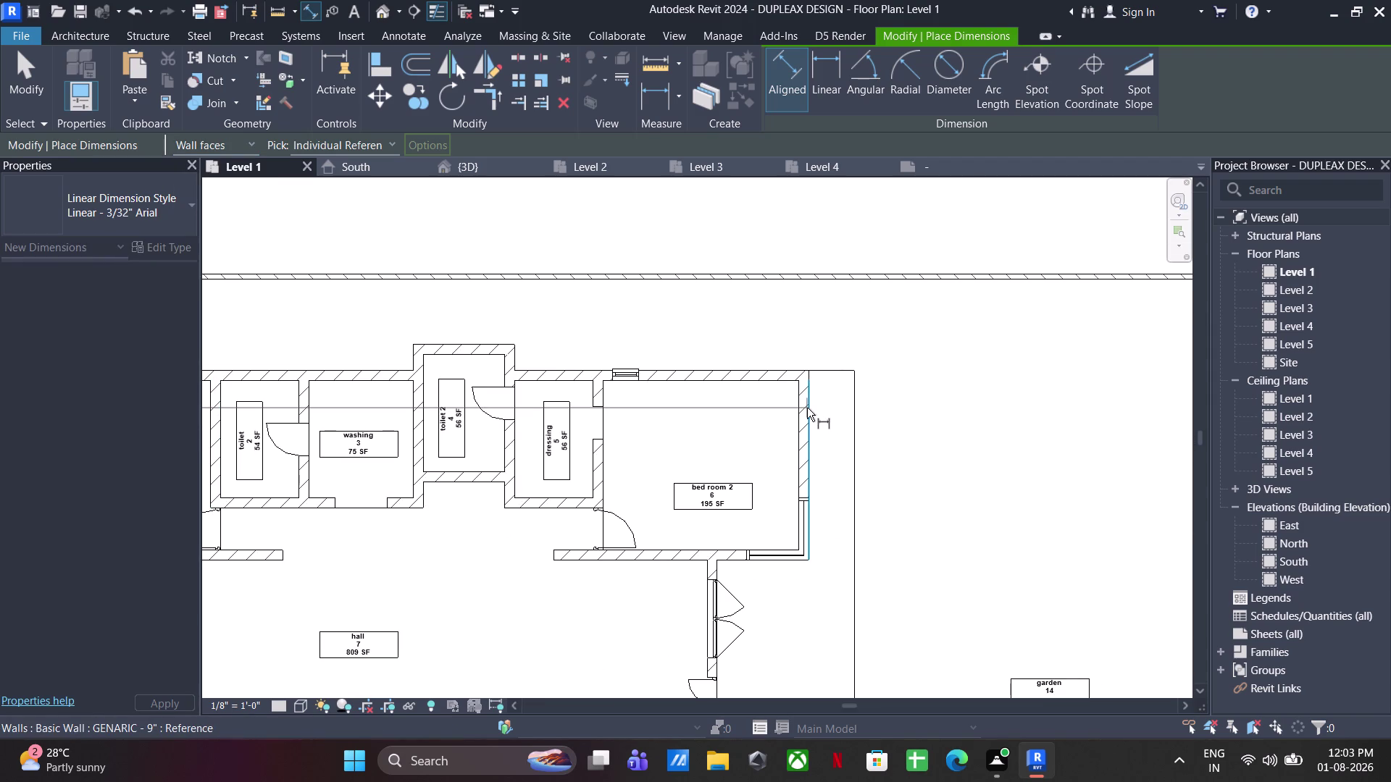
click(807, 408)
middle_drag(728, 317, 1042, 384)
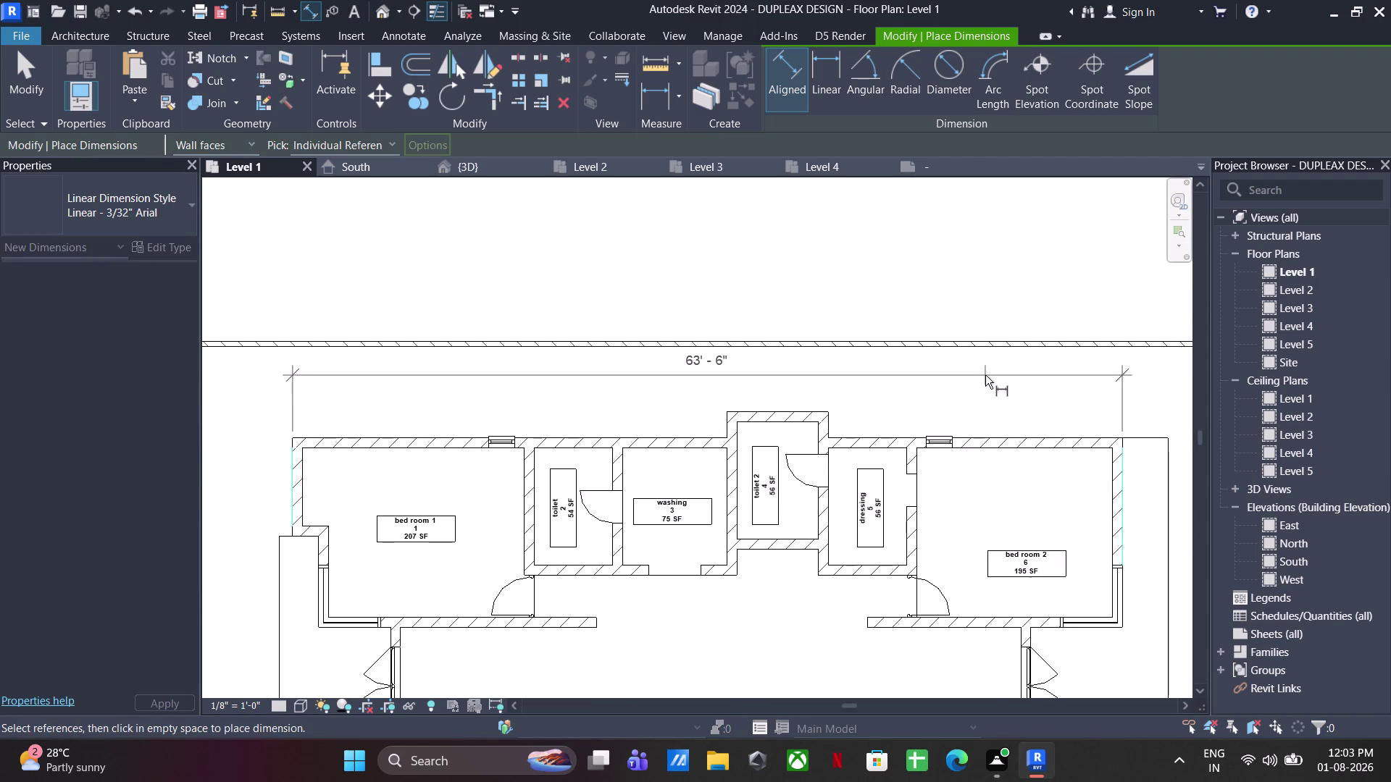
click(985, 375)
key(Escape)
key(Escape)
scroll(up, 3)
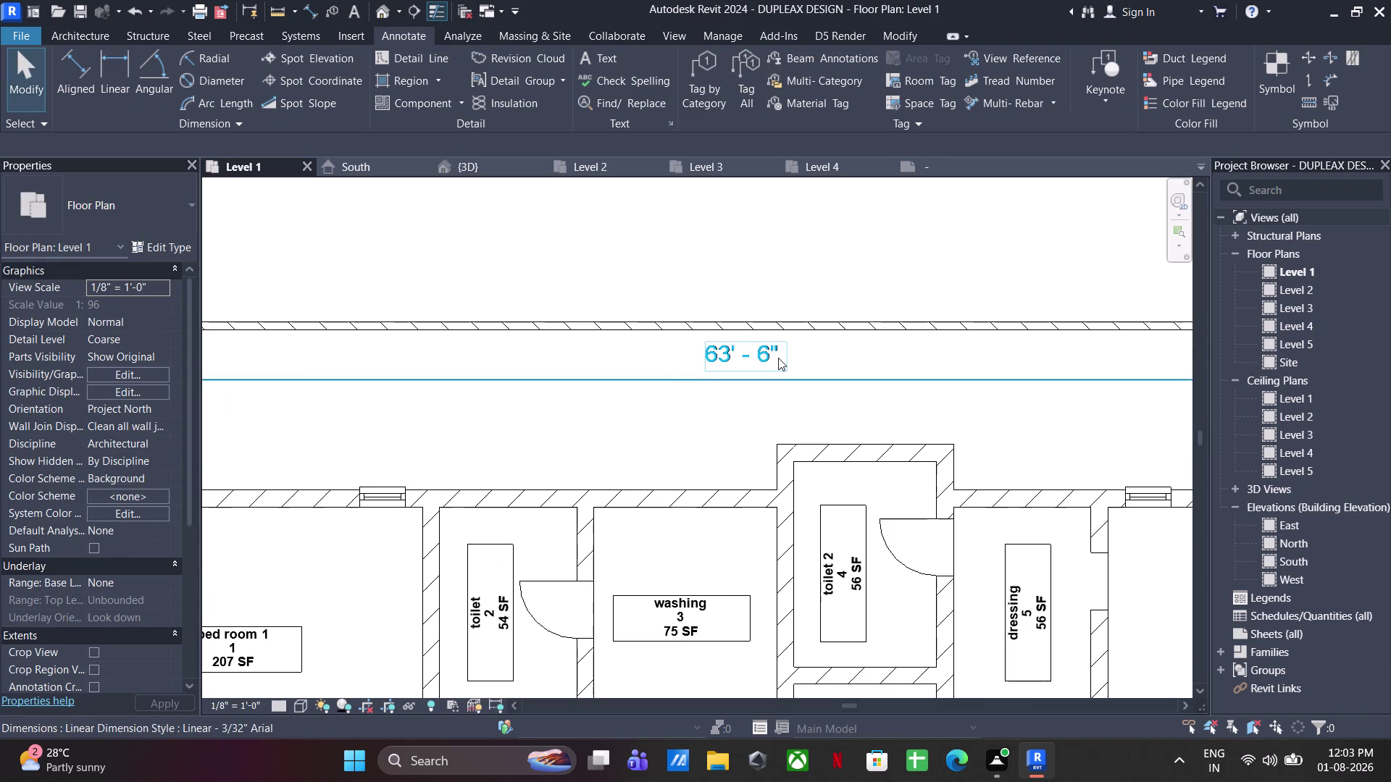
Duplicate the 63' - 6" dimension's type as a new type named 0.02.
click(777, 357)
click(181, 250)
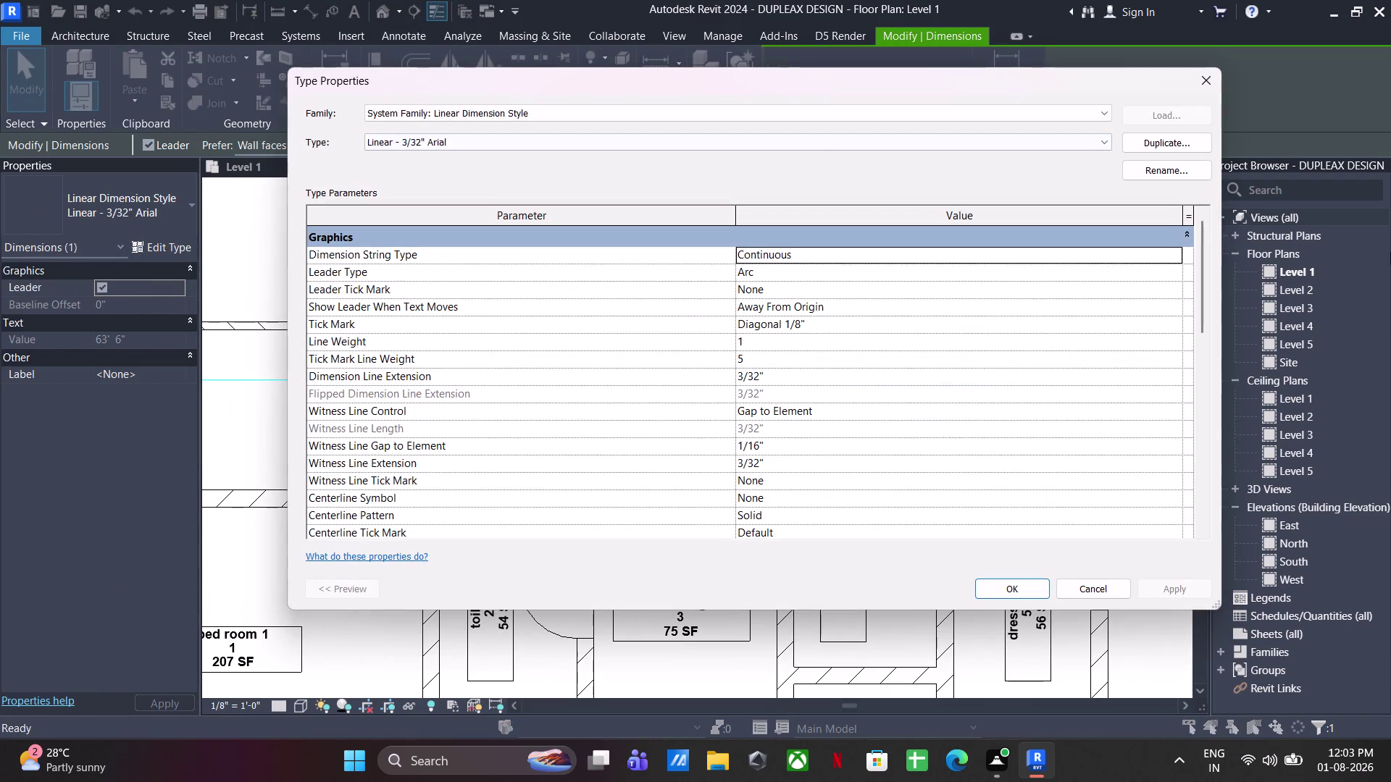
click(1180, 147)
text(0.)
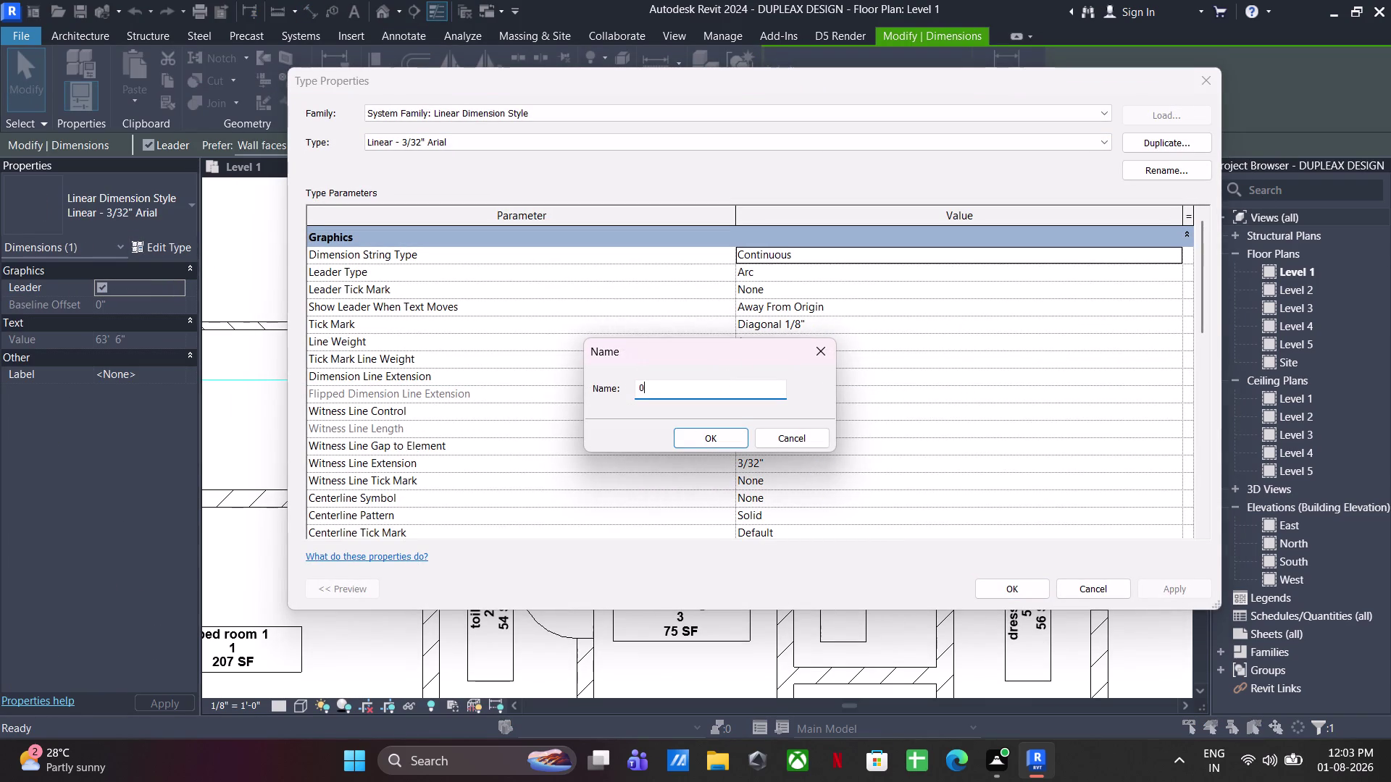
text(02)
key(Return)
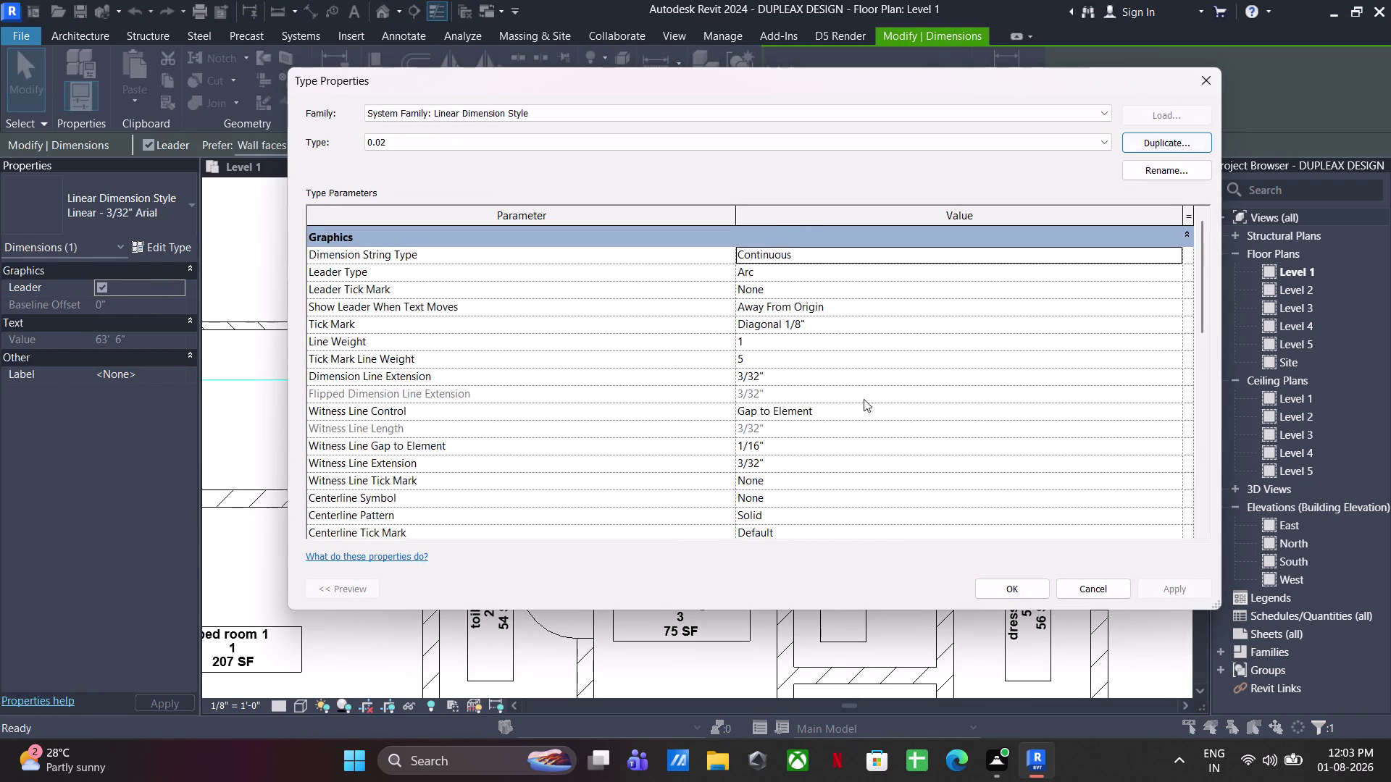
Set the new type's text size to 0.02 and close the type settings.
scroll(down, 3)
click(778, 430)
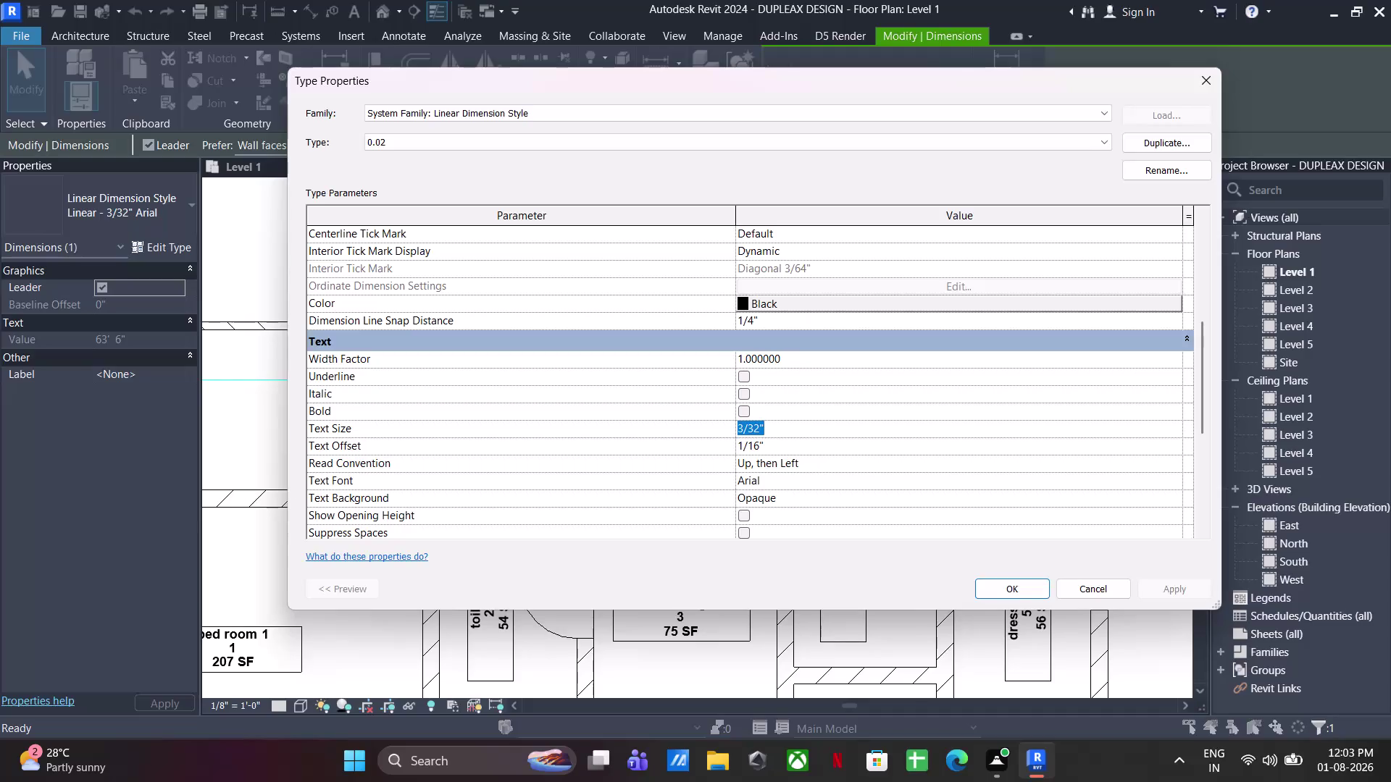
text(0.02)
key(Return)
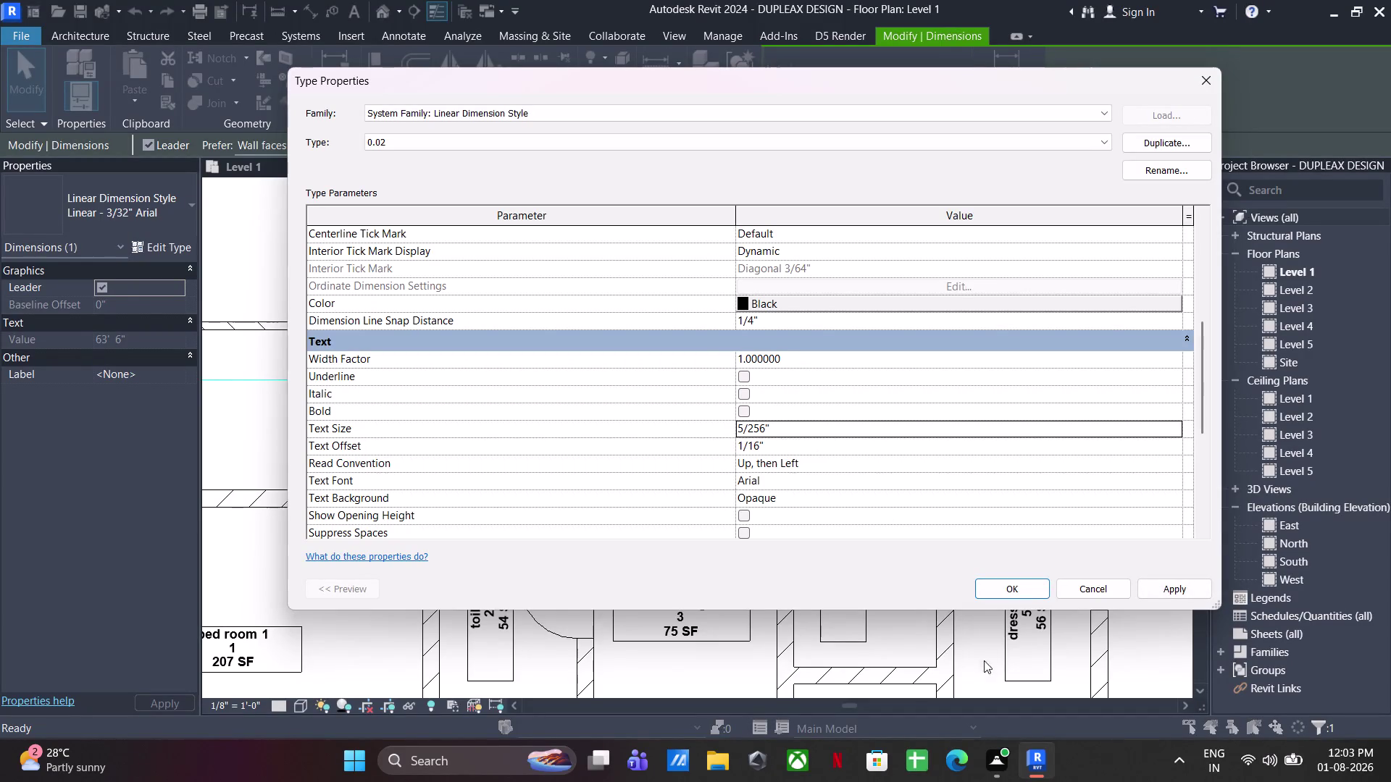
click(1024, 584)
Reselect the 63' - 6" dimension and re-enter its type text size as 0.02".
click(602, 409)
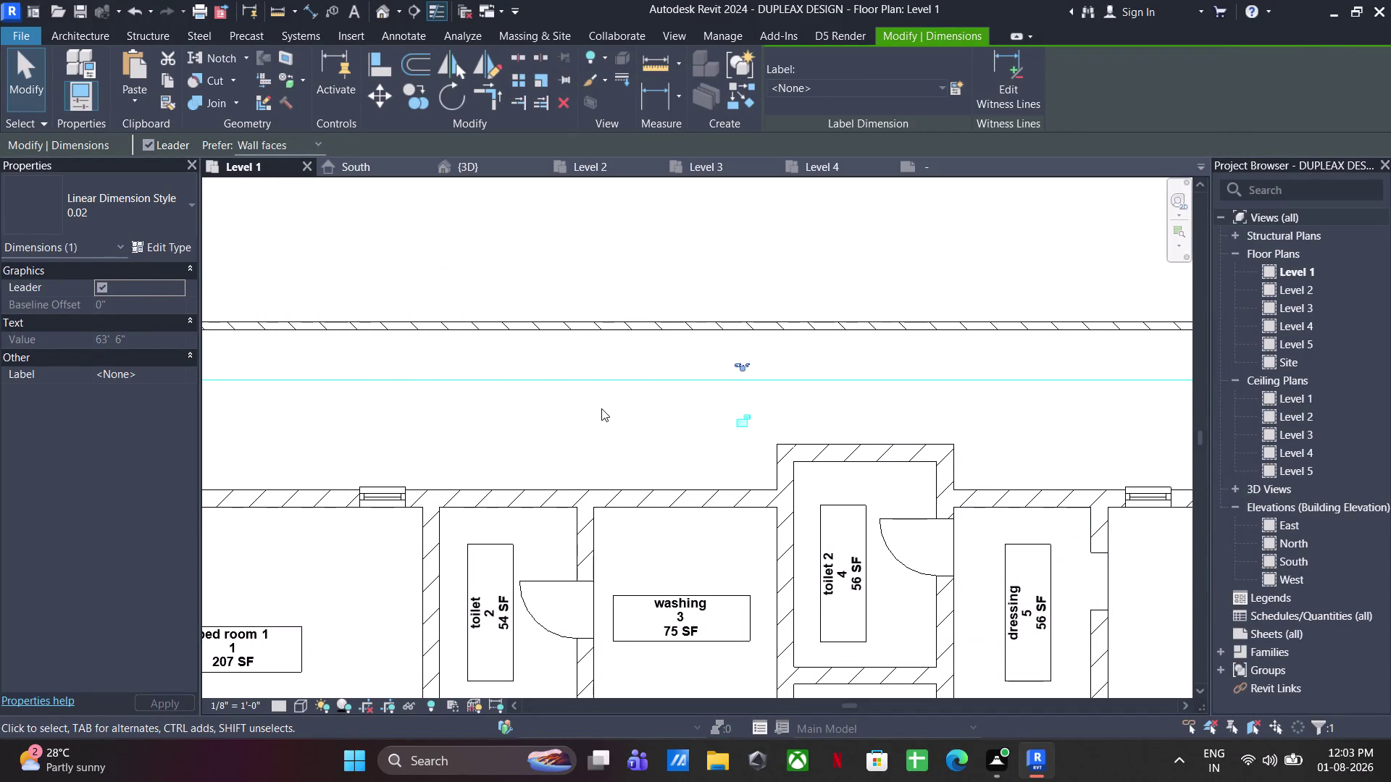
scroll(down, 3)
middle_drag(647, 413, 715, 388)
scroll(up, 3)
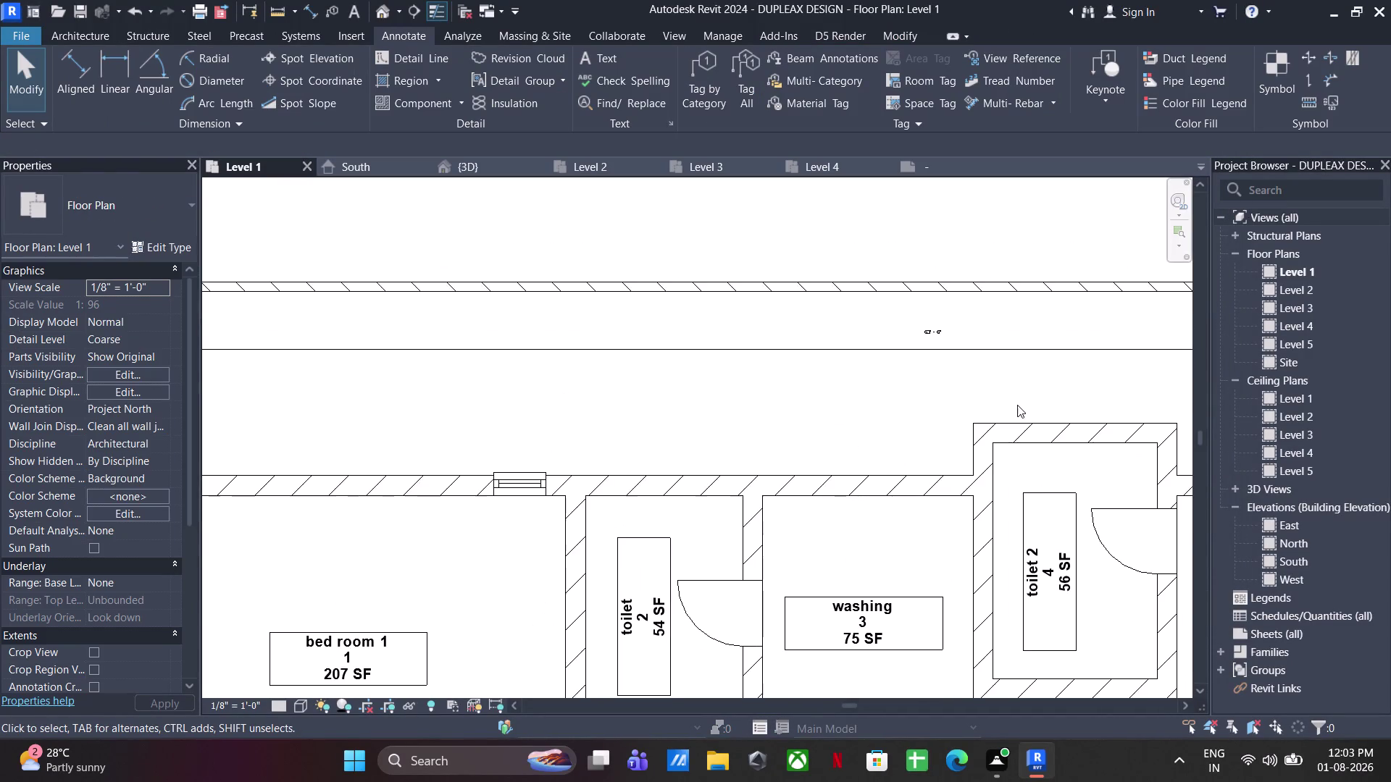
scroll(up, 3)
click(921, 323)
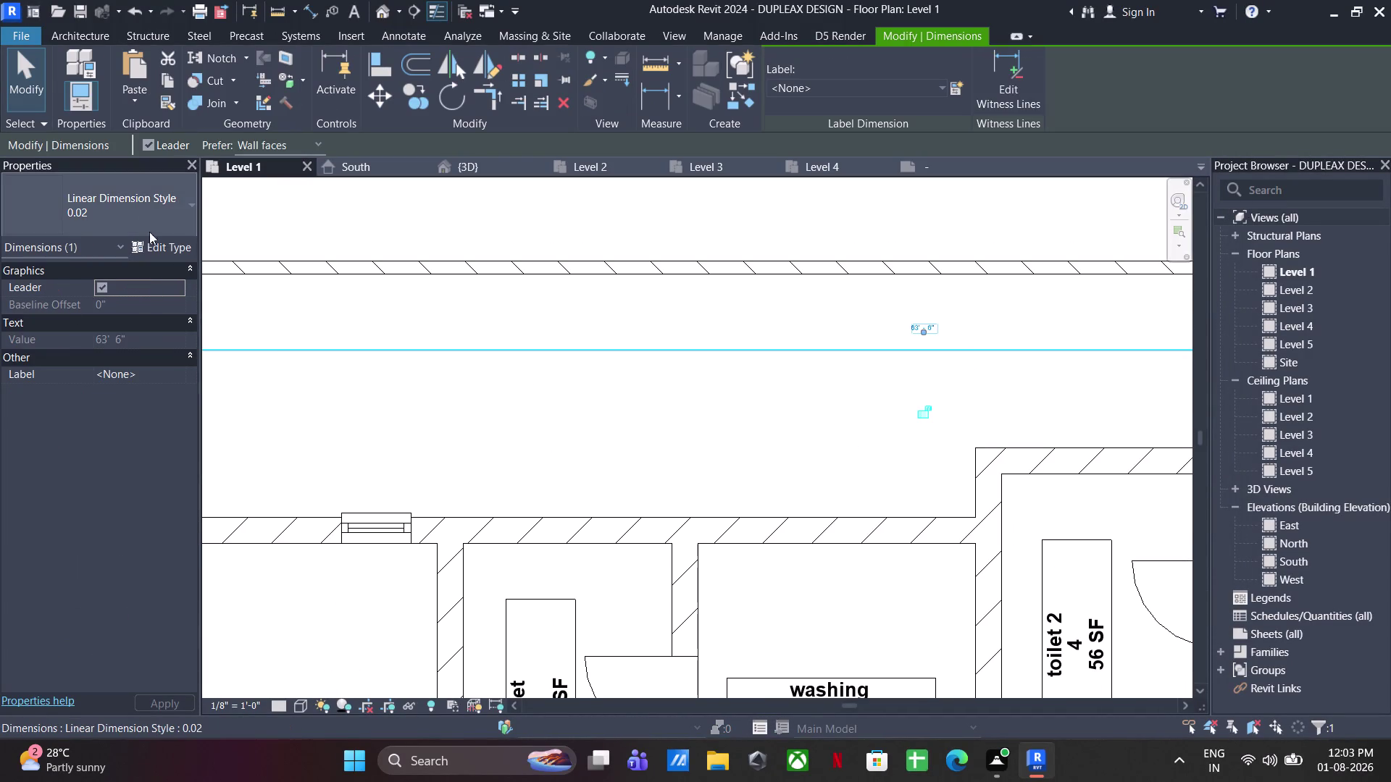
click(152, 249)
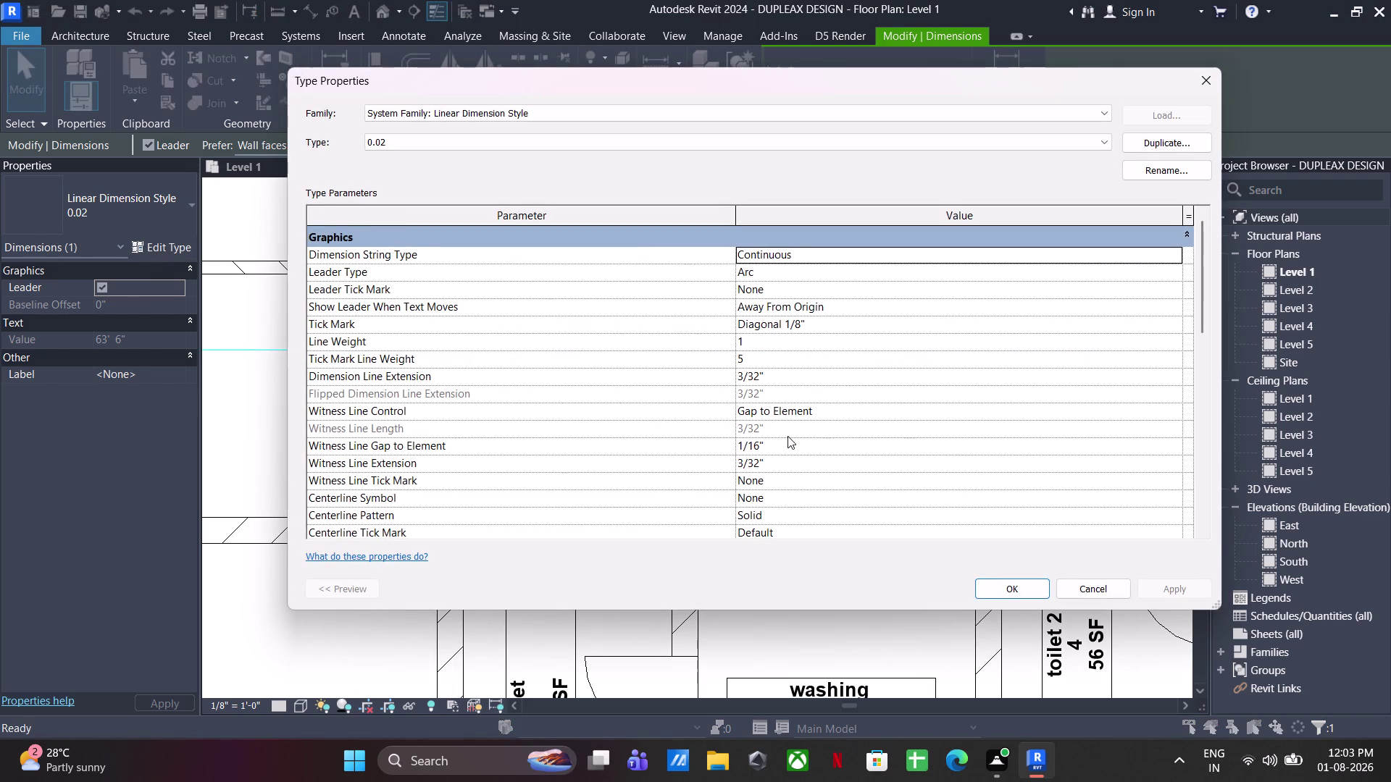
scroll(down, 3)
scroll(down, 3)
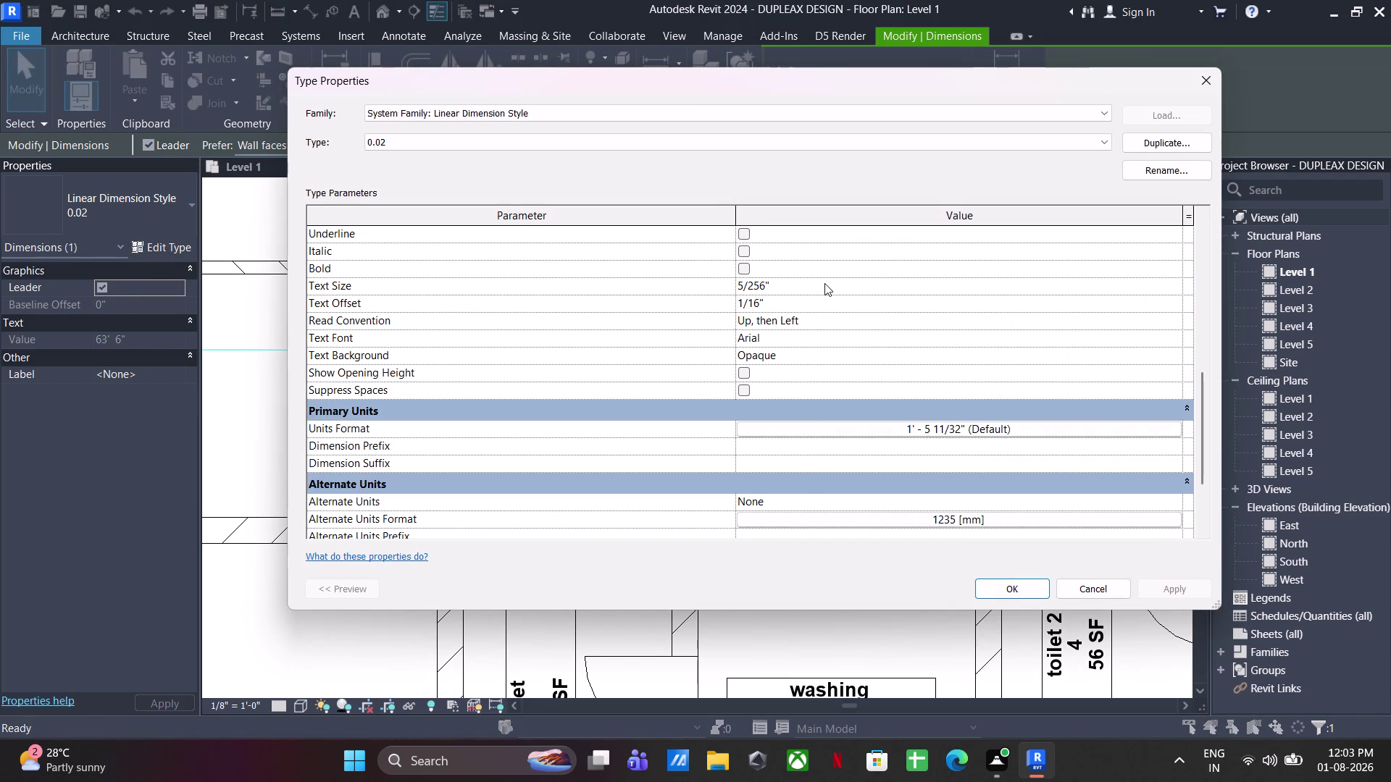
click(824, 282)
text(0.02")
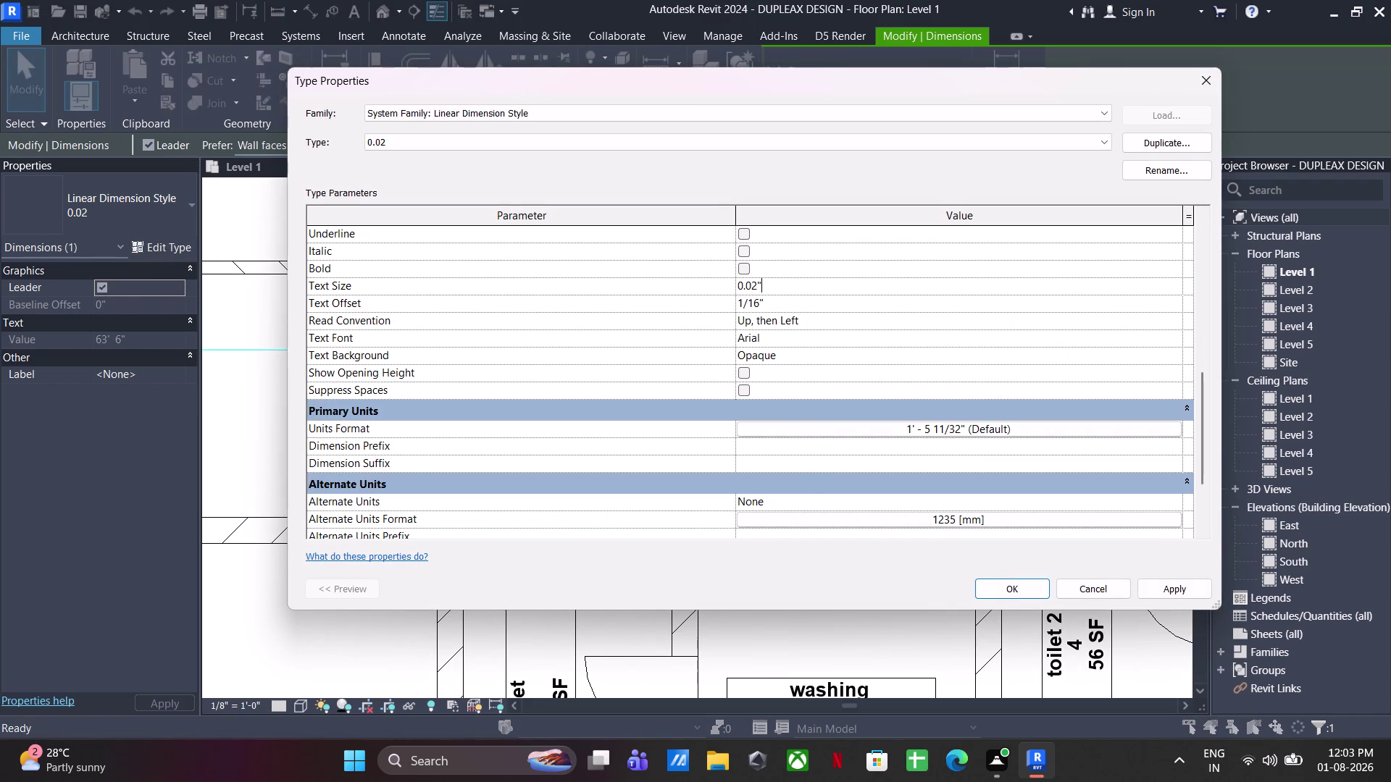
key(Return)
Revise the dimension type's text size value and apply the change.
click(821, 283)
text(0.)
text(2")
key(Return)
click(1031, 586)
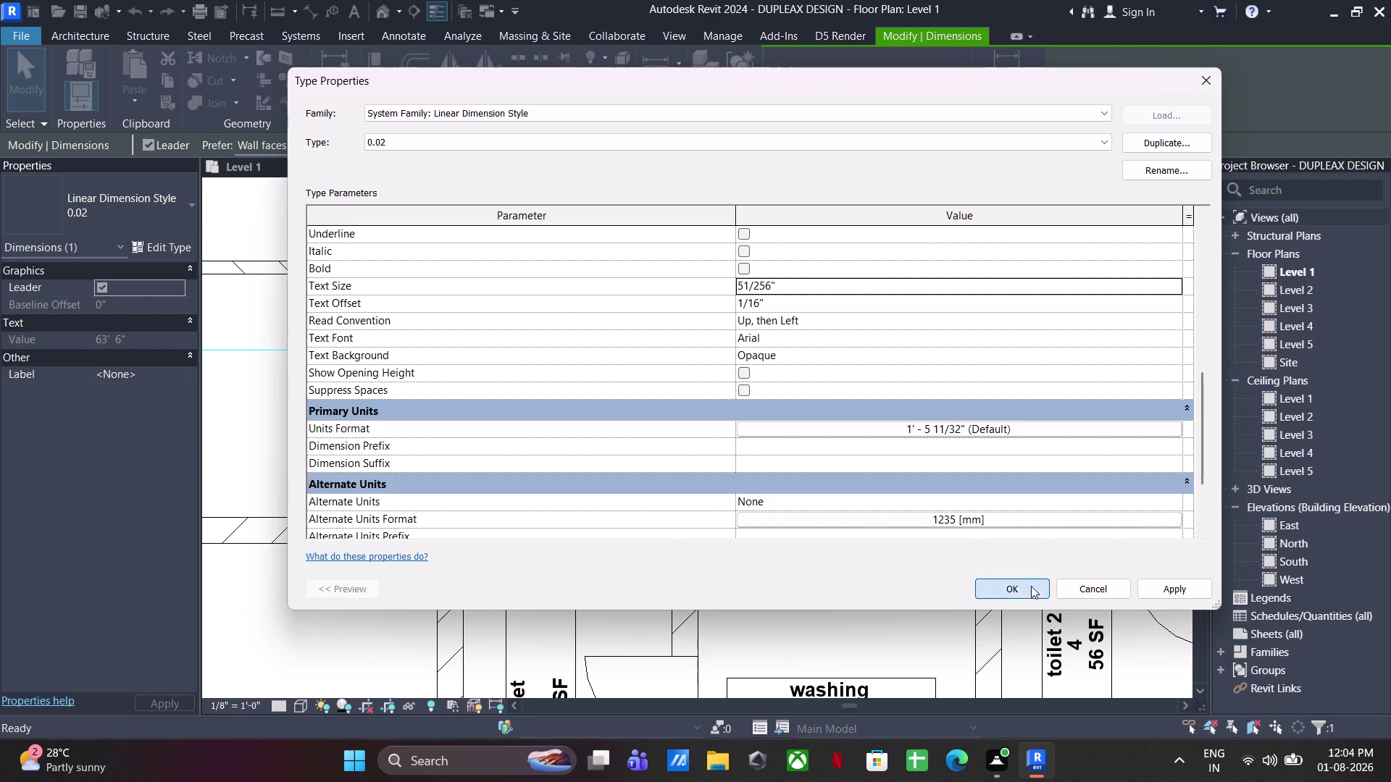
click(184, 240)
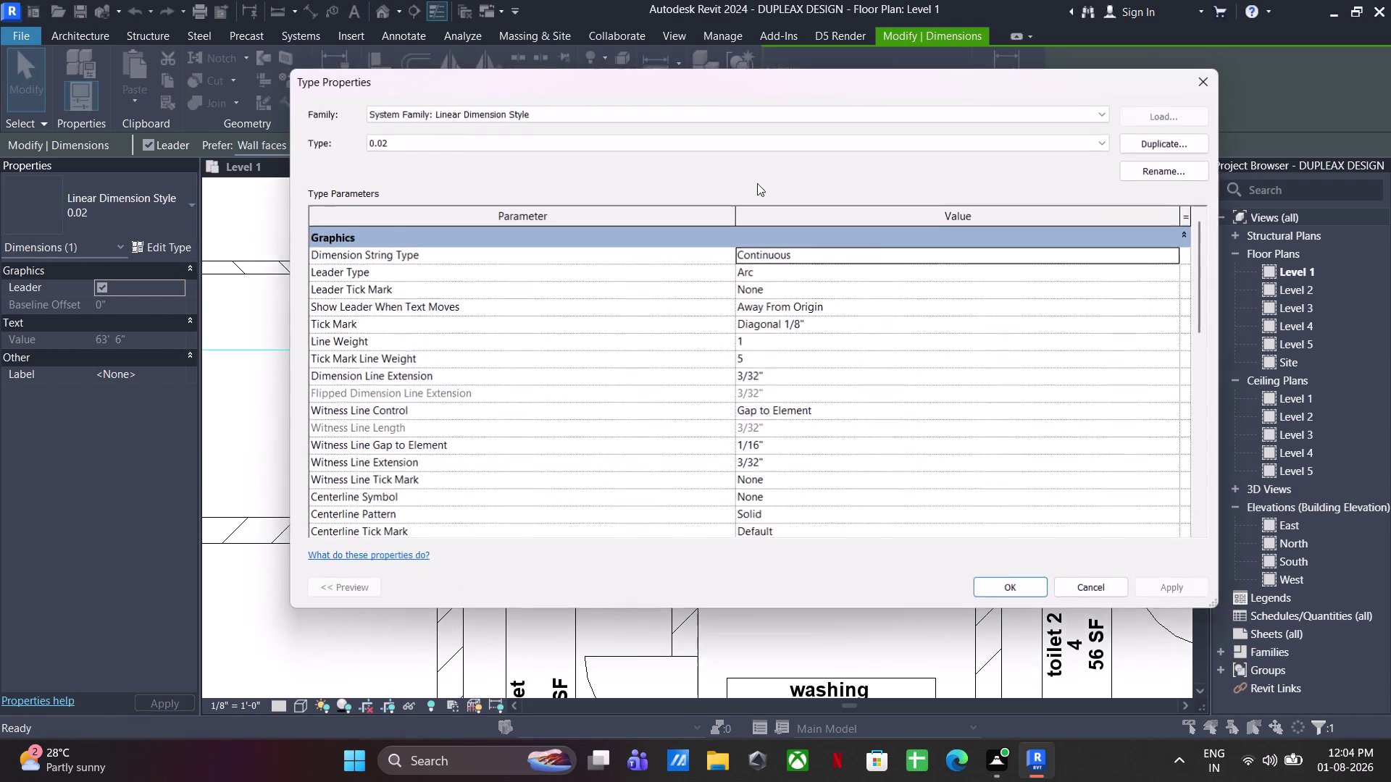
Set the type's text size to 0.05" and rename the type to 0.05.
click(789, 379)
scroll(down, 3)
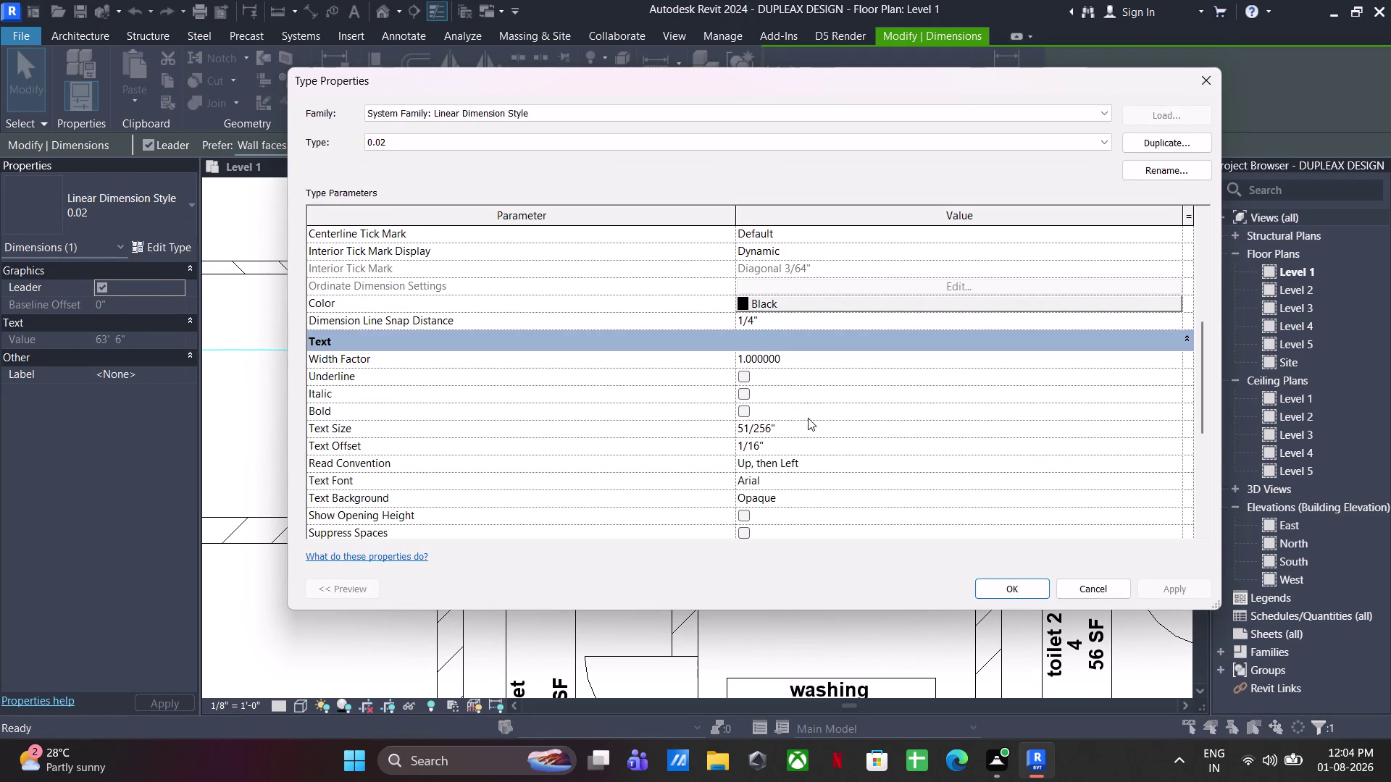
click(798, 426)
text(0.05)
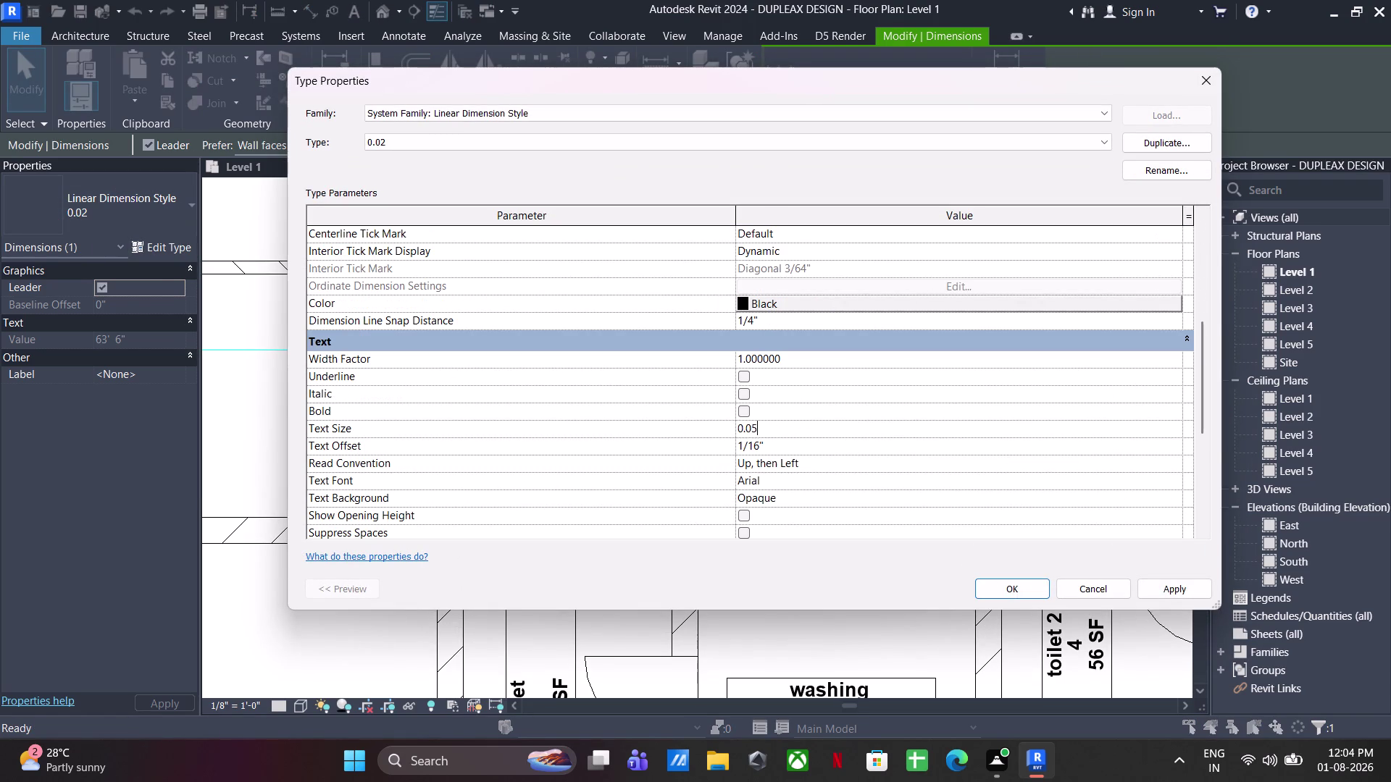
text(")
key(Return)
click(1134, 162)
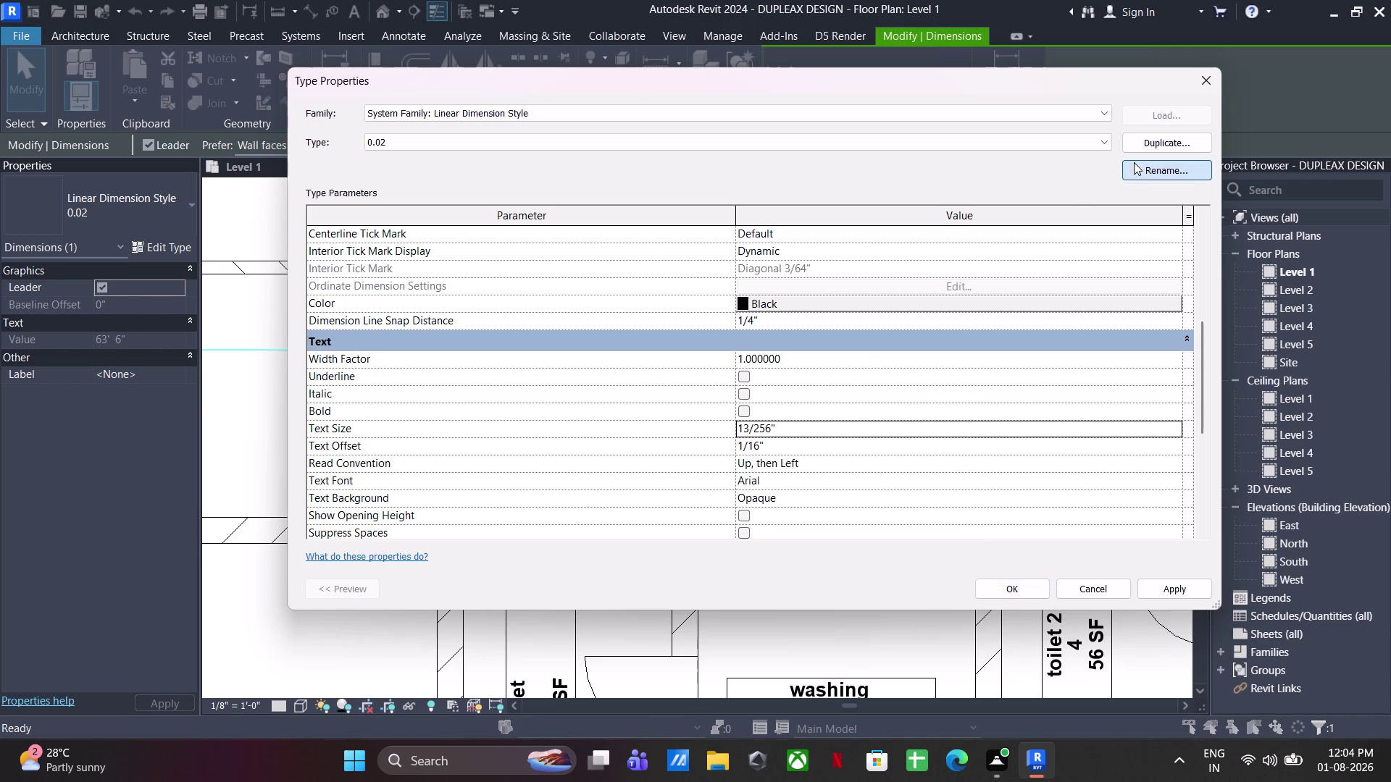
text(0.05)
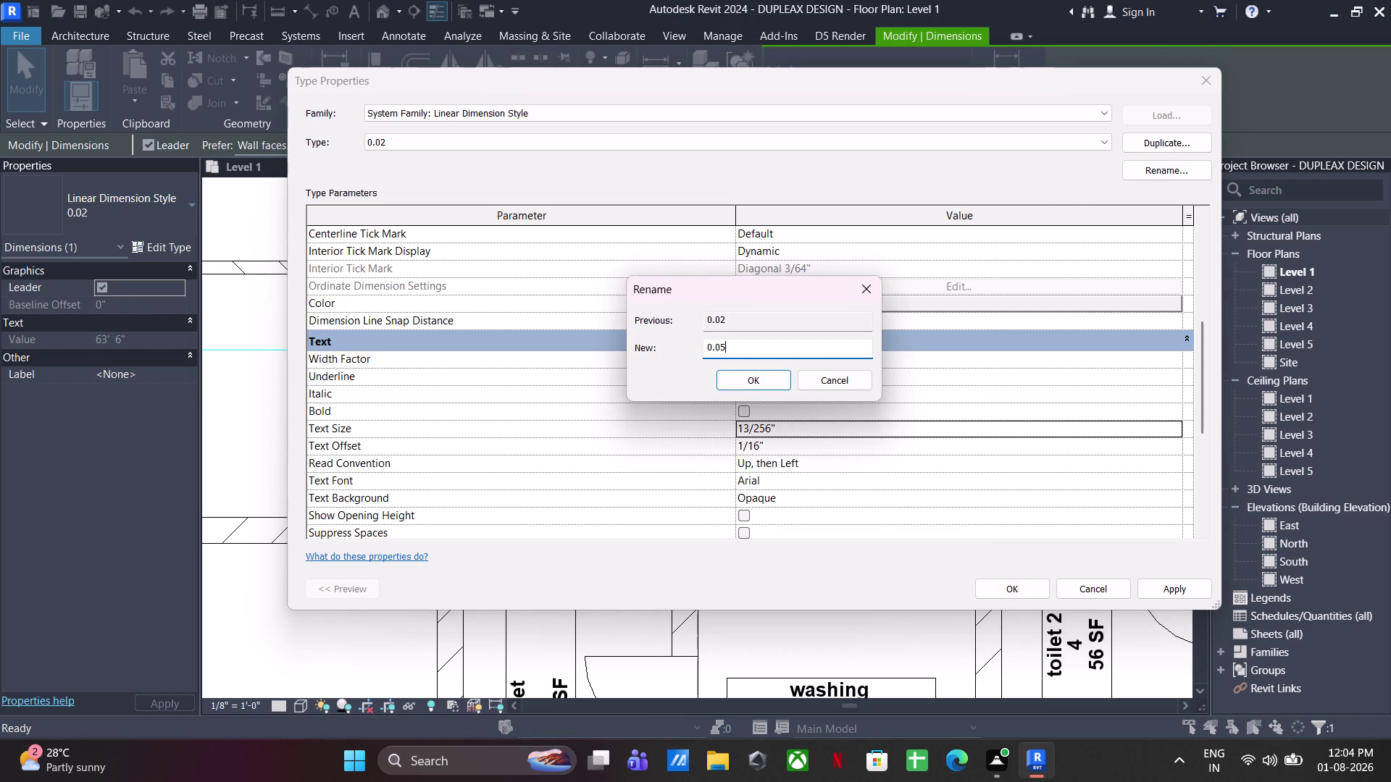
key(Return)
Place an aligned 0' - 9" dimension across the left wall's thickness.
click(1005, 590)
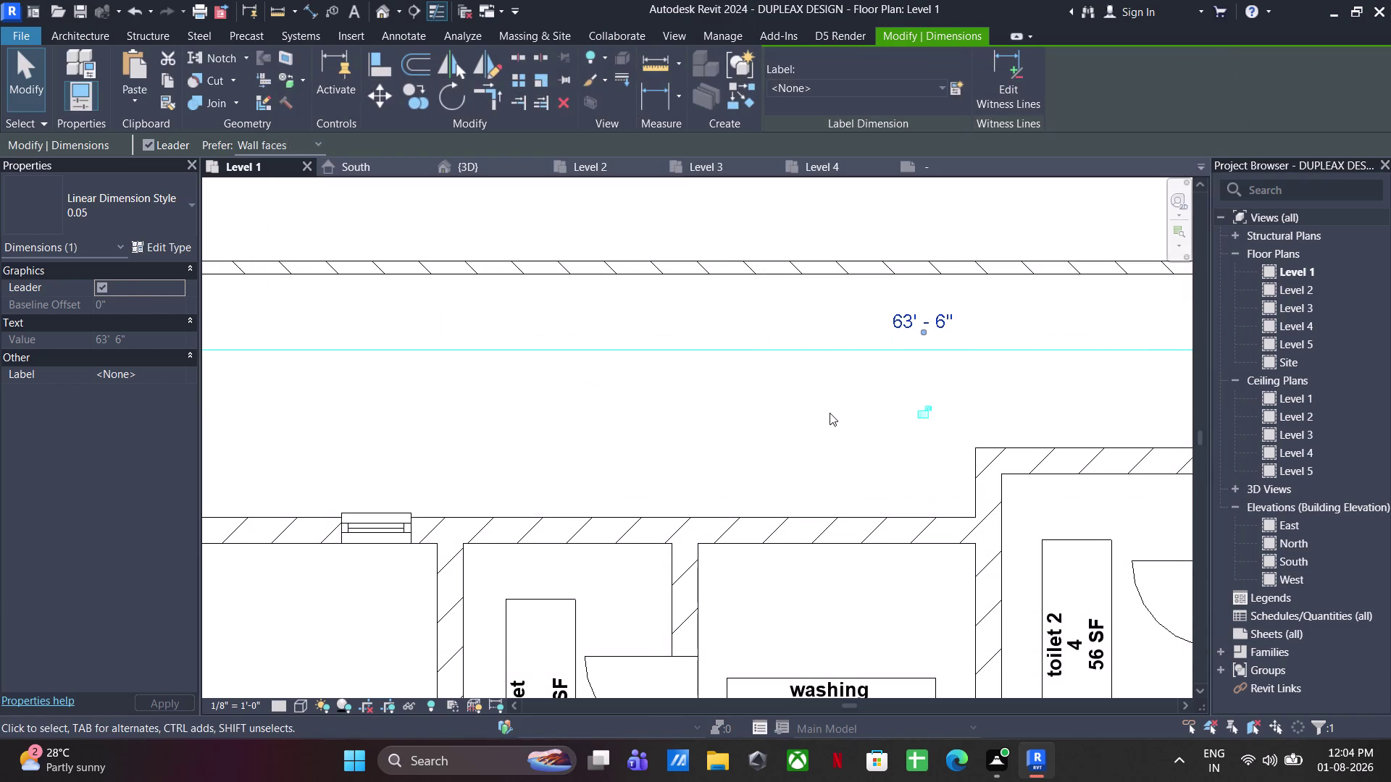
click(830, 412)
scroll(down, 3)
middle_click(830, 412)
click(87, 71)
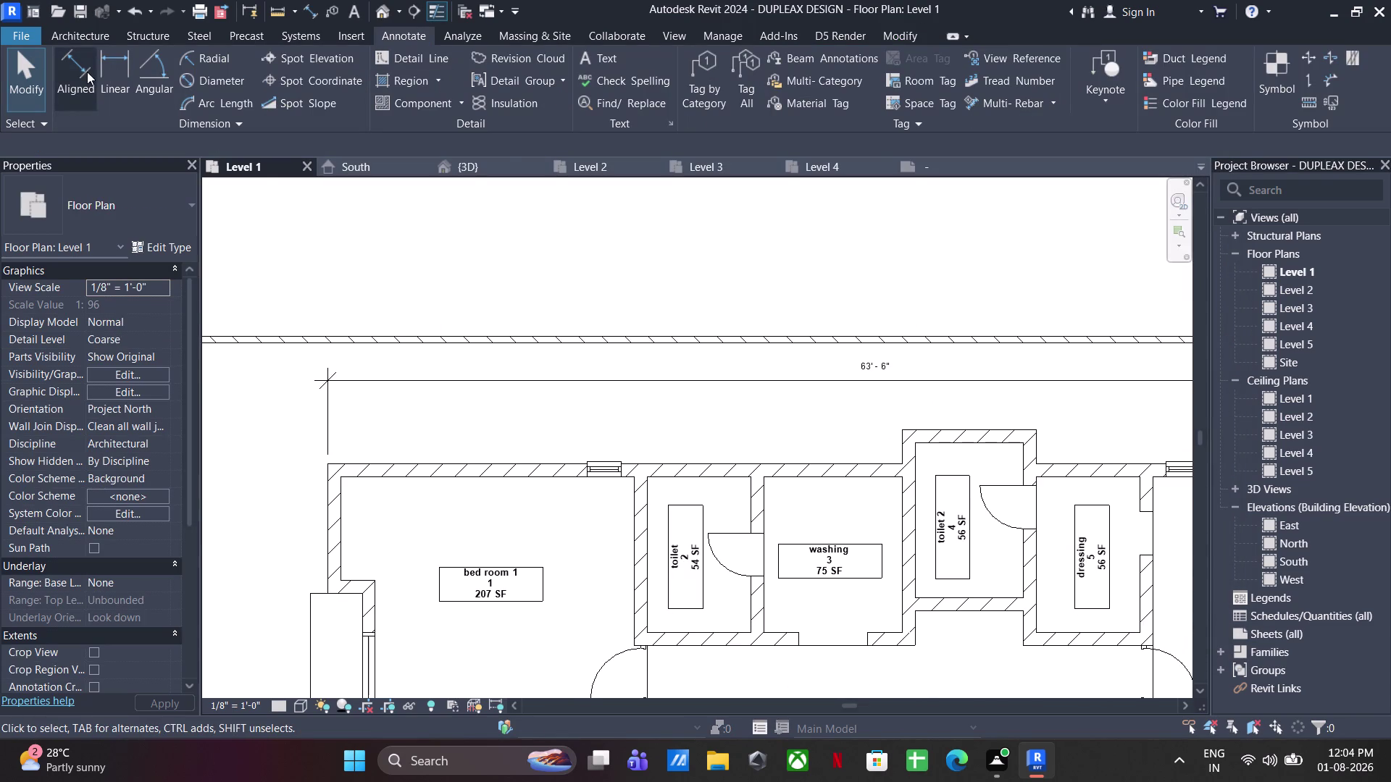
click(322, 497)
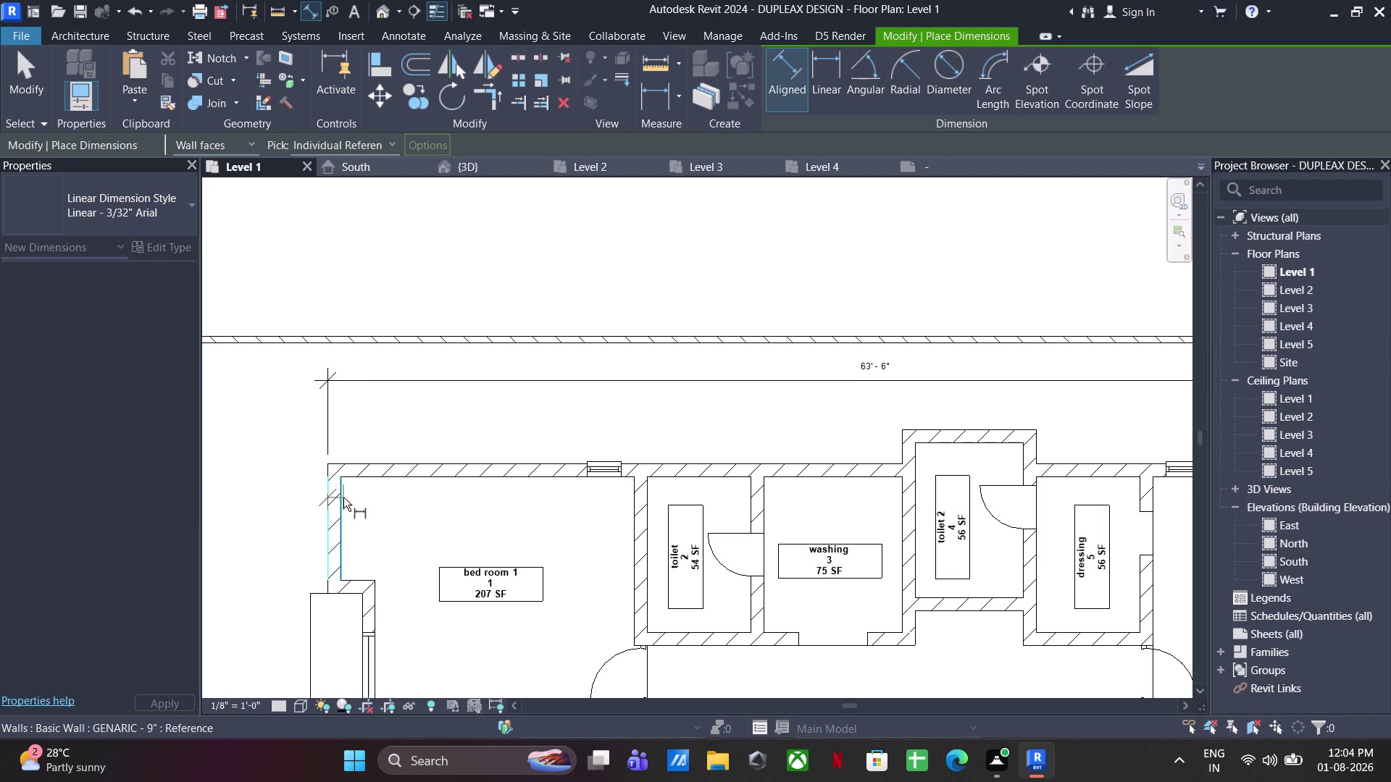
click(341, 498)
click(359, 424)
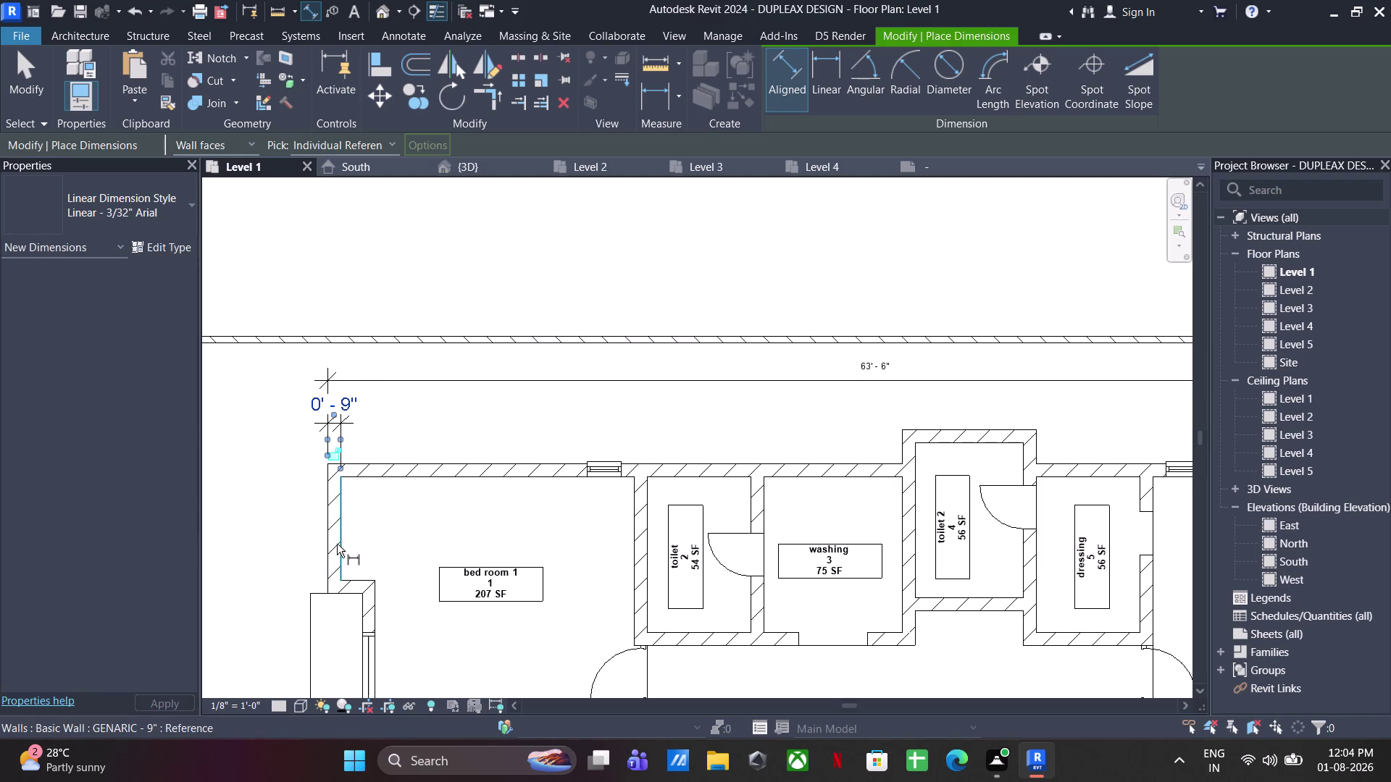
key(Escape)
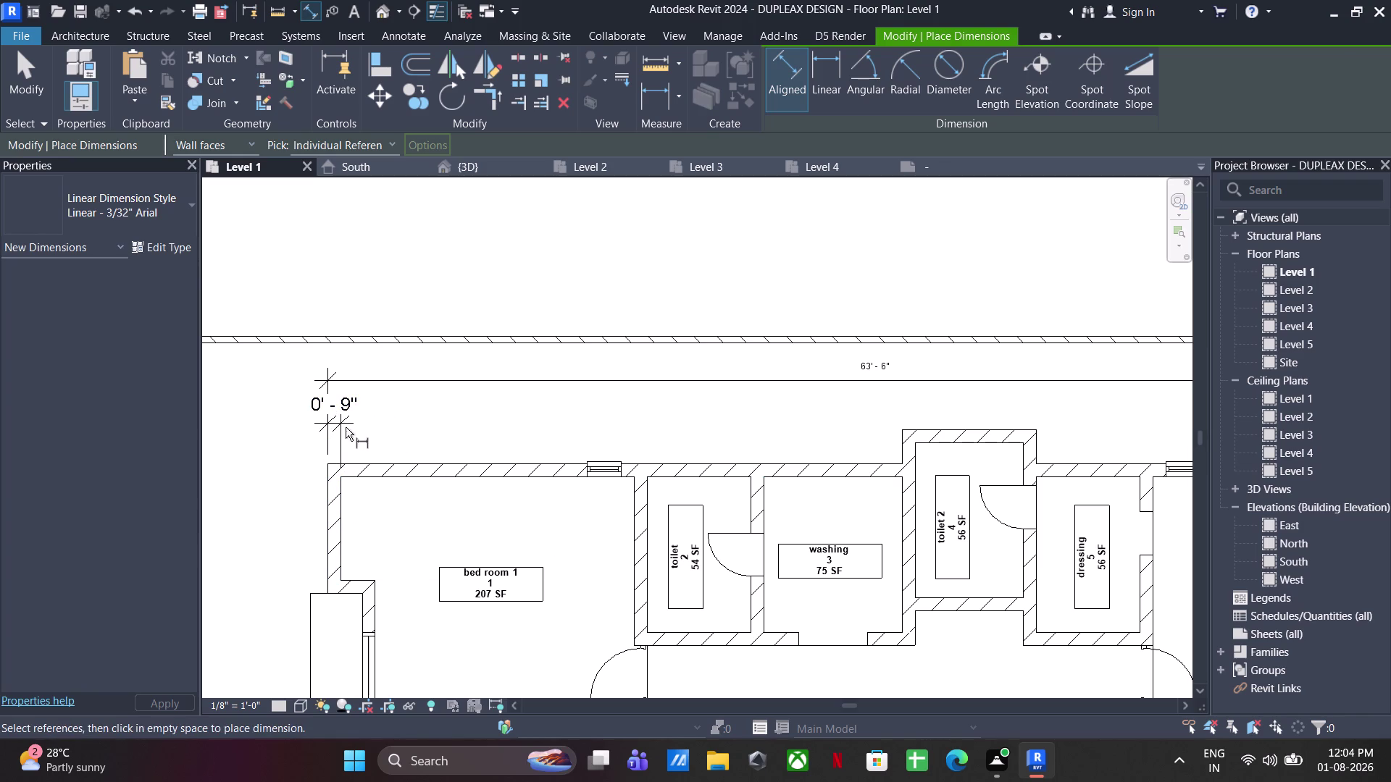
key(Escape)
Switch the 0' - 9" dimension to the 0.05 type.
click(348, 420)
click(149, 189)
scroll(up, 3)
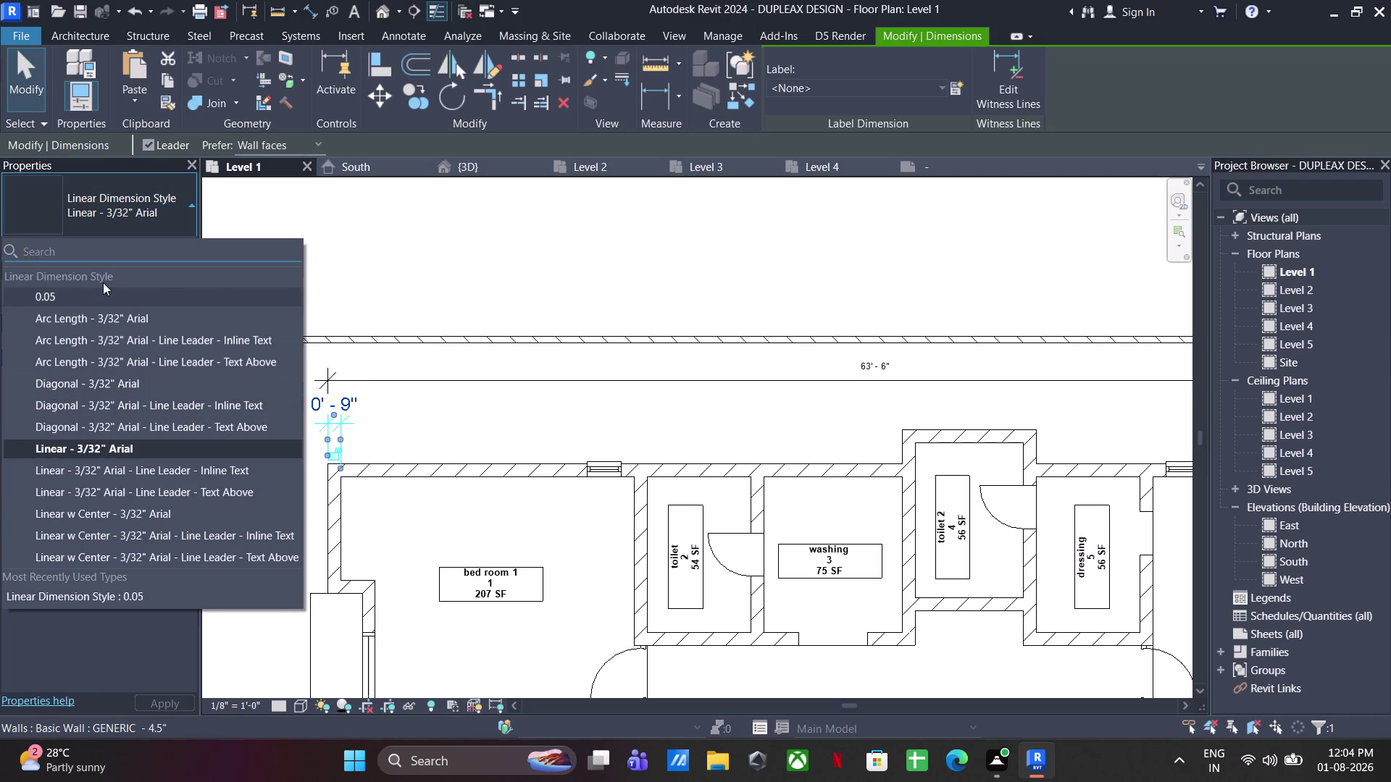
click(99, 296)
click(496, 422)
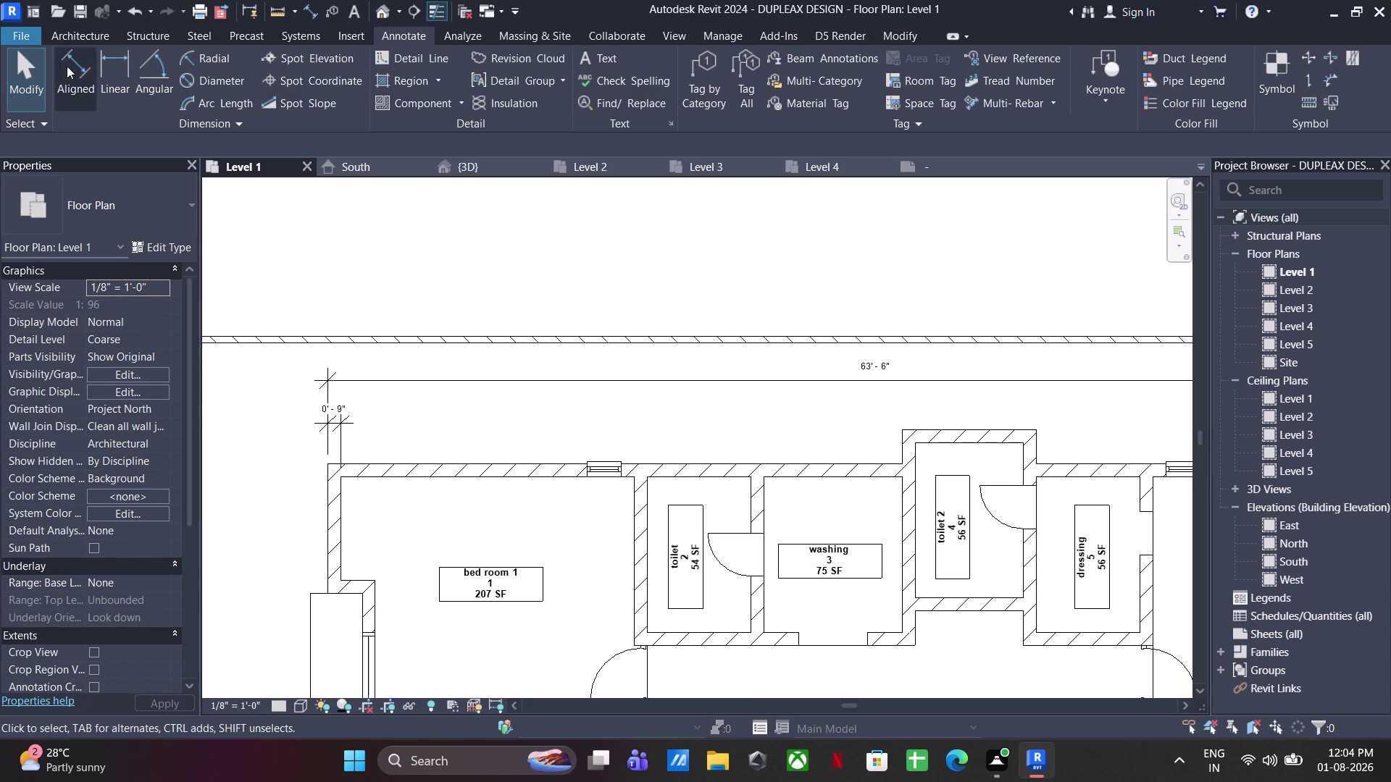
Restart Aligned dimensioning with type 0.05 and pick the left wall first.
click(70, 67)
click(111, 210)
scroll(up, 3)
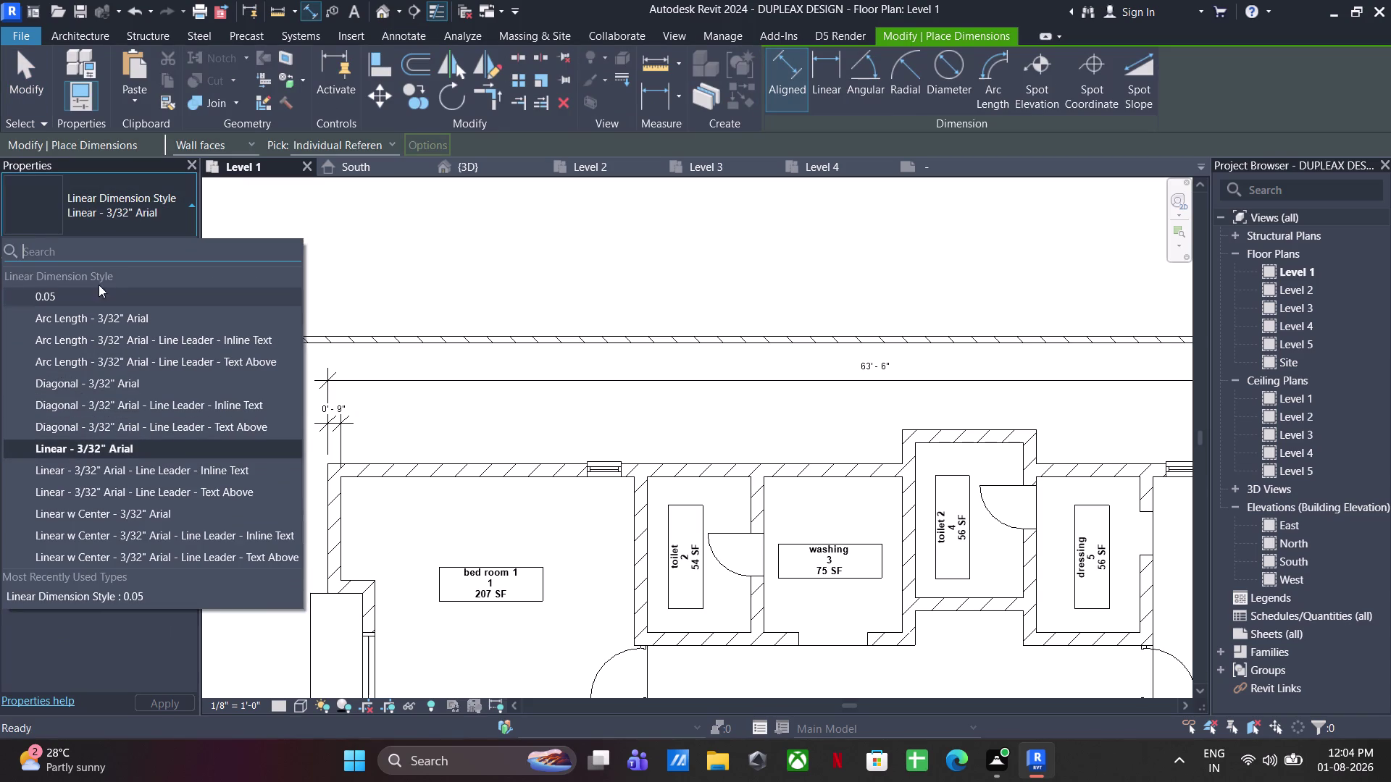
click(99, 285)
click(119, 302)
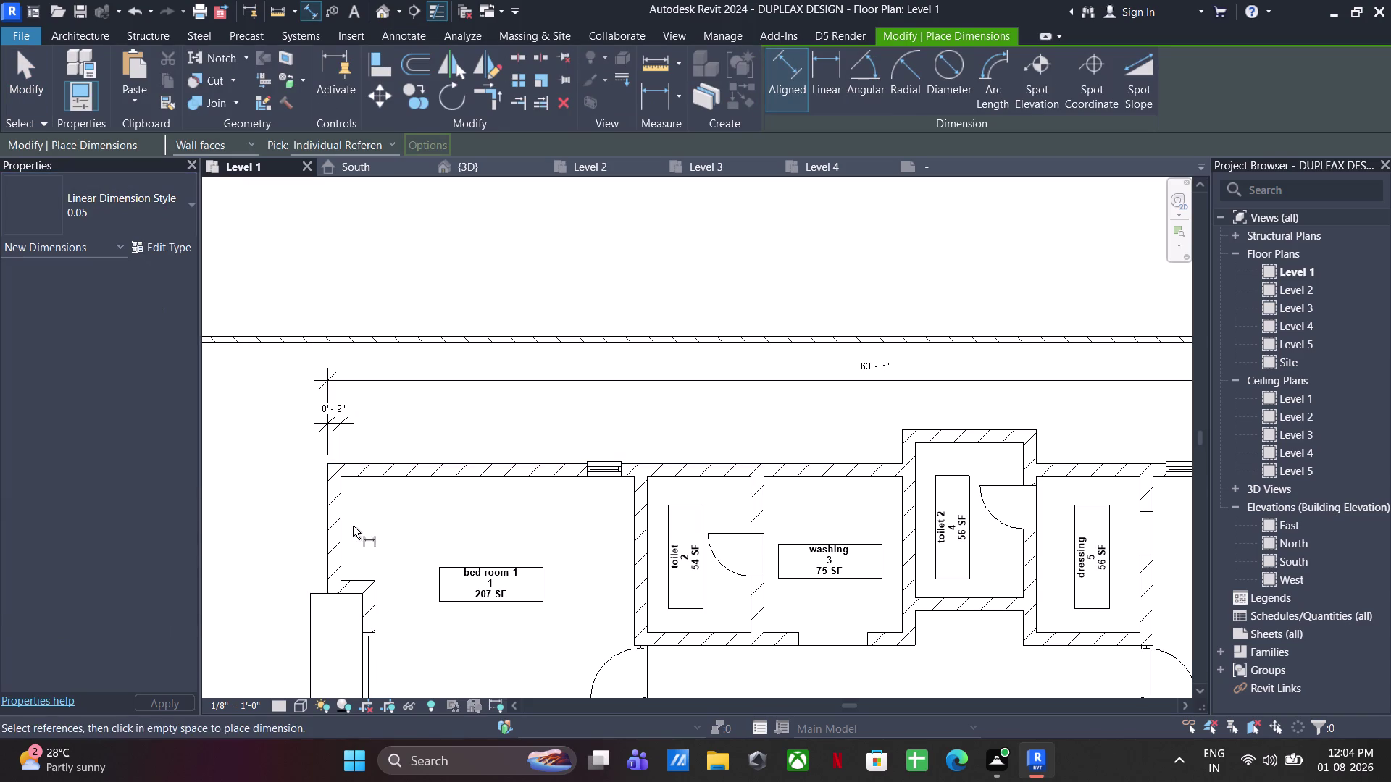
click(336, 513)
Dimension bed room 1's 17' - 0" width above the top wall.
scroll(up, 3)
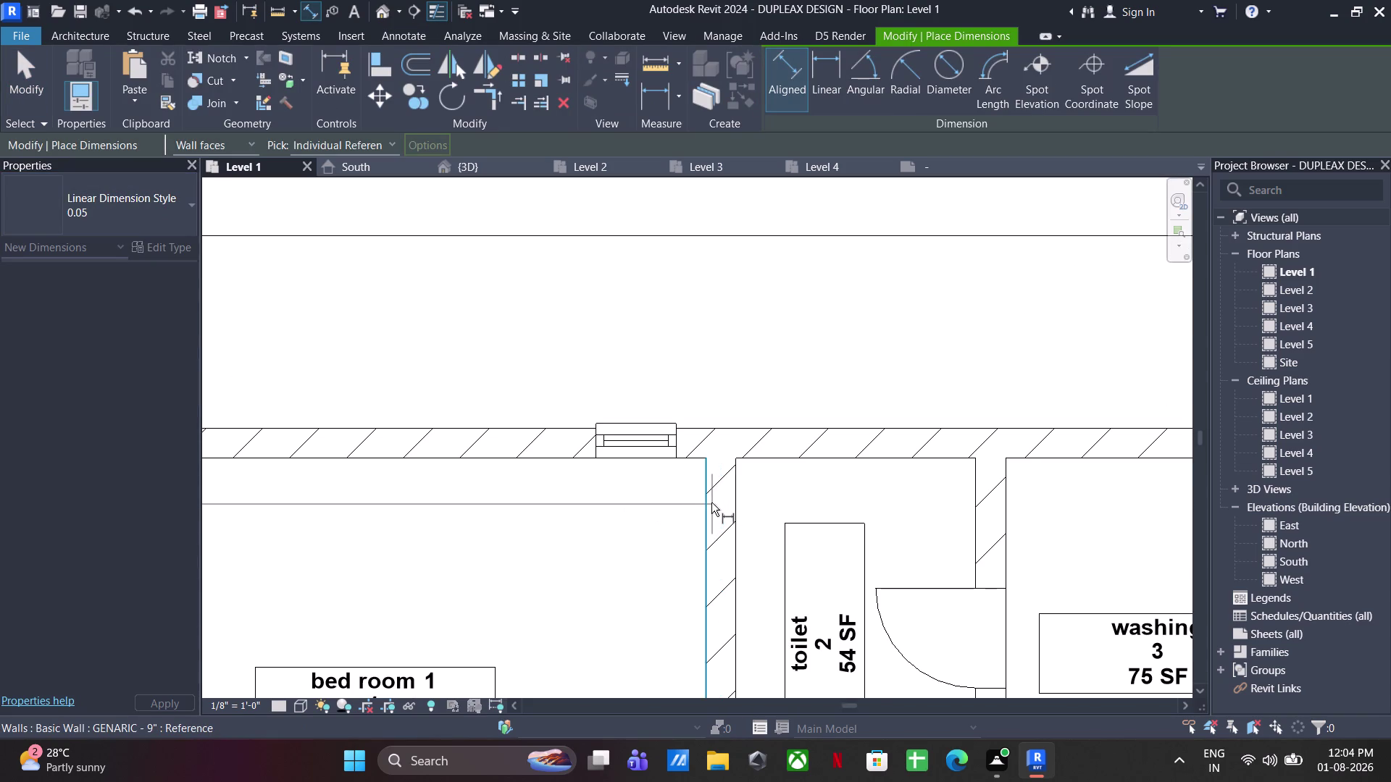
click(712, 502)
scroll(down, 3)
middle_drag(687, 361, 828, 397)
click(456, 378)
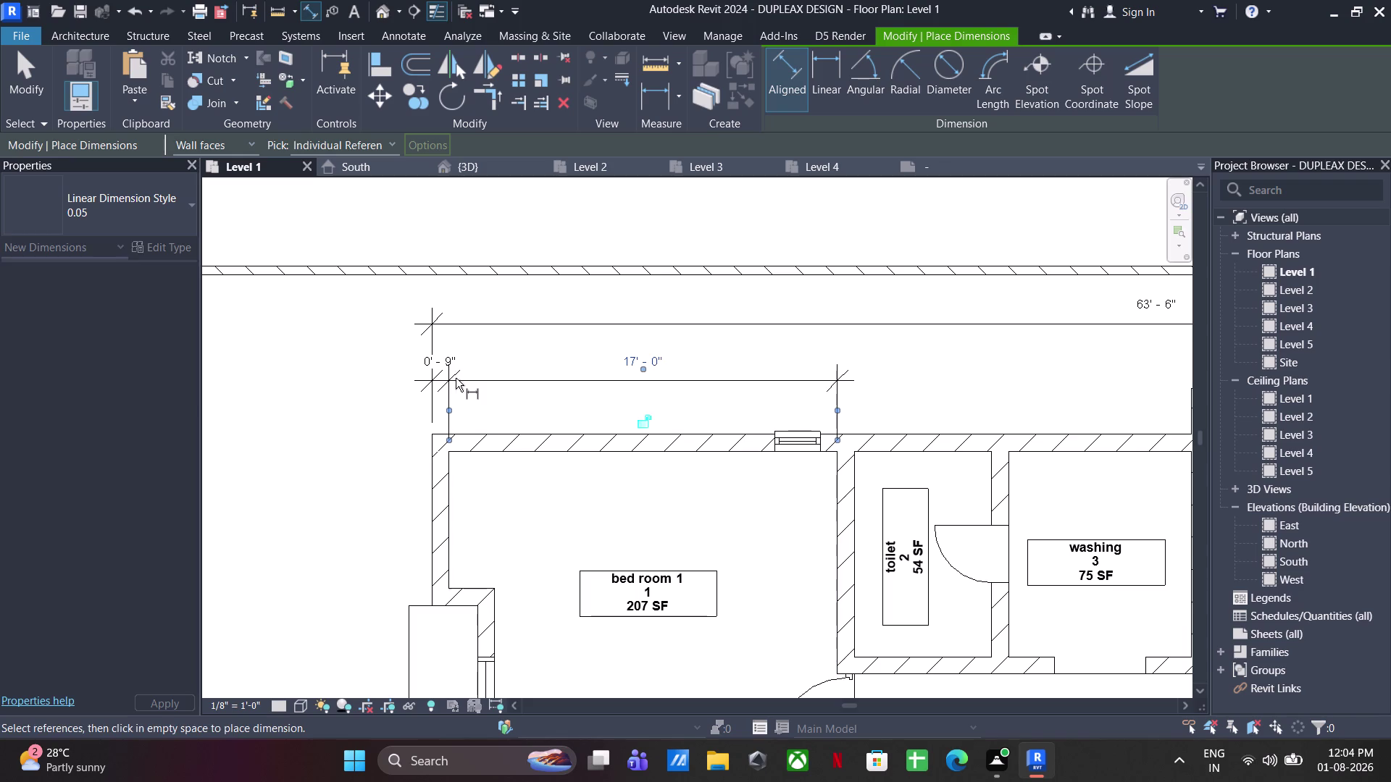
Chain wall-thickness and room-width dimensions across the toilet and washing room.
click(838, 513)
click(856, 498)
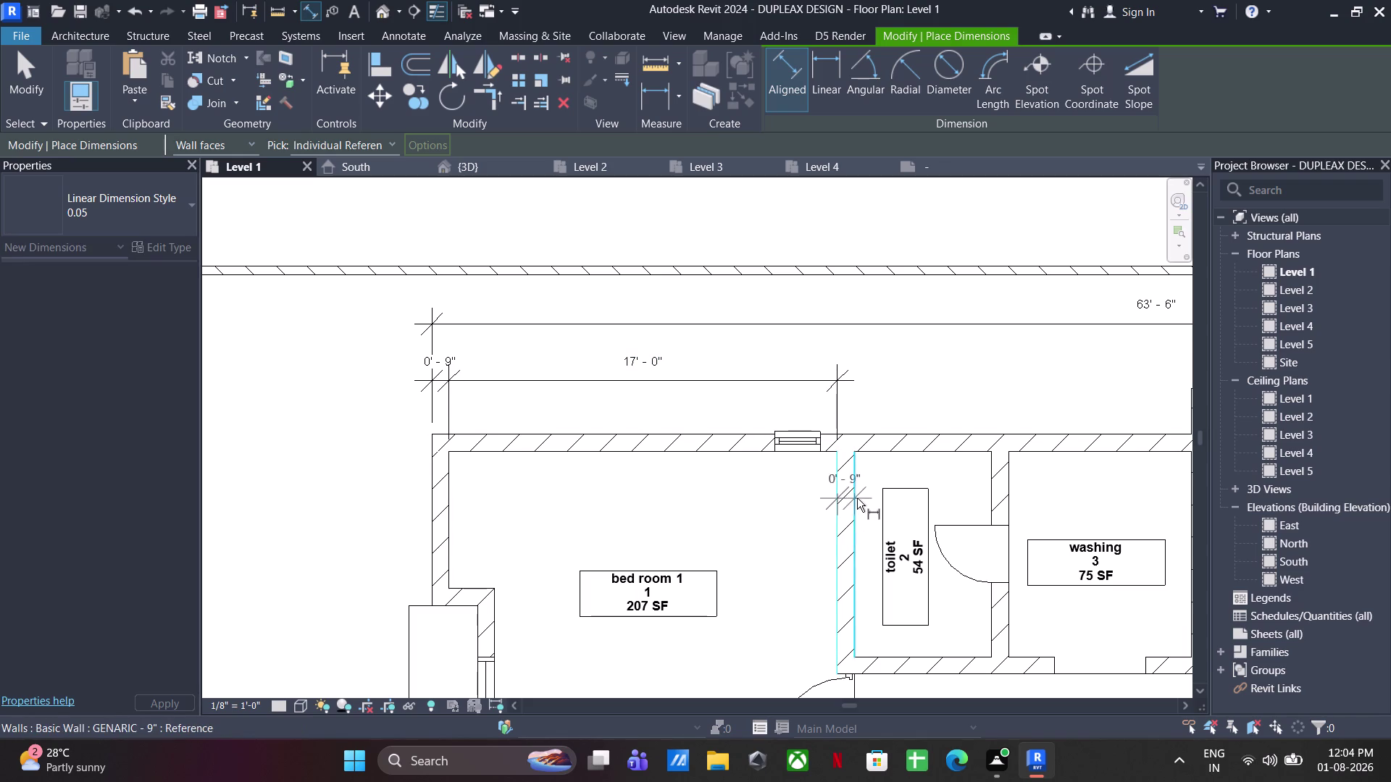
click(846, 382)
middle_drag(884, 446, 767, 460)
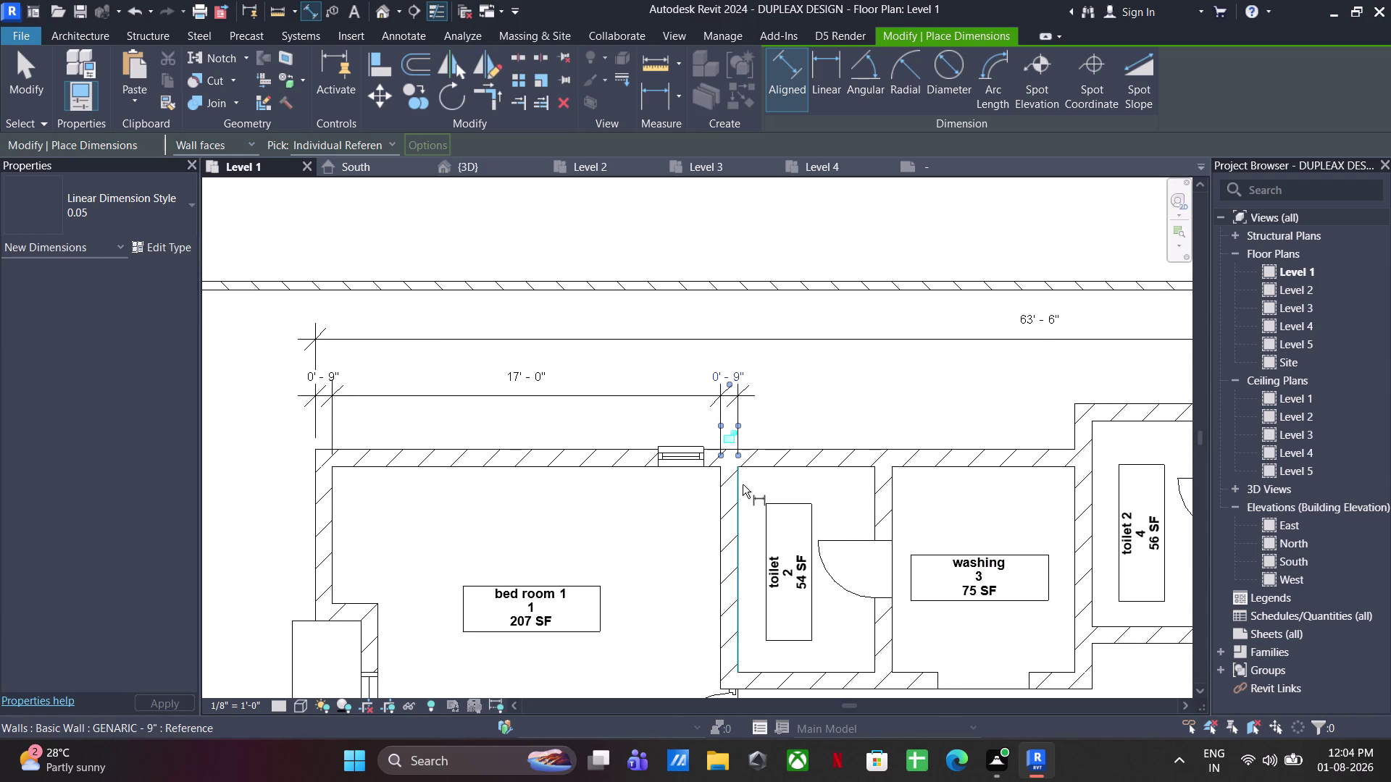
click(743, 485)
click(873, 488)
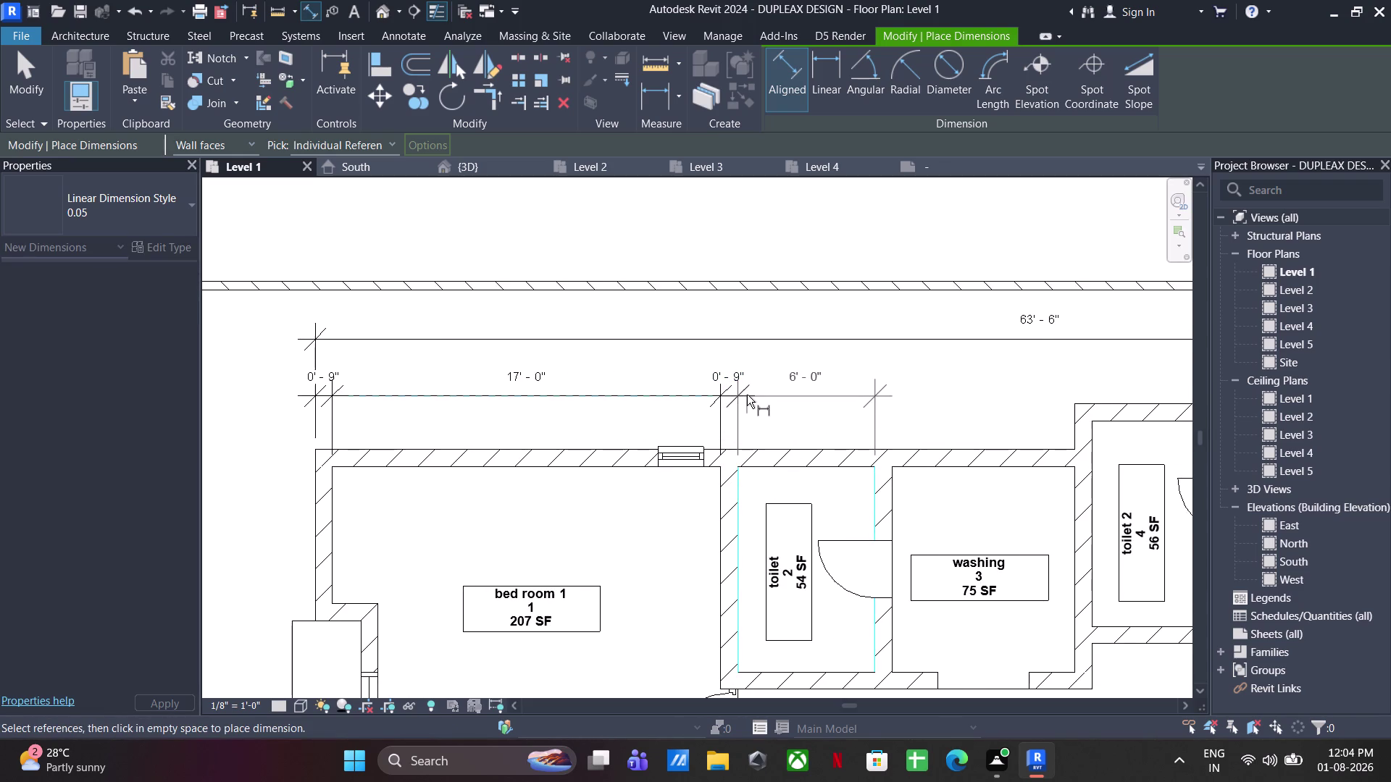
click(747, 394)
middle_drag(889, 536, 730, 563)
click(716, 532)
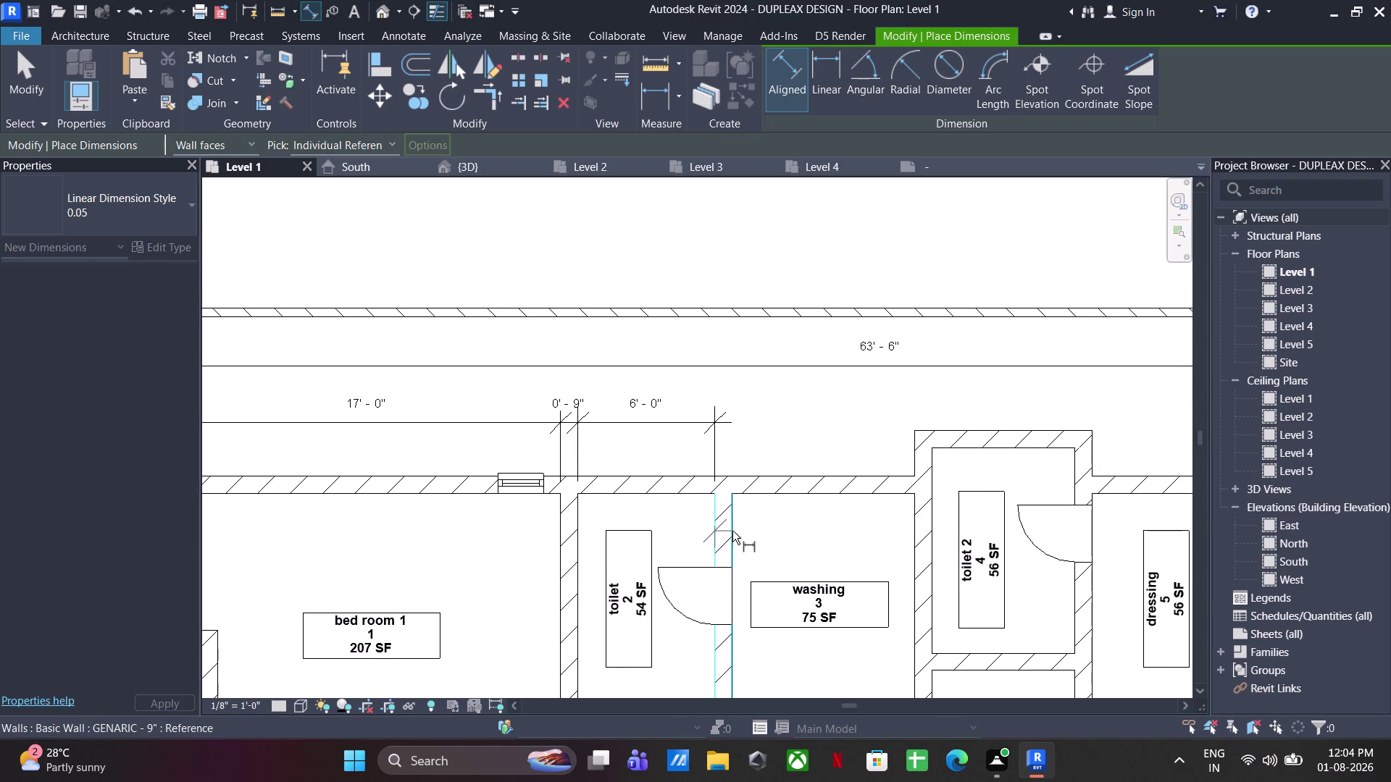
click(732, 531)
click(731, 421)
middle_drag(777, 466, 709, 483)
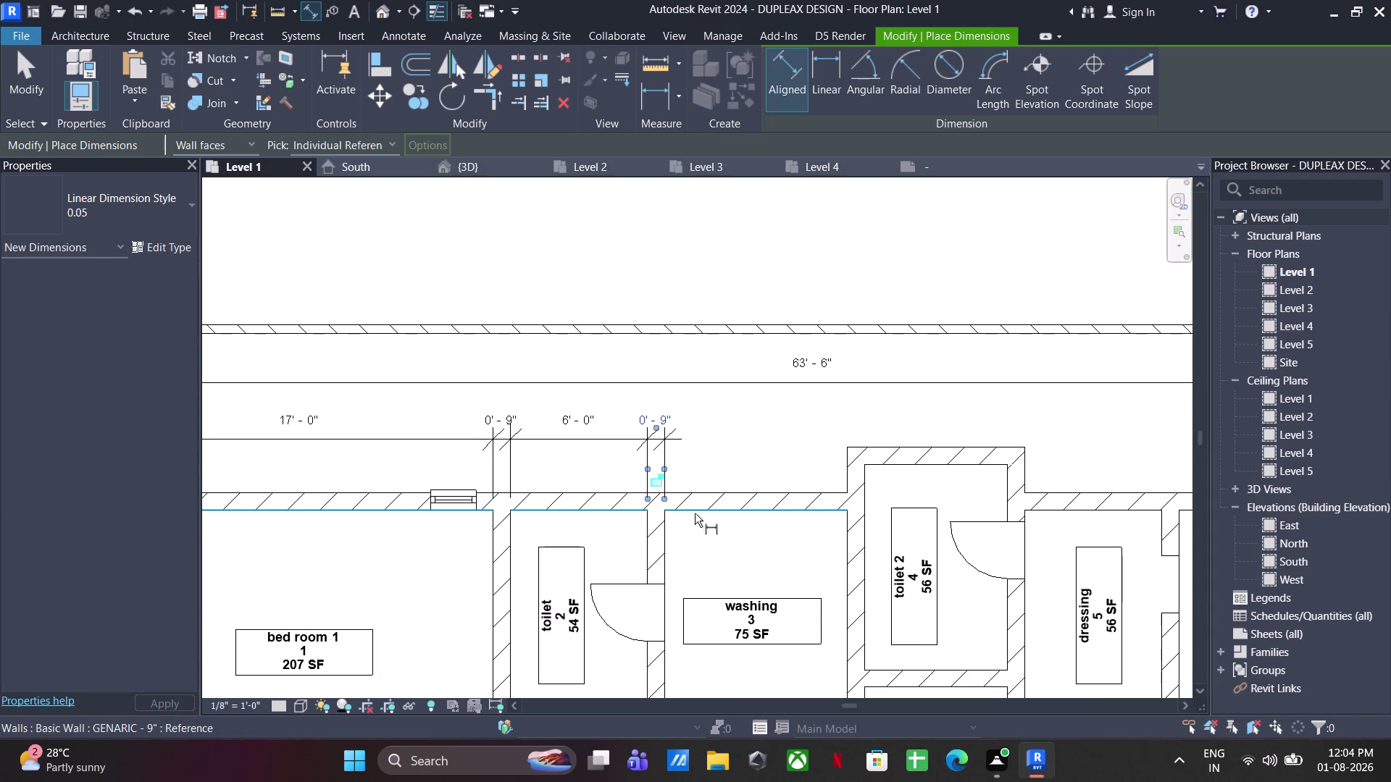
click(667, 539)
click(847, 552)
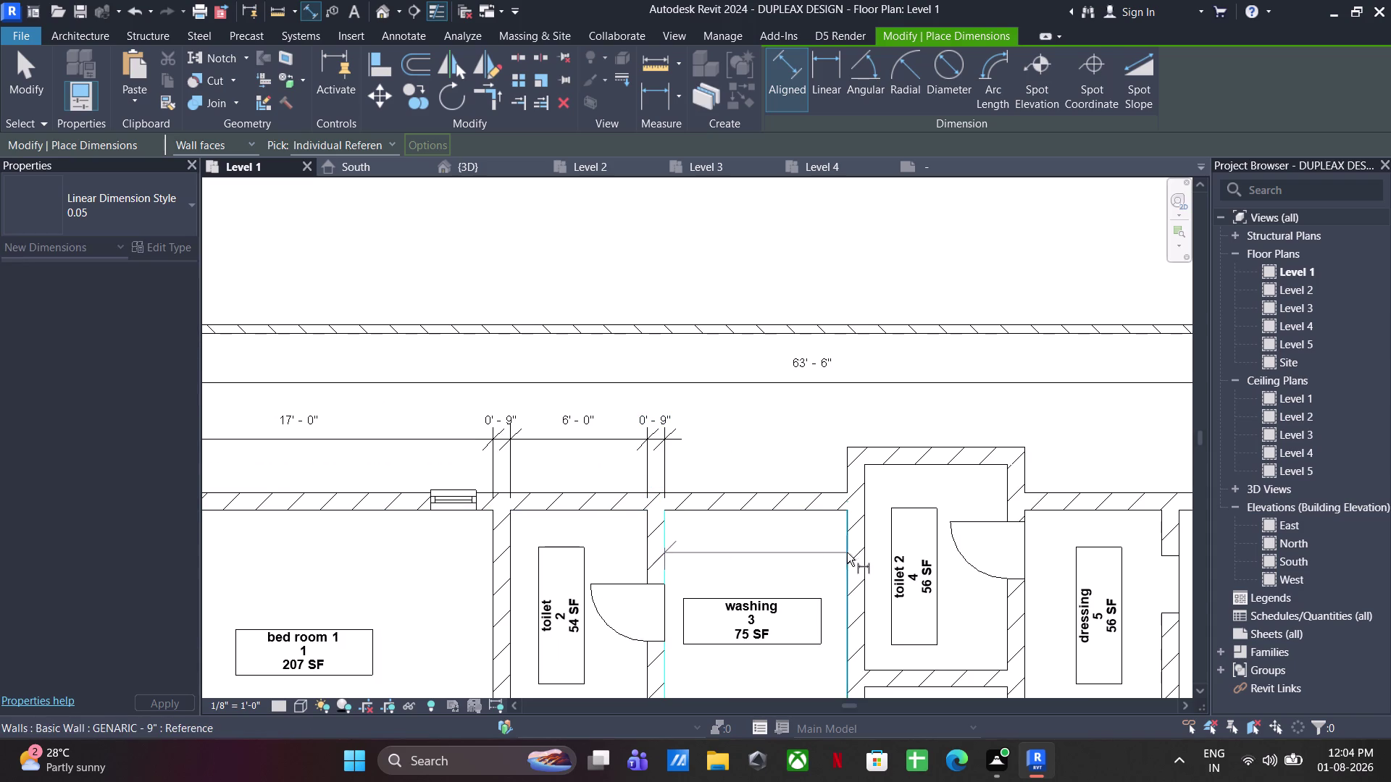
click(679, 438)
Extend the dimension chain across toilet 2 and its walls.
scroll(up, 3)
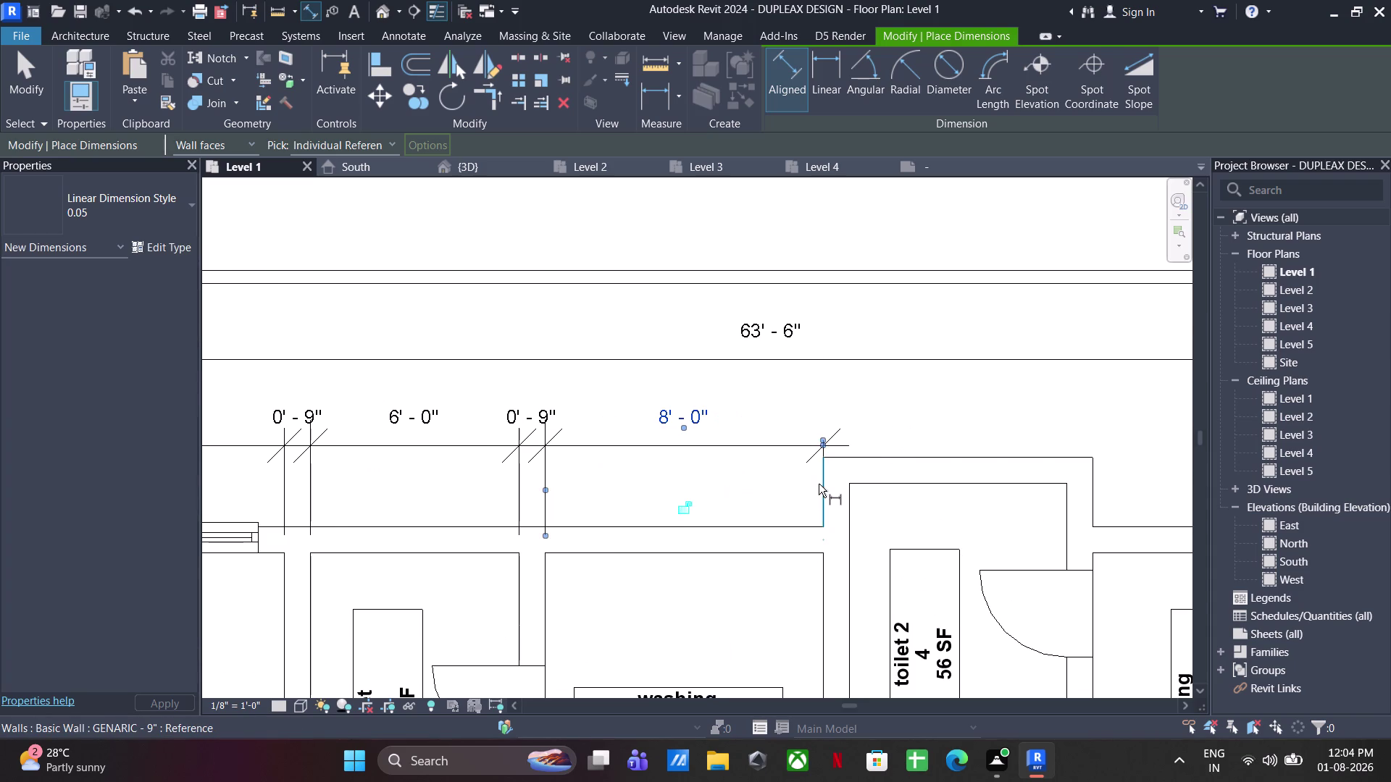
click(819, 483)
click(854, 514)
click(834, 446)
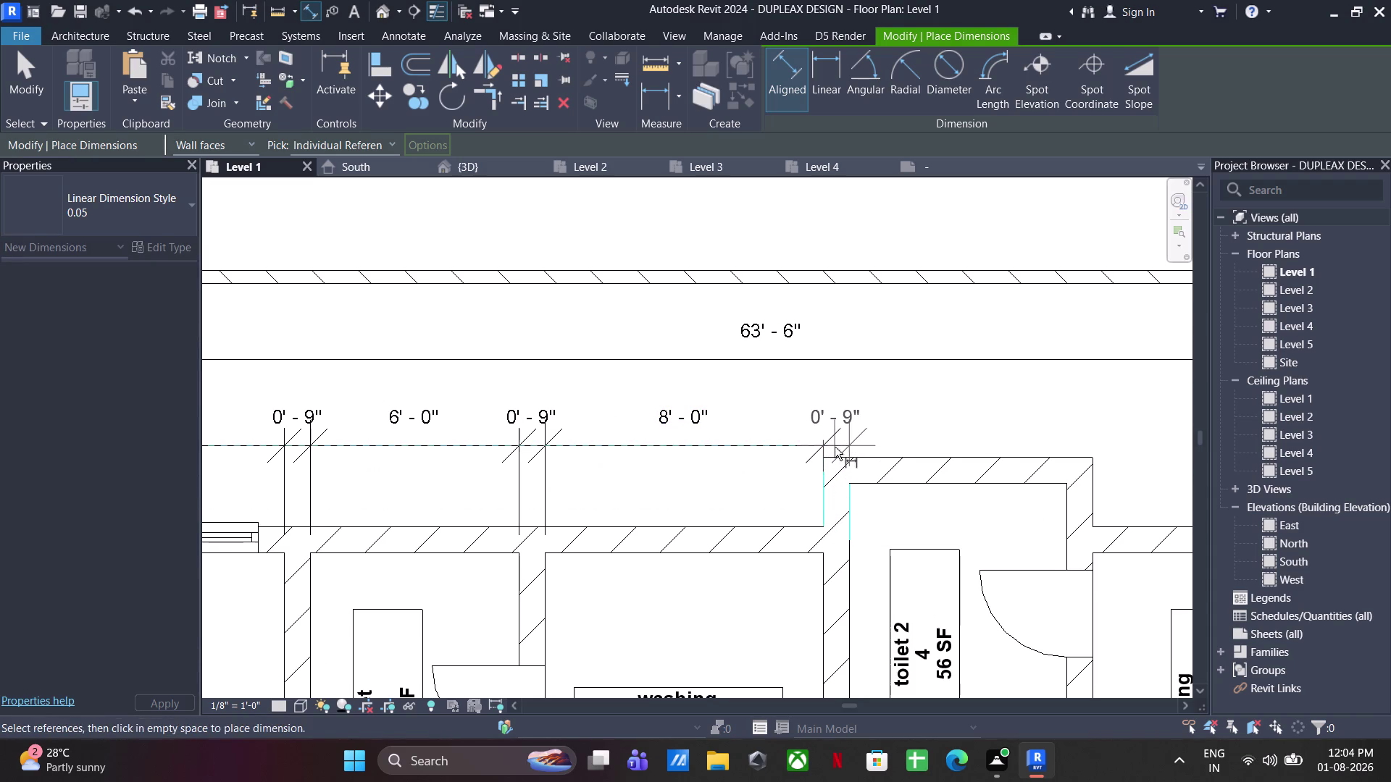
click(853, 536)
middle_drag(1126, 529, 975, 560)
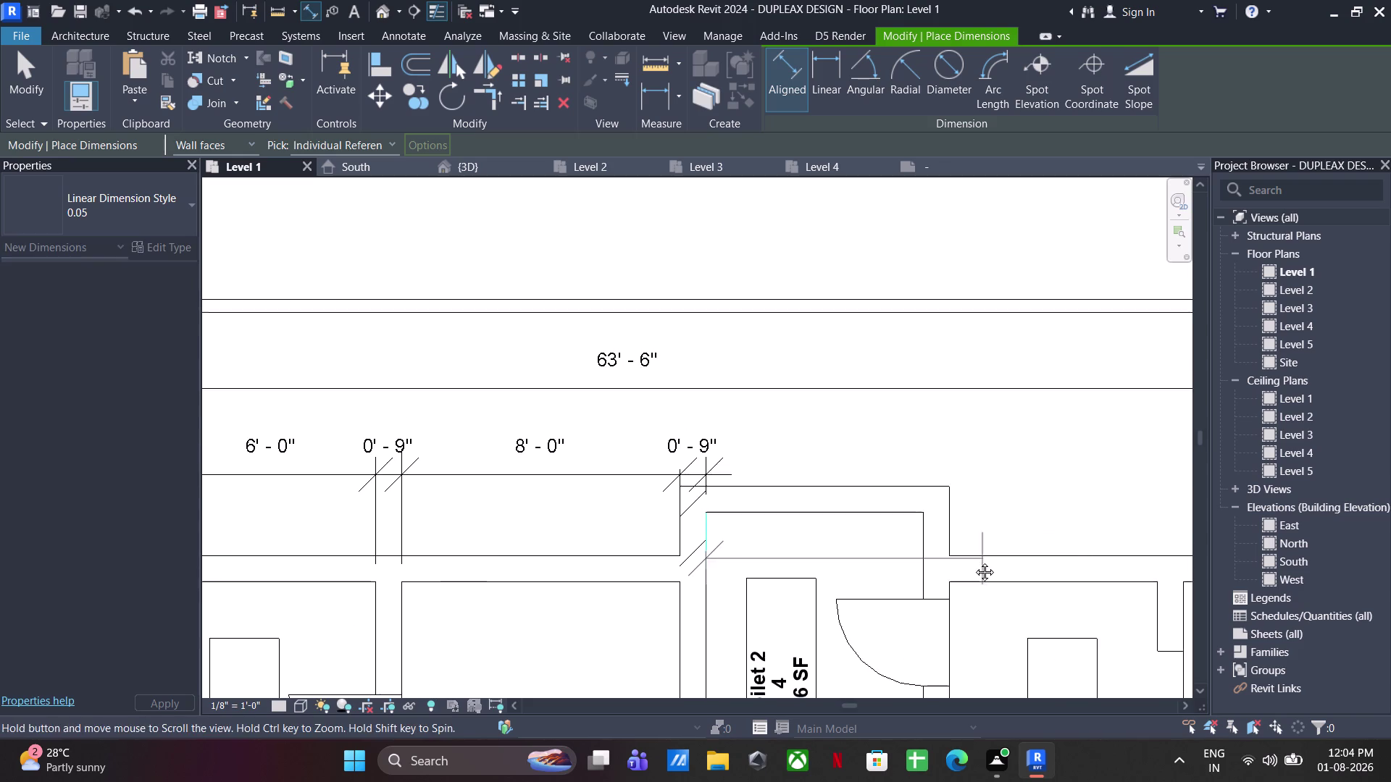
middle_drag(975, 560, 971, 561)
click(911, 541)
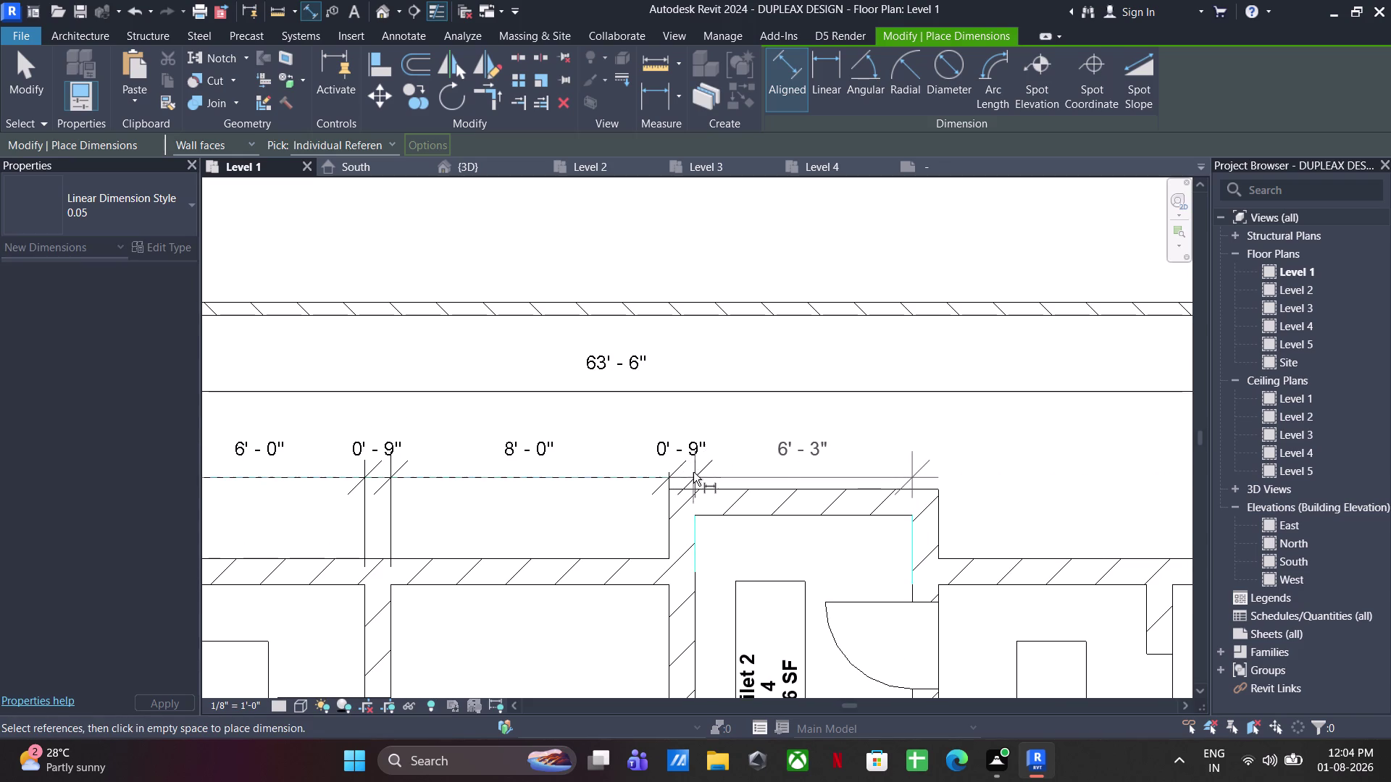
click(693, 473)
middle_drag(1011, 496, 929, 484)
click(828, 544)
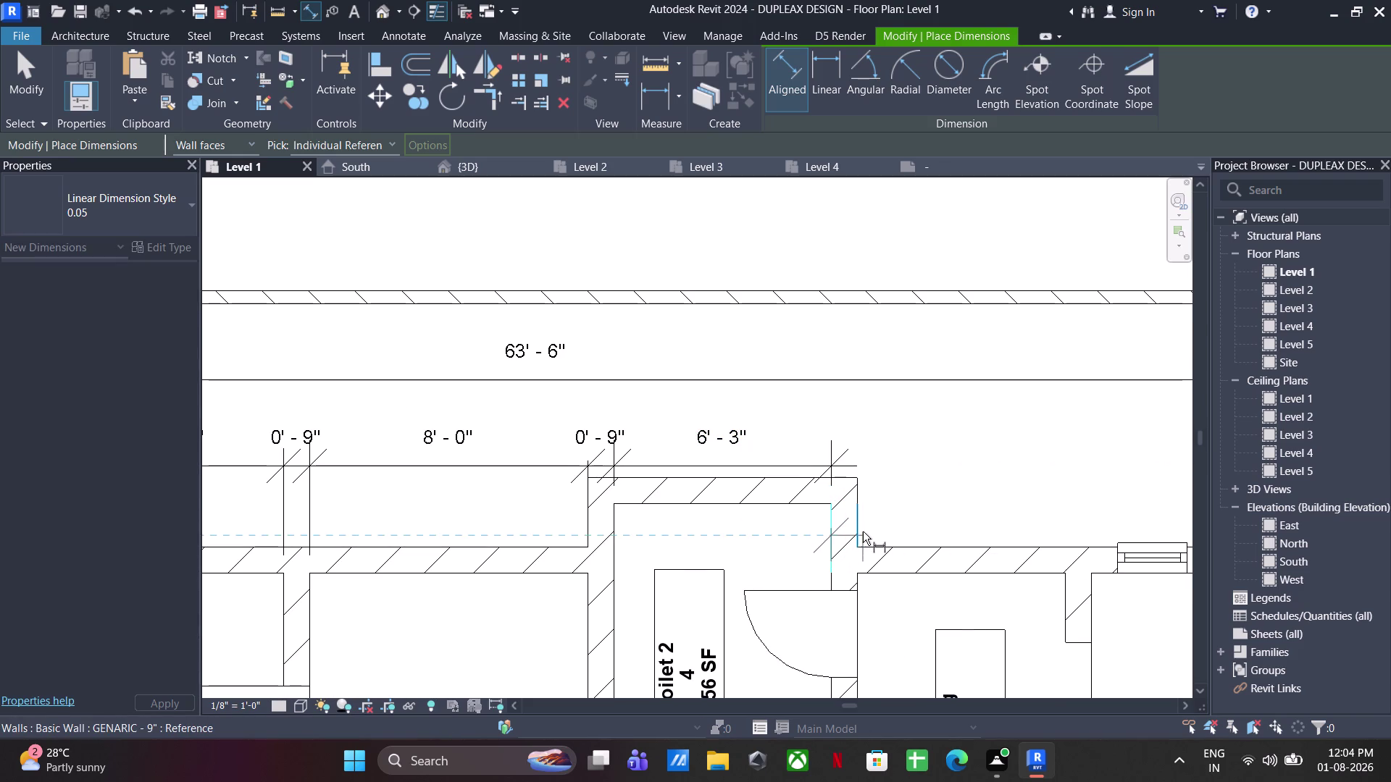
click(862, 532)
click(835, 463)
middle_drag(918, 499, 842, 500)
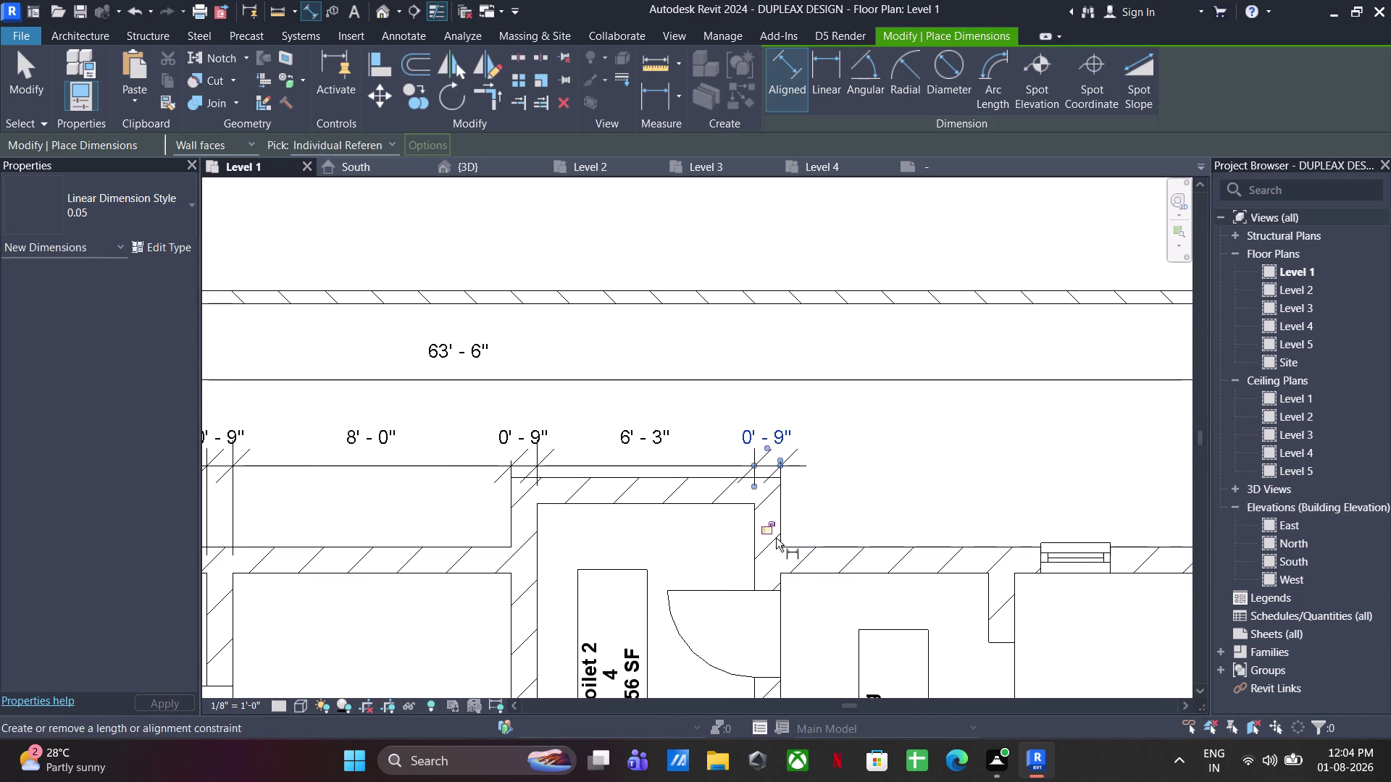
click(785, 505)
Continue the chain across the dressing room and bed room 2 to the corner.
scroll(down, 3)
middle_drag(992, 509, 879, 505)
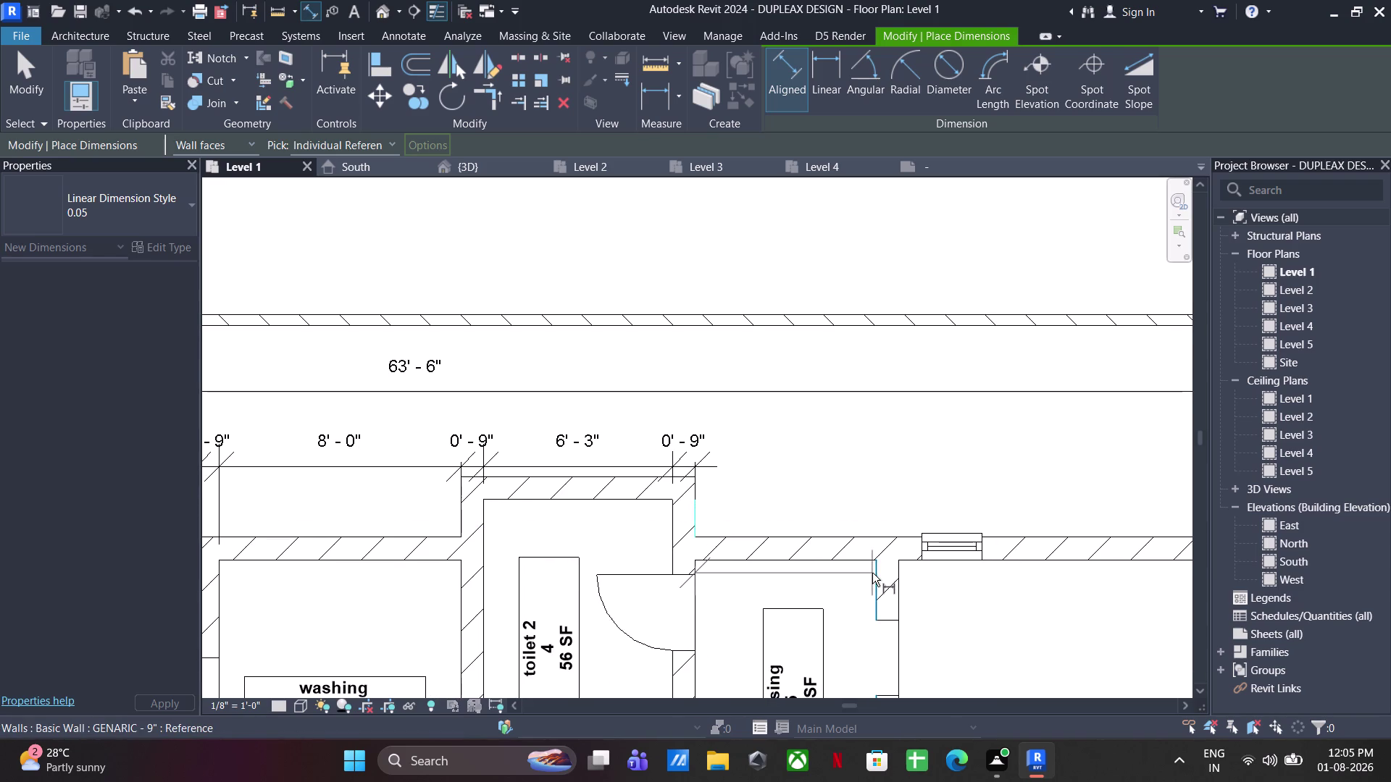
click(872, 573)
click(697, 462)
click(872, 584)
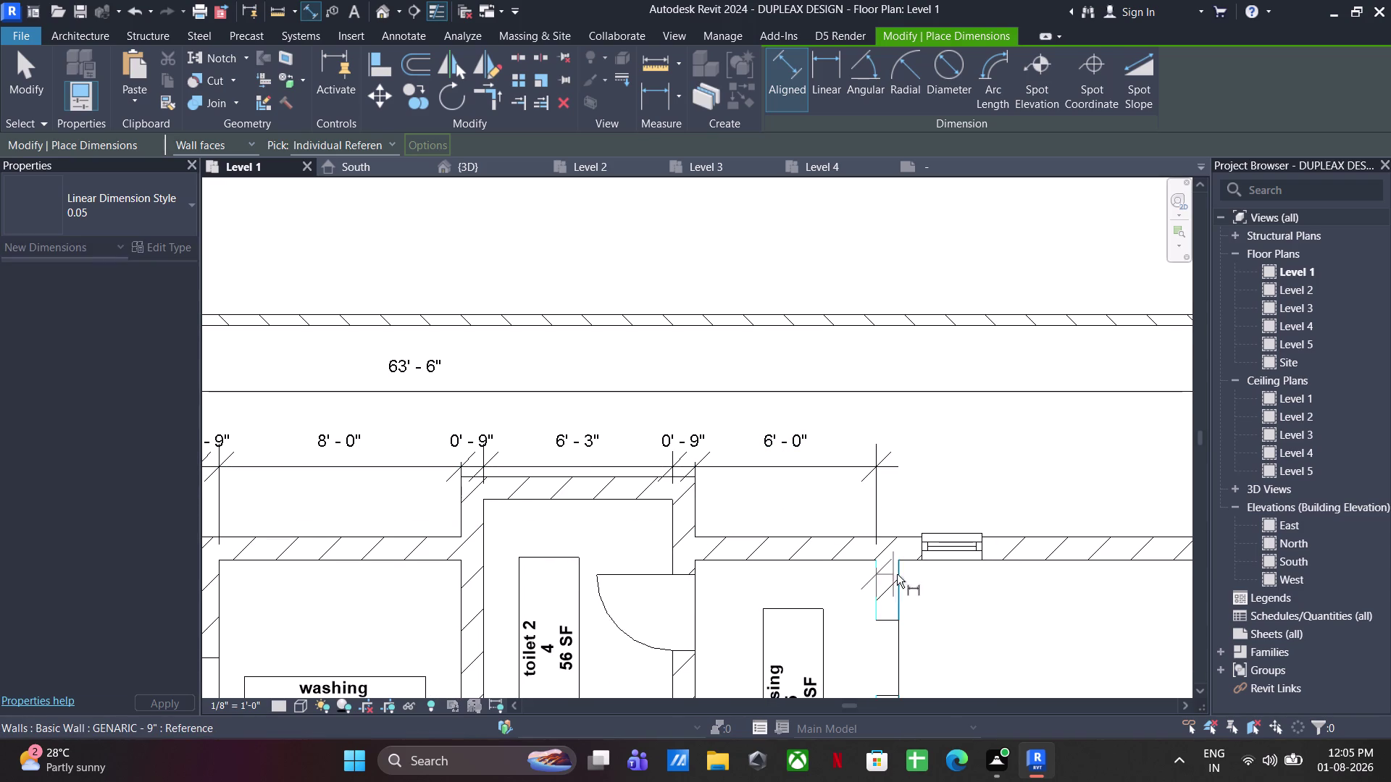
click(899, 582)
click(883, 465)
middle_drag(897, 502, 886, 503)
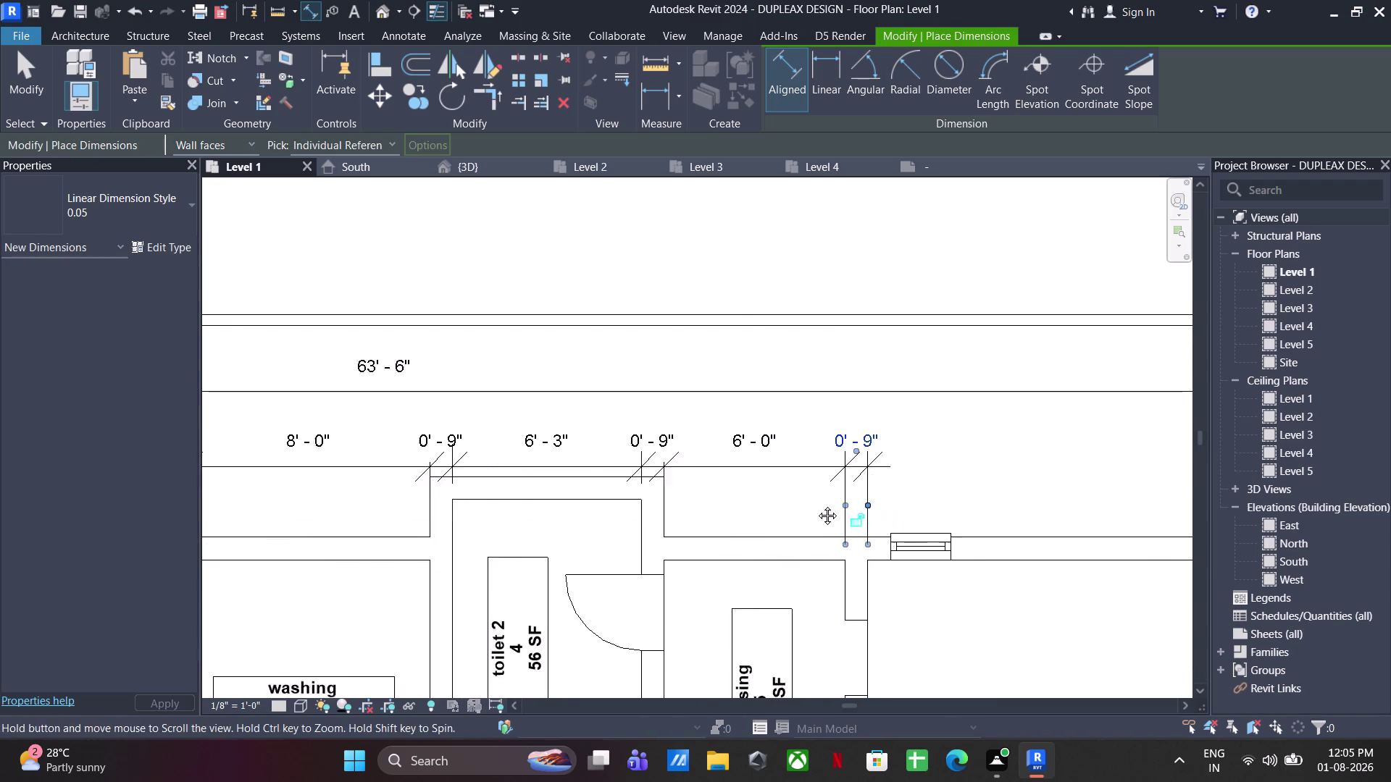
middle_drag(886, 502, 790, 505)
click(797, 578)
scroll(down, 3)
middle_drag(975, 570, 634, 459)
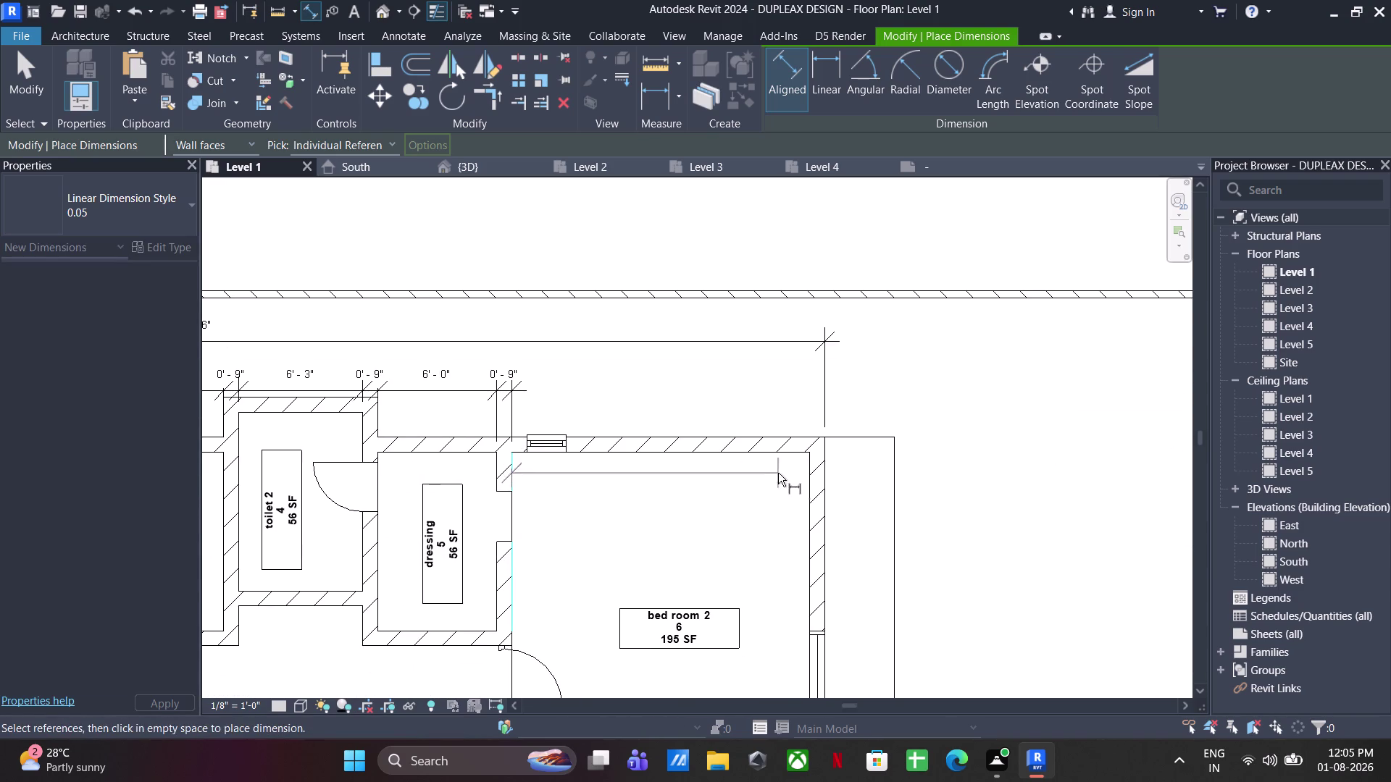
click(804, 484)
click(511, 390)
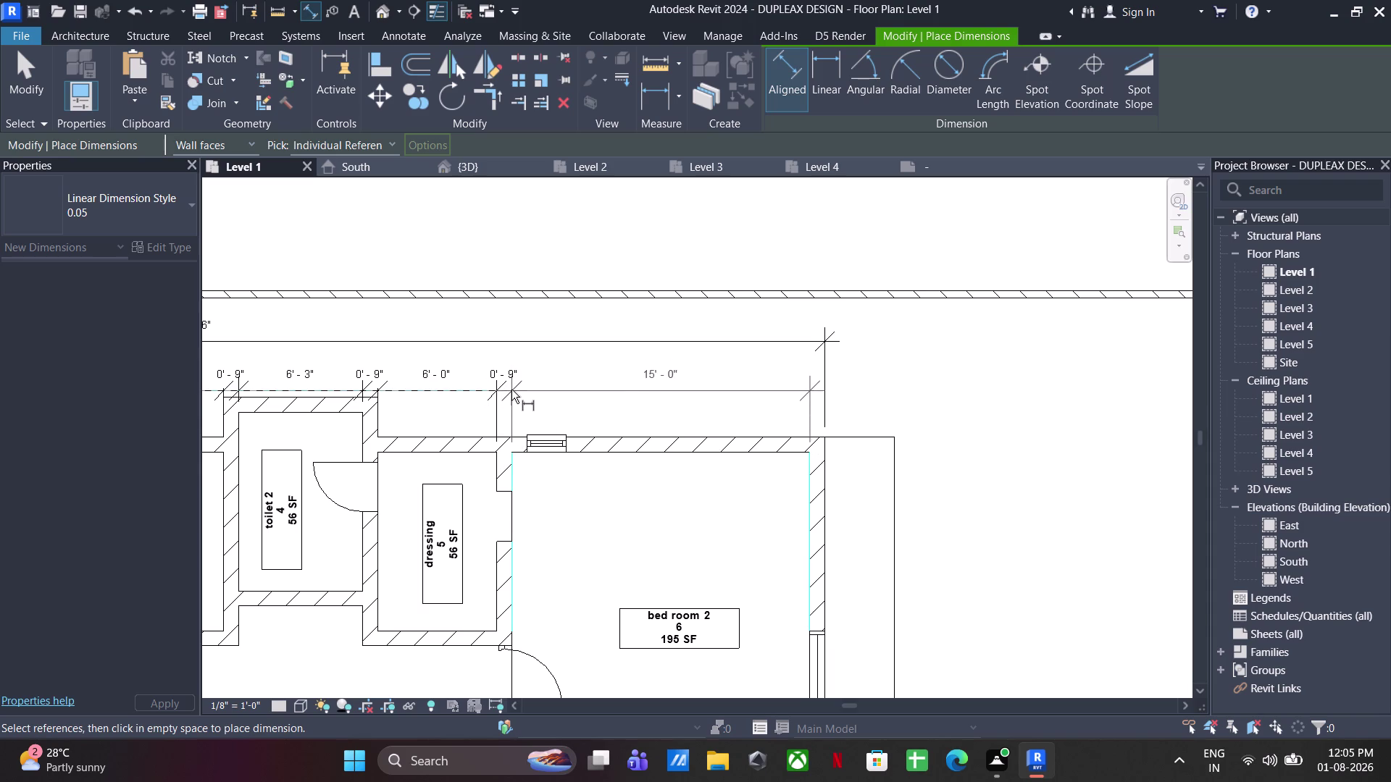
click(808, 494)
click(827, 493)
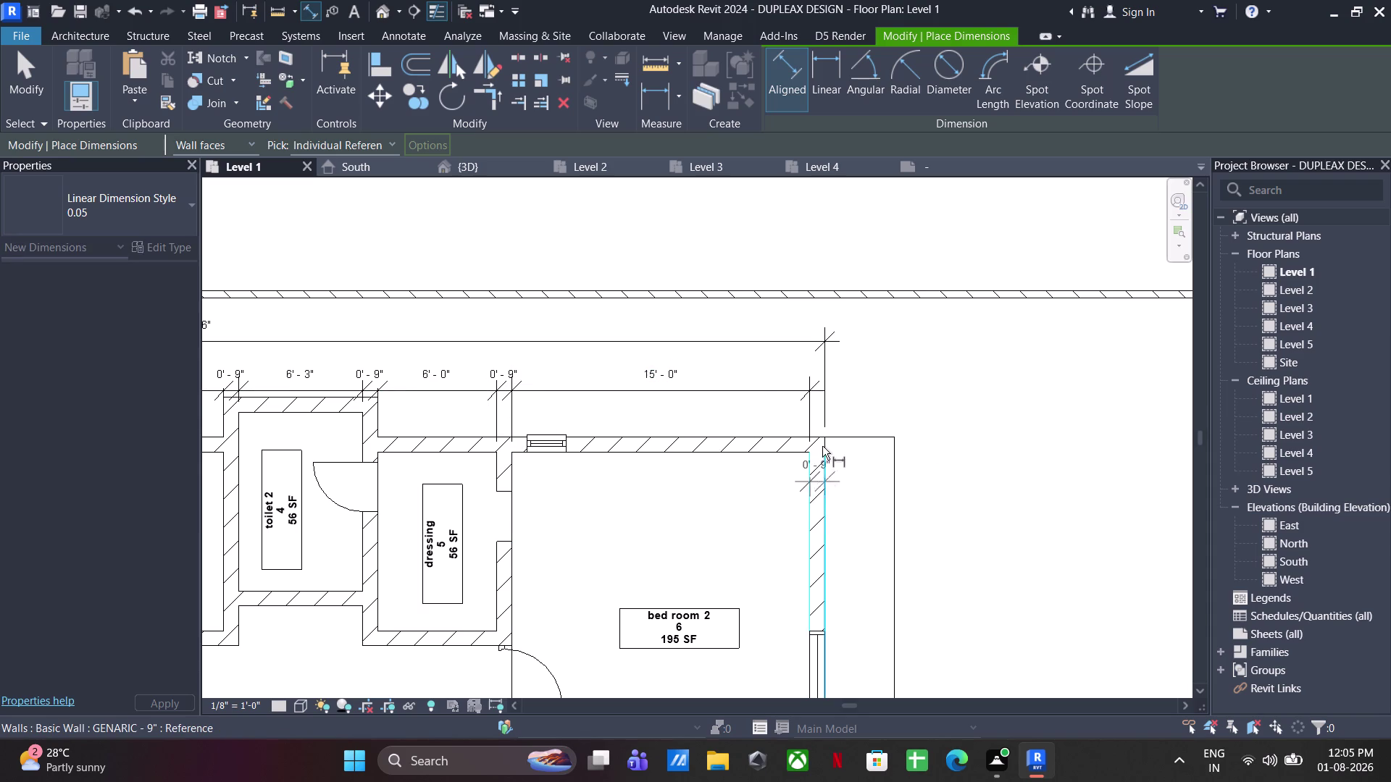
click(824, 392)
scroll(down, 3)
middle_drag(831, 413, 1050, 415)
middle_drag(567, 474, 570, 468)
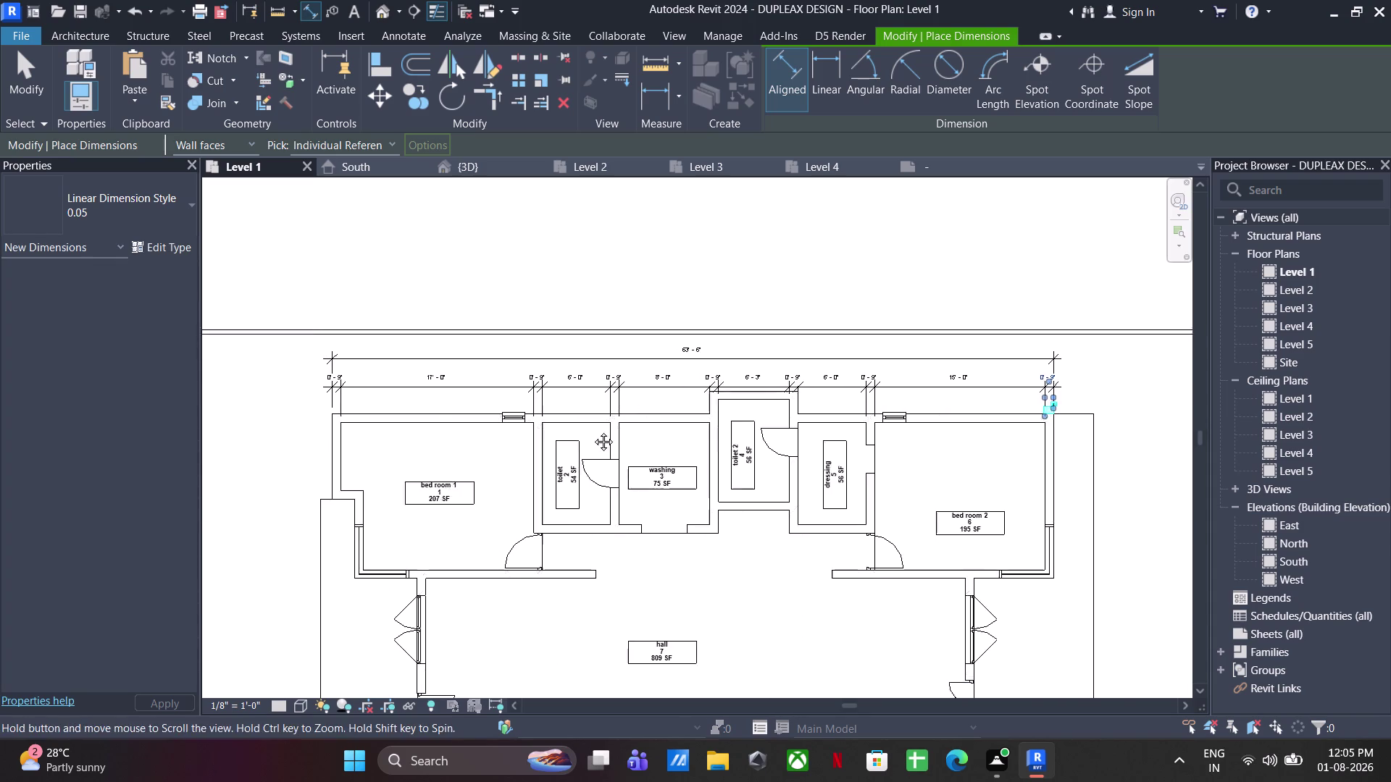
Dimension the plan's full 46' - 0" height between top and bottom exterior walls, left of the plan.
middle_drag(570, 467, 650, 355)
scroll(up, 3)
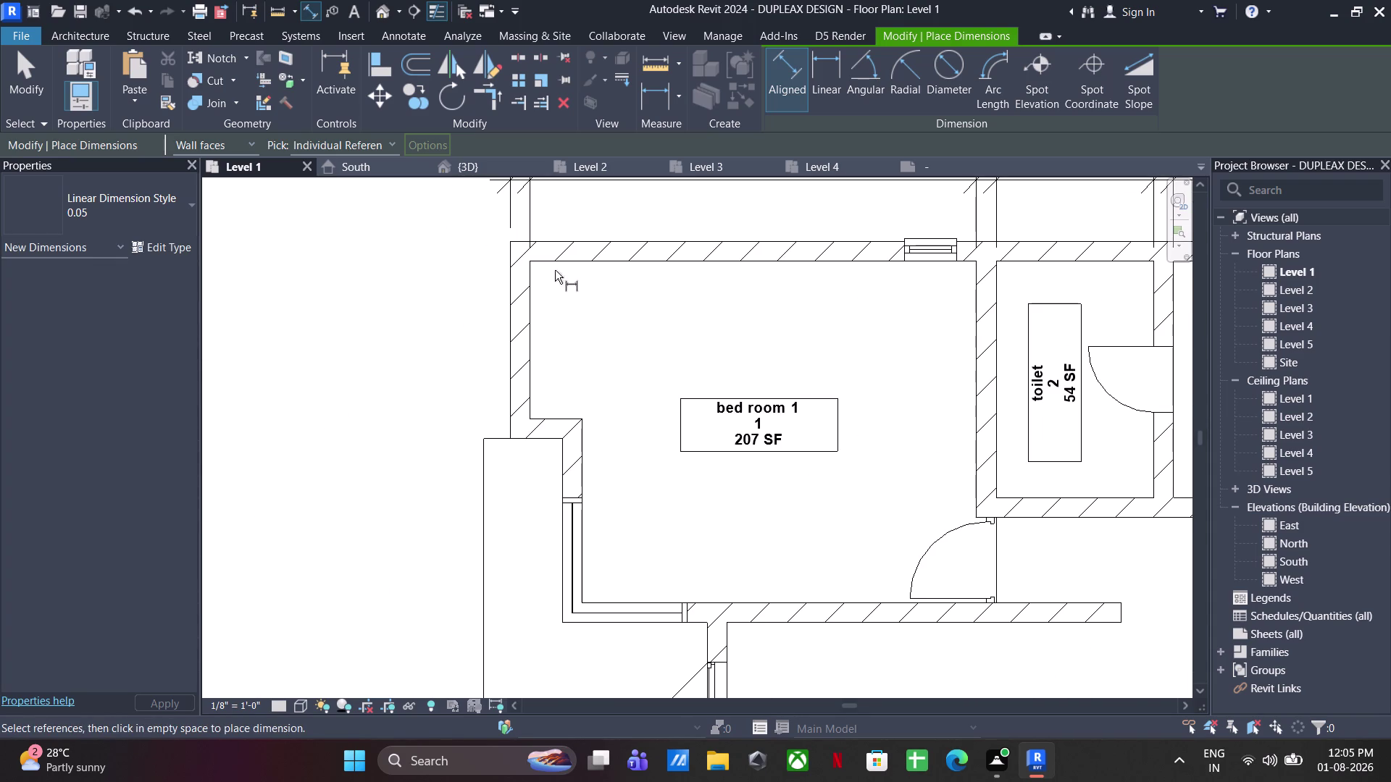
click(523, 239)
scroll(down, 3)
middle_drag(559, 529, 530, 190)
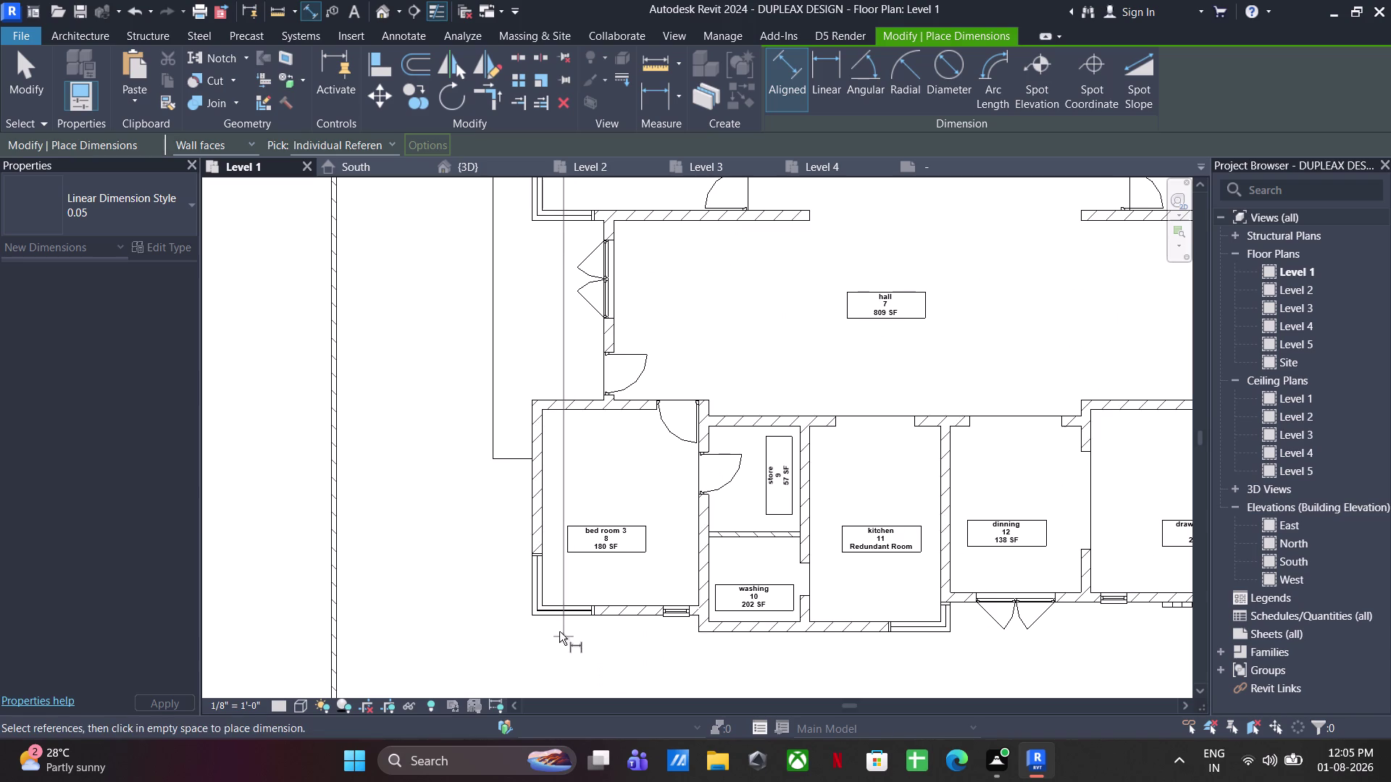
click(739, 631)
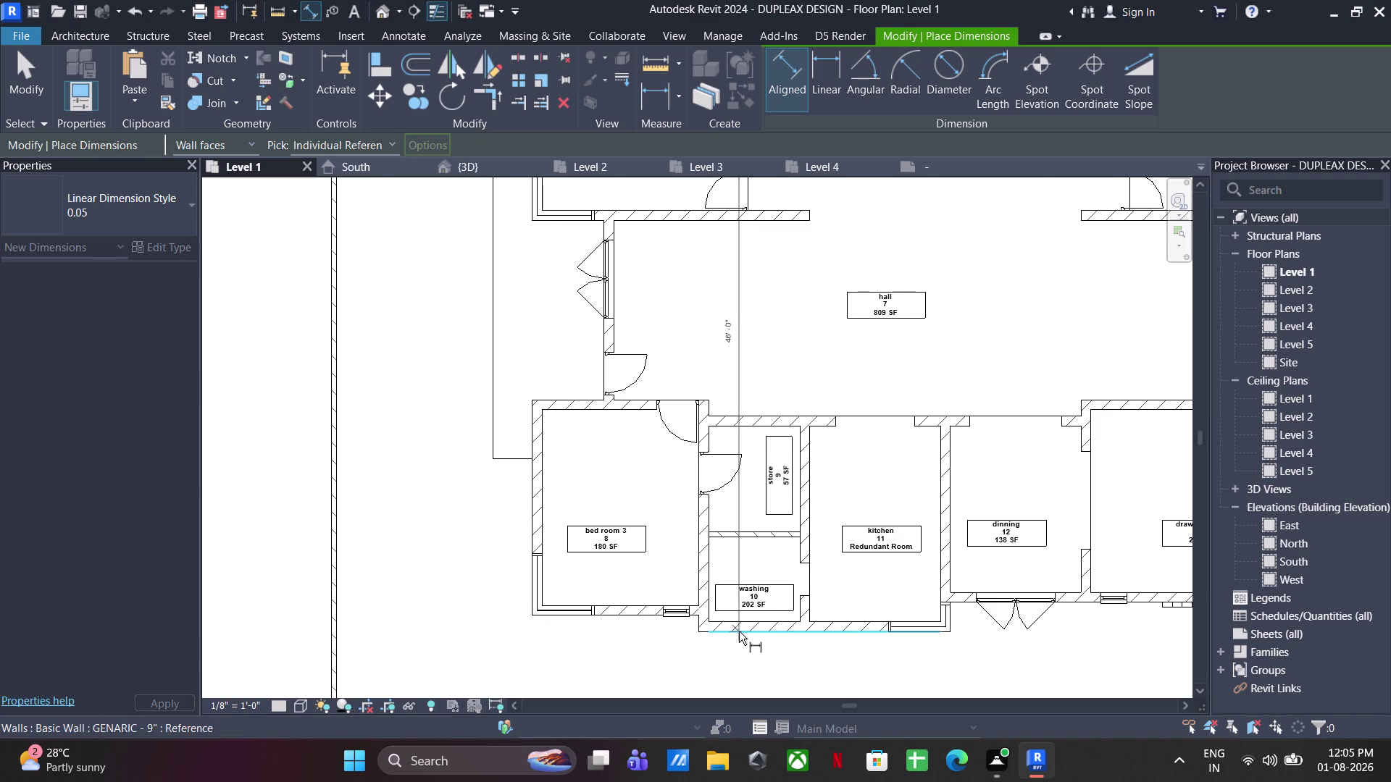
scroll(down, 3)
middle_drag(522, 604, 634, 616)
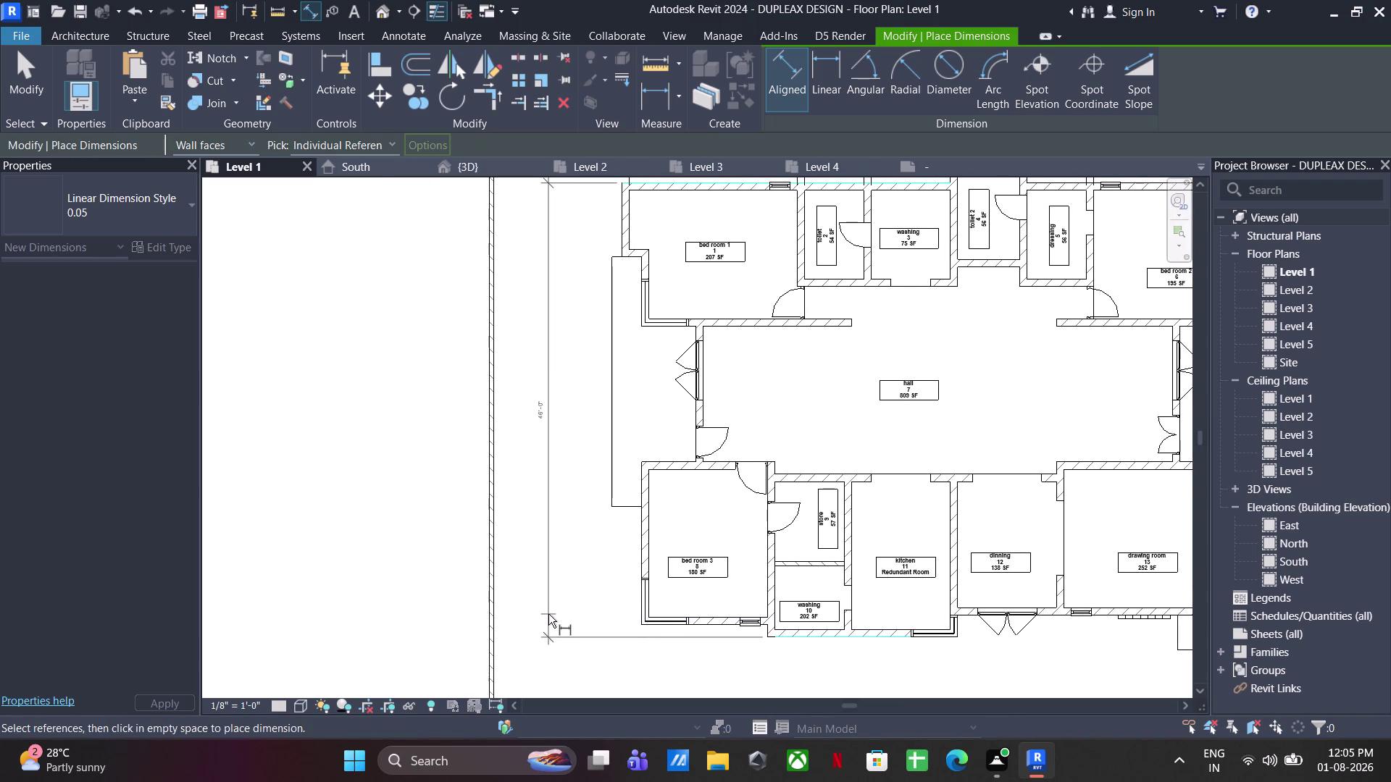
click(538, 614)
middle_drag(583, 431, 578, 656)
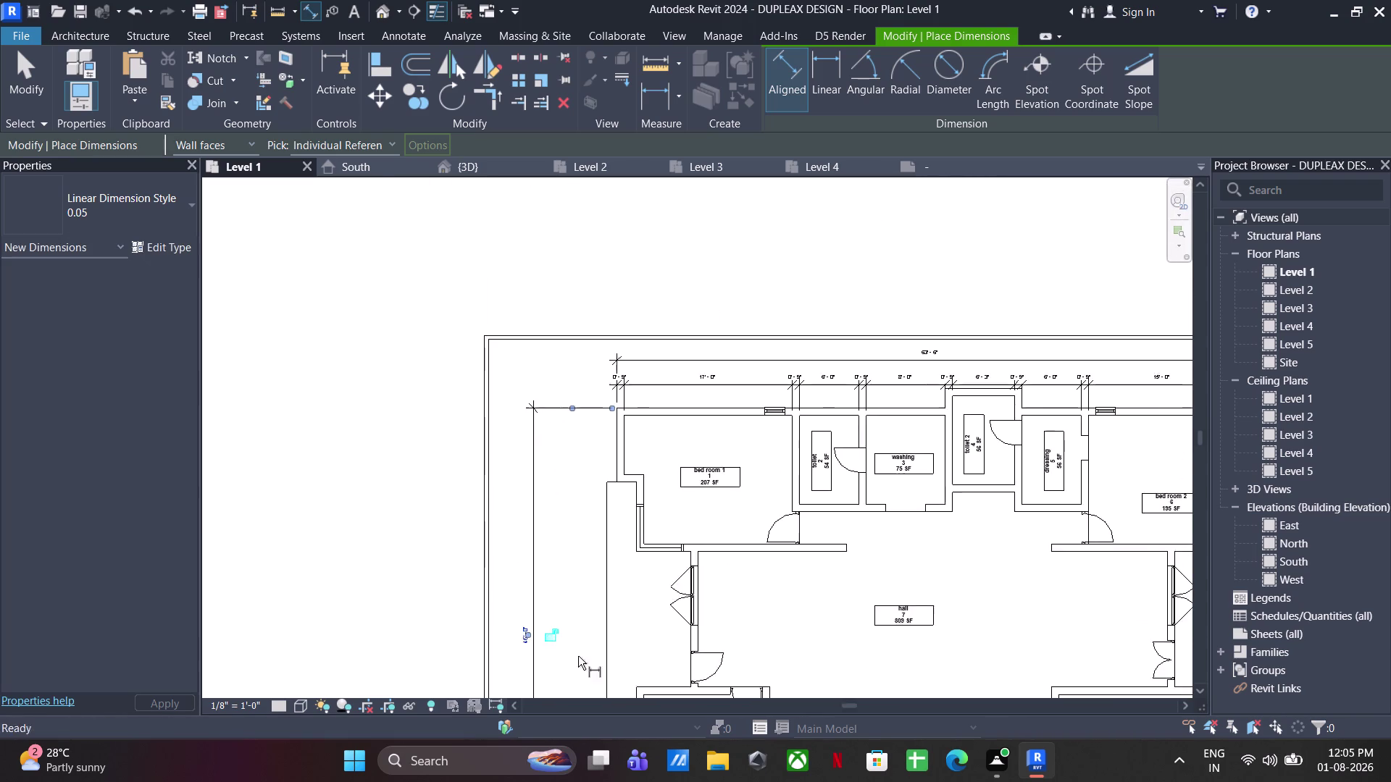
scroll(up, 3)
Pick the top wall faces and the wall faces along bed room 1's left side.
click(609, 382)
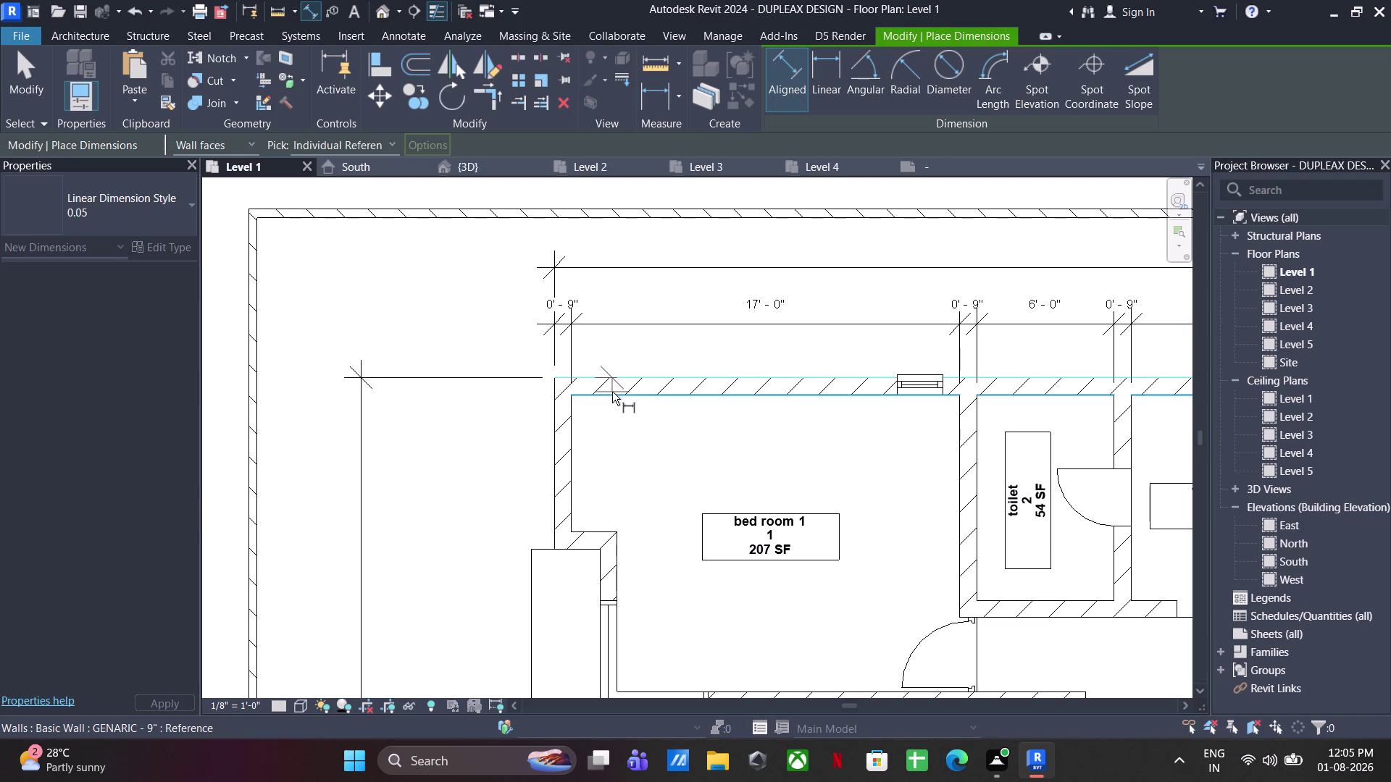
click(612, 397)
click(473, 398)
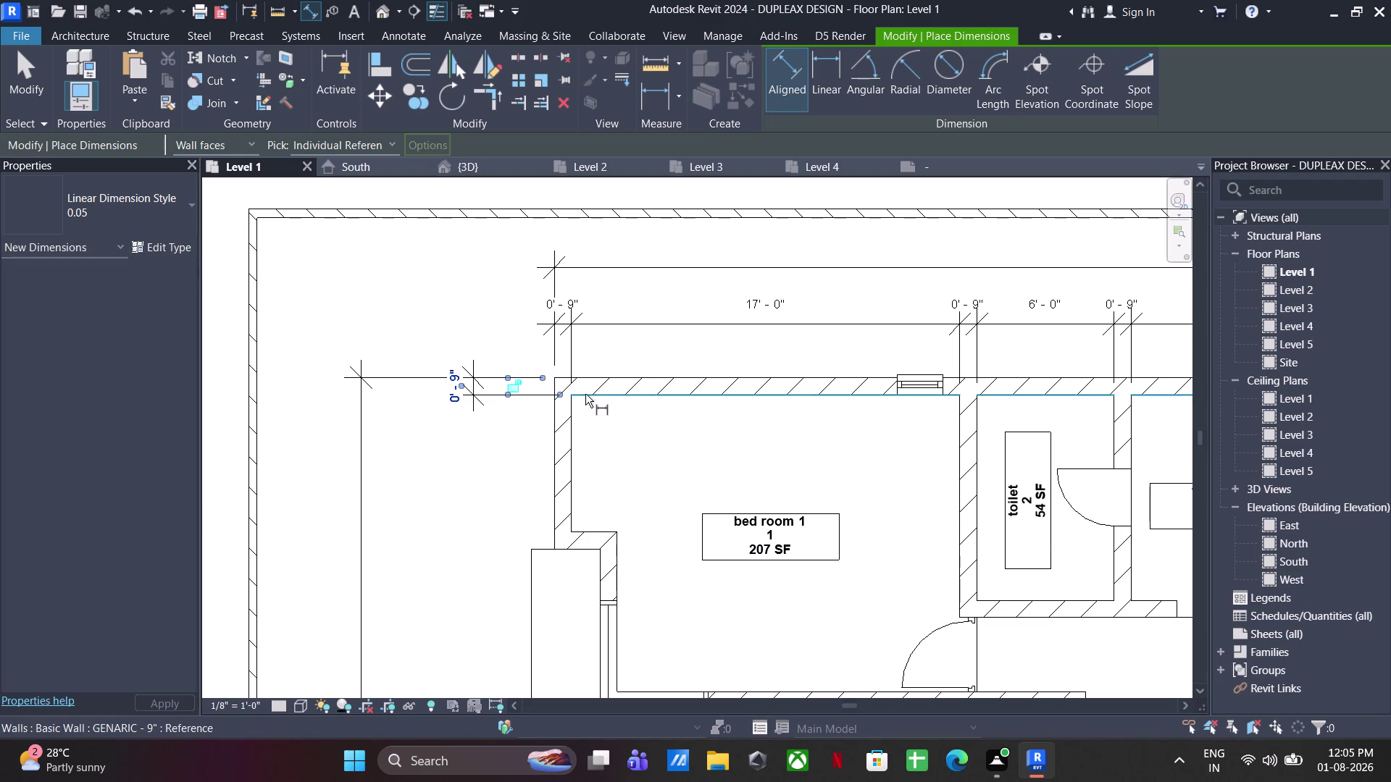
click(585, 394)
click(595, 531)
click(474, 465)
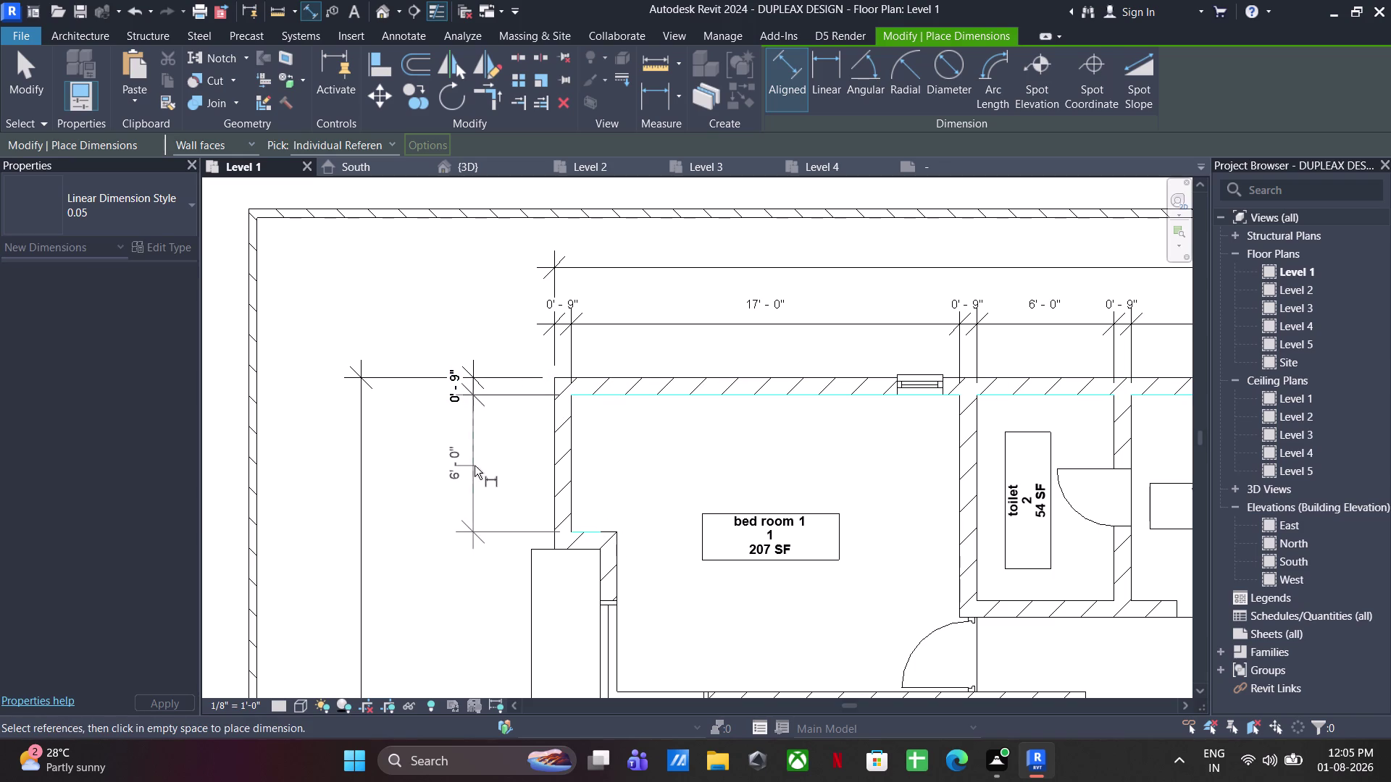
click(592, 533)
click(582, 547)
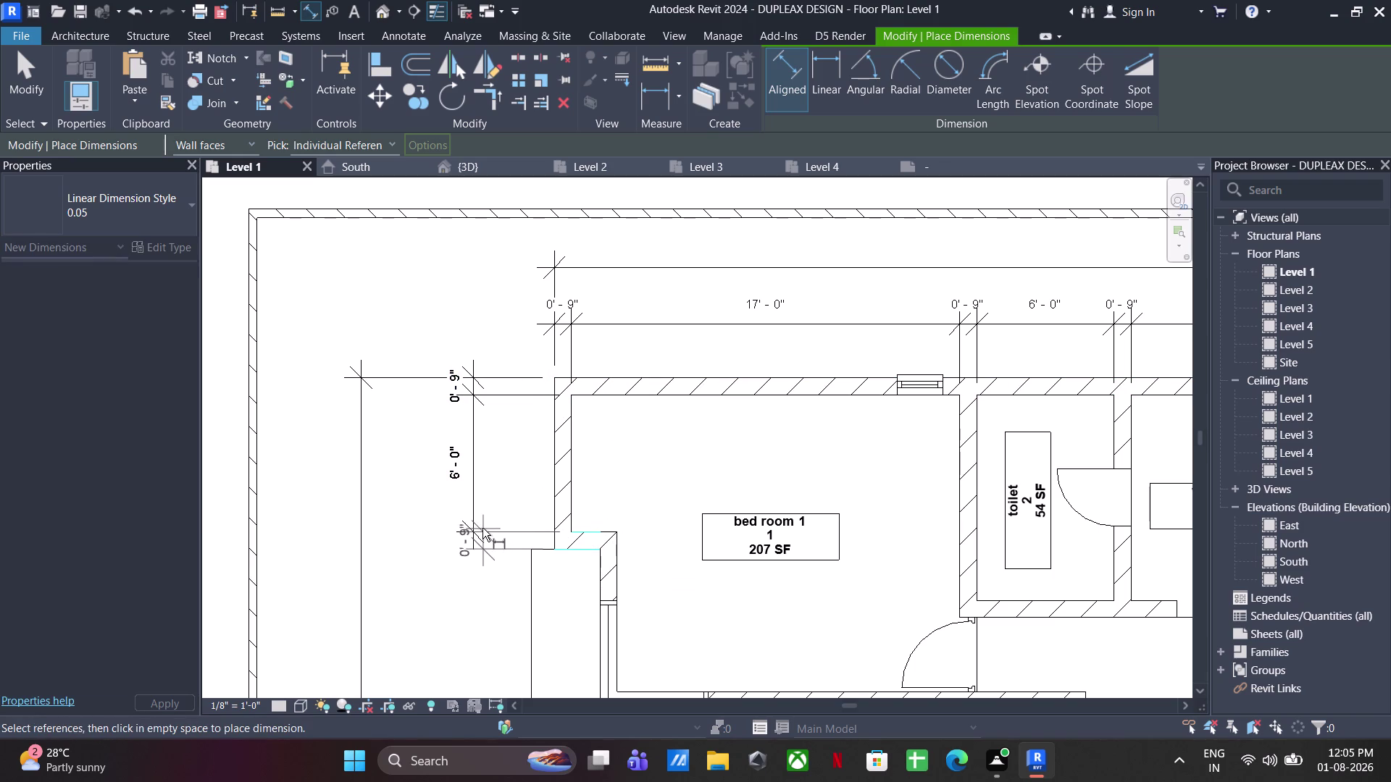
click(474, 529)
Continue picking left wall faces down past the hall to above bed room 3.
middle_drag(585, 566, 588, 449)
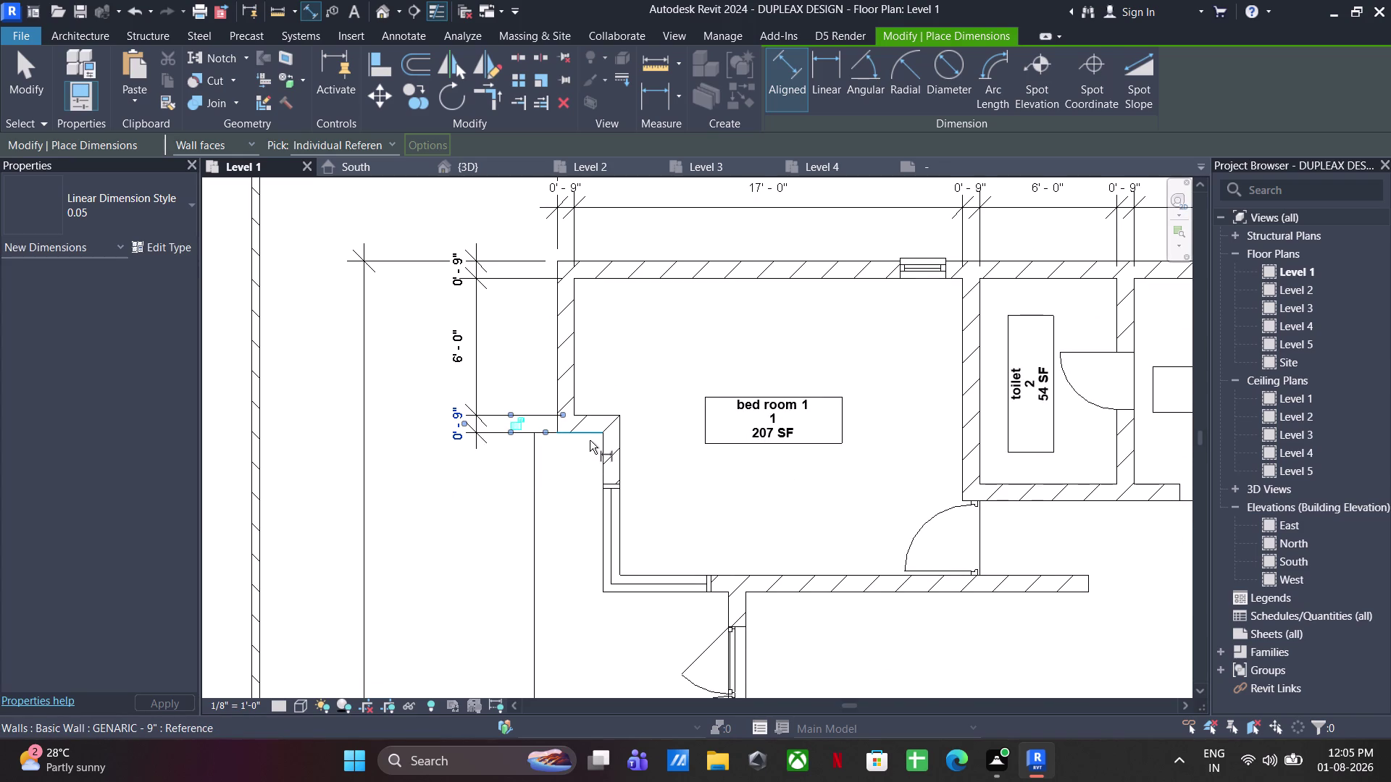
click(590, 440)
click(606, 596)
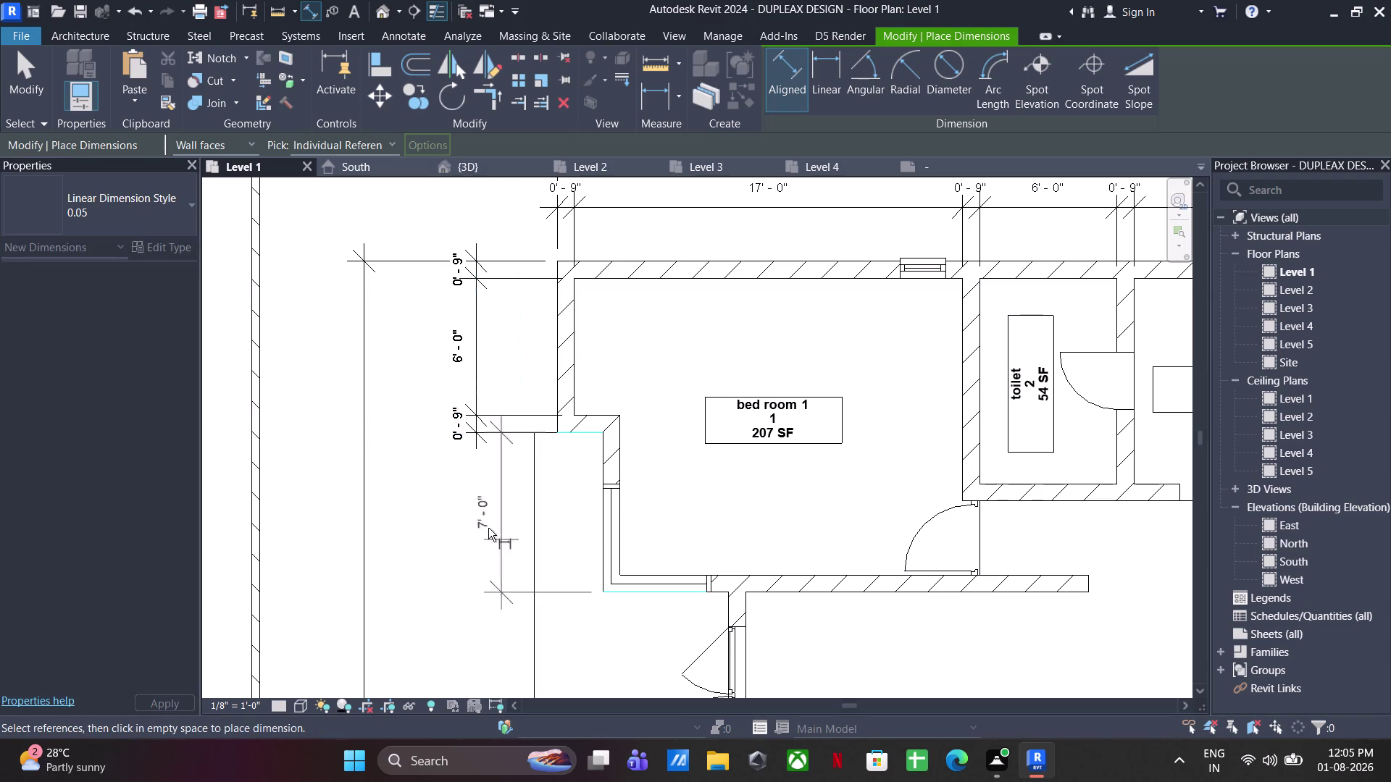
click(482, 437)
middle_drag(549, 538, 528, 399)
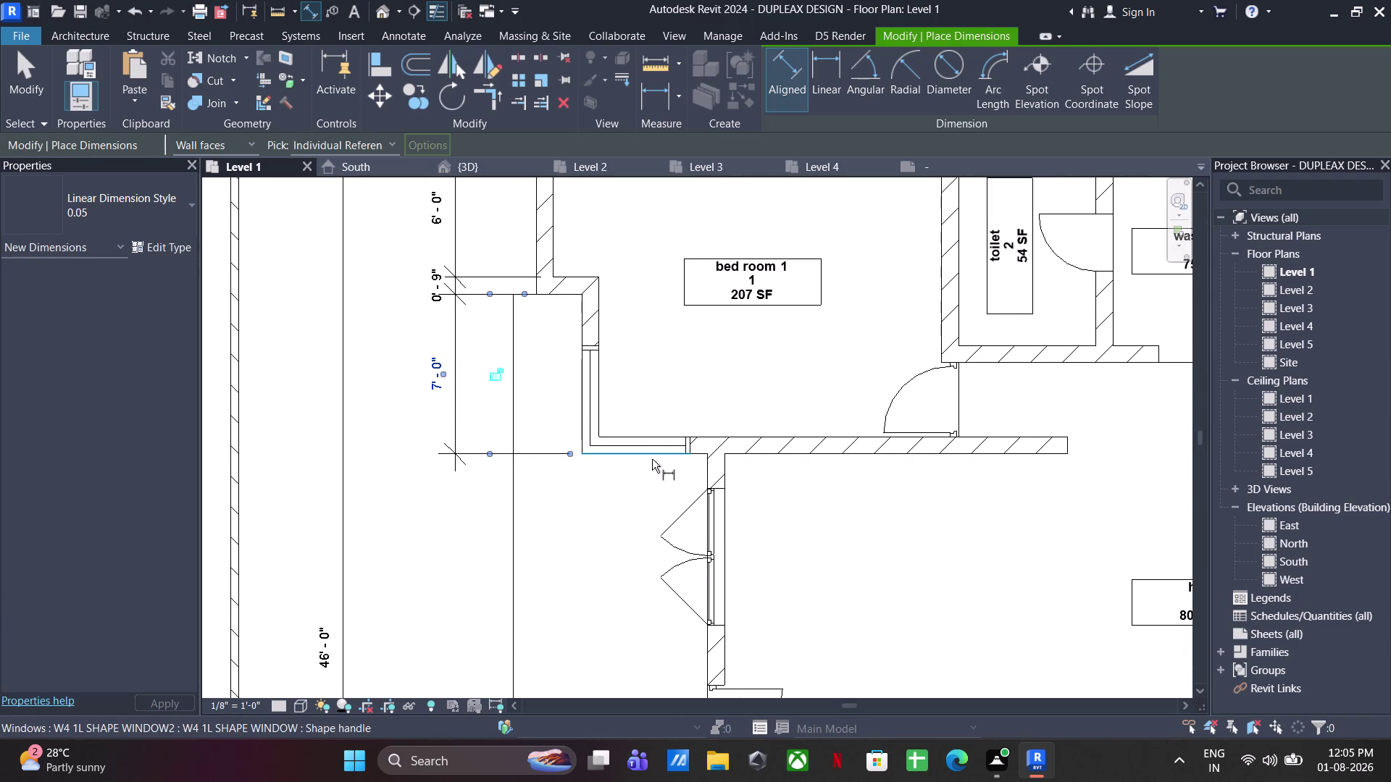
click(652, 459)
middle_drag(646, 590, 636, 289)
click(619, 463)
scroll(down, 3)
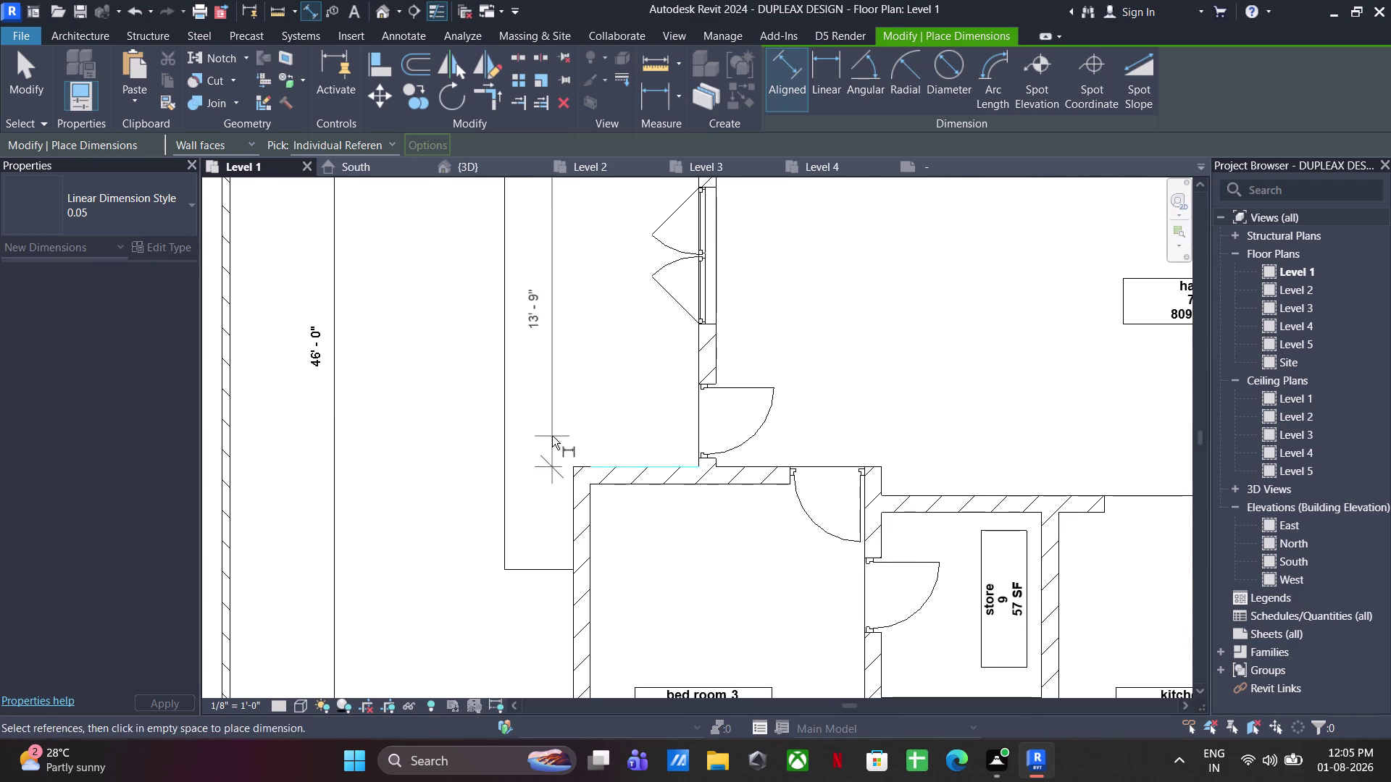
middle_drag(552, 436, 622, 566)
click(545, 356)
middle_drag(608, 540, 616, 385)
scroll(up, 3)
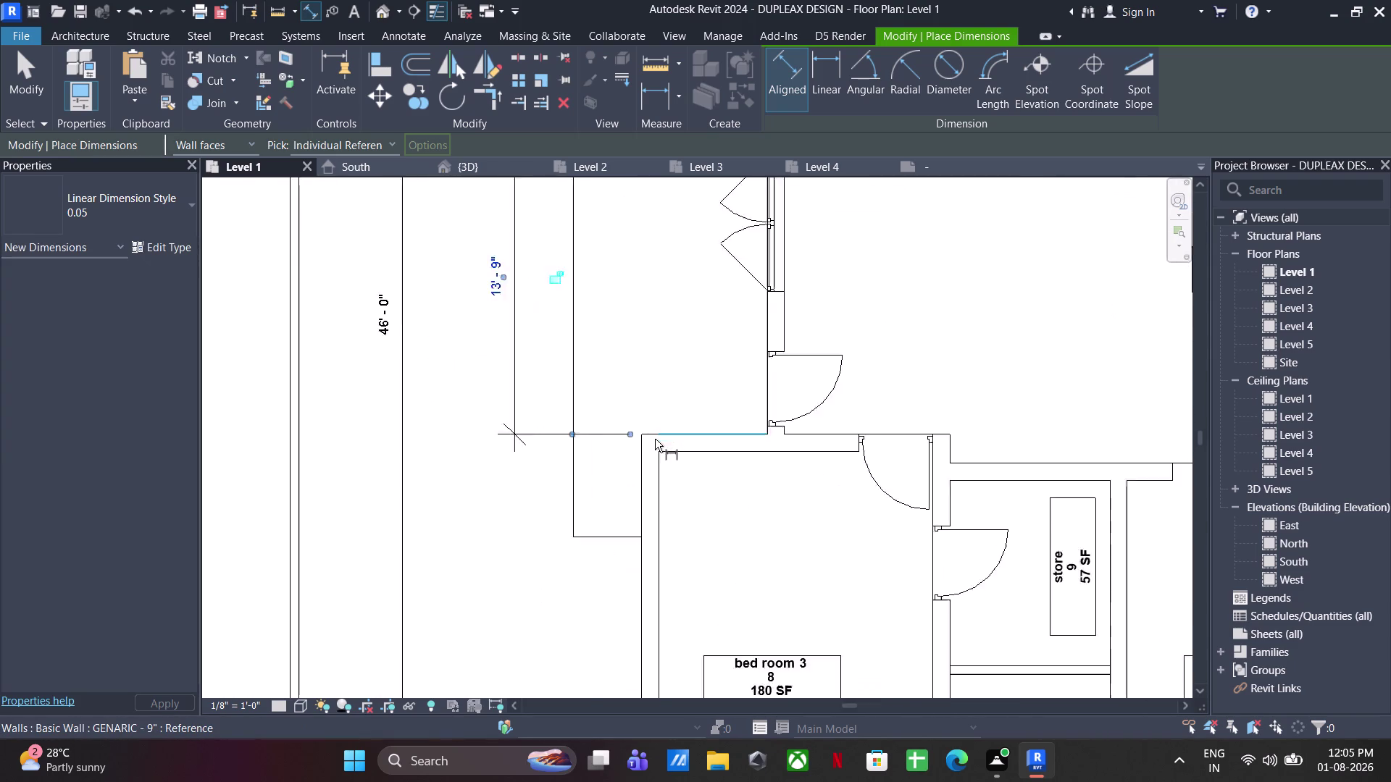
scroll(up, 3)
Place a 0' - 9" wall thickness dimension and the 15' - 0" bedroom span.
click(664, 437)
click(673, 457)
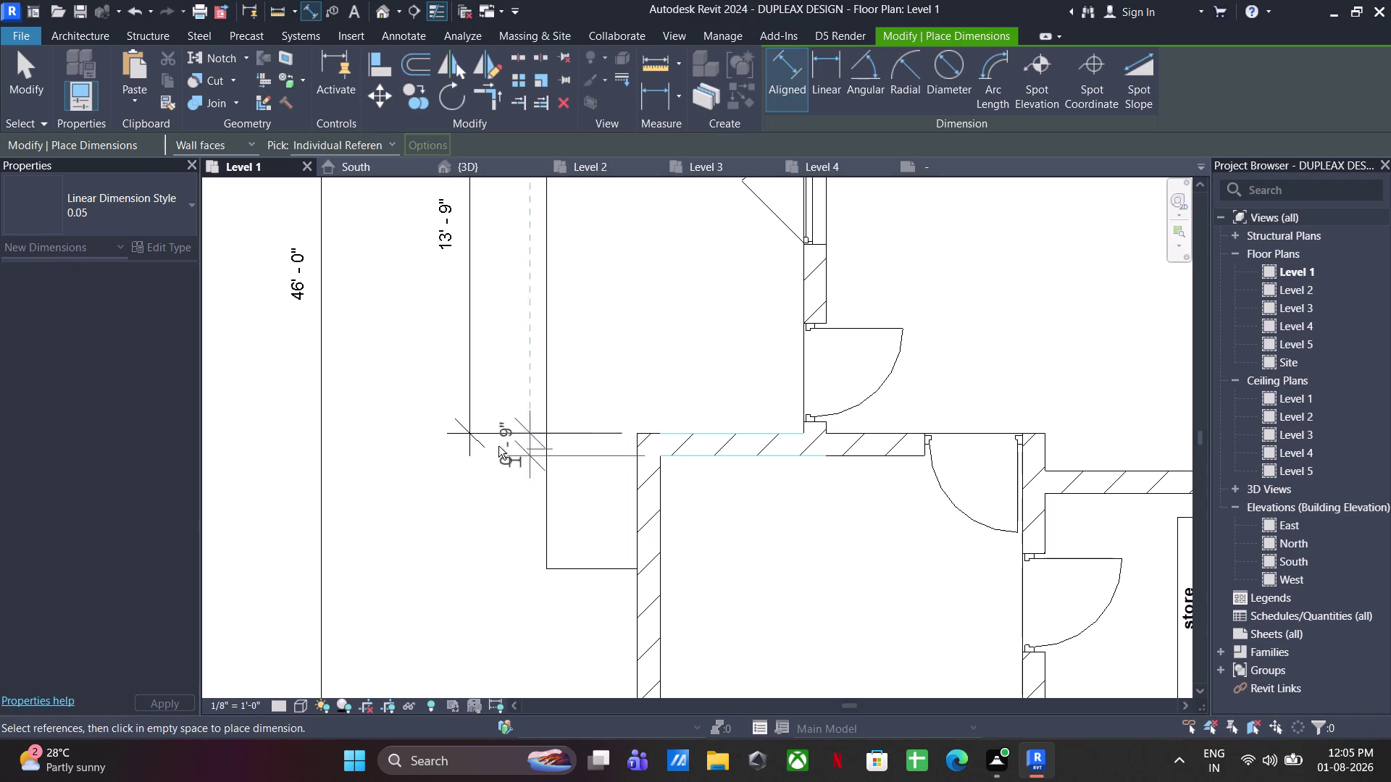
click(468, 436)
middle_drag(589, 491, 598, 336)
click(699, 302)
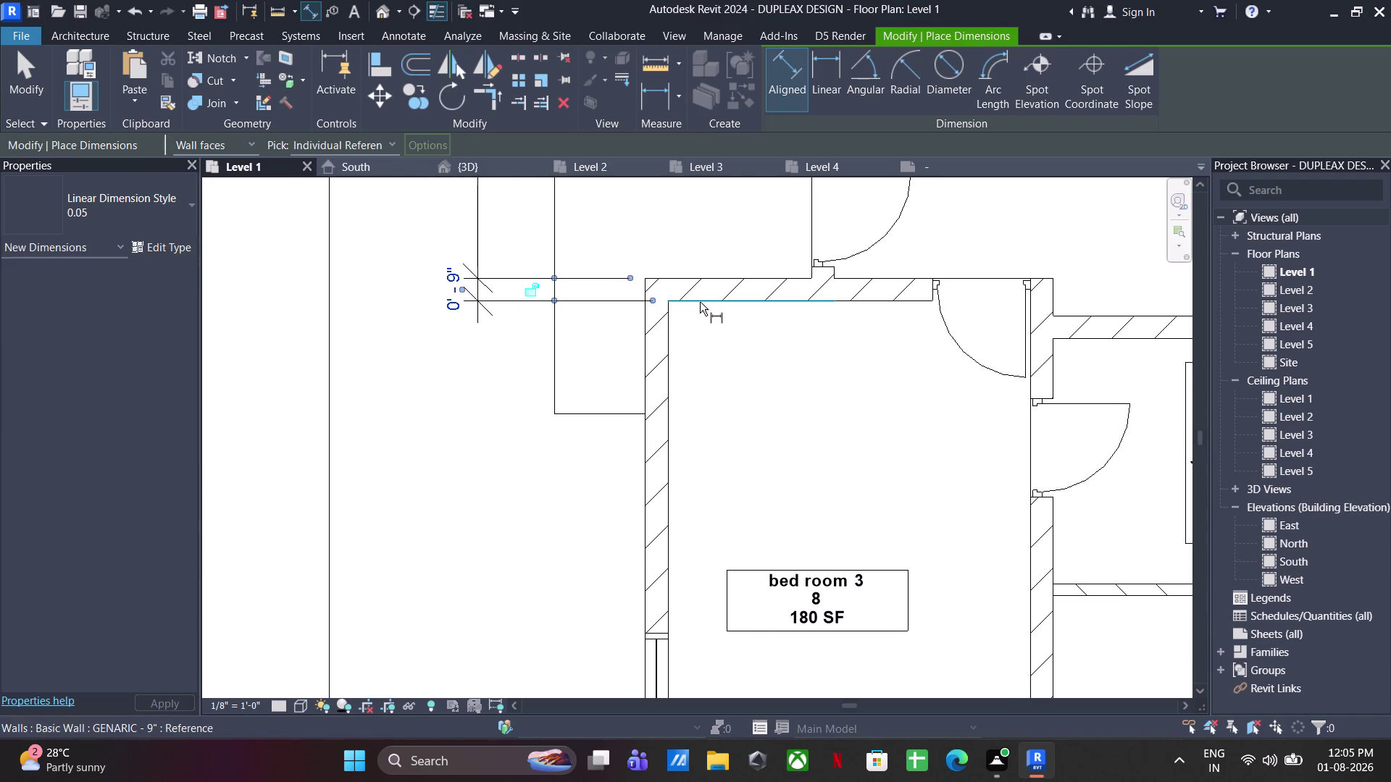
scroll(down, 3)
middle_drag(688, 532, 682, 292)
click(694, 444)
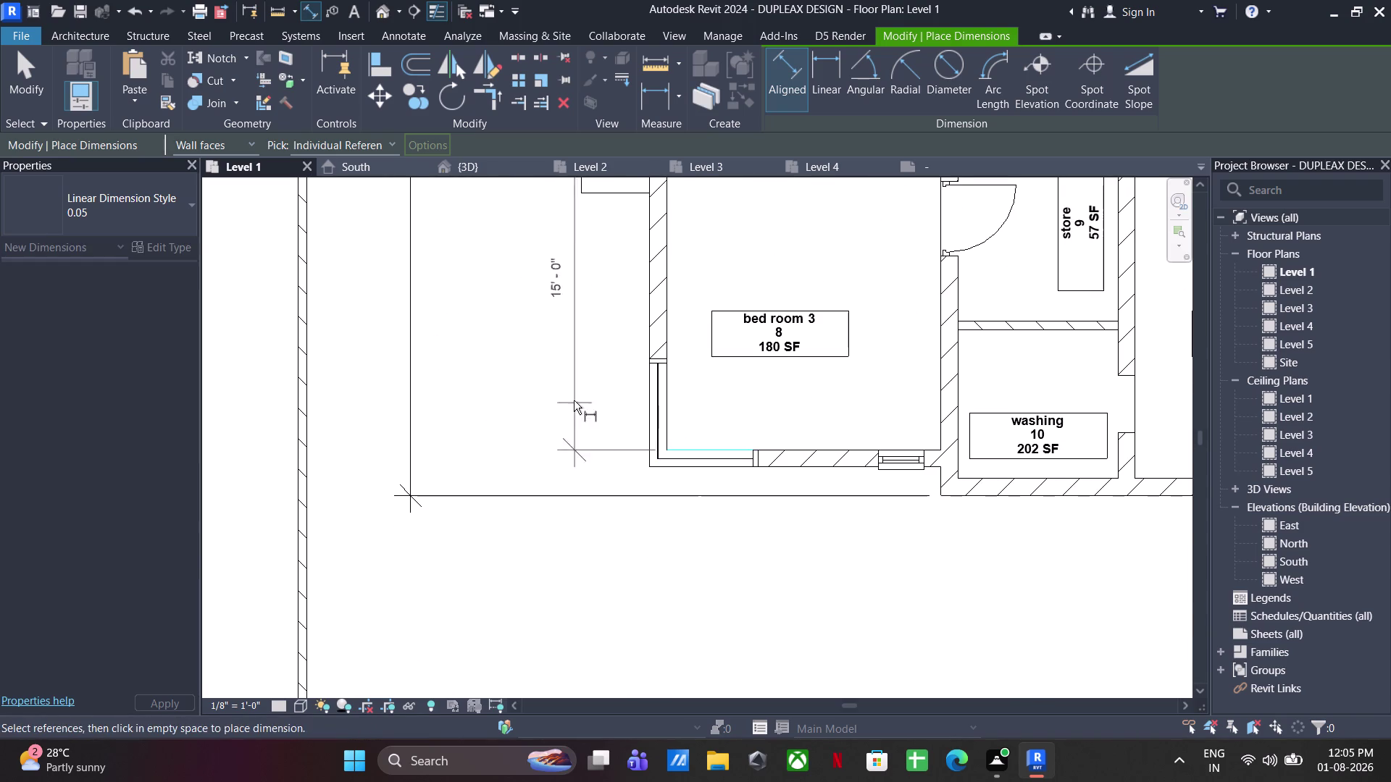
scroll(down, 3)
middle_drag(578, 410, 645, 538)
click(607, 335)
Dimension the bedroom's 0' - 9" bottom wall and the 1' - 3" exterior wall, then exit.
middle_drag(686, 410, 682, 307)
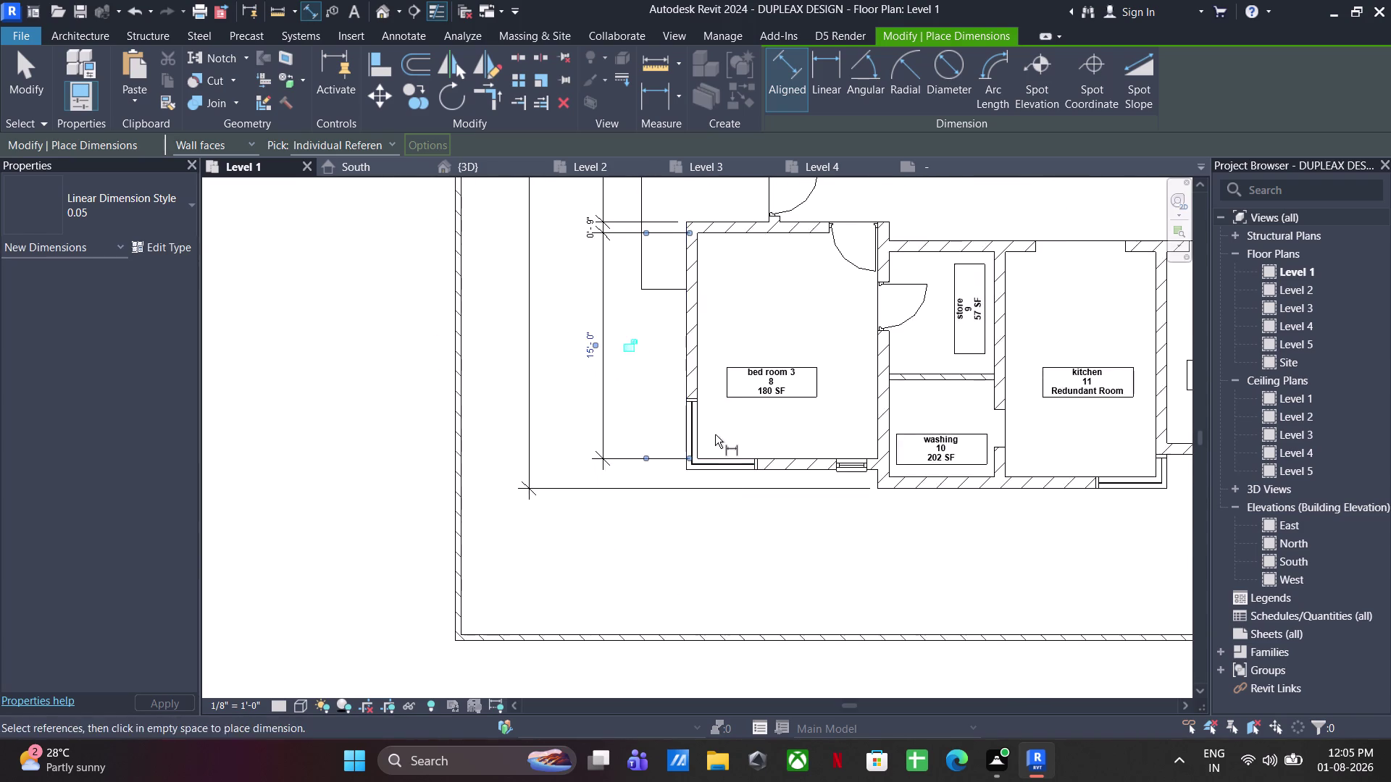
scroll(up, 3)
click(714, 434)
click(718, 458)
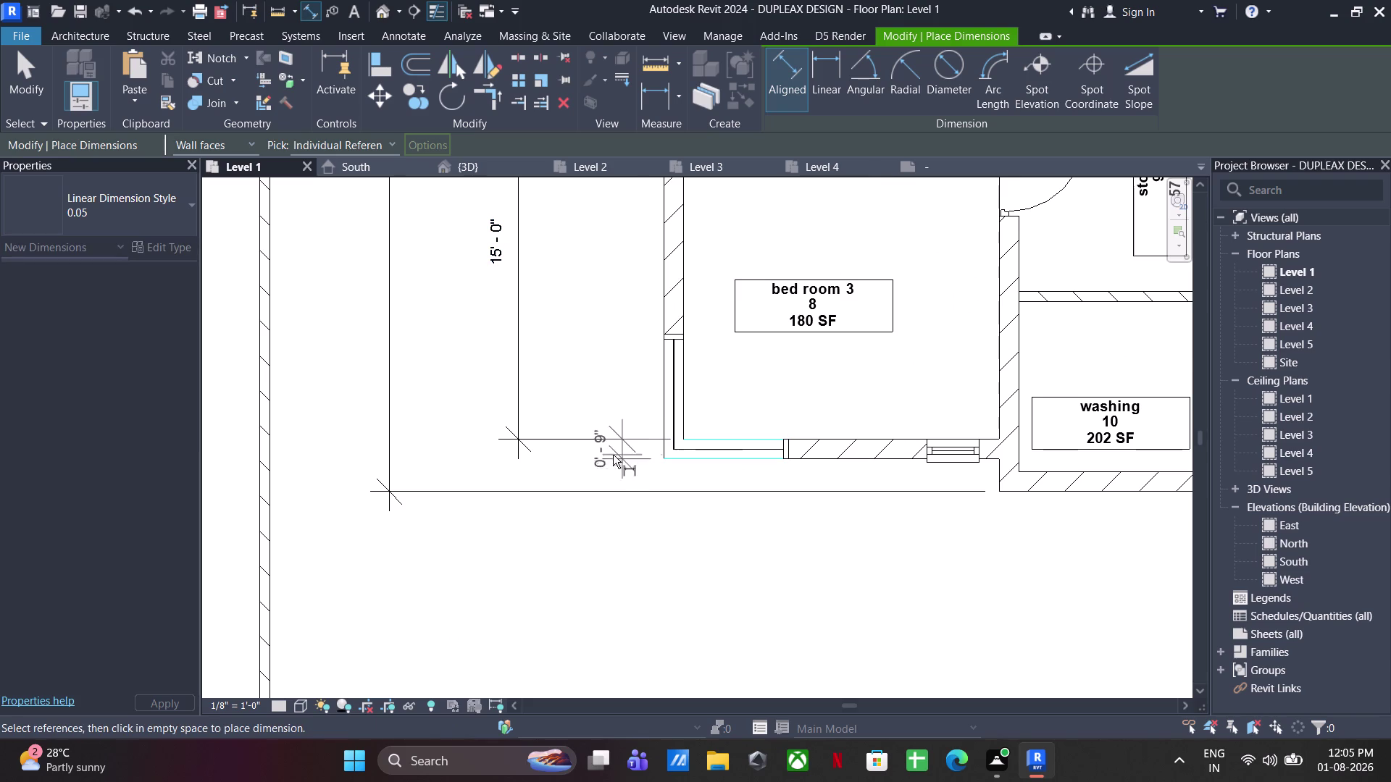
click(516, 452)
middle_drag(651, 471, 633, 399)
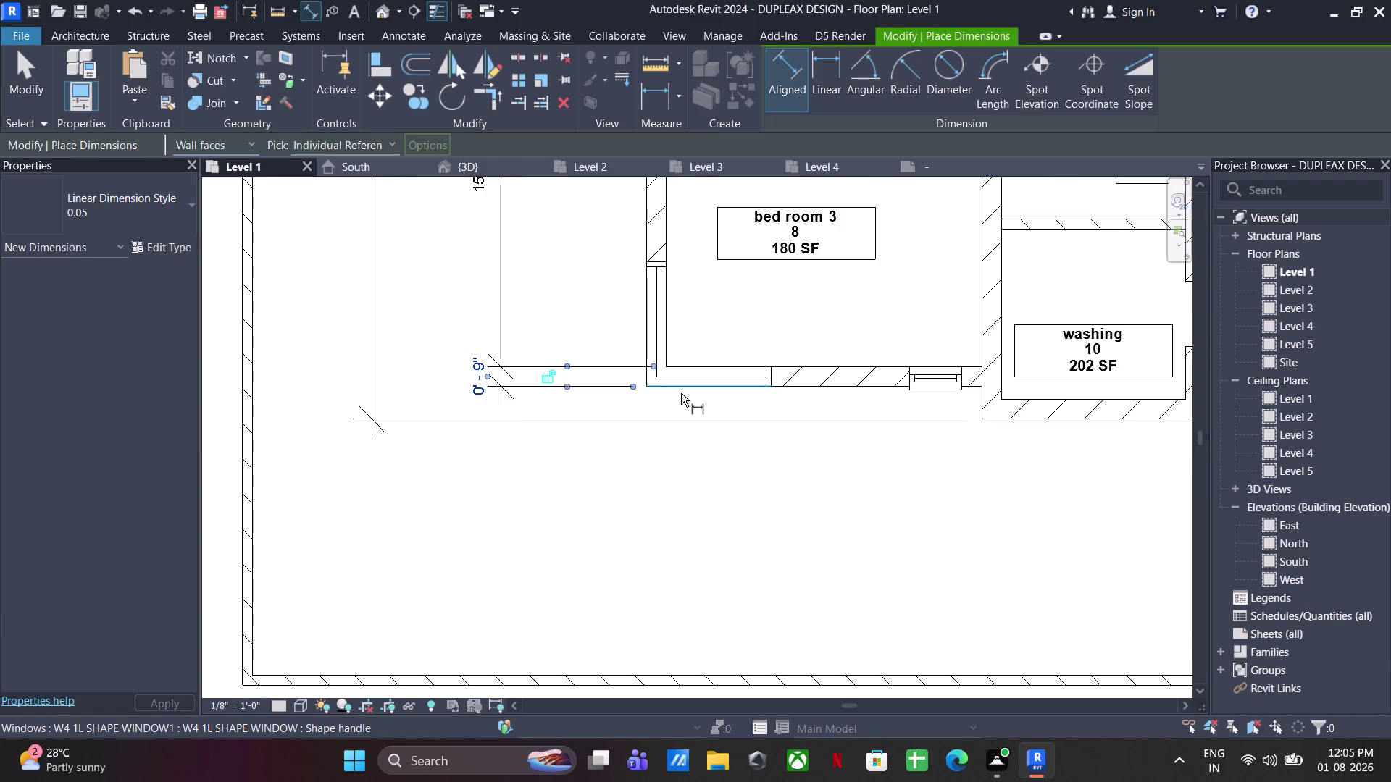
click(670, 390)
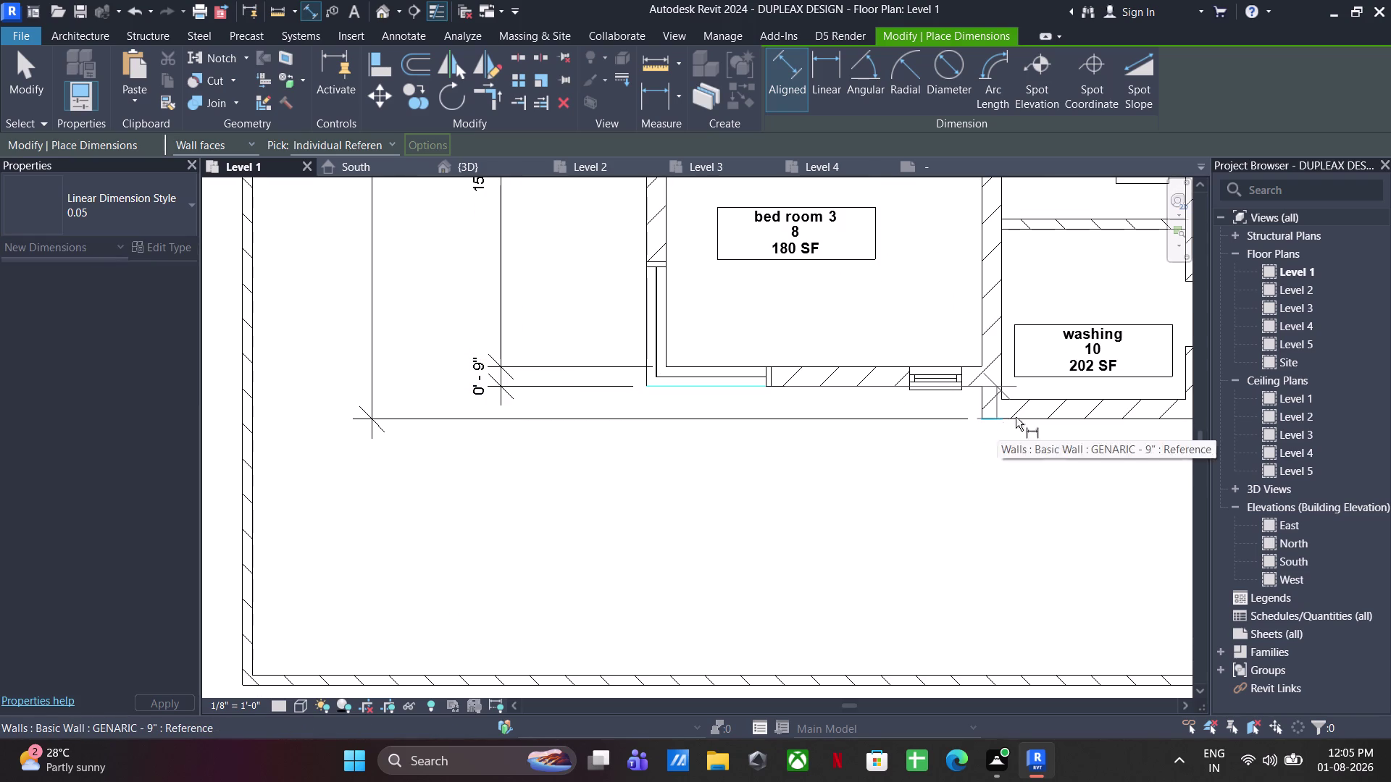
click(1047, 413)
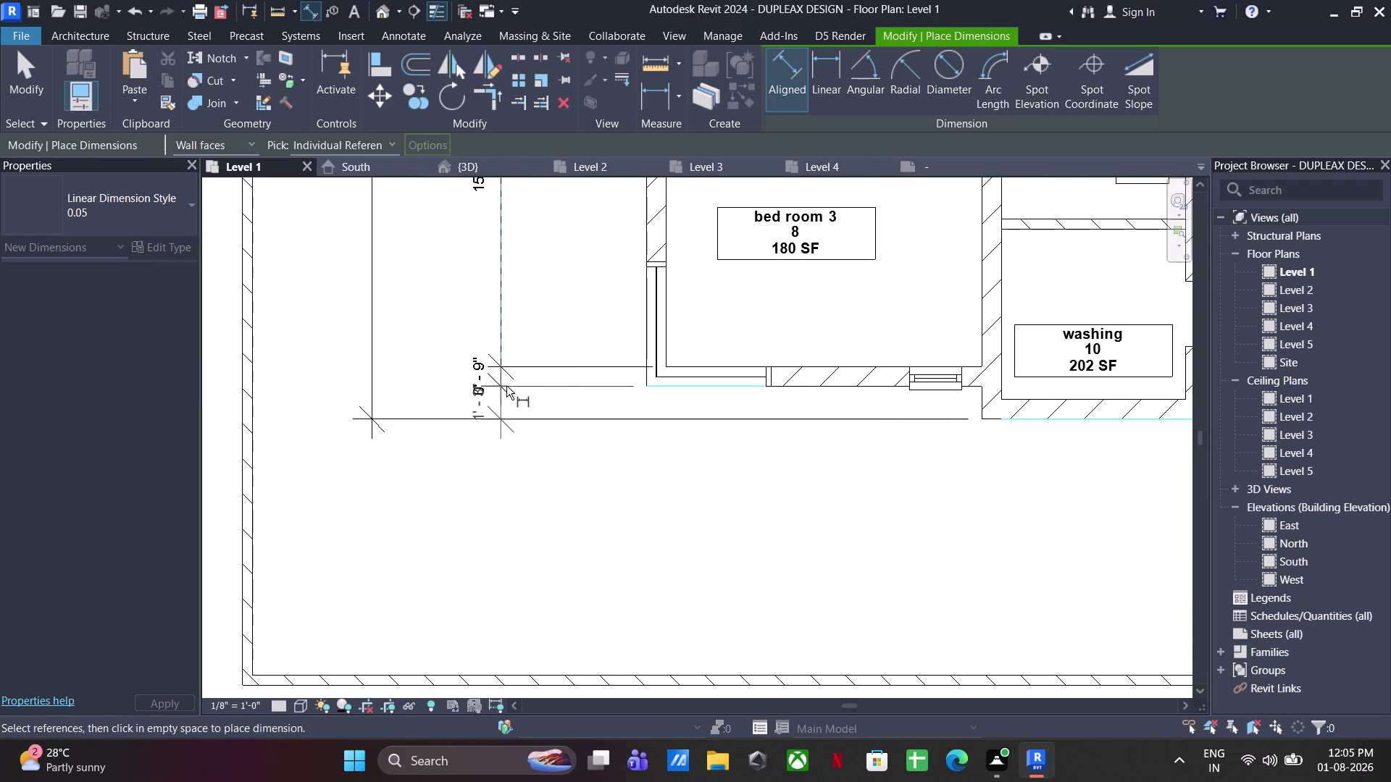
click(506, 386)
scroll(up, 3)
key(Escape)
key(Escape)
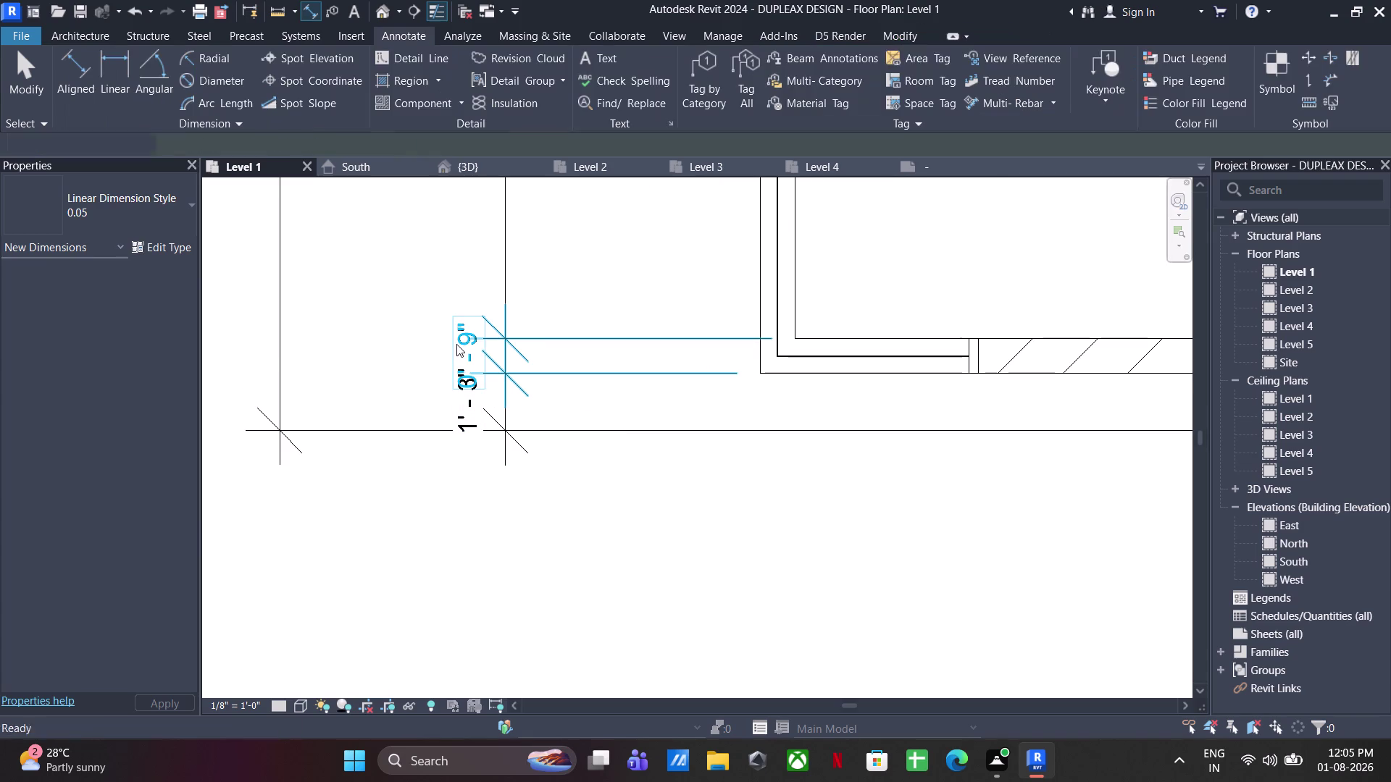
Drag the overlapping 0' - 9" dimension text clear of the 1' - 3" dimension.
click(457, 343)
drag(482, 353, 448, 335)
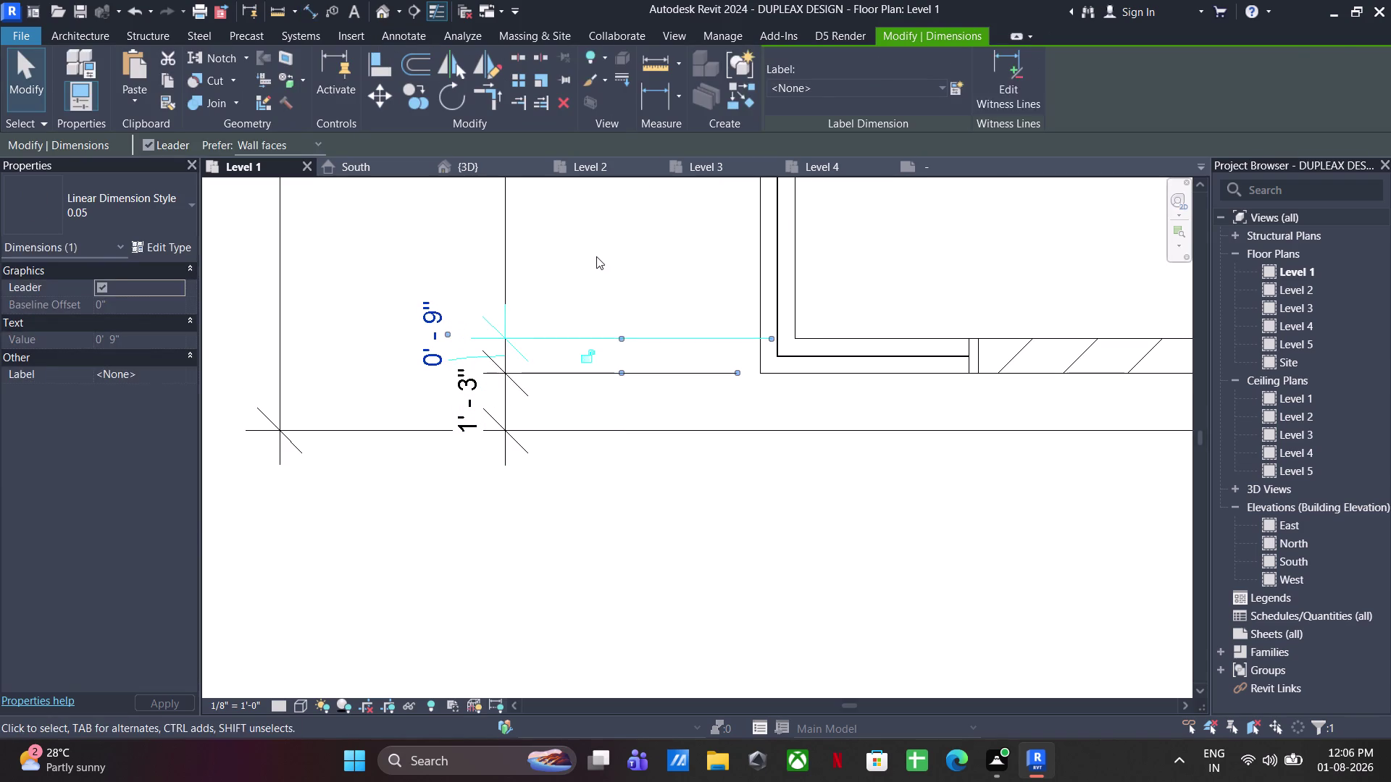
click(596, 257)
scroll(down, 3)
middle_drag(502, 409, 477, 729)
scroll(up, 3)
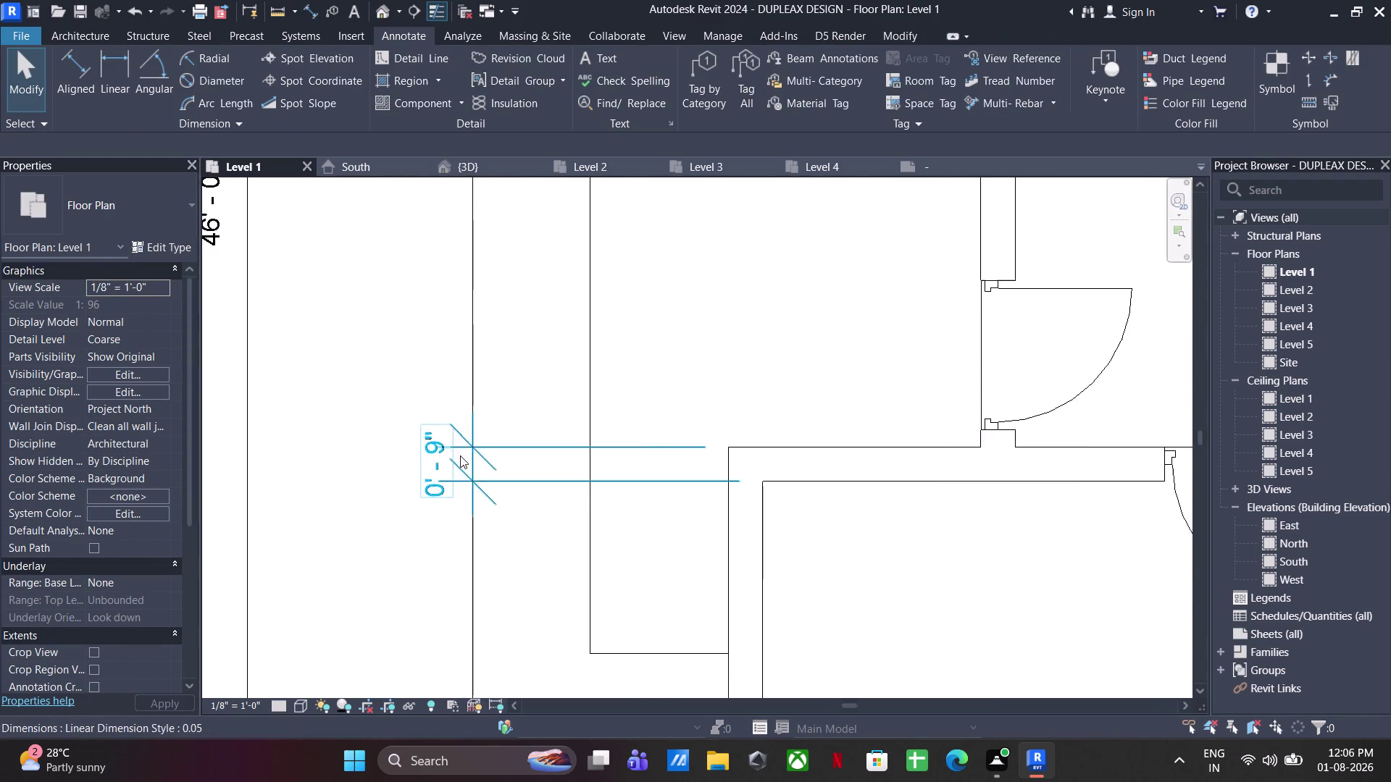
scroll(down, 3)
middle_drag(482, 448, 397, 361)
scroll(up, 3)
Start a new aligned dimension from bedroom 3's outer left wall face.
click(470, 580)
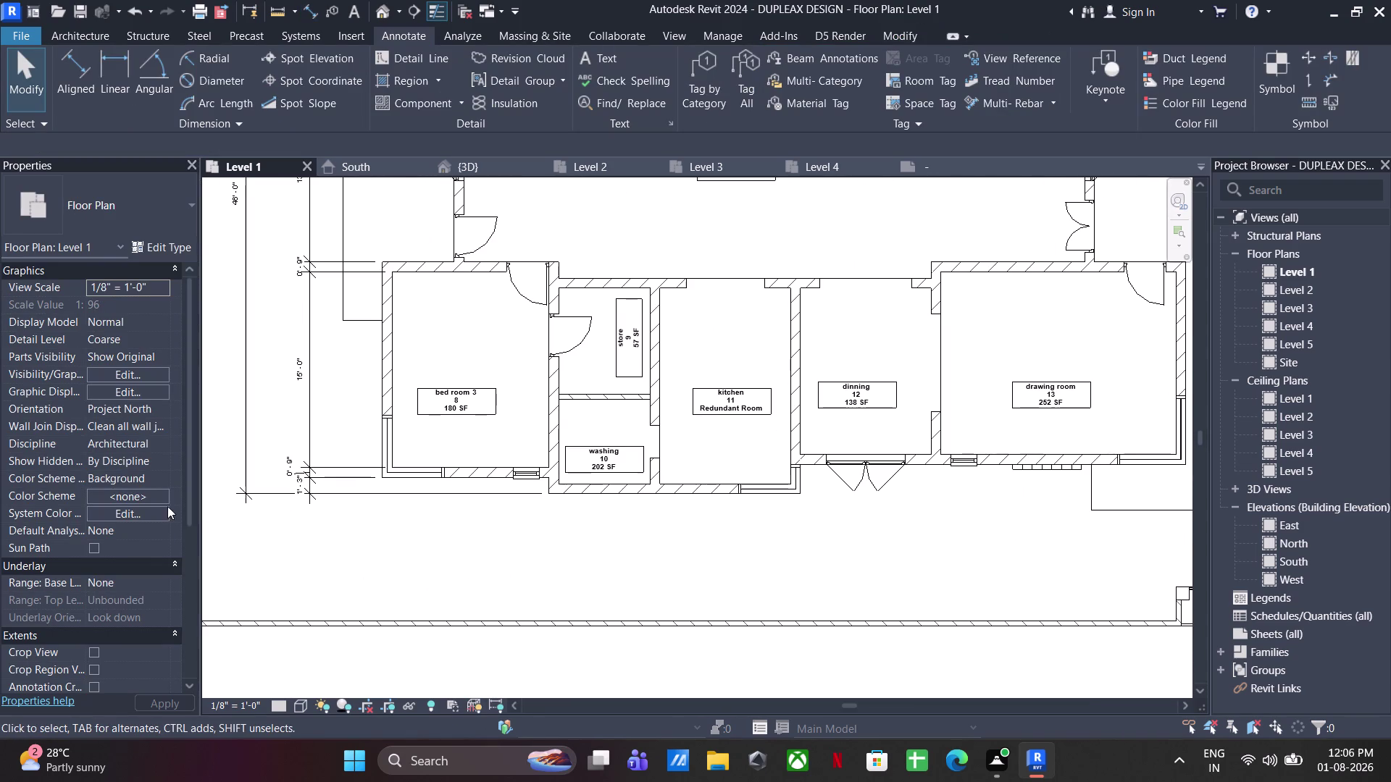
click(67, 63)
click(383, 379)
Place the 61' - 6" overall dimension below the rooms to the drawing room's outer wall.
scroll(down, 3)
middle_drag(976, 443, 930, 451)
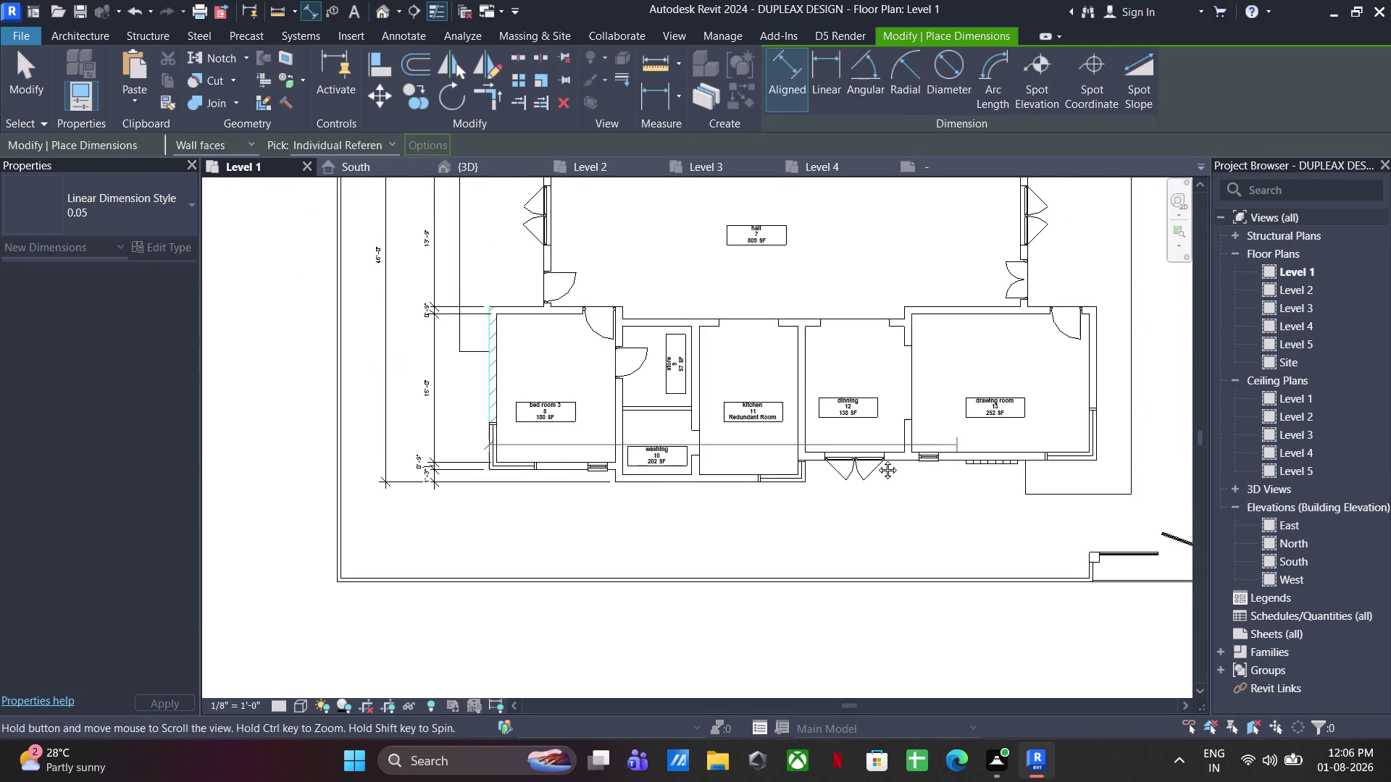
middle_drag(930, 451, 586, 500)
click(728, 448)
middle_drag(655, 582, 925, 496)
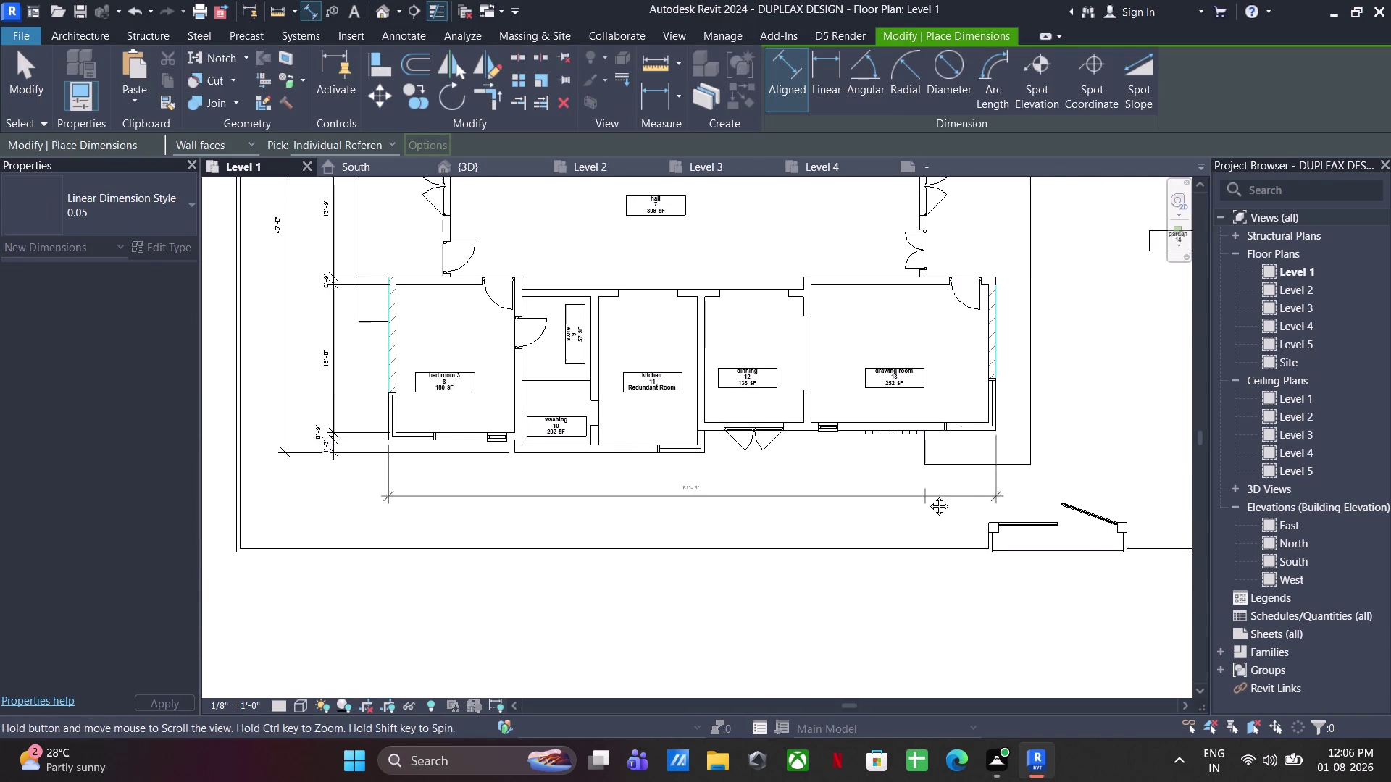
middle_drag(925, 496, 936, 492)
click(912, 509)
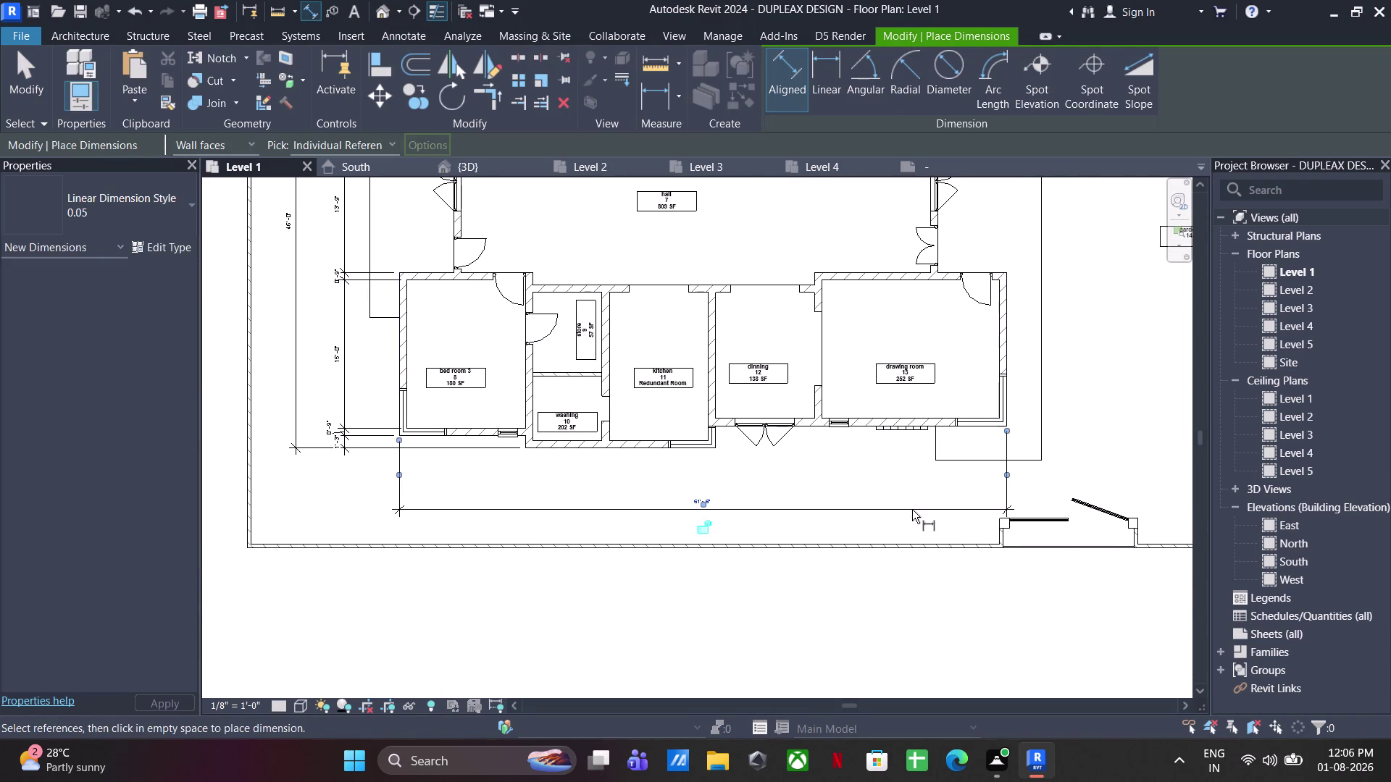
Dimension bedroom 3's 0' - 9" left wall and its 12' - 0" width.
scroll(up, 3)
click(334, 303)
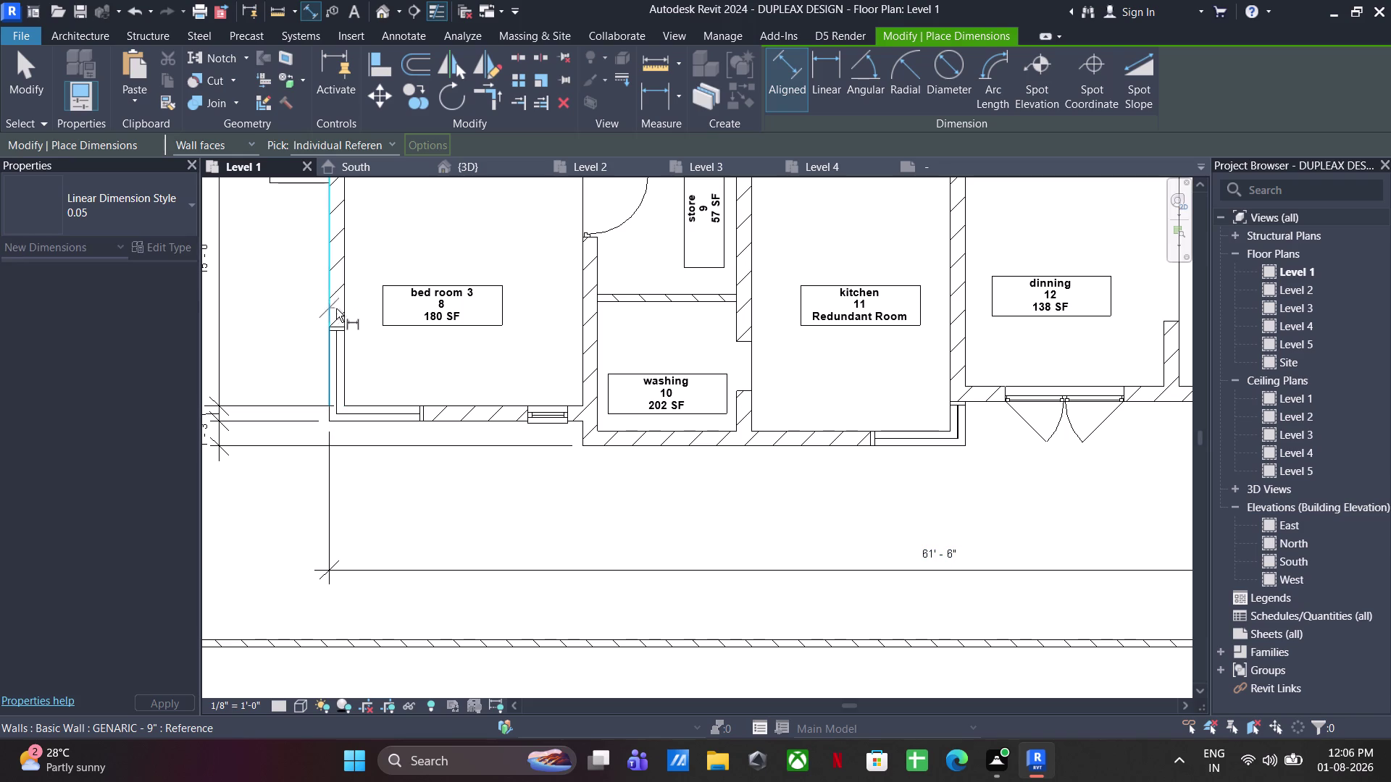
click(347, 312)
click(372, 497)
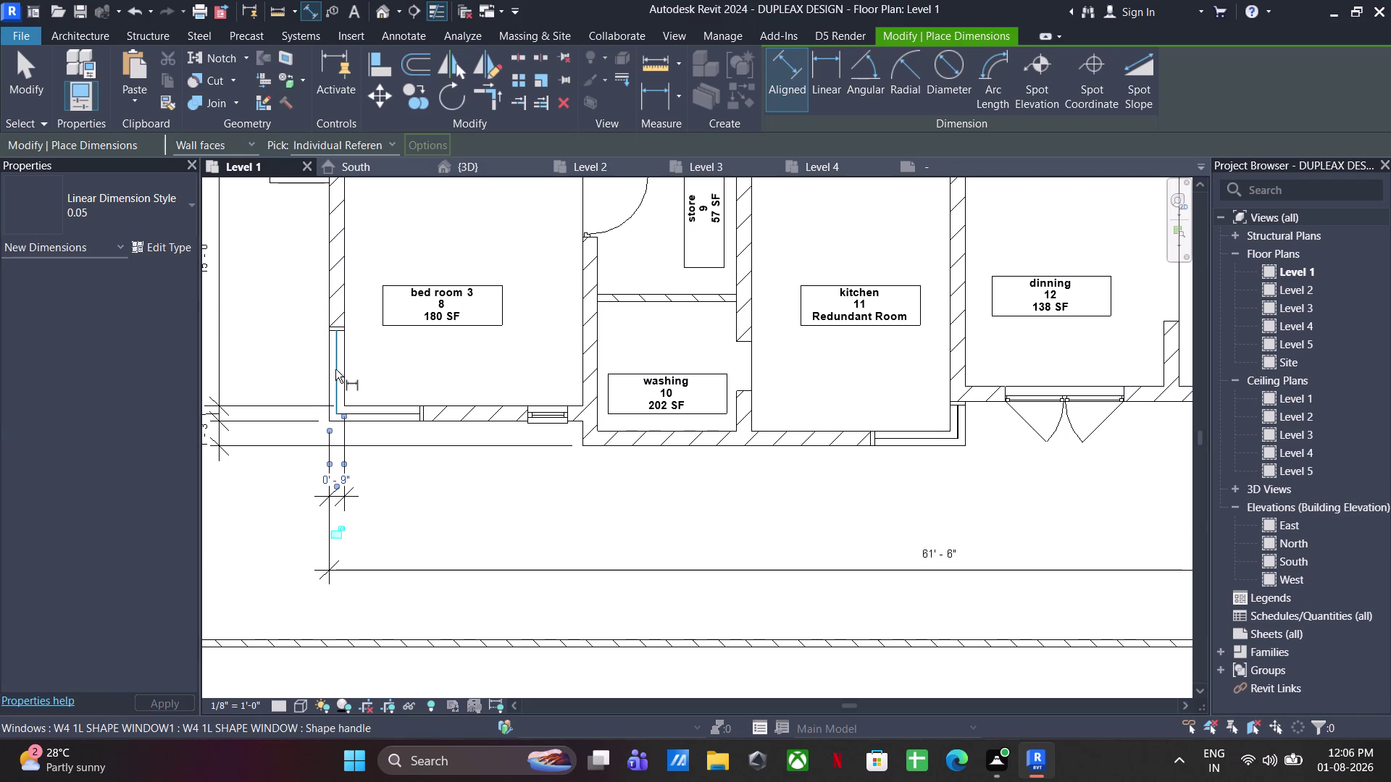
click(347, 384)
click(585, 373)
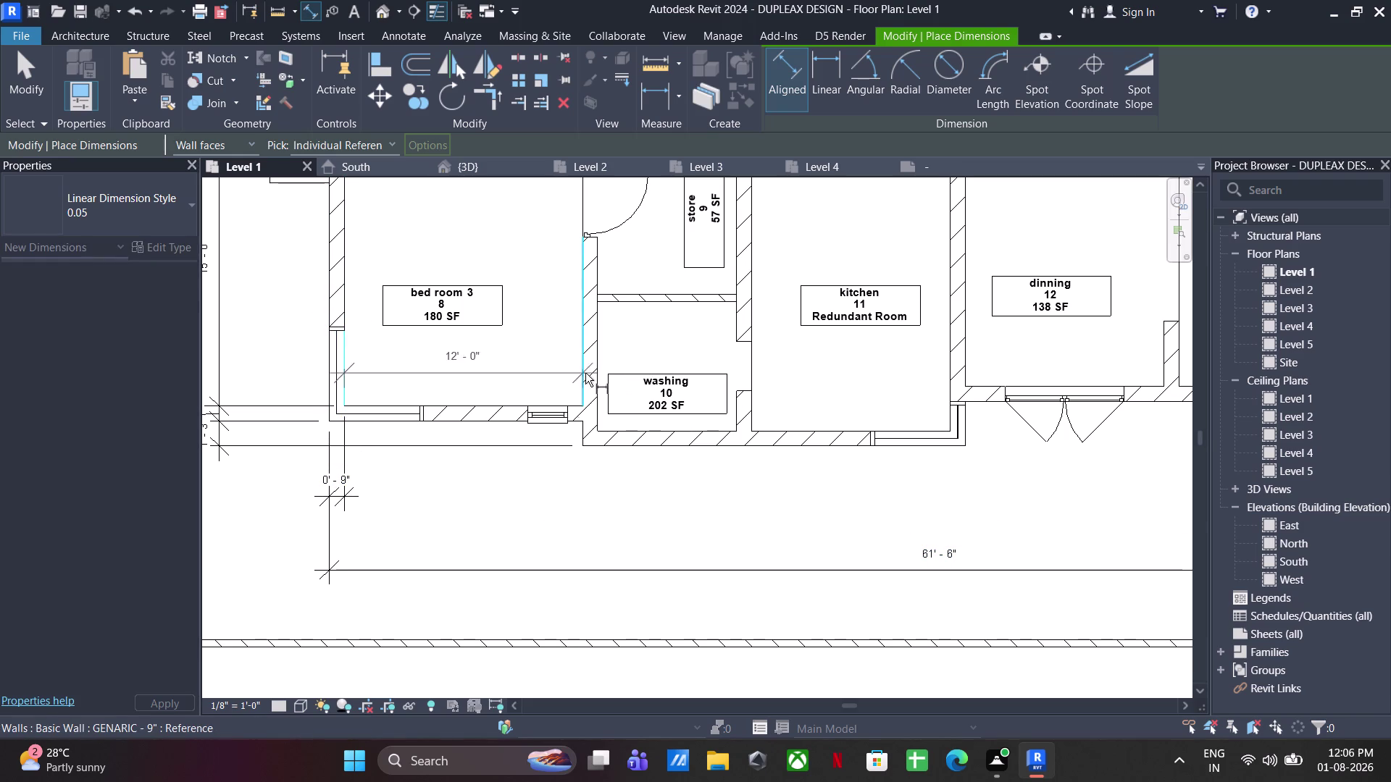
click(354, 501)
Dimension the 0' - 9" dividing wall and the 7' - 0" washing room width.
scroll(up, 3)
middle_drag(522, 448, 510, 448)
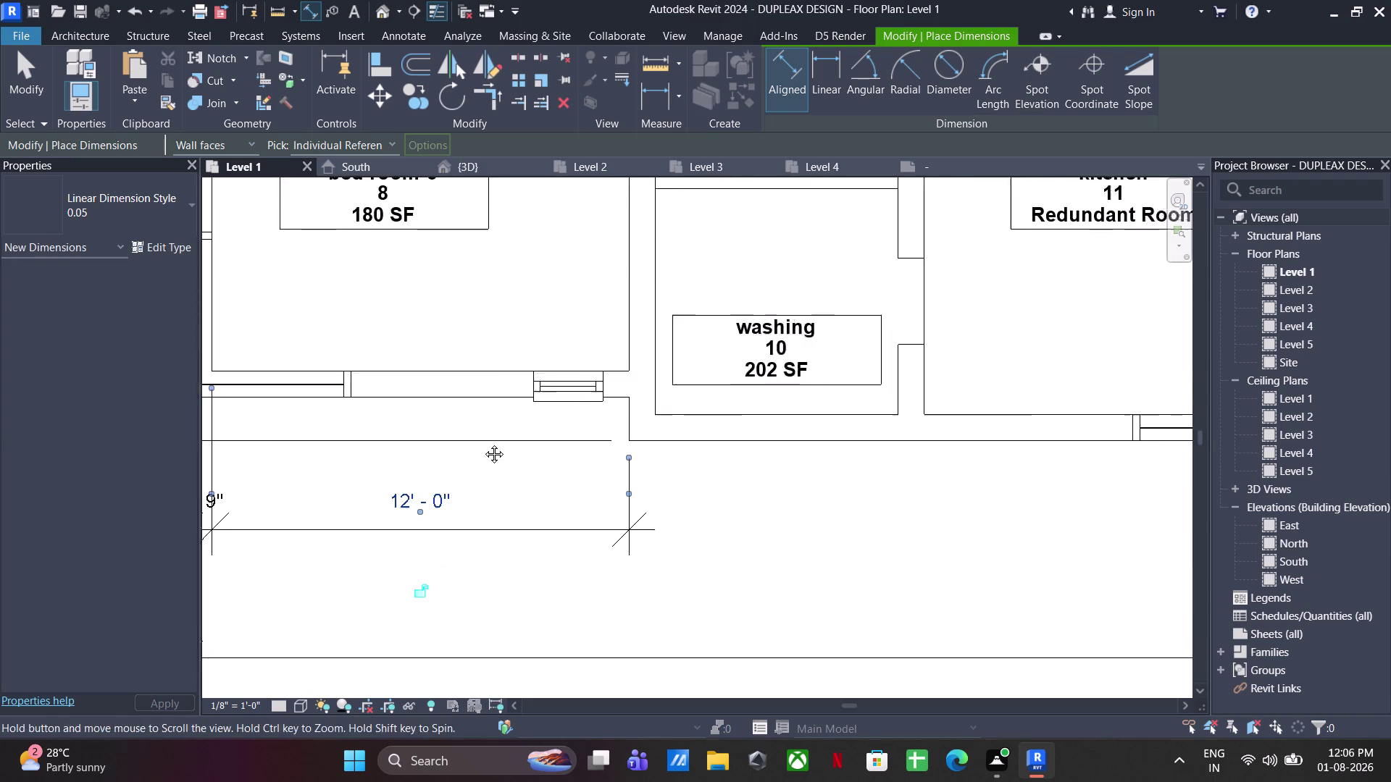
middle_drag(510, 449, 472, 440)
click(596, 314)
click(620, 313)
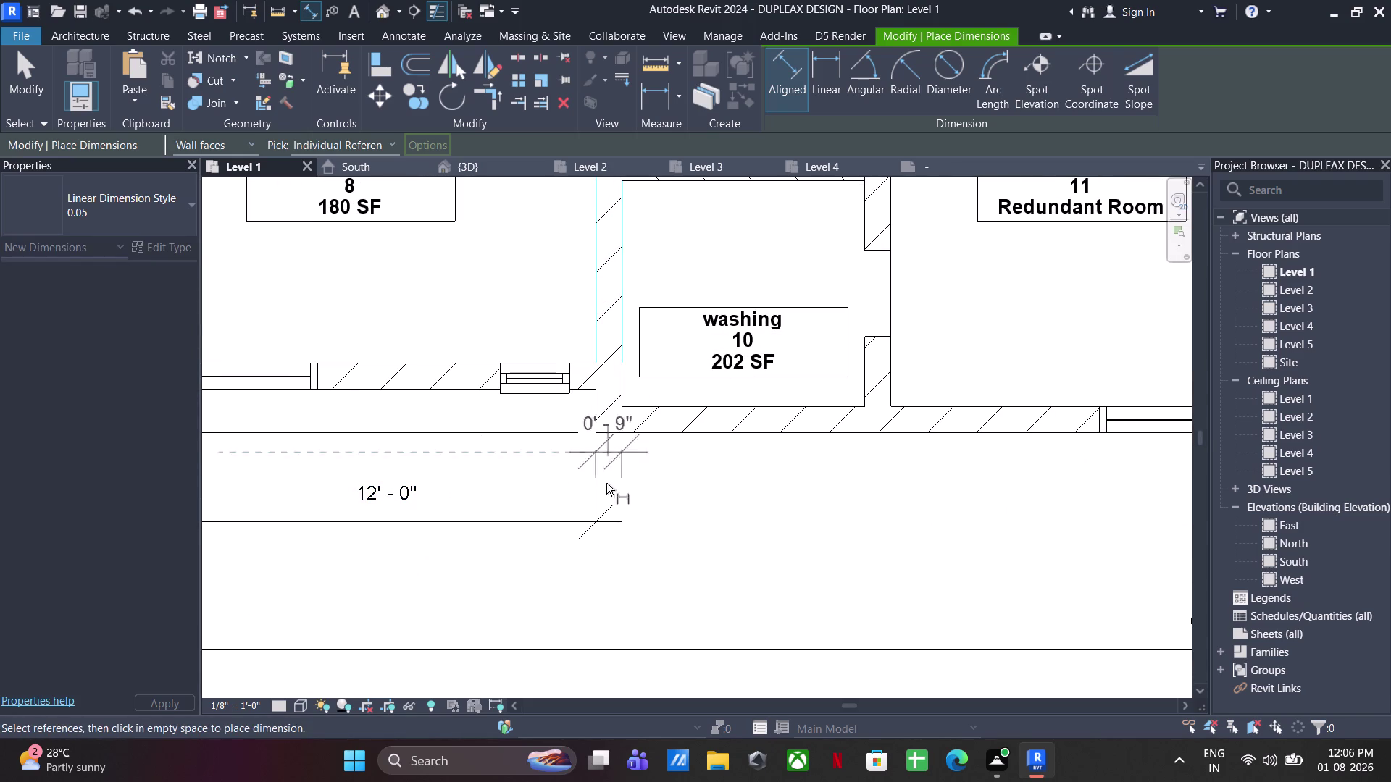
click(610, 515)
middle_drag(768, 505, 356, 512)
middle_drag(402, 404, 664, 410)
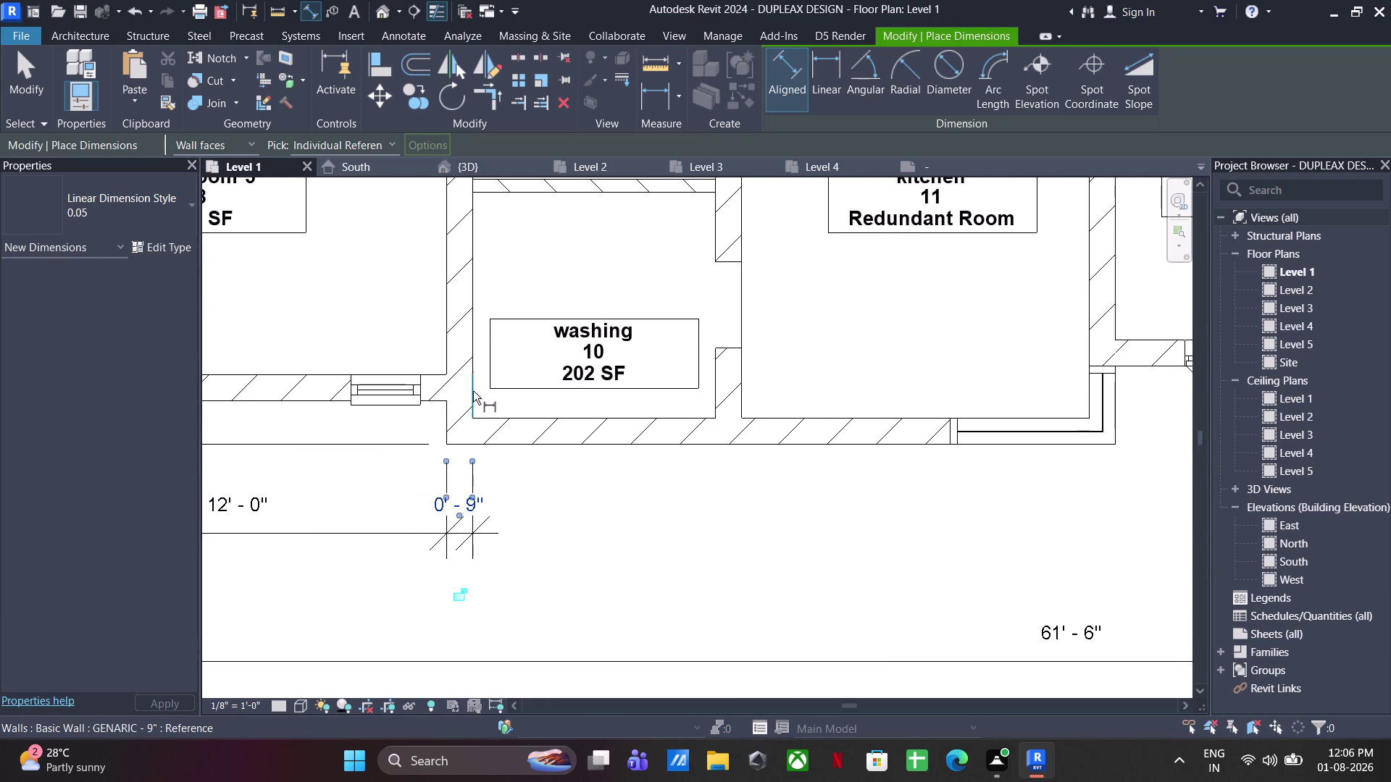
click(469, 392)
click(717, 399)
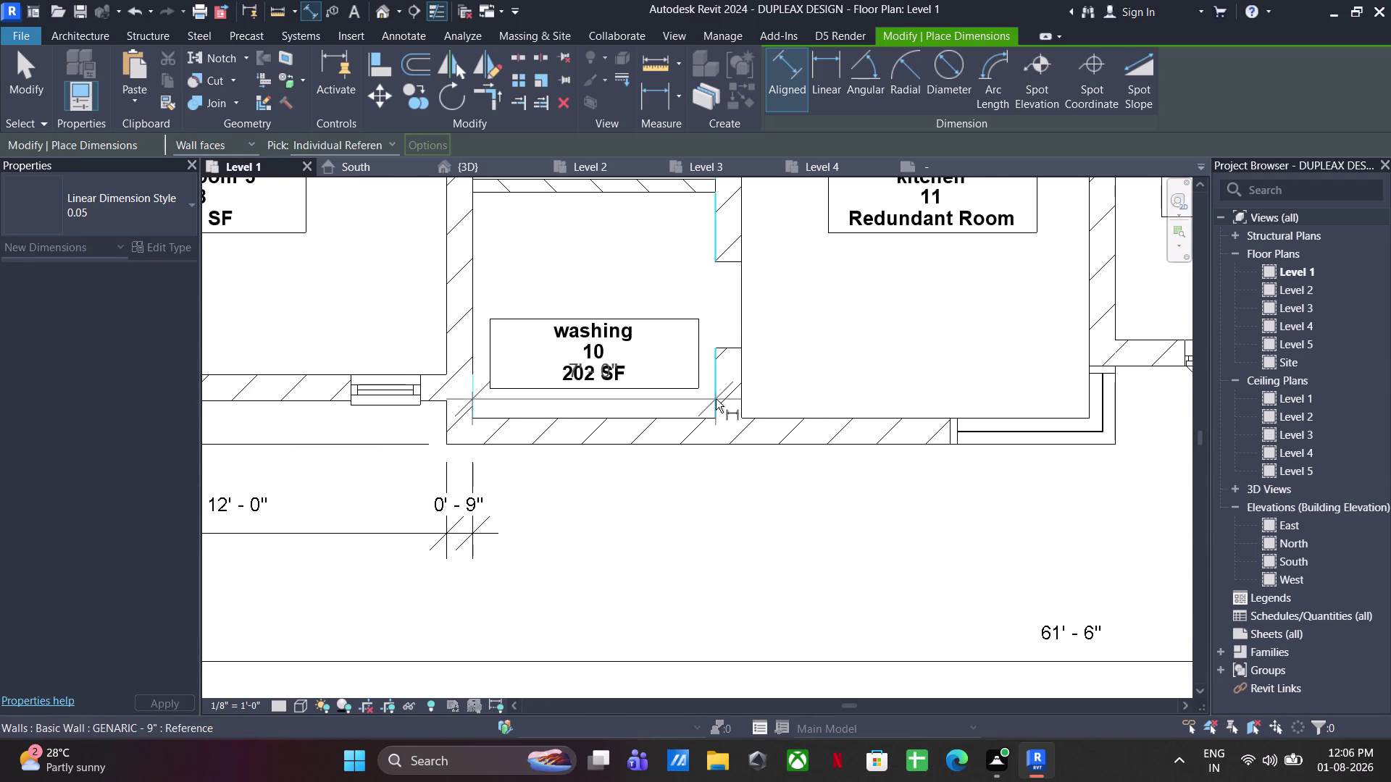
click(489, 537)
middle_drag(868, 499, 594, 515)
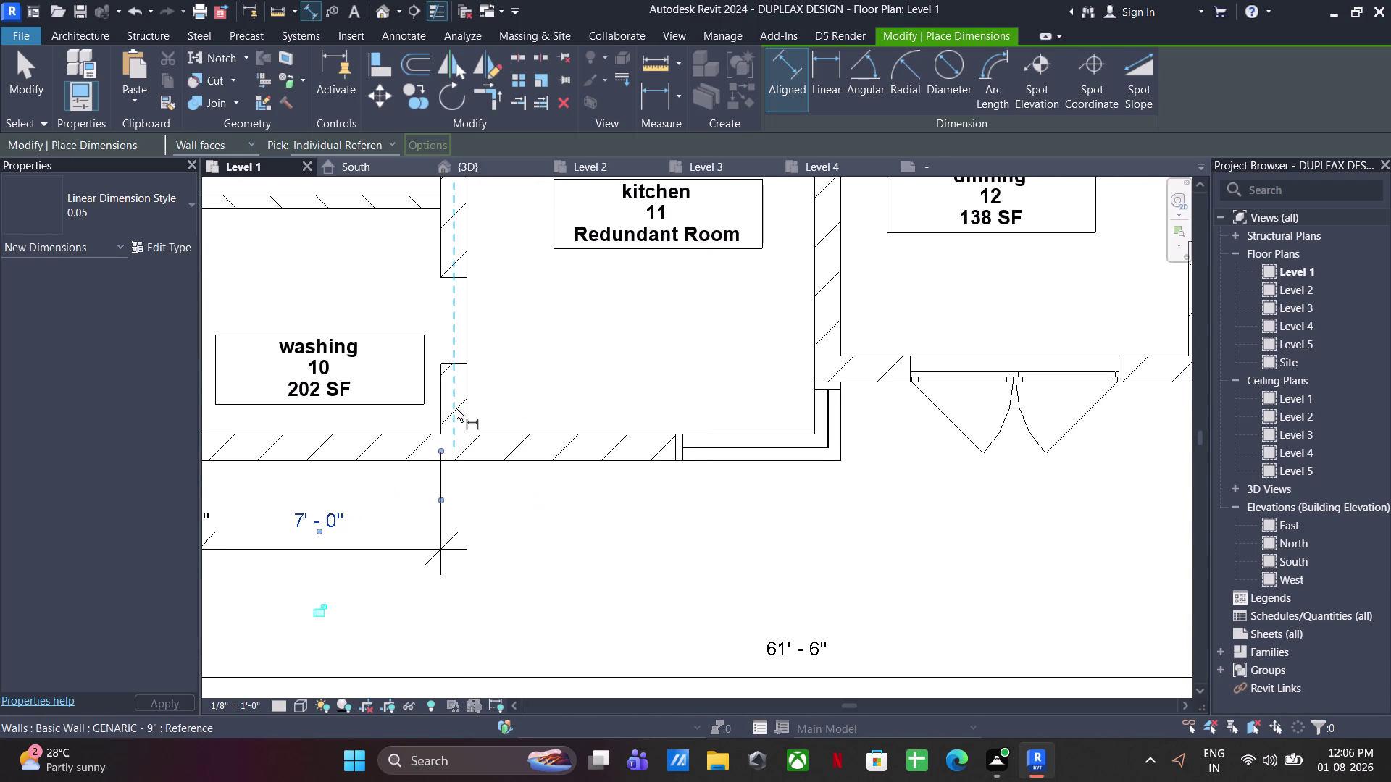
click(444, 411)
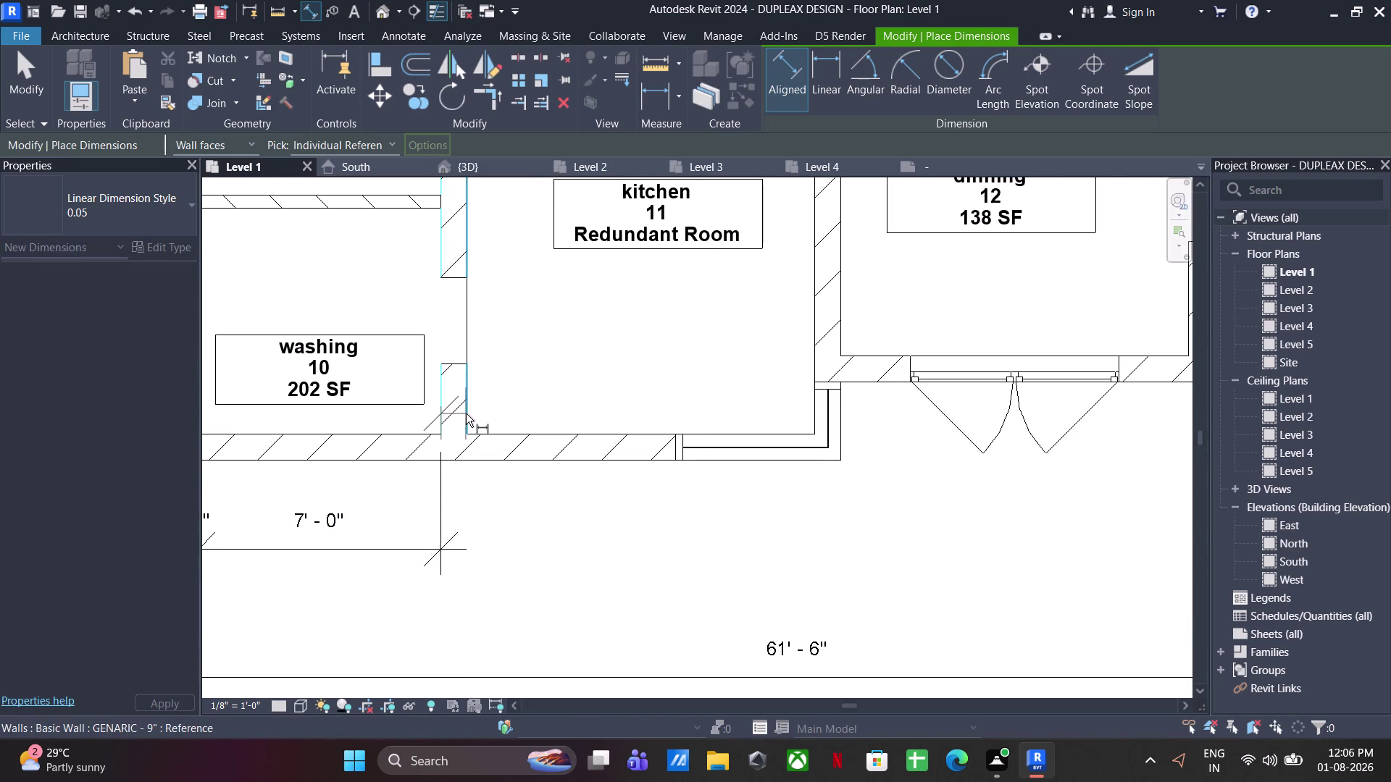
Dimension the kitchen's 0' - 9" left wall and its 10' - 0" width.
click(466, 413)
click(450, 548)
middle_drag(568, 516, 425, 538)
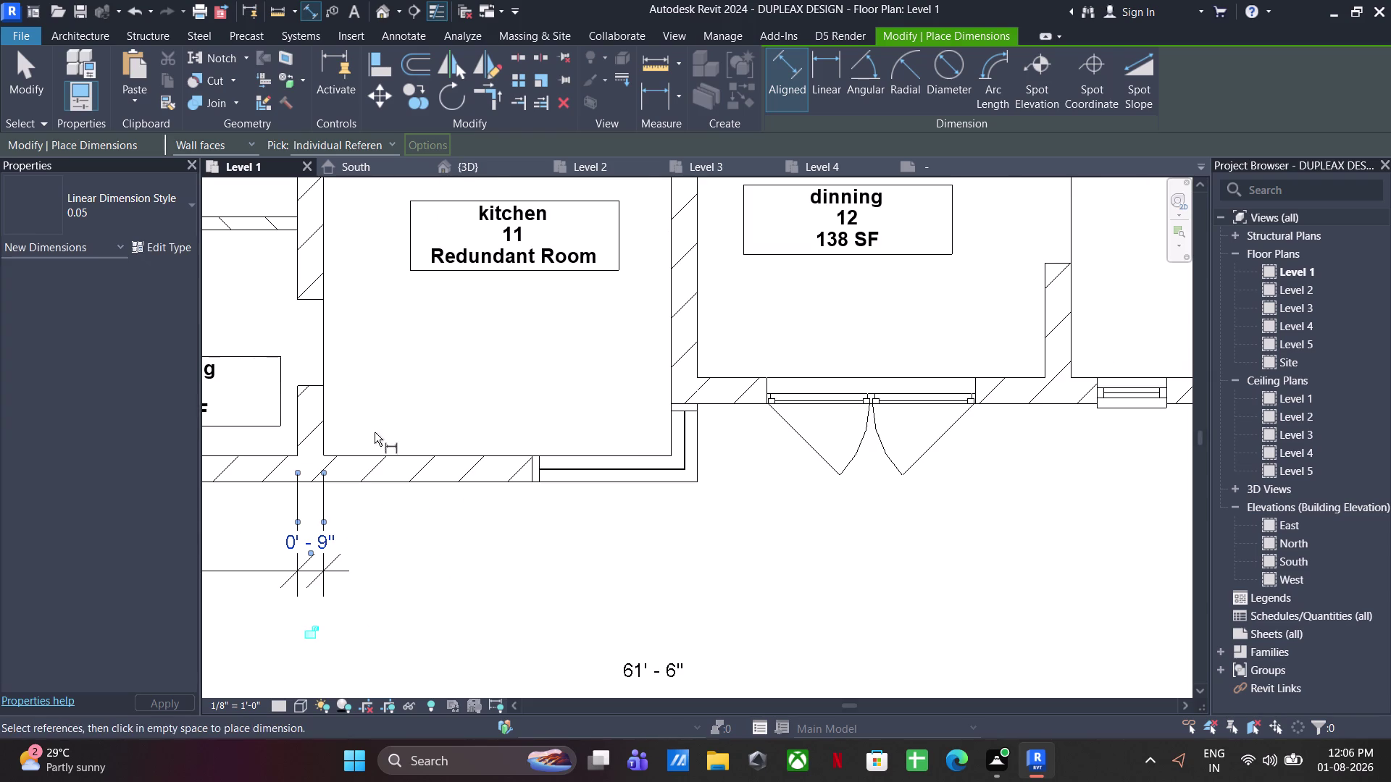
click(326, 431)
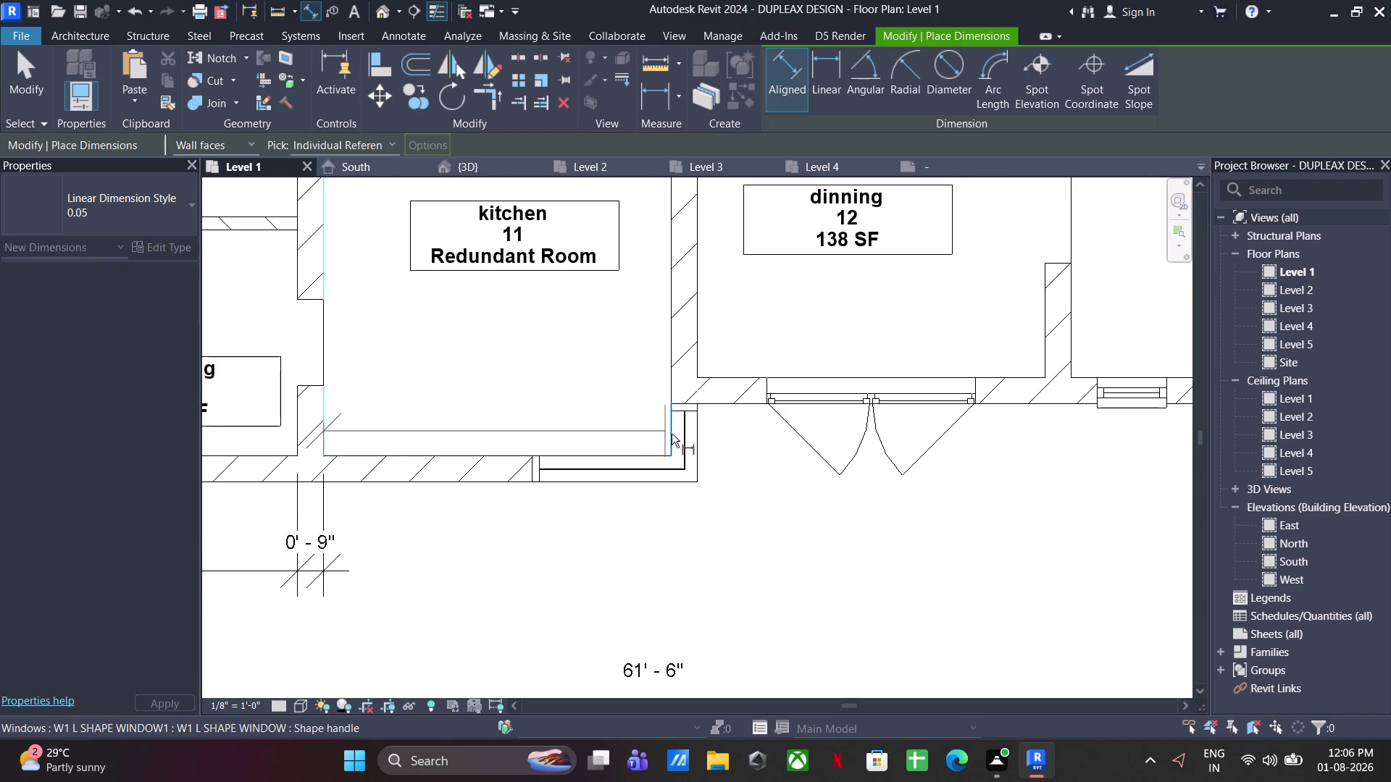
click(671, 434)
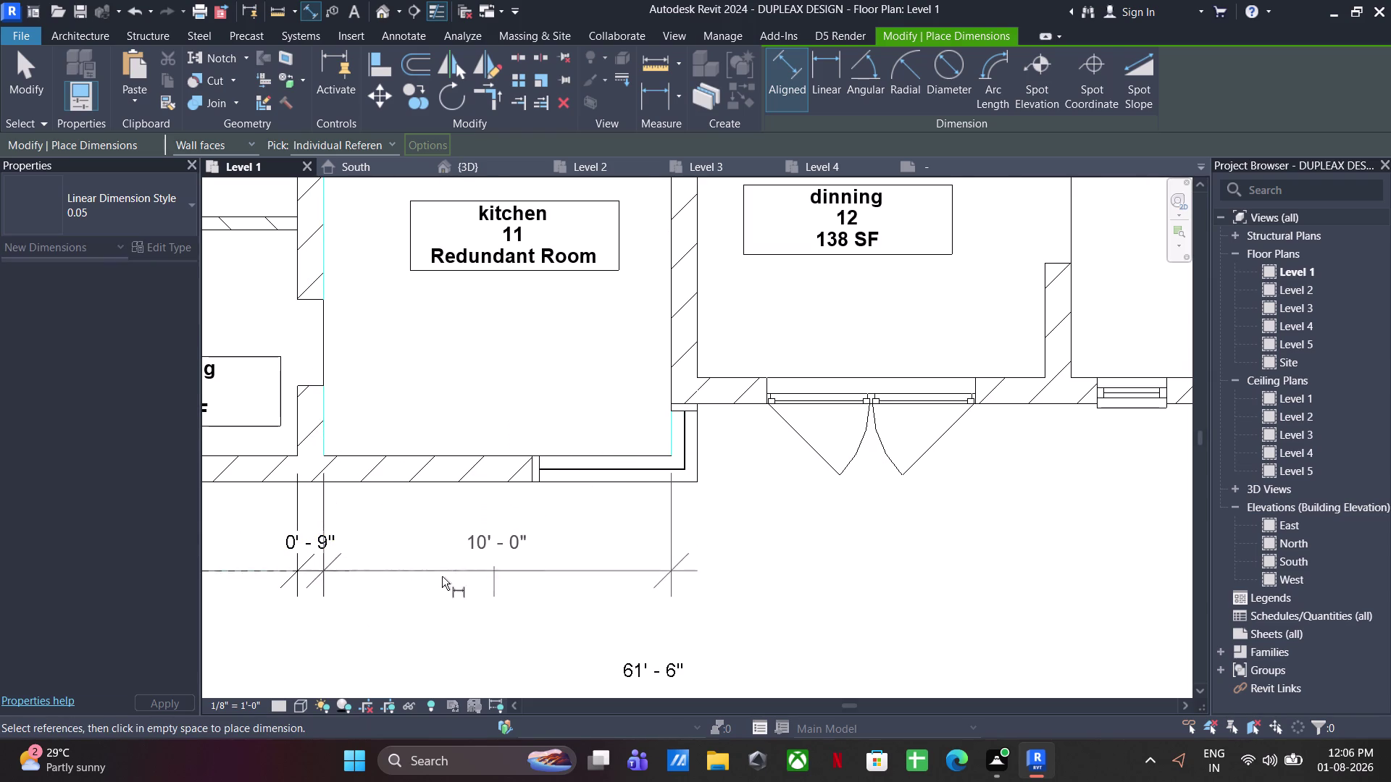
click(329, 569)
Dimension the kitchen's 0' - 9" right wall and the 10' - 0" dining room width.
middle_drag(620, 519, 430, 540)
click(481, 345)
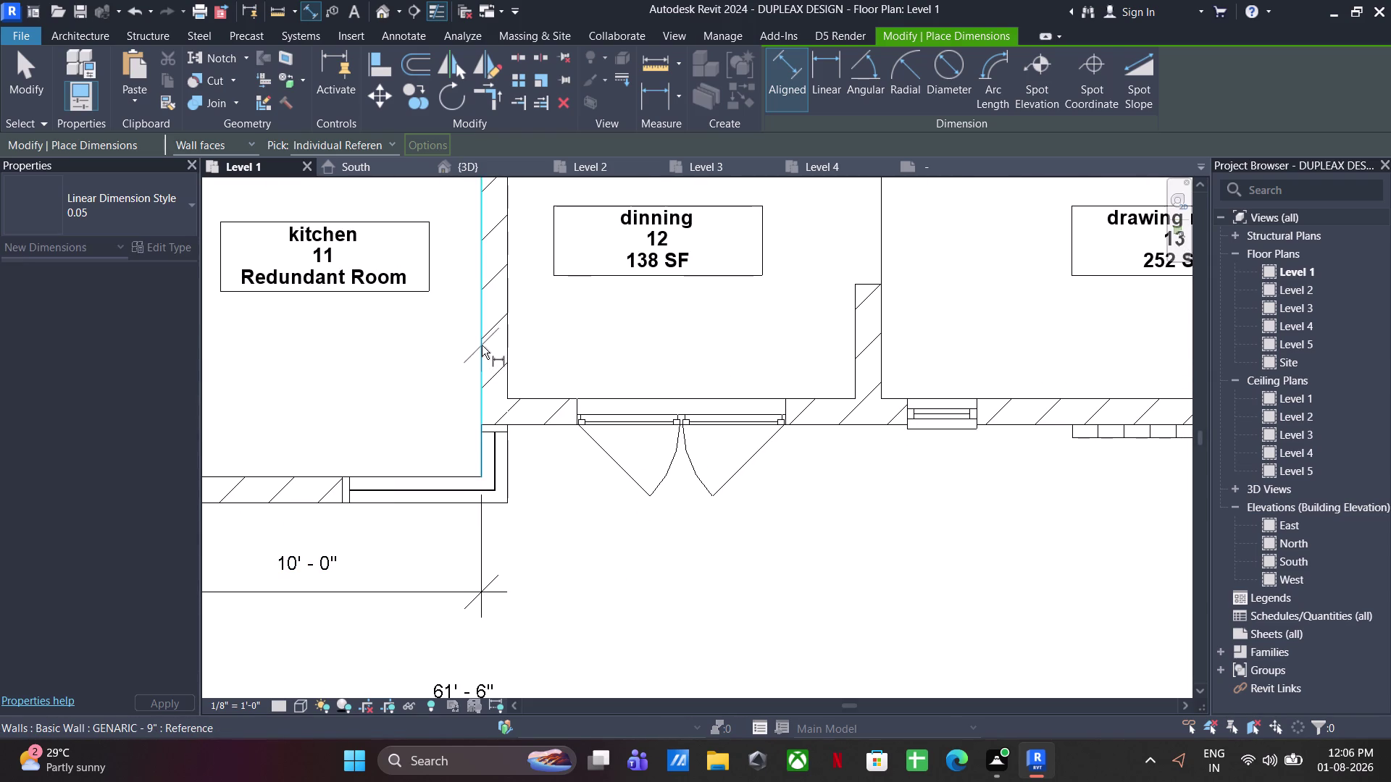
click(509, 362)
click(489, 593)
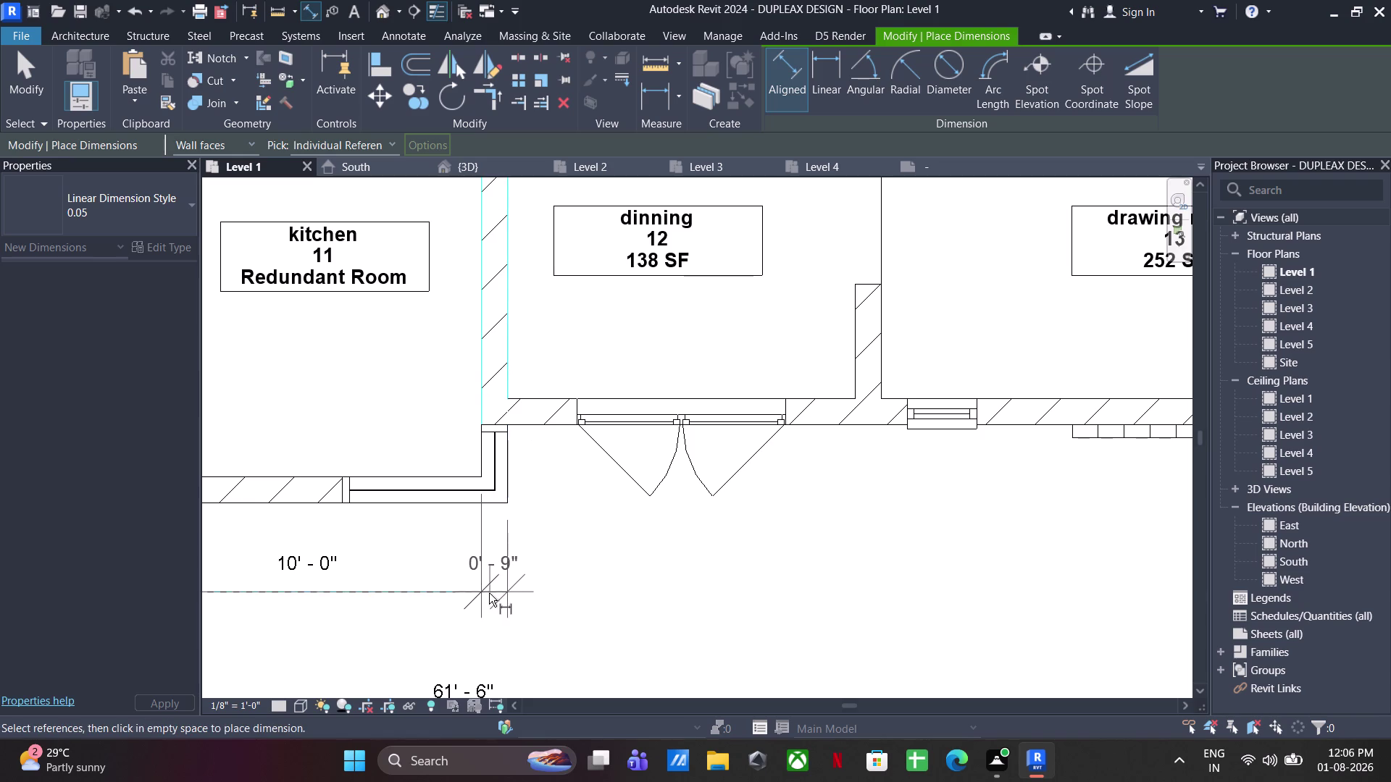
middle_drag(662, 515, 532, 505)
click(376, 351)
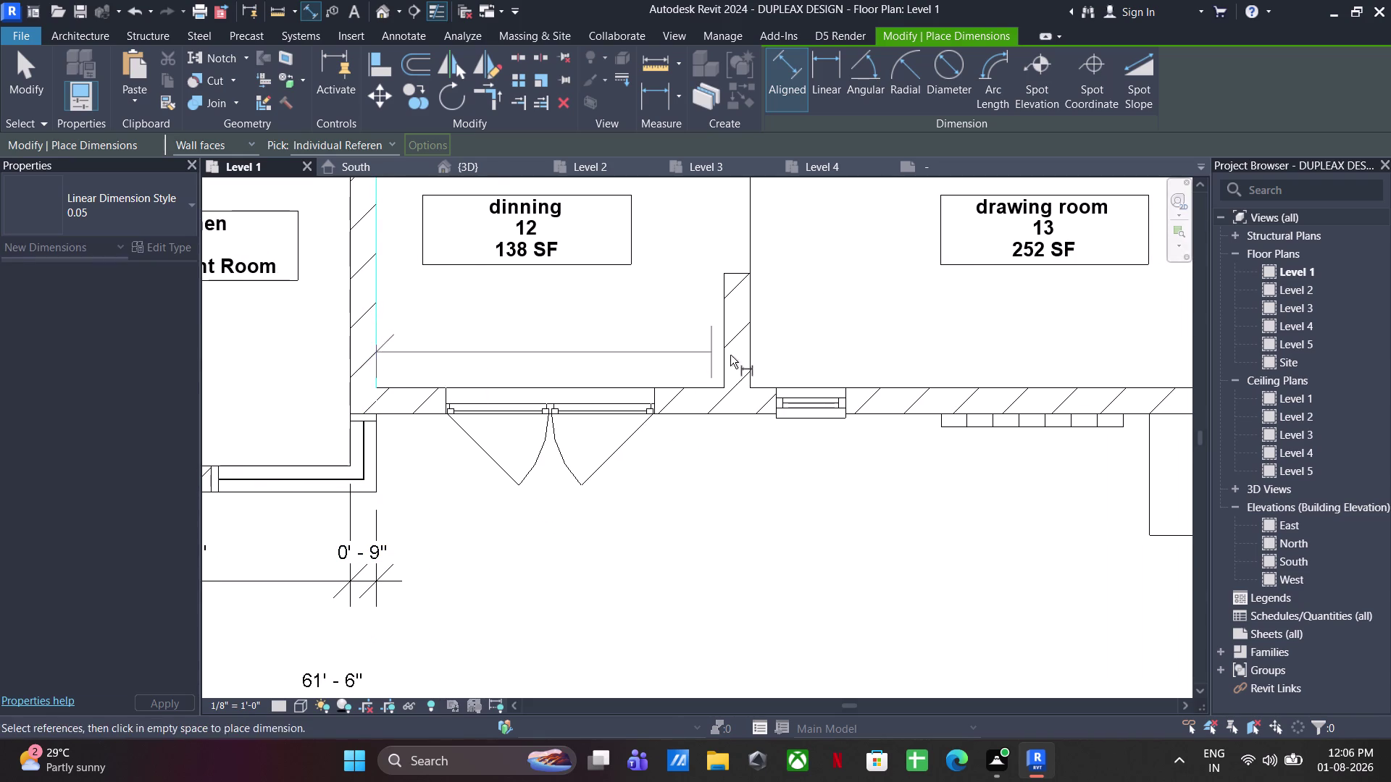
click(722, 356)
click(386, 580)
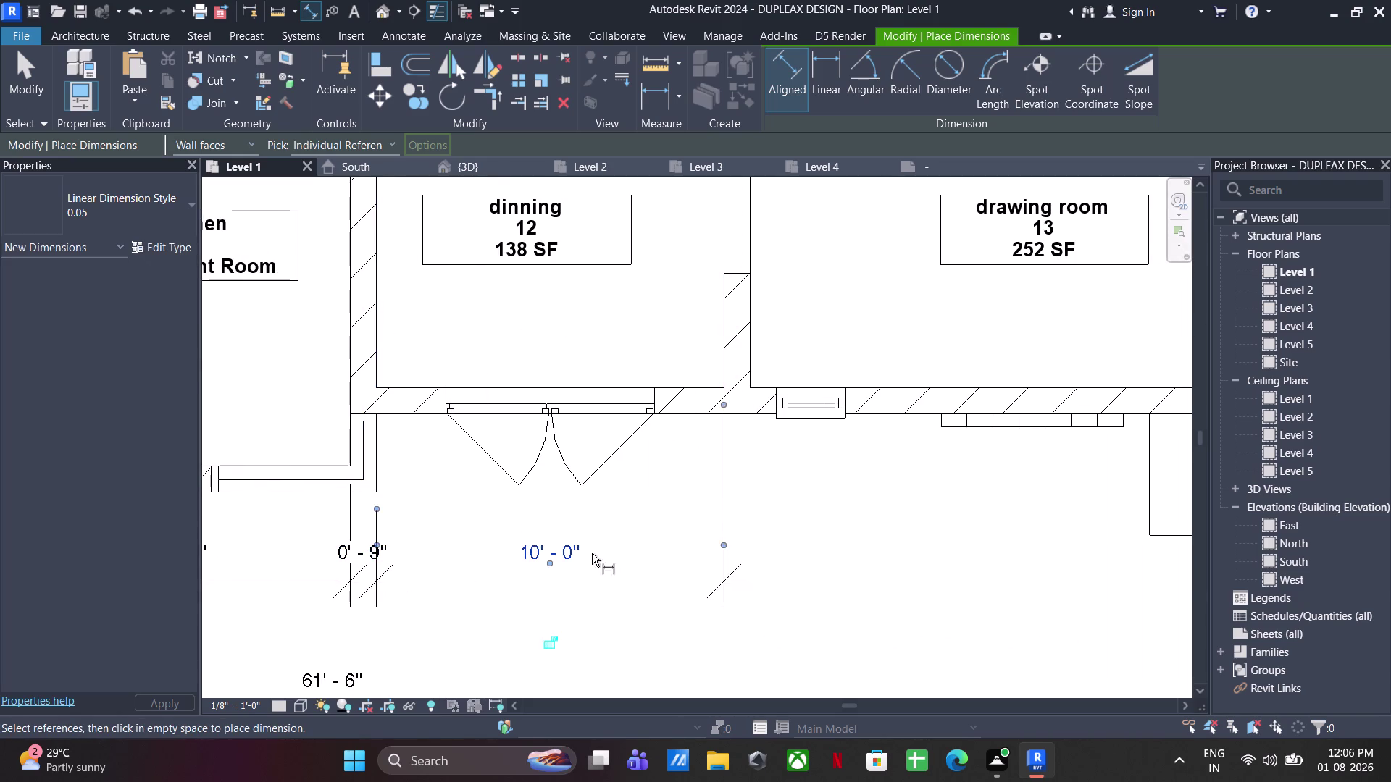
Dimension the dining room's right wall and the 18' - 0" drawing room width.
middle_drag(768, 521, 531, 523)
click(491, 346)
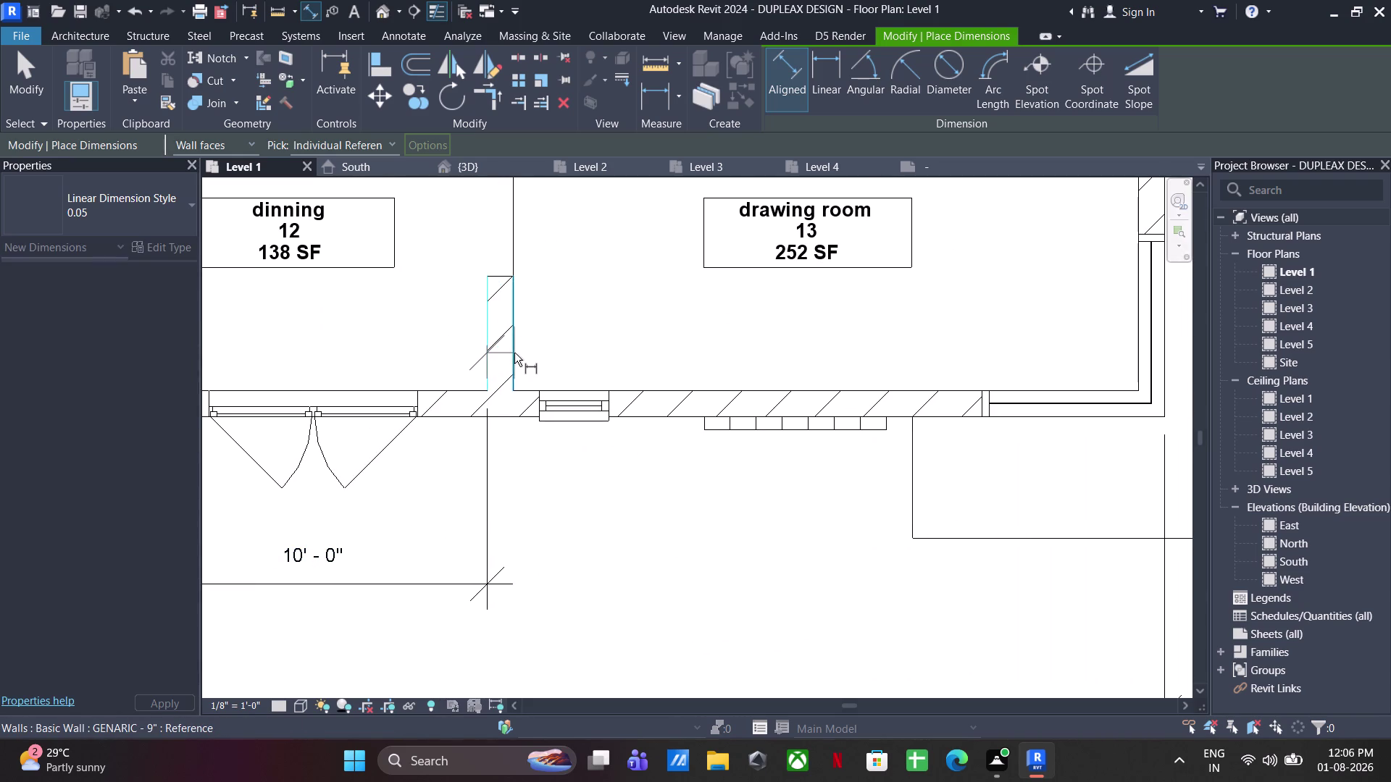
click(514, 353)
click(503, 580)
middle_drag(688, 532, 549, 532)
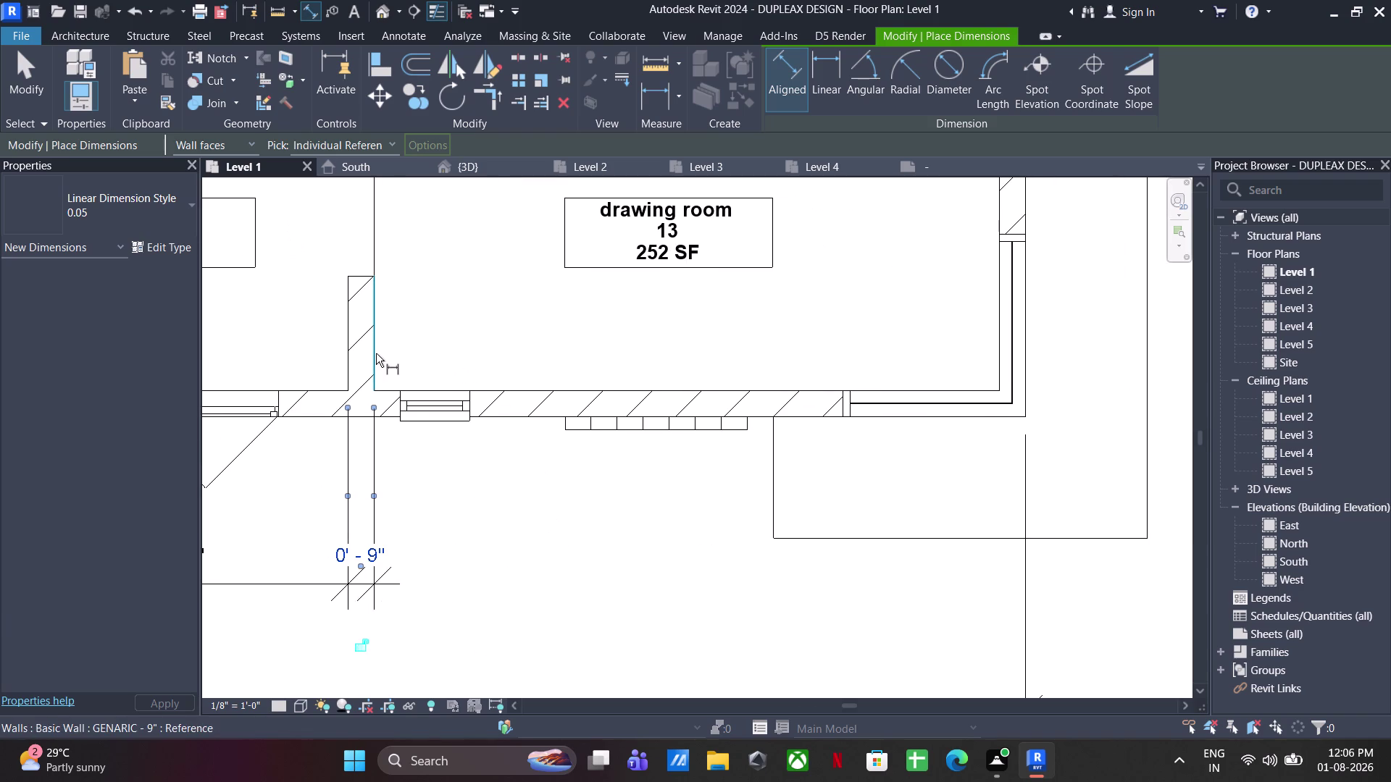
click(376, 353)
click(997, 369)
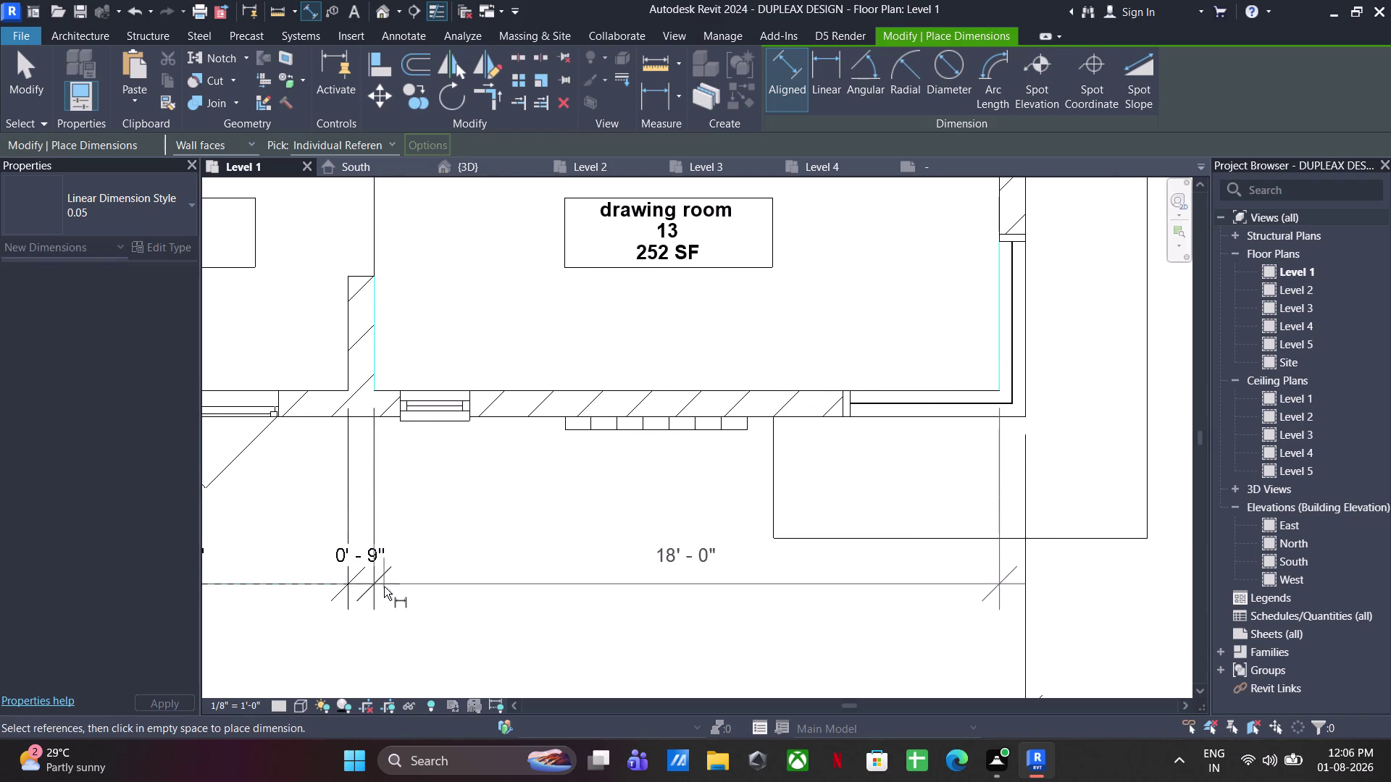
click(382, 581)
Dimension the drawing room's right wall and place the string below the bottom wall.
middle_drag(826, 500, 692, 499)
scroll(down, 3)
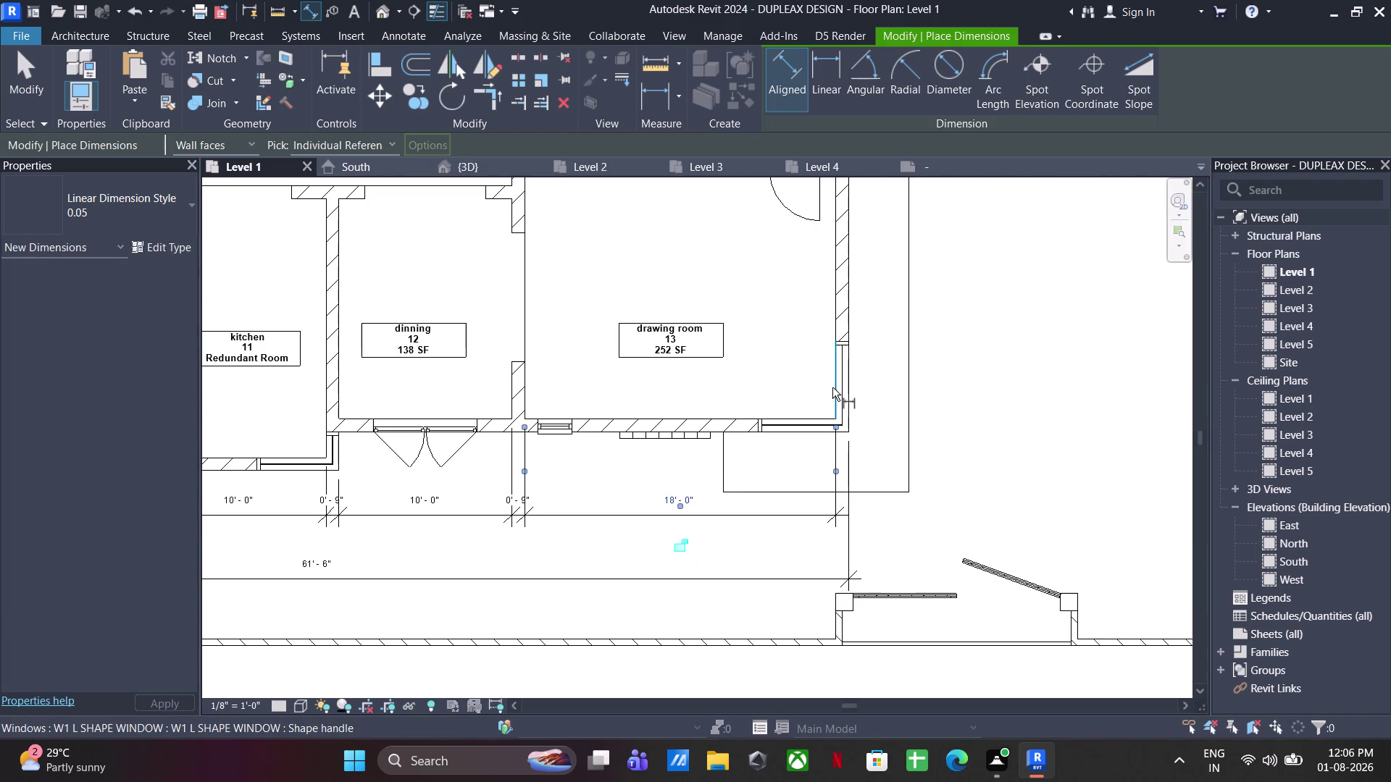
click(833, 388)
click(852, 383)
scroll(up, 3)
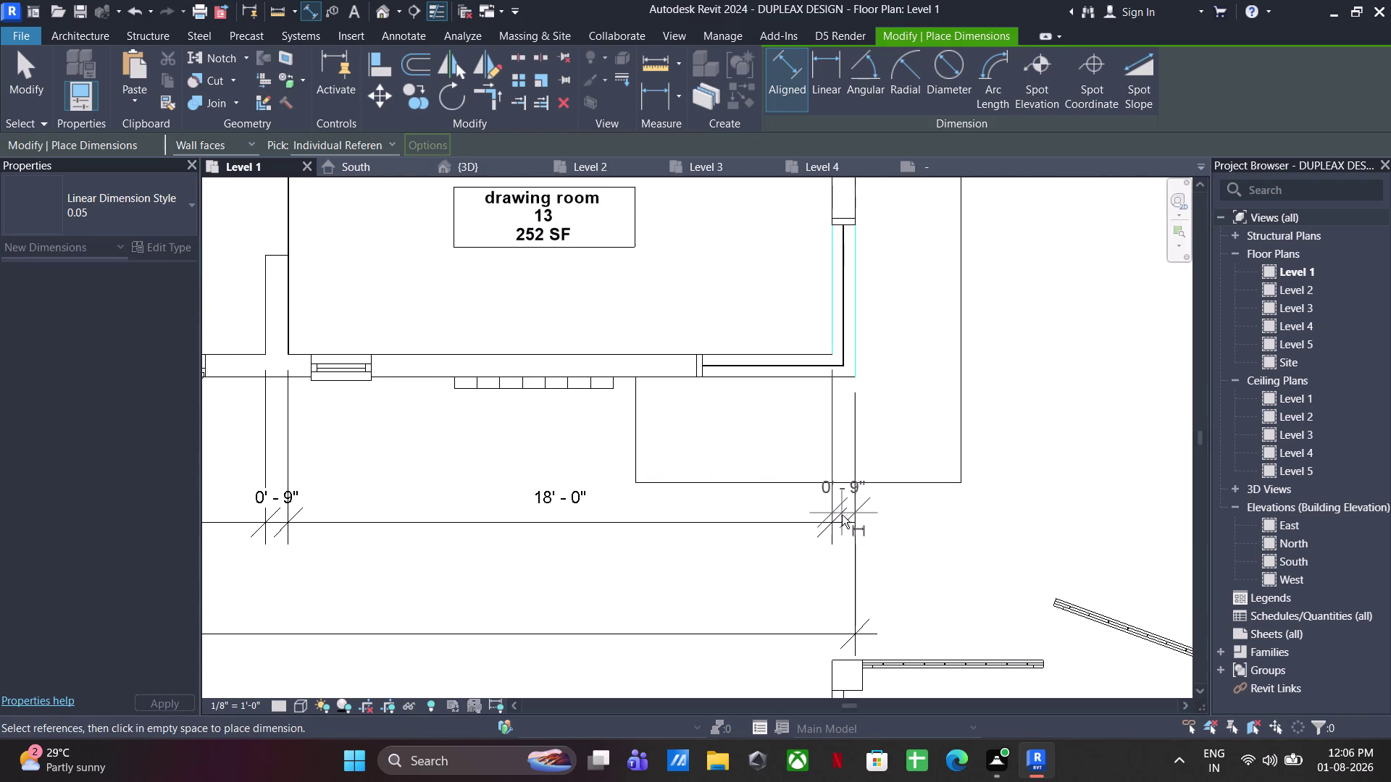
click(844, 525)
scroll(down, 3)
middle_drag(743, 535, 646, 586)
scroll(up, 3)
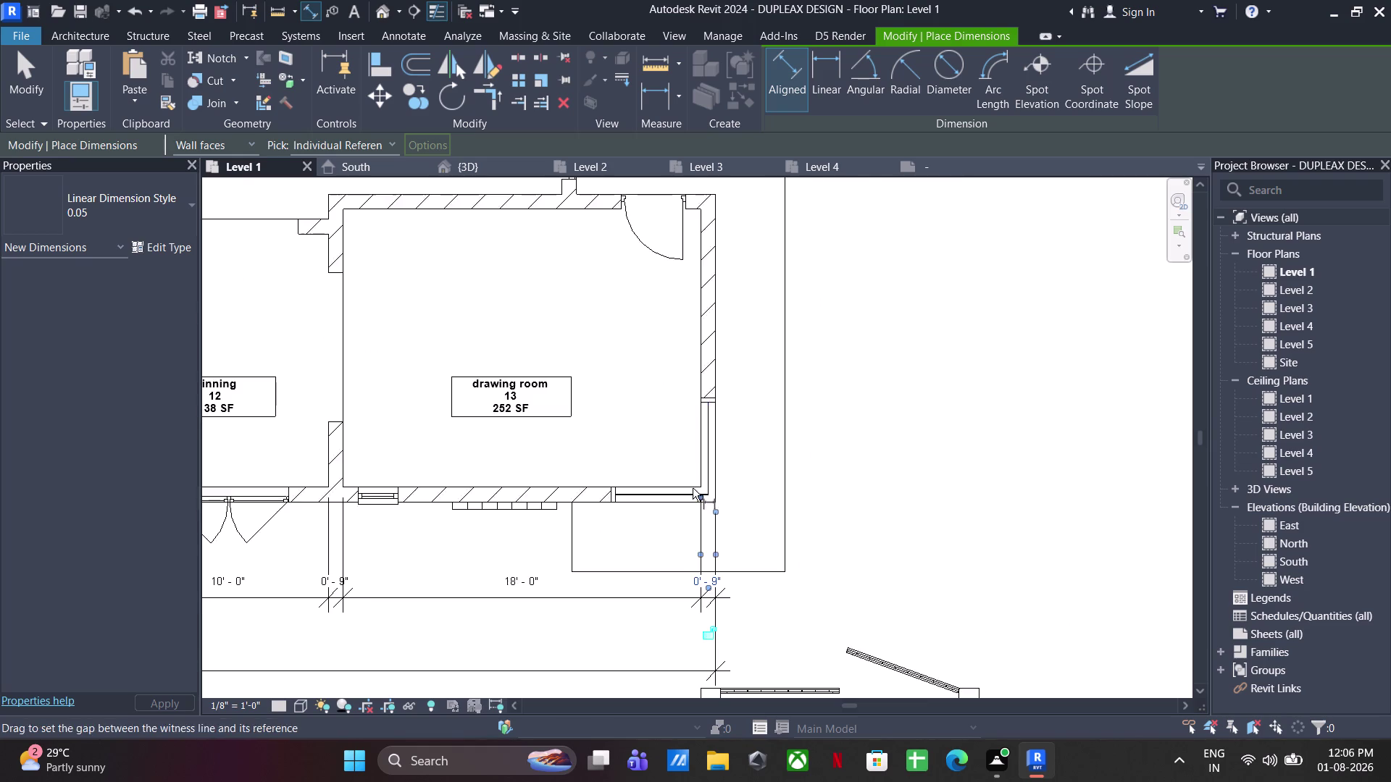
scroll(down, 3)
middle_drag(608, 514, 796, 513)
scroll(up, 3)
click(532, 525)
scroll(down, 3)
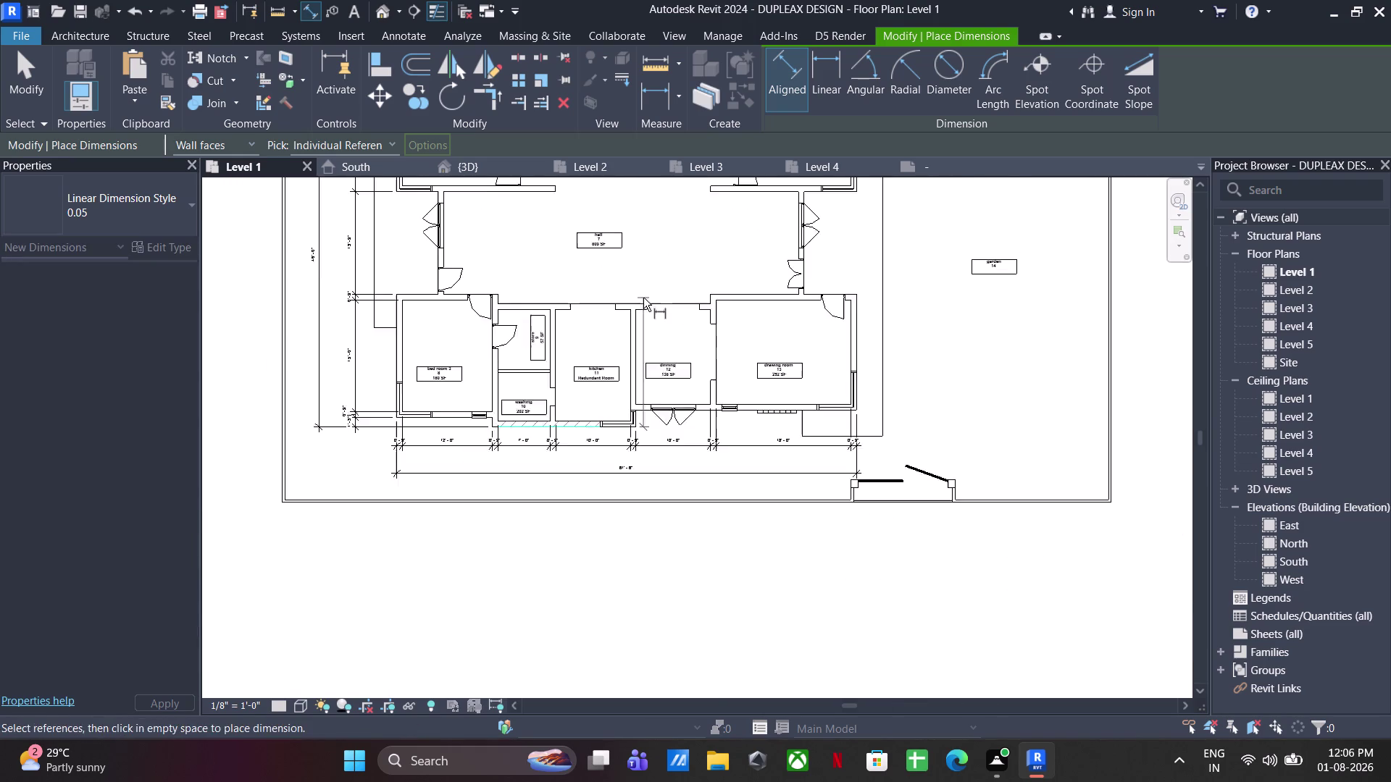
Pick aligned-dimension references on wall faces along the top and below the kitchen.
middle_drag(644, 299, 602, 672)
scroll(up, 3)
scroll(up, 3)
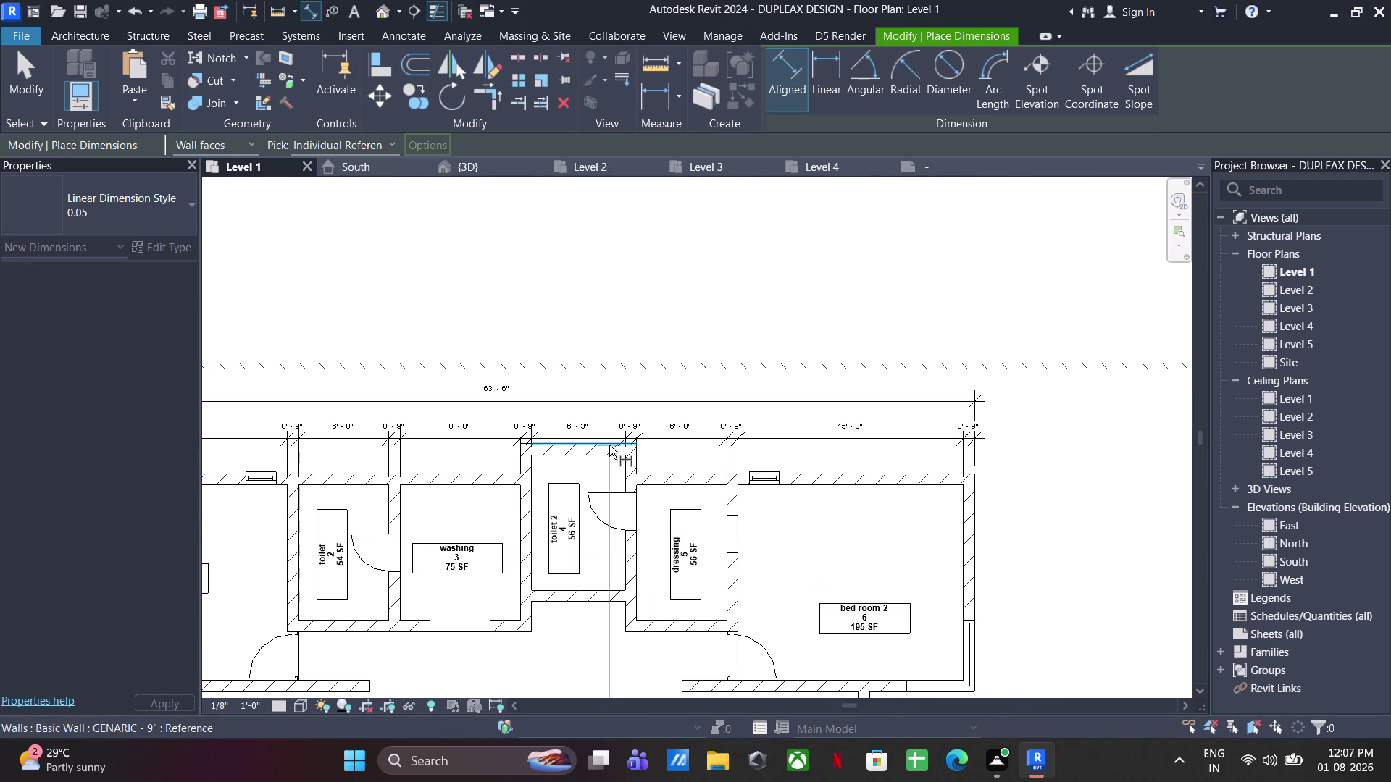
click(607, 440)
scroll(down, 3)
middle_drag(904, 450, 814, 345)
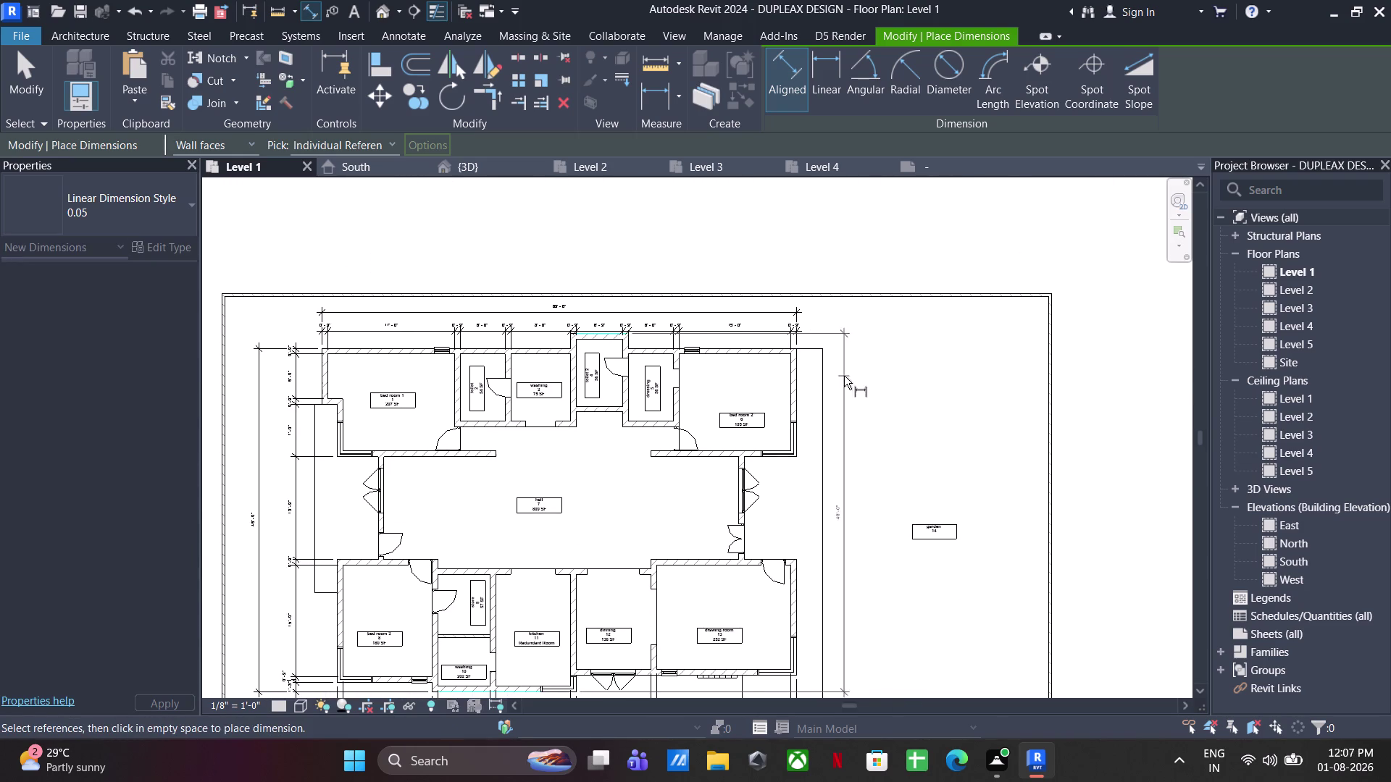
click(892, 366)
middle_drag(791, 488, 798, 239)
scroll(up, 3)
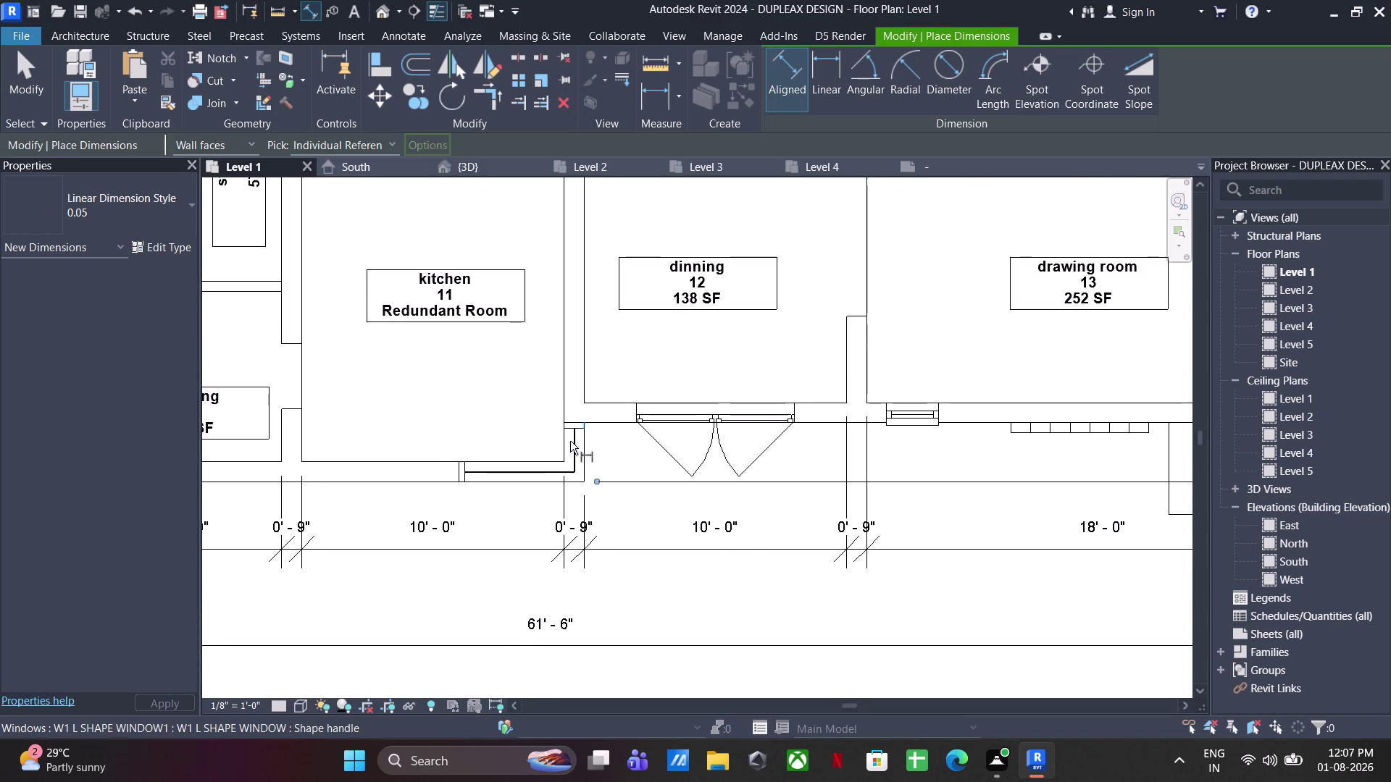
scroll(up, 3)
click(515, 486)
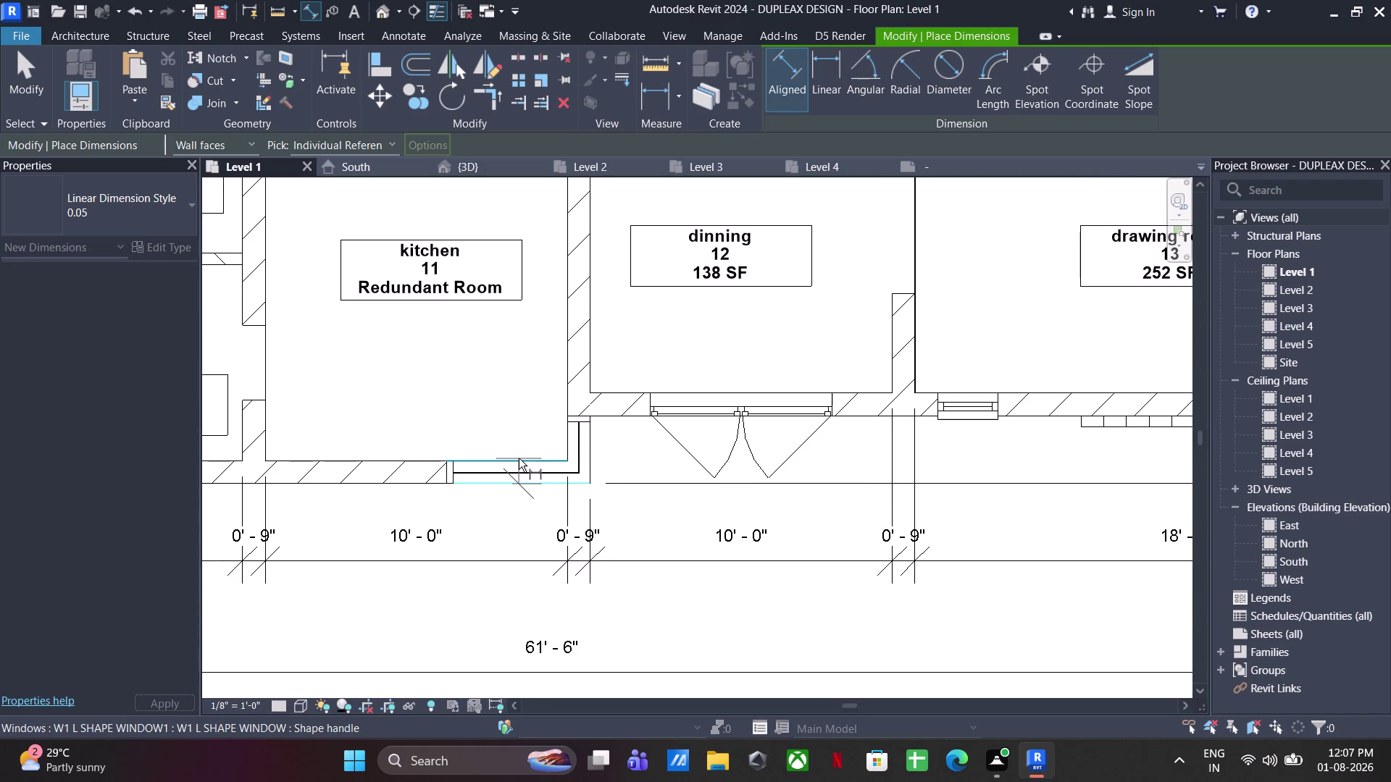
click(519, 458)
scroll(down, 3)
middle_drag(1011, 442, 607, 485)
scroll(up, 3)
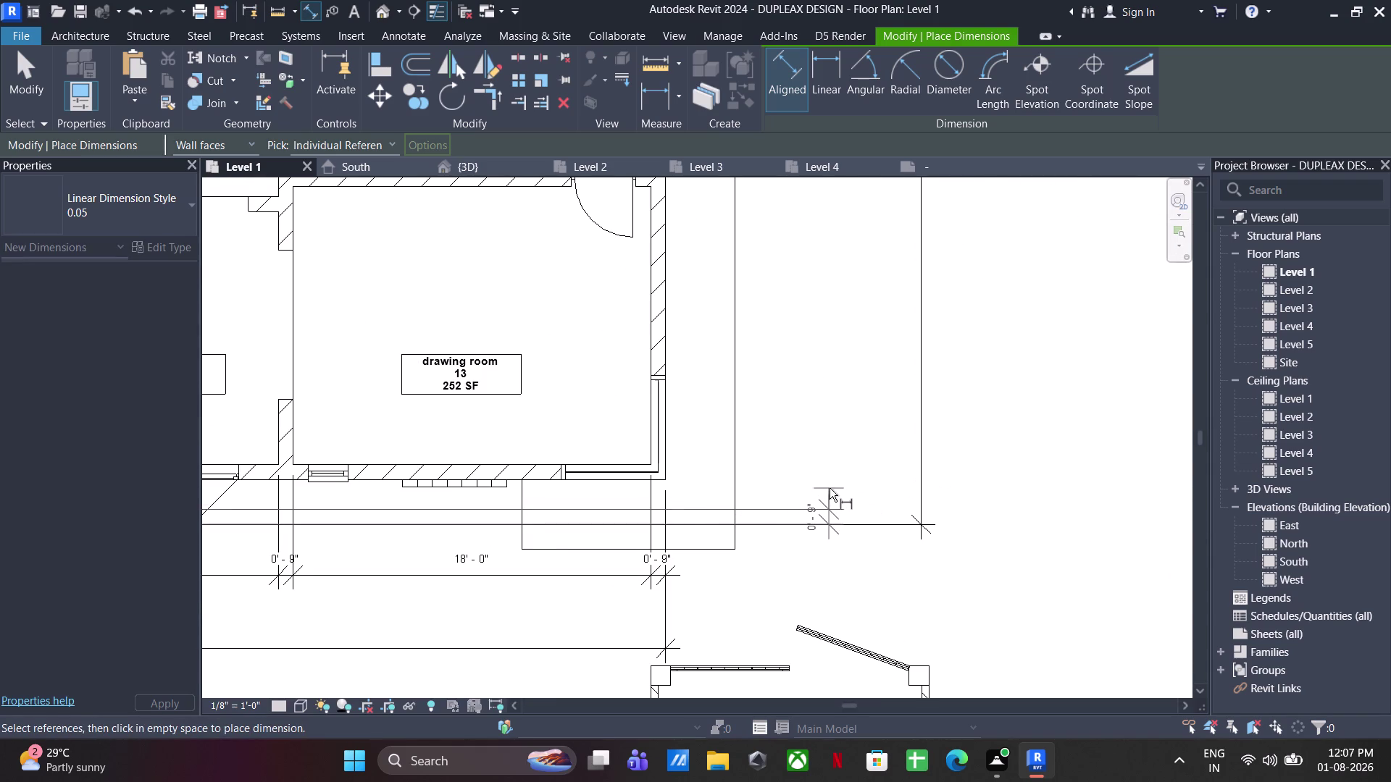
Place the vertical 1'-6" and 0'-9" dimension beside the drawing room's lower right corner.
click(829, 488)
middle_drag(525, 541, 865, 517)
scroll(up, 3)
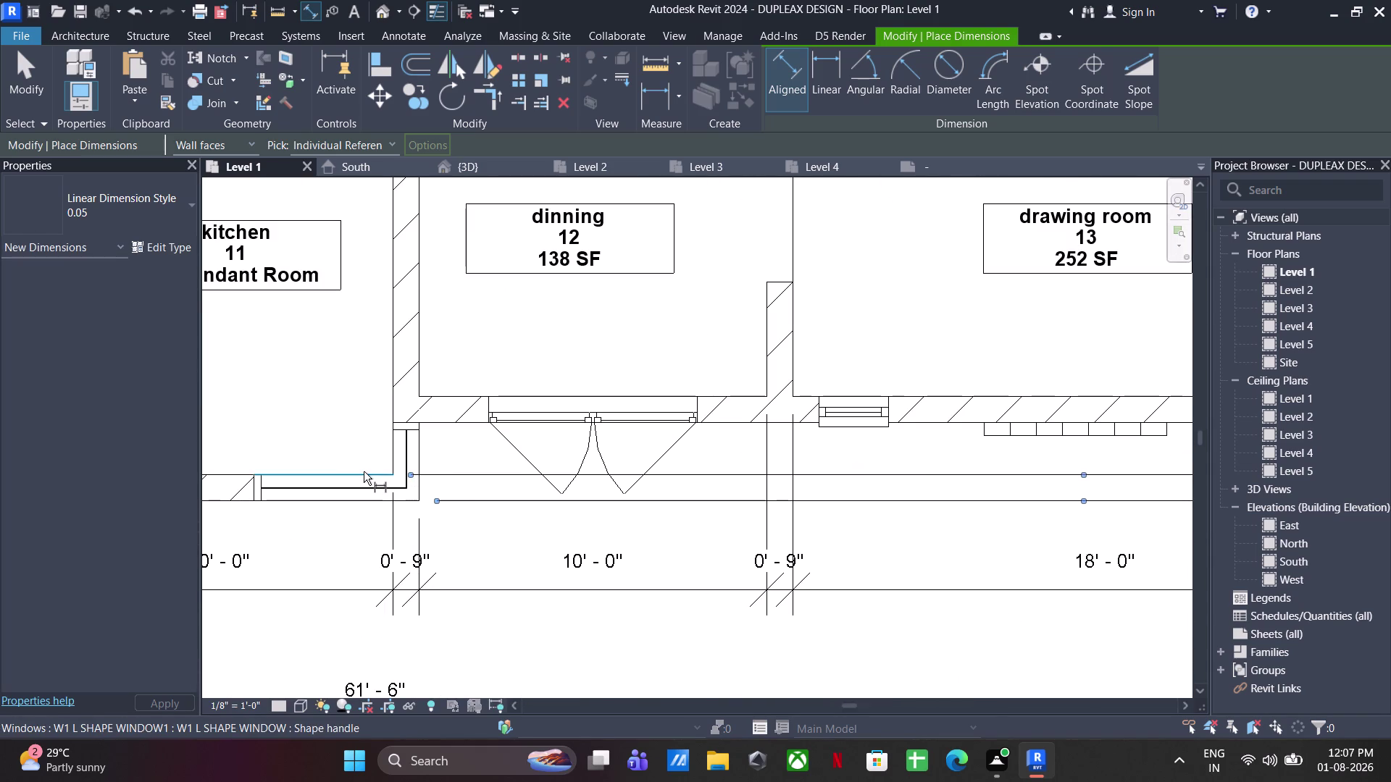
click(364, 472)
scroll(down, 3)
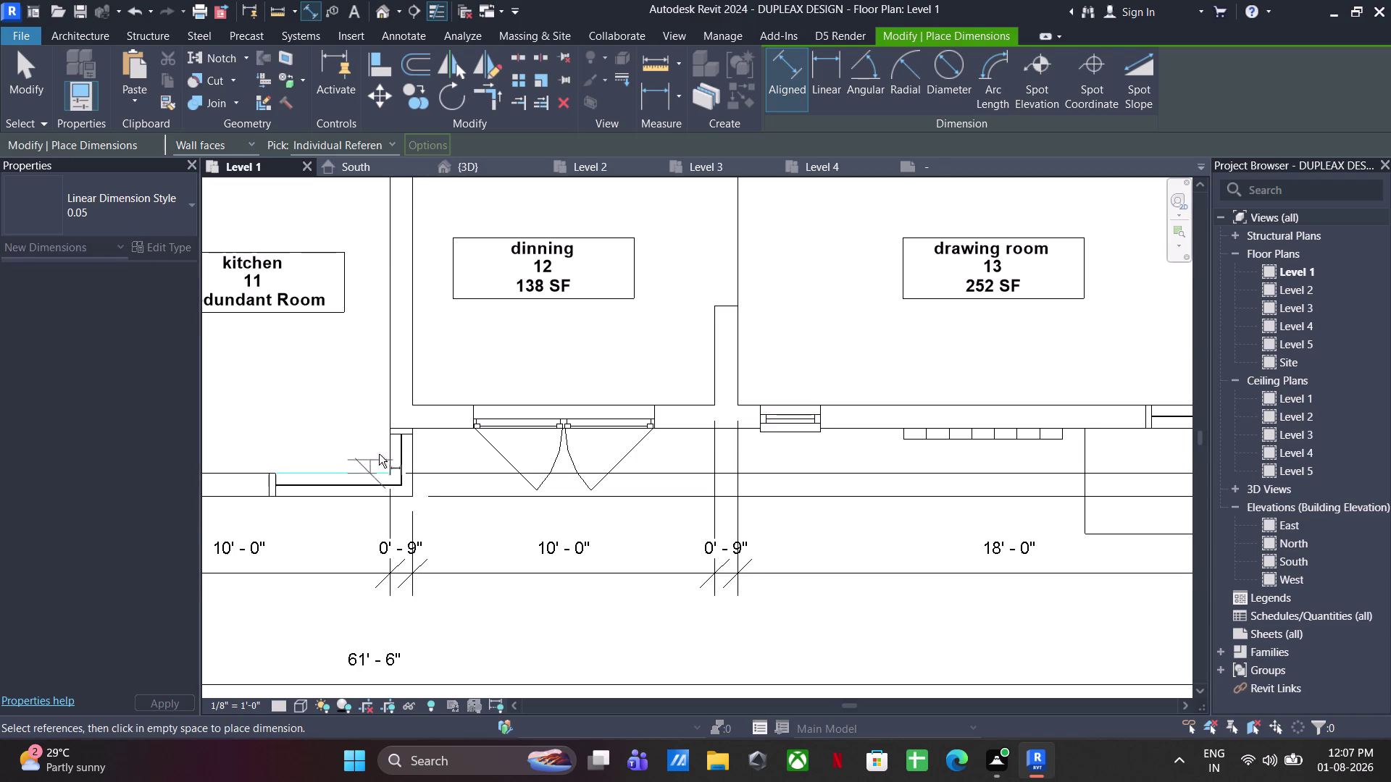
click(425, 424)
middle_drag(760, 435, 678, 445)
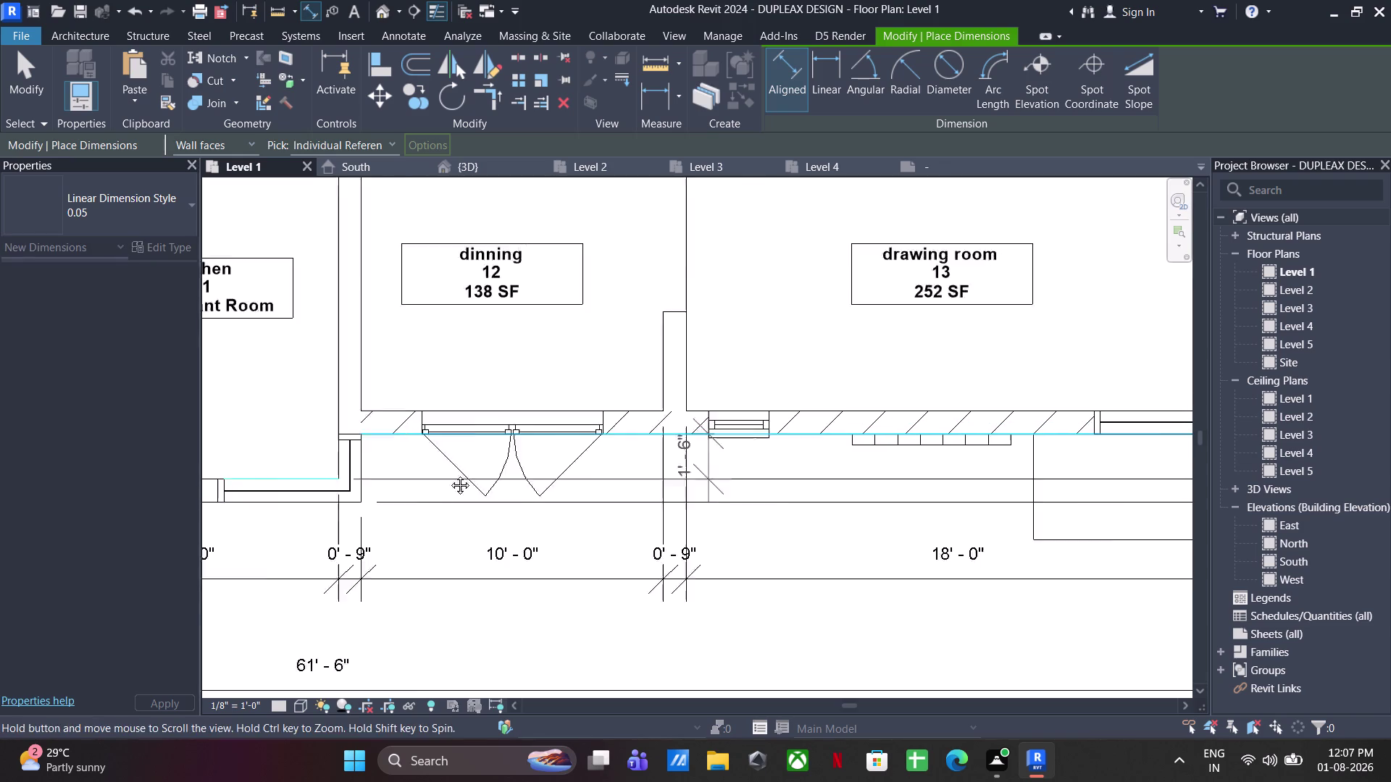
middle_drag(678, 444, 166, 510)
click(956, 544)
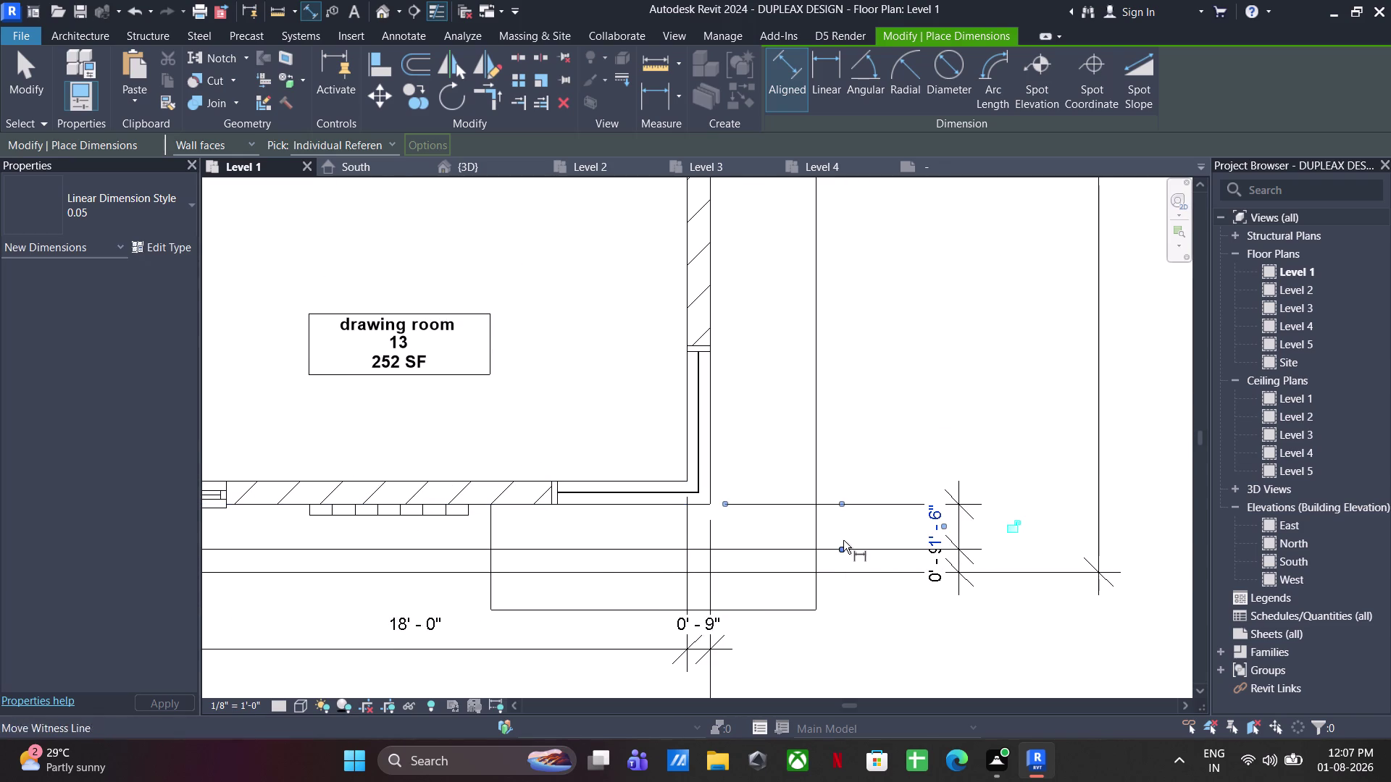
scroll(up, 3)
Pull the crowded 0'-9" value out onto a leader.
key(Escape)
key(Escape)
click(925, 581)
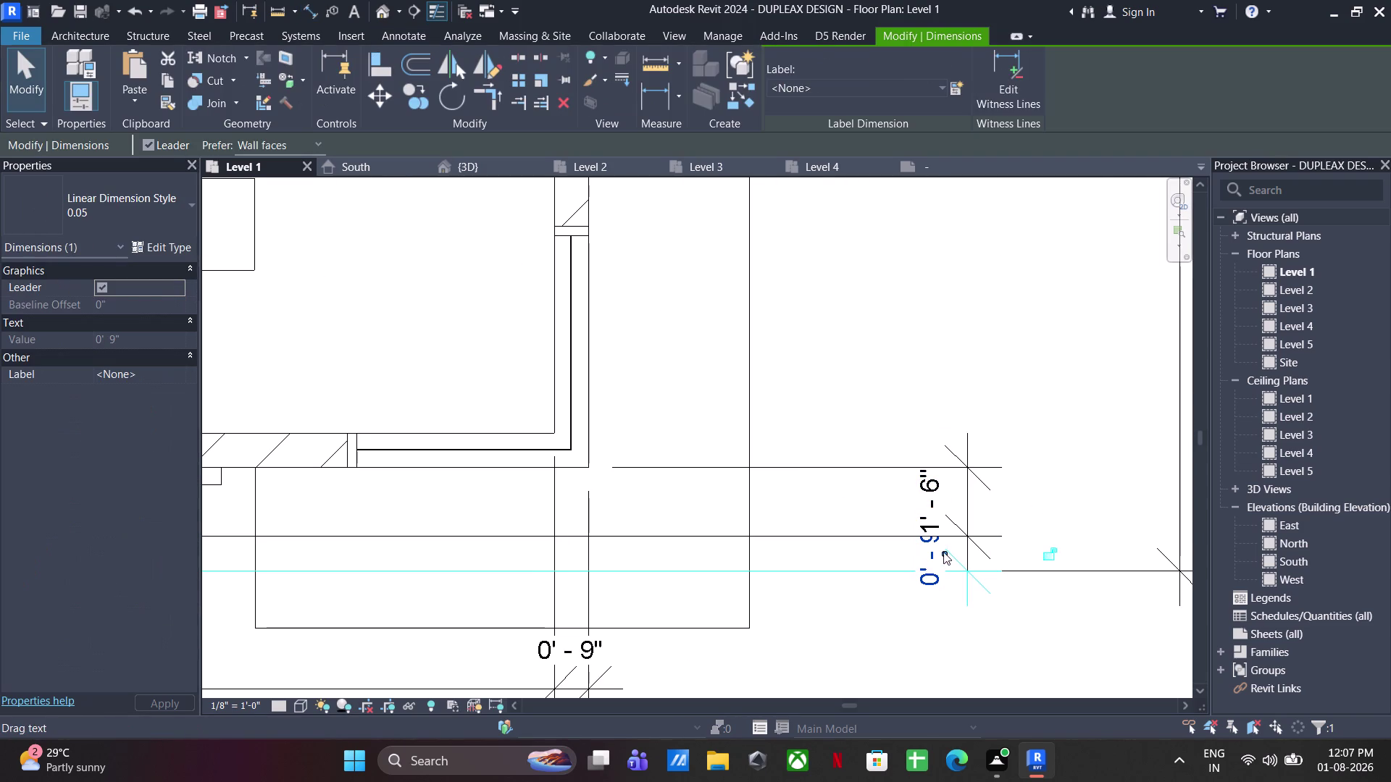
drag(943, 552, 913, 603)
Place another aligned dimension between wall faces at the drawing room's right wall.
click(800, 627)
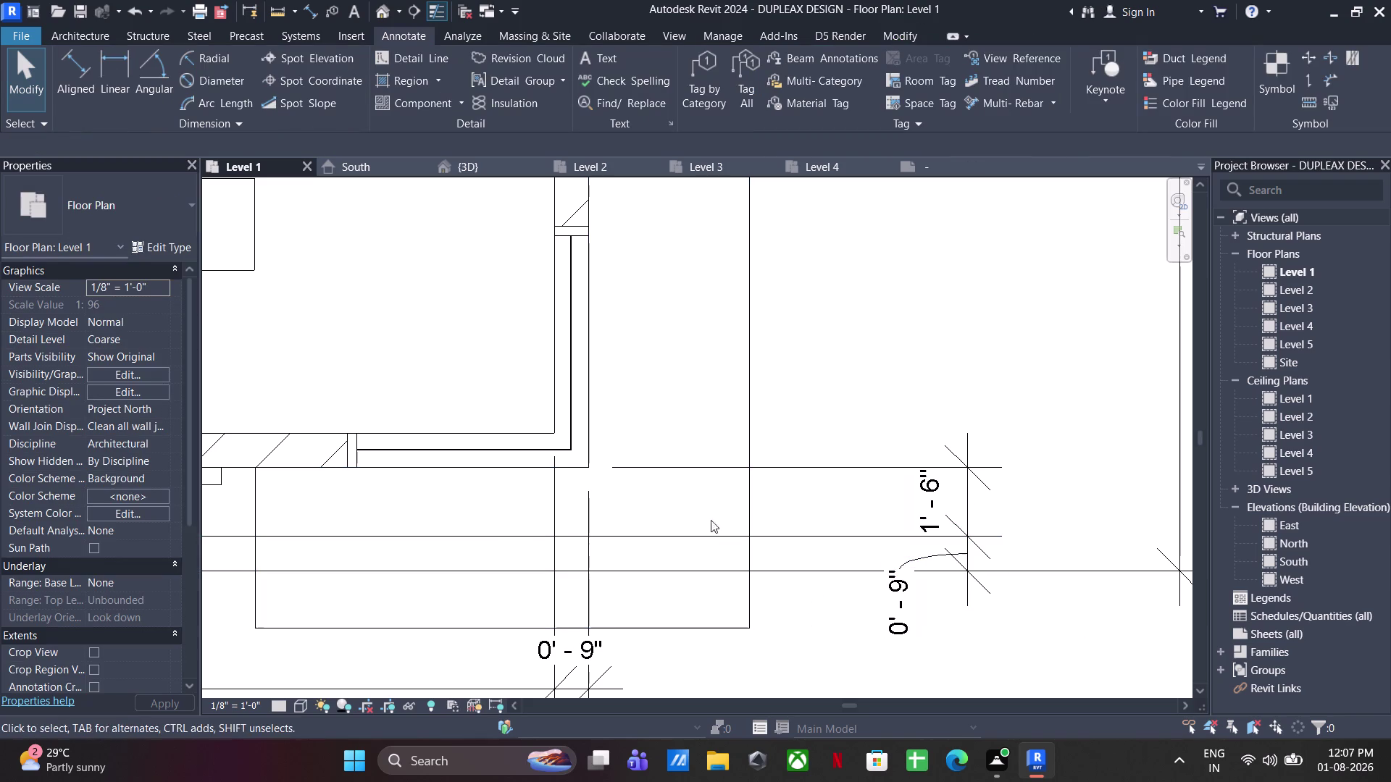
click(69, 74)
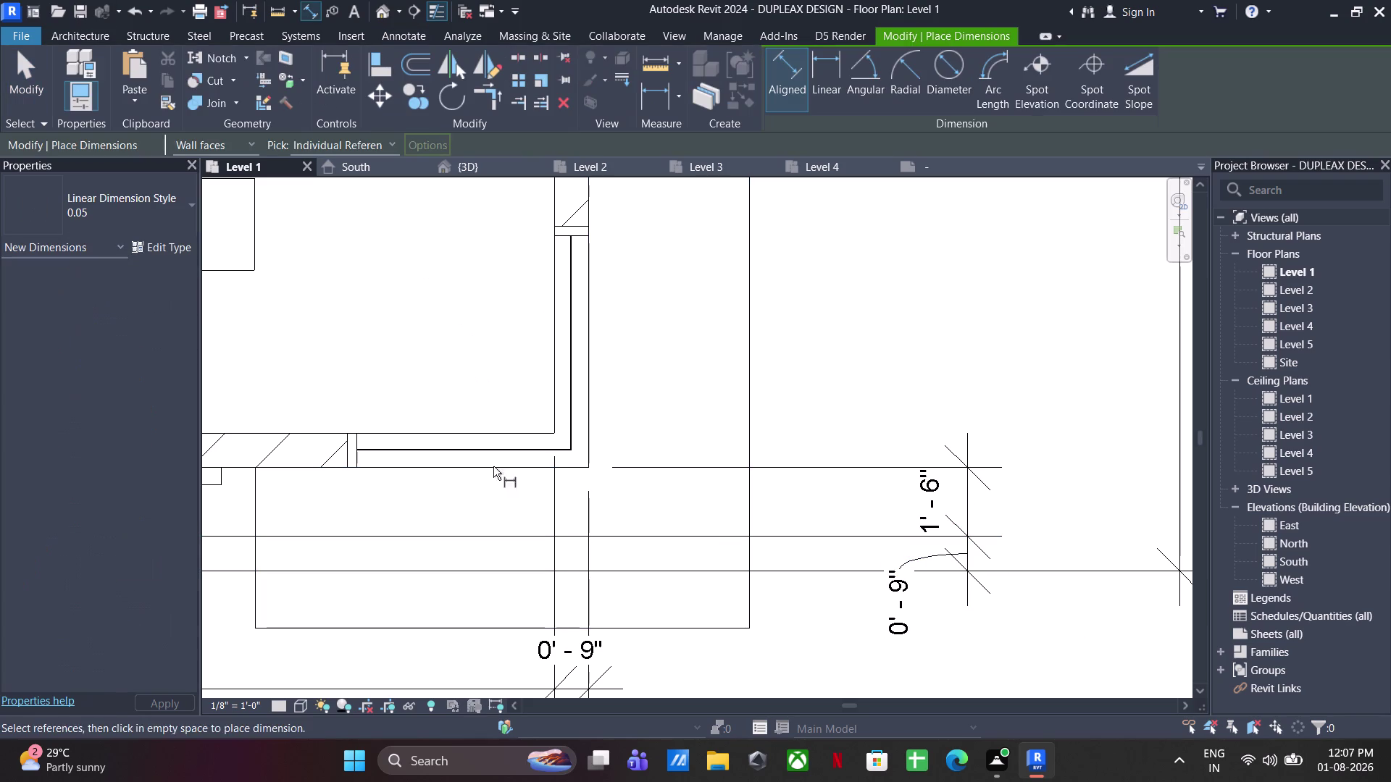
click(493, 465)
scroll(down, 3)
middle_drag(551, 378, 551, 549)
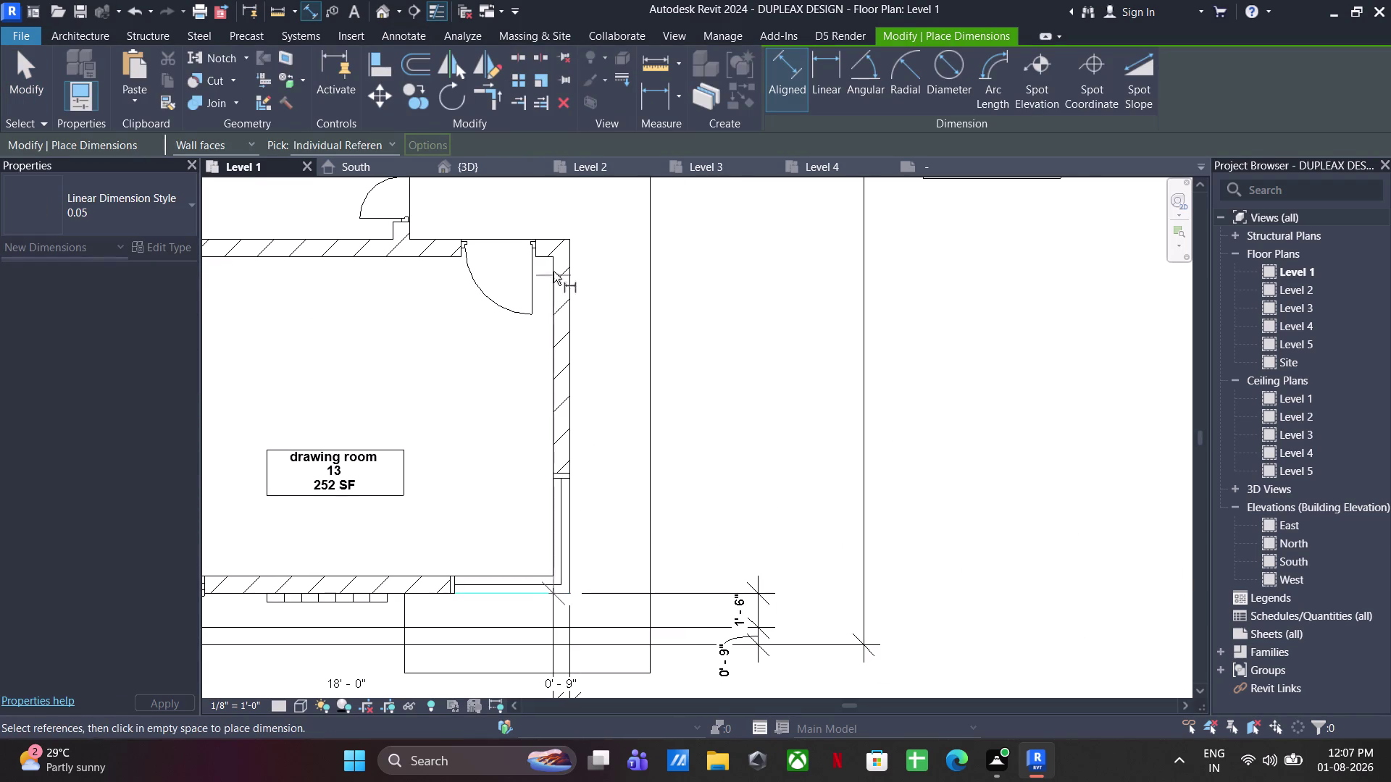
click(534, 578)
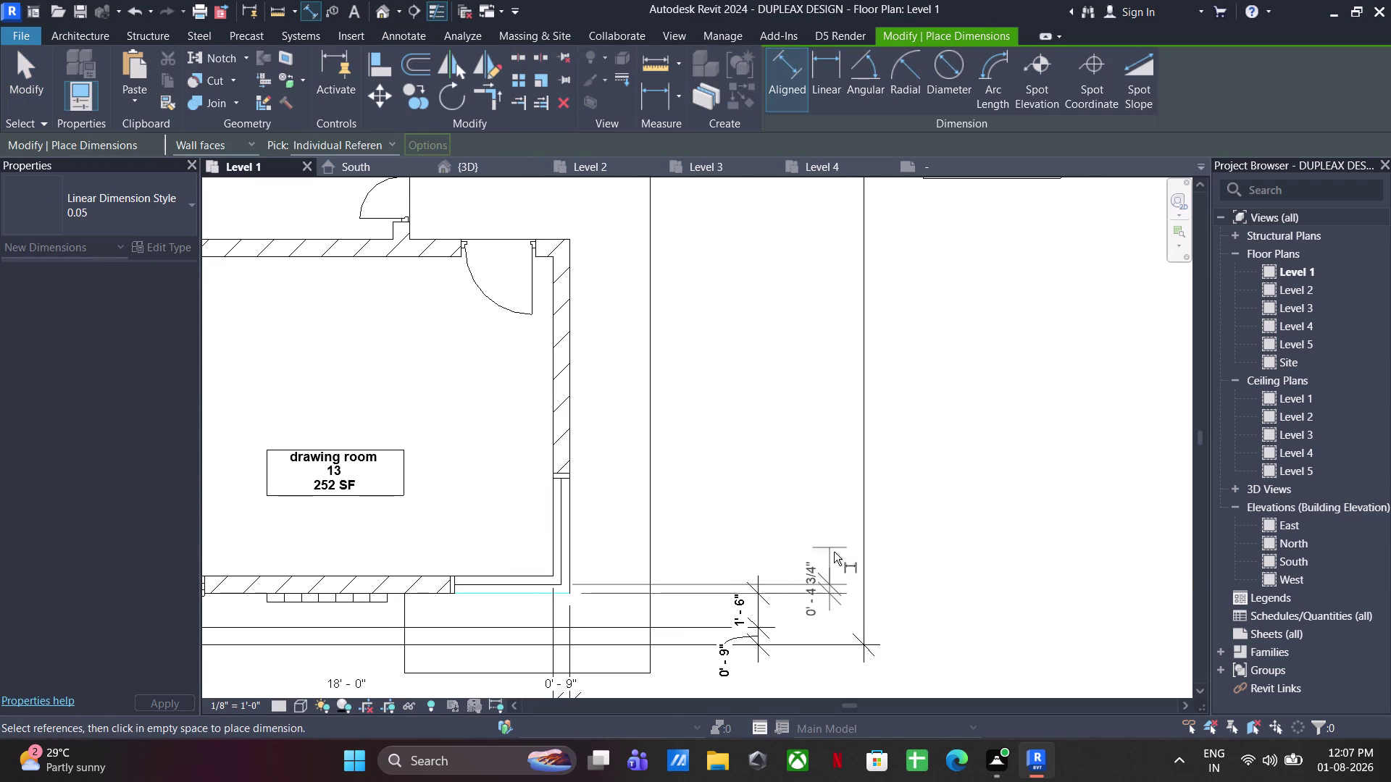
click(758, 603)
scroll(up, 3)
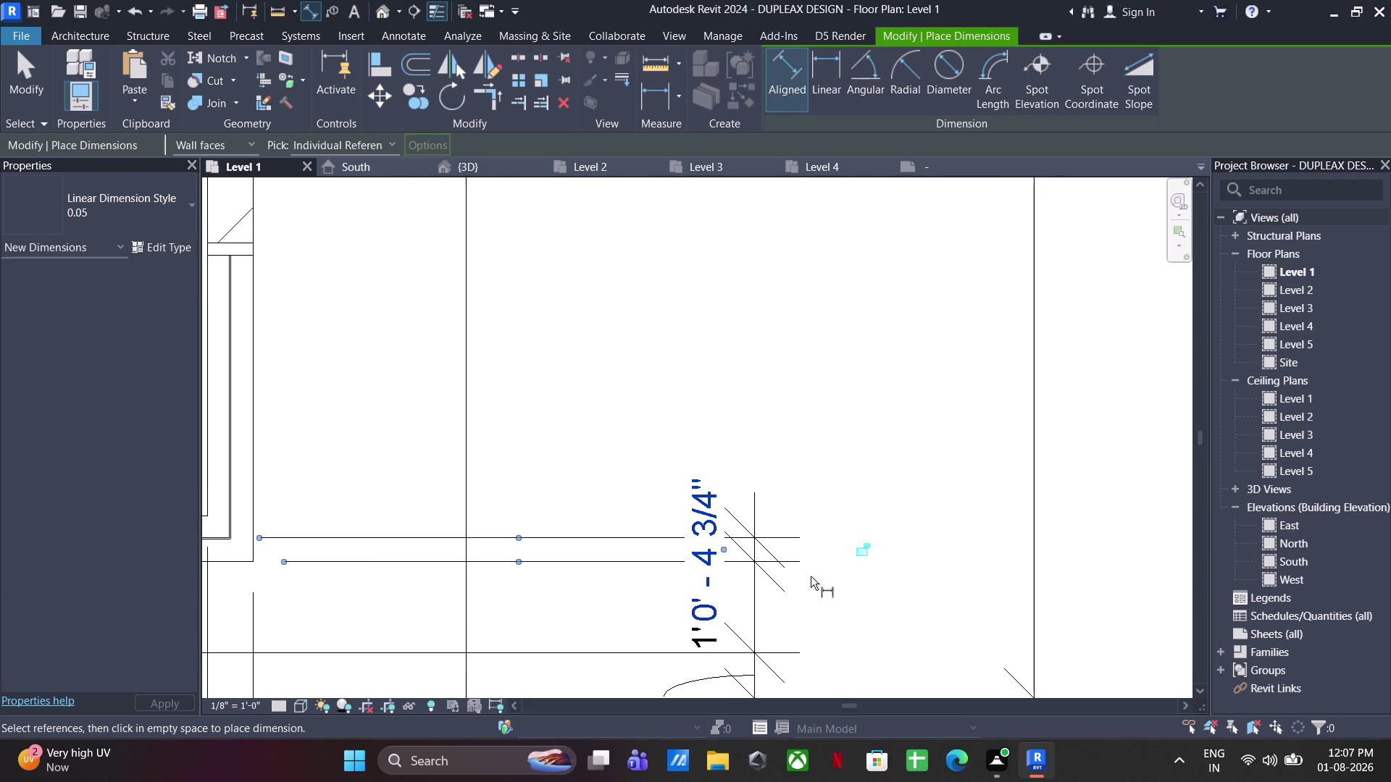
scroll(down, 3)
middle_click(829, 572)
key(Escape)
key(Escape)
scroll(up, 3)
Delete the wrong 4 3/4" dimension and dimension the 0'-9" wall thickness instead.
click(597, 554)
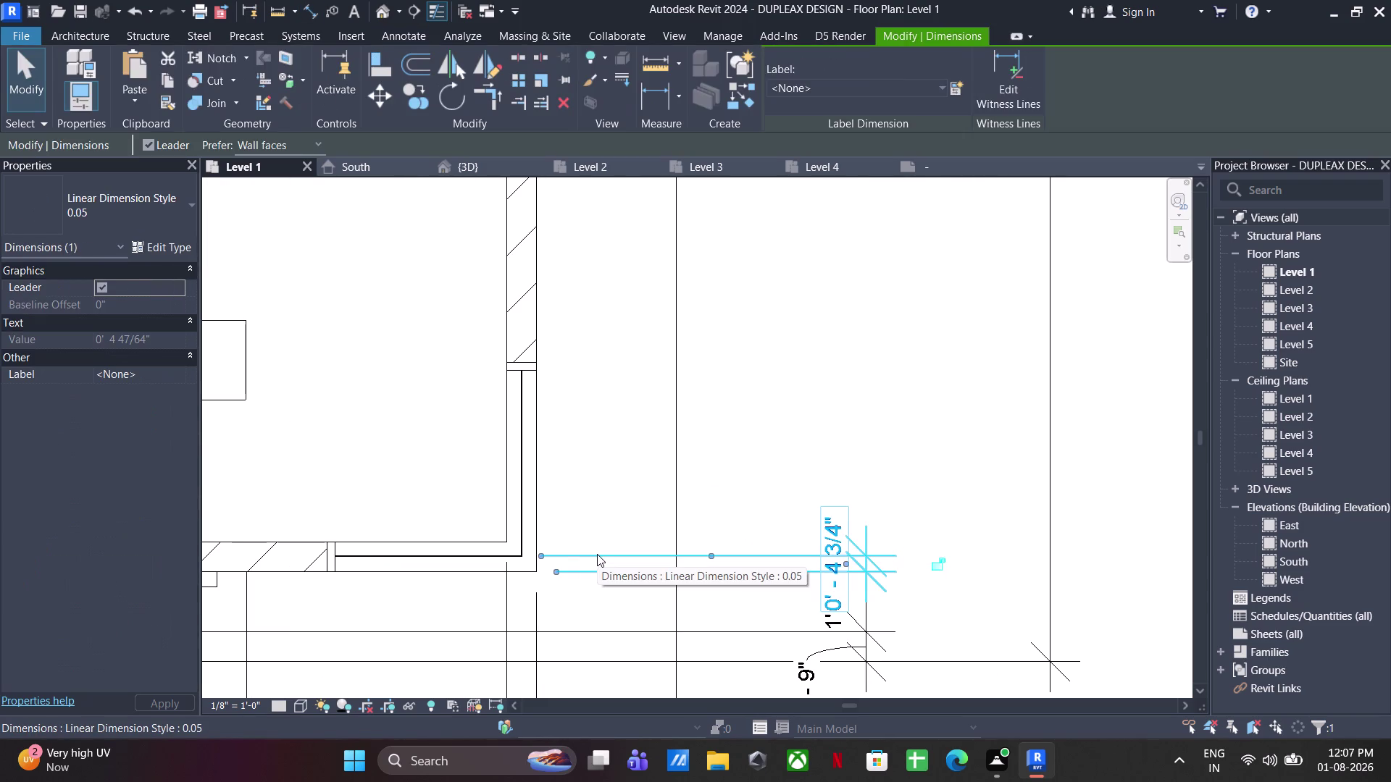
key(Delete)
click(74, 70)
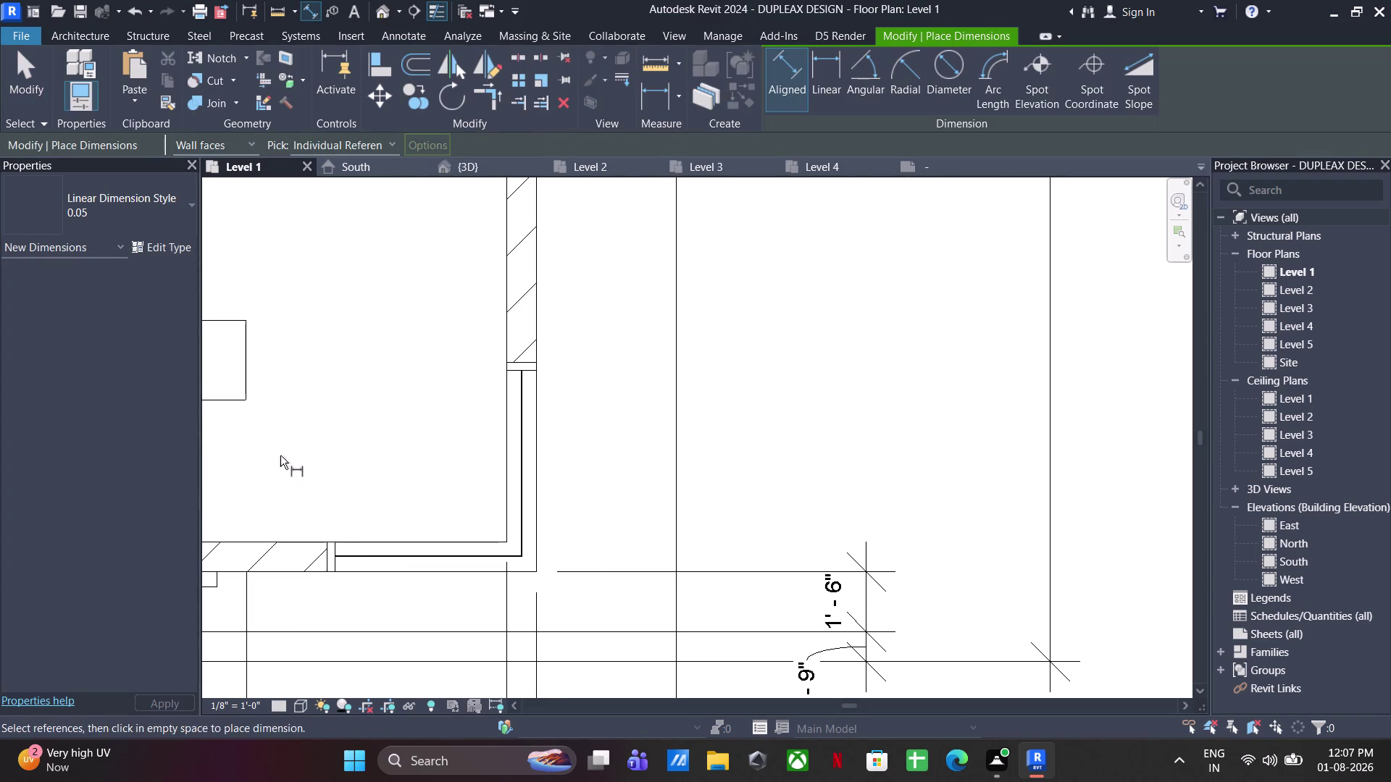
click(305, 539)
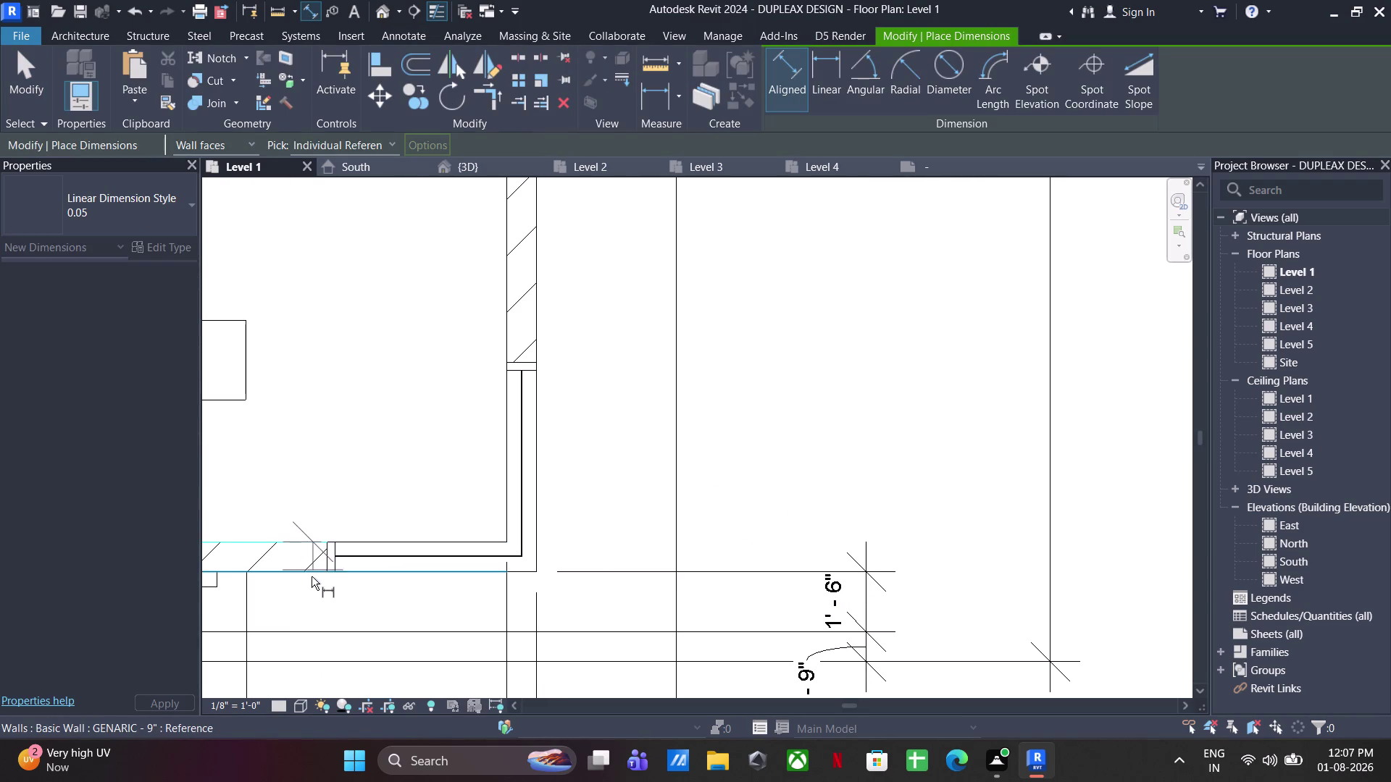
click(309, 572)
click(865, 564)
scroll(up, 3)
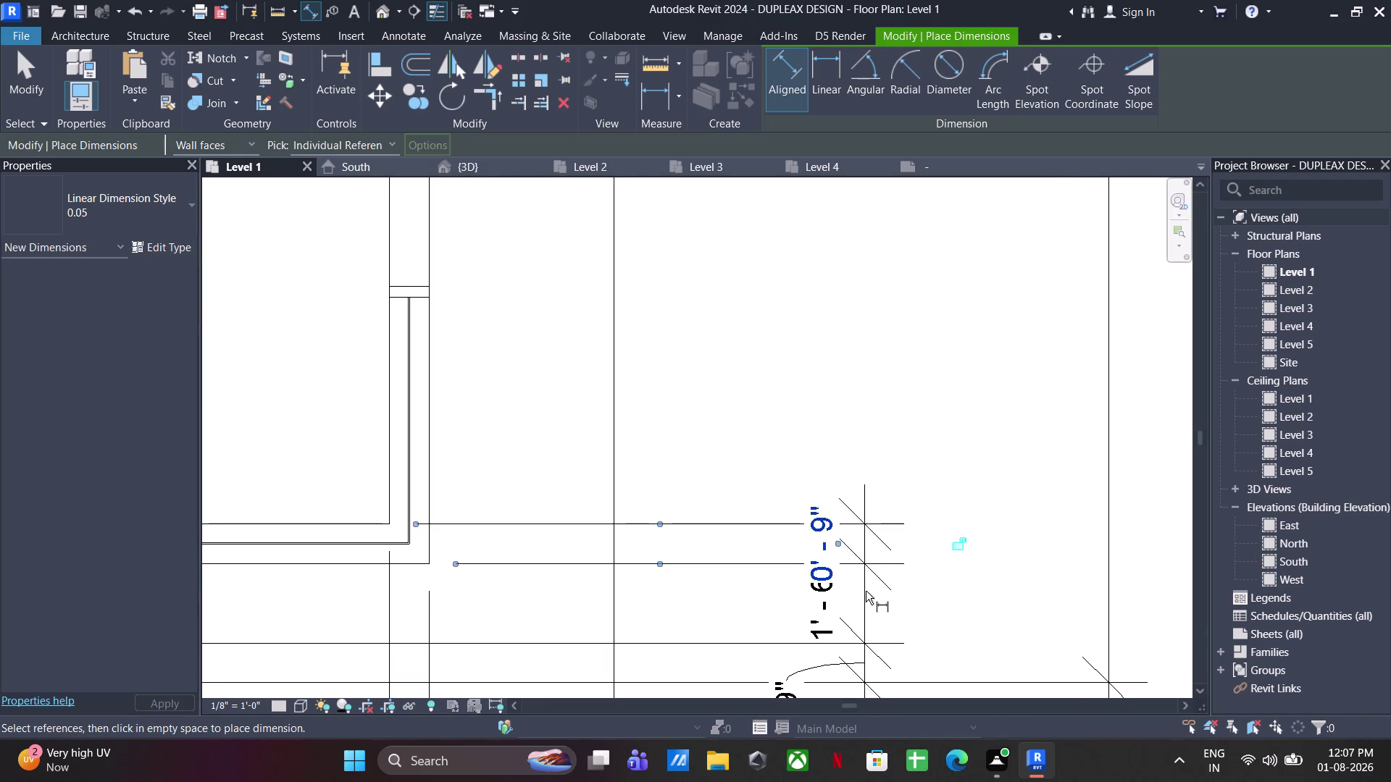
key(Escape)
key(Escape)
Move the 0'-9" value beside the dimension string on a leader.
click(812, 544)
drag(838, 546, 1025, 522)
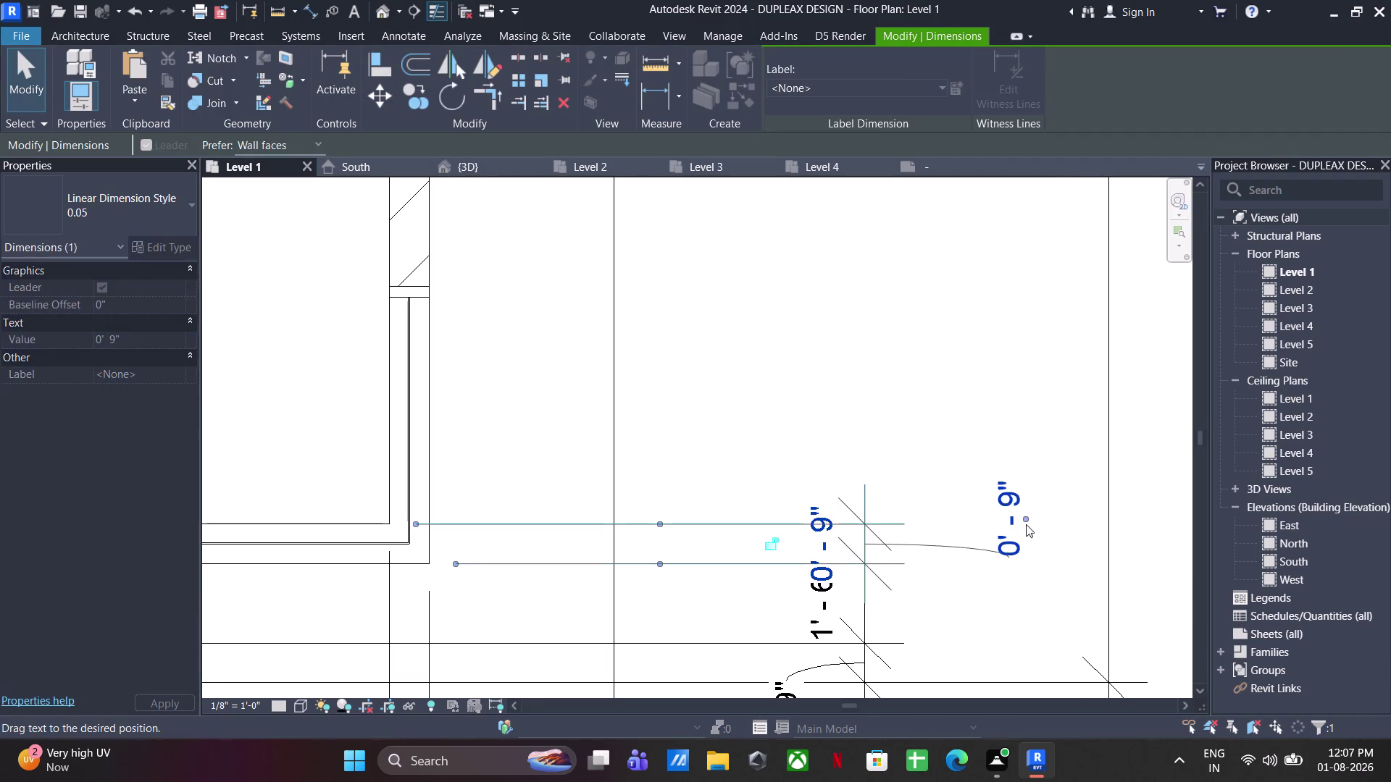
drag(1026, 521, 1014, 536)
click(979, 640)
Start another aligned dimension near the drawing room's right wall.
scroll(down, 3)
click(72, 71)
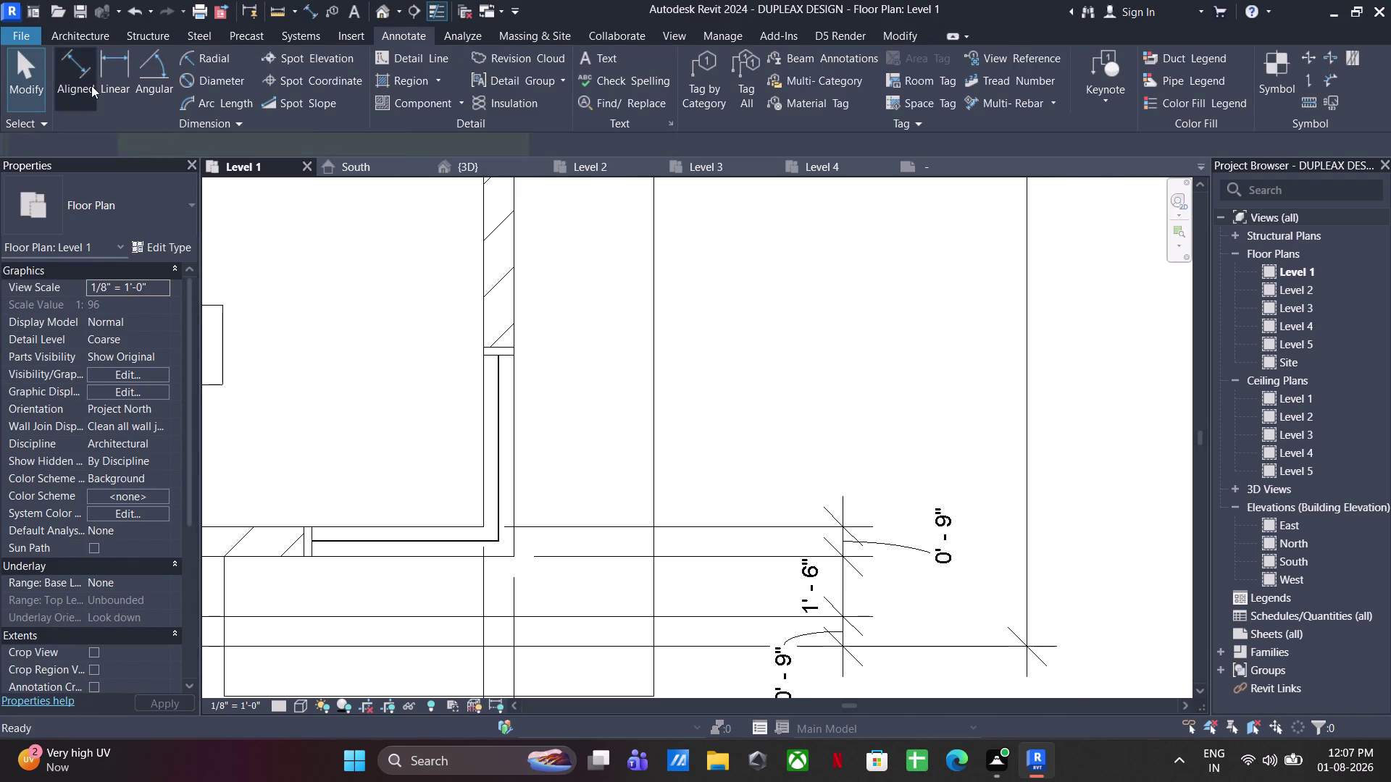
click(446, 520)
scroll(down, 3)
middle_drag(464, 402, 485, 515)
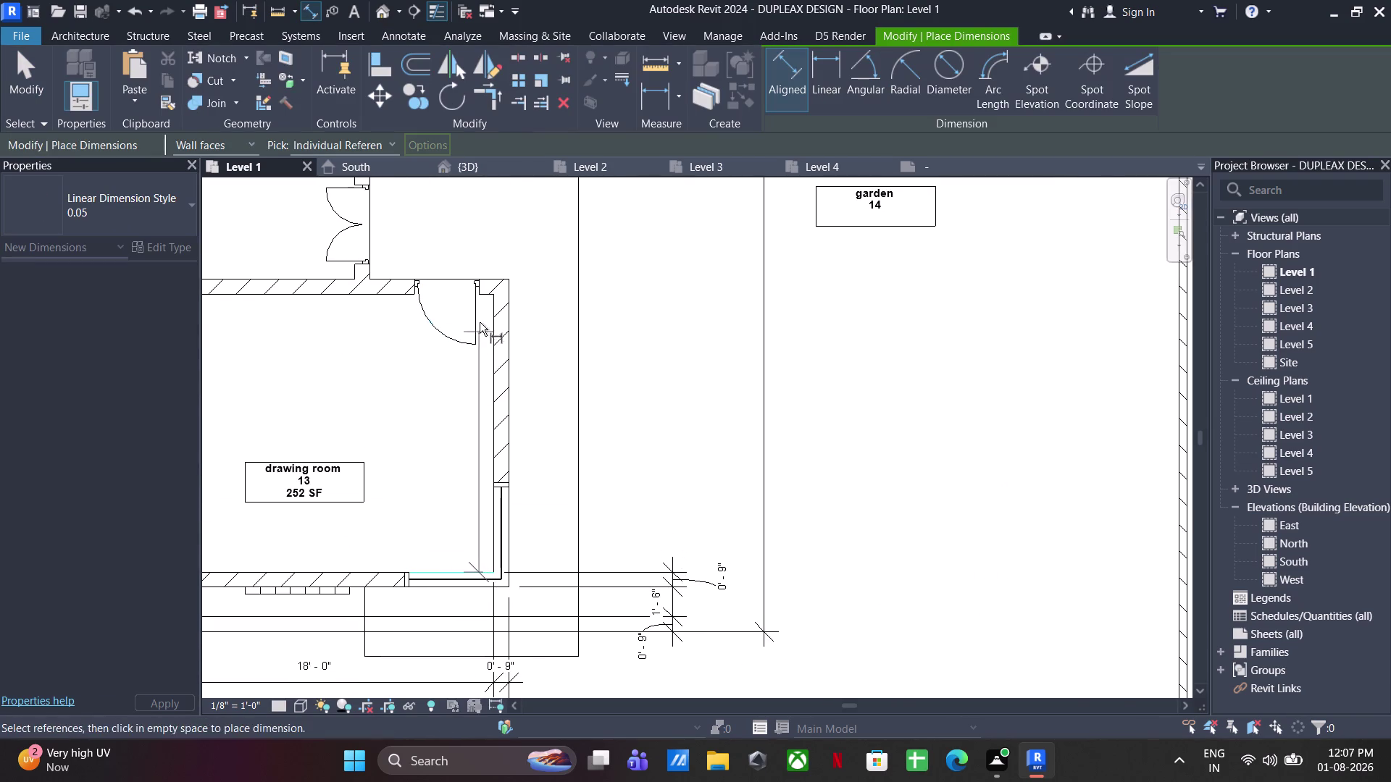
Dimension the wall faces along the drawing room's top-right corner and right wall.
click(387, 297)
click(666, 578)
scroll(up, 3)
click(390, 299)
click(393, 276)
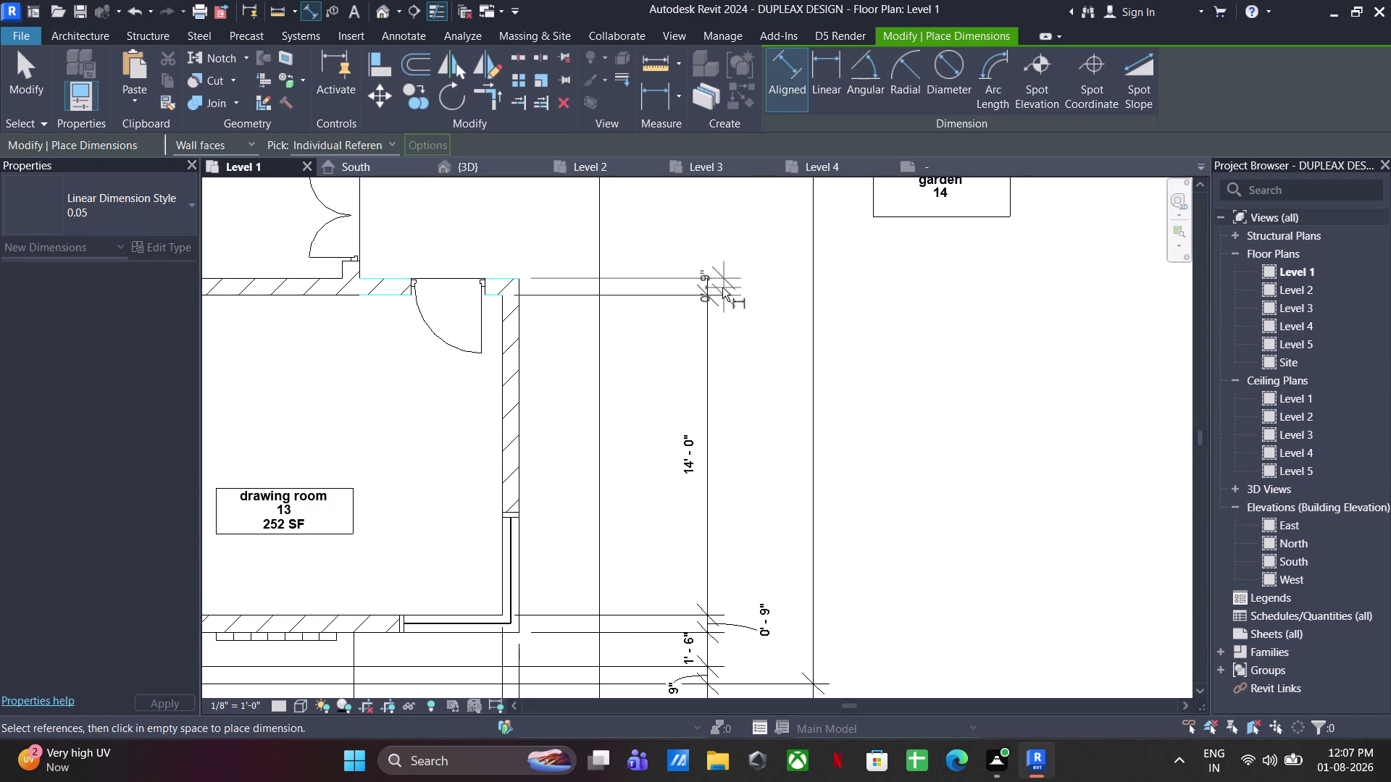
click(708, 292)
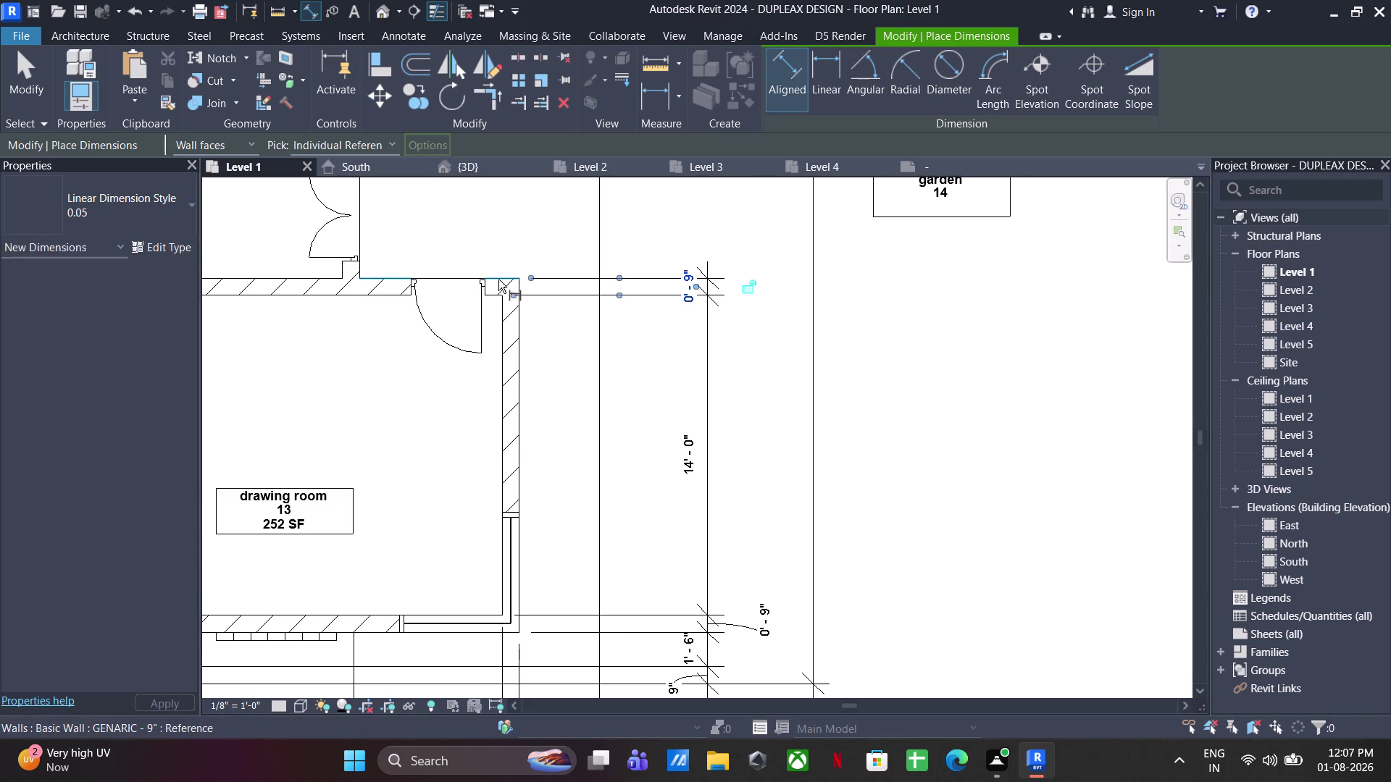
click(498, 280)
scroll(down, 3)
Place a 0'-9" dimension string on the wall faces below bed room 2.
middle_drag(508, 226, 516, 614)
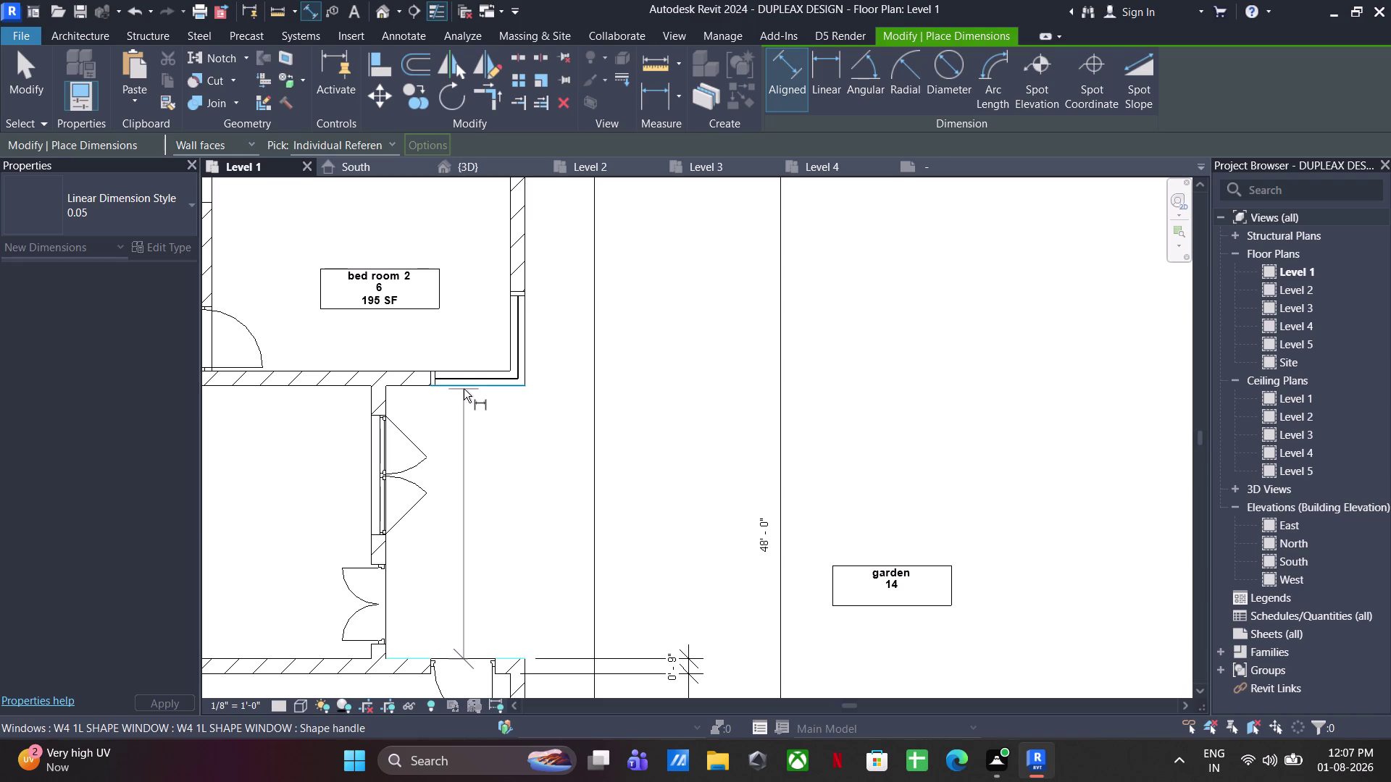
click(464, 389)
click(689, 664)
scroll(up, 3)
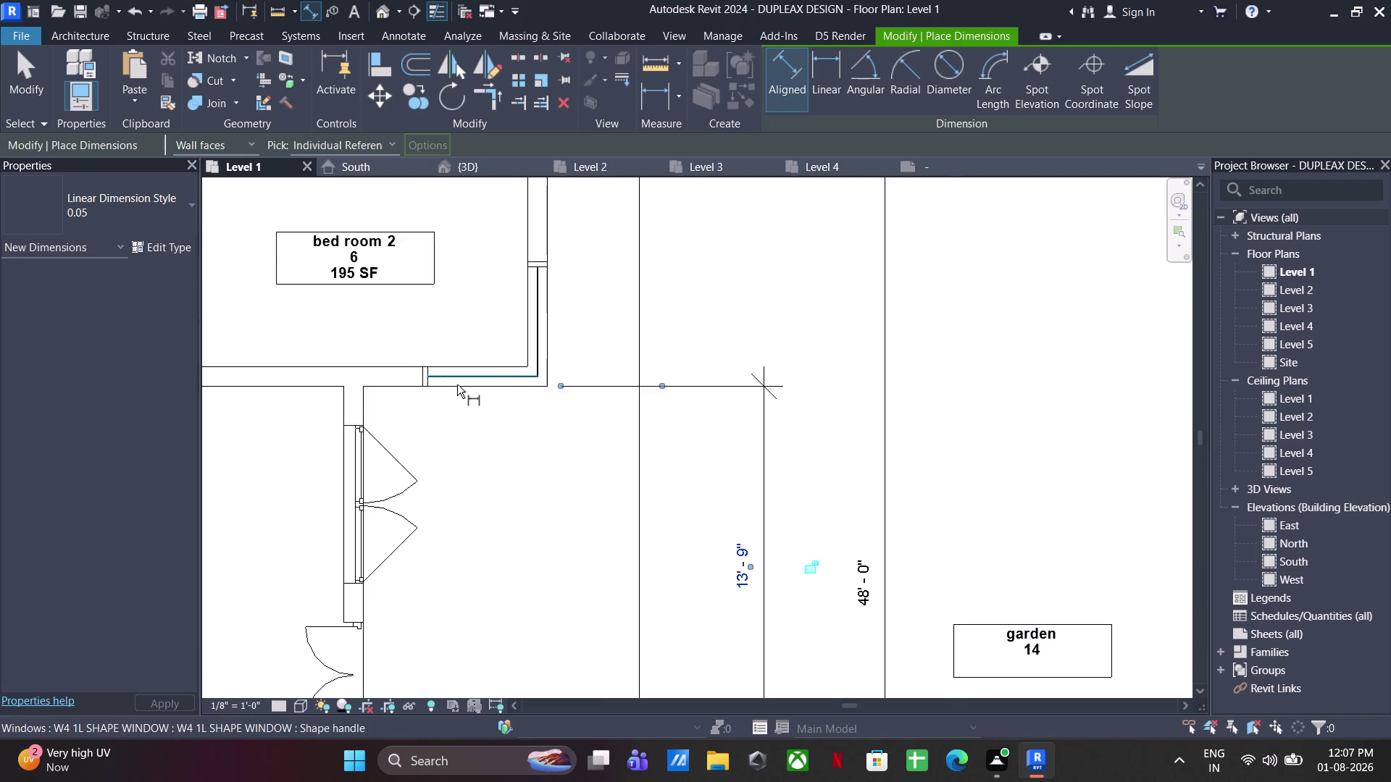
click(464, 390)
click(467, 363)
click(810, 388)
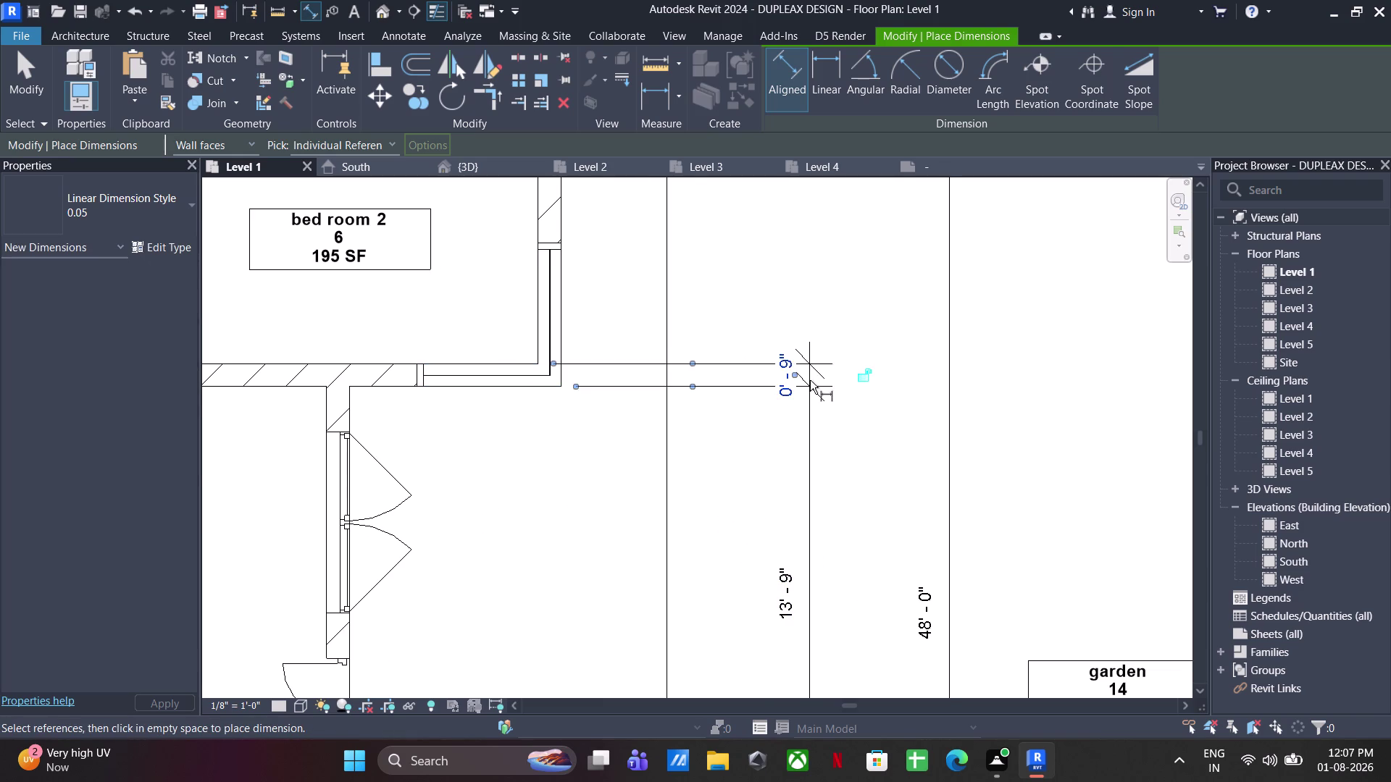
Dimension the top wall thickness of bed room 2.
middle_drag(810, 380, 767, 647)
click(449, 627)
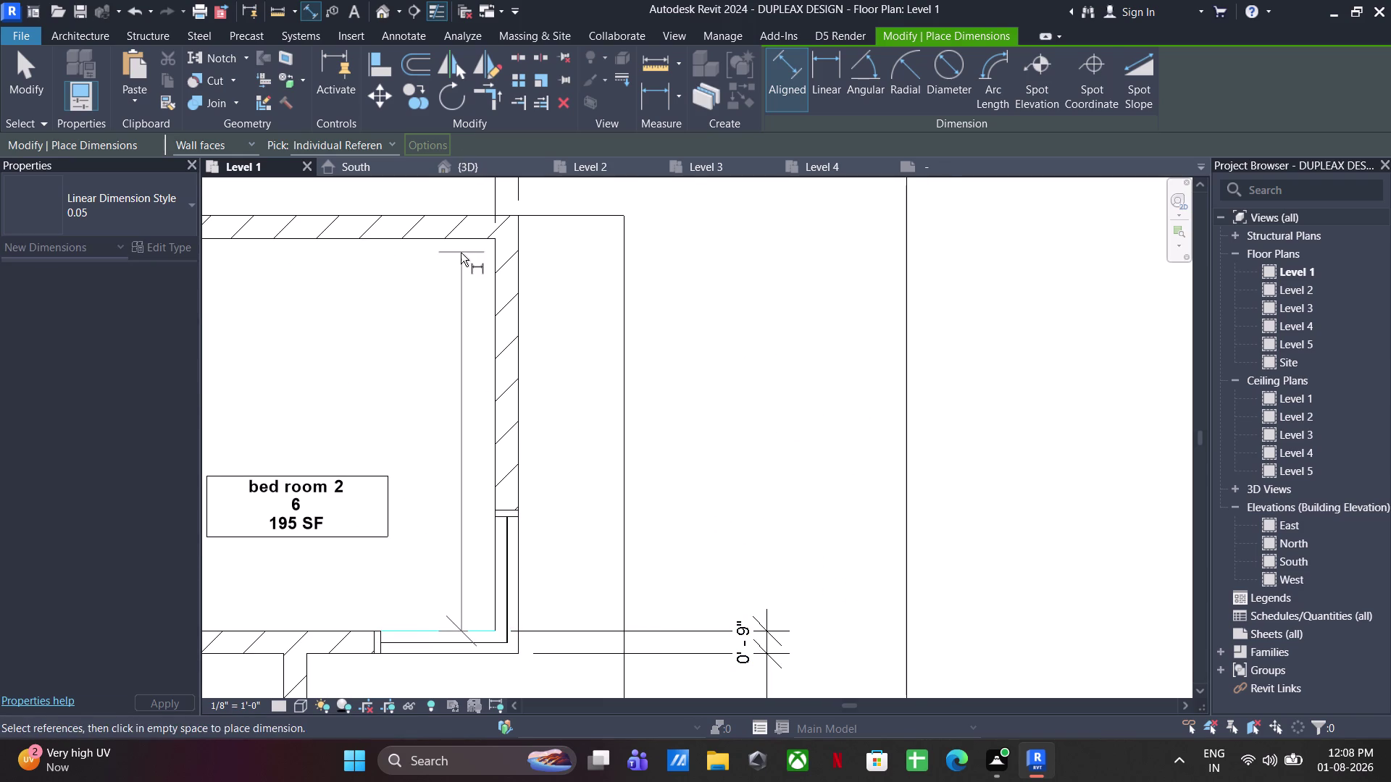
click(456, 240)
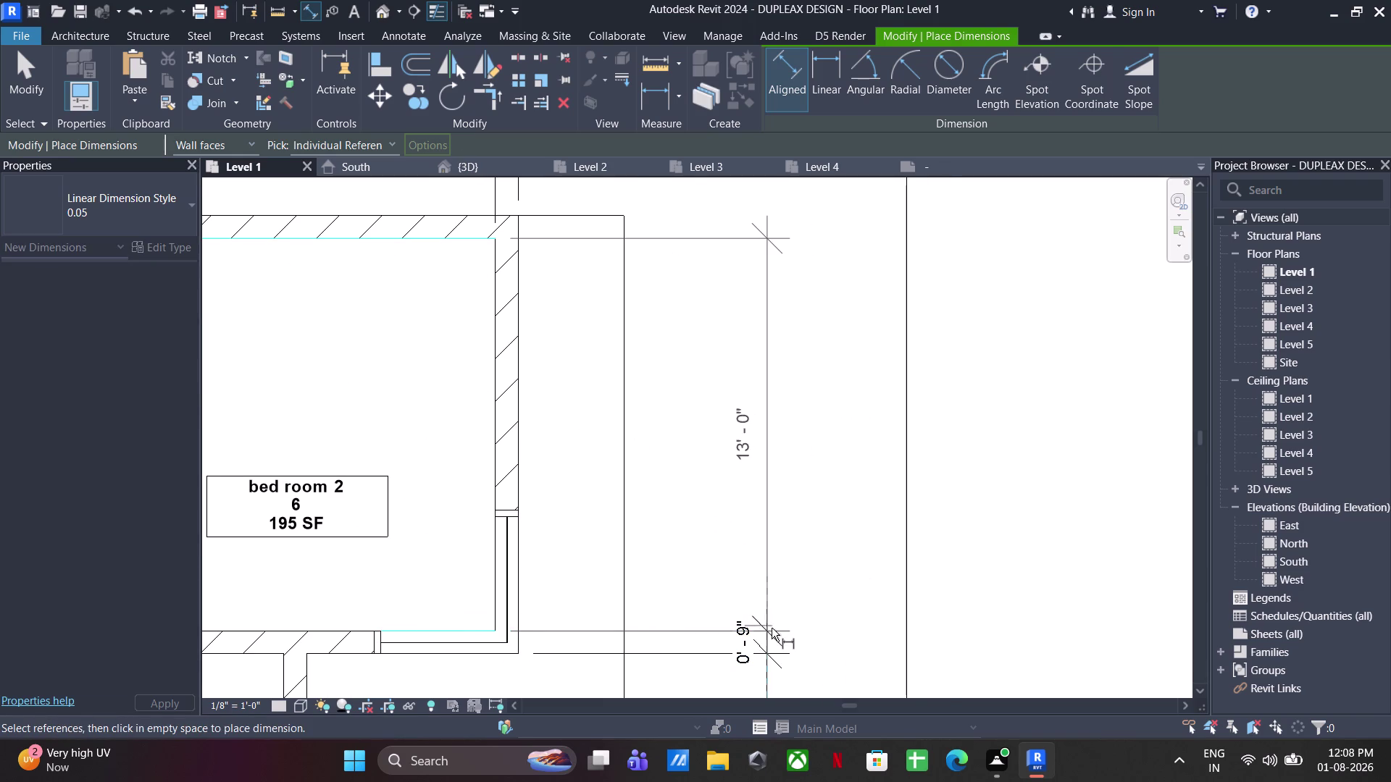
click(771, 629)
click(463, 244)
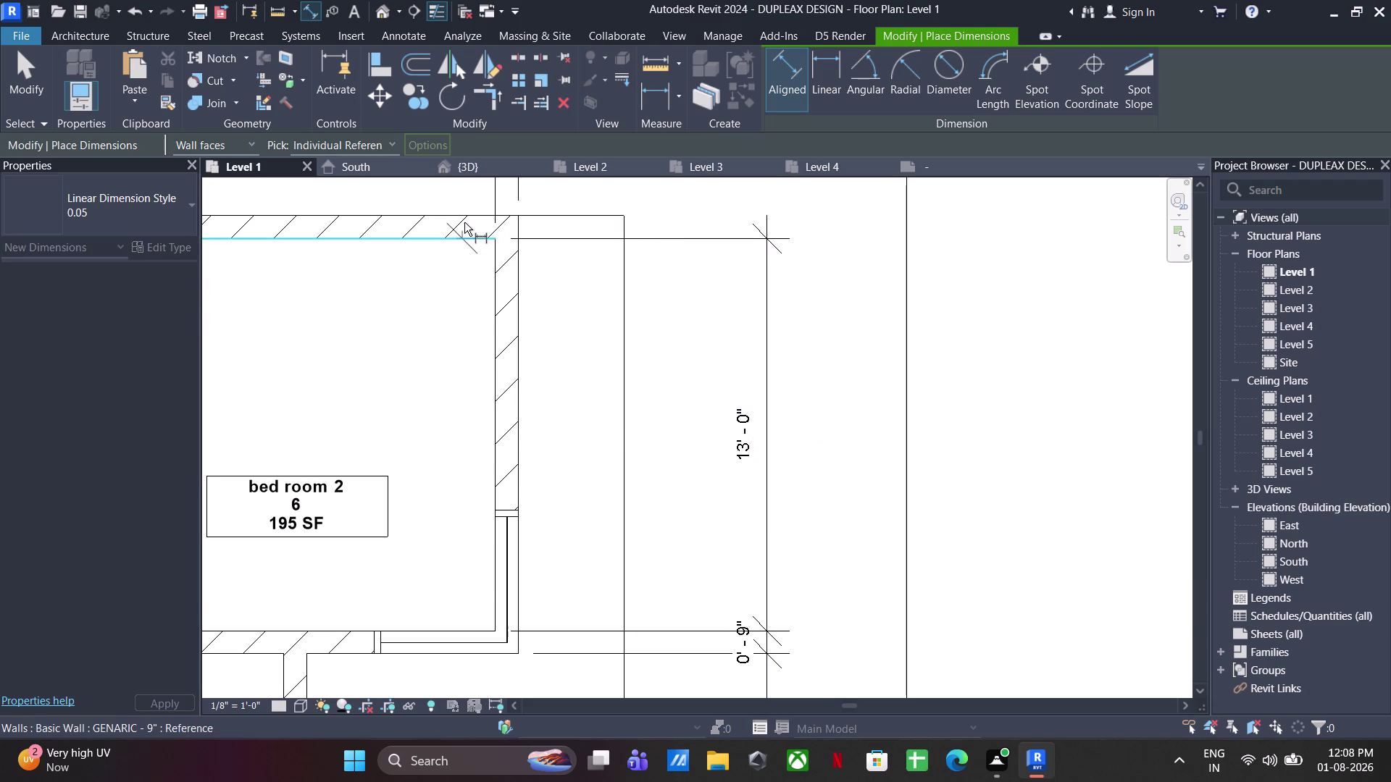
click(468, 212)
click(760, 231)
Place a 1'-3" dimension across the top wall by the dressing room.
scroll(down, 3)
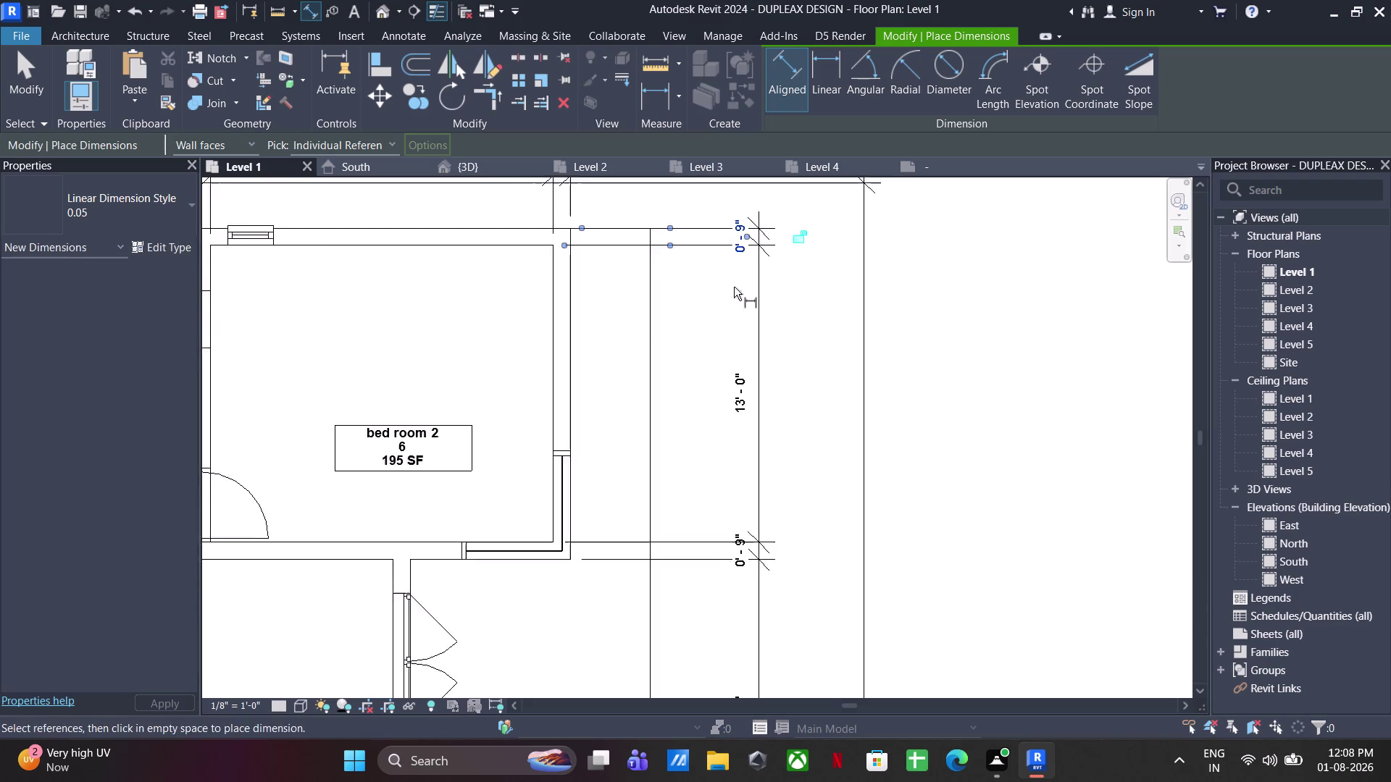
middle_drag(733, 293, 733, 580)
scroll(down, 3)
middle_drag(762, 458, 857, 470)
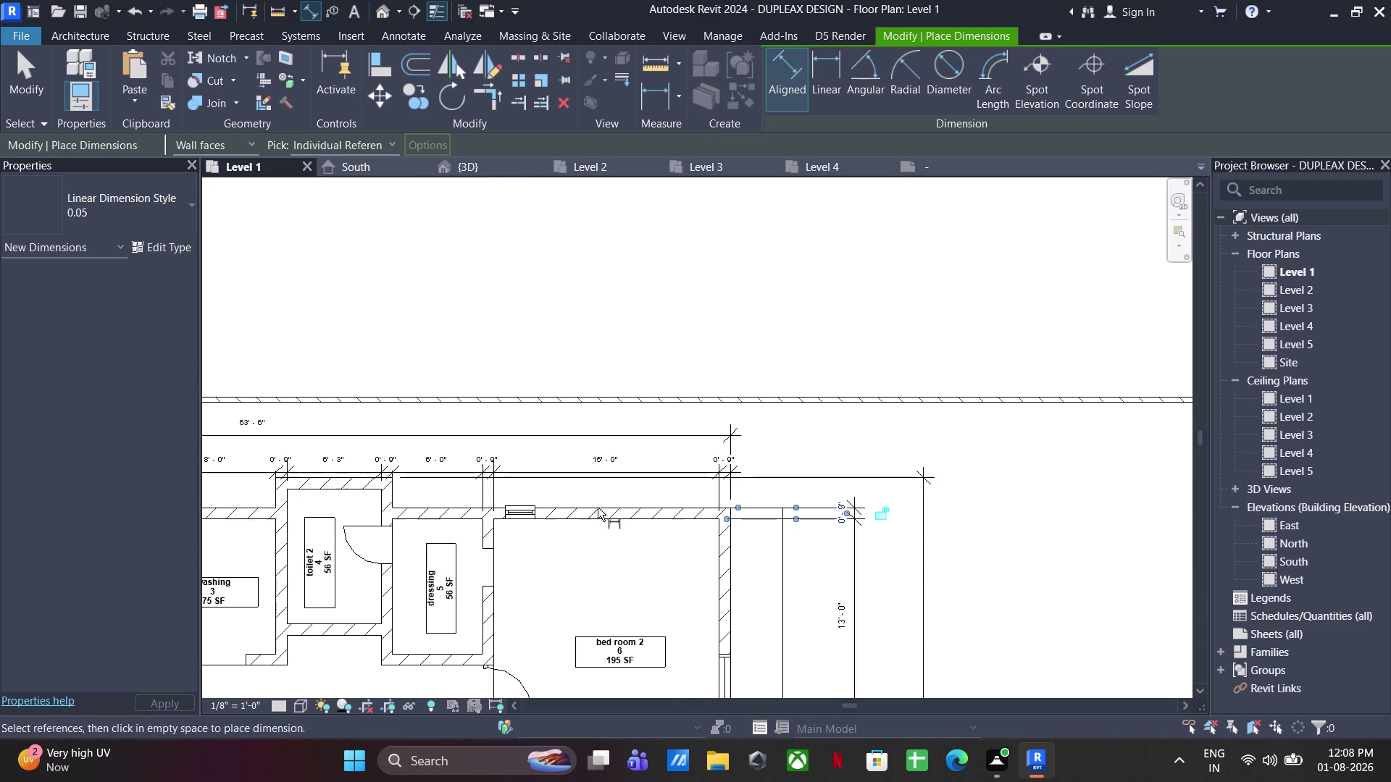
scroll(up, 3)
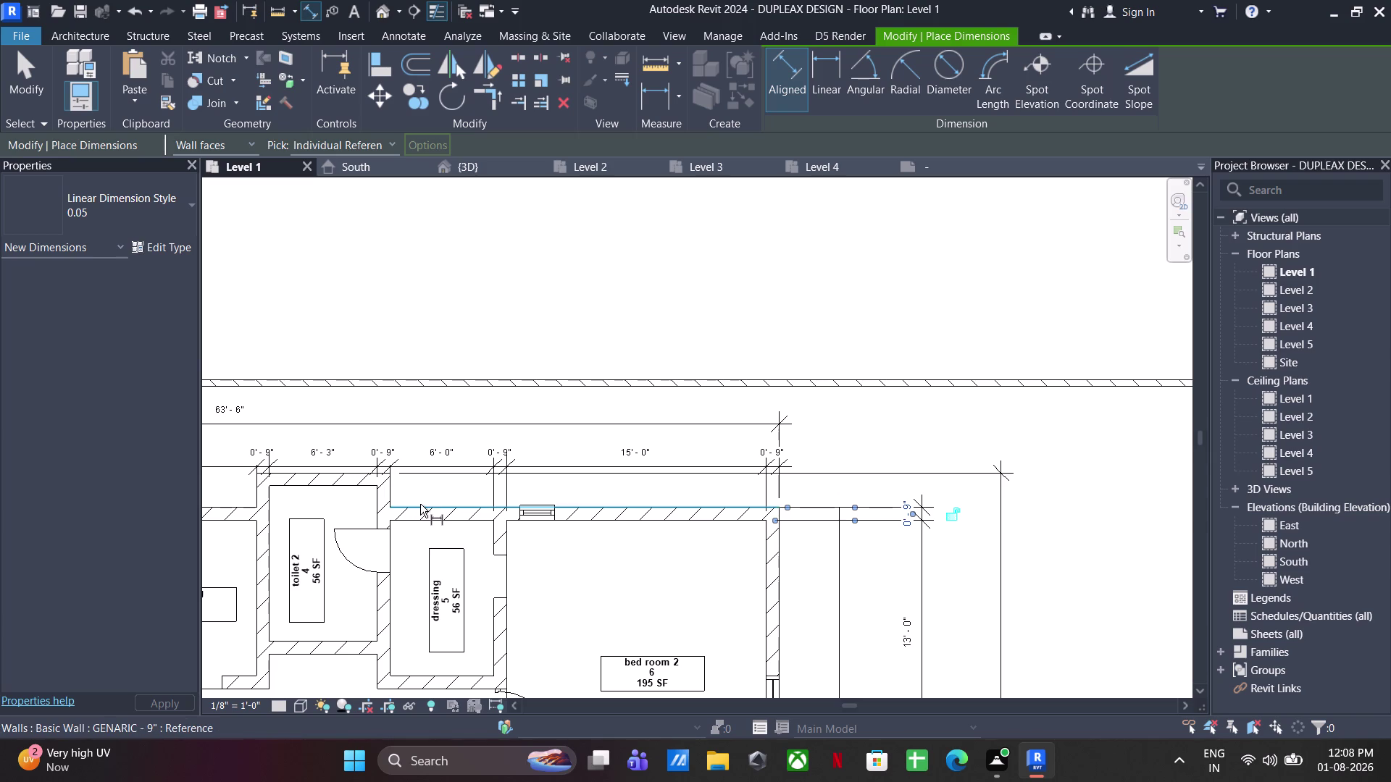
click(420, 504)
click(368, 490)
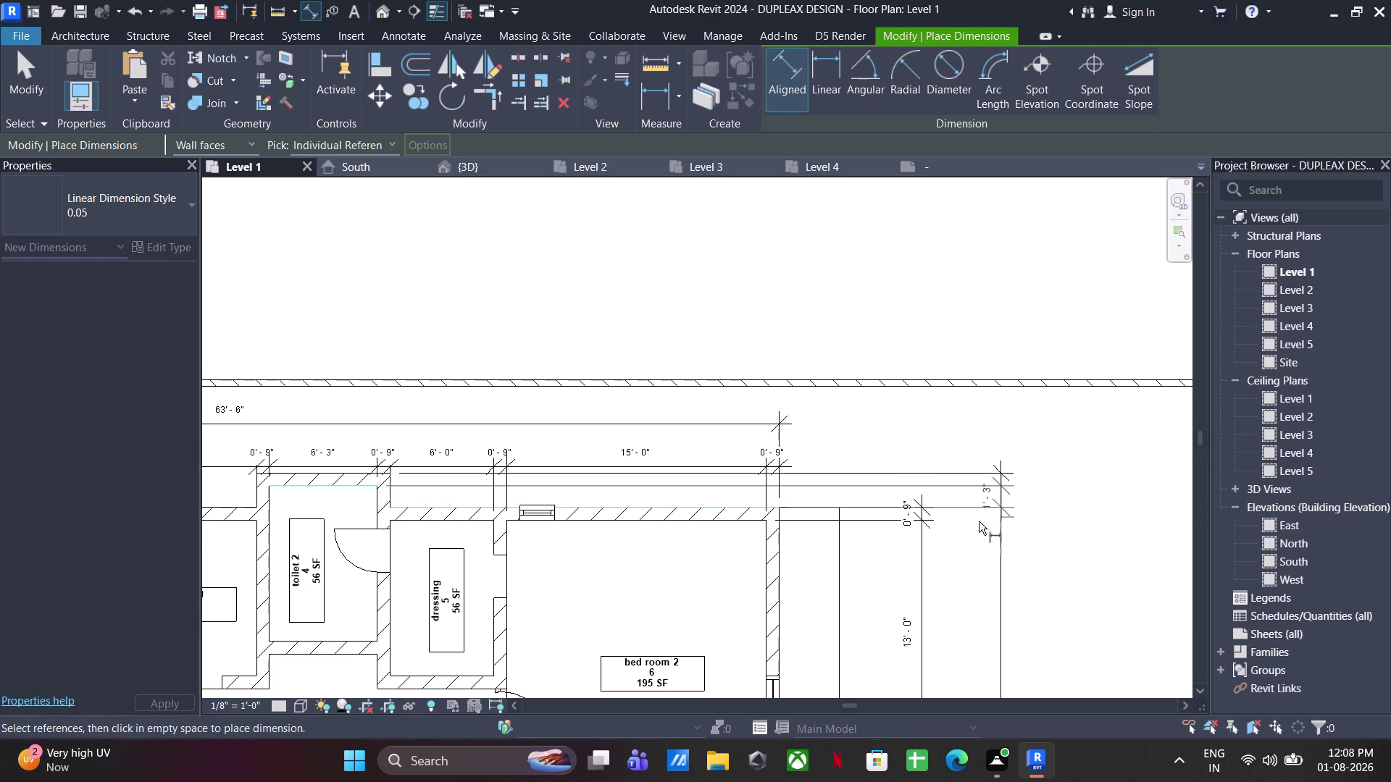
click(914, 510)
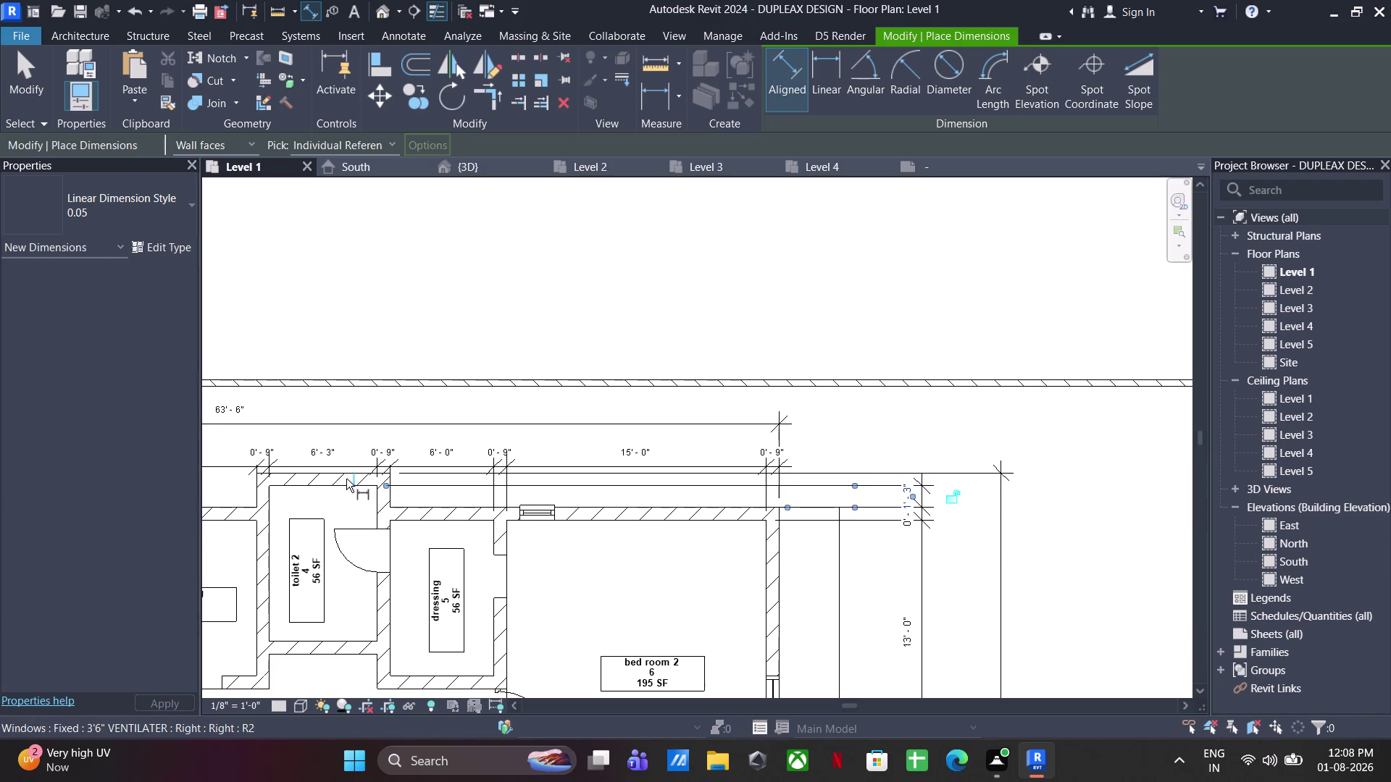
Add a further wall-face dimension chain beside the right wall.
click(345, 489)
click(345, 475)
scroll(up, 3)
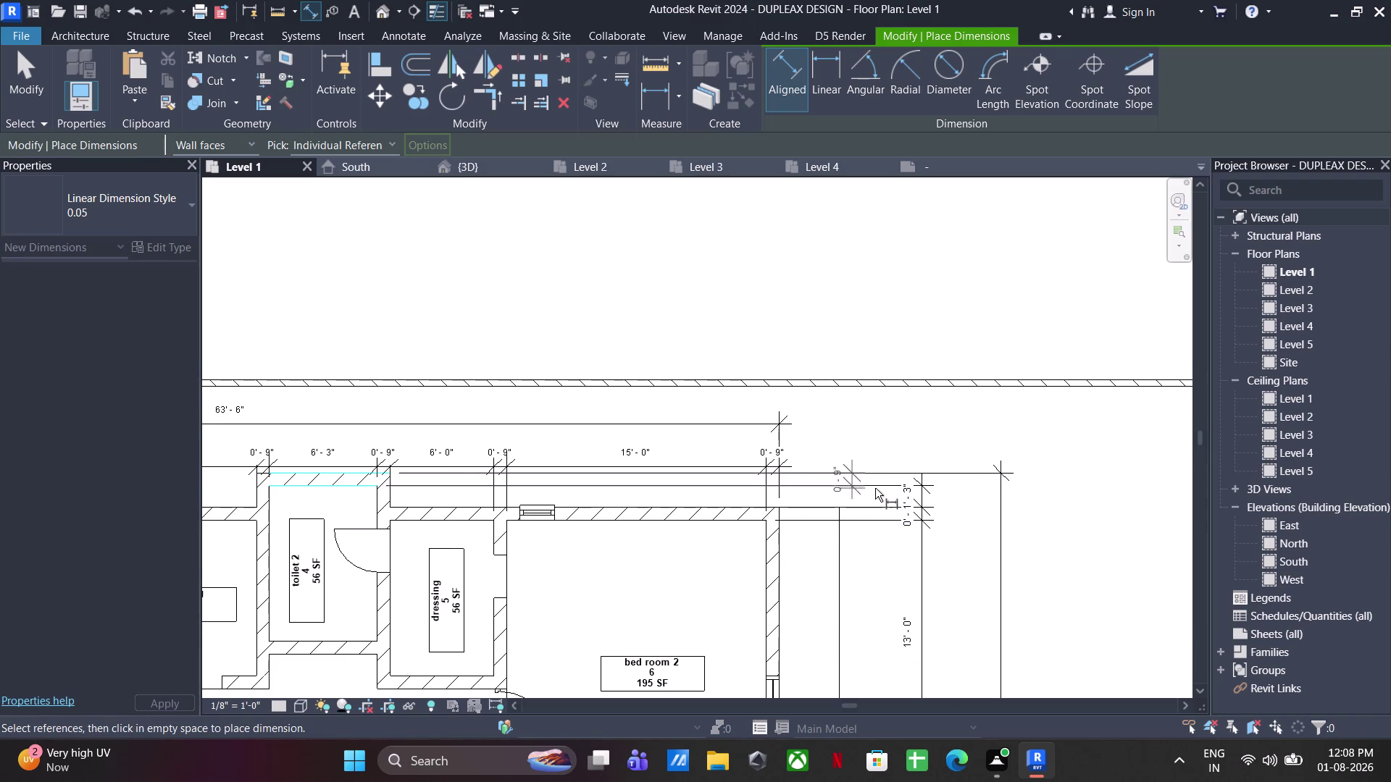
scroll(up, 3)
click(949, 490)
scroll(up, 3)
key(Escape)
key(Escape)
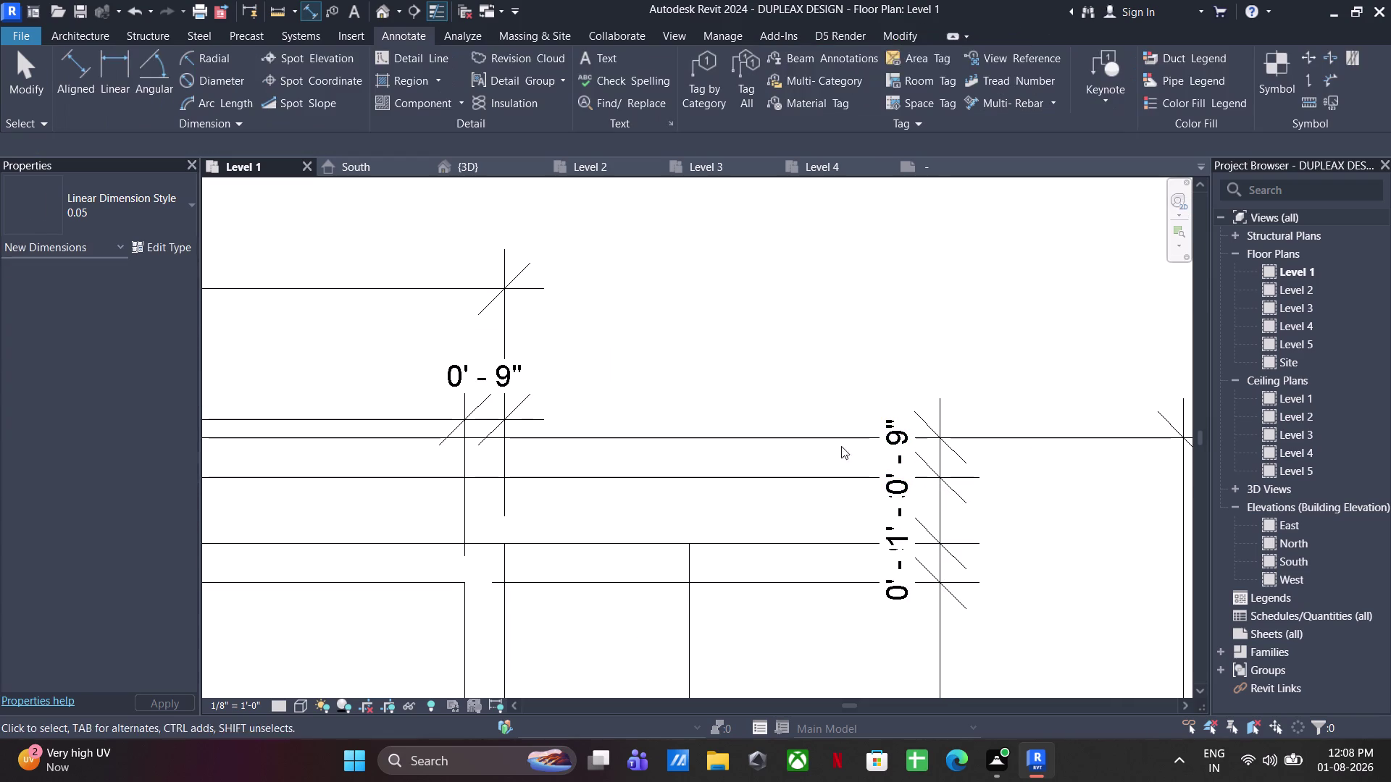
Pull the two overlapping 0'-9" texts above and below the chain on leaders.
click(895, 449)
drag(912, 458, 889, 395)
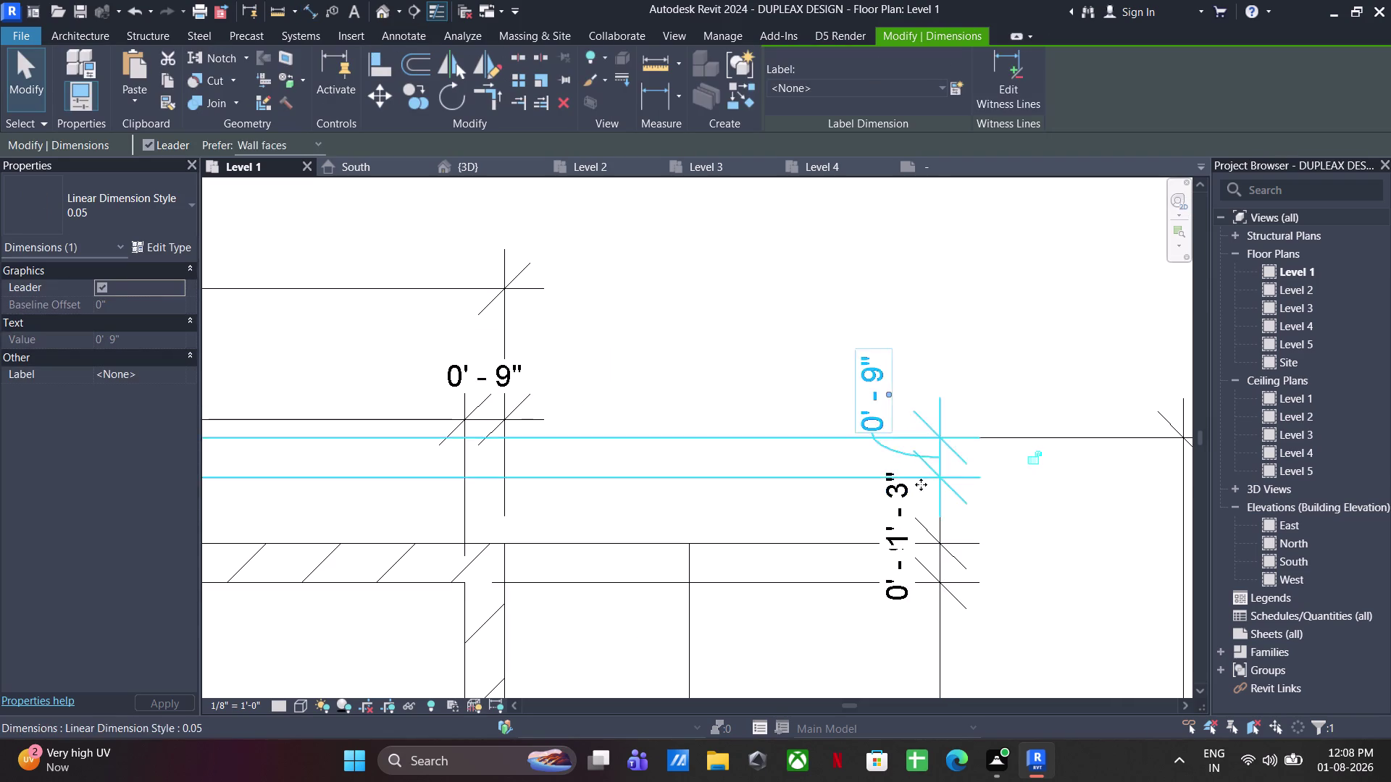
click(914, 660)
click(905, 595)
drag(914, 562, 899, 618)
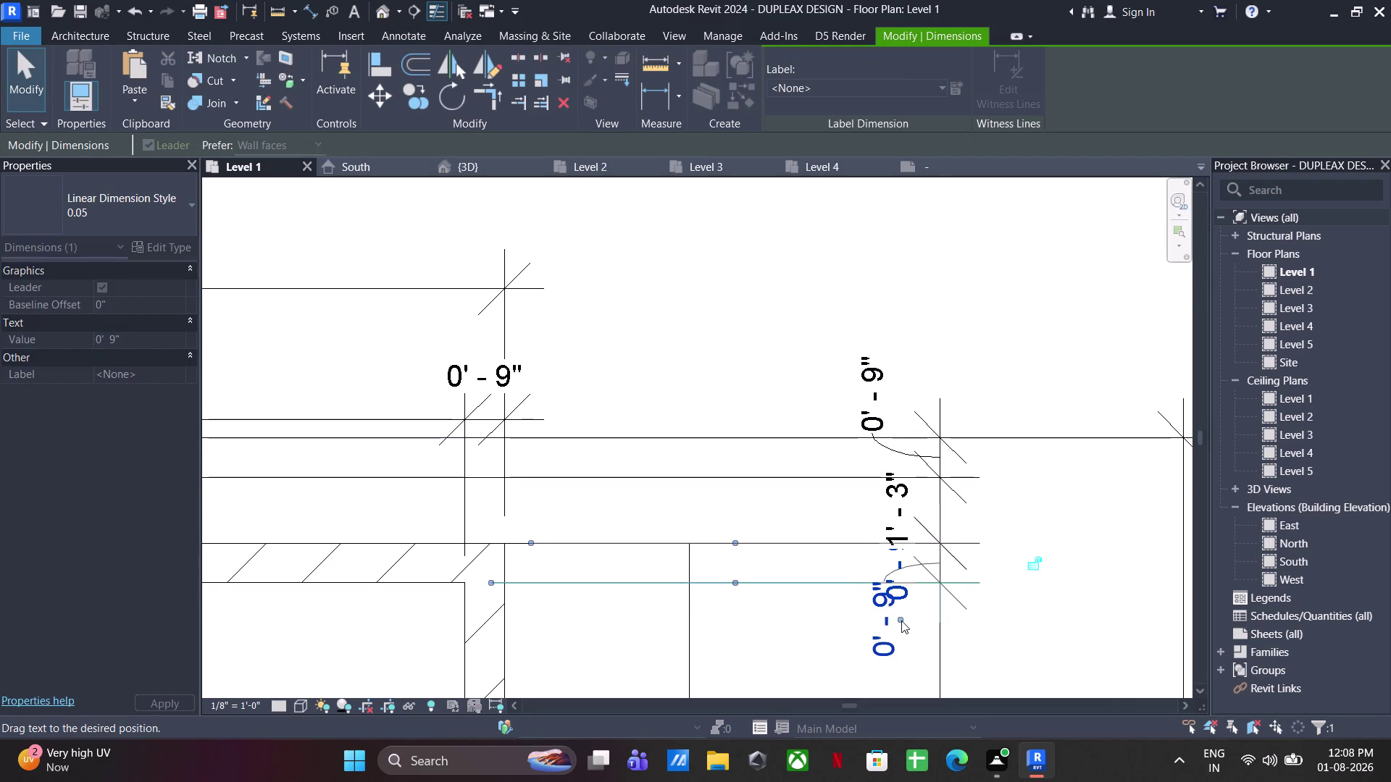
drag(898, 619, 902, 622)
click(1050, 624)
scroll(down, 3)
middle_drag(986, 603, 908, 508)
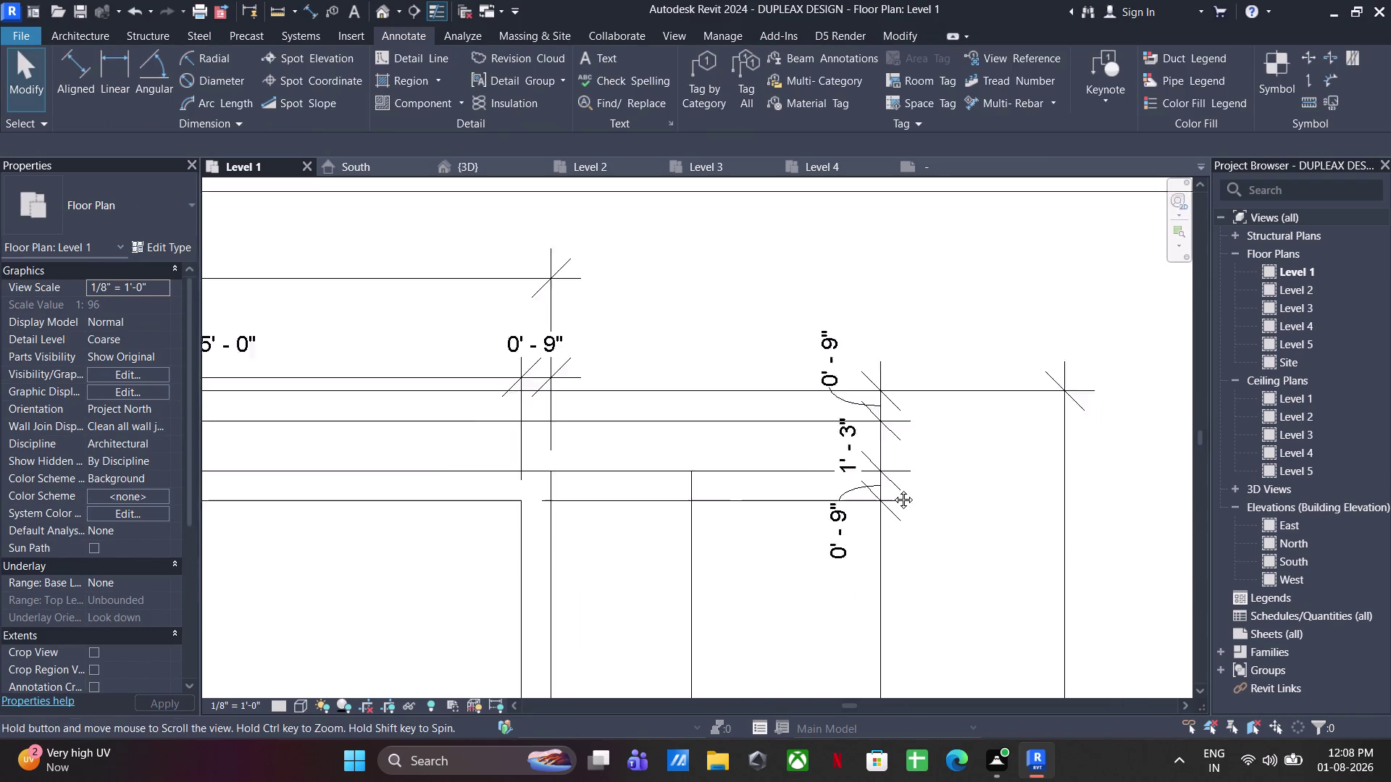
middle_drag(908, 508, 886, 481)
scroll(down, 3)
middle_drag(922, 517, 864, 381)
scroll(down, 3)
With Aligned dimension, pick bottom boundary wall faces from the corner to the gate wall.
middle_drag(897, 475, 935, 246)
scroll(down, 3)
middle_drag(896, 378, 909, 387)
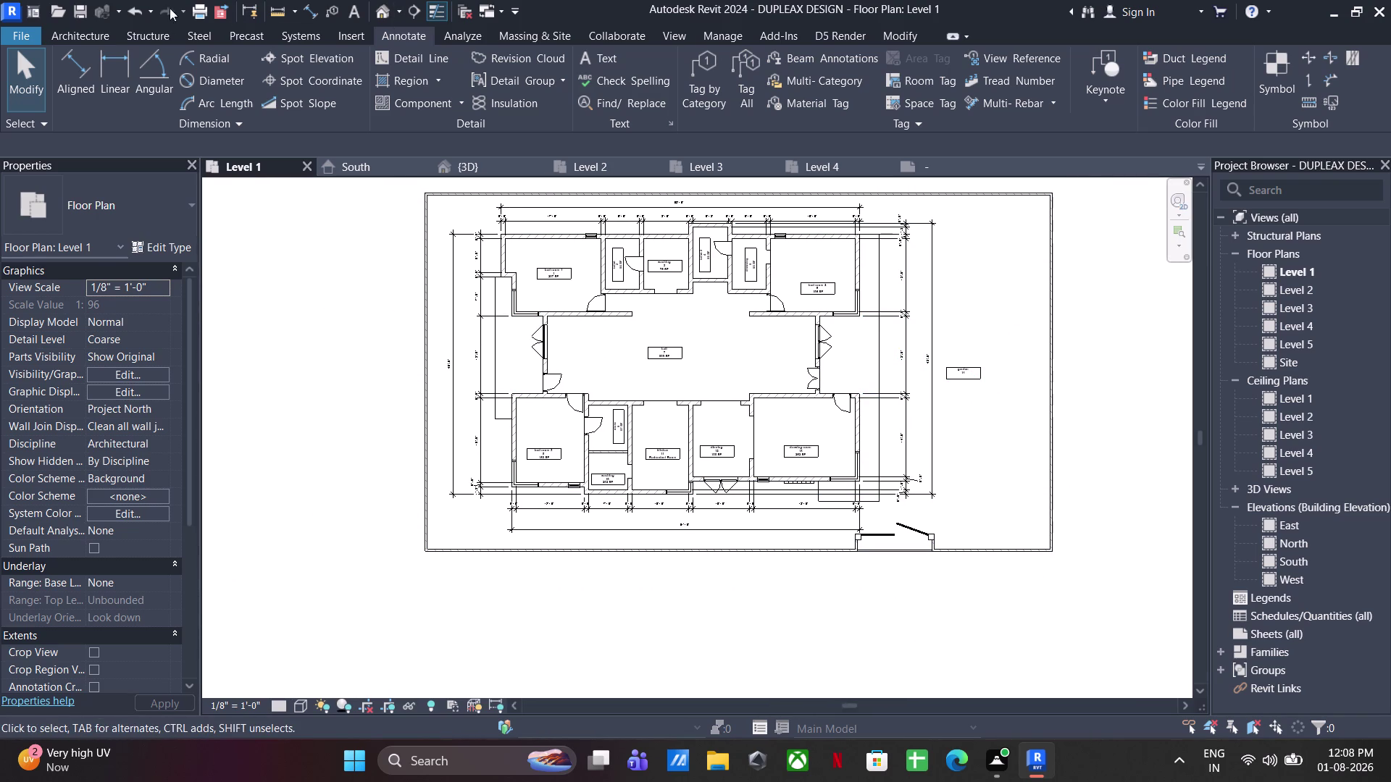
click(83, 74)
scroll(up, 3)
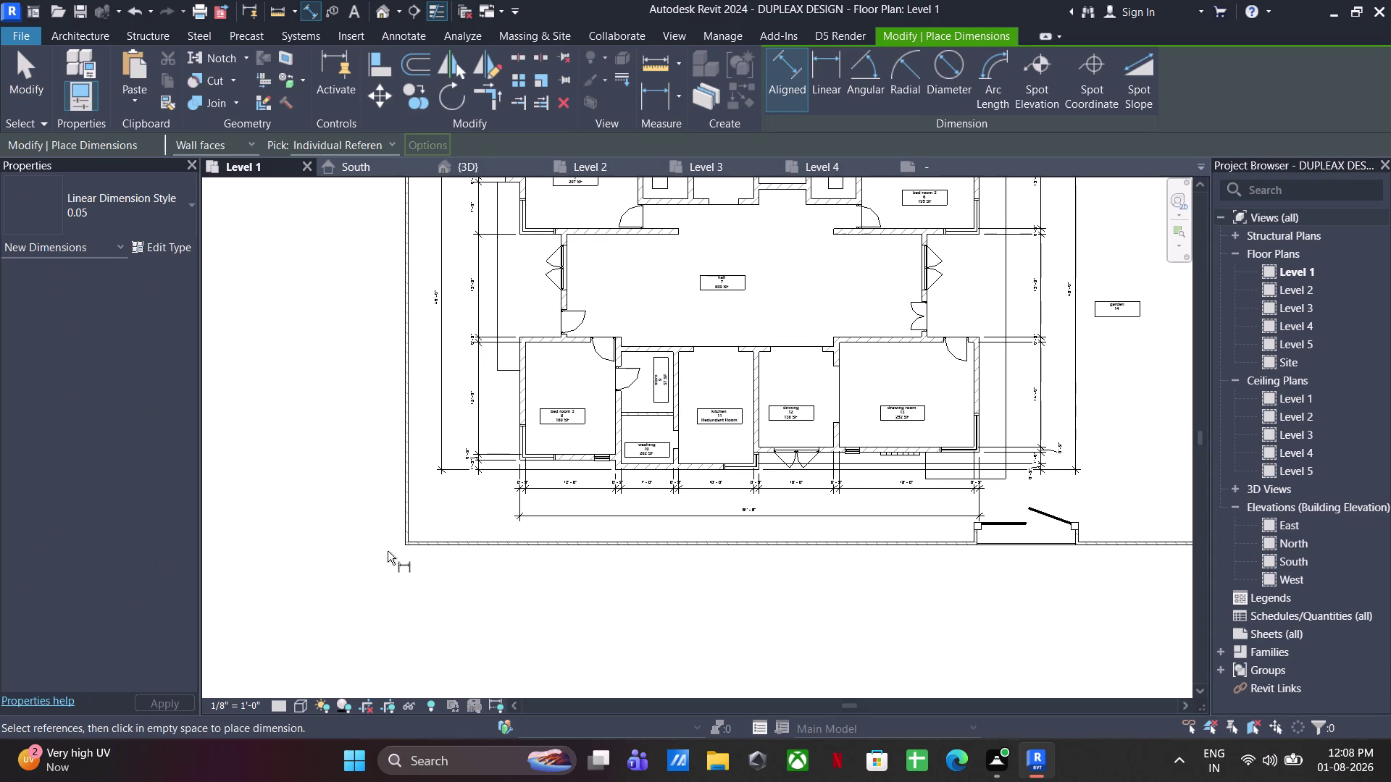
scroll(up, 3)
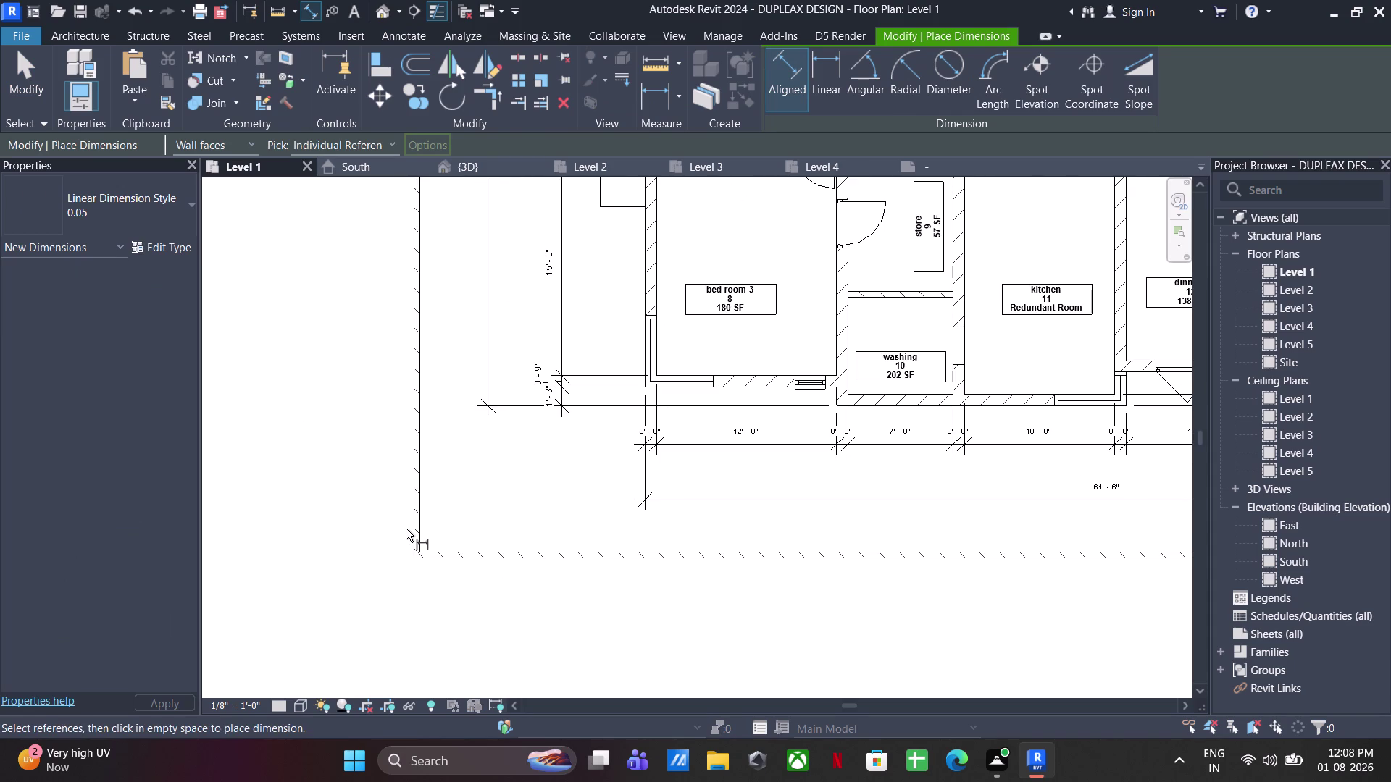
click(412, 532)
middle_drag(621, 566, 121, 483)
scroll(up, 3)
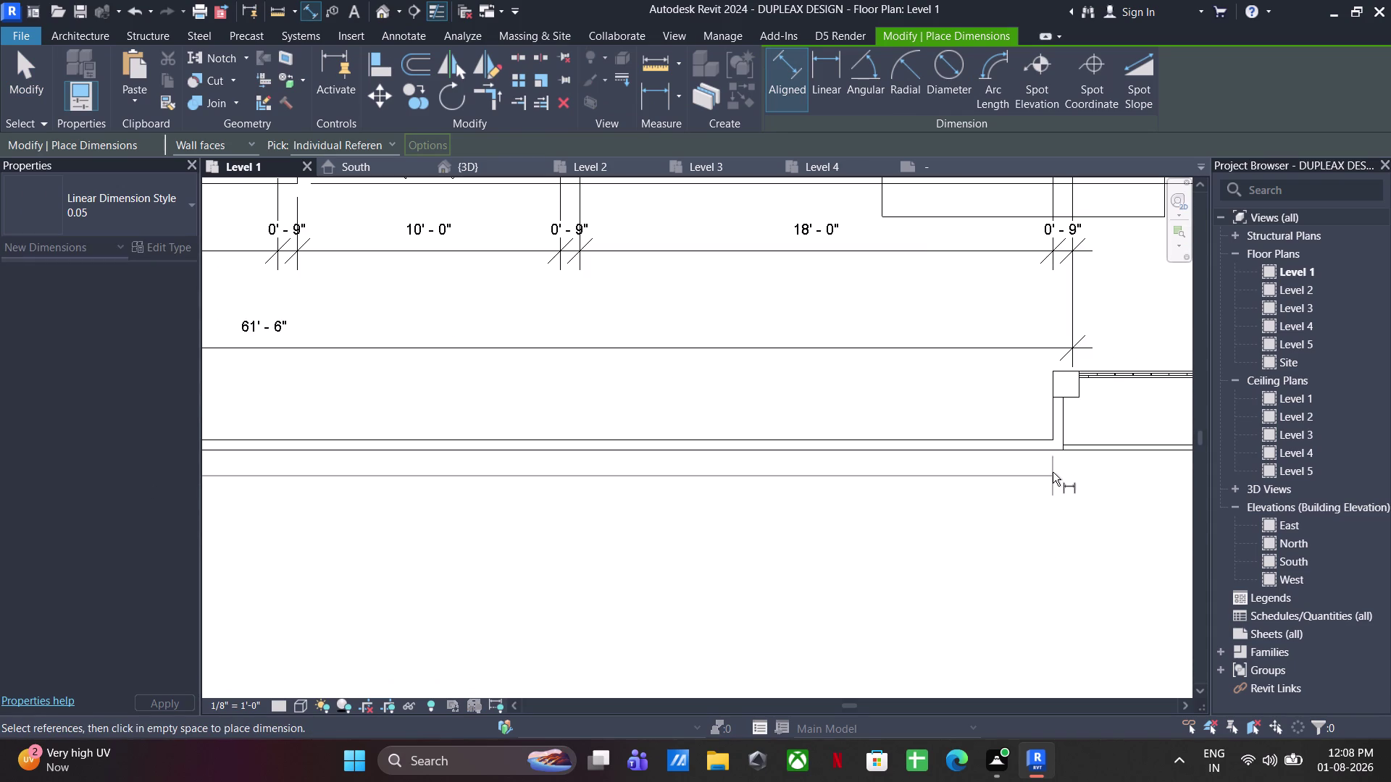
click(1061, 438)
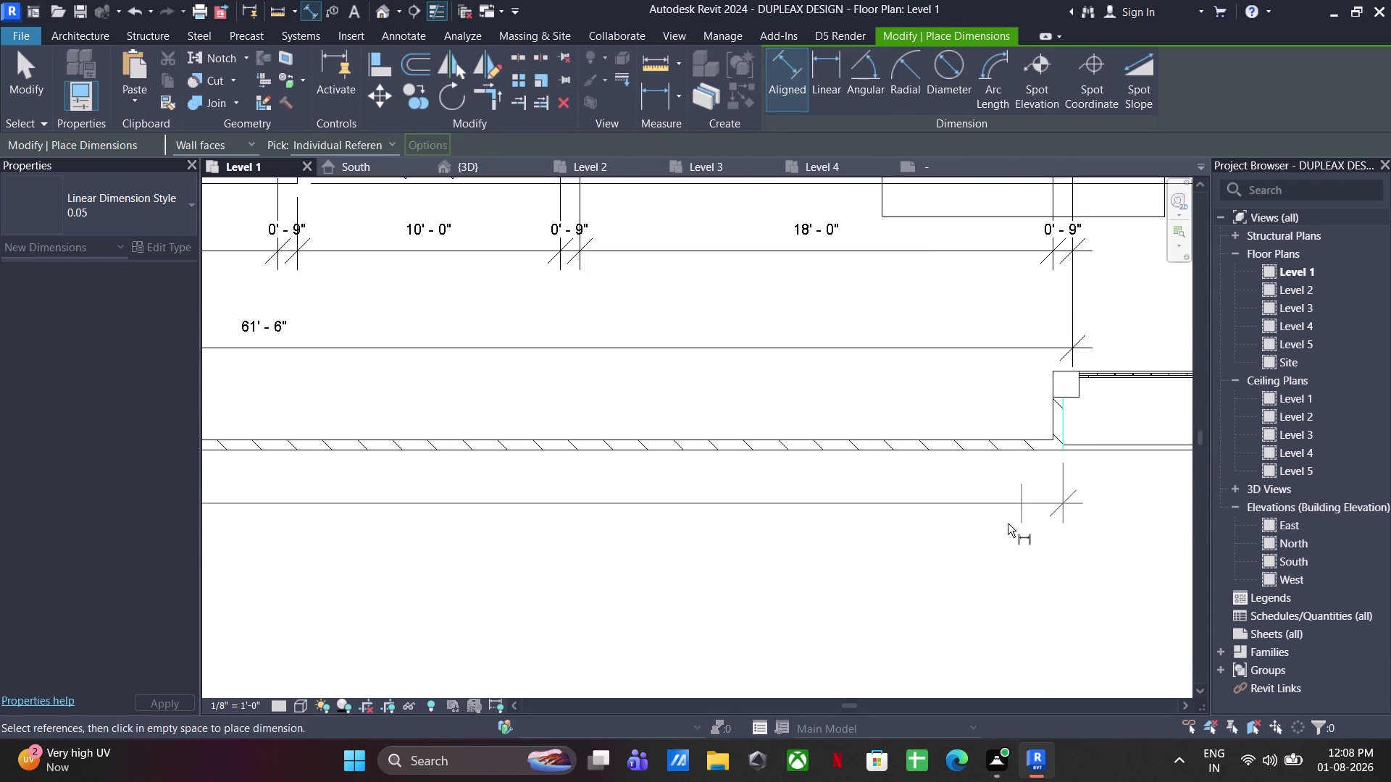
click(991, 520)
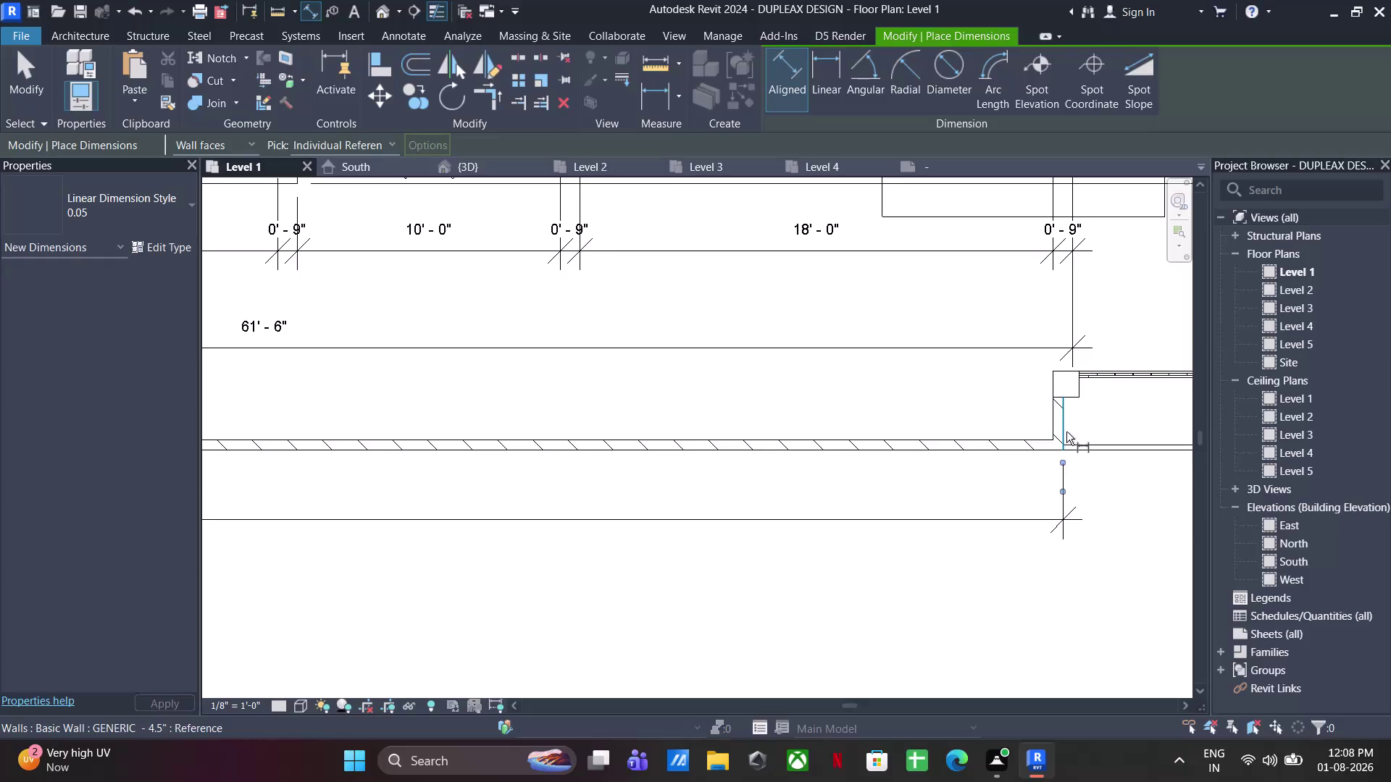
click(1066, 432)
Place the 13'-3" and 21'-3" dimensions along the bottom boundary wall.
scroll(down, 3)
middle_drag(1087, 450, 703, 413)
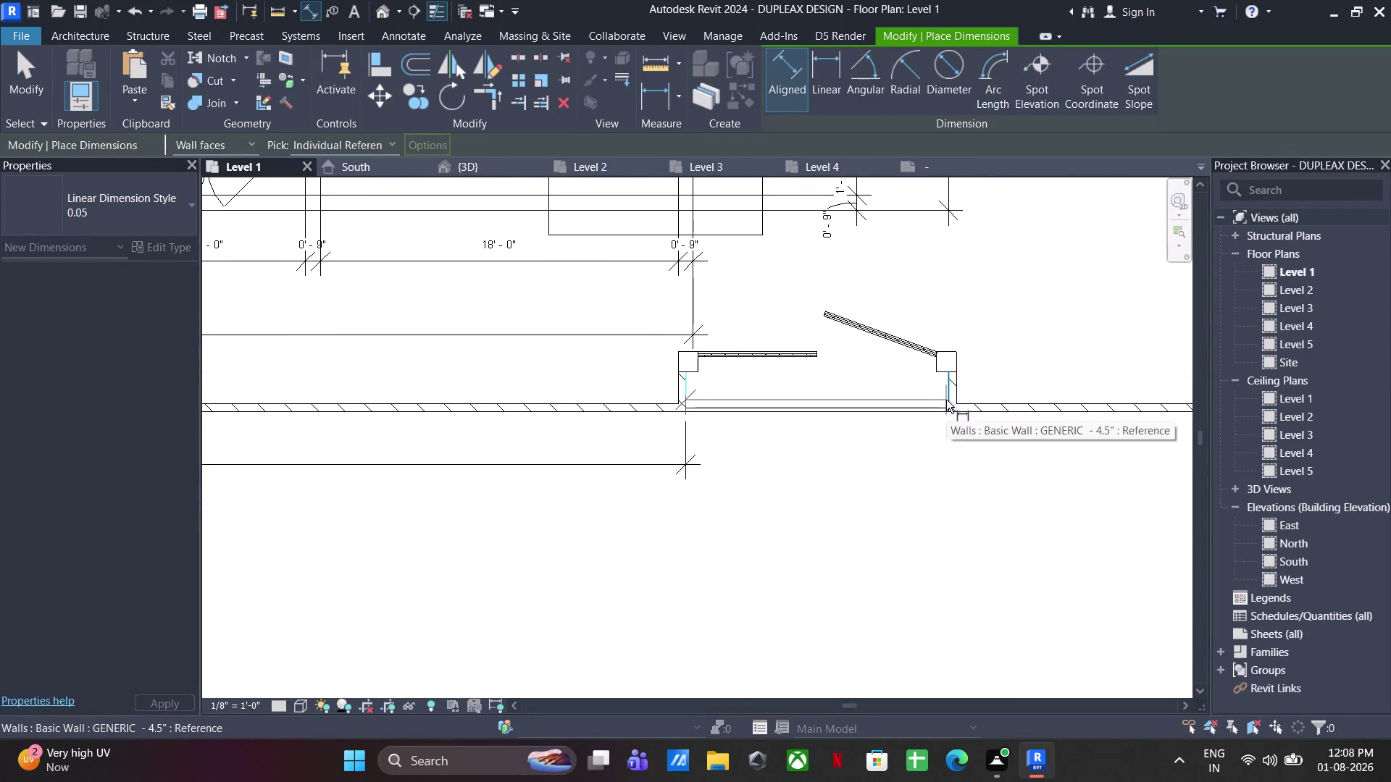
click(946, 400)
click(727, 468)
click(944, 391)
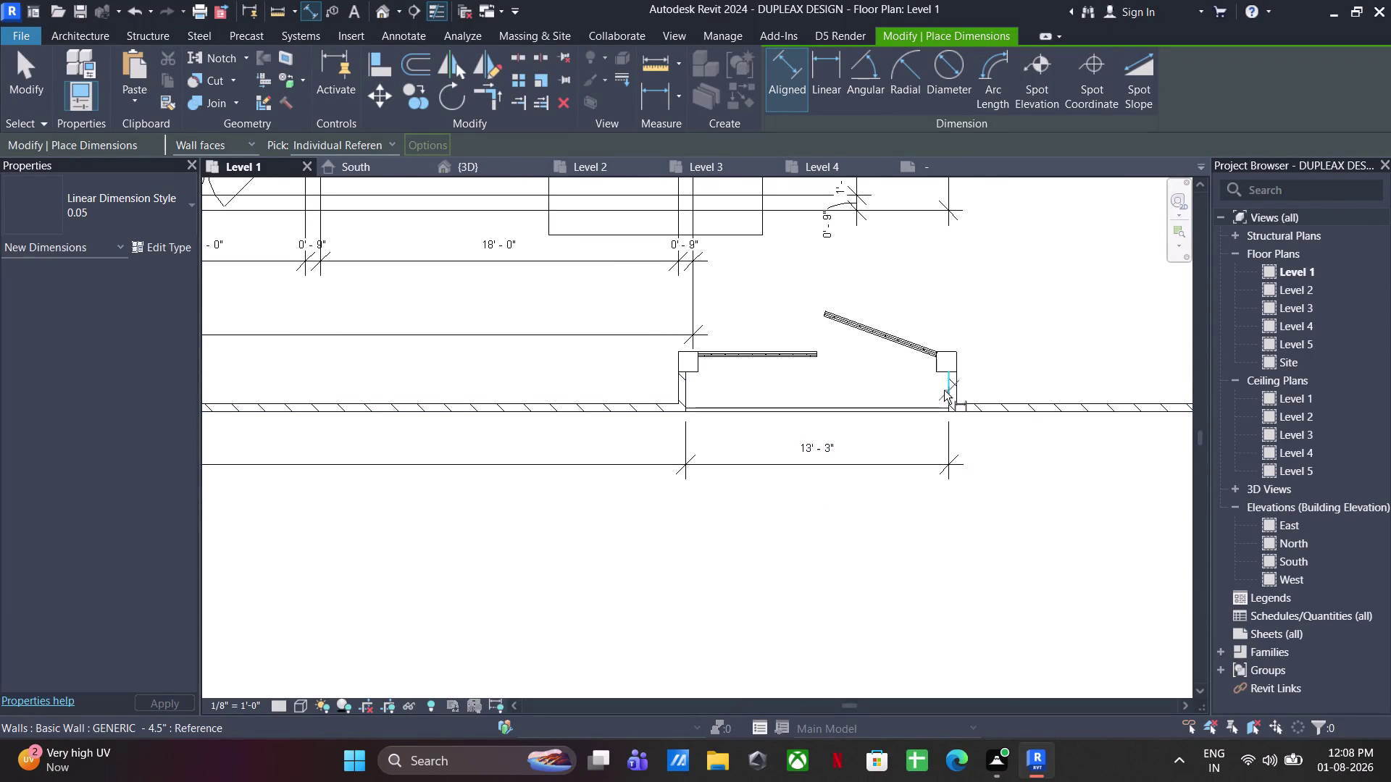
middle_drag(1055, 441, 523, 479)
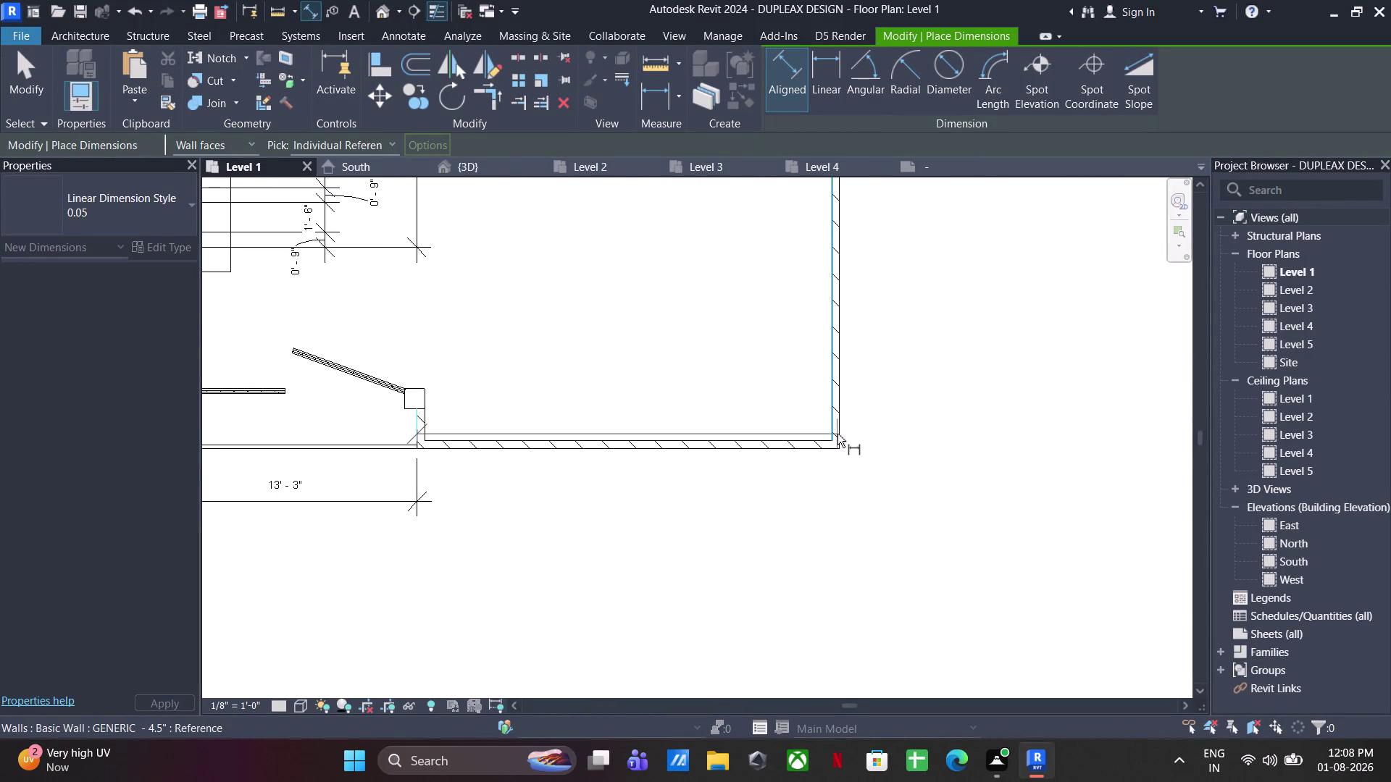
click(842, 435)
click(446, 501)
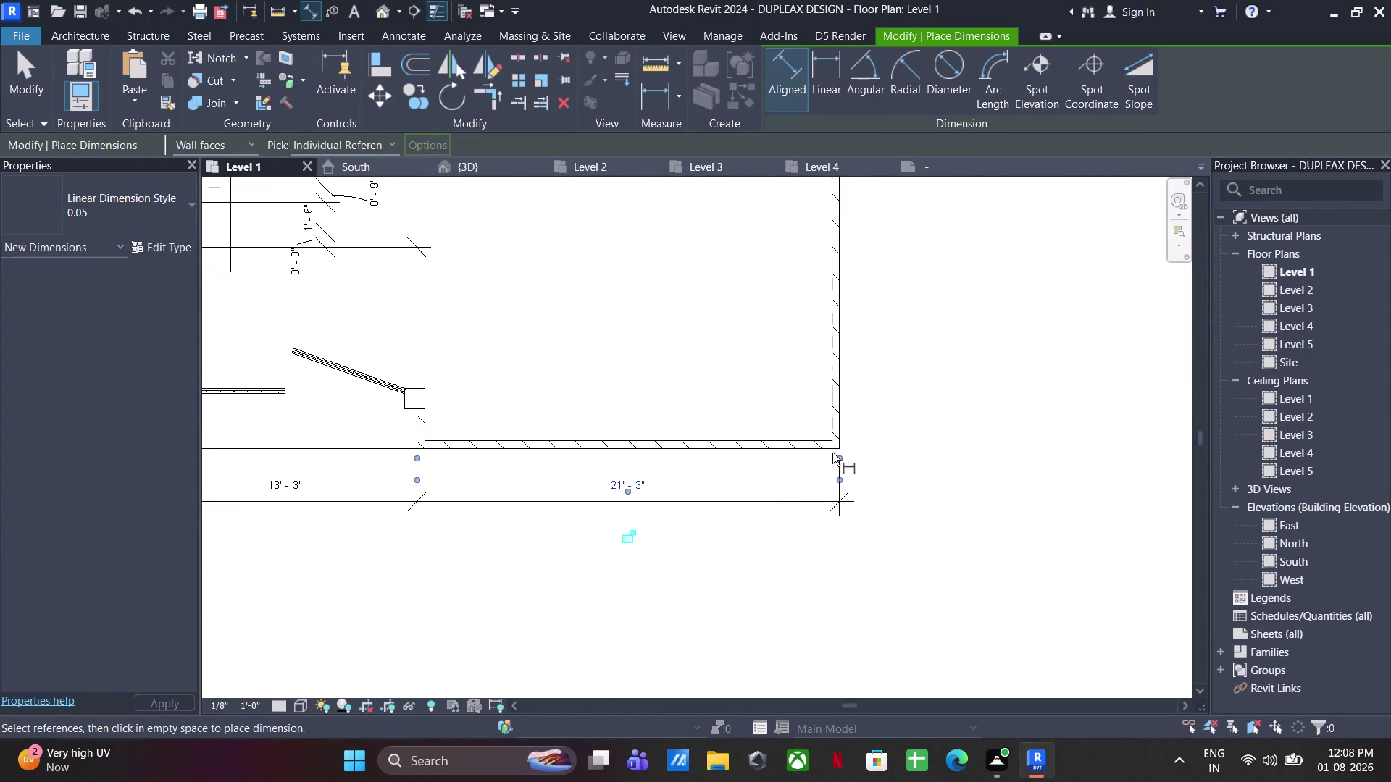
Add an overall dimension along the right outer wall.
click(808, 454)
scroll(down, 3)
middle_drag(782, 349, 785, 754)
scroll(up, 3)
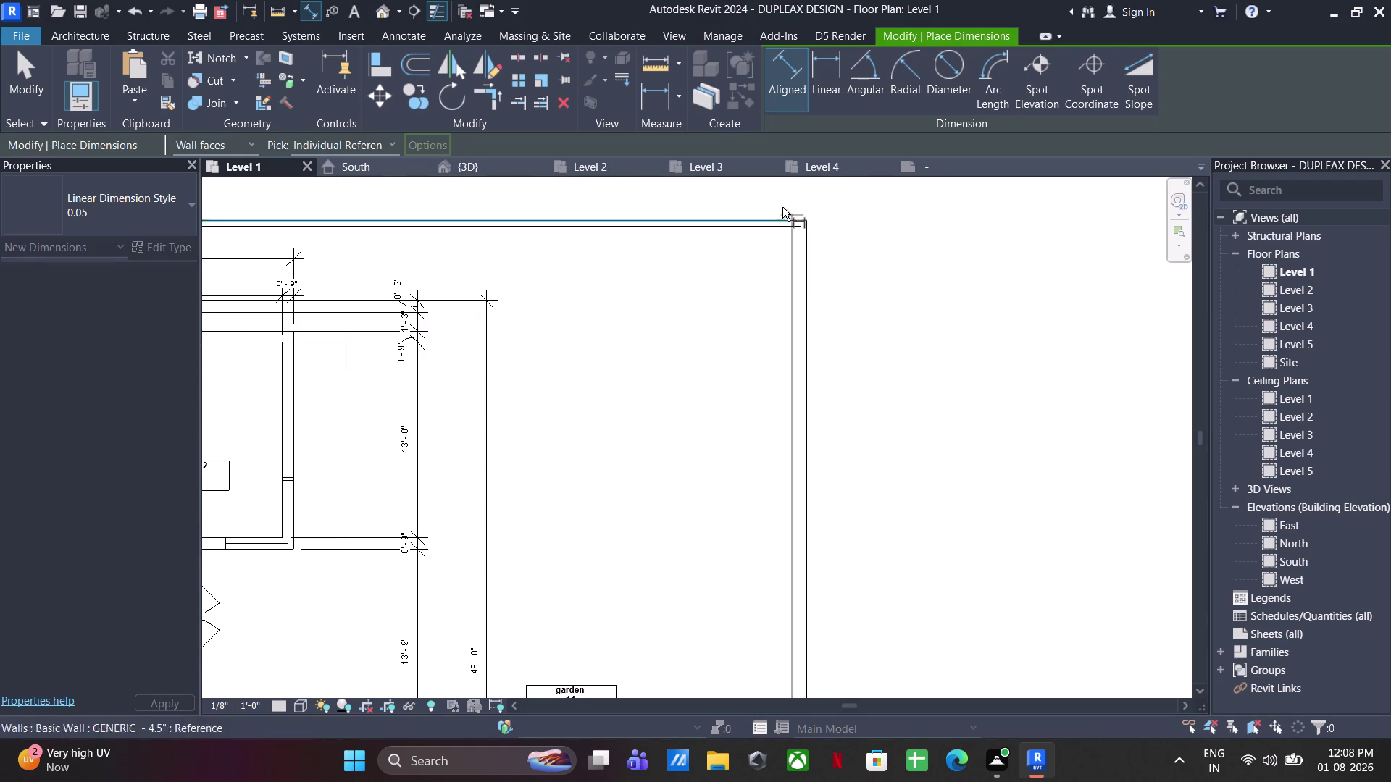
click(772, 220)
click(873, 318)
scroll(down, 3)
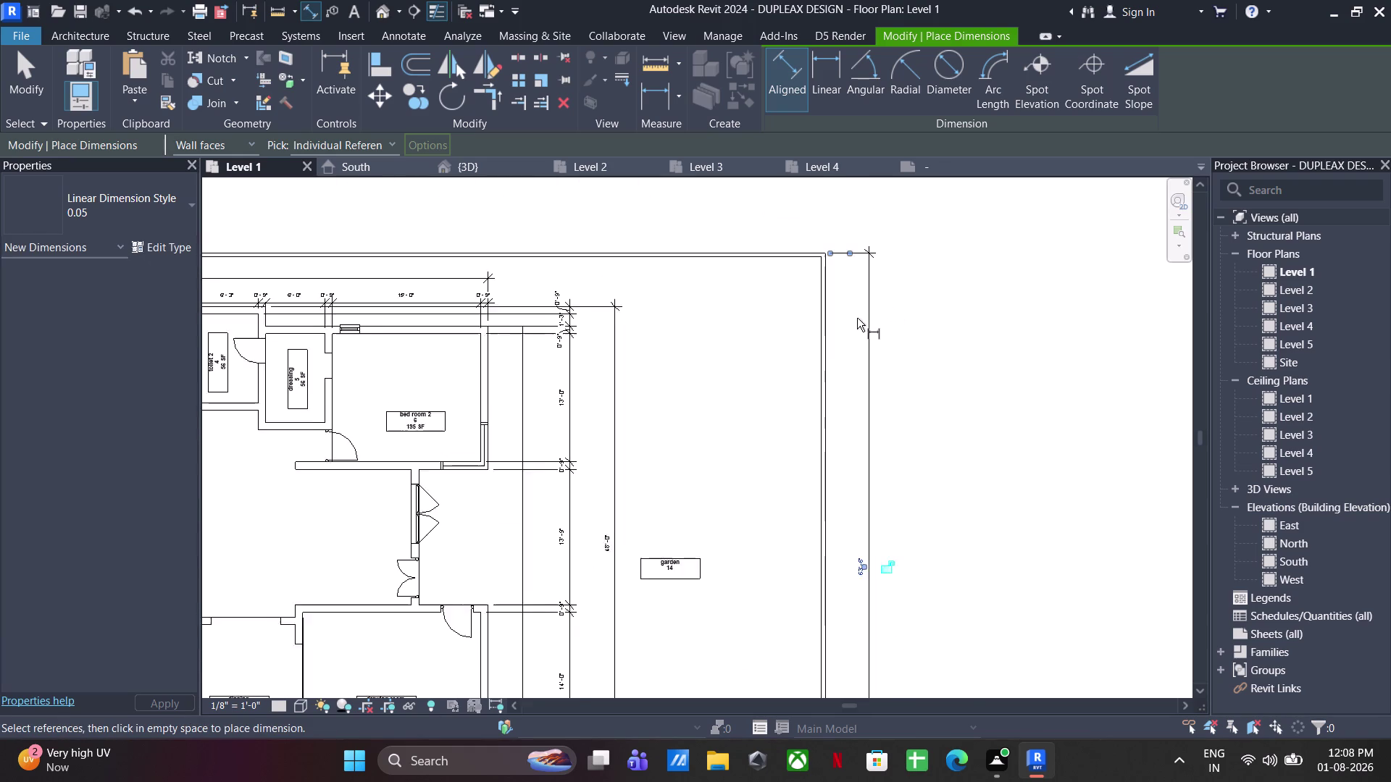
middle_drag(857, 318, 1390, 401)
scroll(up, 3)
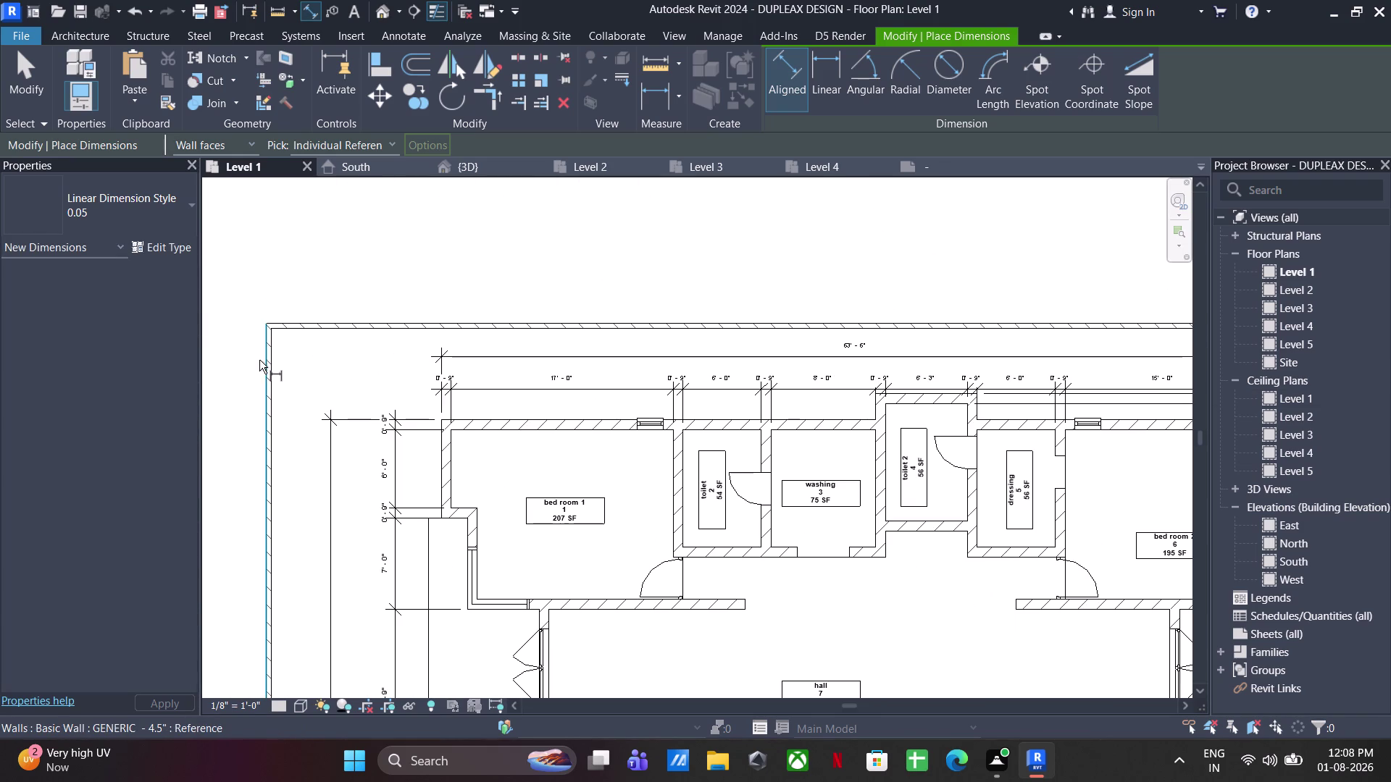
click(259, 360)
middle_drag(856, 420, 158, 446)
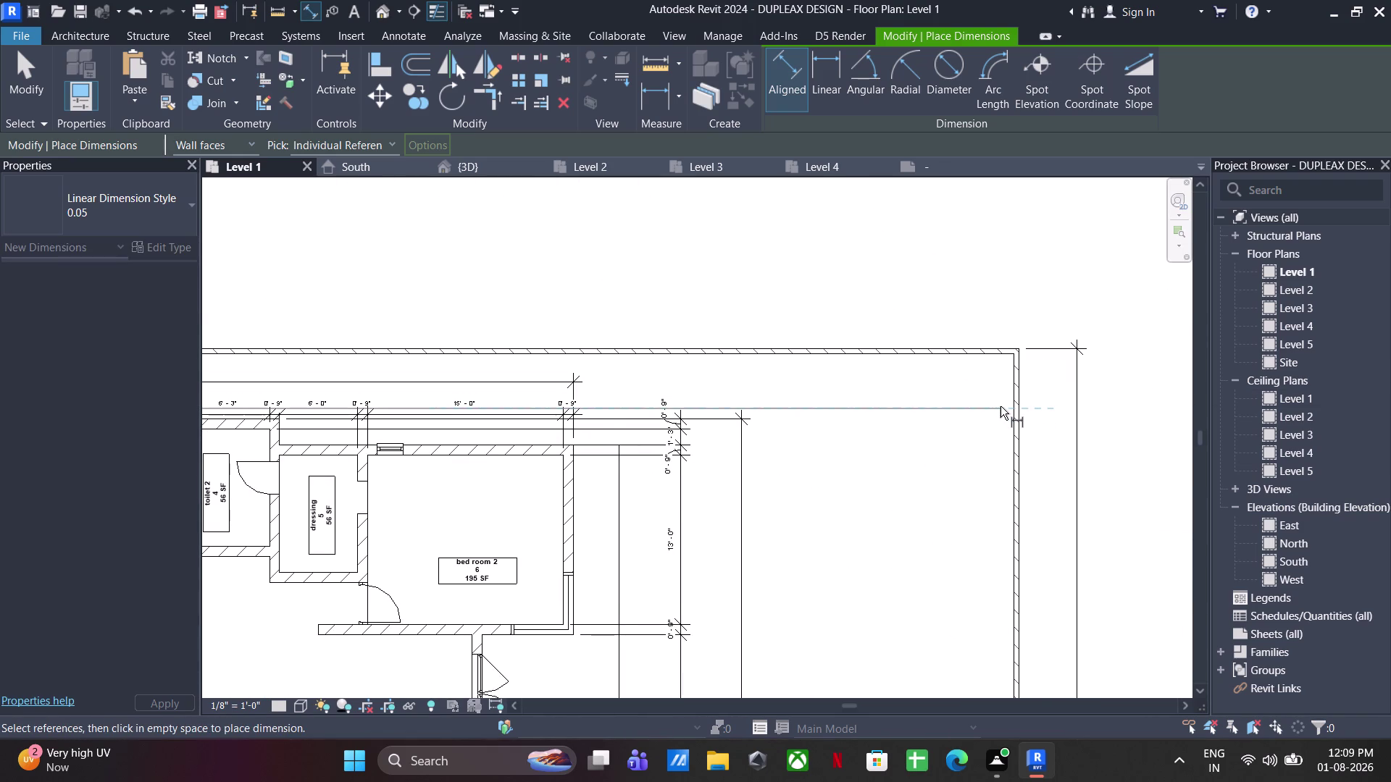
Cancel the unfinished dimension, exit the dimension tool and re-centre the plan.
key(Escape)
scroll(down, 3)
middle_drag(902, 502, 620, 259)
key(Escape)
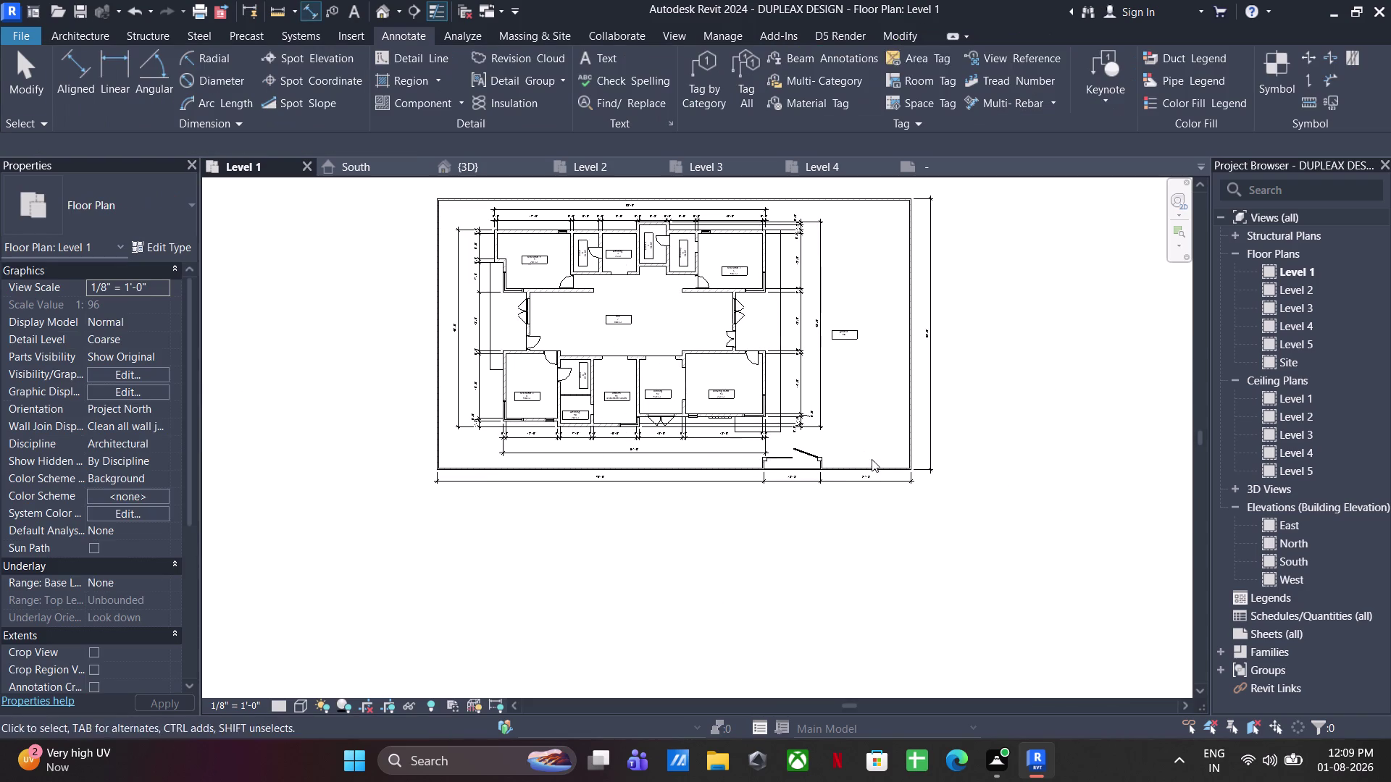
key(Escape)
key(Escape)
key(Escape)
key(Escape)
key(Escape)
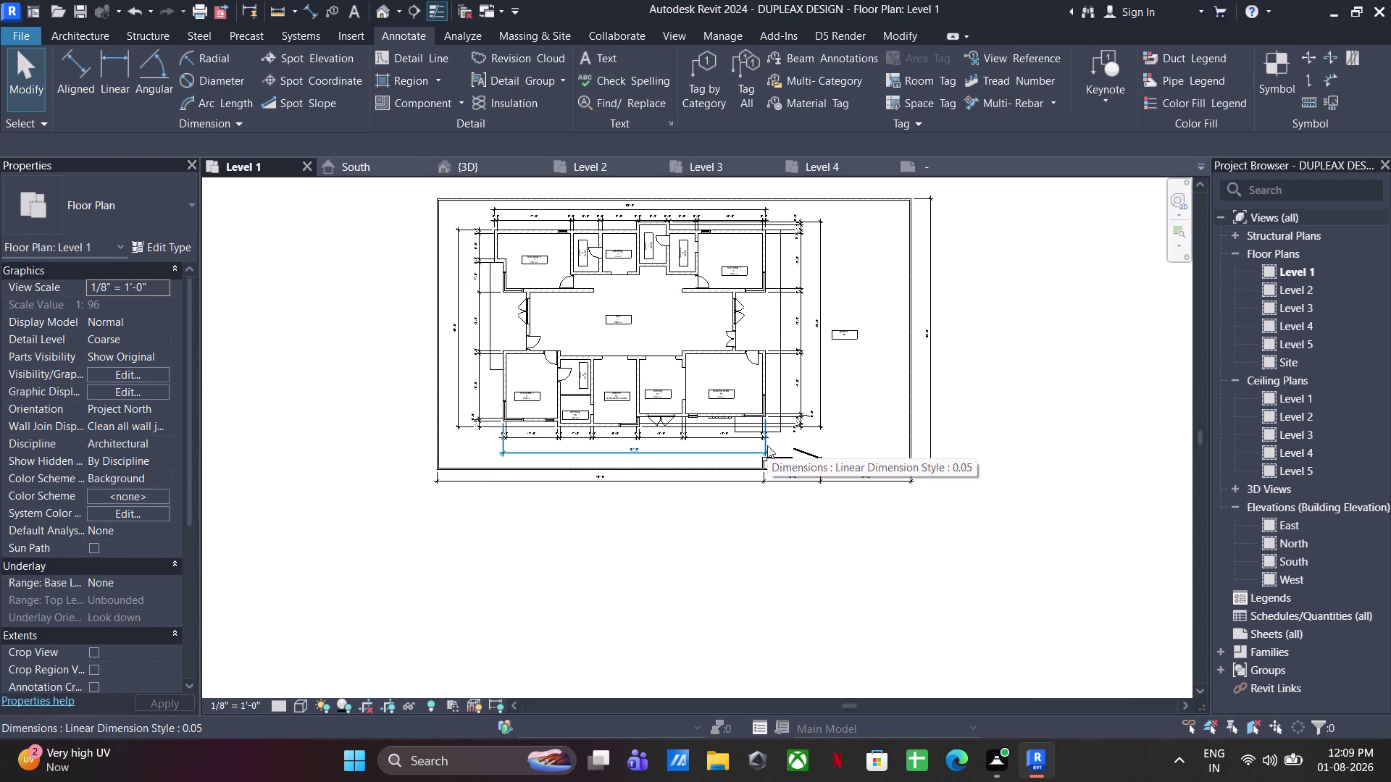
middle_drag(785, 457, 737, 532)
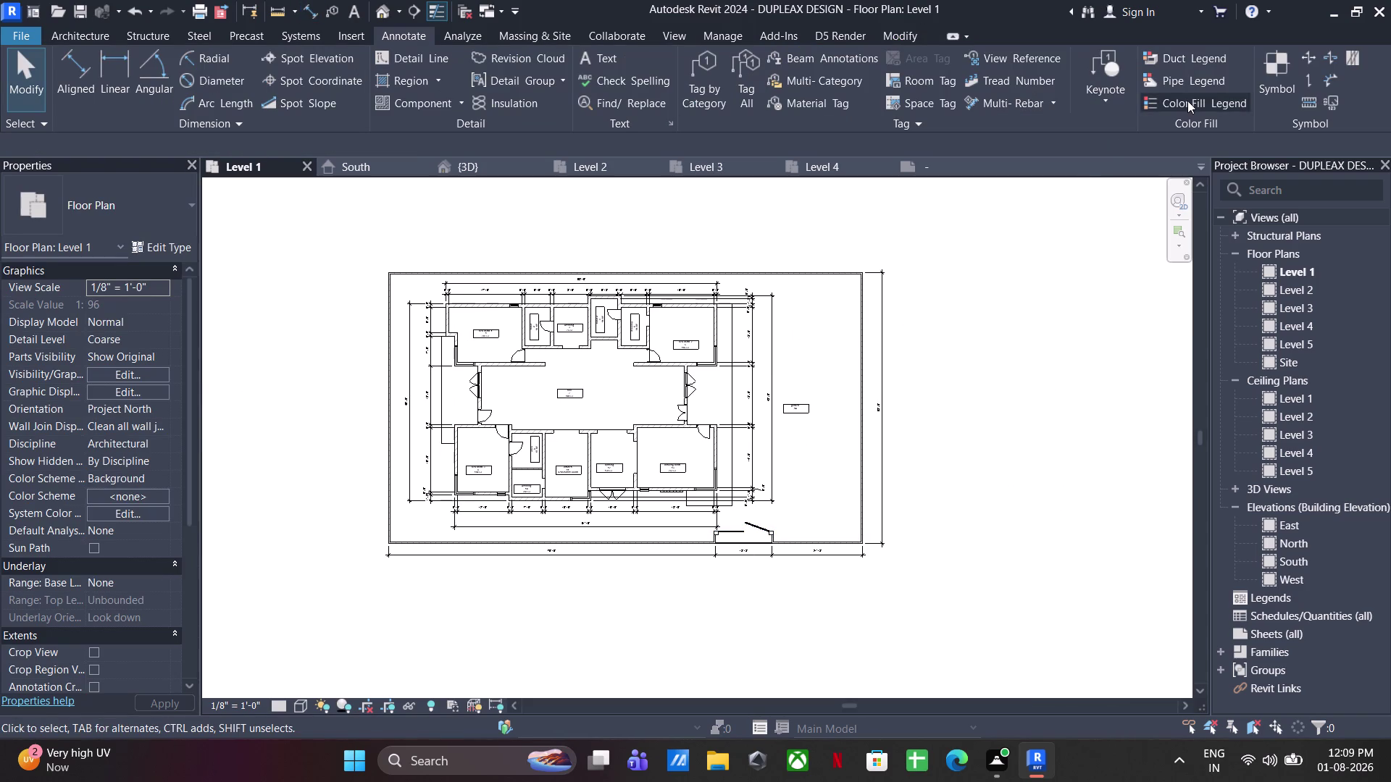
Place a Color Fill Legend using space type Rooms and the Name colour scheme.
click(1187, 101)
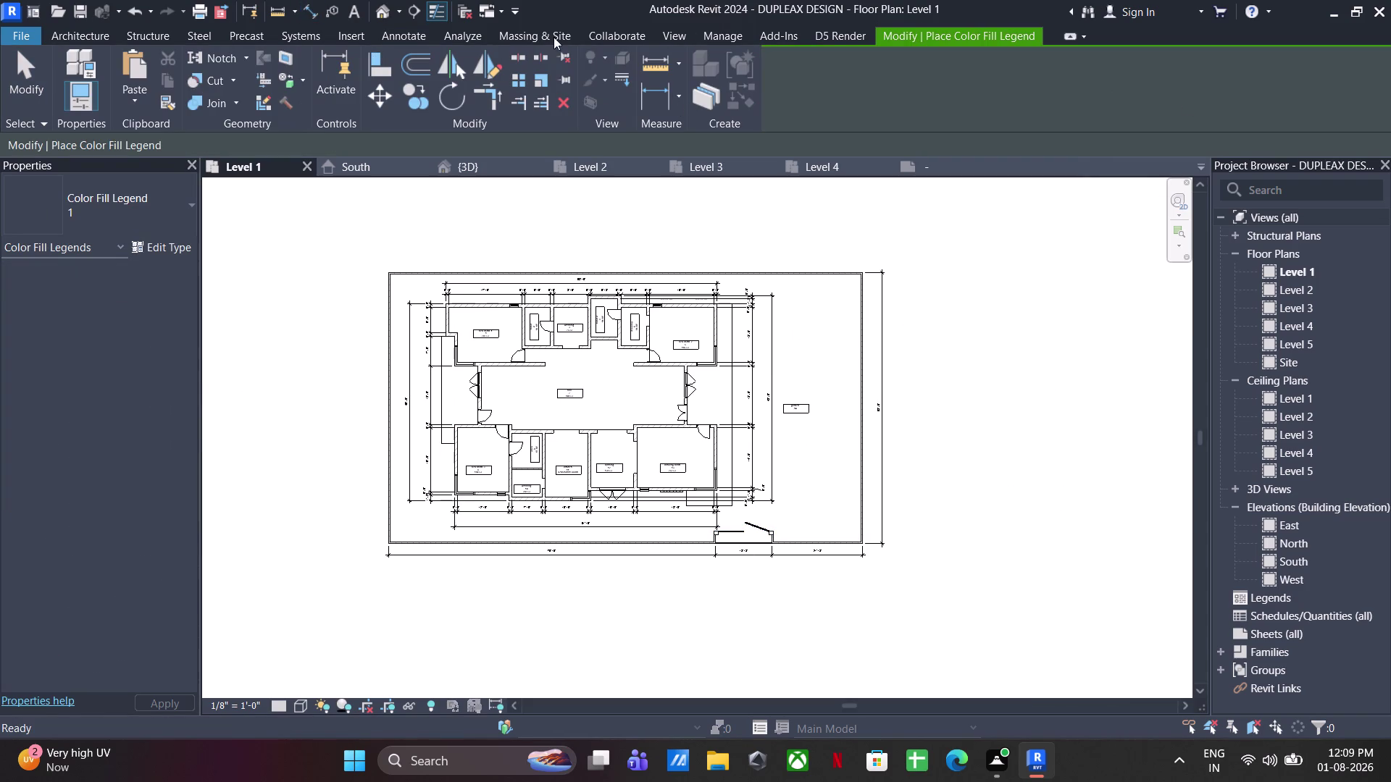
click(905, 272)
click(995, 356)
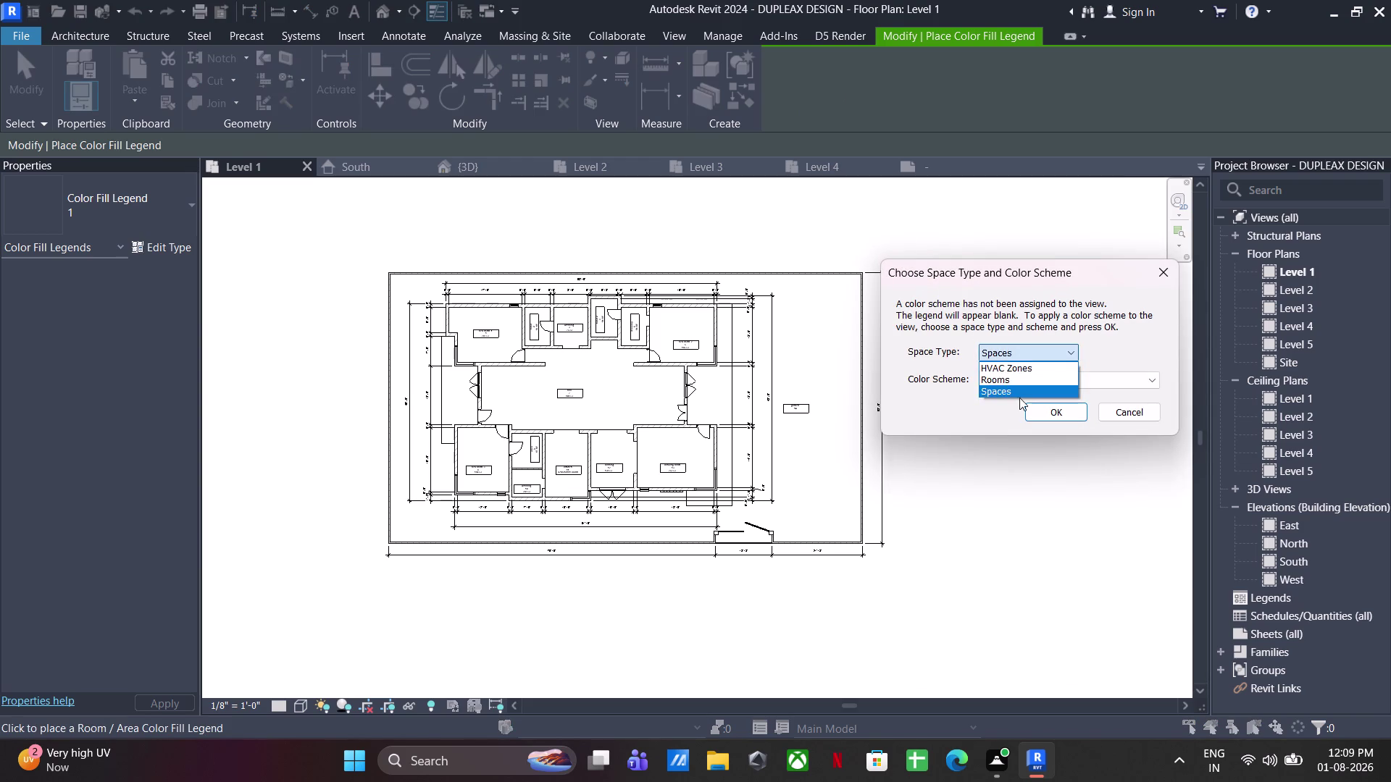
click(1016, 382)
click(1034, 381)
click(1003, 417)
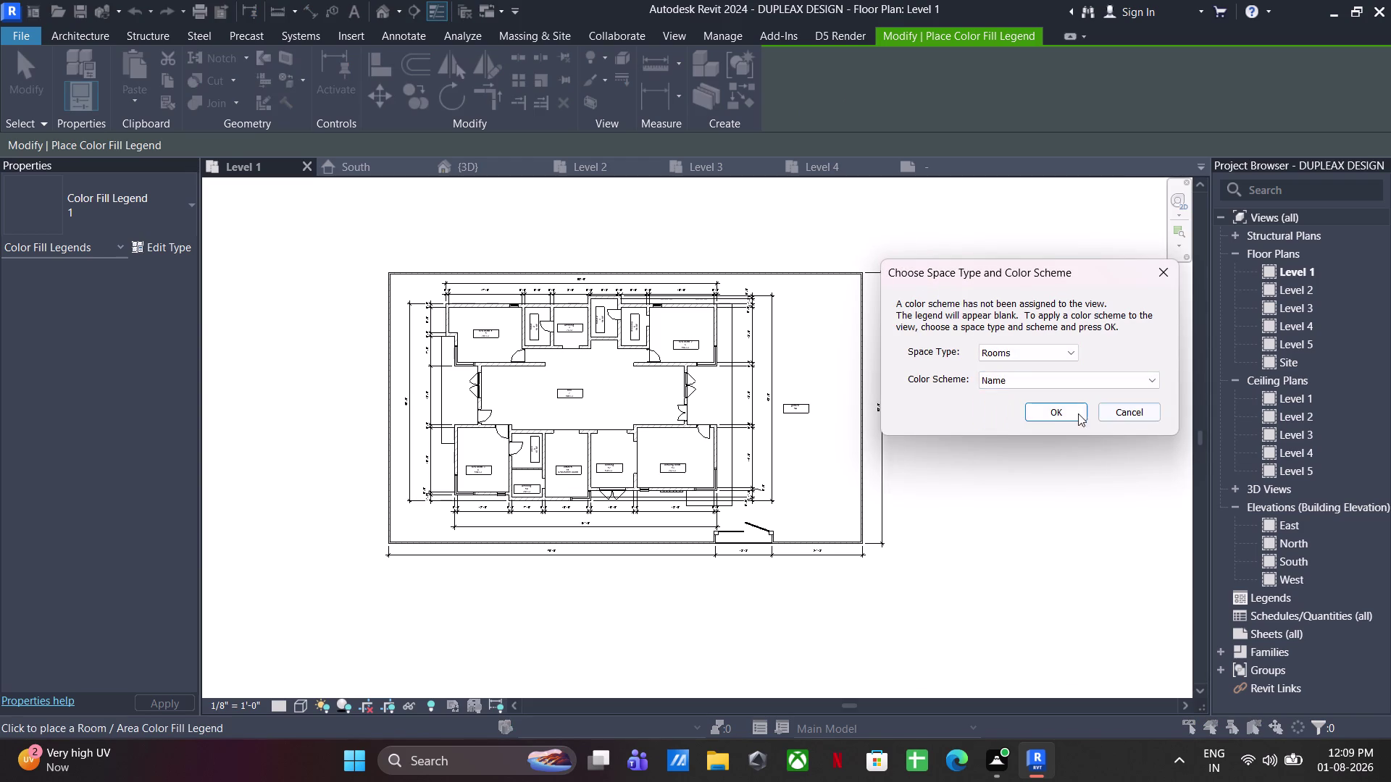
click(1072, 412)
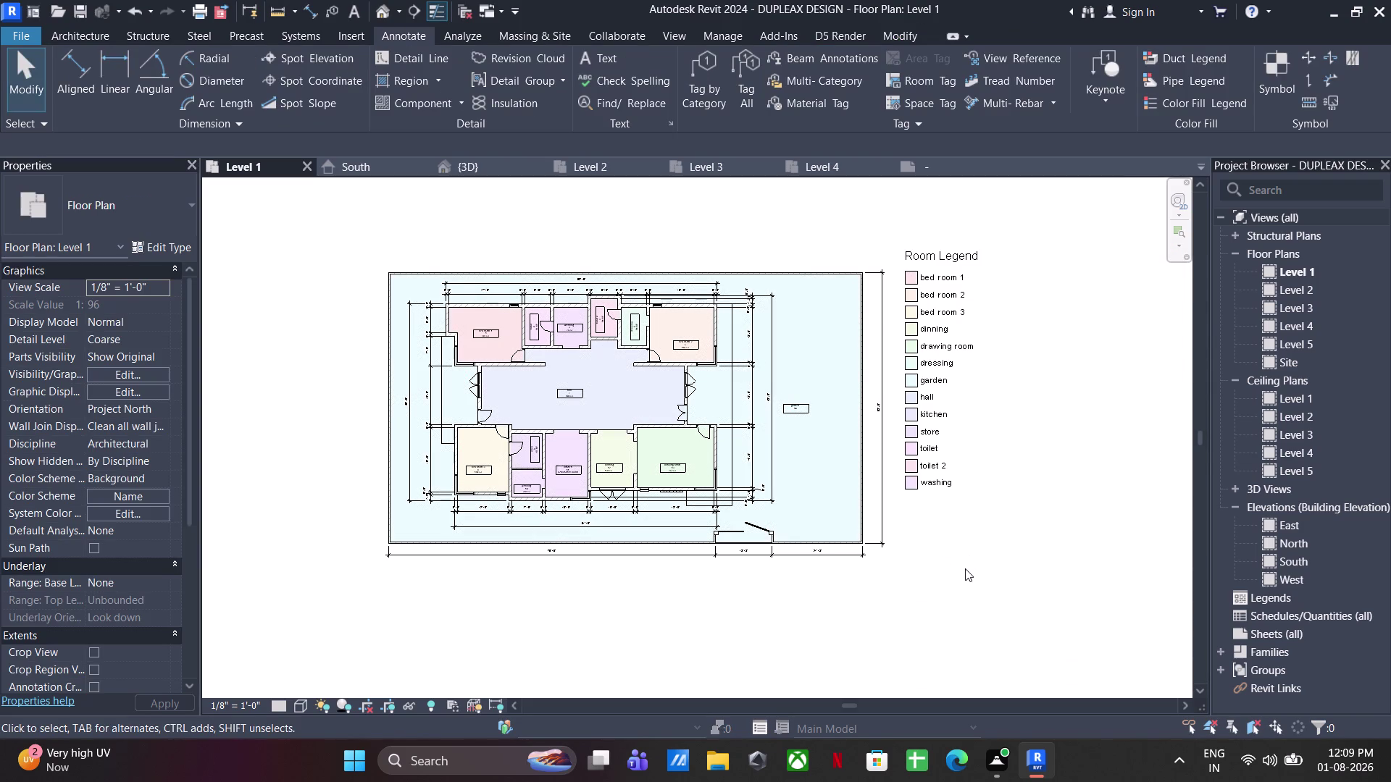
key(Escape)
key(Escape)
Move the Room Legend beside the plan and resize its column of entries.
scroll(up, 3)
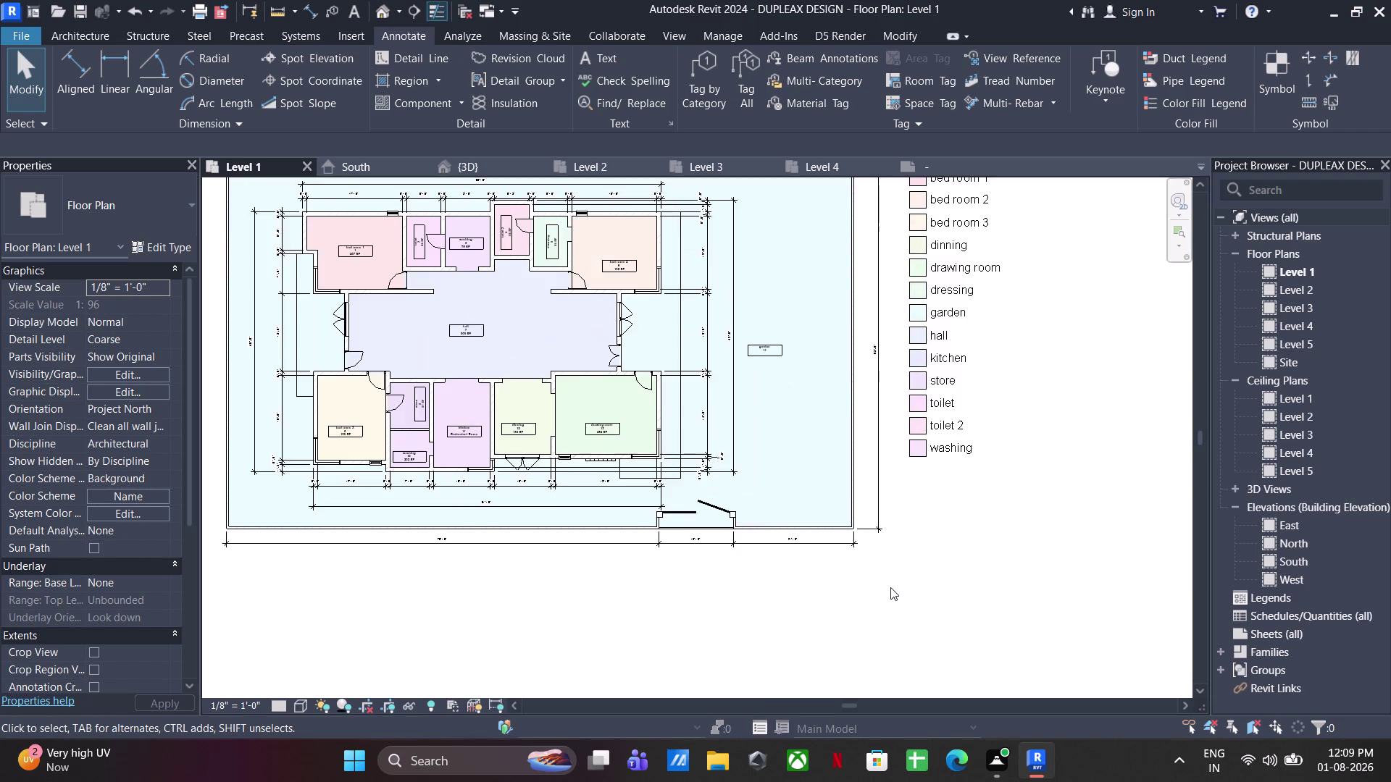
middle_drag(896, 595, 920, 647)
click(955, 194)
drag(943, 196, 935, 223)
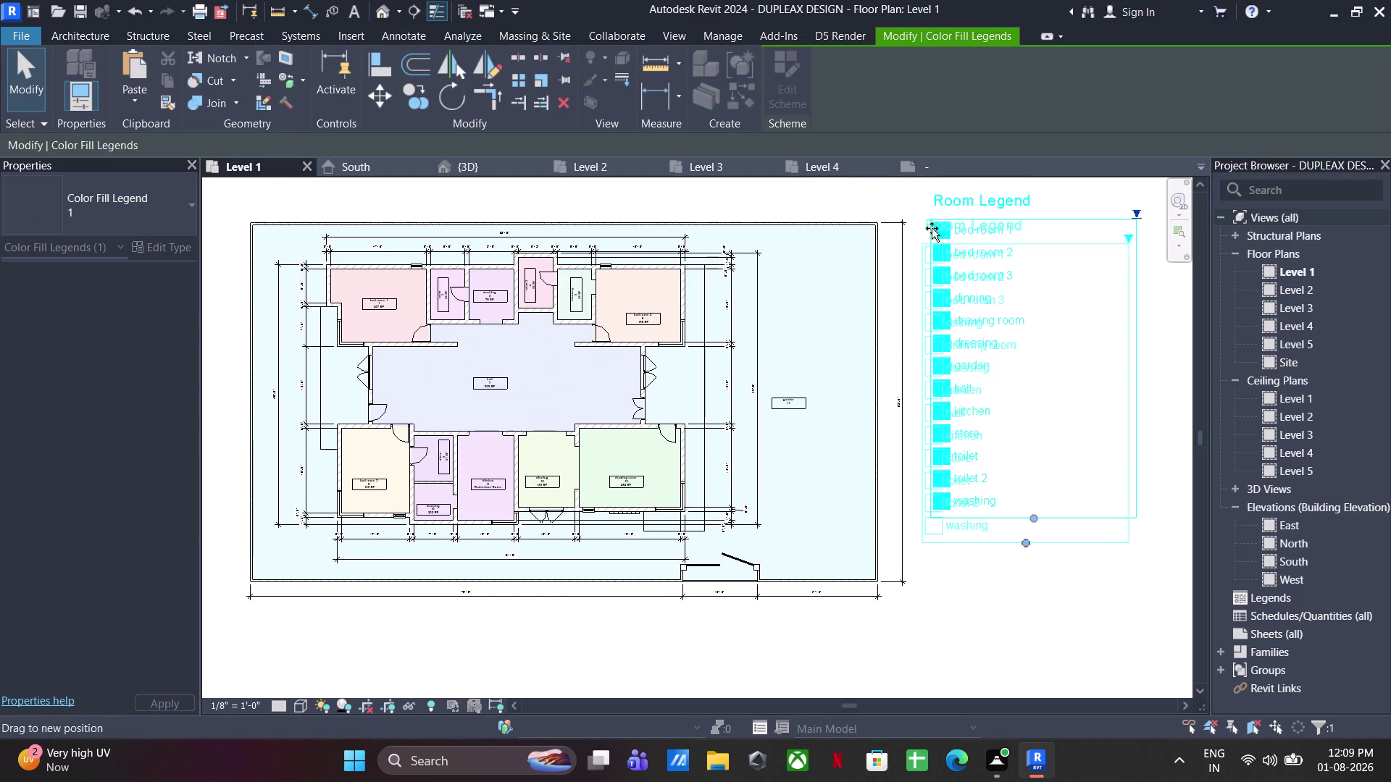
drag(935, 222, 925, 227)
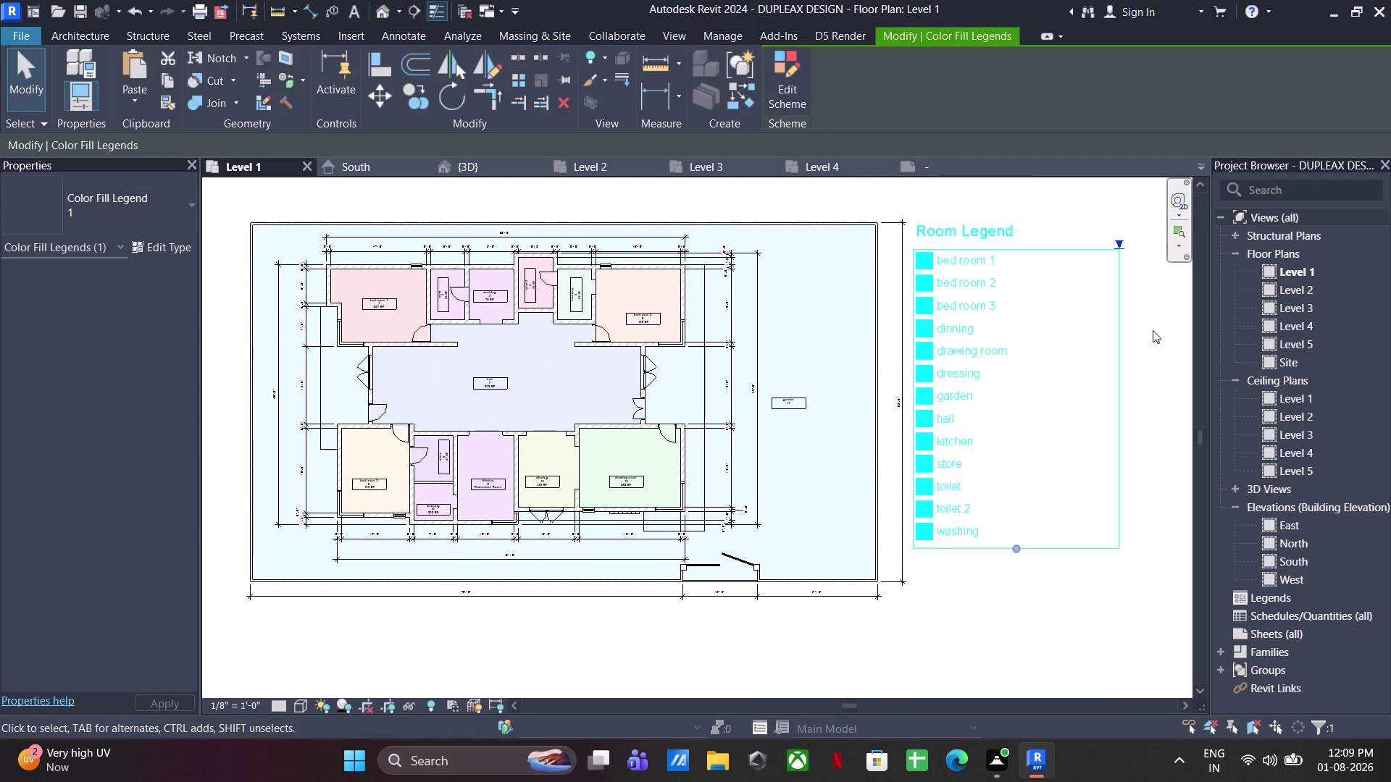
drag(1121, 405, 1101, 402)
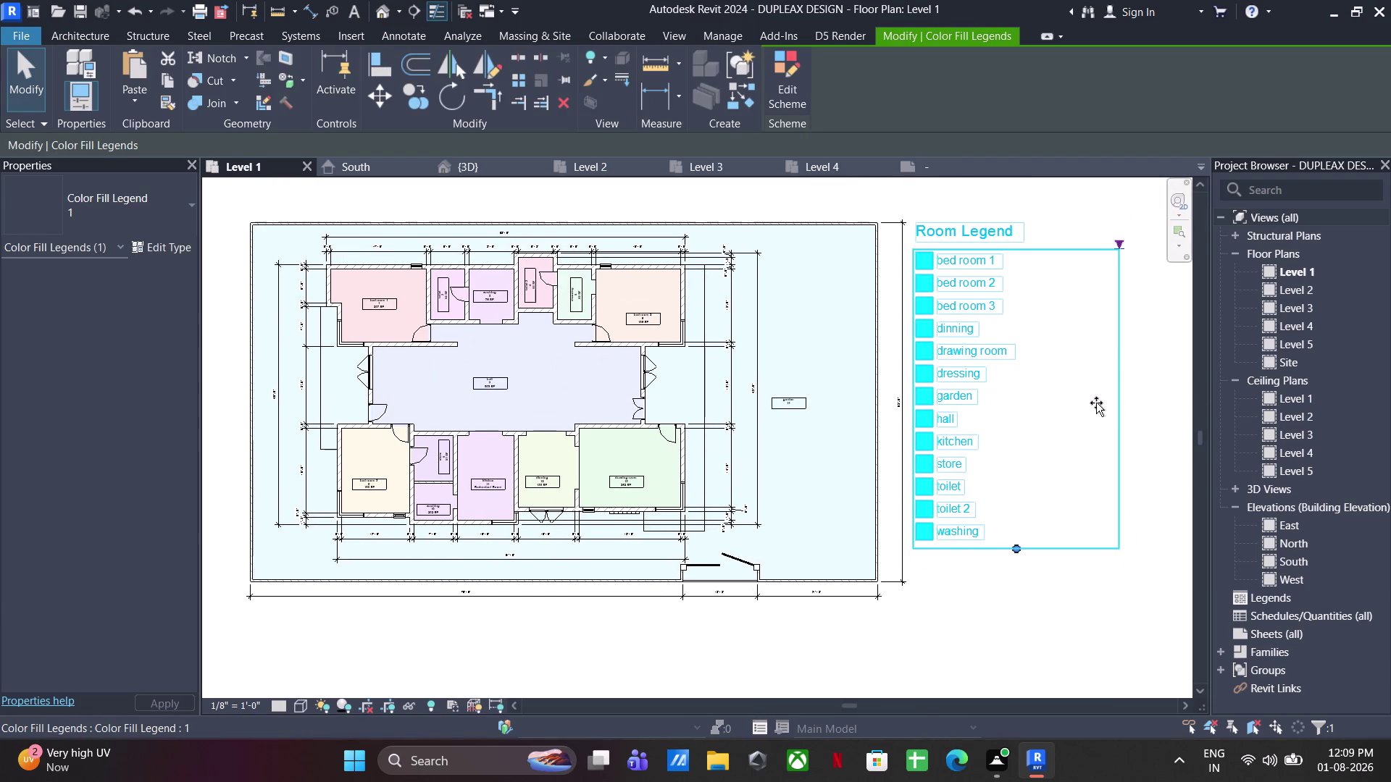
drag(1101, 403, 1113, 405)
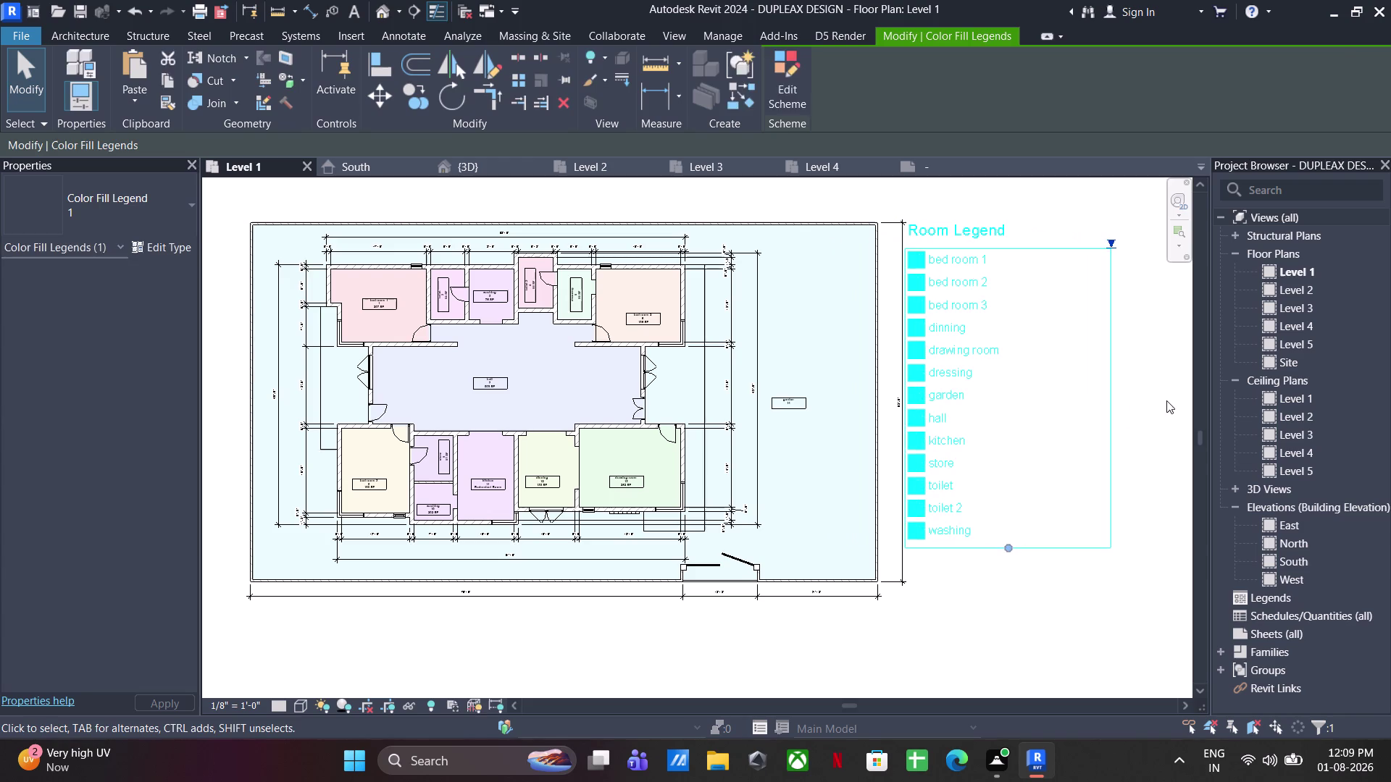
click(1166, 401)
click(976, 267)
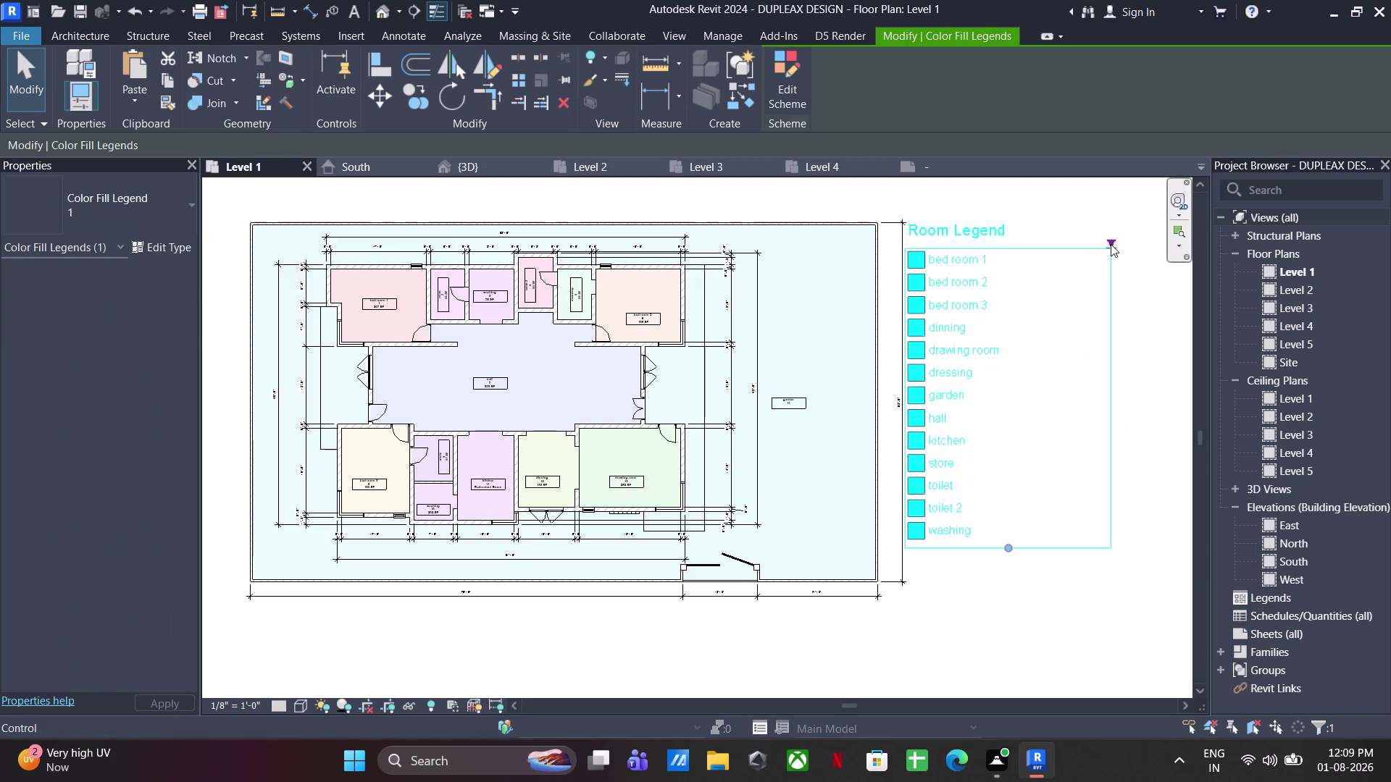
drag(1111, 244, 1000, 249)
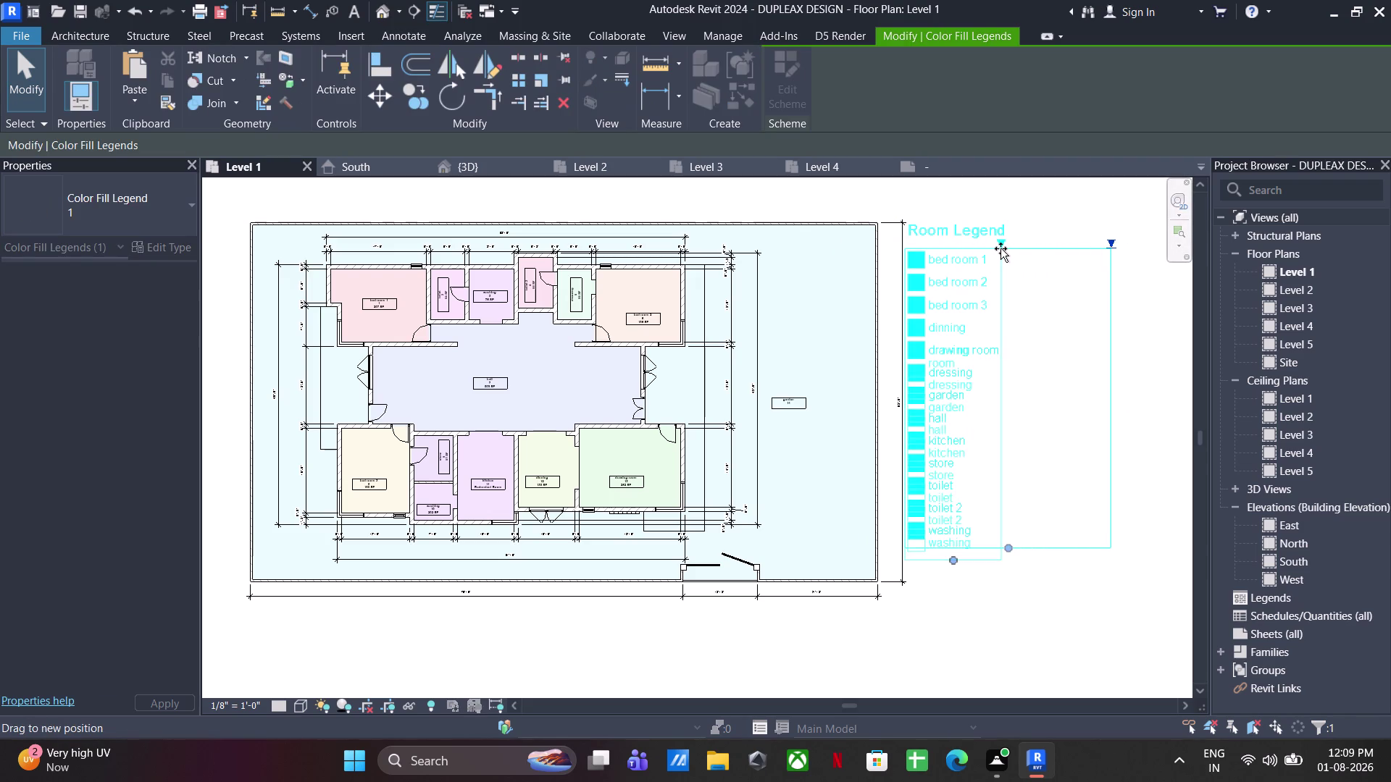
drag(1000, 249, 1008, 243)
click(1164, 375)
scroll(down, 3)
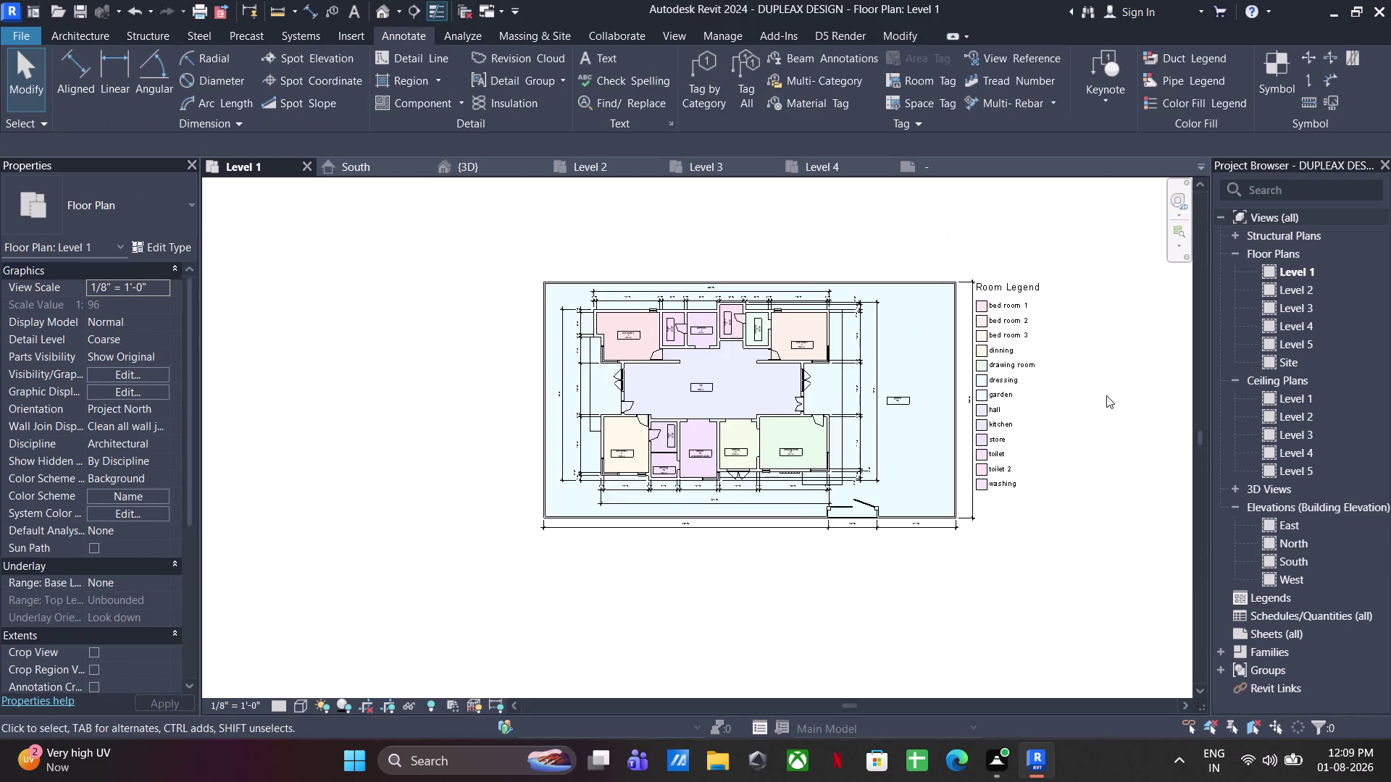
Open the Level 2 floor plan from the Project Browser.
middle_drag(1106, 395, 1129, 396)
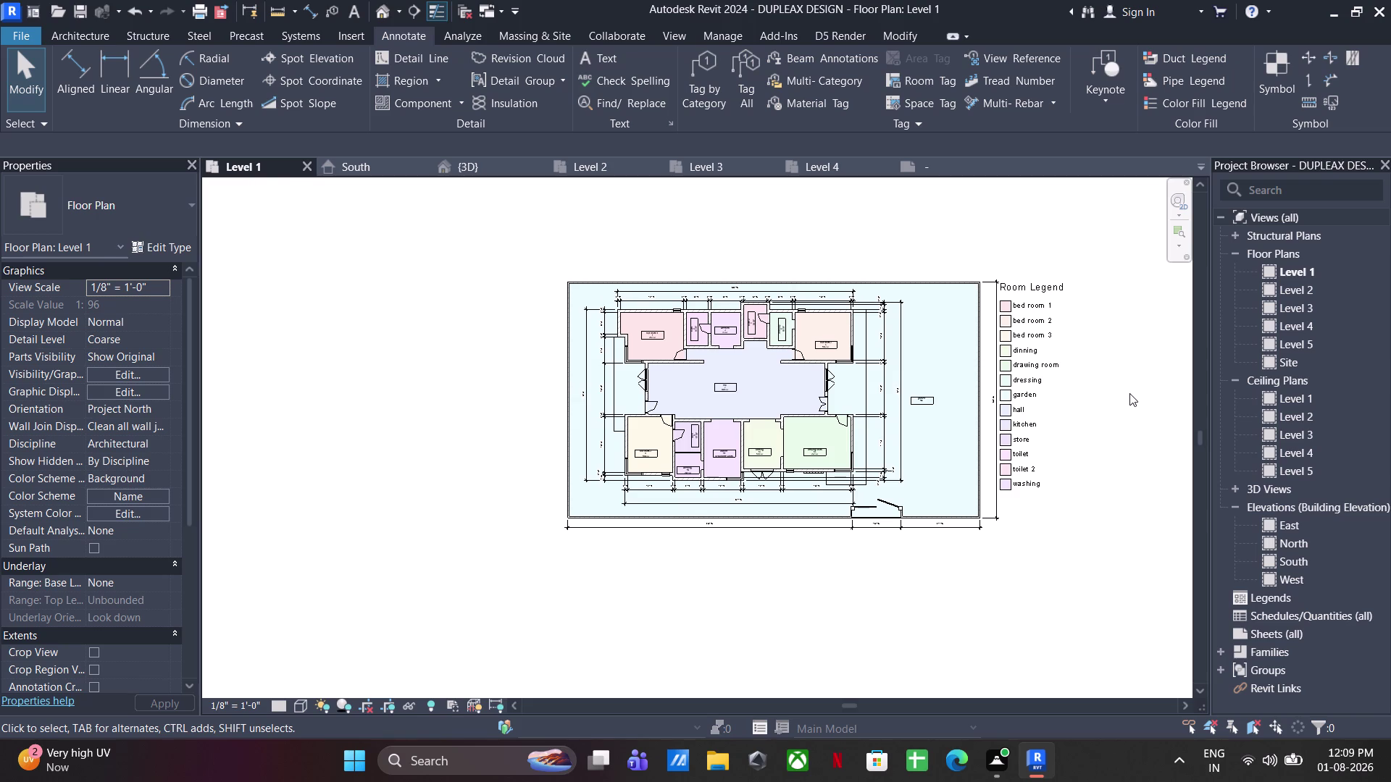
double_click(1298, 290)
middle_drag(990, 450, 1031, 592)
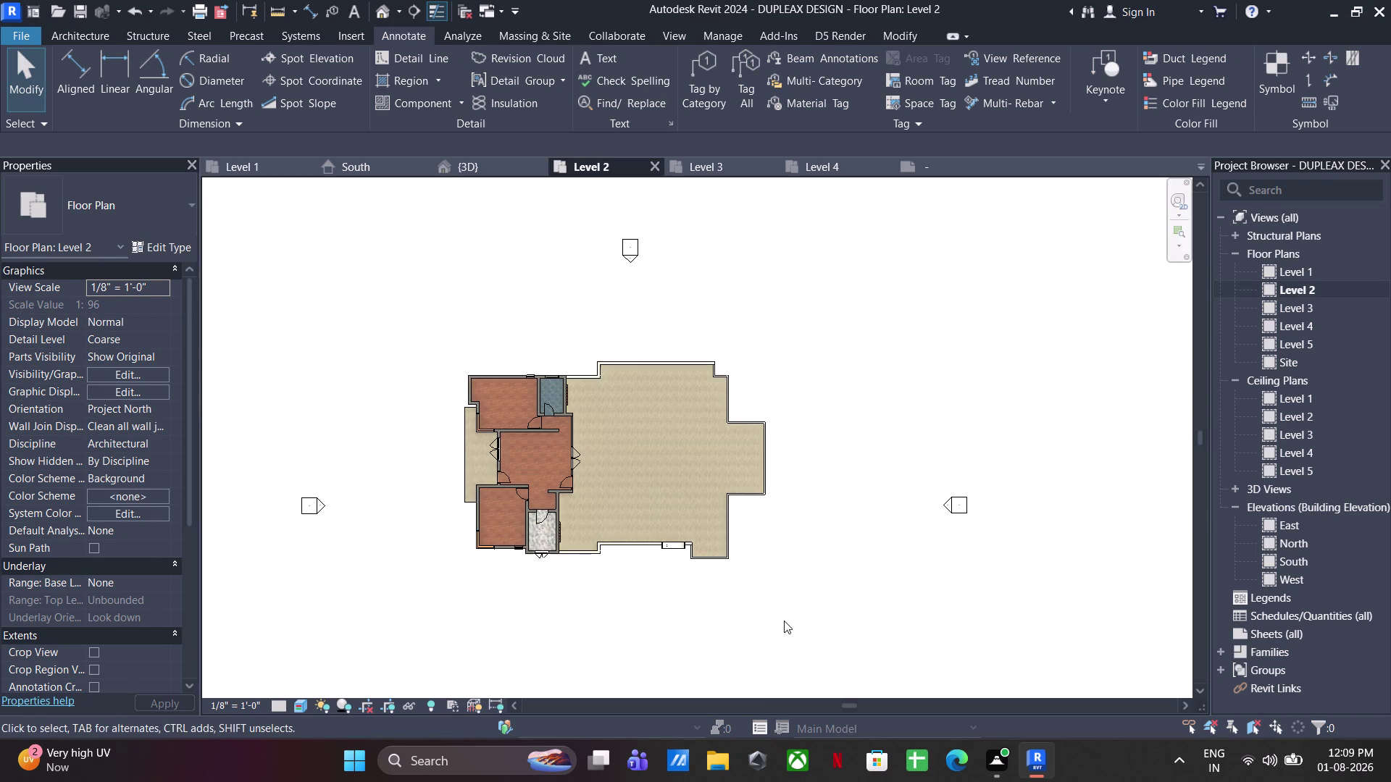
middle_drag(798, 600, 809, 589)
In Visibility/Graphics (VG), hide Elevations and the imported CAD drawing.
text(vg)
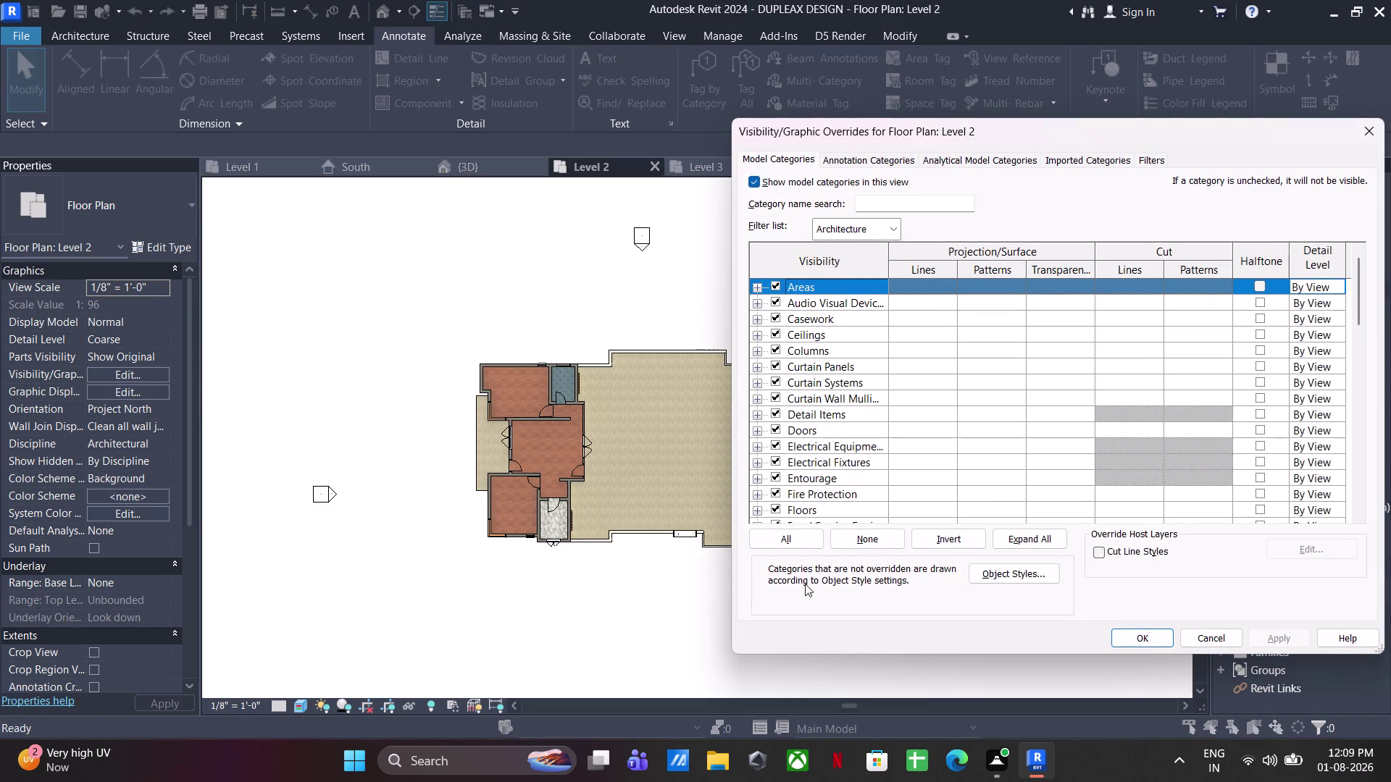
click(867, 157)
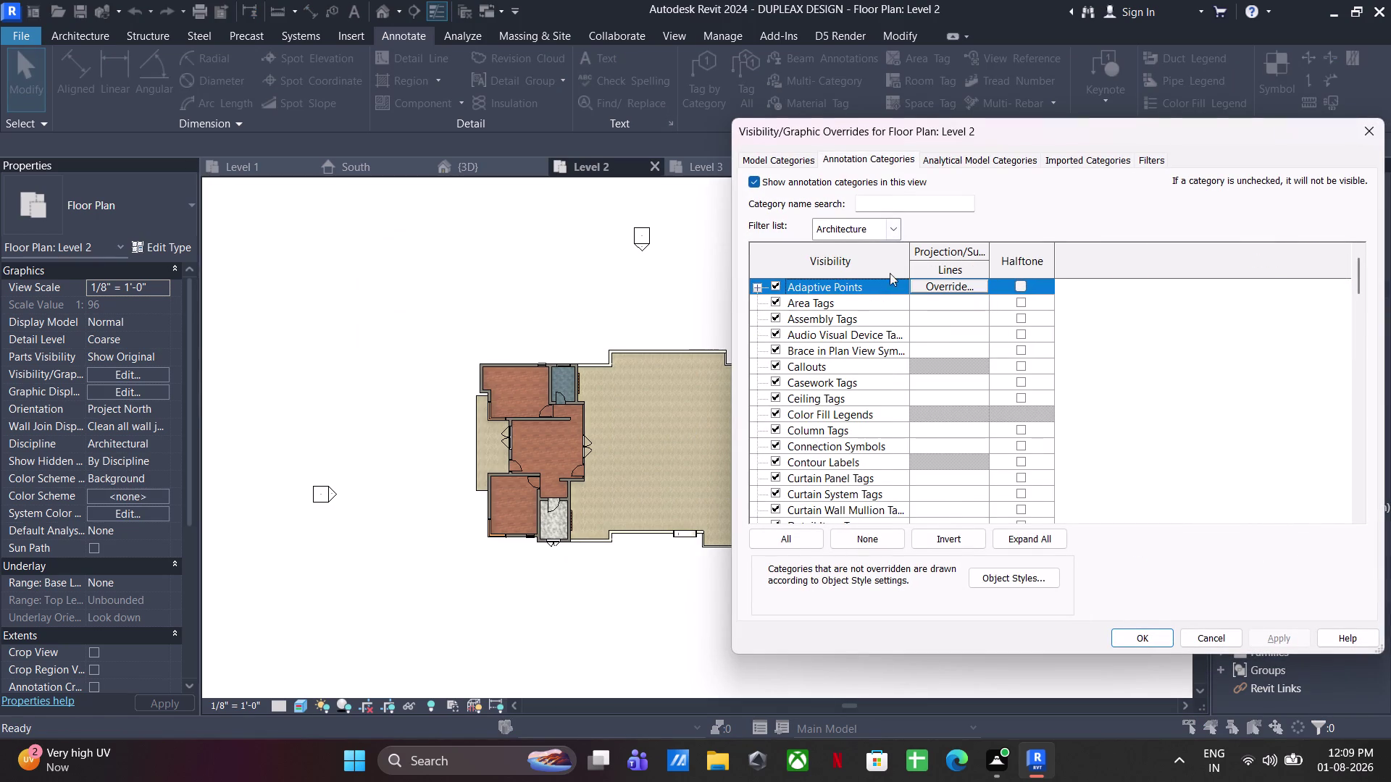
scroll(down, 3)
scroll(down, 3)
scroll(up, 3)
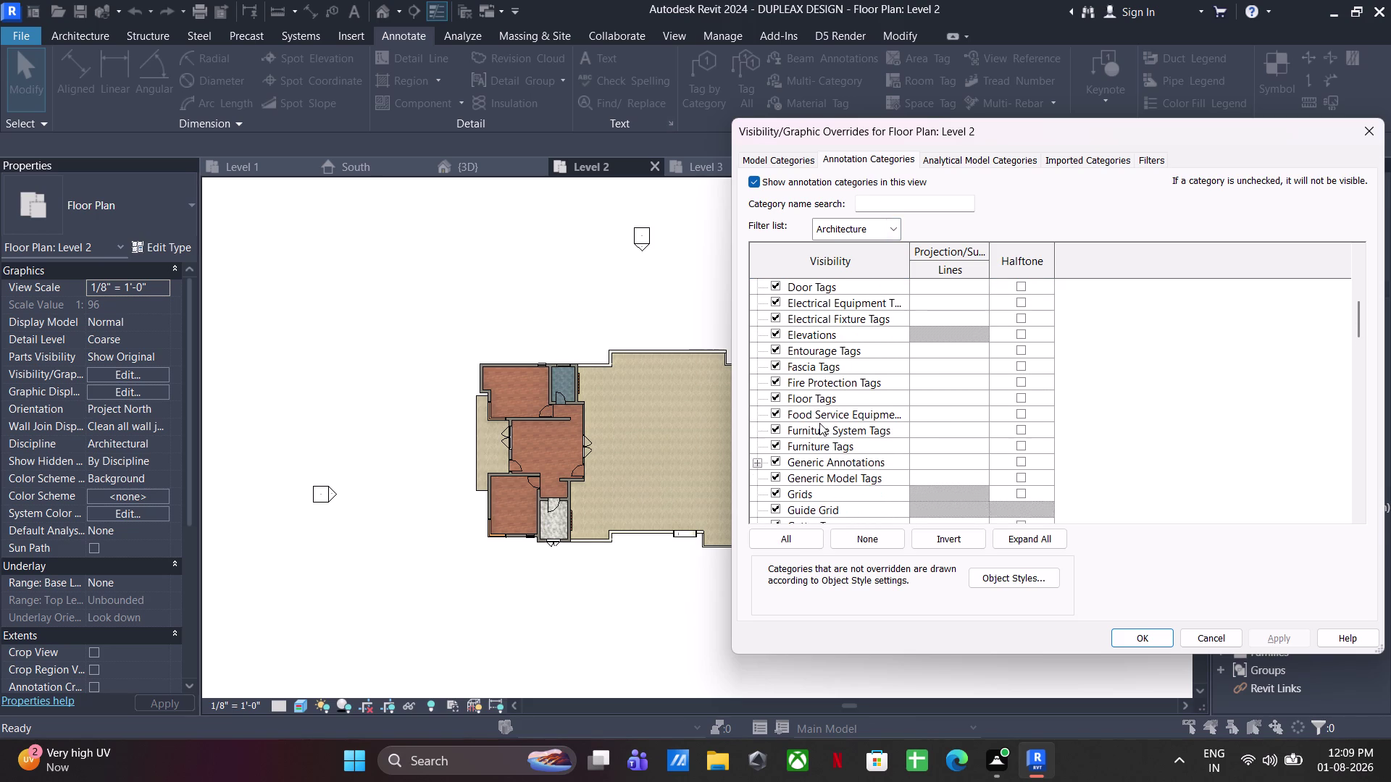
scroll(up, 3)
click(771, 345)
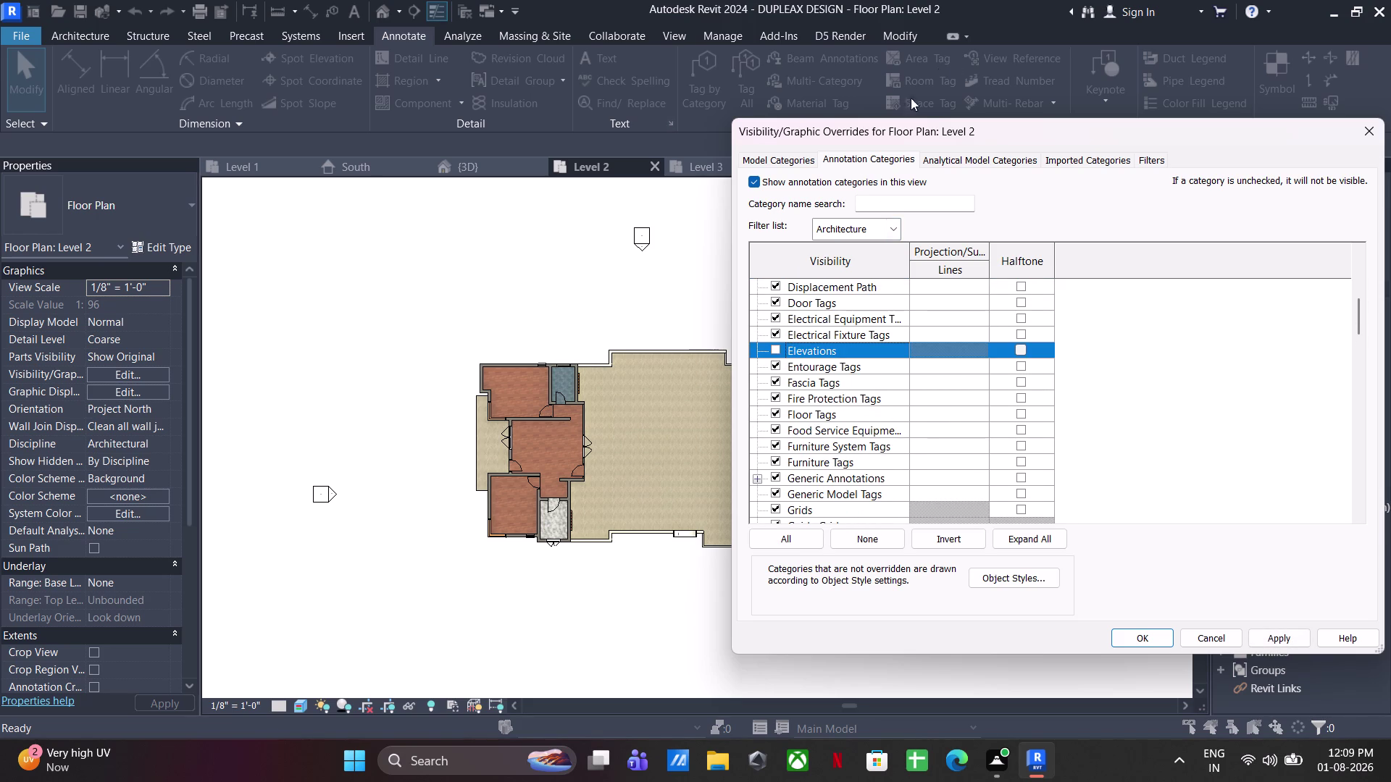
click(1082, 159)
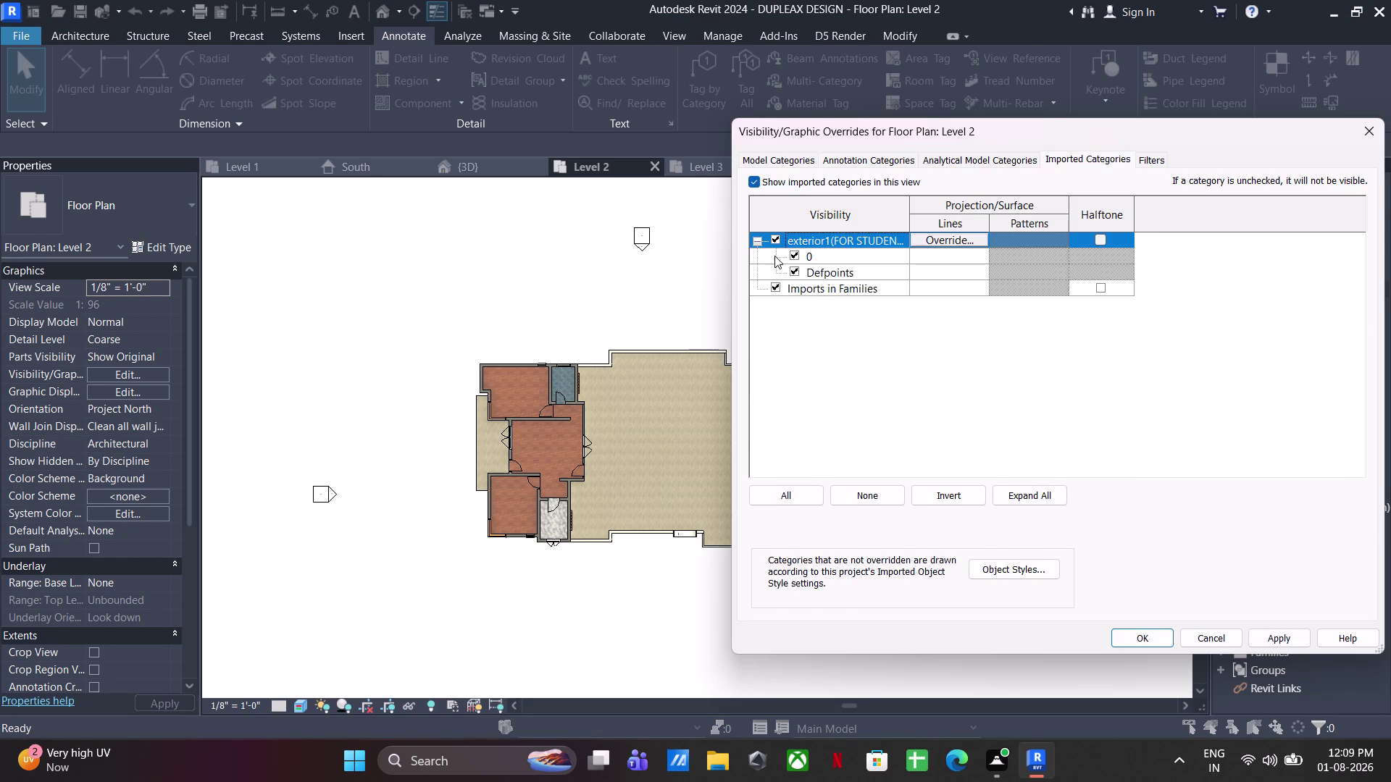
click(772, 236)
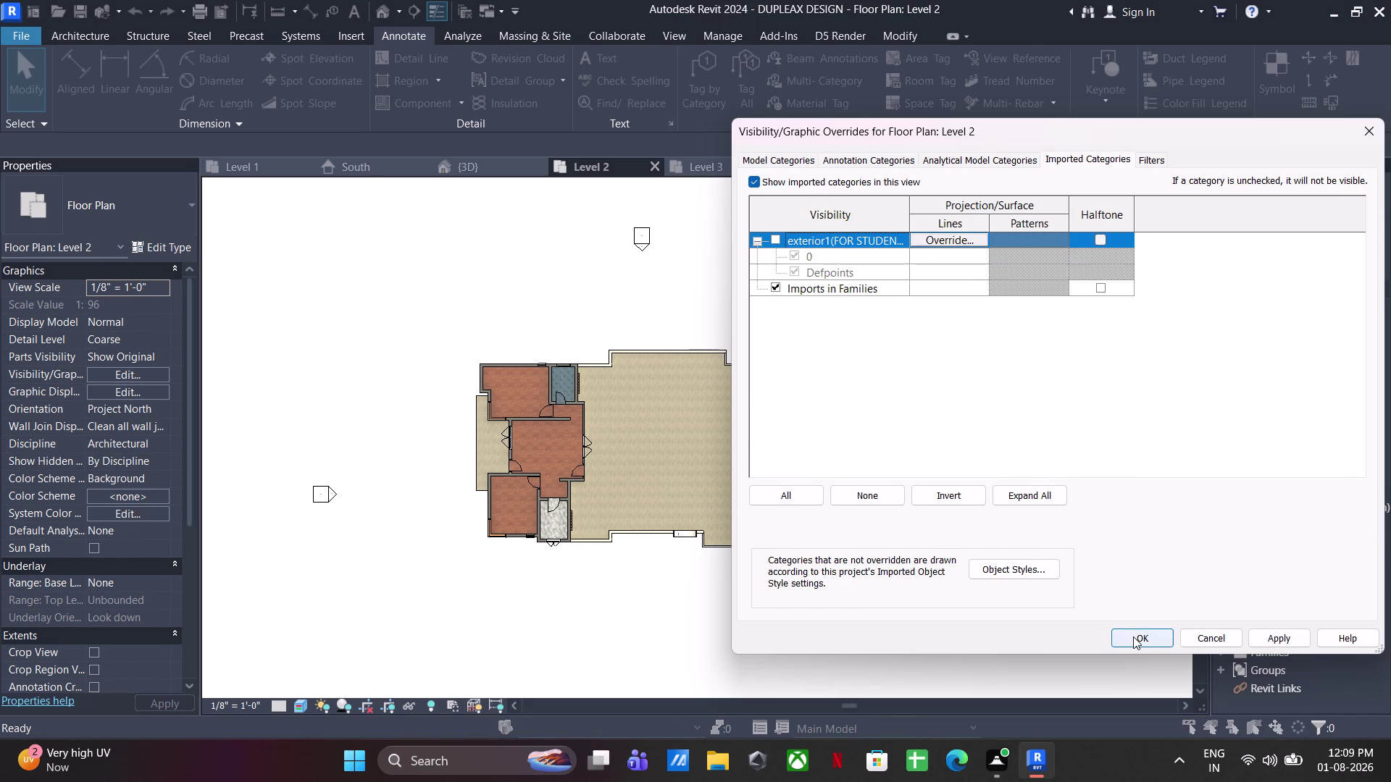
click(1133, 637)
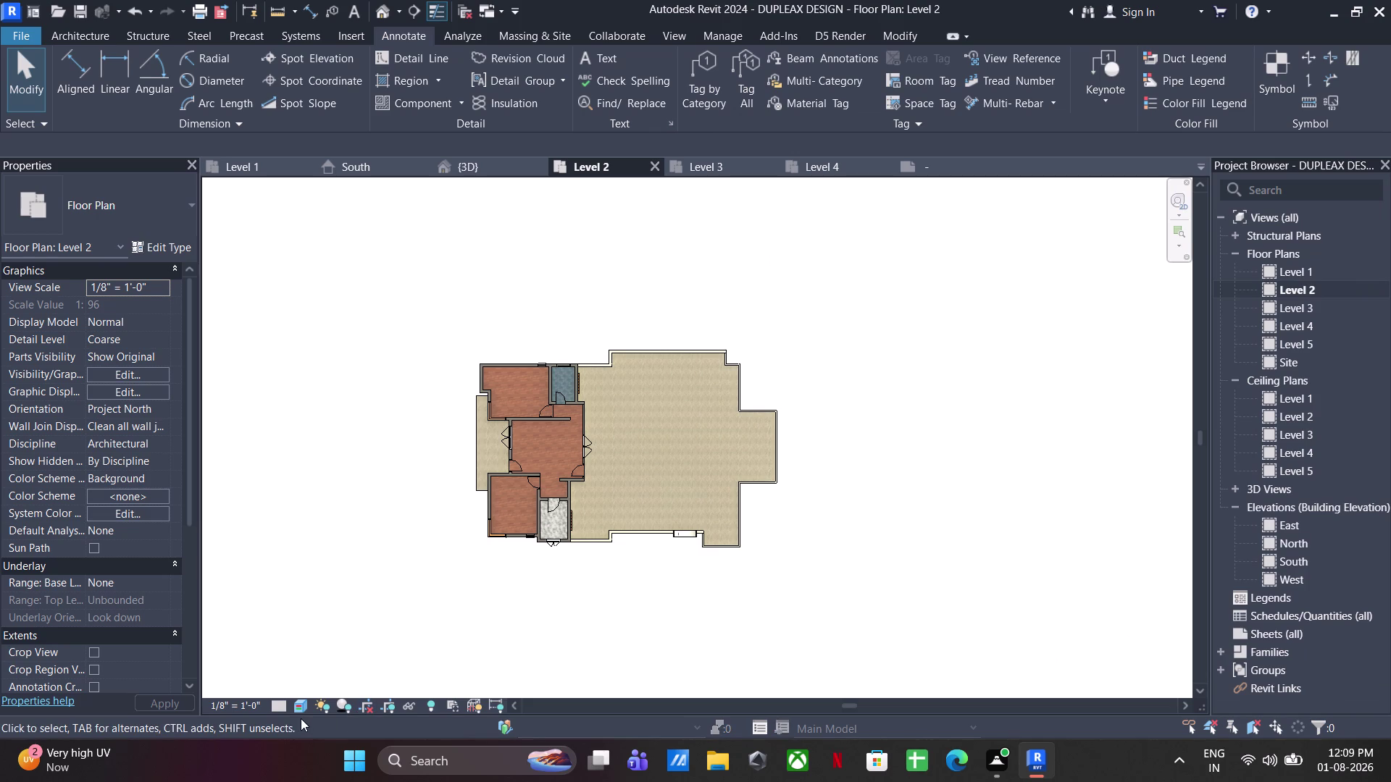
Select the short bottom wall and review its wall Type Properties.
click(300, 712)
click(347, 613)
scroll(up, 3)
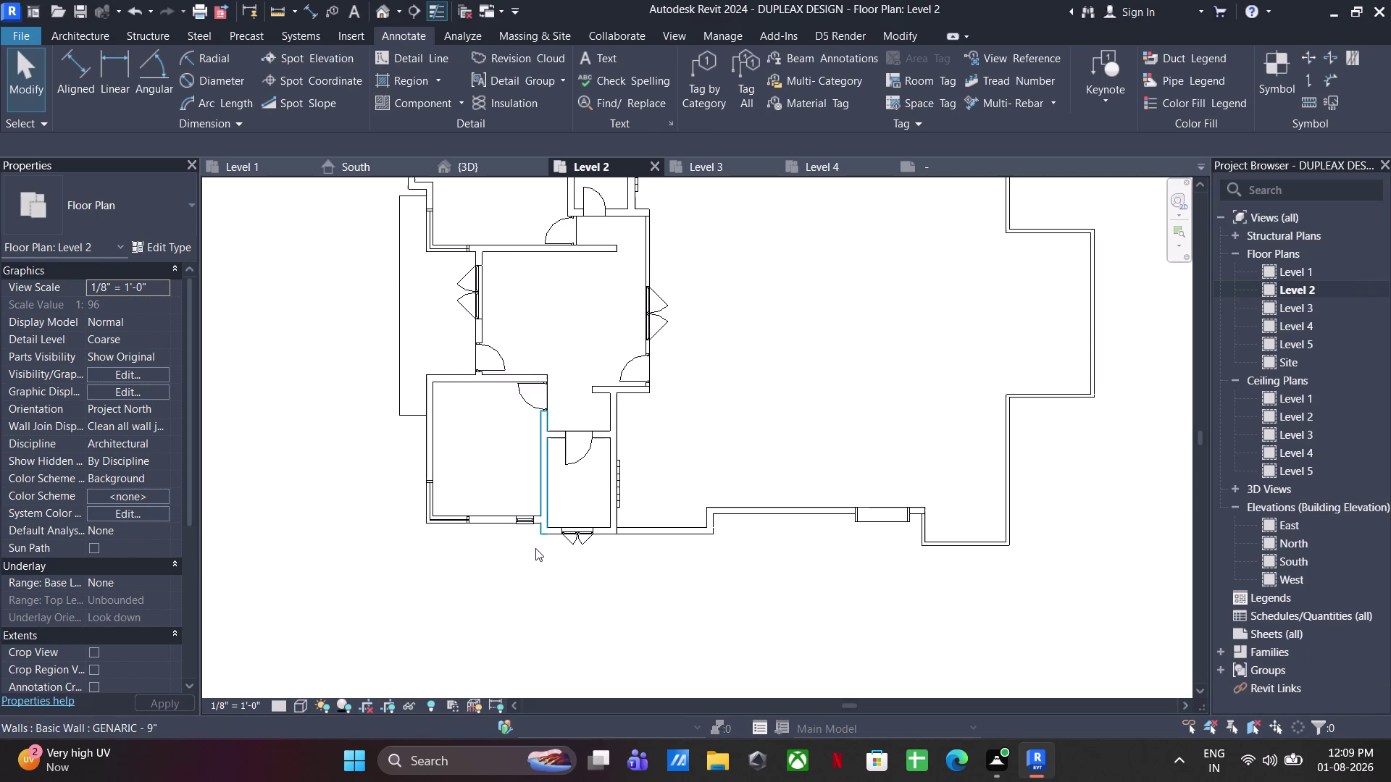
scroll(up, 3)
click(660, 517)
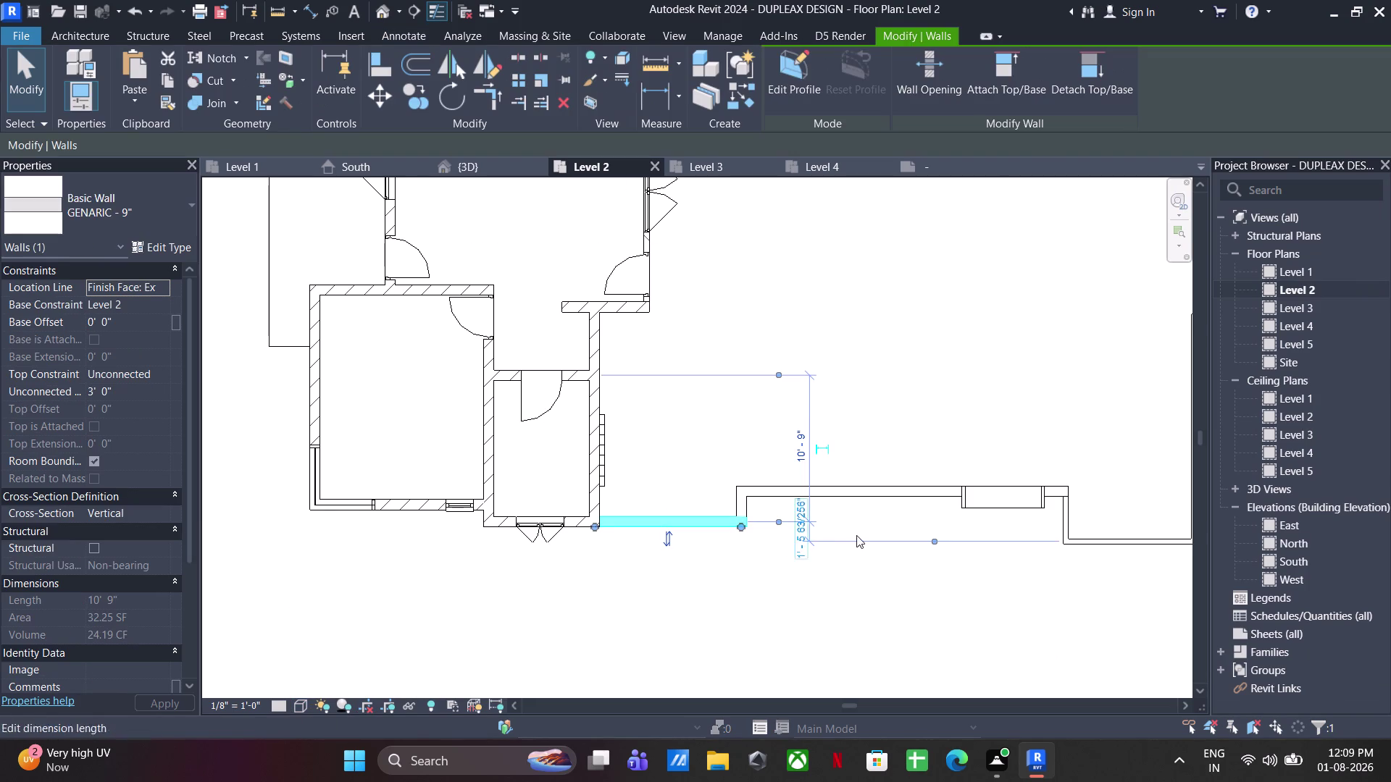
click(166, 240)
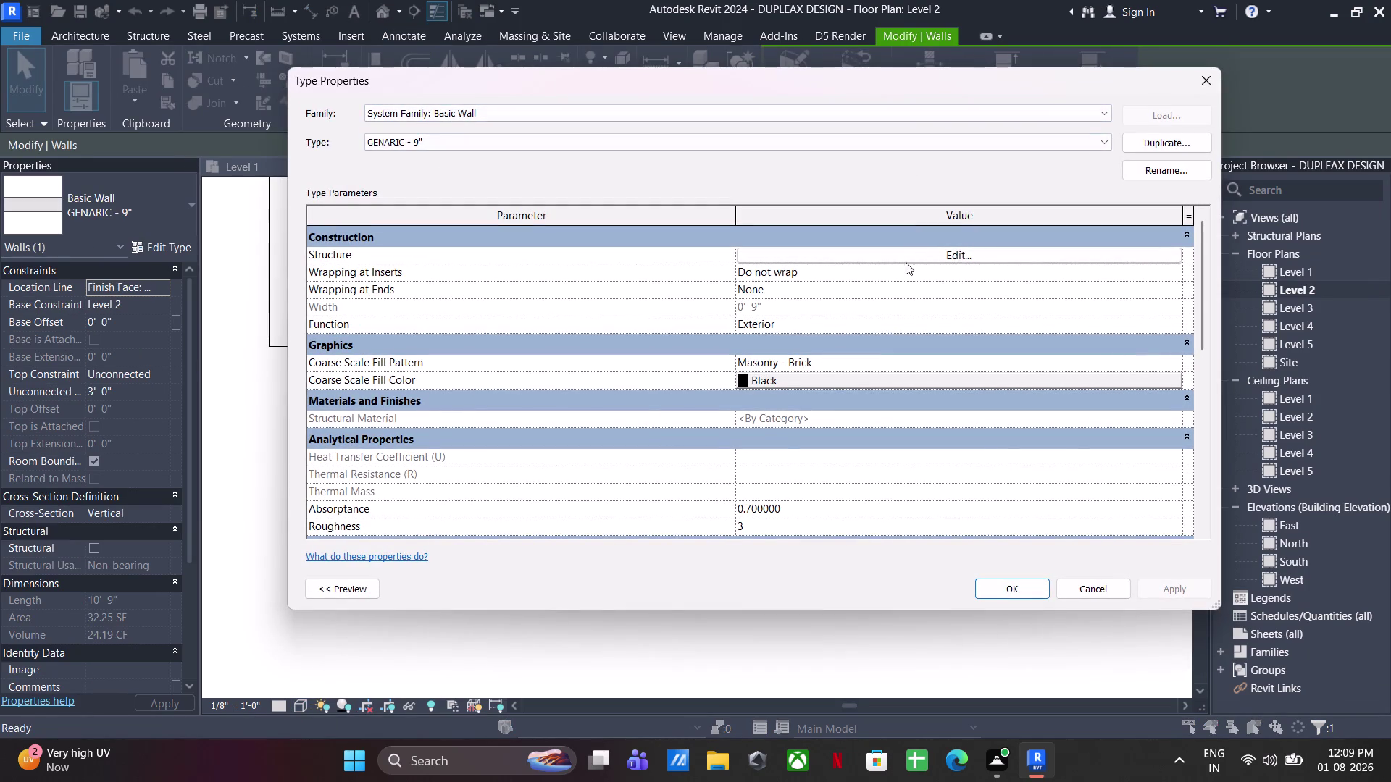
click(1003, 587)
click(838, 620)
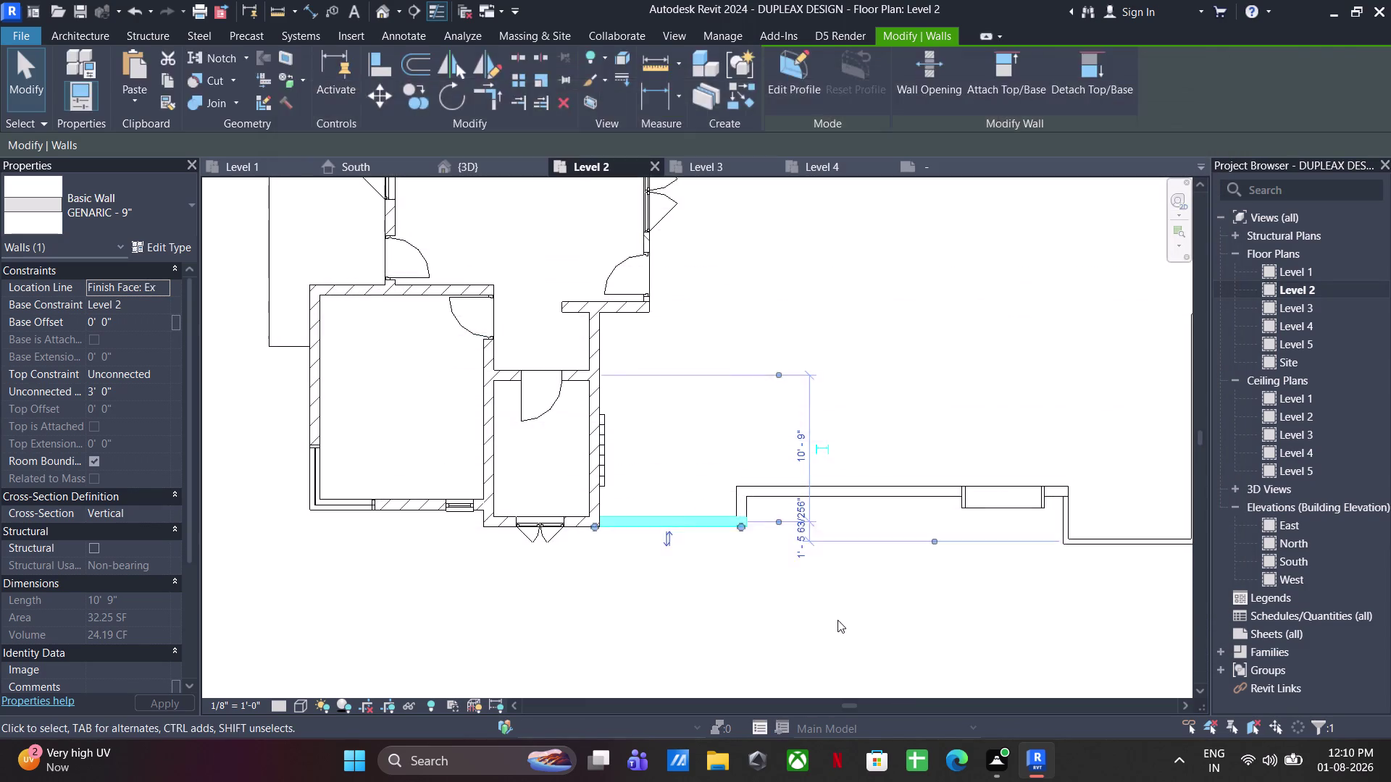
Pan and zoom to centre the Level 2 plan in view.
scroll(down, 3)
middle_drag(556, 619, 592, 629)
scroll(up, 3)
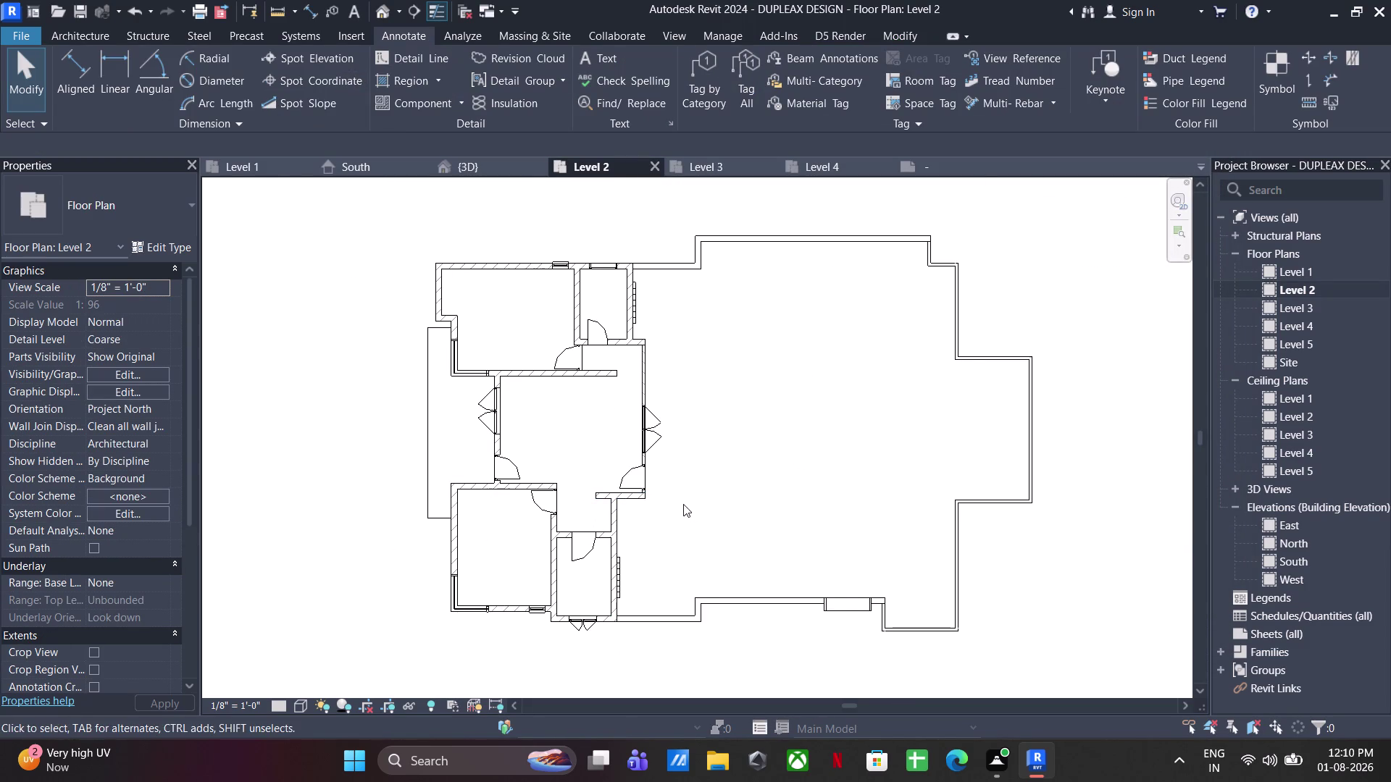
middle_drag(680, 503, 670, 502)
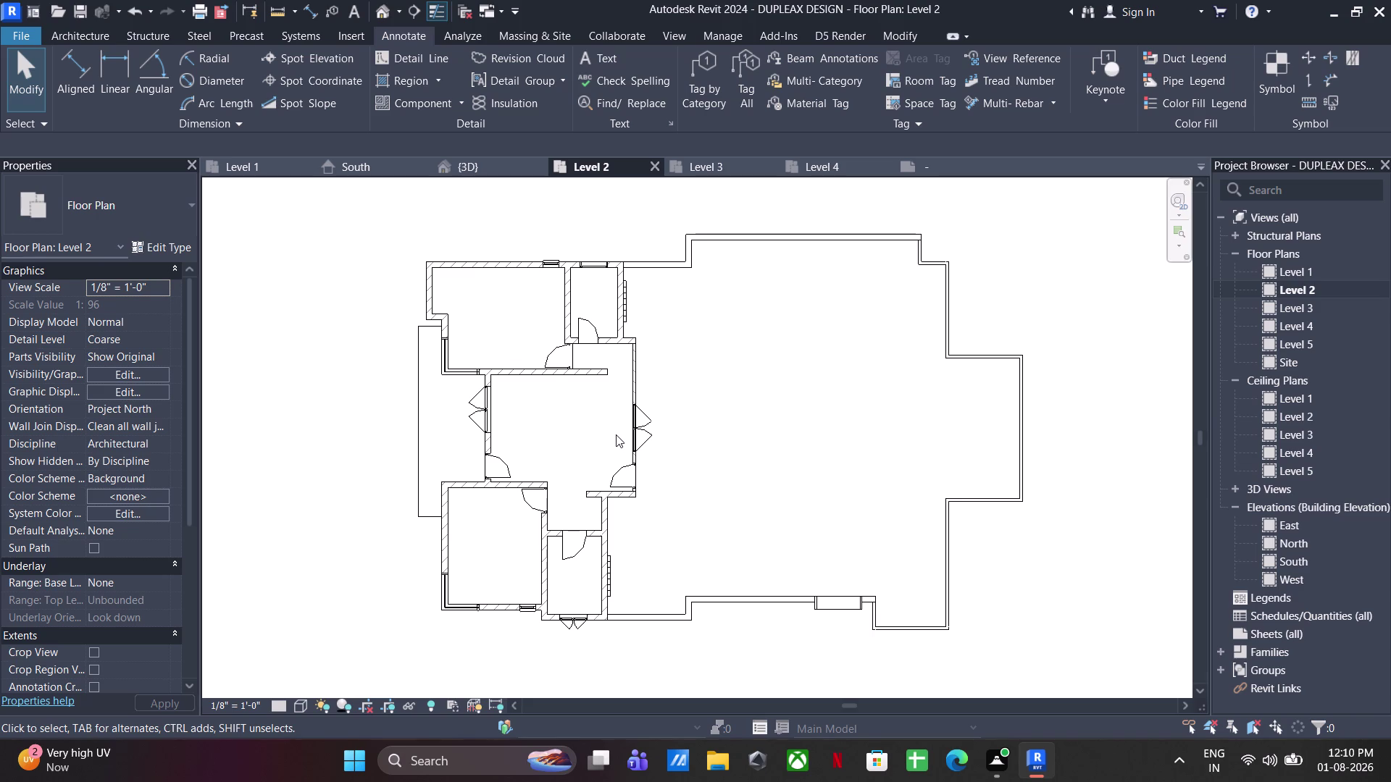
click(67, 32)
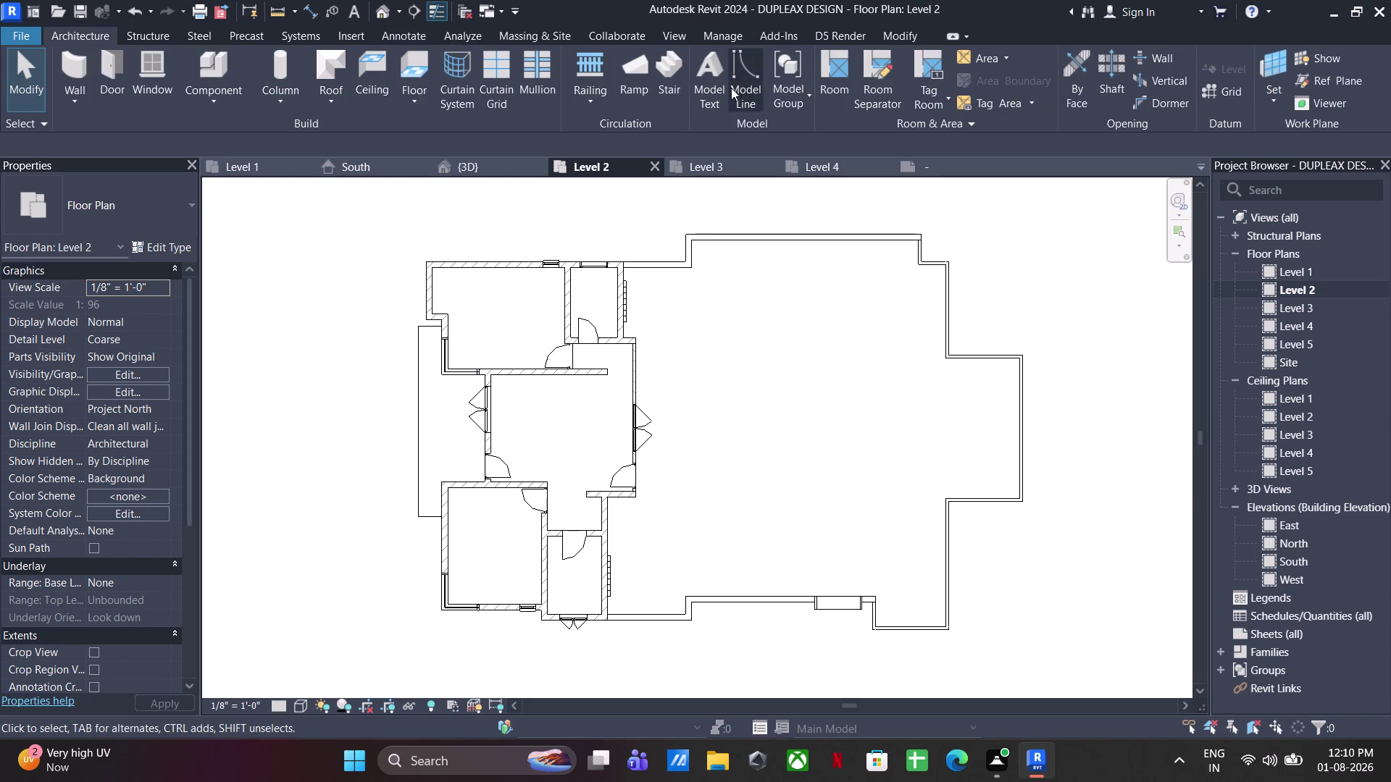
Place rooms in the top-left room, small side room, central hall, lower-left and lower small rooms.
click(839, 75)
click(501, 313)
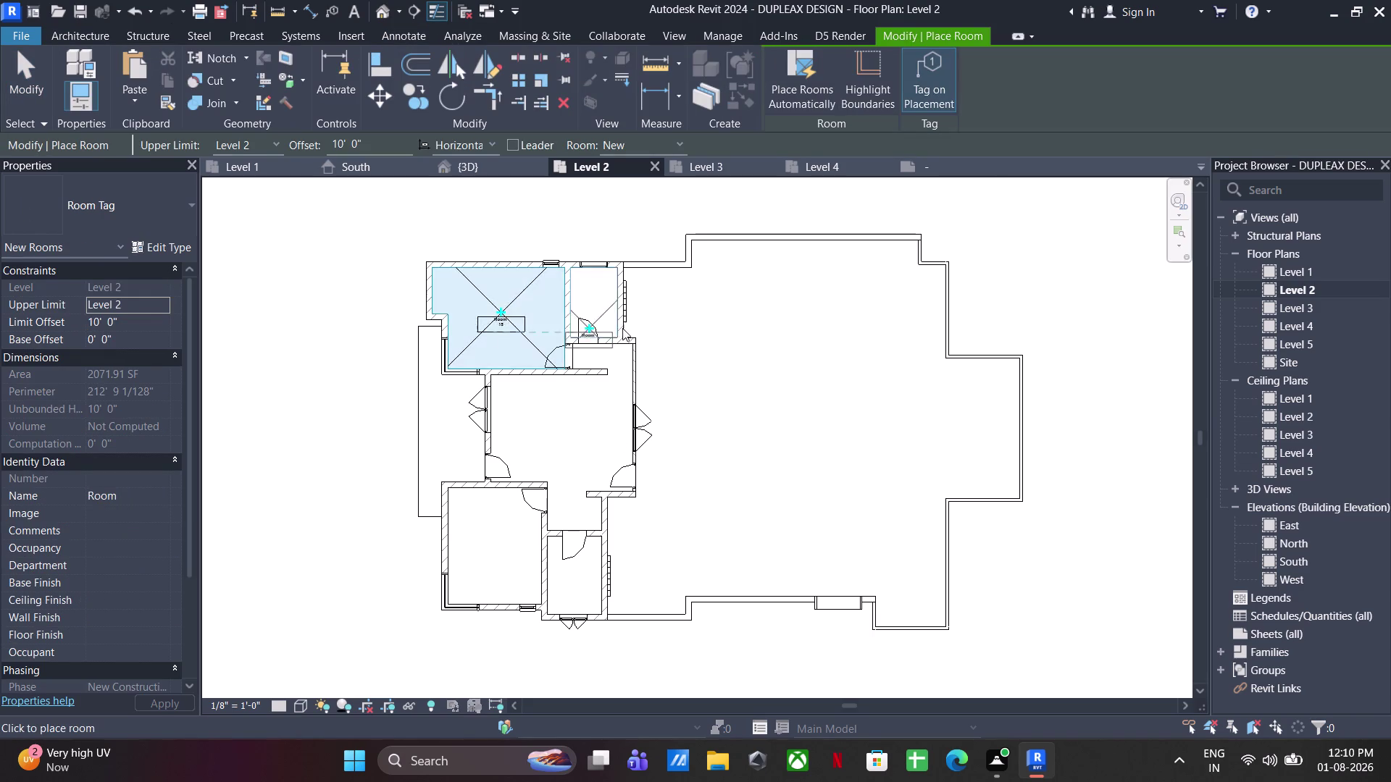
scroll(up, 3)
key(space)
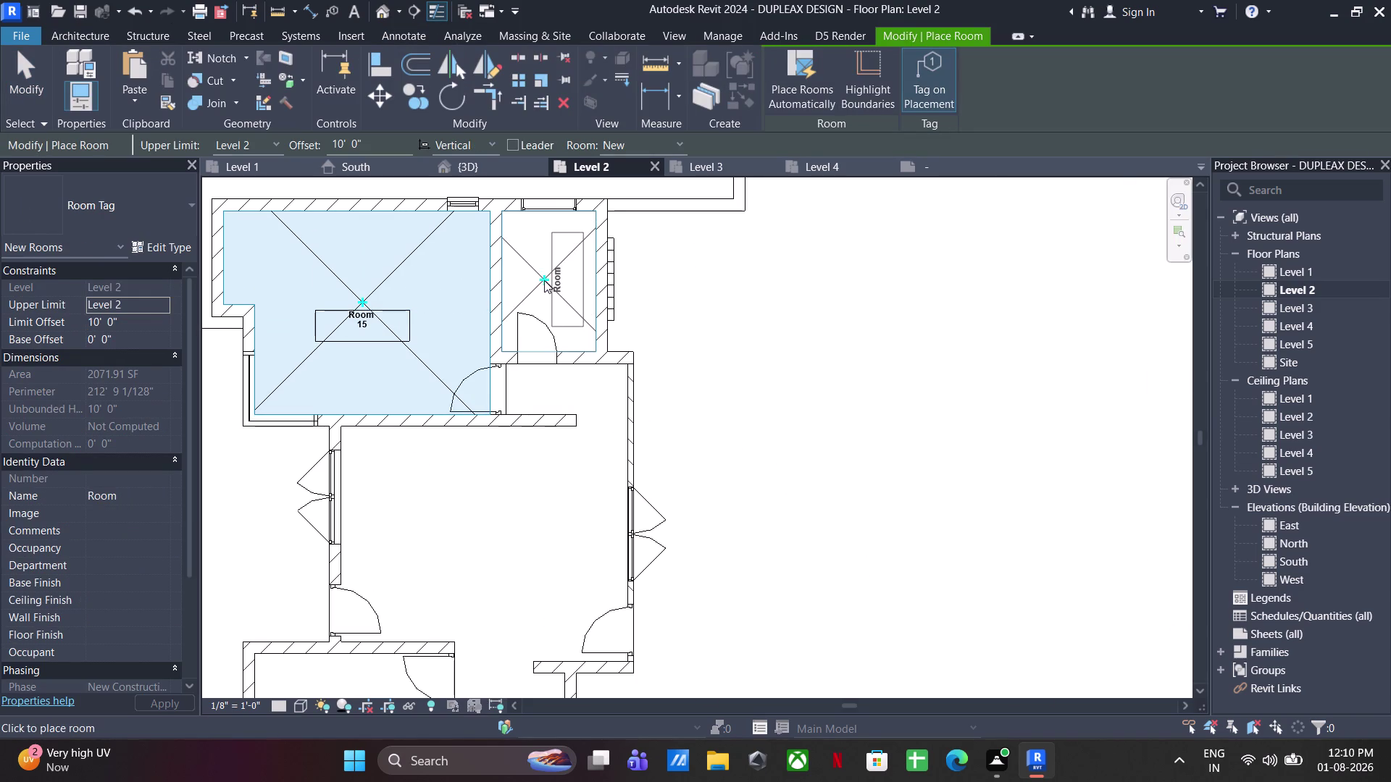
click(542, 275)
click(517, 511)
middle_drag(515, 552, 595, 252)
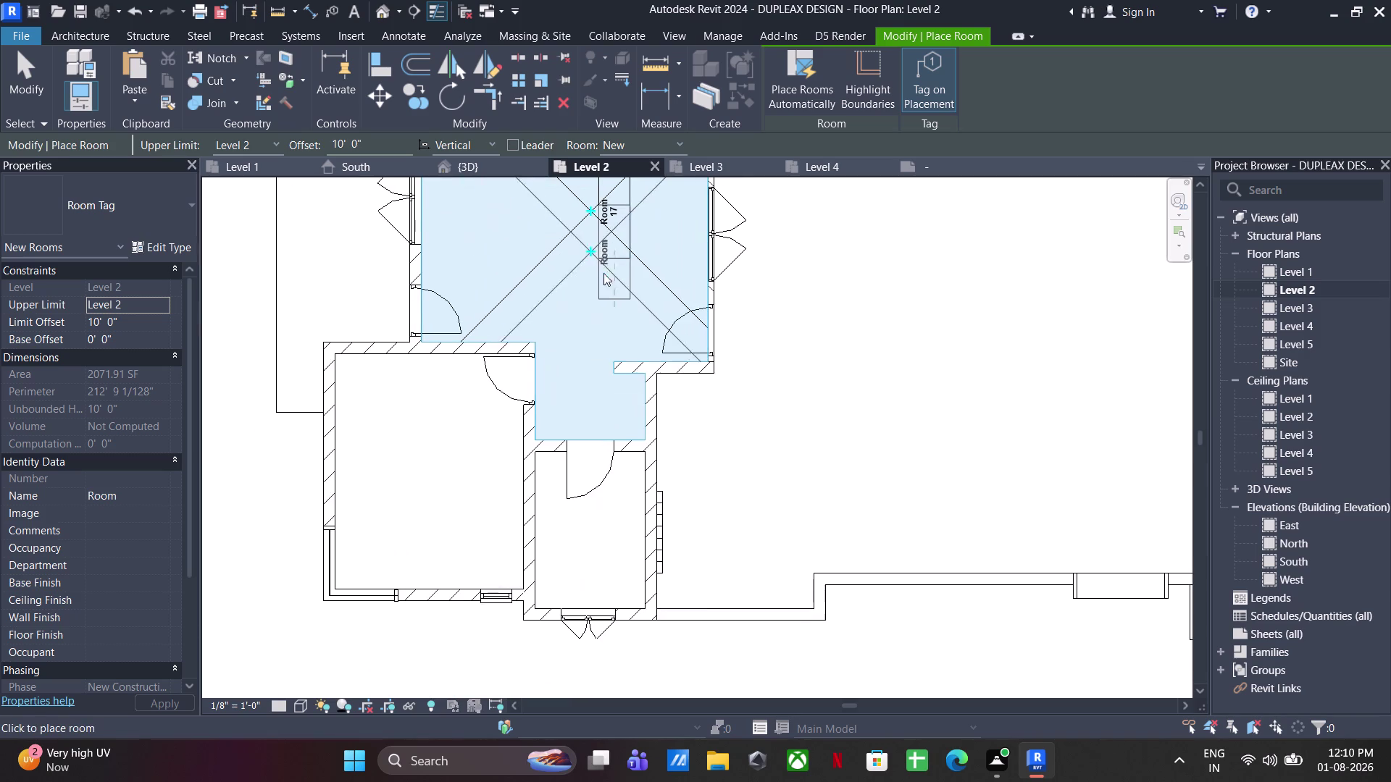
click(421, 486)
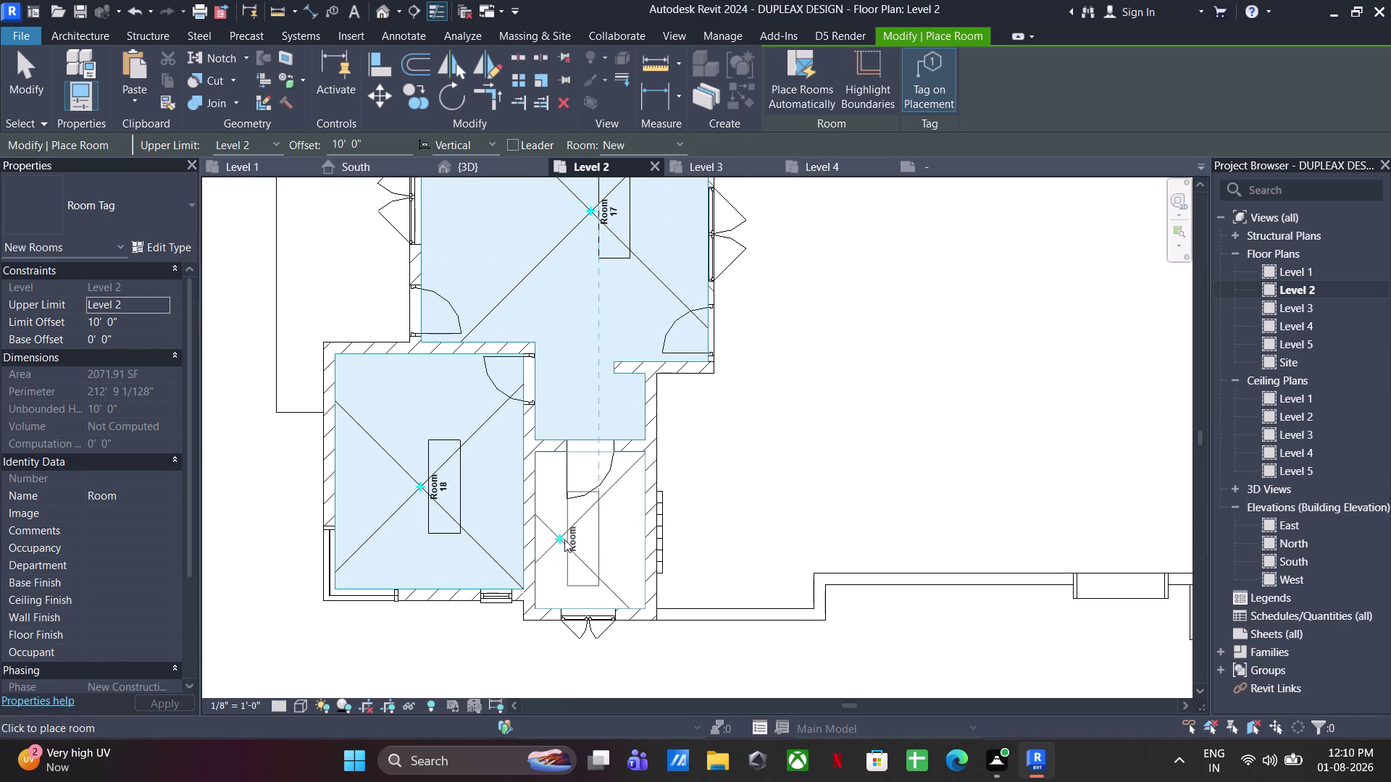
click(572, 541)
click(869, 446)
Place Room 20 in the large open area and finish placing rooms.
scroll(down, 3)
middle_drag(860, 451, 683, 564)
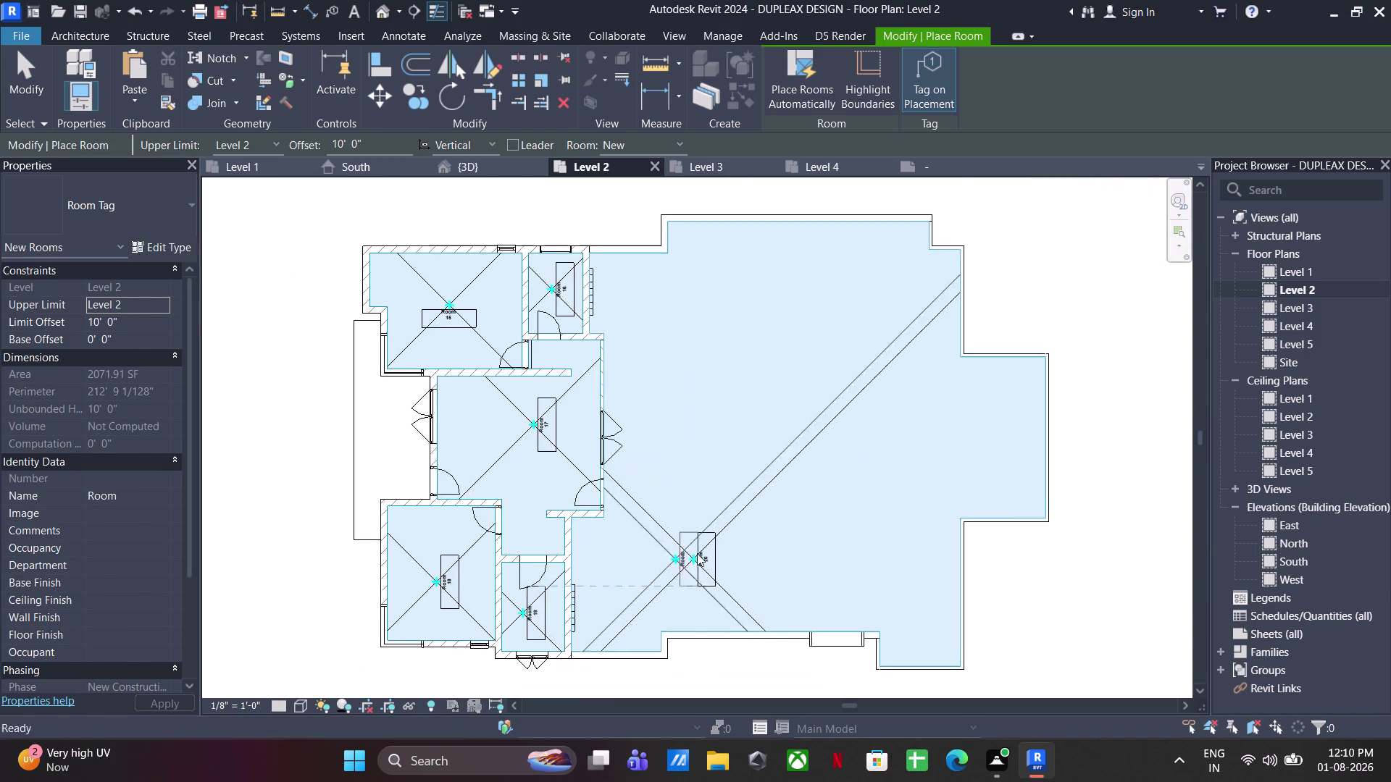
key(Escape)
scroll(up, 3)
key(Escape)
click(696, 564)
drag(701, 557, 831, 303)
key(space)
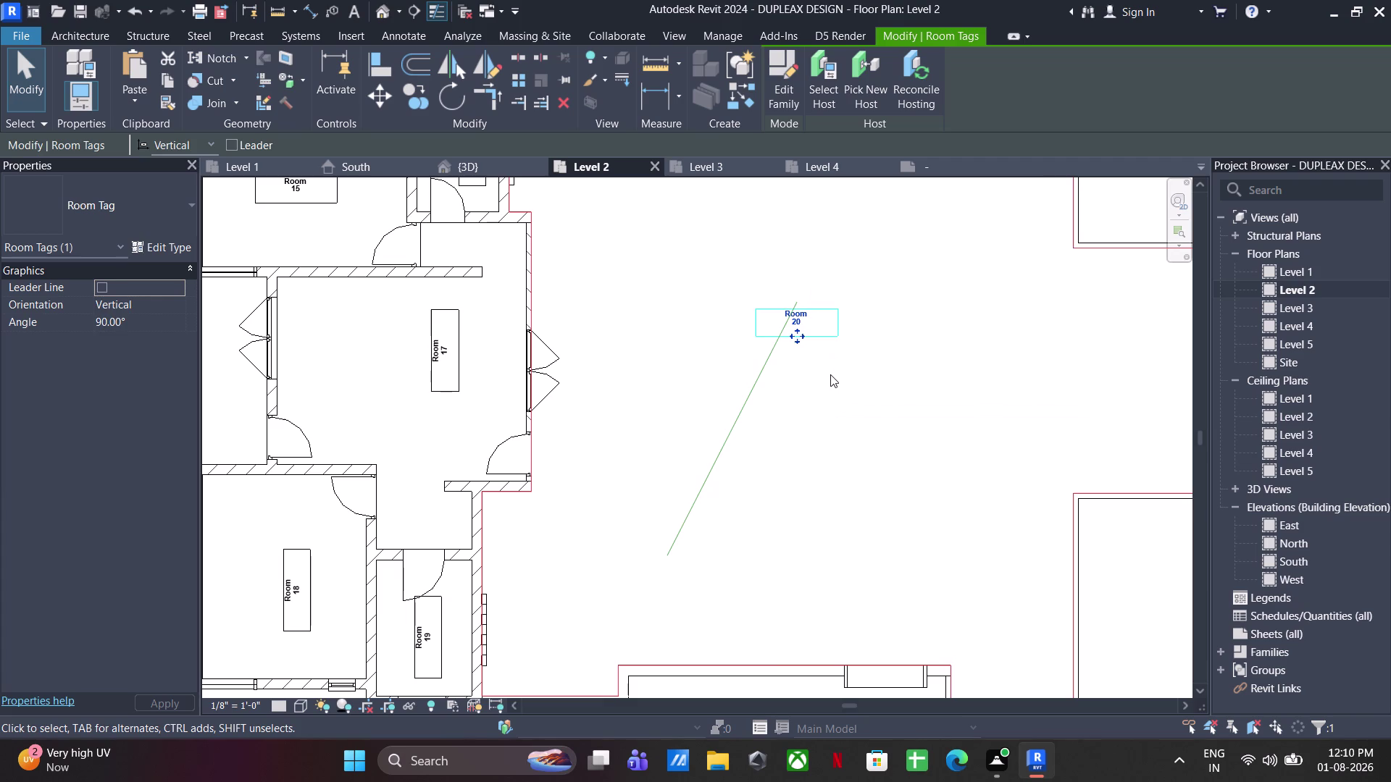
Rename the Room 20 tag to 'openterrace'.
click(823, 393)
click(788, 323)
scroll(up, 3)
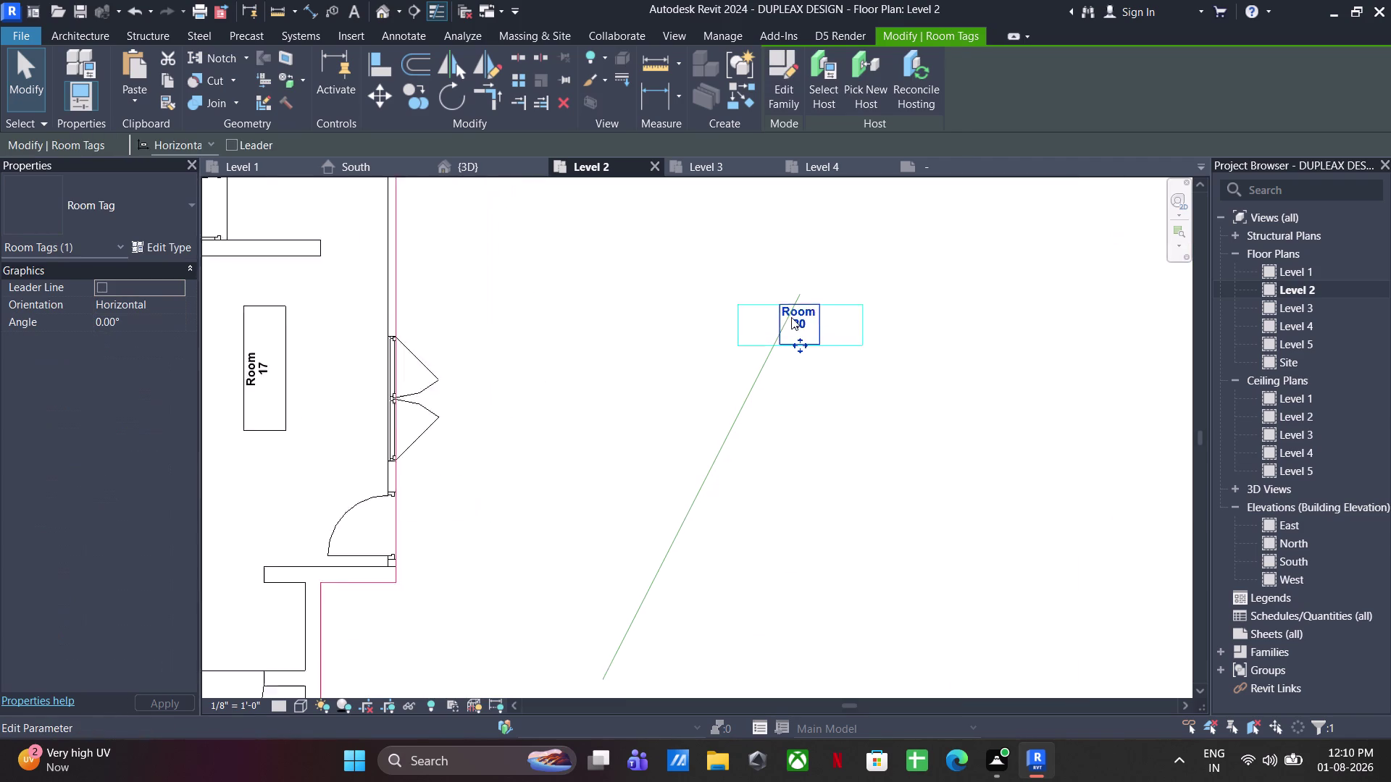
click(790, 311)
click(792, 306)
click(797, 303)
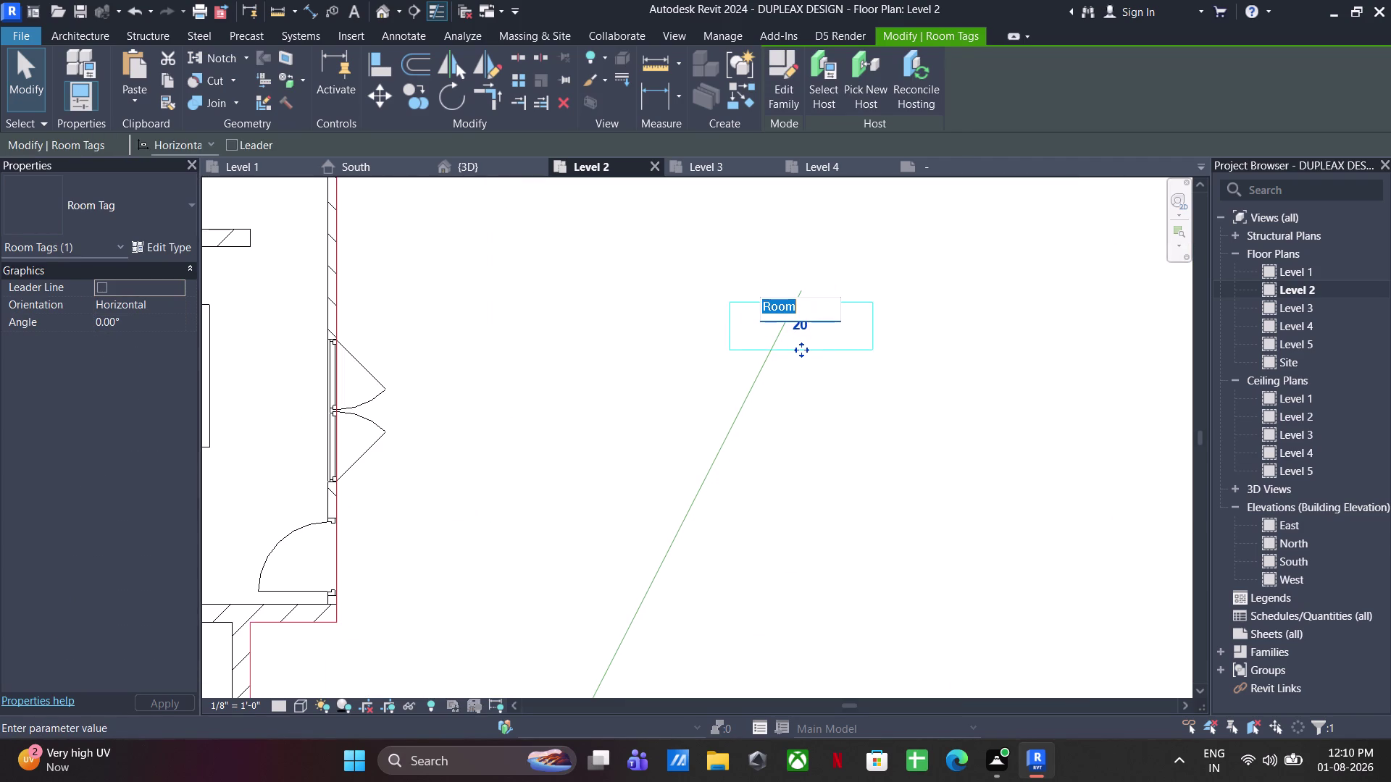
text(opent)
text(errace)
click(974, 528)
scroll(down, 3)
click(1005, 507)
scroll(down, 3)
Rename the Room 19 tag to 'kitchen 1st'.
middle_drag(827, 475, 922, 440)
scroll(up, 3)
scroll(up, 3)
double_click(651, 555)
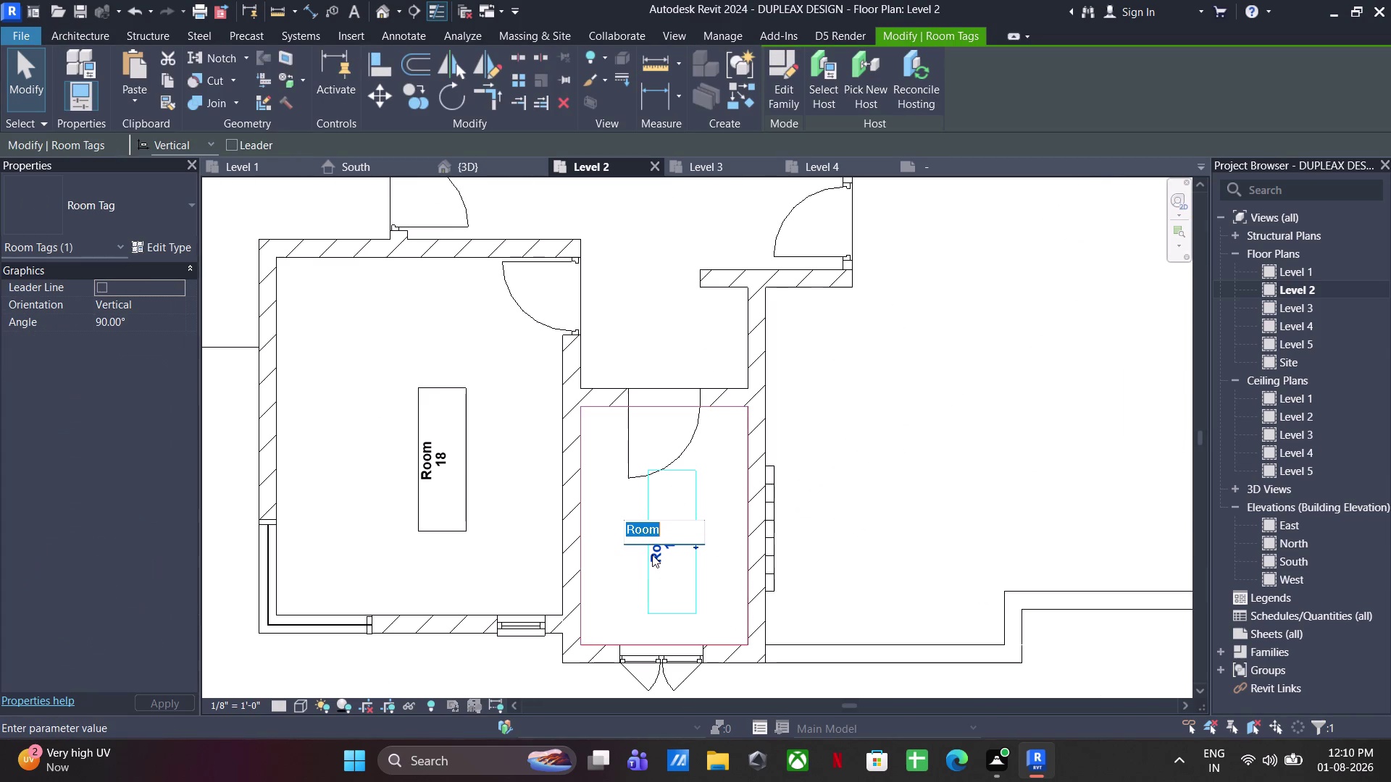
text(kitchen)
key(space)
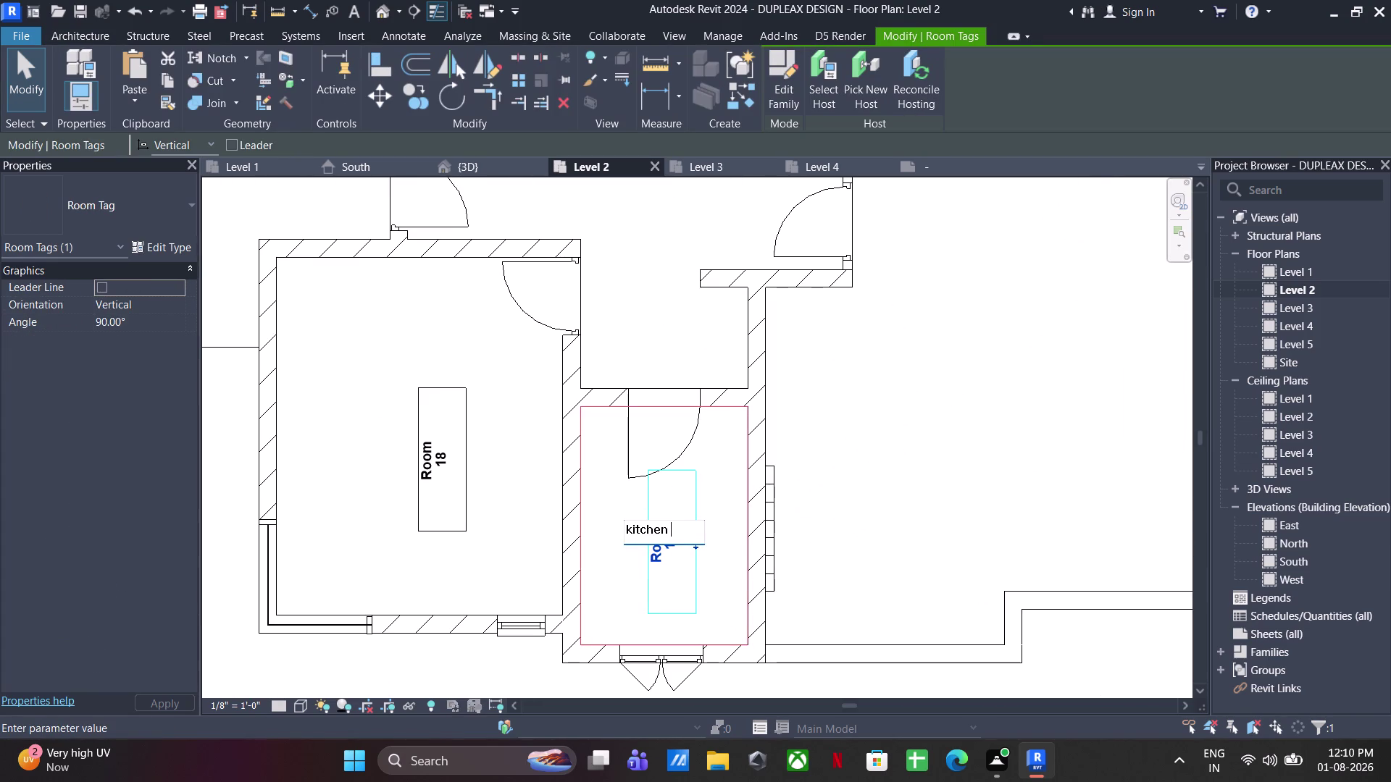
text(1st)
click(935, 458)
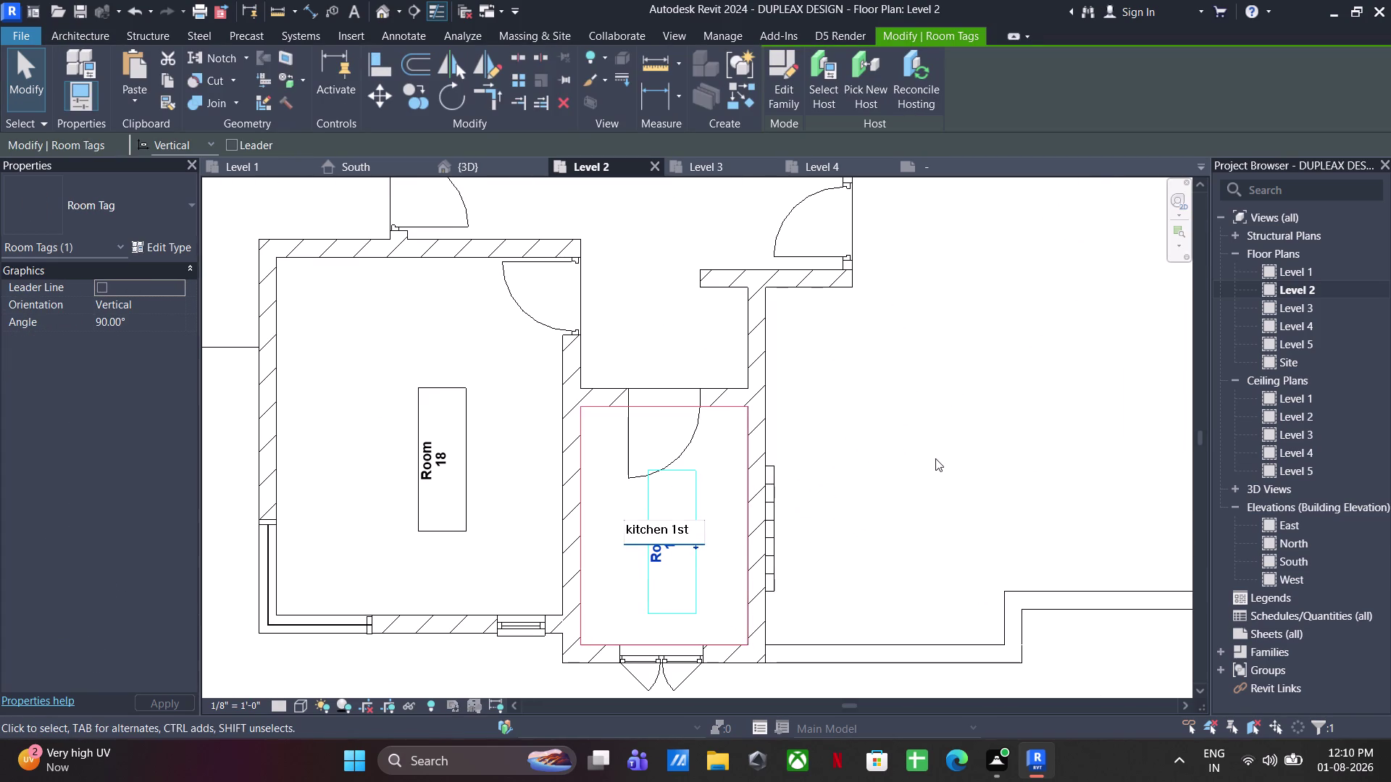
Rename the Room 18 tag to 'bed room 1st 1'.
click(424, 479)
click(425, 478)
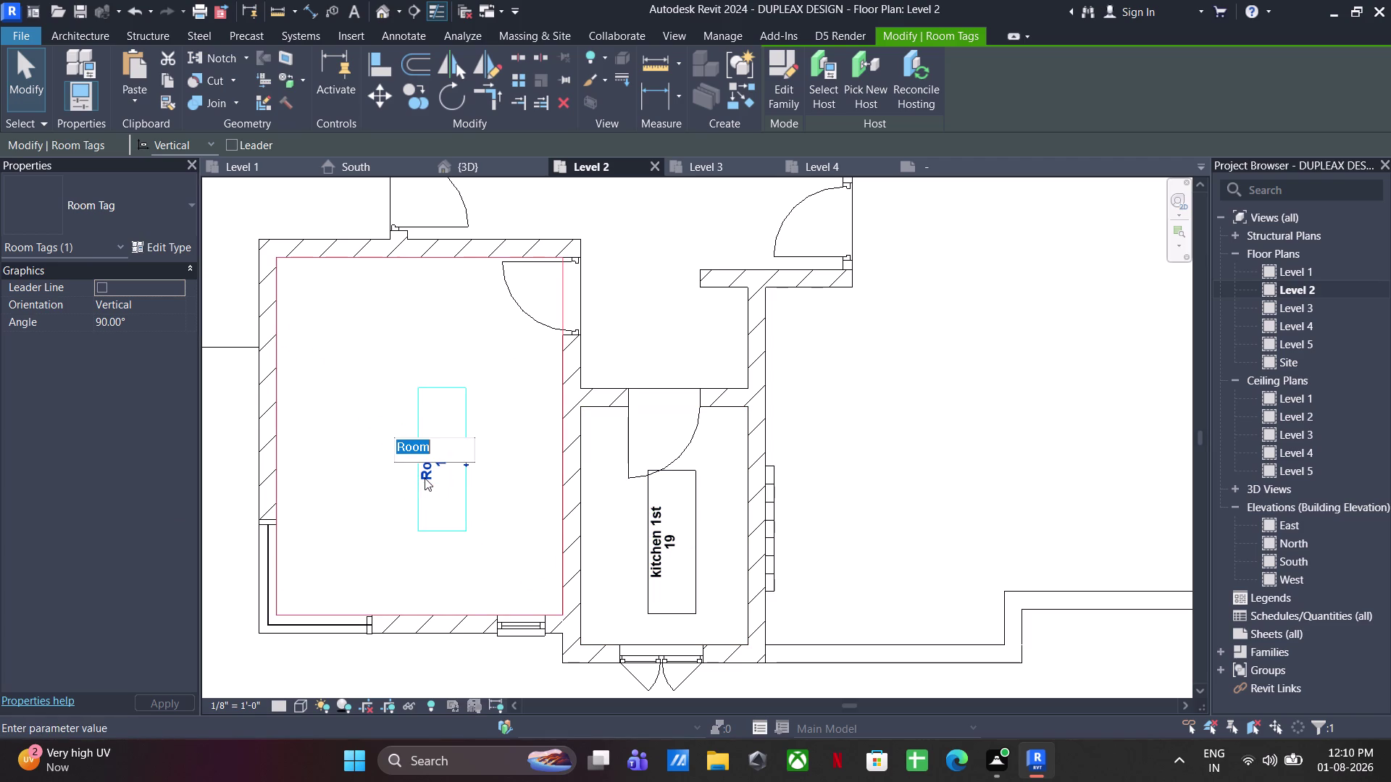
key(r)
key(BackSpace)
text(be)
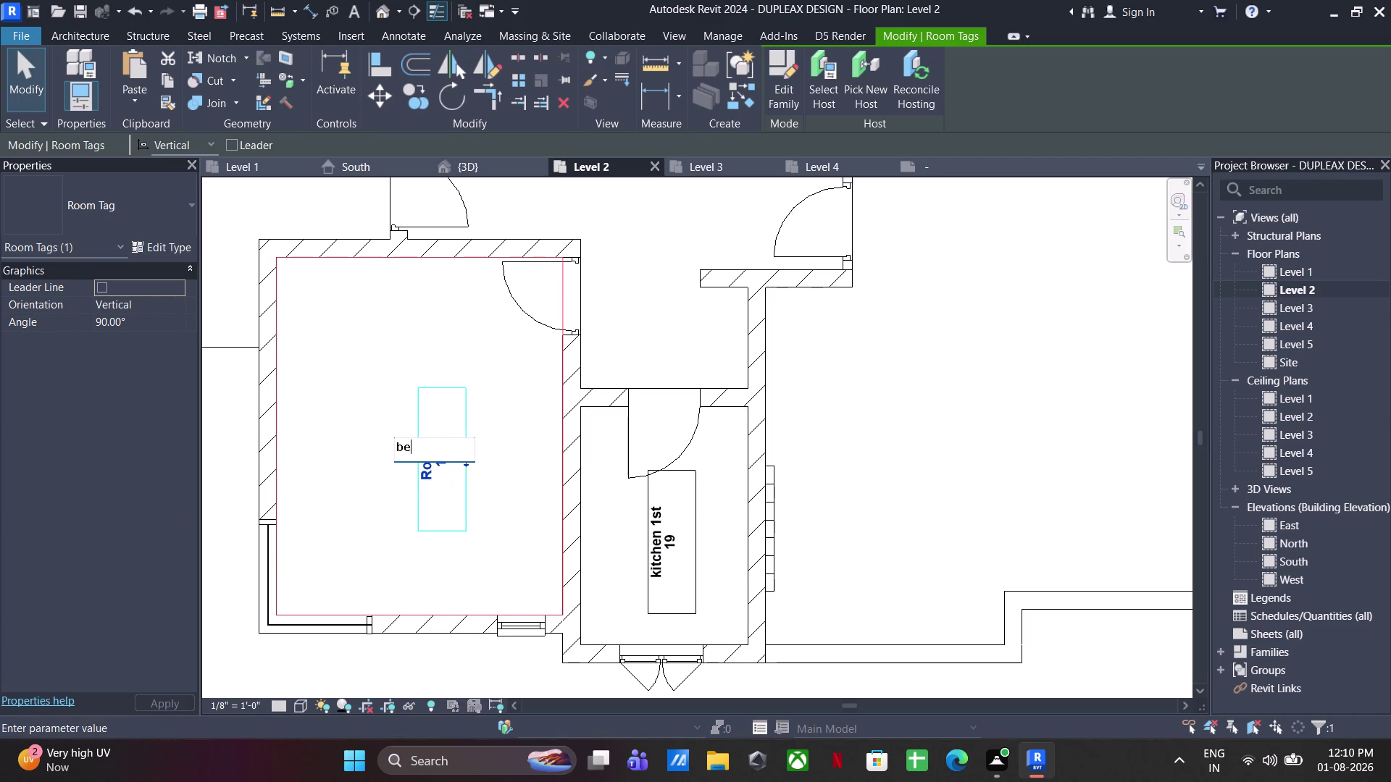
text(d room 1s)
text(t 1)
click(521, 414)
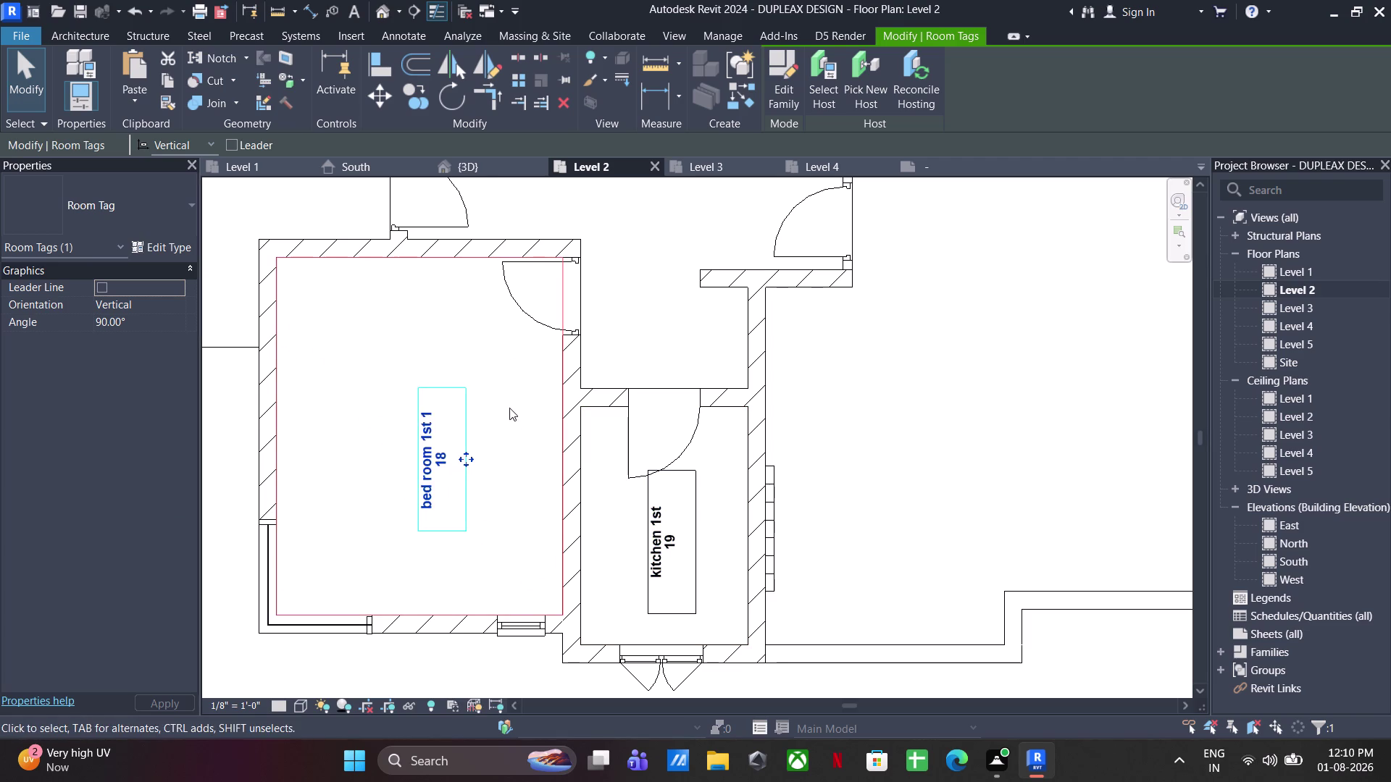
Rename the Room 17 tag to 'hall 1st'.
scroll(down, 3)
middle_drag(512, 410, 605, 729)
scroll(up, 3)
click(679, 528)
click(683, 533)
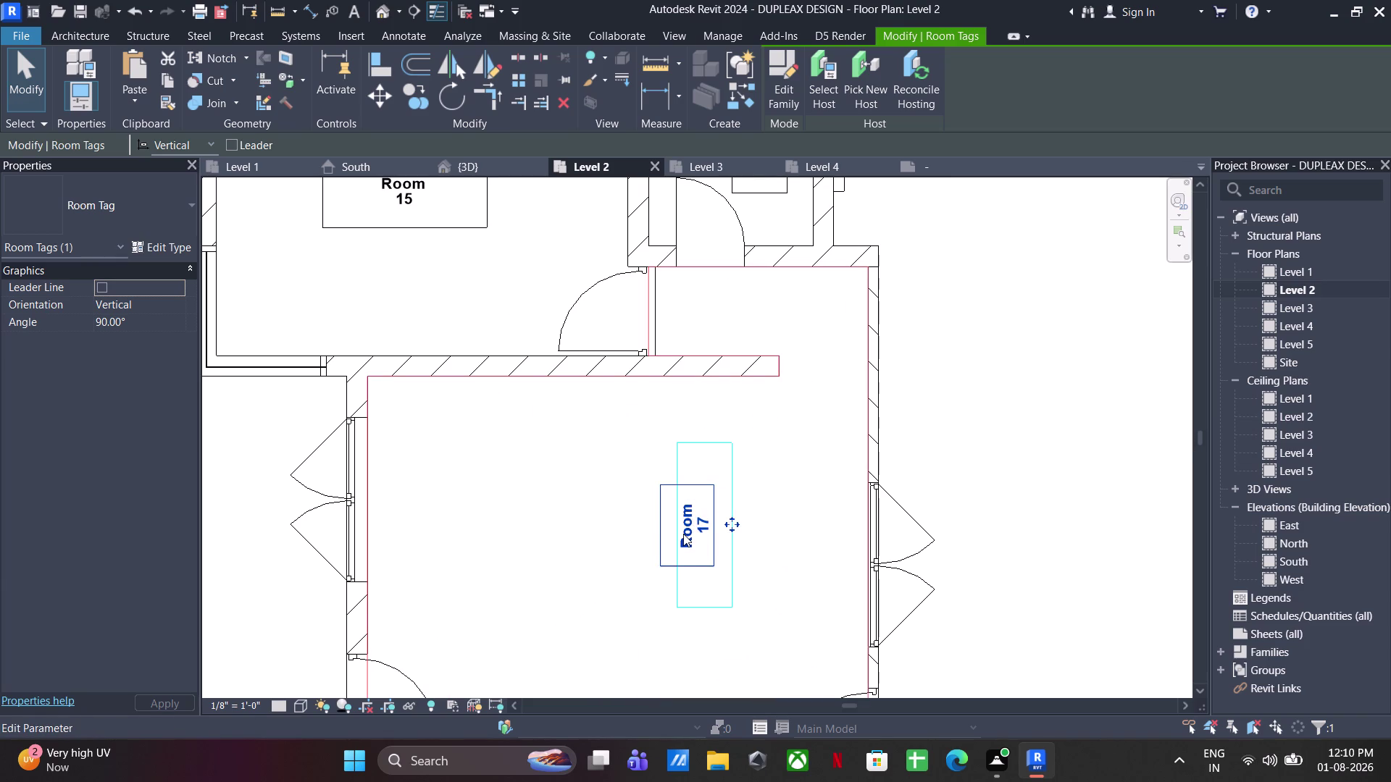
text(hall 1)
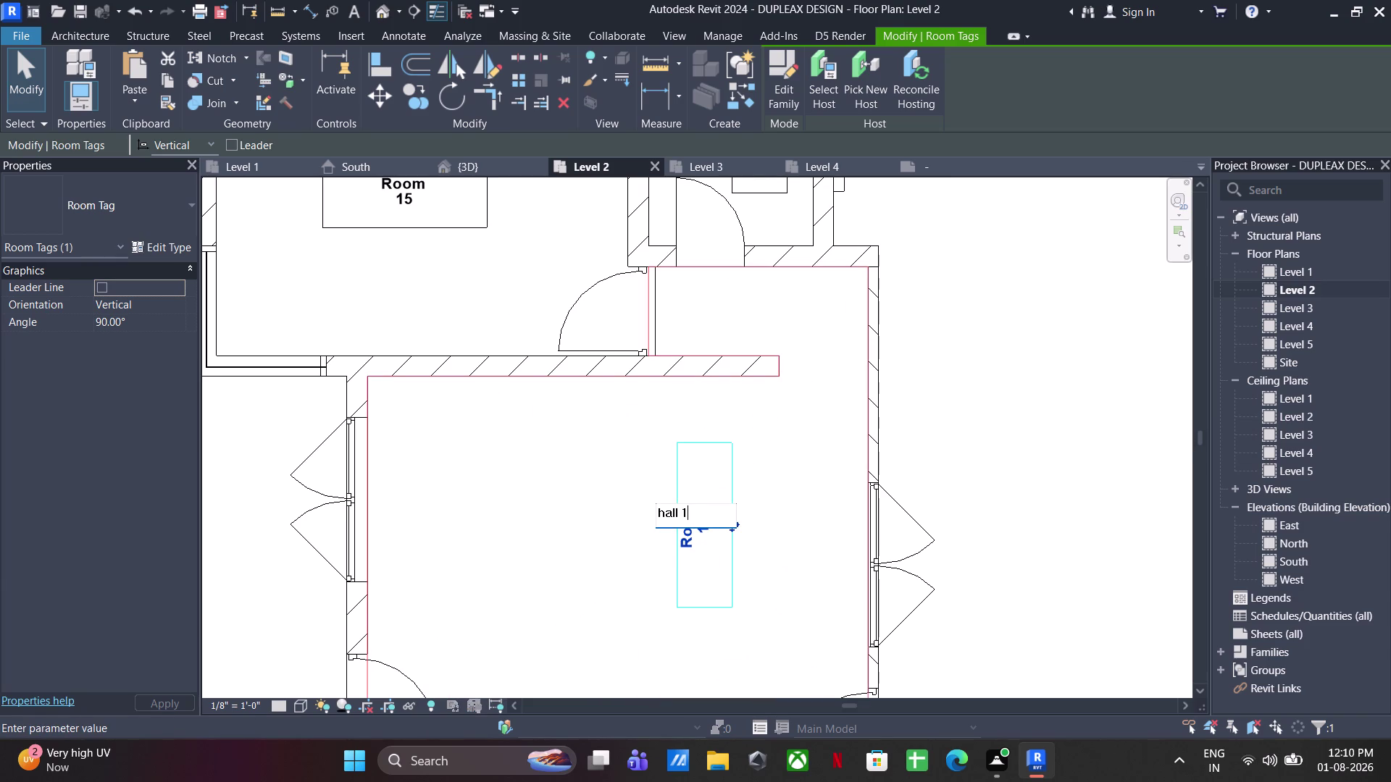
text(st)
click(622, 443)
Rename the Room 15 tag to 'bed room 2 1st'.
scroll(down, 3)
middle_drag(612, 441, 640, 518)
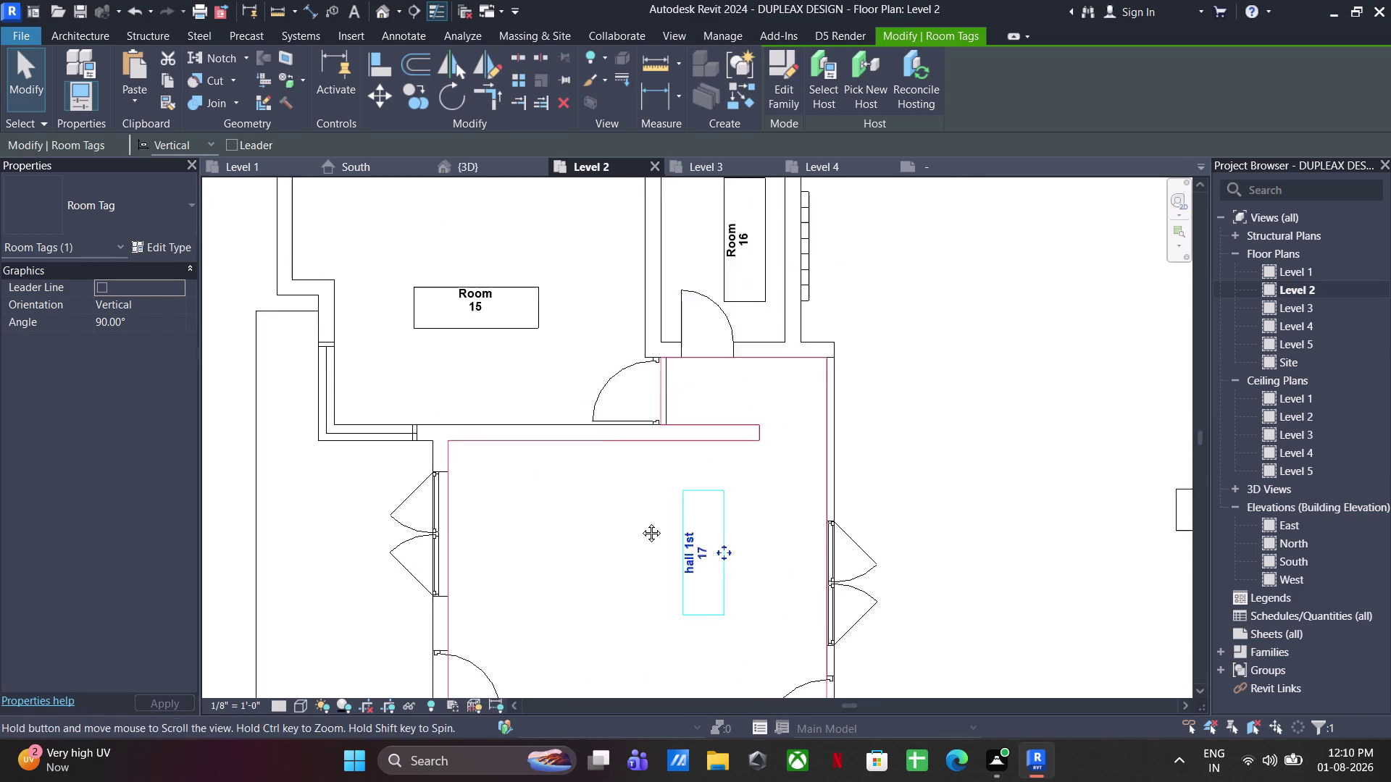
middle_drag(641, 518, 640, 547)
scroll(up, 3)
double_click(489, 356)
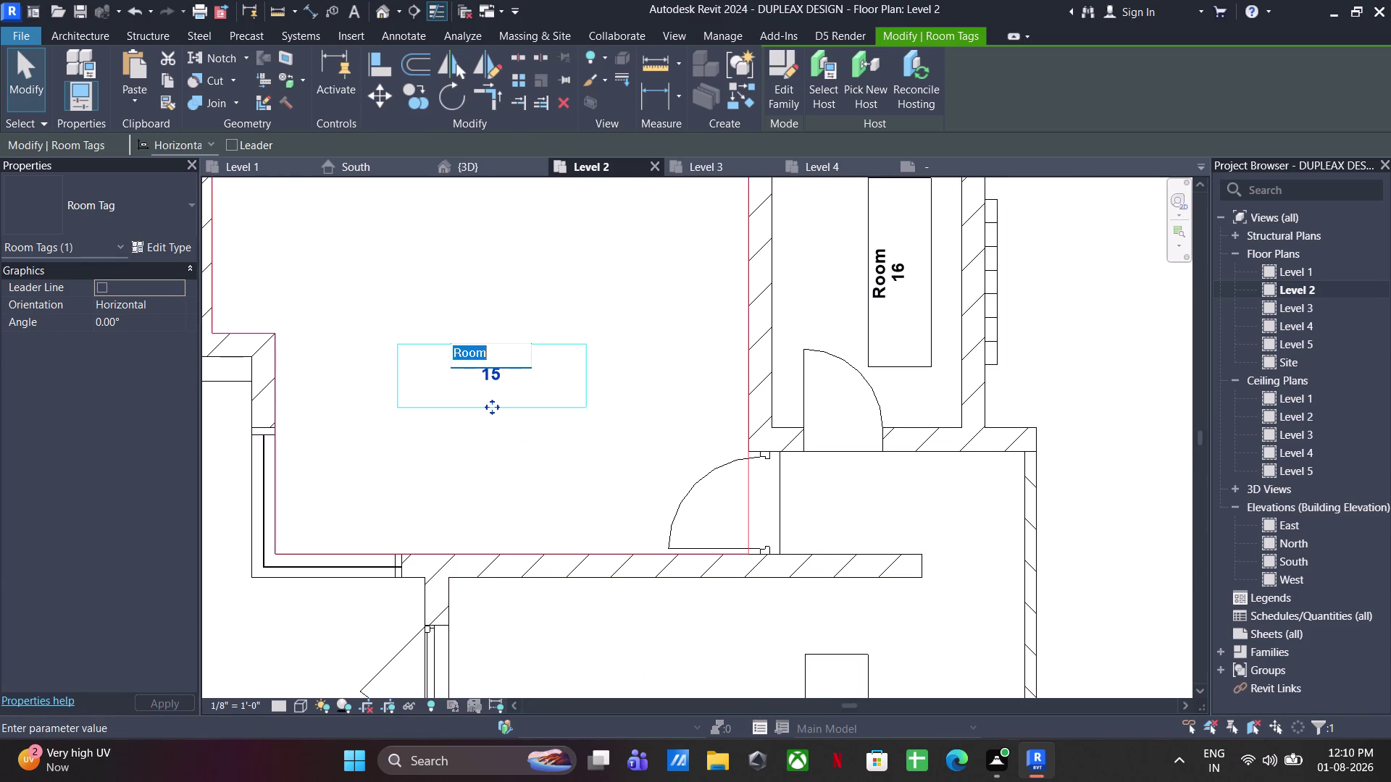
text(bed room)
key(space)
text(2)
key(space)
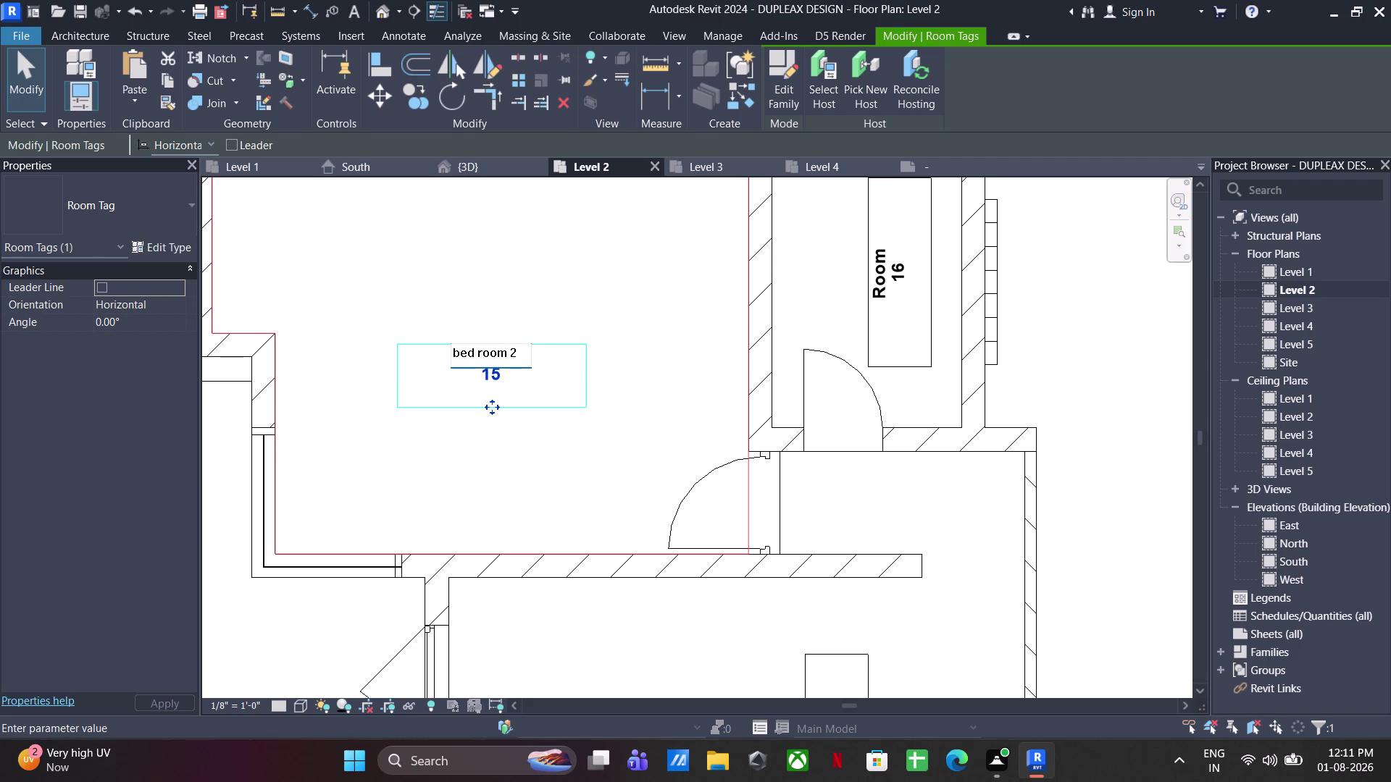
text(1st)
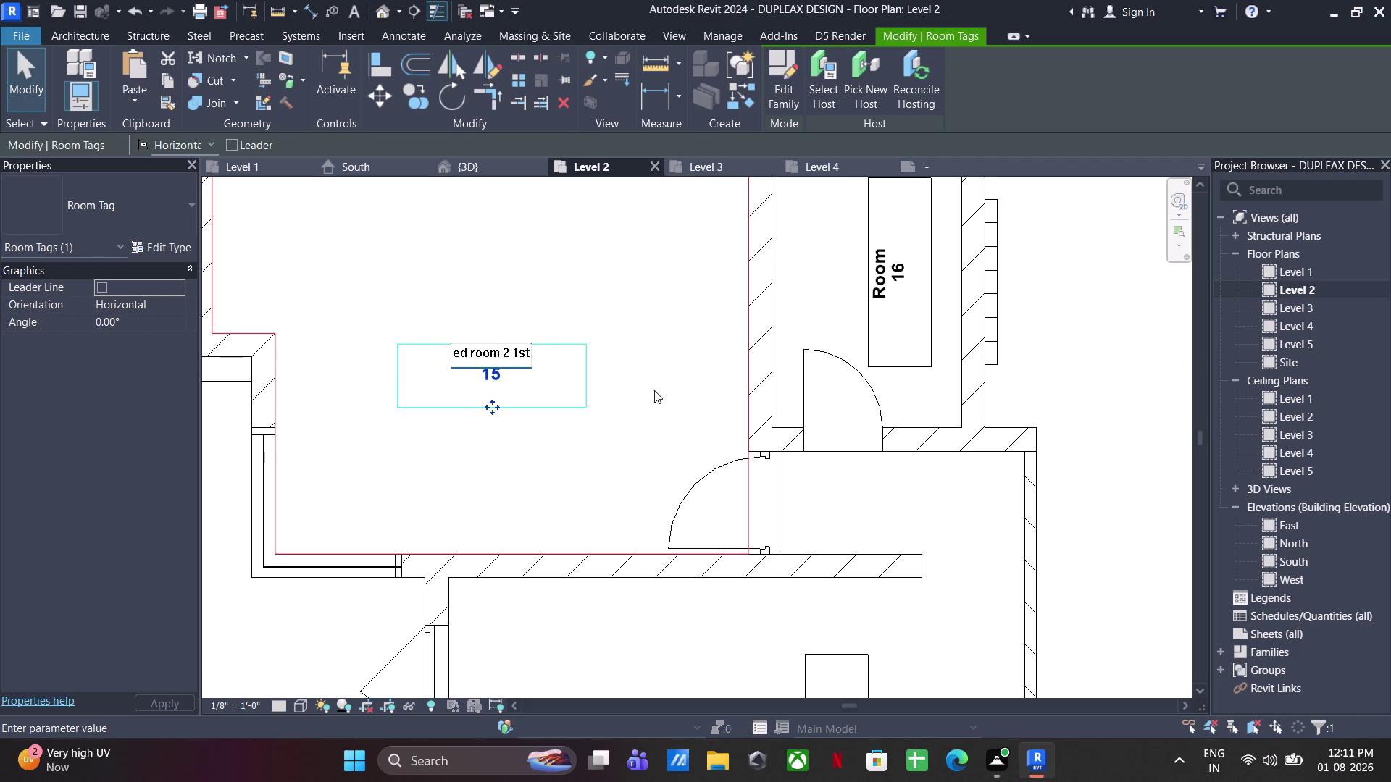
click(654, 391)
Rename the Room 16 tag to 'toilet 1 1st' and recentre the Level 2 plan.
middle_drag(1120, 316, 1066, 449)
double_click(825, 424)
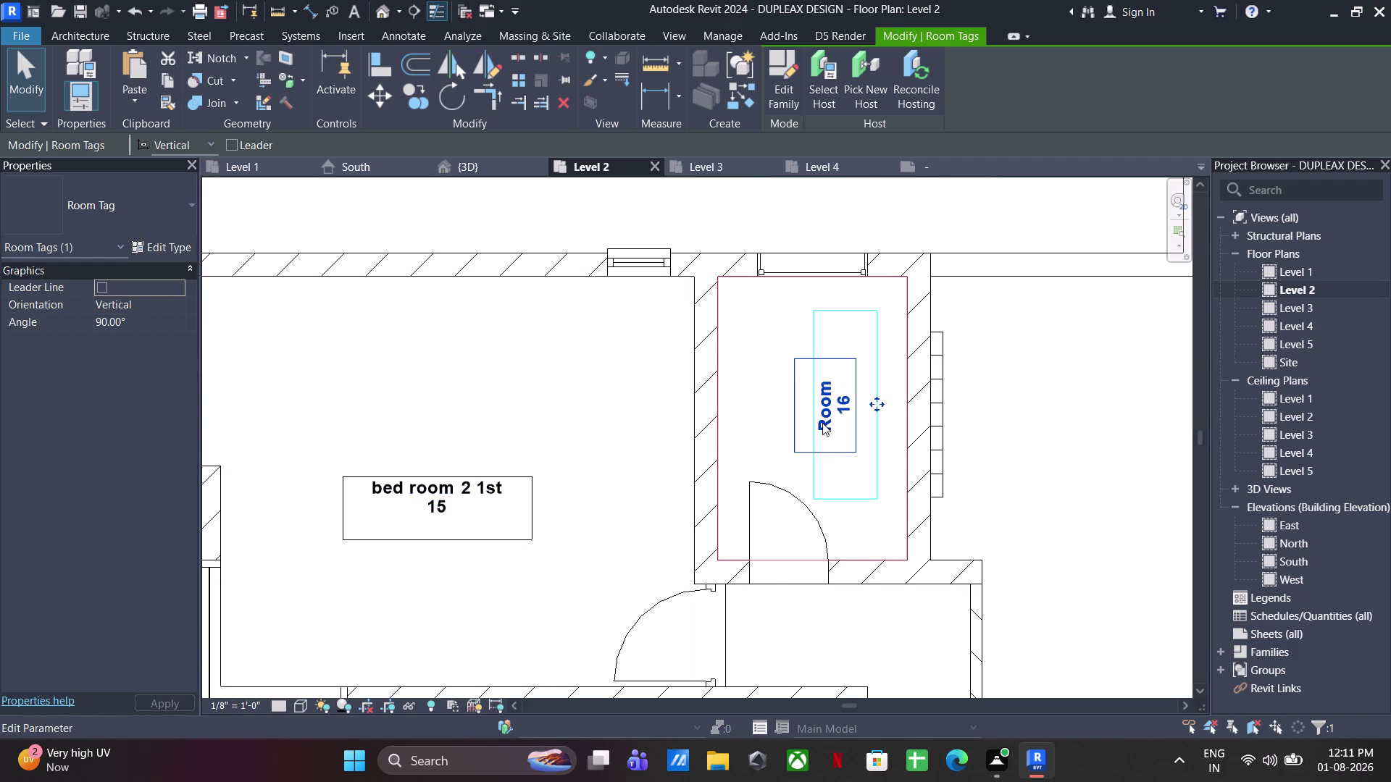
text(toilet)
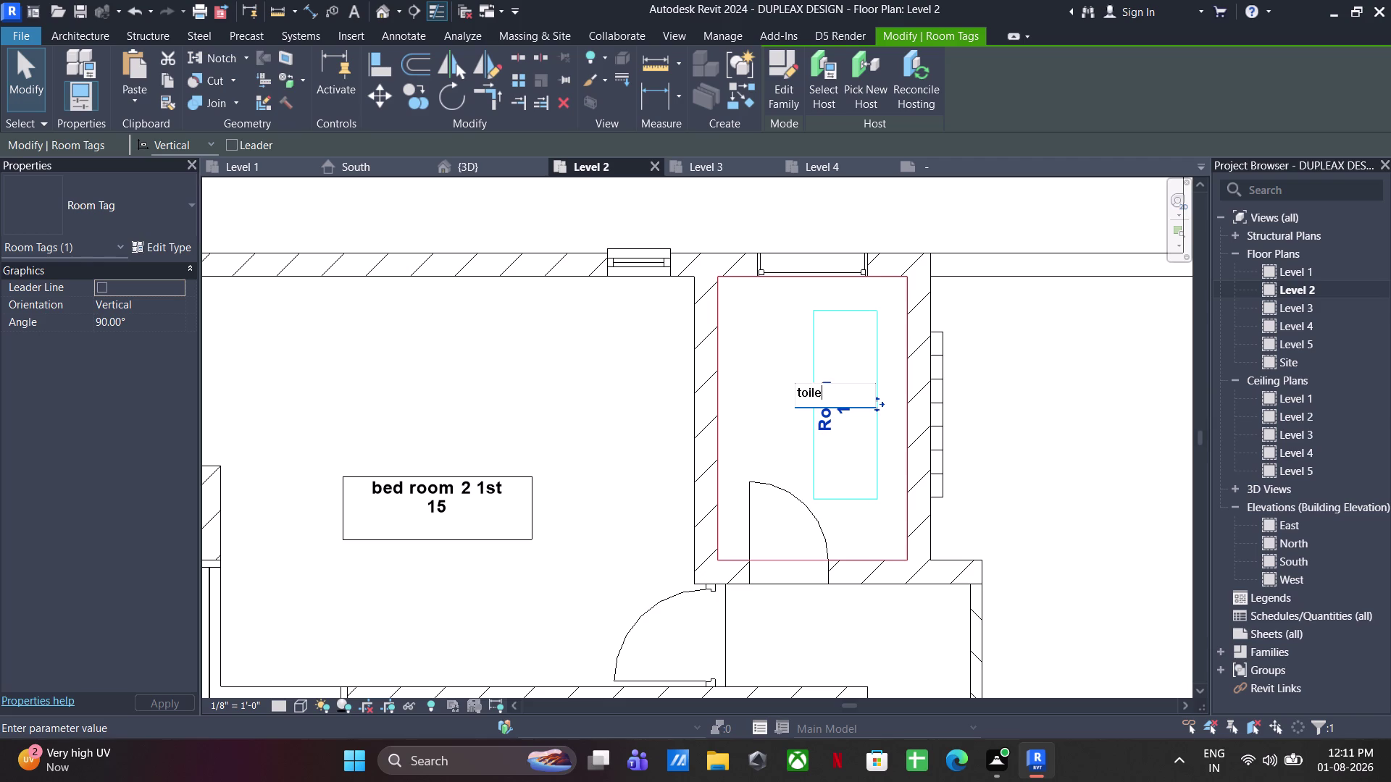
key(space)
text(1)
key(space)
text(1)
text(st)
click(624, 412)
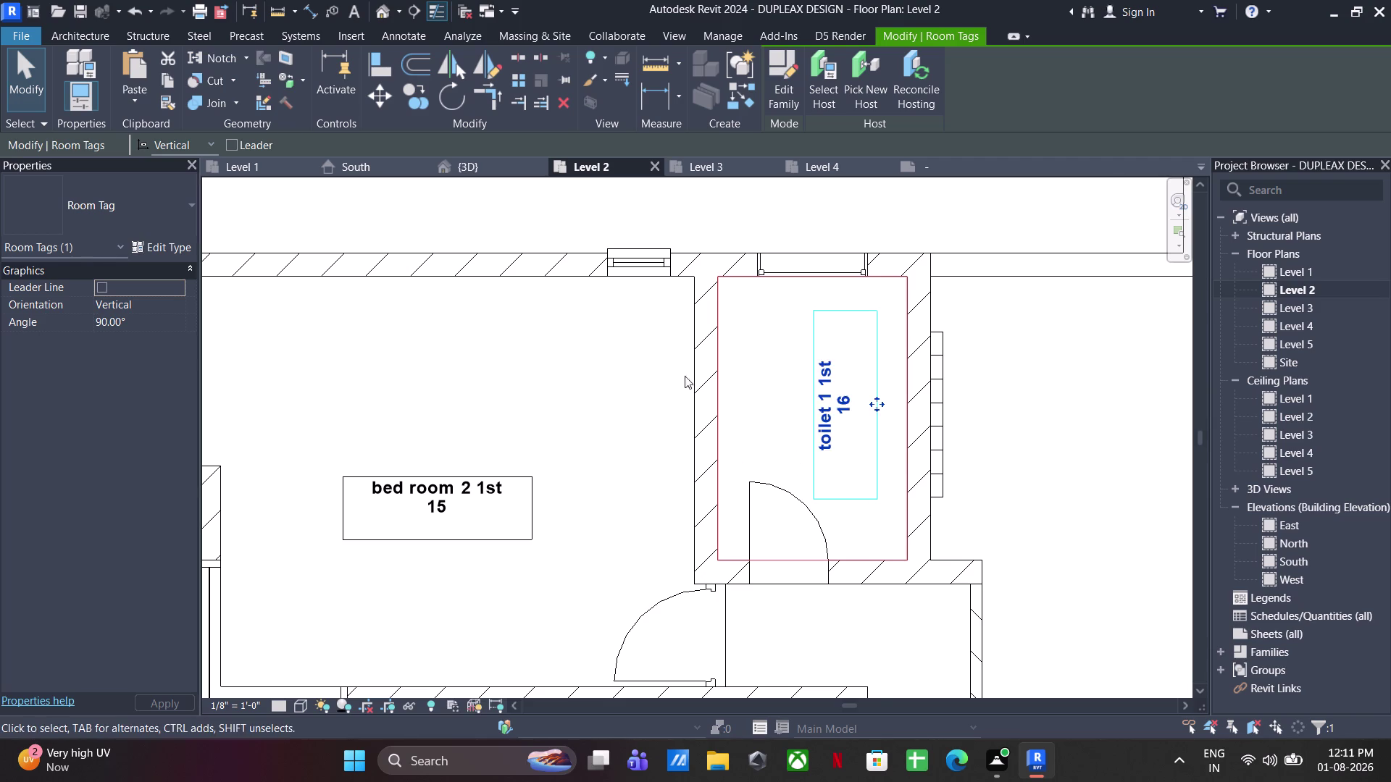
scroll(down, 3)
middle_drag(709, 413, 637, 325)
scroll(down, 3)
click(870, 467)
scroll(down, 3)
middle_drag(860, 485, 791, 441)
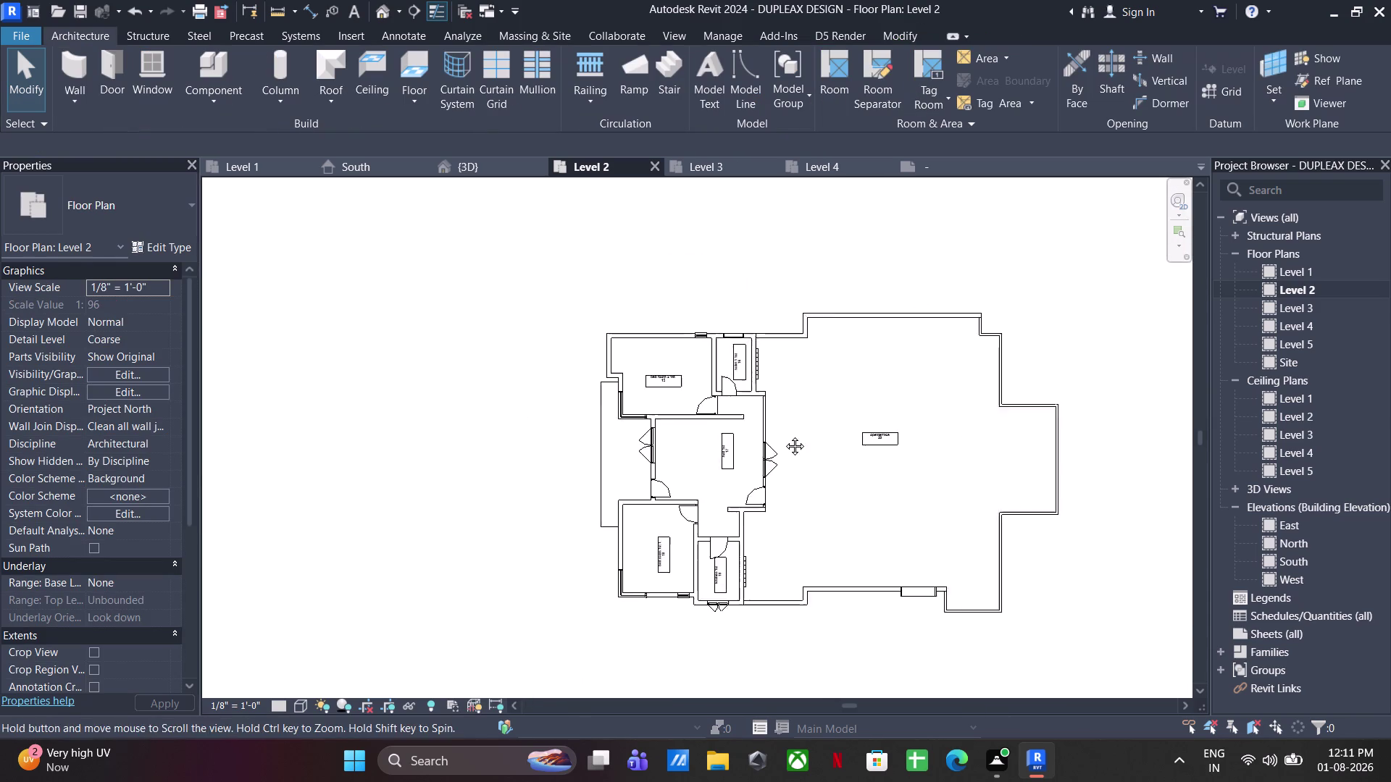
middle_drag(791, 441, 780, 431)
middle_drag(775, 457, 757, 455)
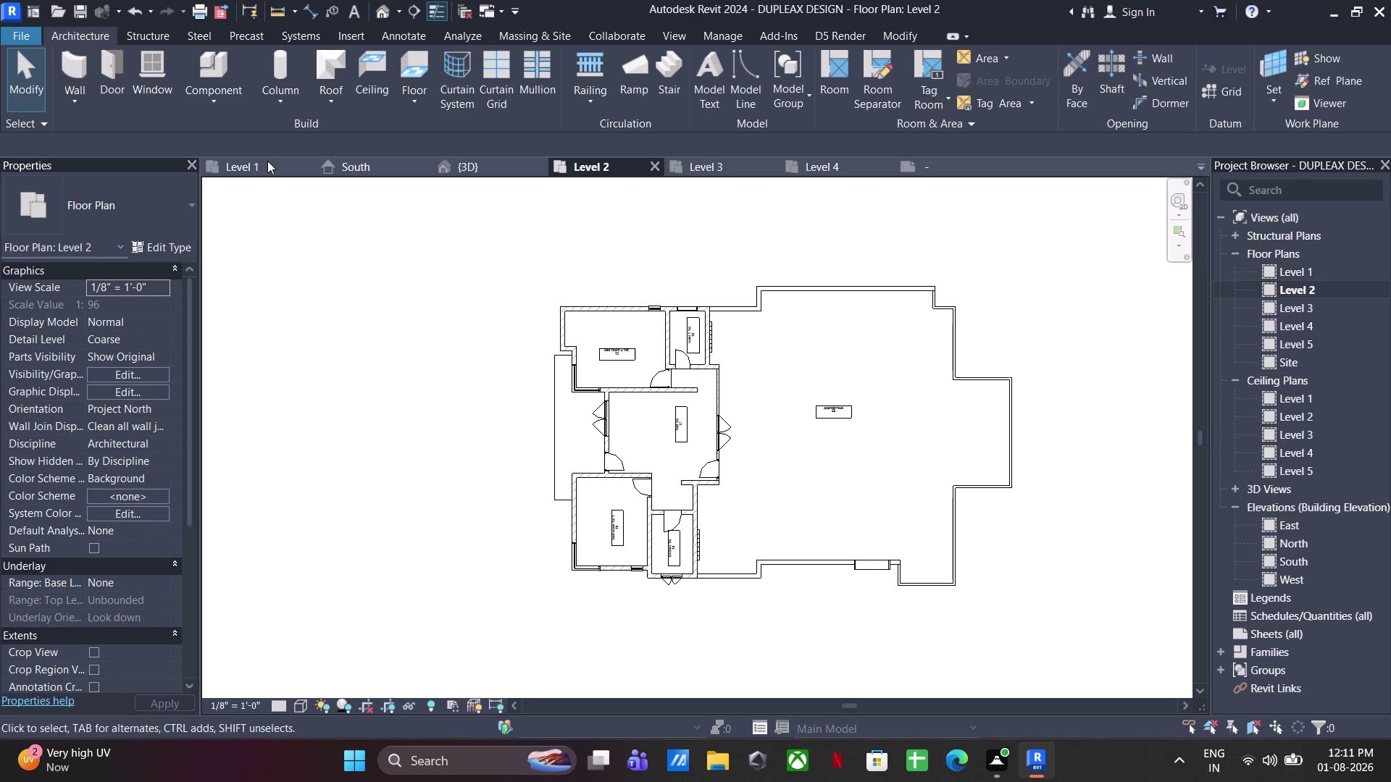
Draw room separation lines enclosing the strip on the plan's left side.
click(885, 74)
scroll(up, 3)
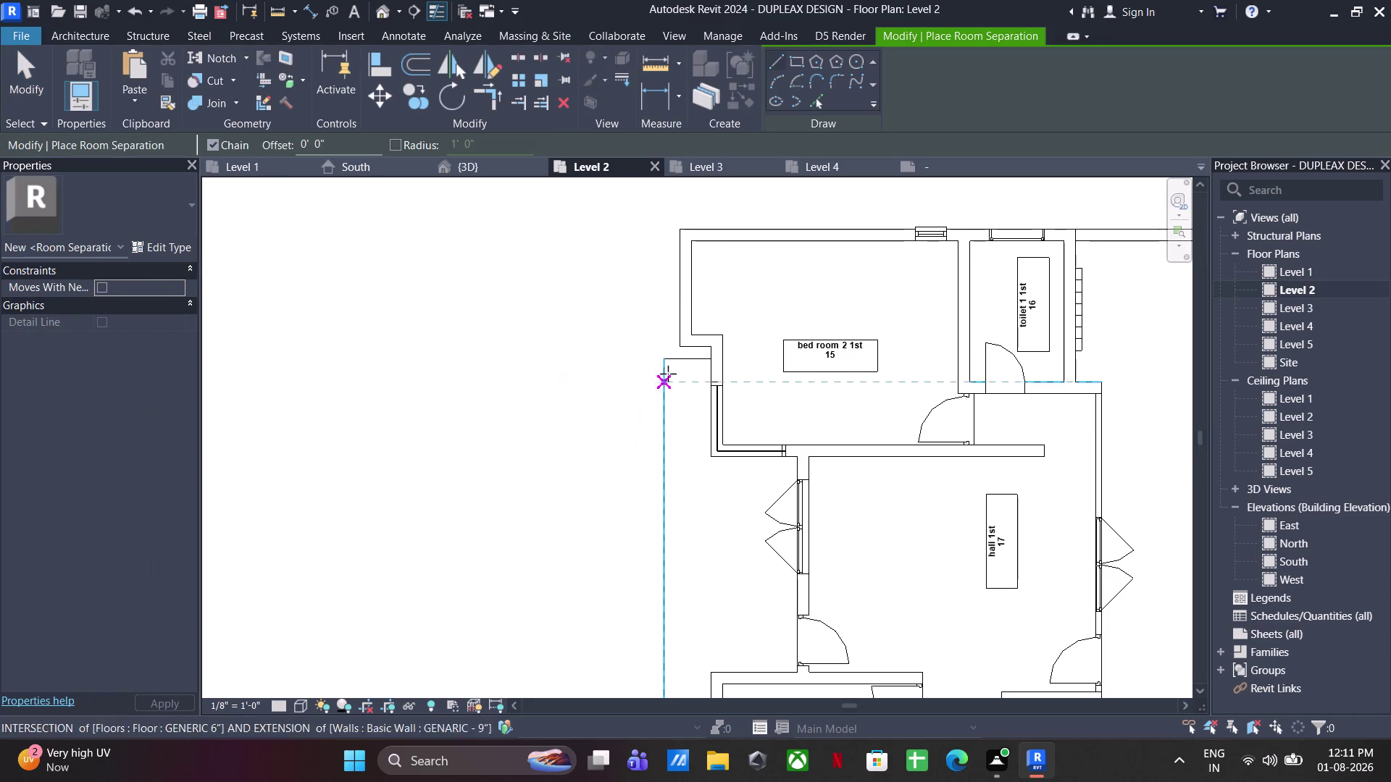
click(710, 360)
key(Escape)
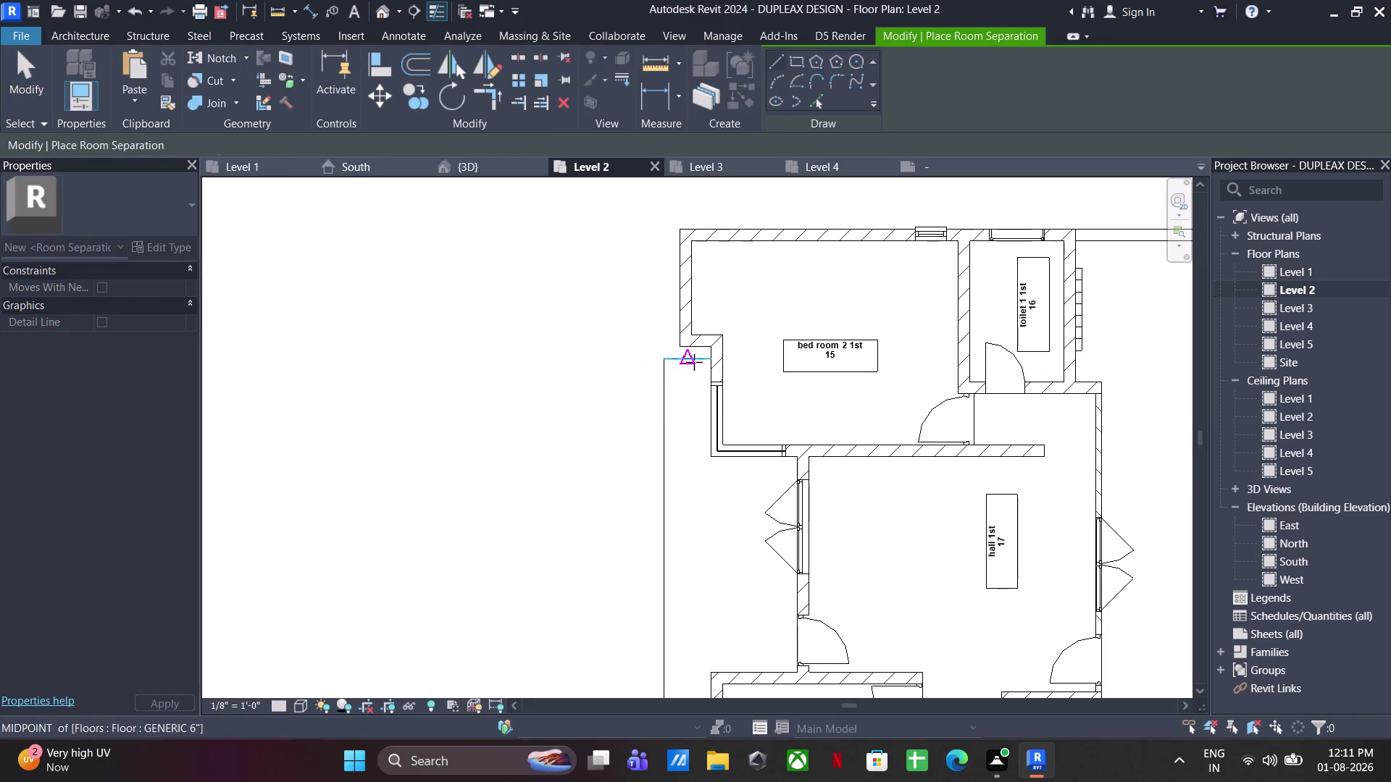
click(705, 358)
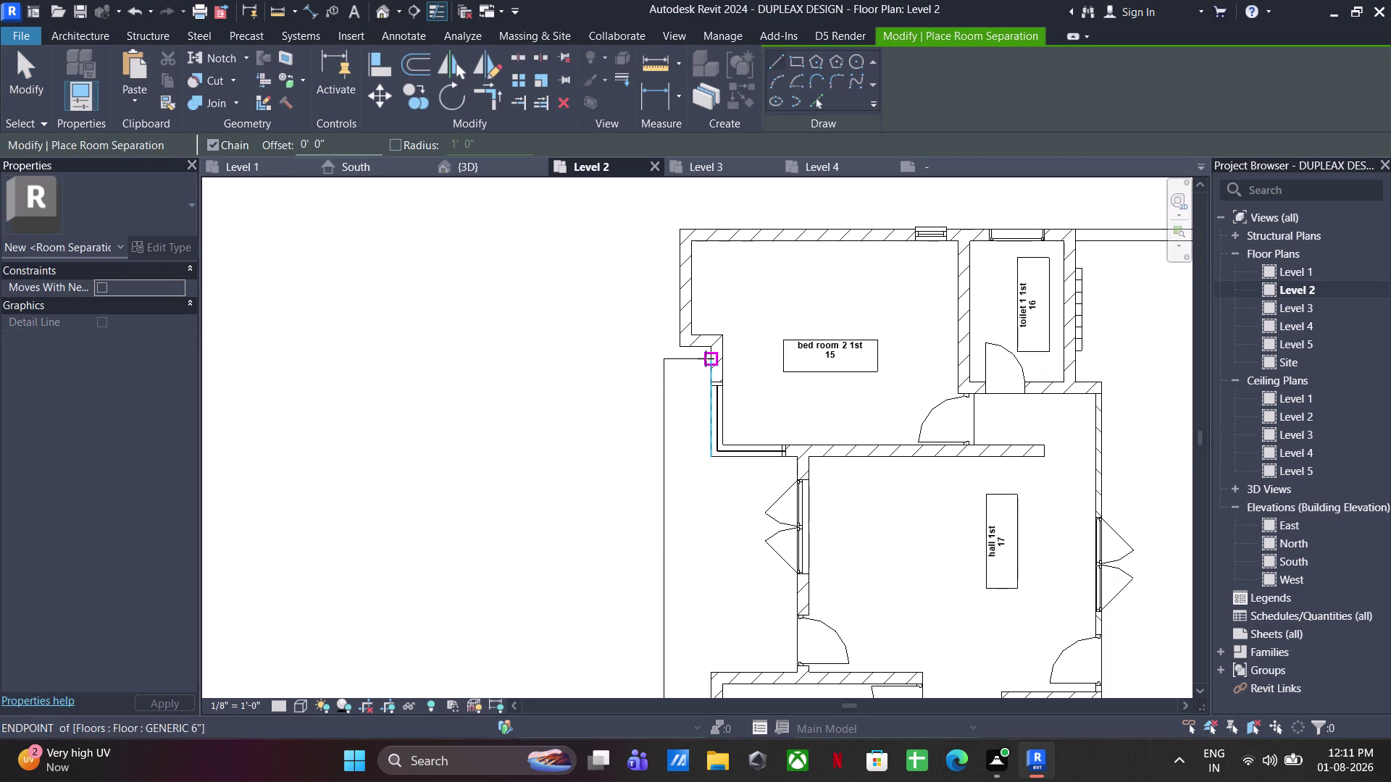
click(659, 360)
middle_drag(688, 494, 686, 261)
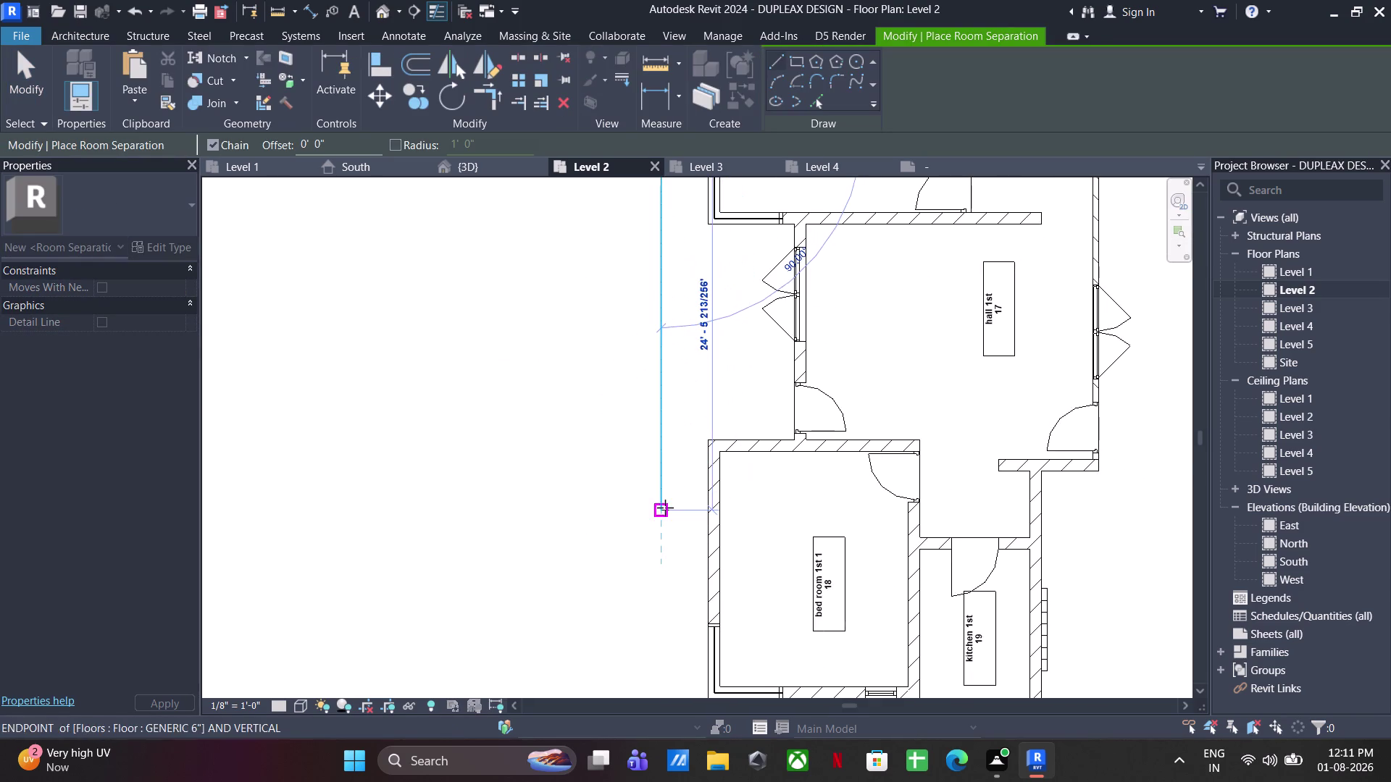
click(665, 507)
click(705, 509)
key(Escape)
key(Escape)
key(Escape)
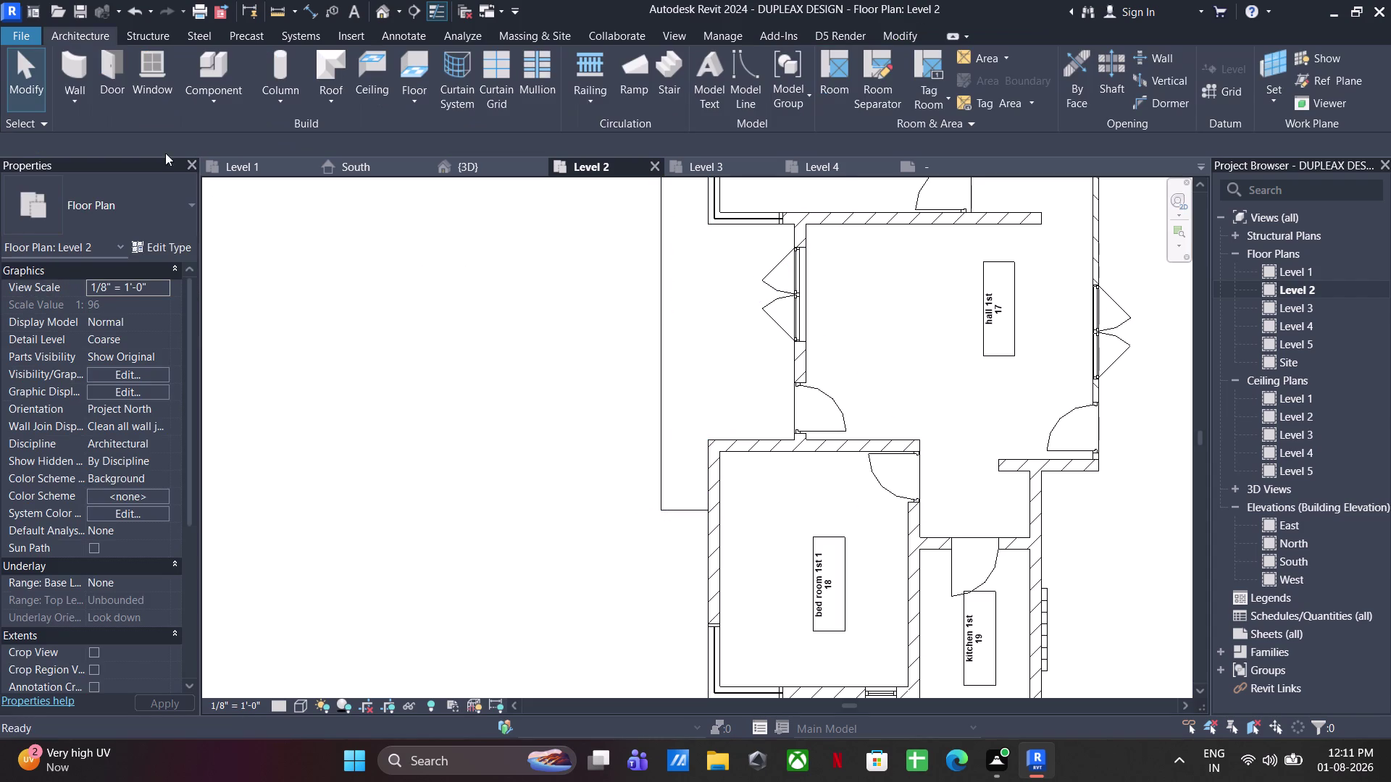
Place a new room inside the enclosed left strip.
click(840, 65)
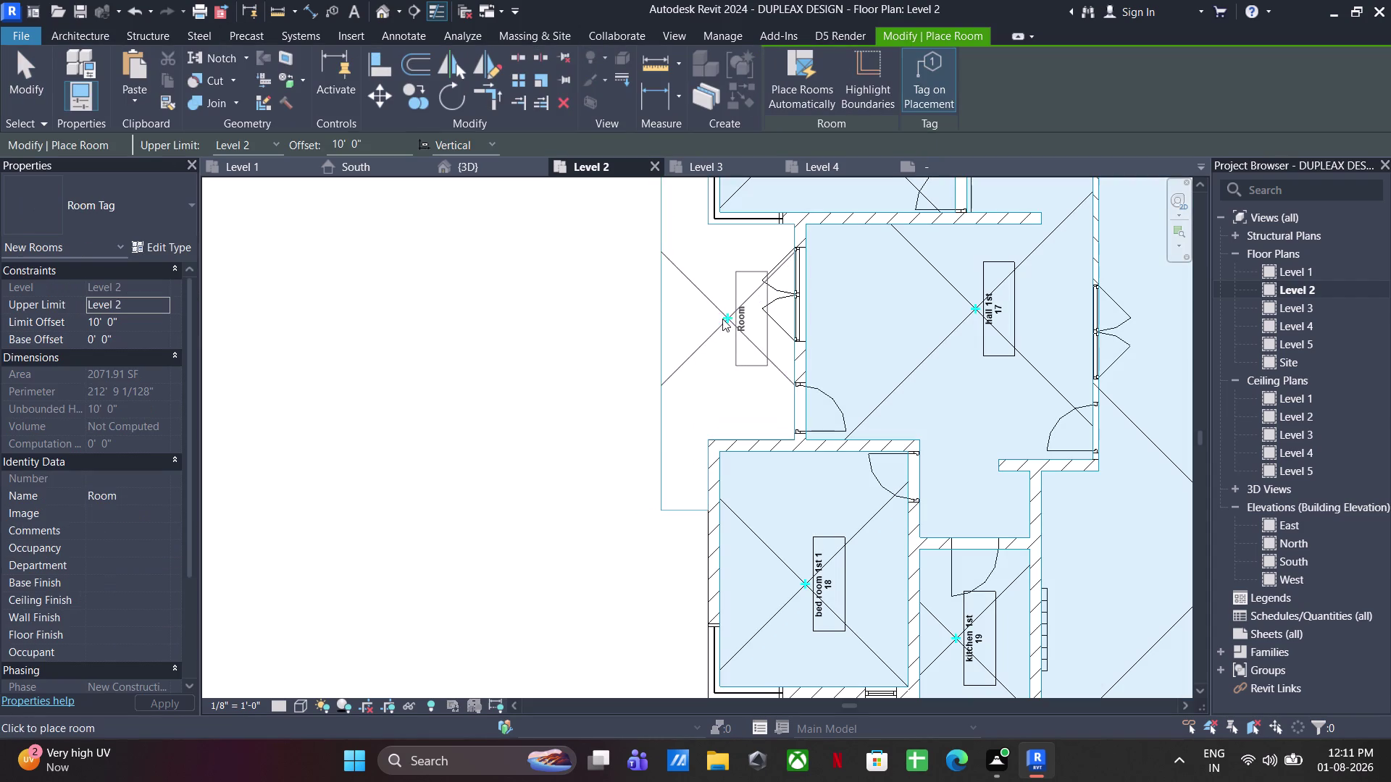
click(700, 345)
key(Escape)
scroll(up, 3)
scroll(down, 3)
scroll(up, 3)
key(Escape)
Rename the Room 21 tag to 'balcony'.
click(711, 338)
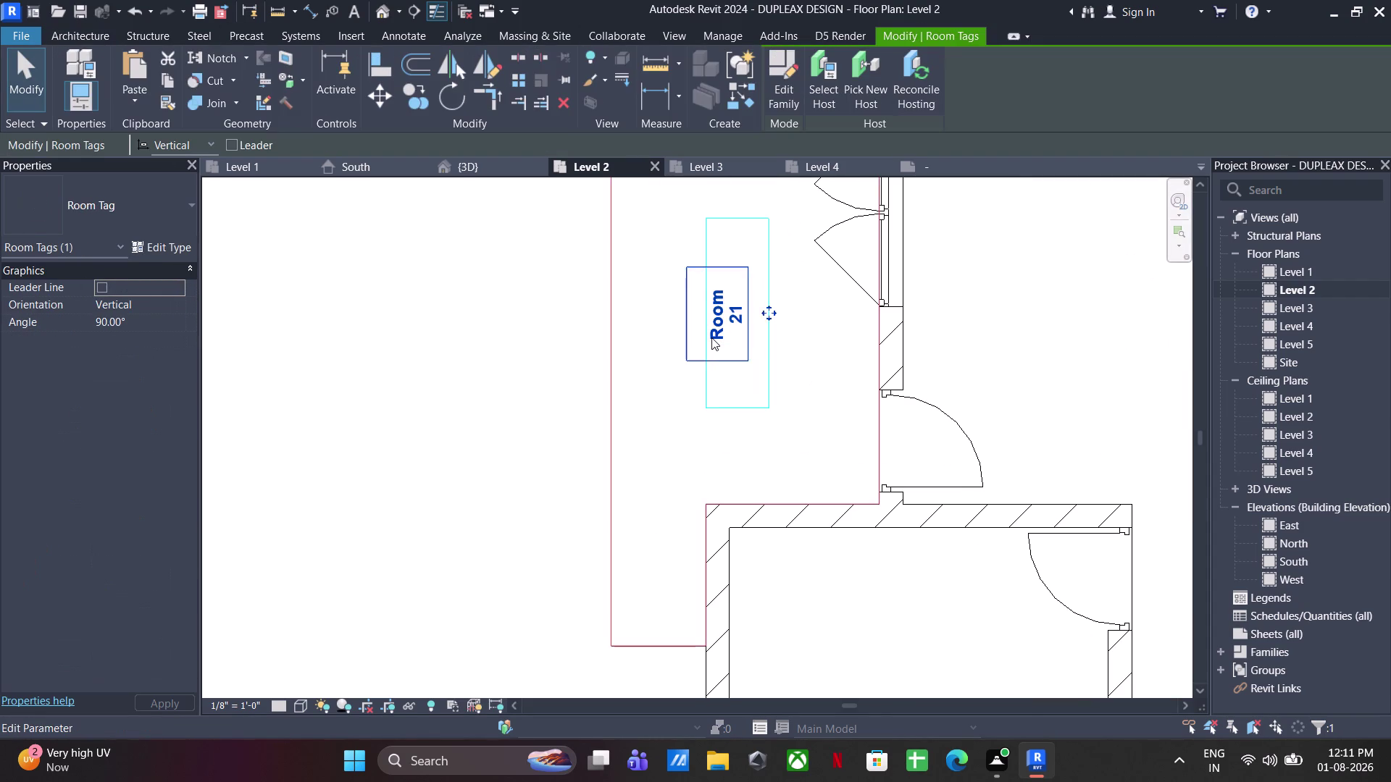
click(712, 338)
text(balco)
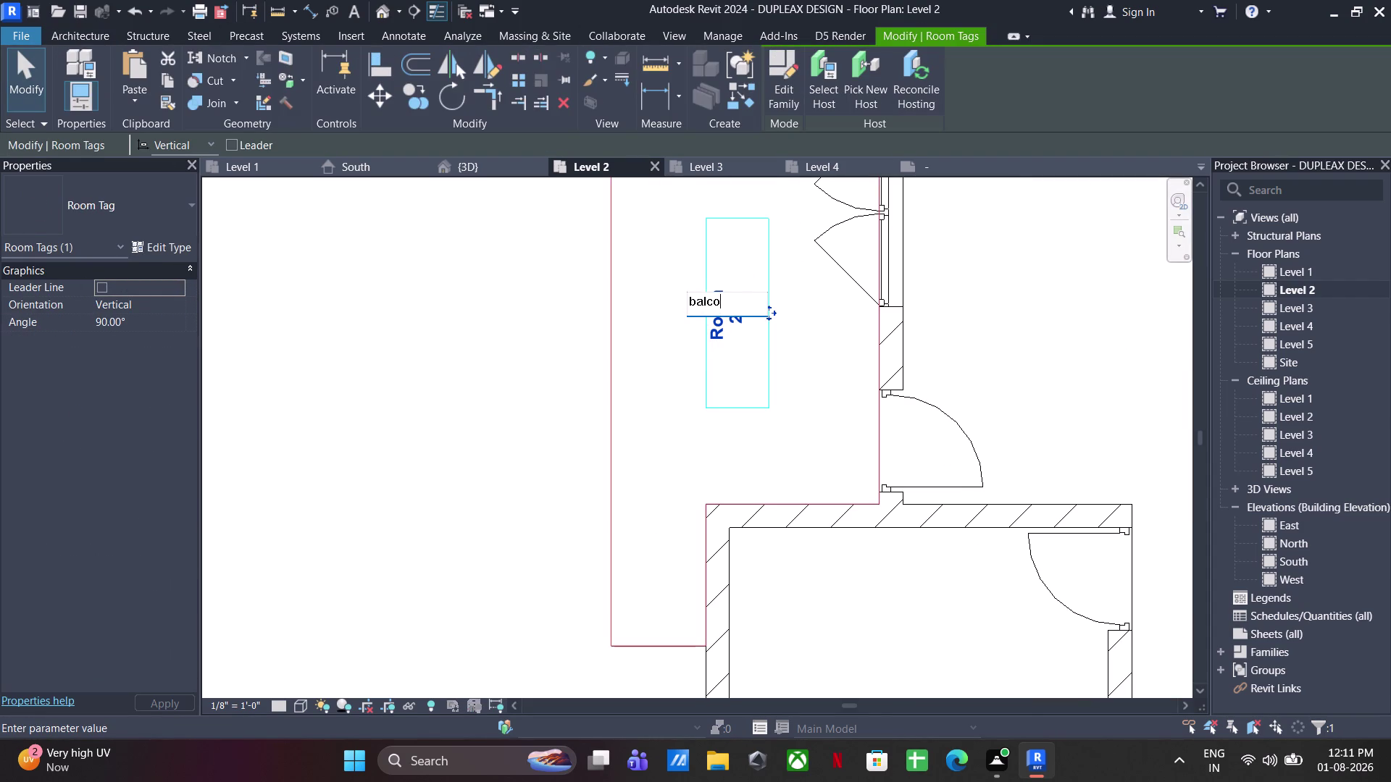
text(ny)
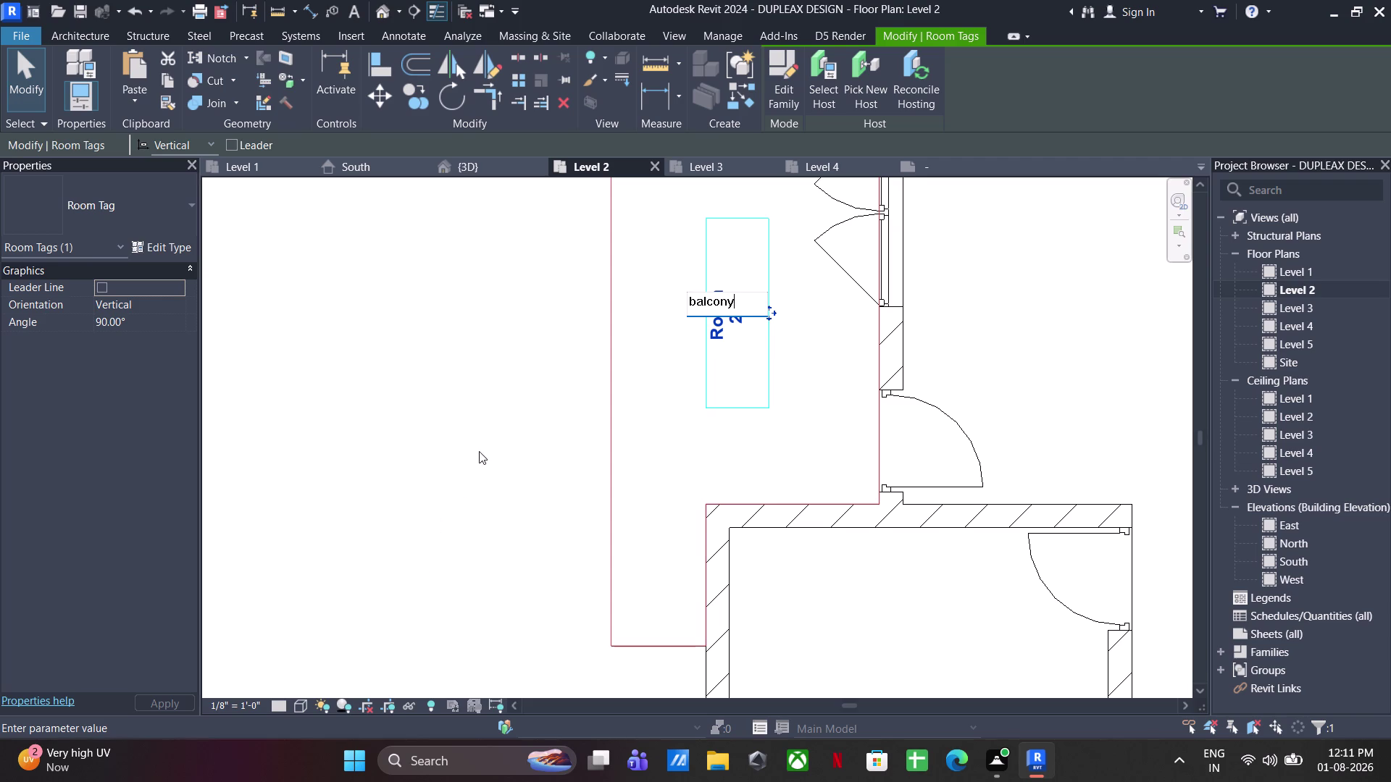
click(478, 451)
scroll(down, 3)
click(459, 494)
scroll(down, 3)
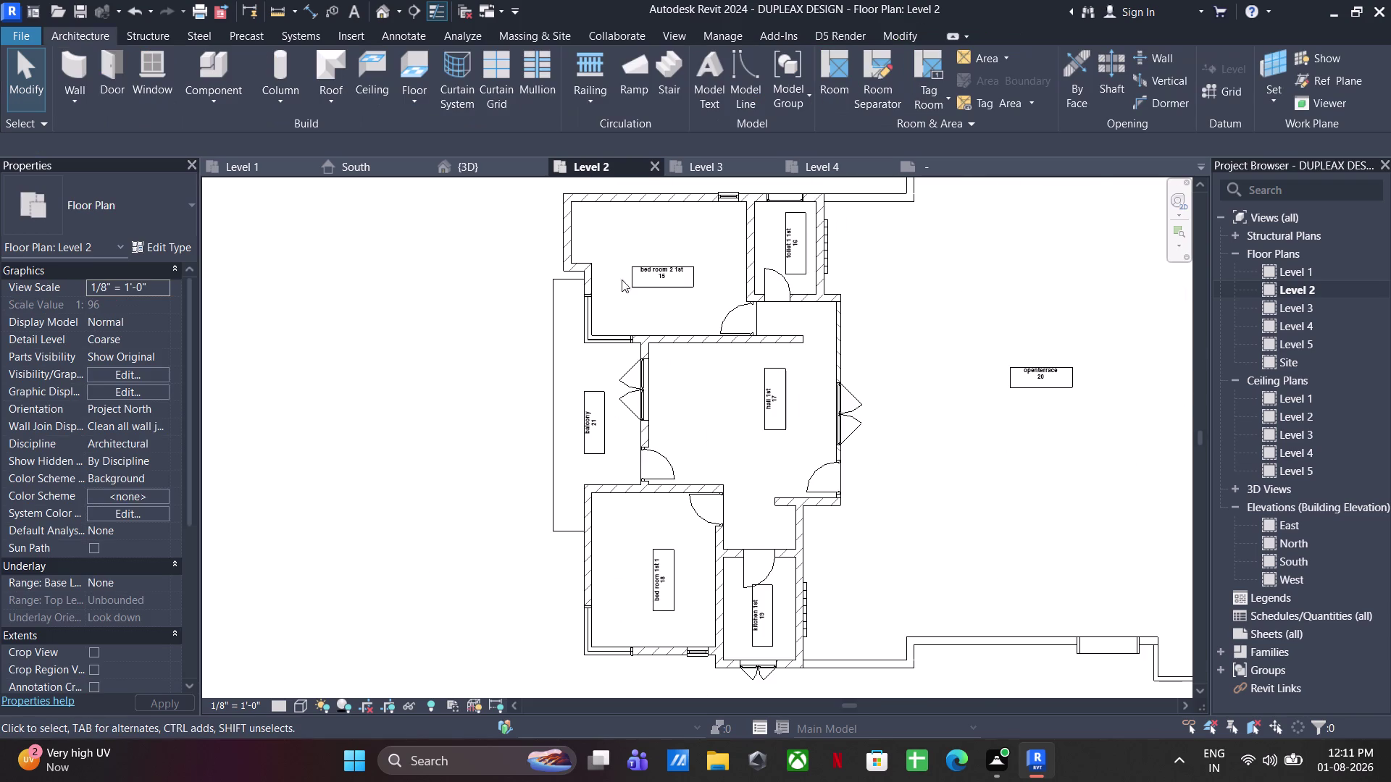
Select all seven room tags in the view and change them to Room Tag With Area.
click(632, 276)
right_click(632, 277)
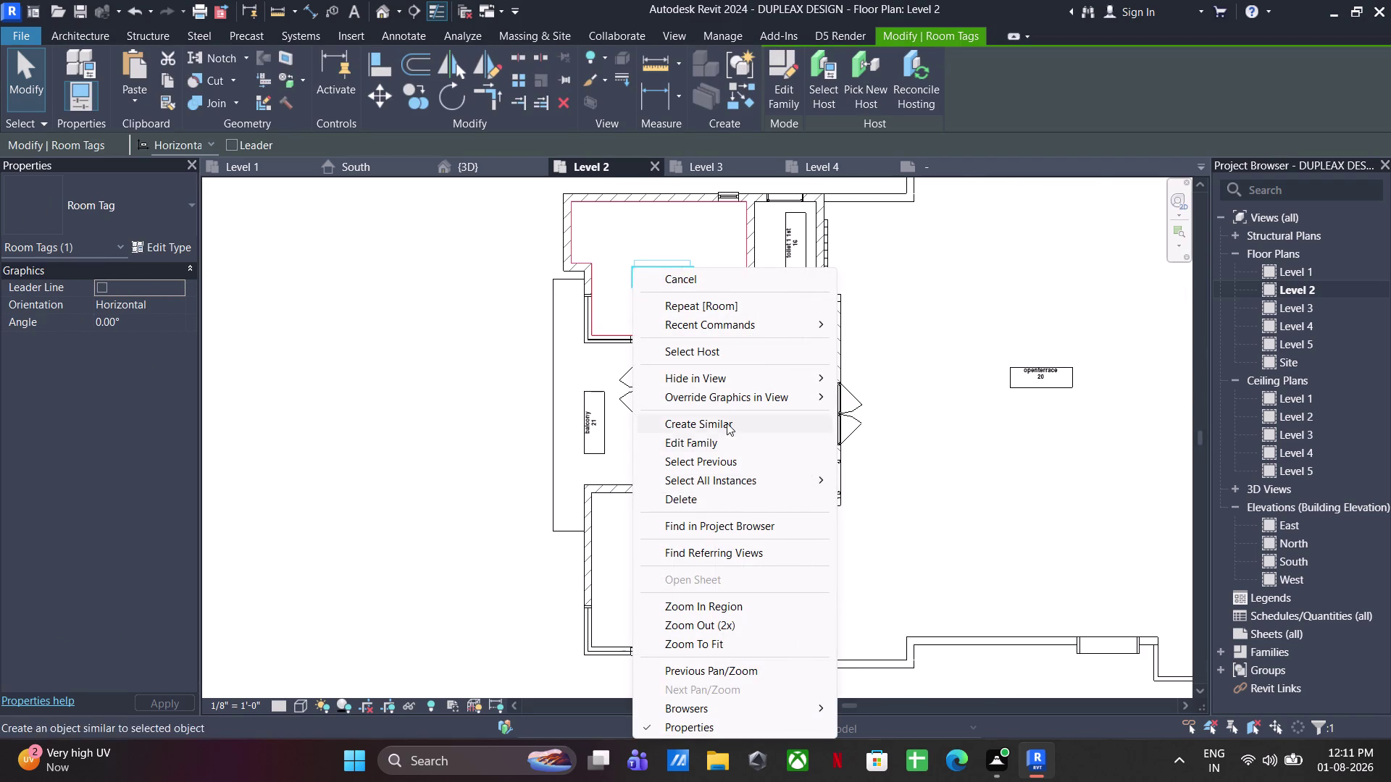
click(902, 481)
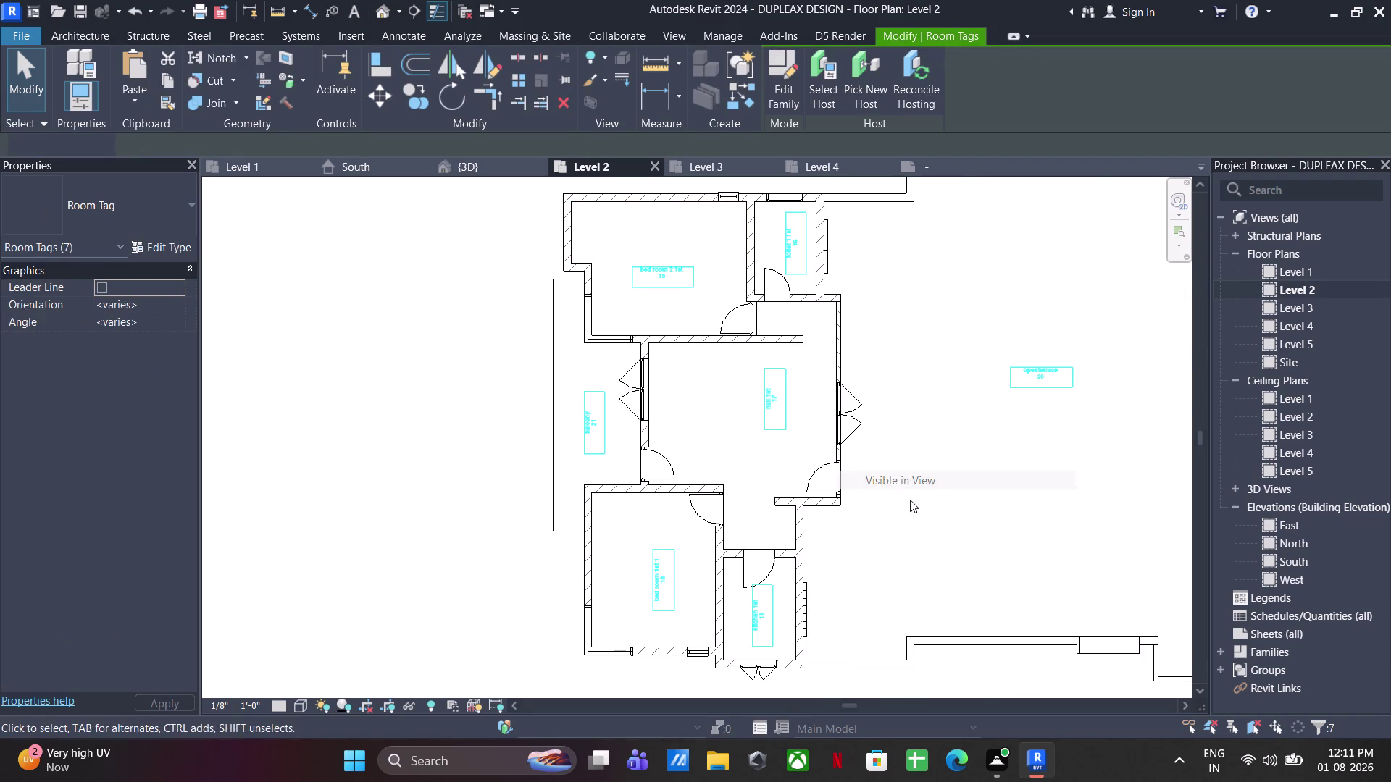
click(170, 214)
click(121, 320)
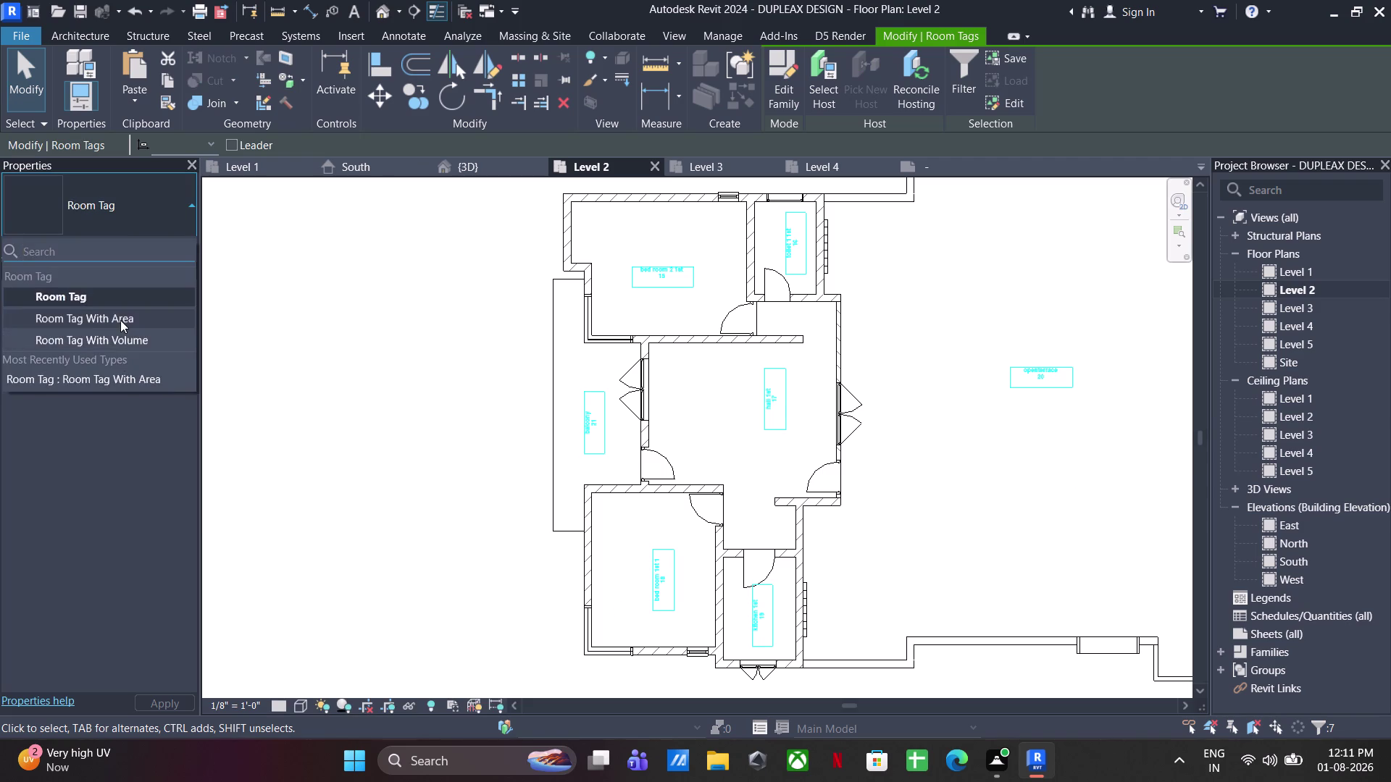
click(394, 404)
scroll(down, 3)
middle_drag(429, 415, 283, 461)
middle_drag(754, 335, 784, 328)
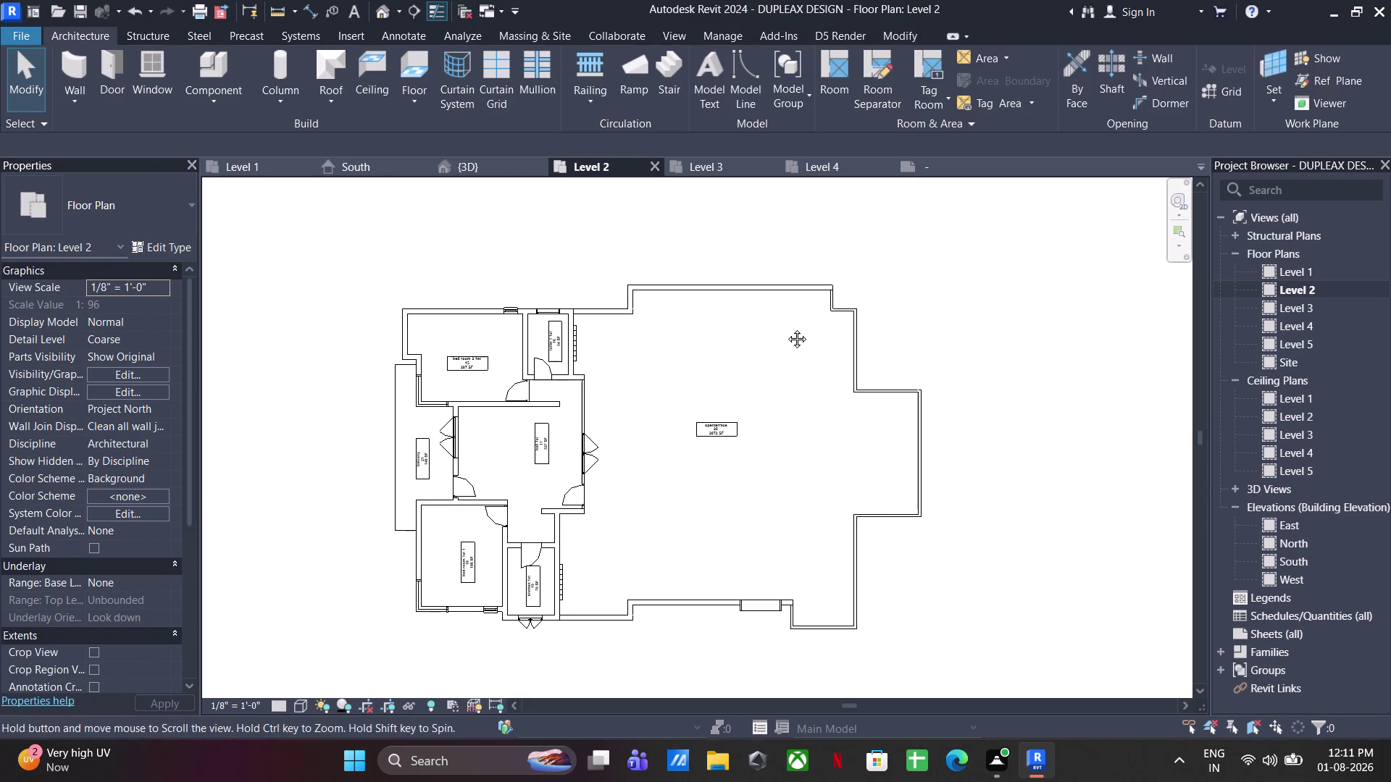
middle_drag(784, 328, 786, 328)
key(Escape)
key(Escape)
key(Escape)
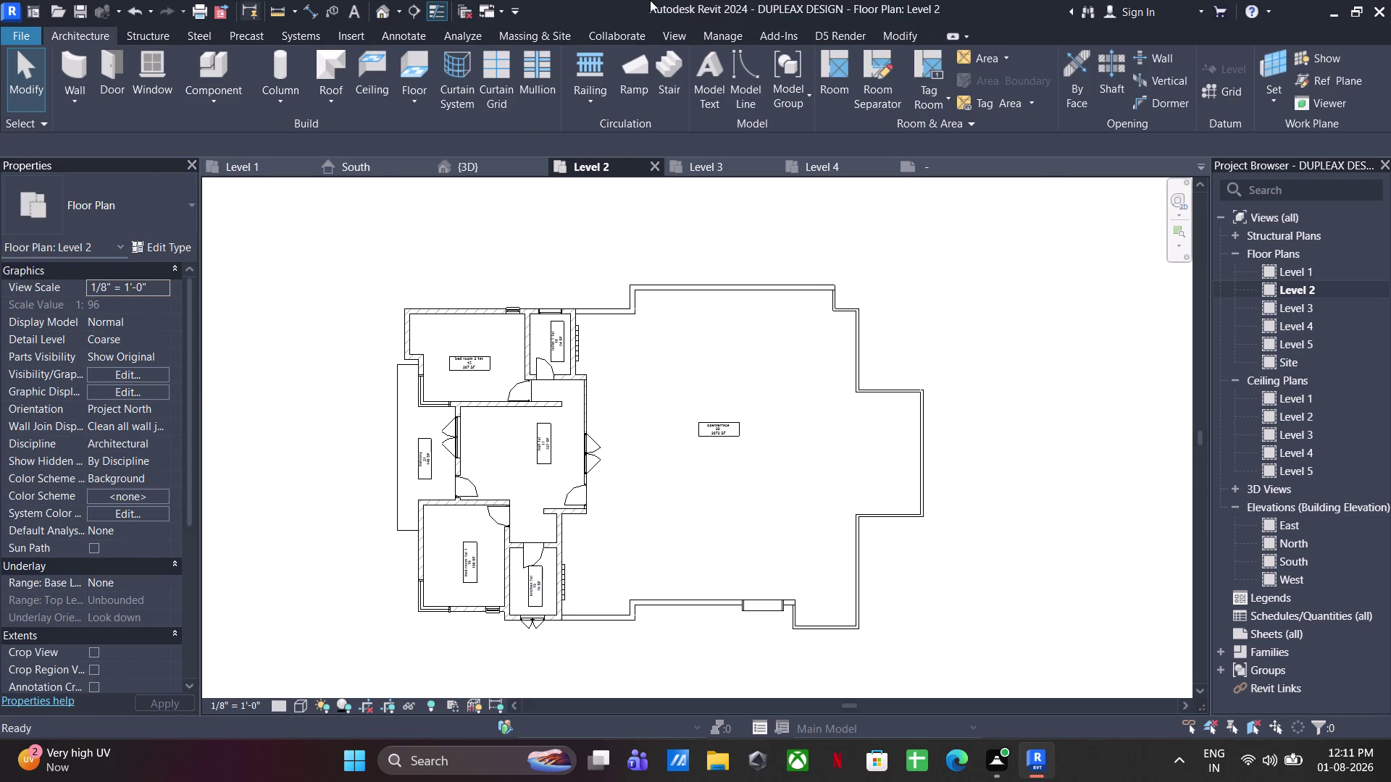
click(416, 32)
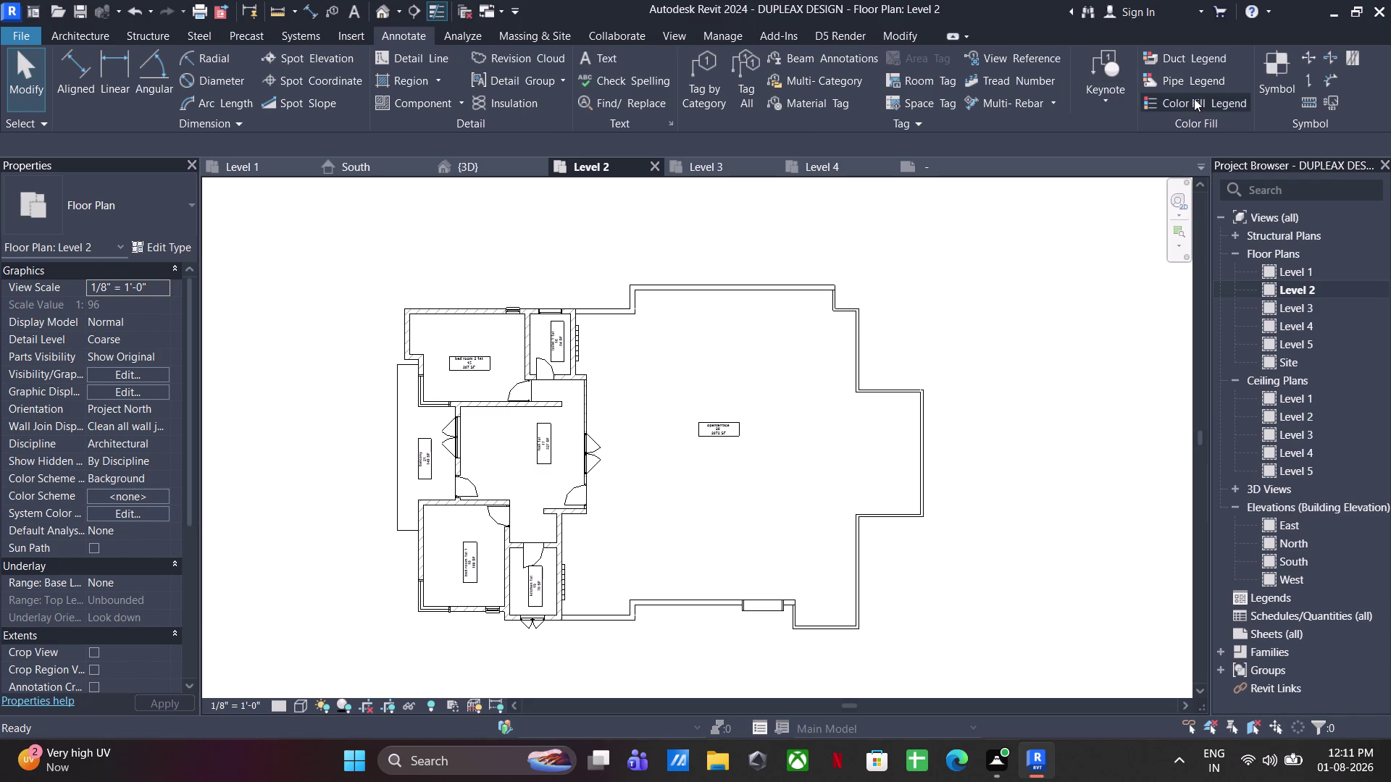
Place a color fill Room Legend right of the plan, coloring rooms by Name.
click(1193, 98)
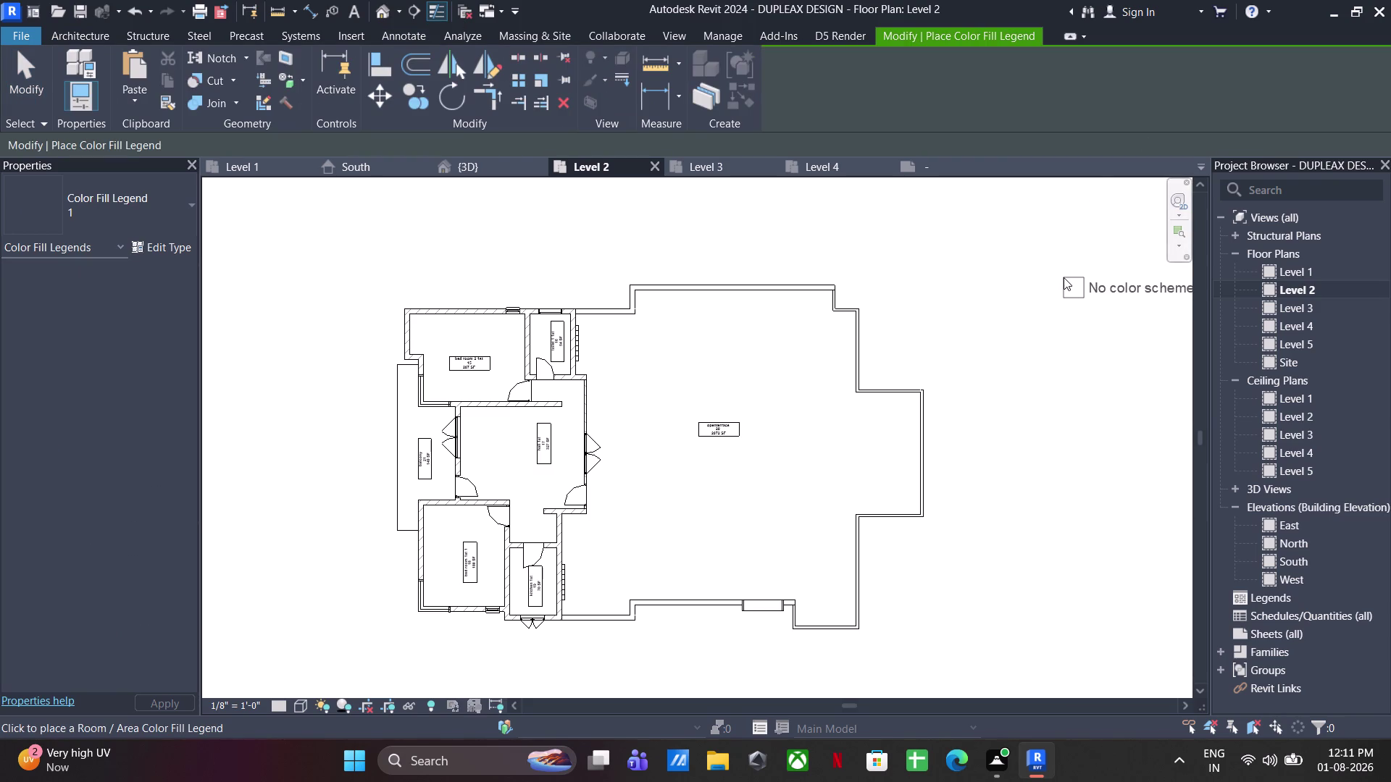
click(1063, 277)
click(1008, 353)
click(1011, 373)
click(1037, 378)
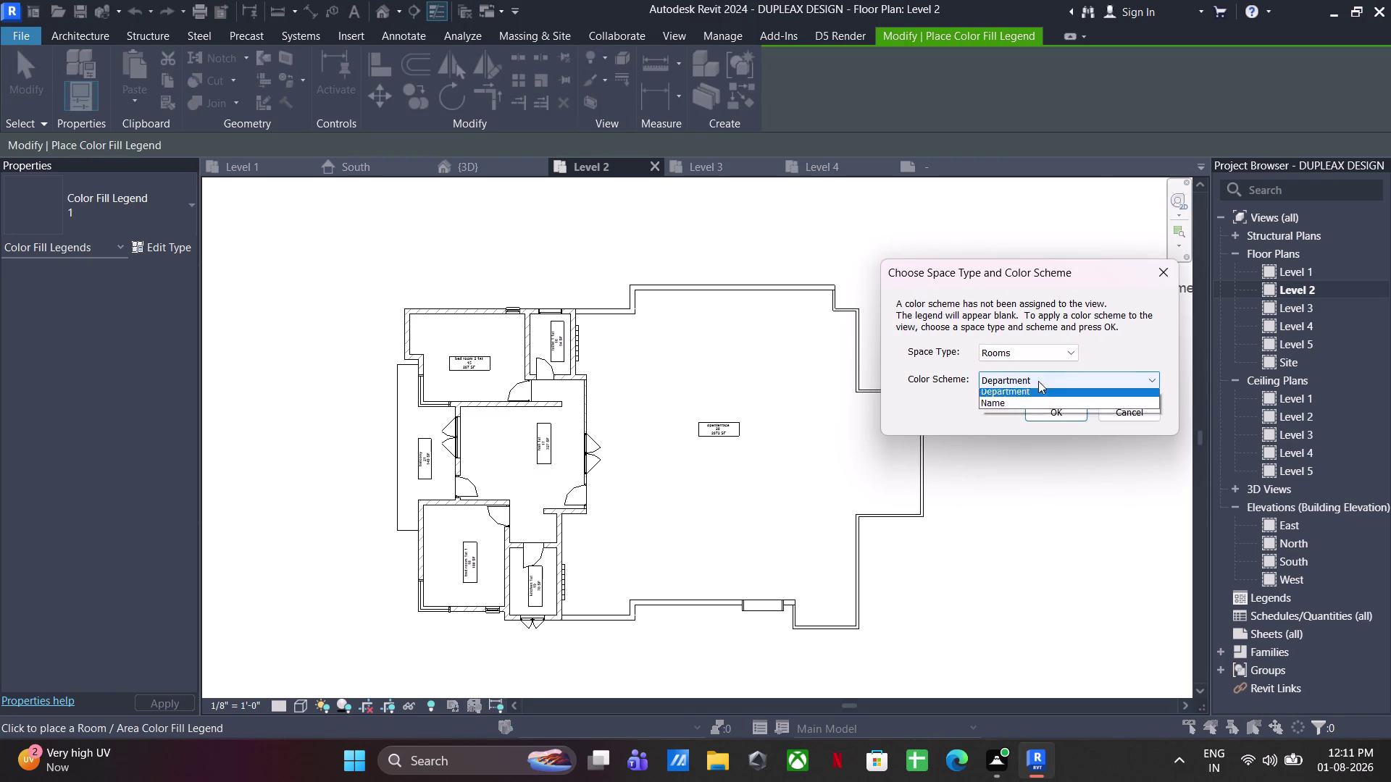
click(1041, 413)
click(1055, 409)
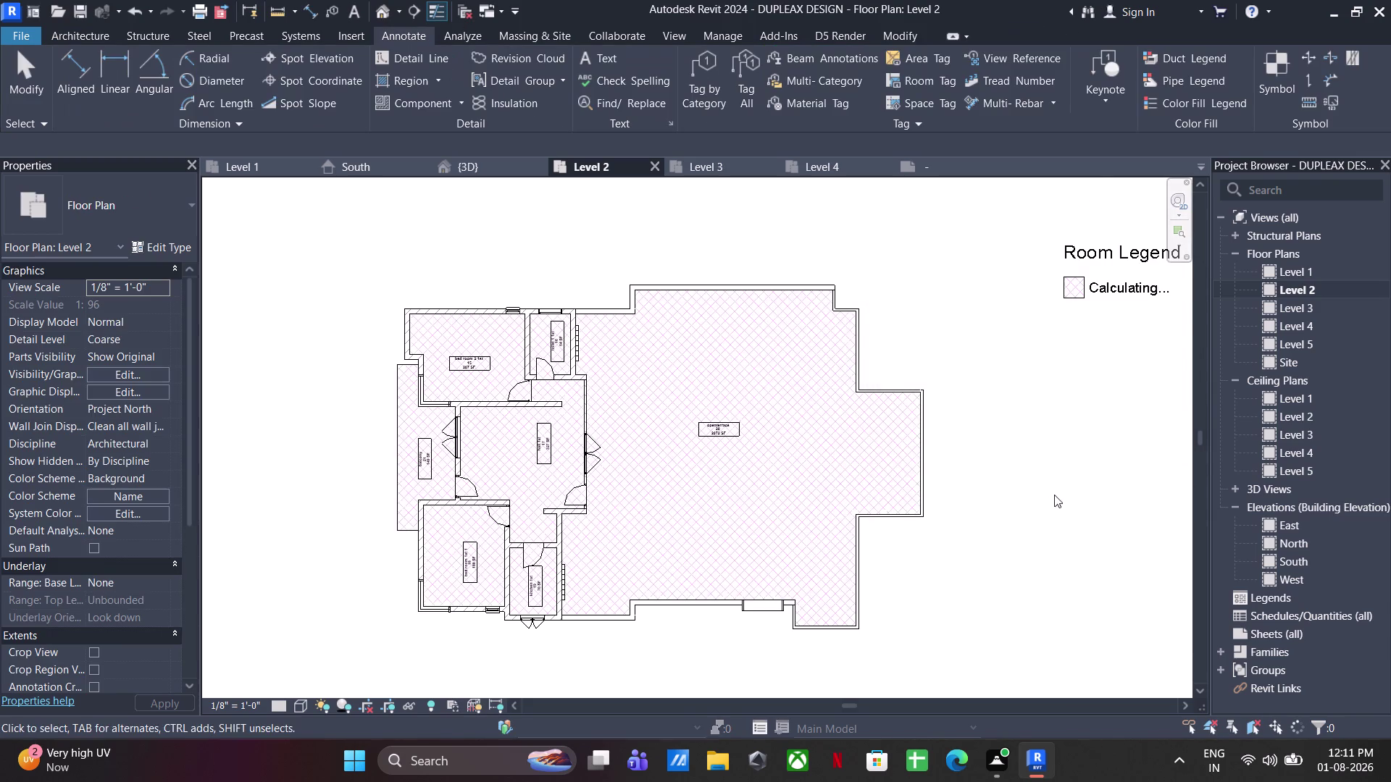
middle_drag(1041, 489, 1003, 479)
key(Escape)
key(Escape)
middle_drag(891, 484, 988, 486)
scroll(up, 3)
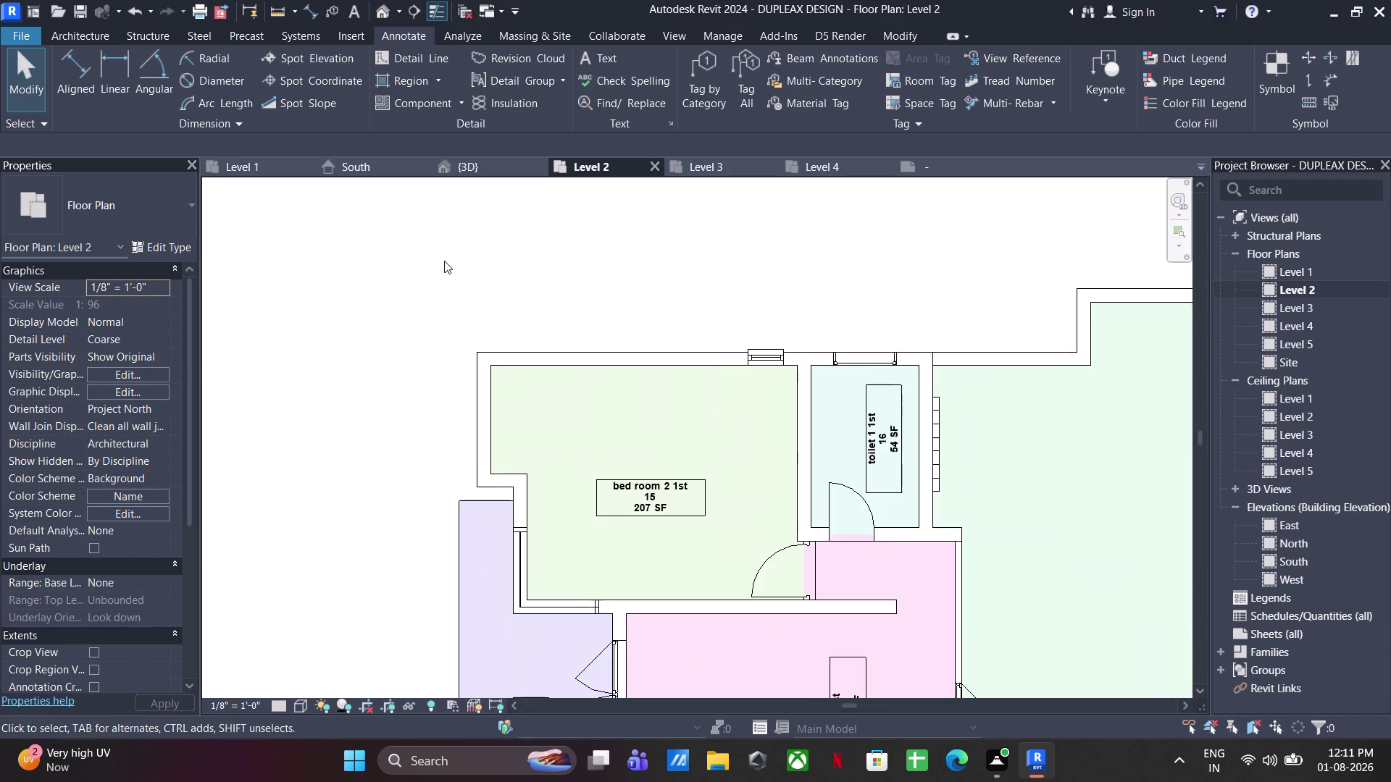
middle_drag(444, 261, 361, 282)
scroll(down, 3)
middle_drag(358, 283, 306, 290)
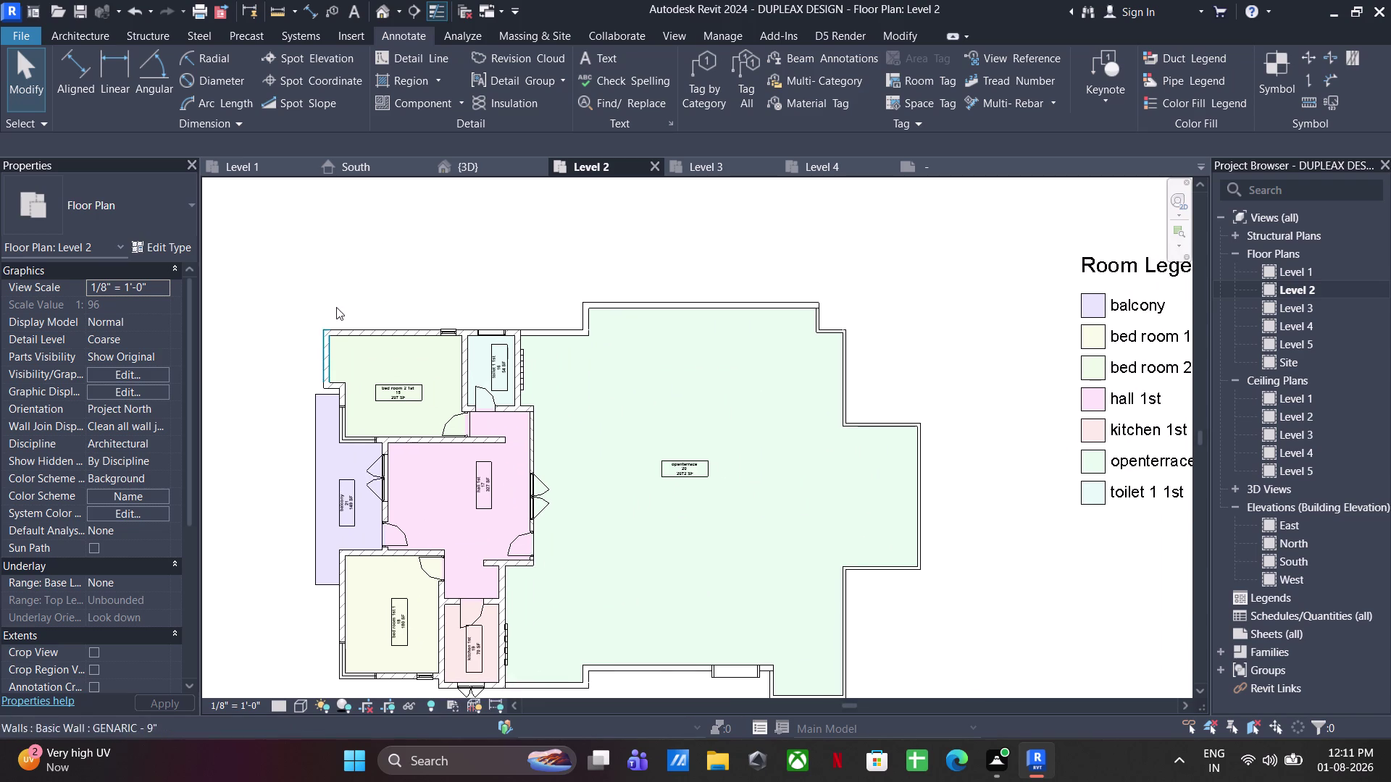
click(81, 63)
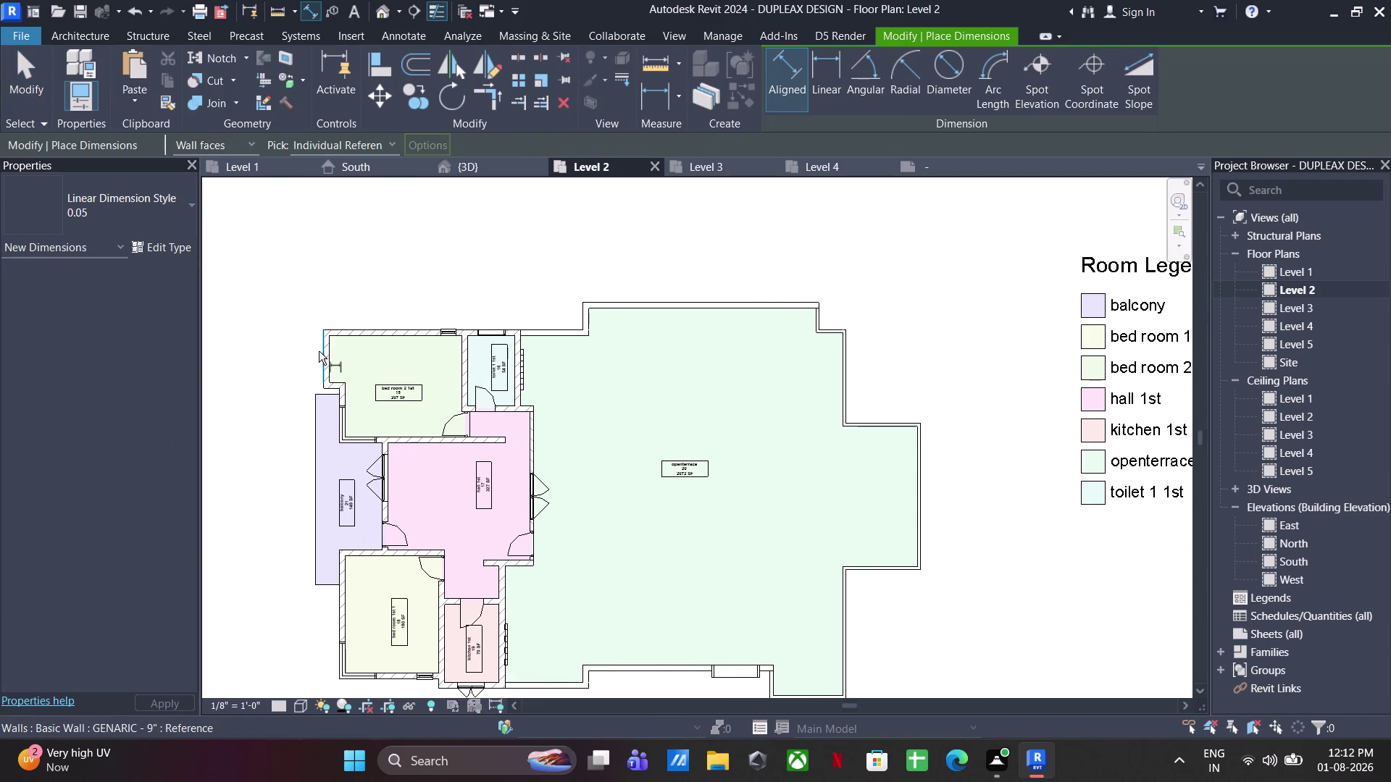
Place the overall 76'-6" aligned dimension above the top walls.
click(318, 351)
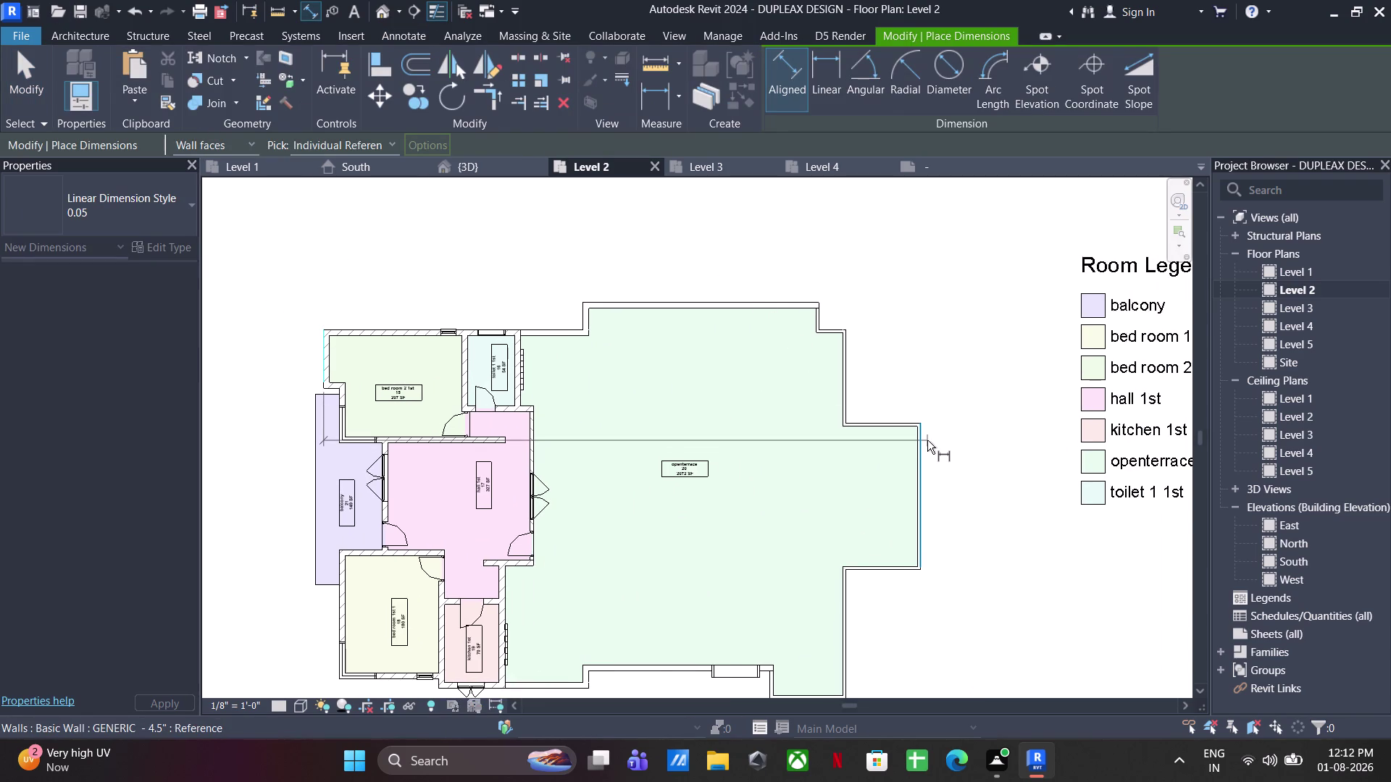
click(927, 441)
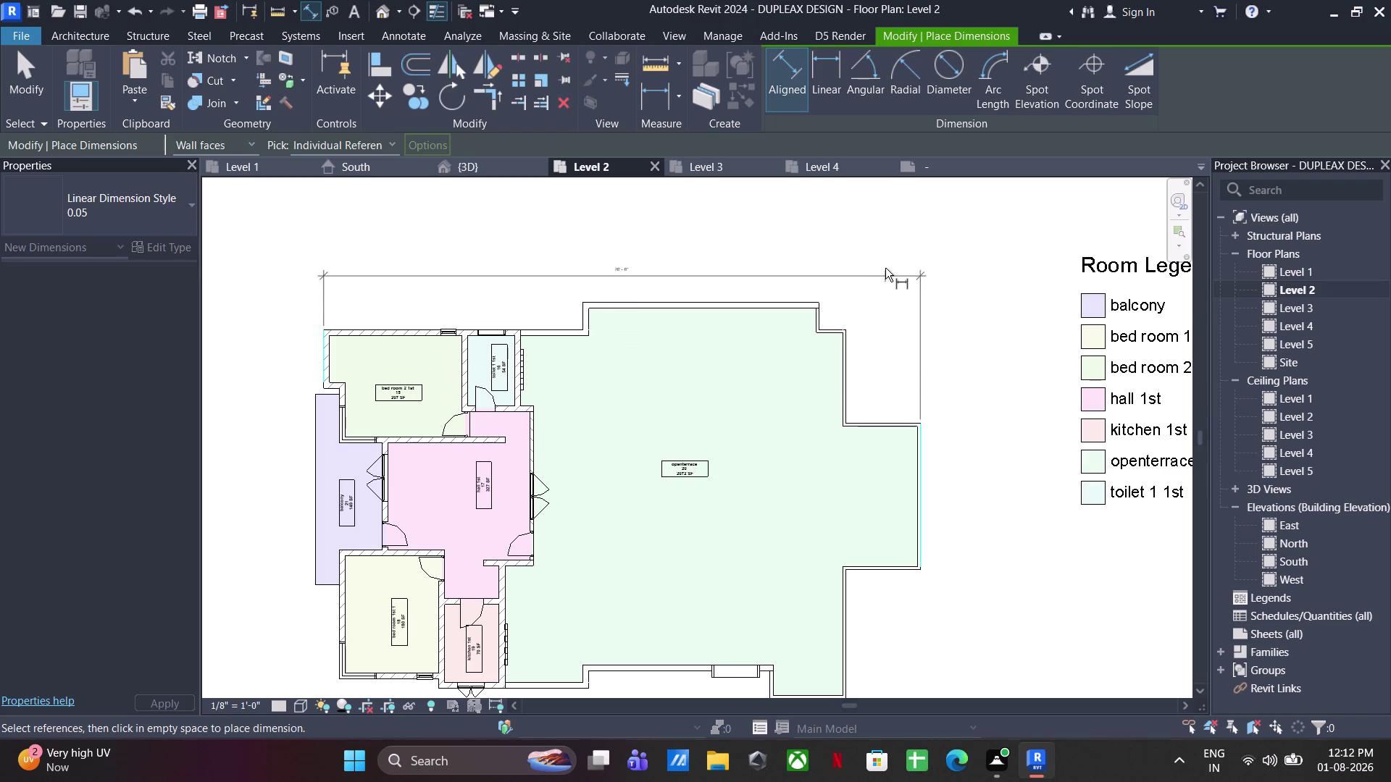
click(886, 231)
scroll(up, 3)
Dimension the top-left walls: 0'-9" wall, 17'-0" bedroom, 0'-9" partition, 6'-0" toilet.
click(357, 421)
click(375, 420)
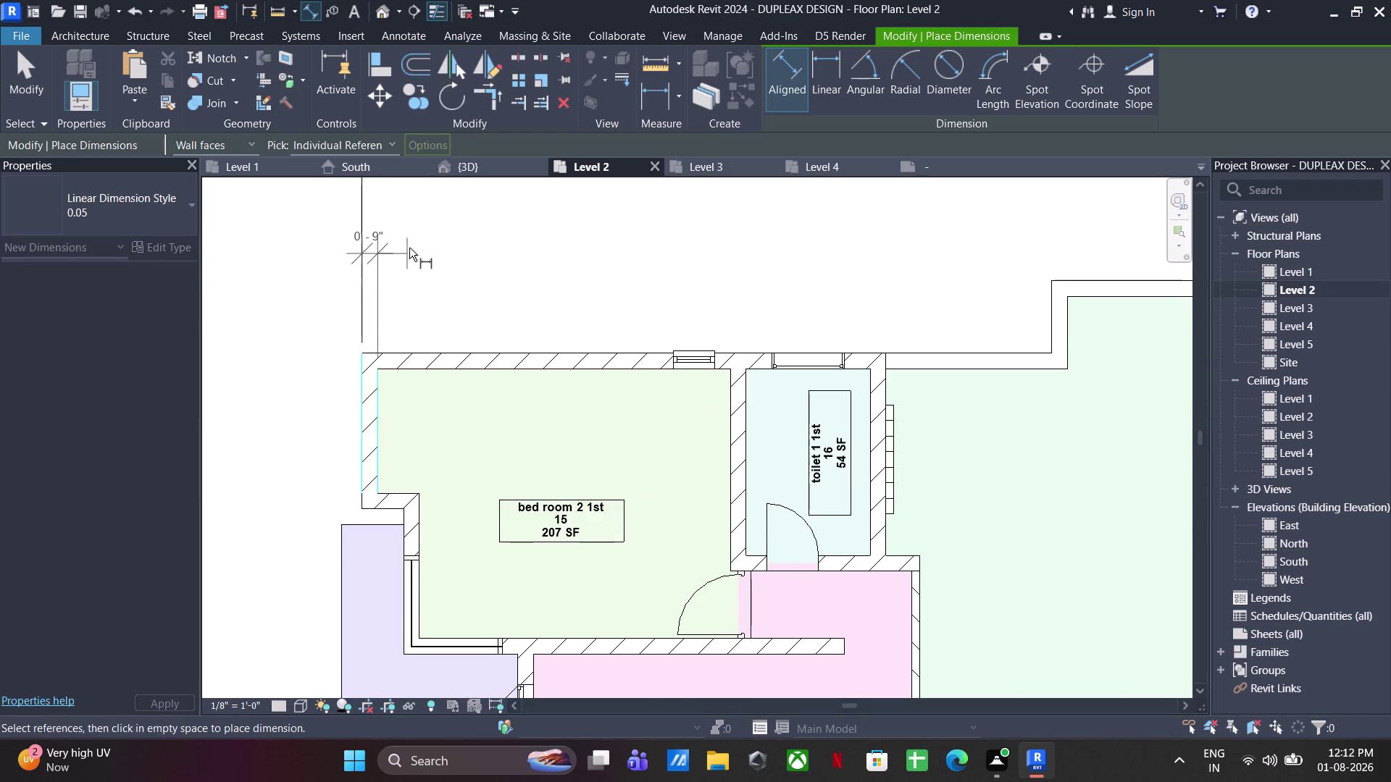
click(411, 243)
click(371, 411)
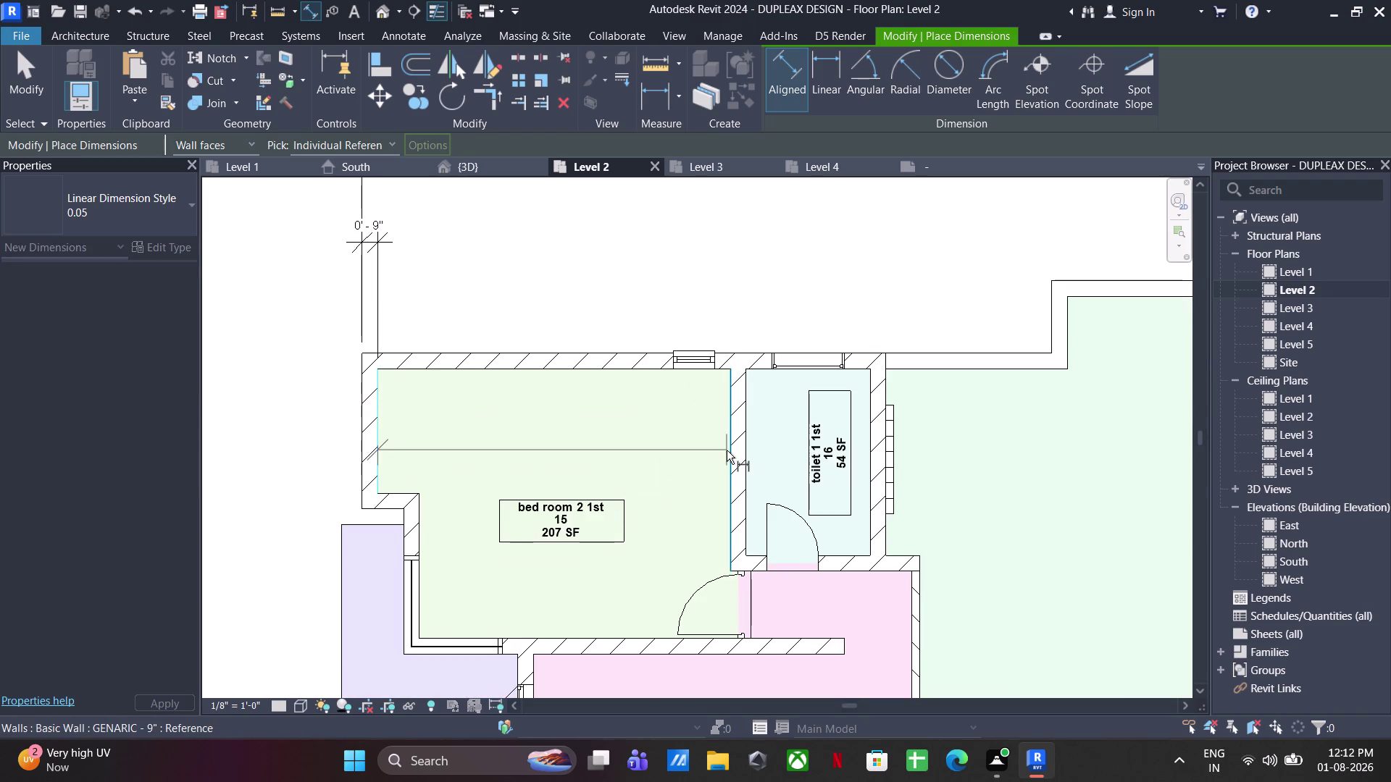
click(730, 453)
click(394, 239)
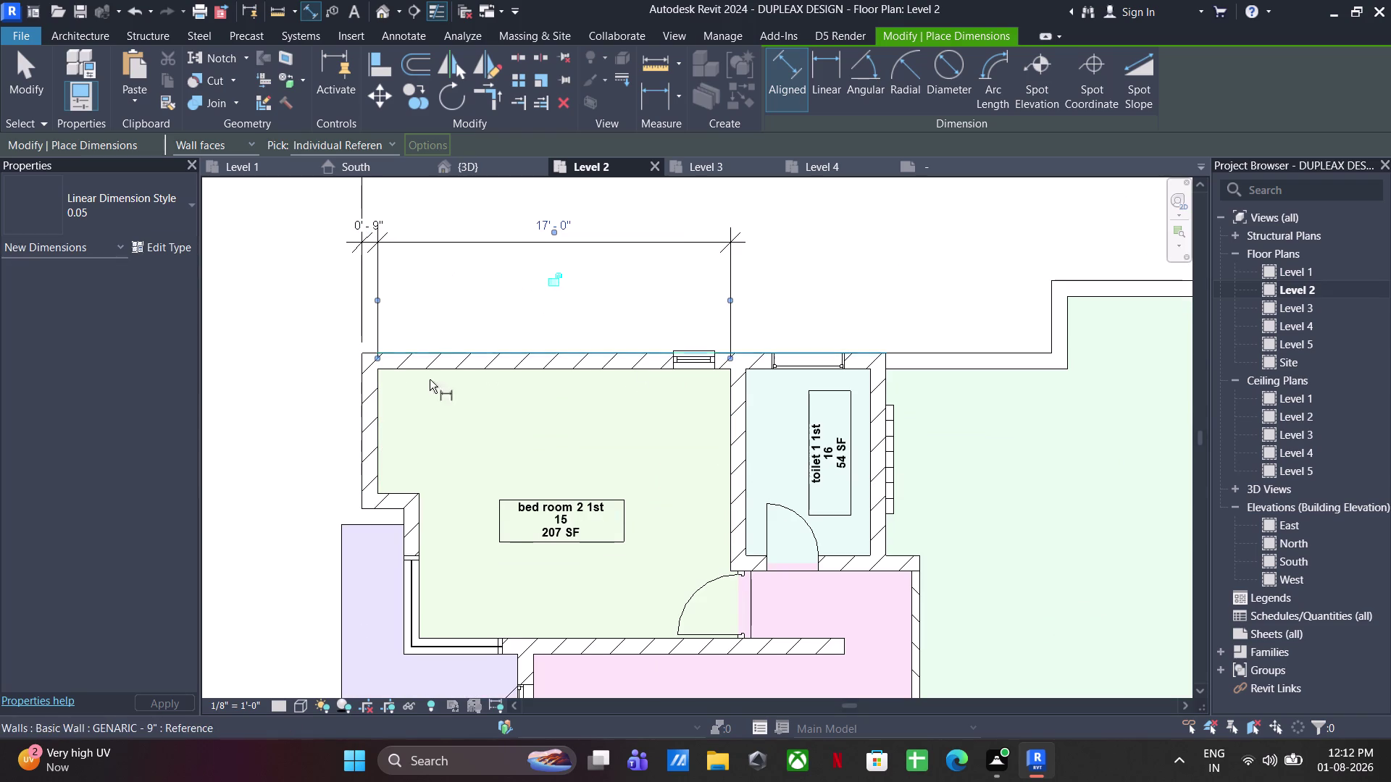
middle_drag(844, 394, 546, 443)
click(433, 477)
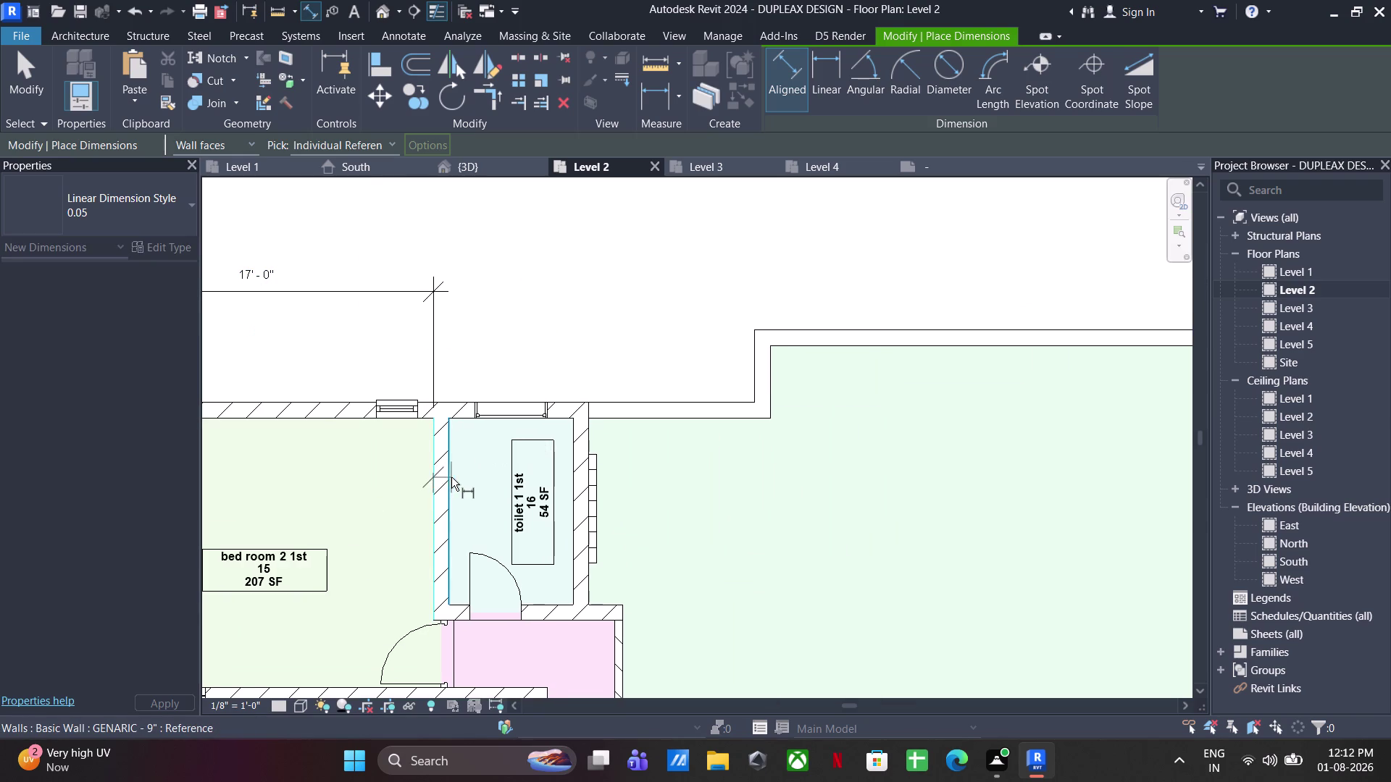
click(451, 477)
click(447, 284)
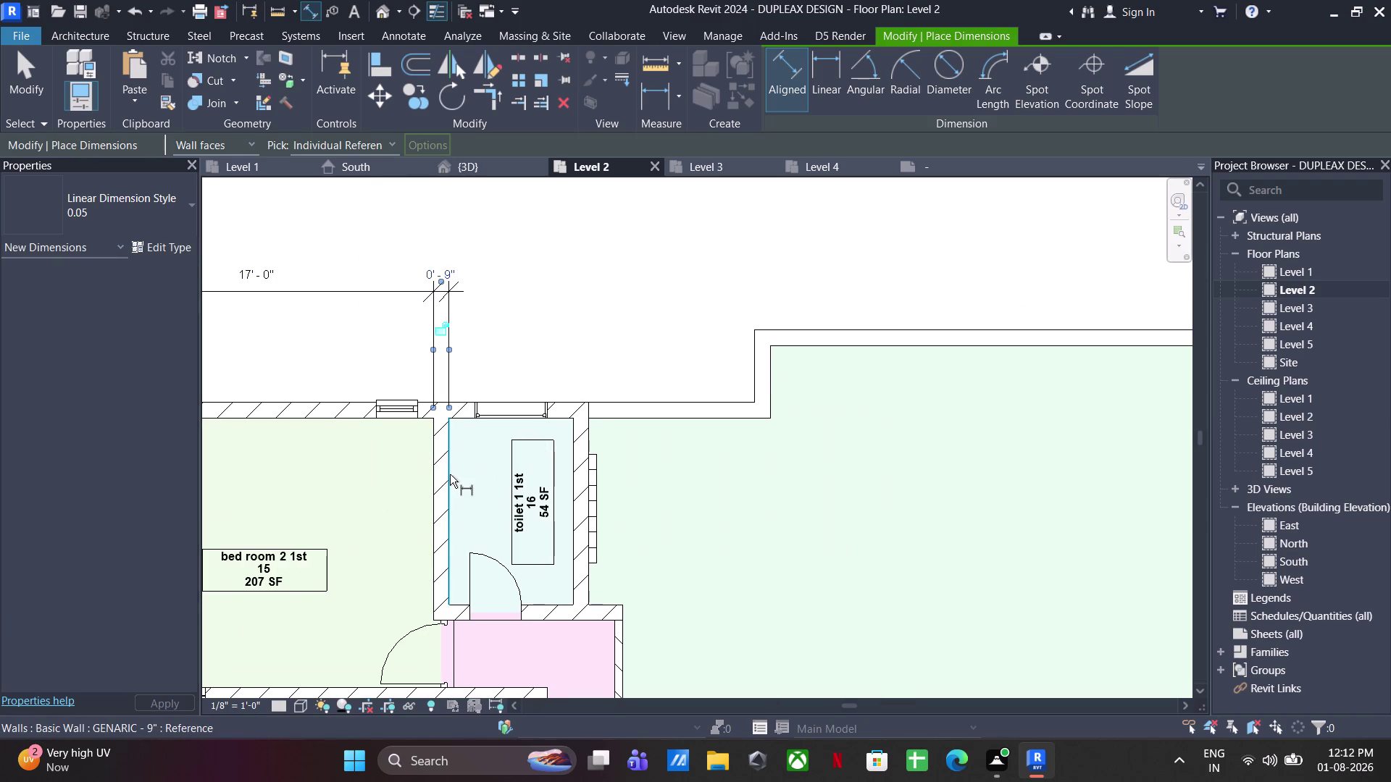
click(451, 474)
click(575, 485)
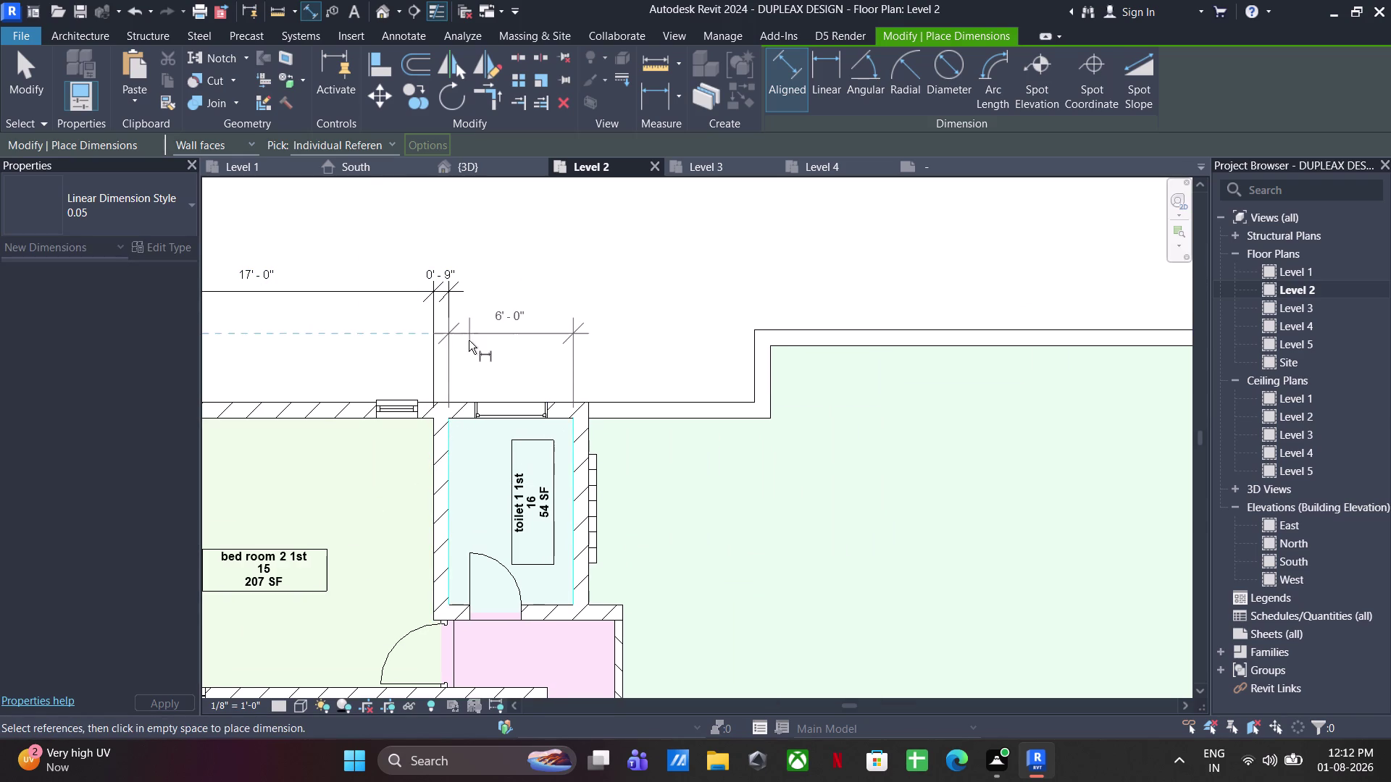
Dimension toward the terrace: 0'-9" wall, 8'-0", 0'-9" terrace wall and 29'-1 1/2" terrace.
click(462, 294)
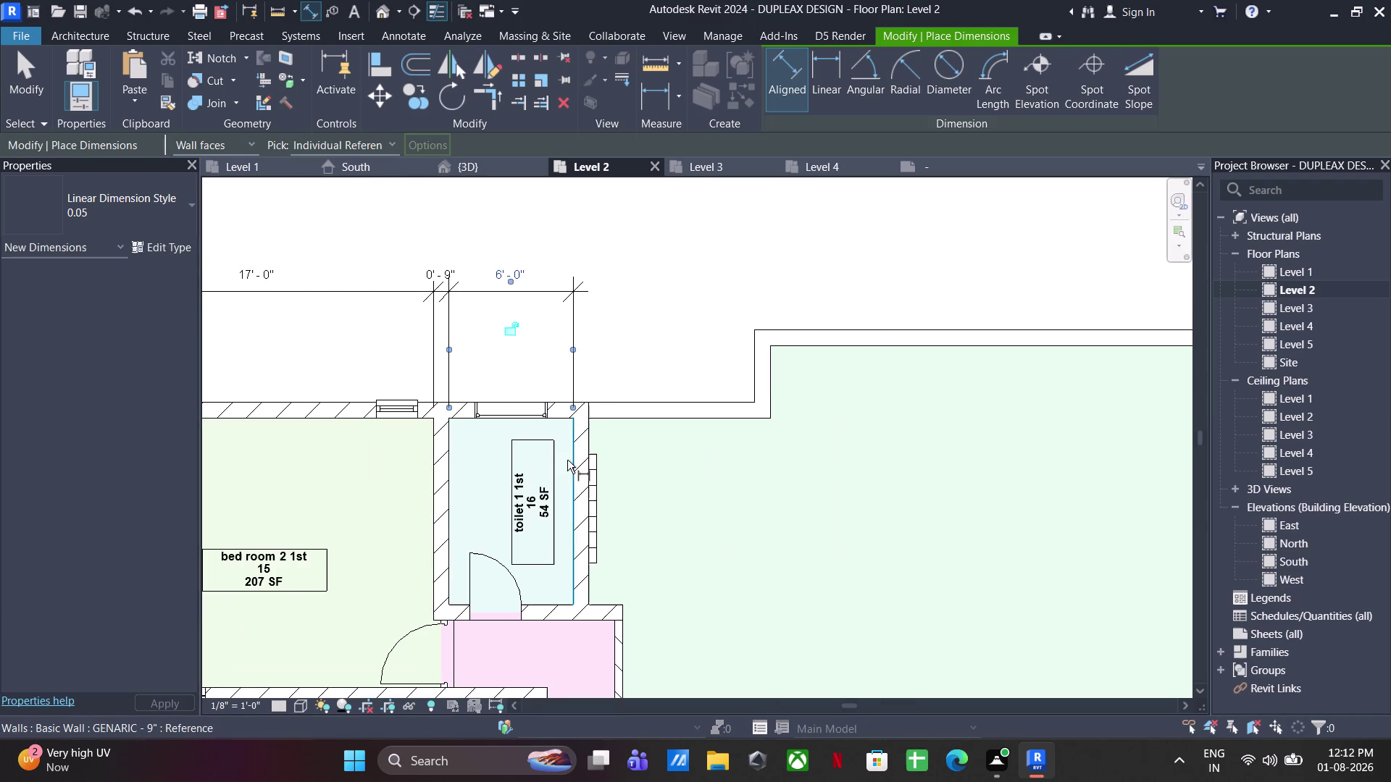
click(567, 460)
click(589, 442)
click(585, 289)
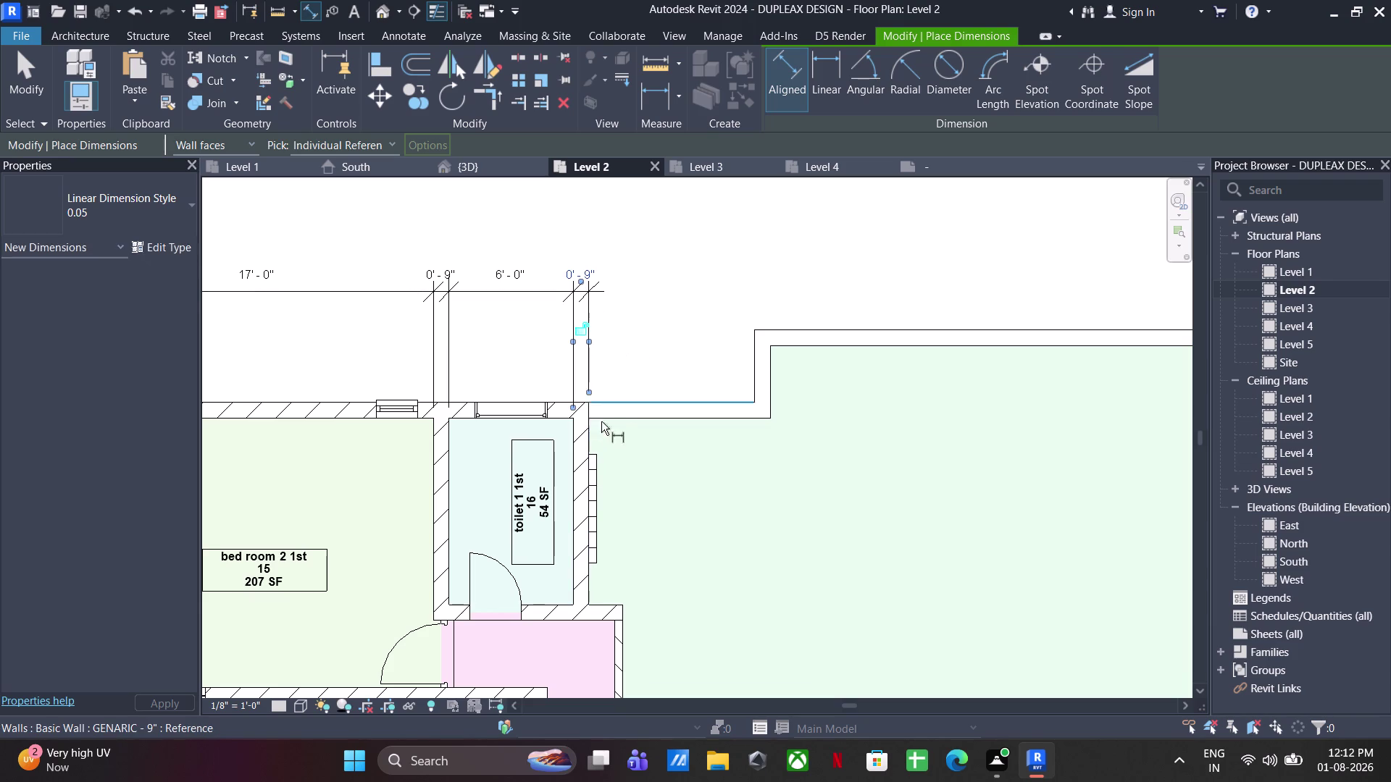
click(586, 441)
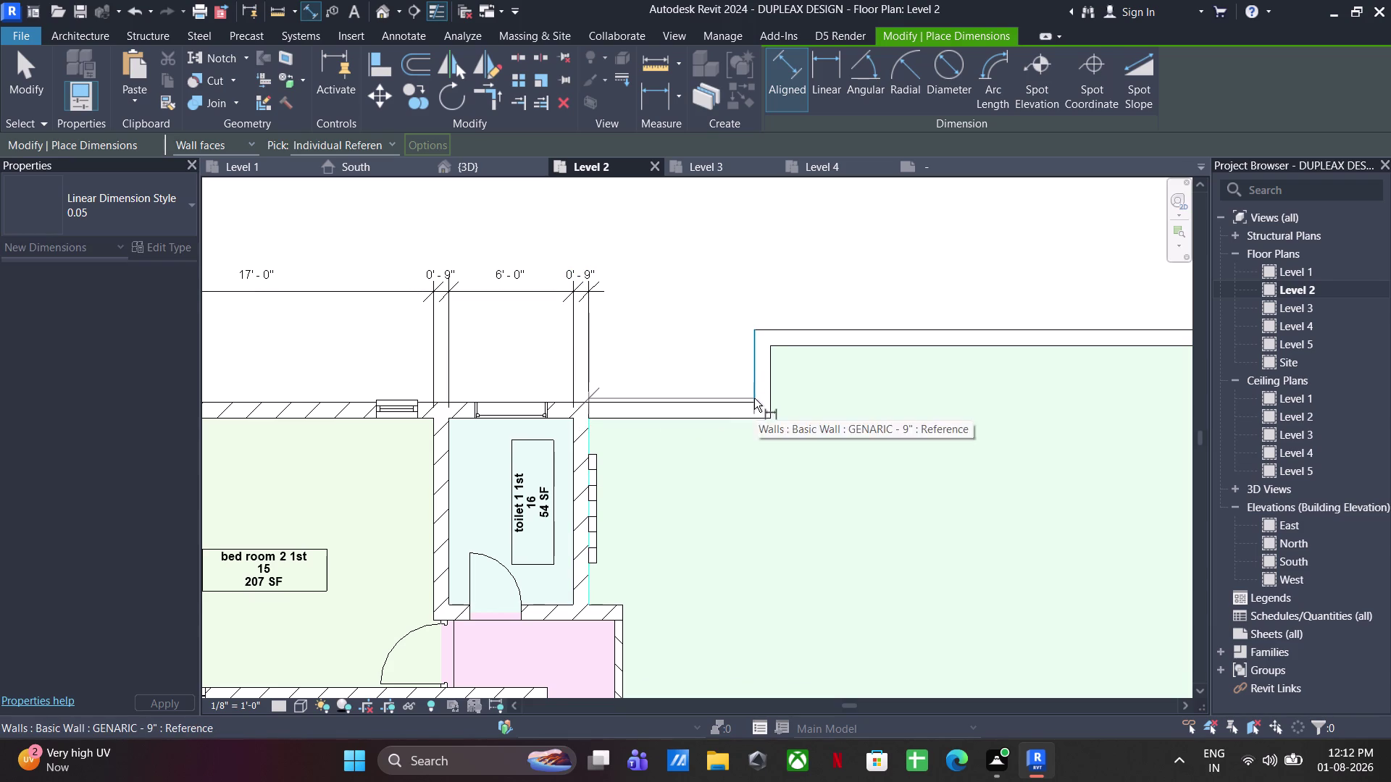
click(754, 398)
click(613, 293)
click(757, 379)
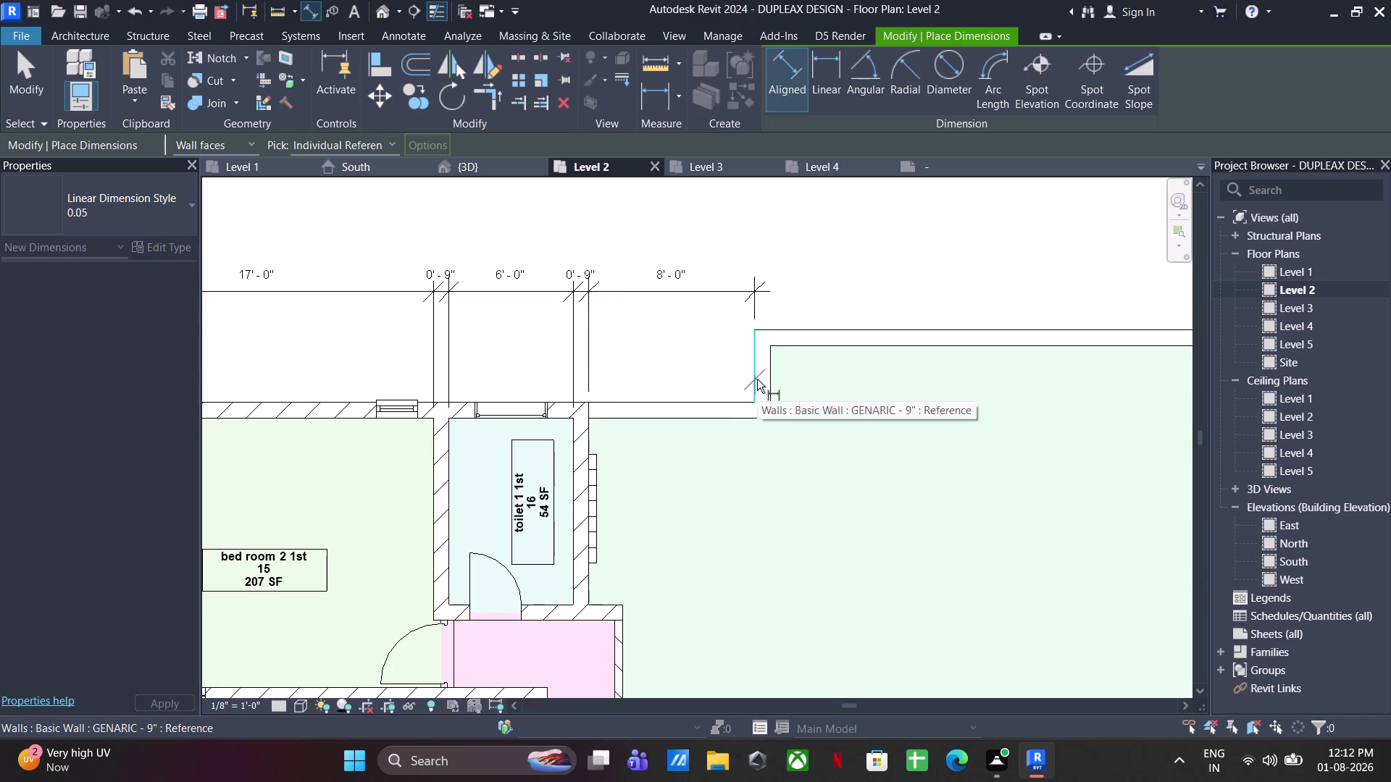
click(772, 388)
click(750, 293)
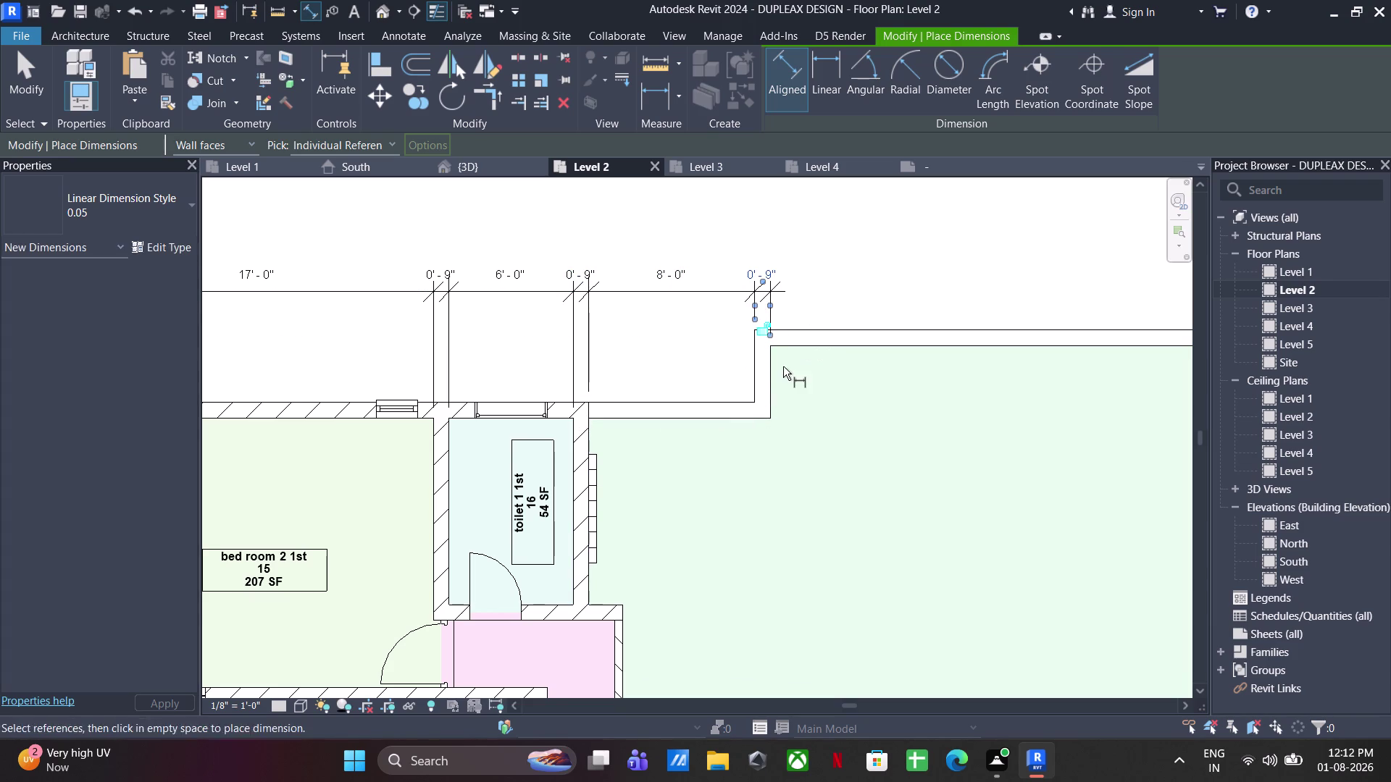
click(768, 378)
scroll(down, 3)
middle_drag(904, 389, 465, 403)
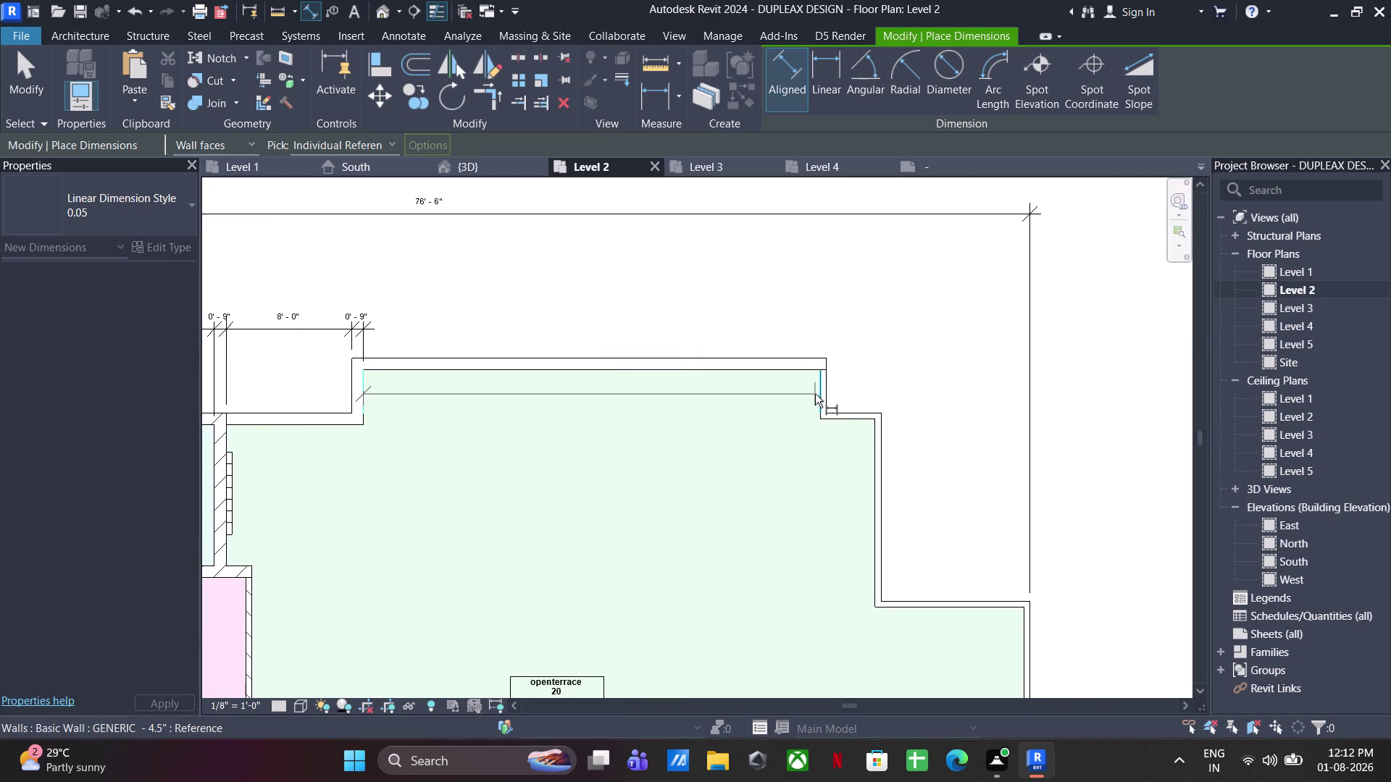
click(817, 395)
click(424, 327)
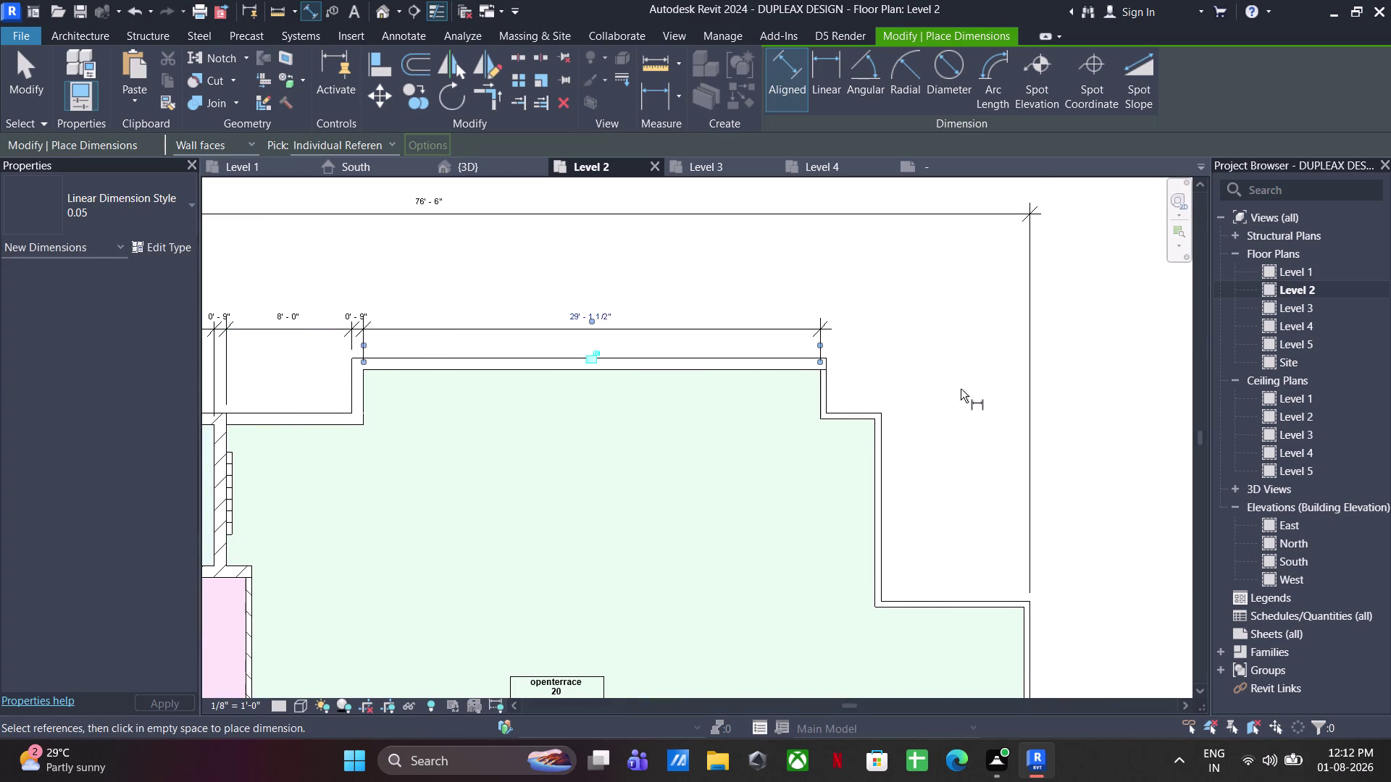
Dimension the right end walls: 0'-4 1/2", 3'-1 1/2" and the last 0'-4 1/2".
scroll(up, 3)
click(718, 403)
click(734, 397)
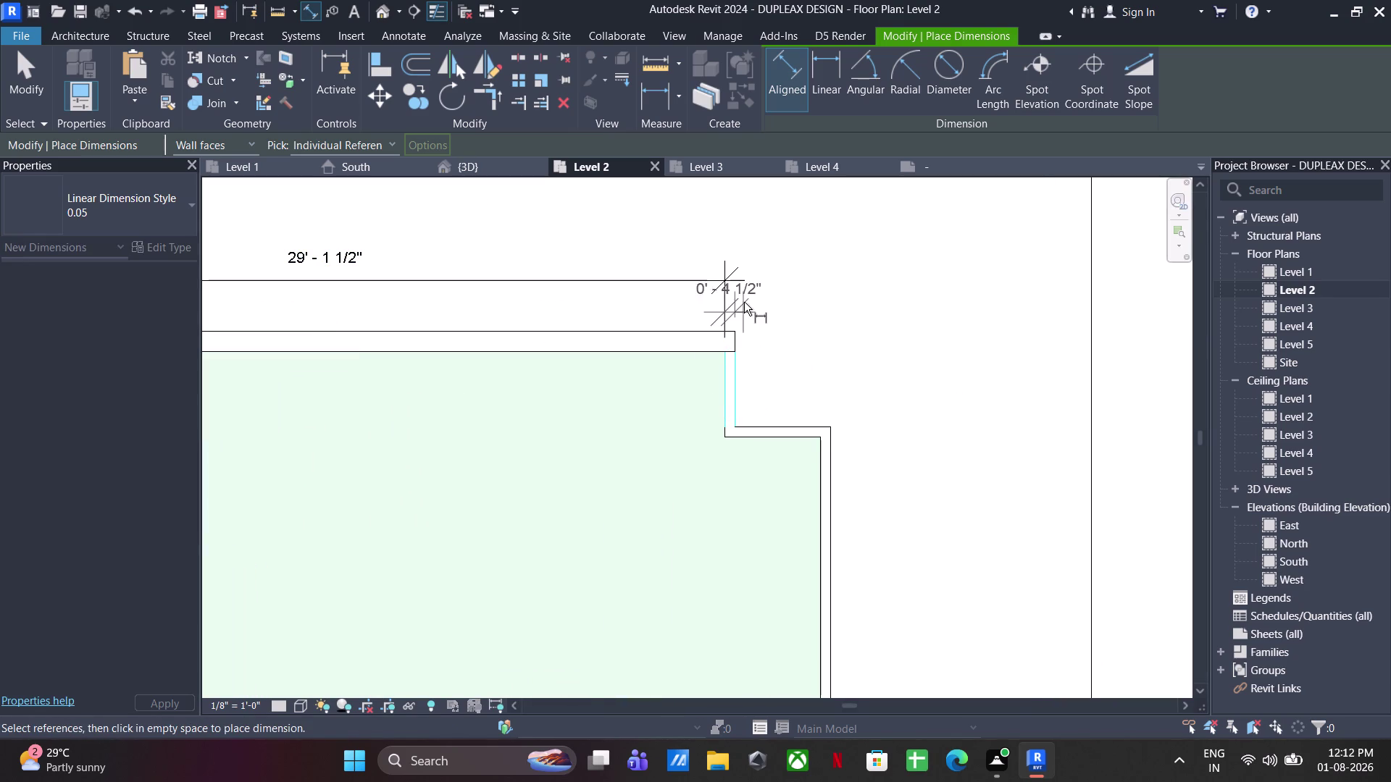
click(742, 279)
click(735, 406)
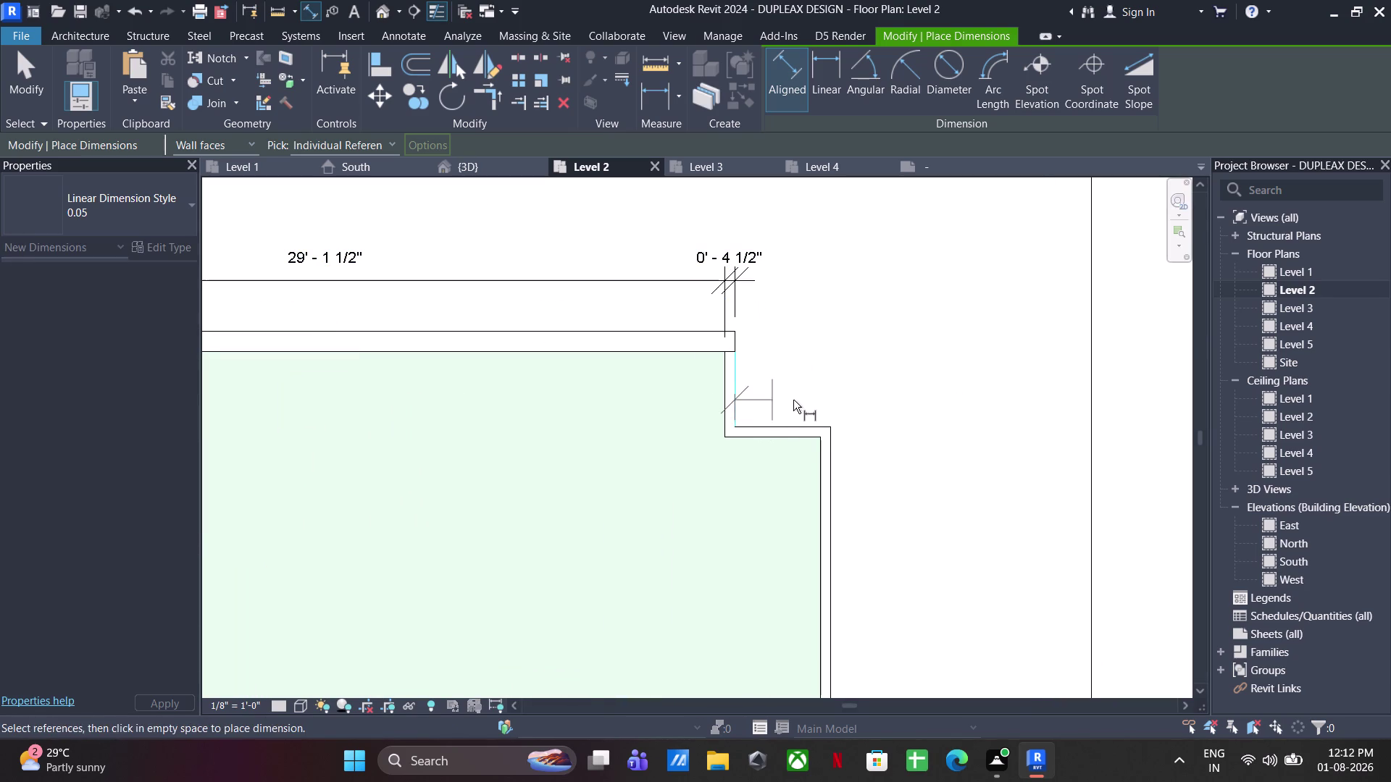
click(822, 464)
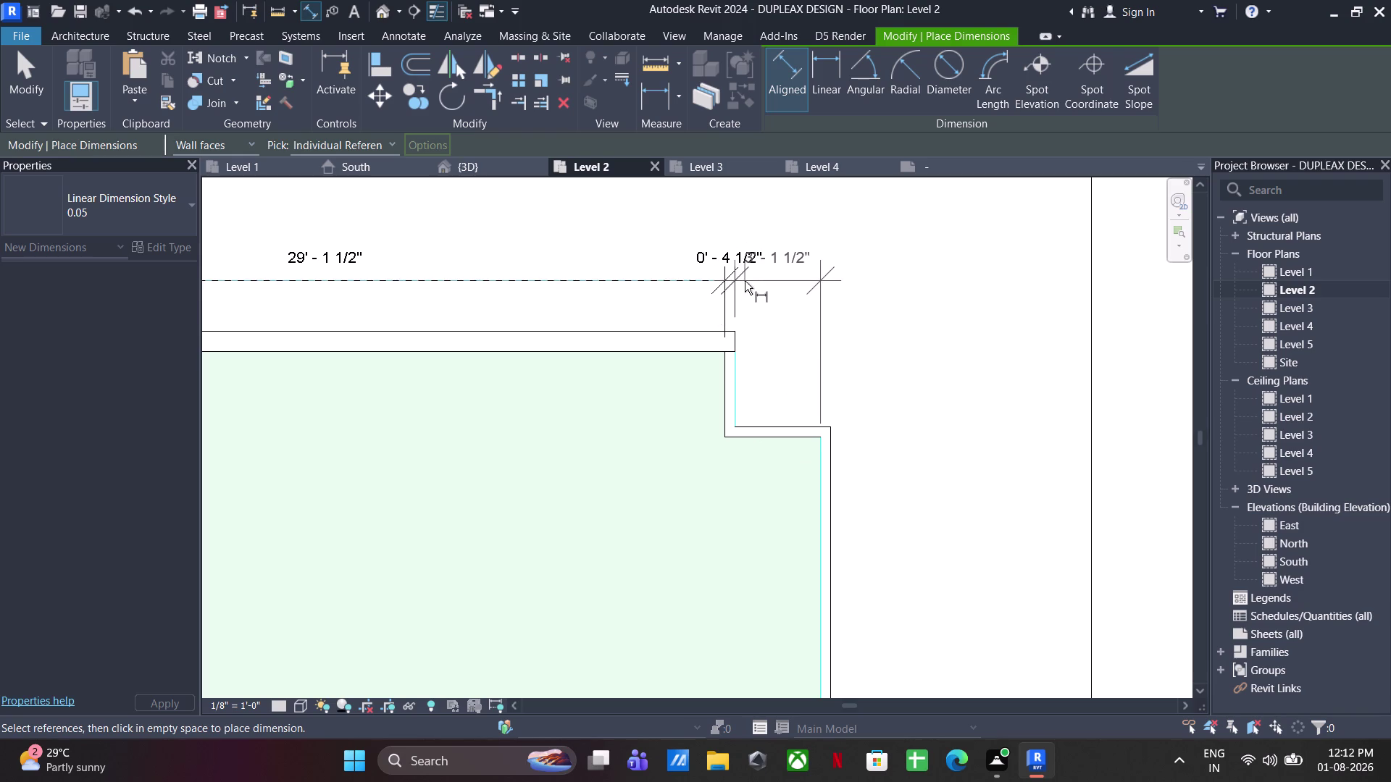
click(744, 281)
click(817, 483)
click(838, 481)
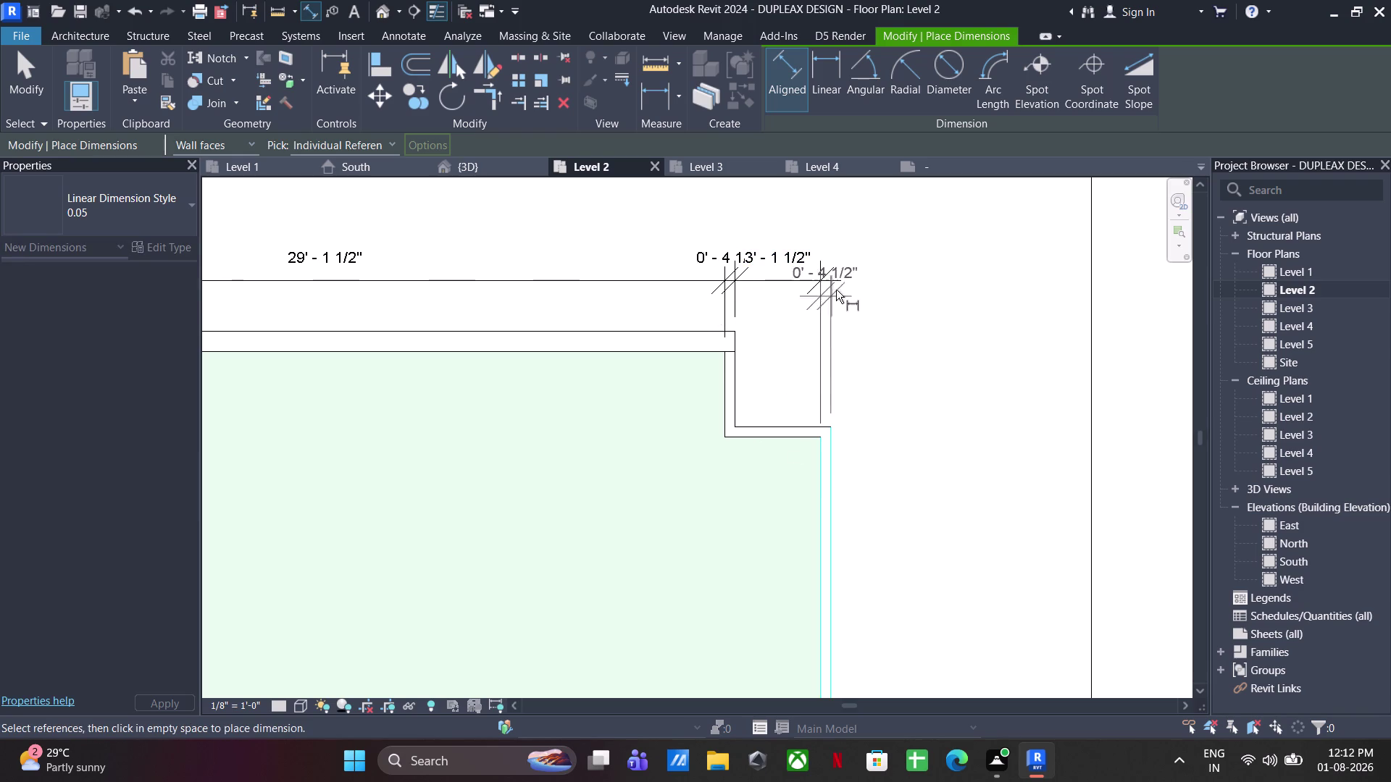
click(831, 277)
scroll(down, 3)
middle_drag(887, 455, 928, 507)
scroll(up, 3)
Move the overlapping 3'-1 1/2" dimension text clear above the others.
key(Escape)
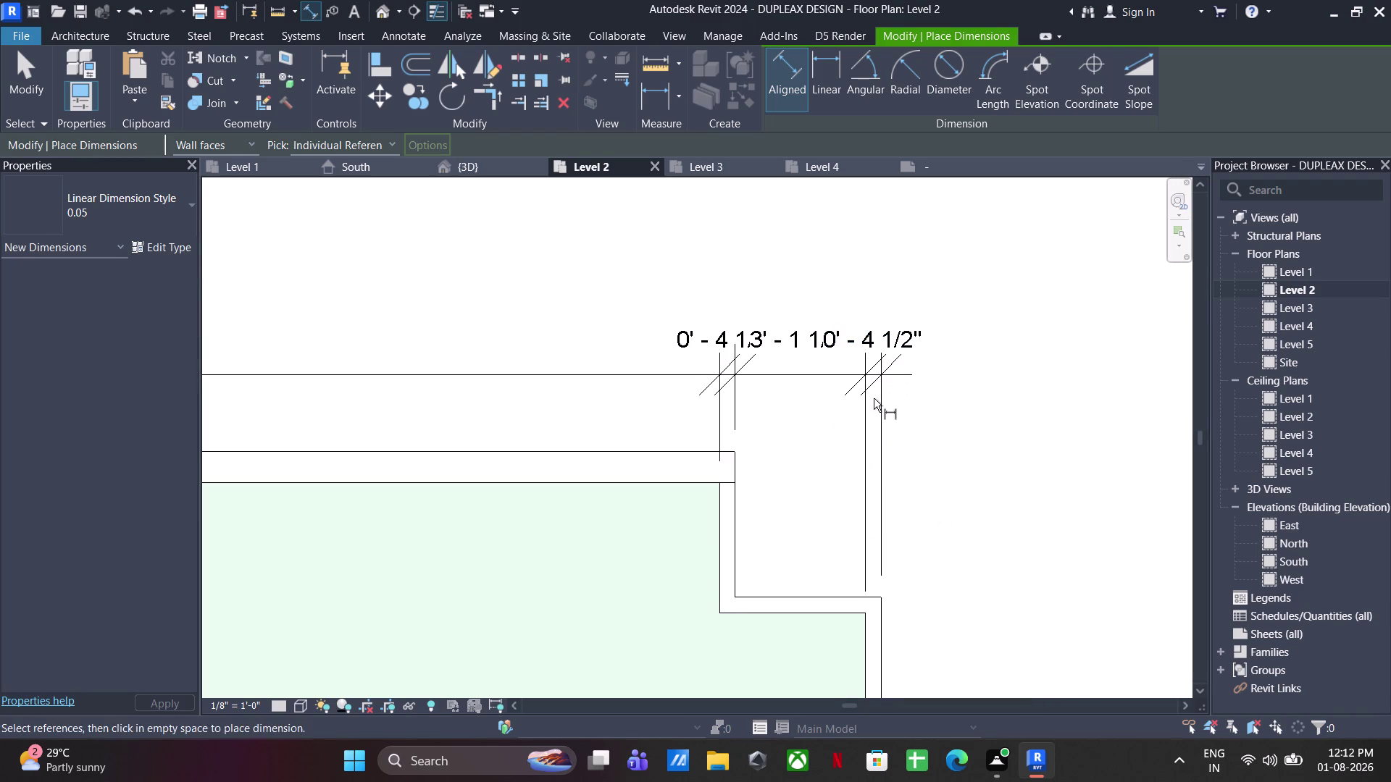
key(Escape)
click(794, 336)
drag(795, 350, 773, 269)
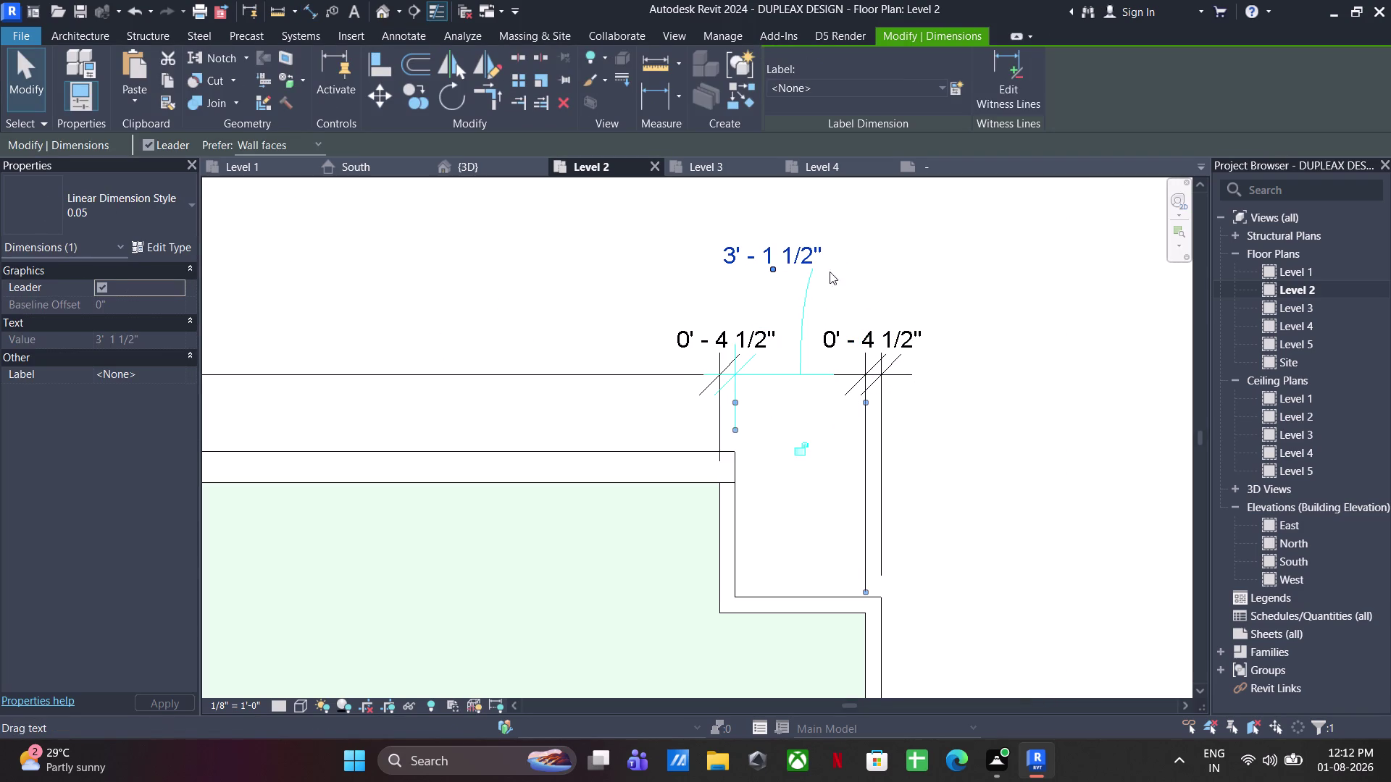
click(957, 301)
scroll(down, 3)
middle_drag(942, 532, 912, 406)
scroll(down, 3)
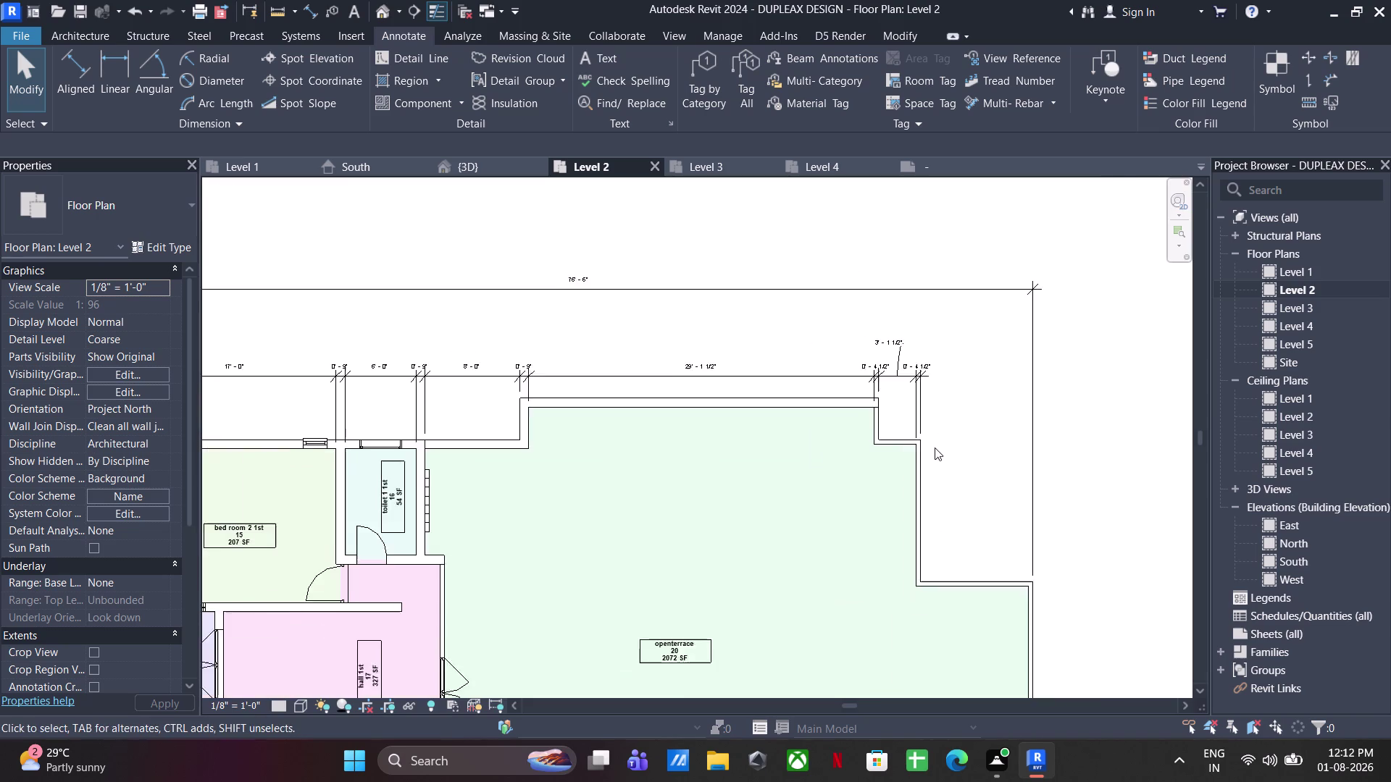
Pan to recenter the Level 2 plan and start the Aligned dimension tool again.
middle_drag(935, 447, 947, 396)
middle_drag(945, 406, 924, 354)
scroll(down, 3)
middle_drag(954, 357, 930, 352)
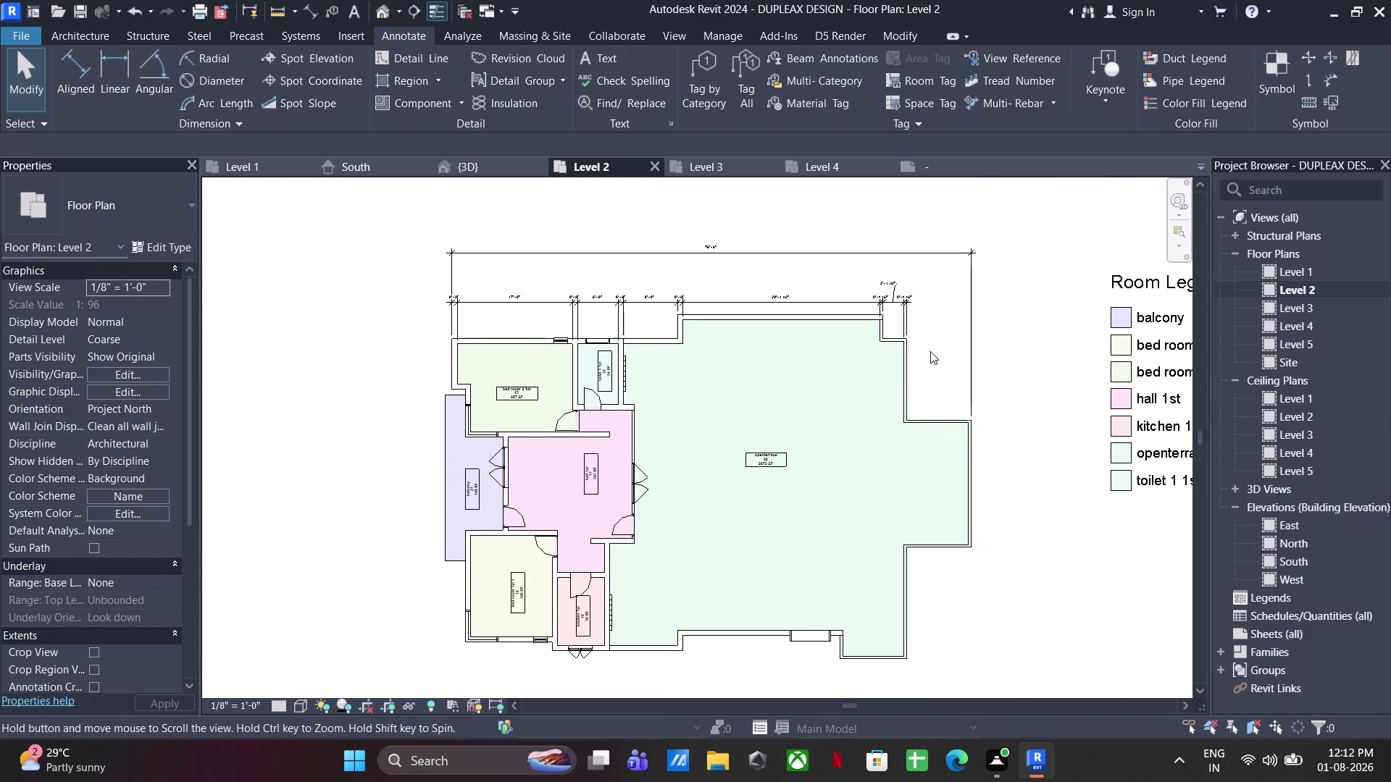
middle_drag(928, 355, 904, 341)
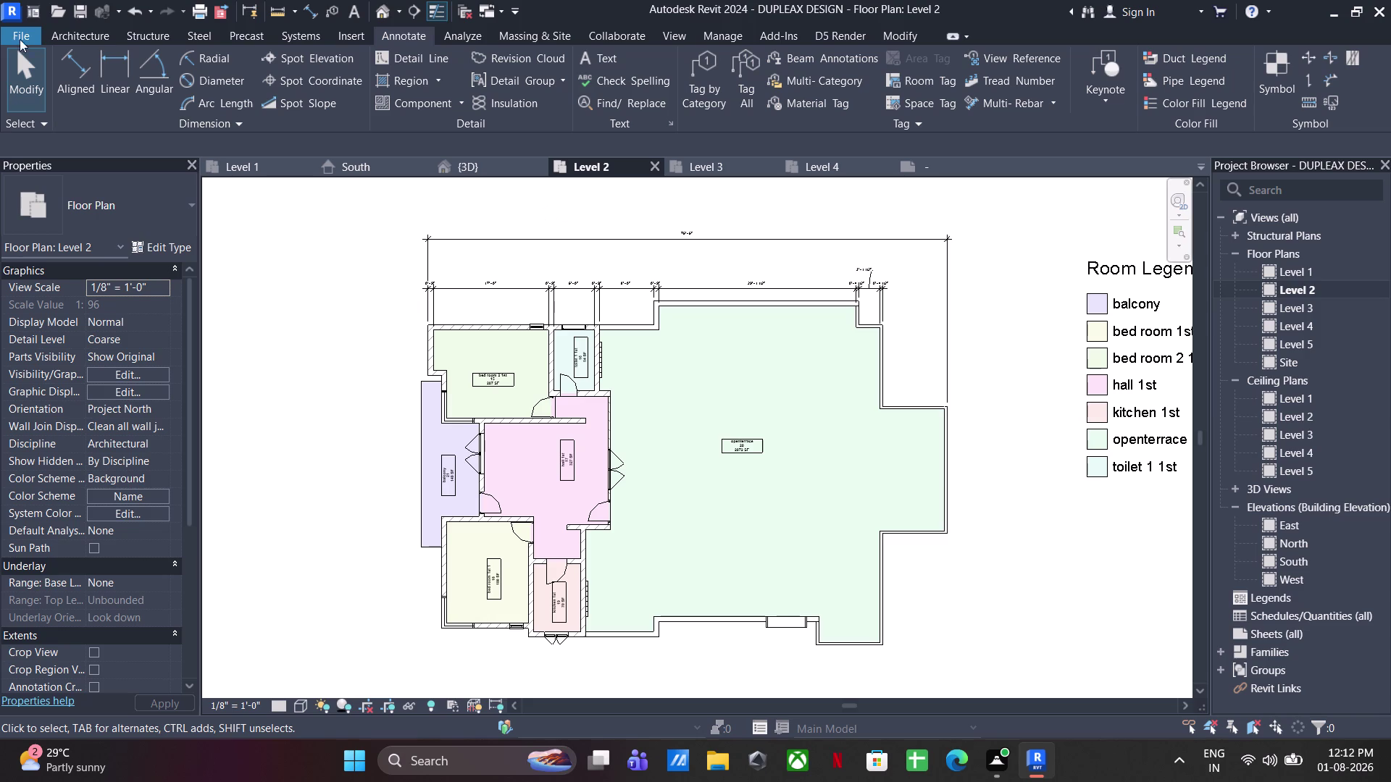
click(89, 66)
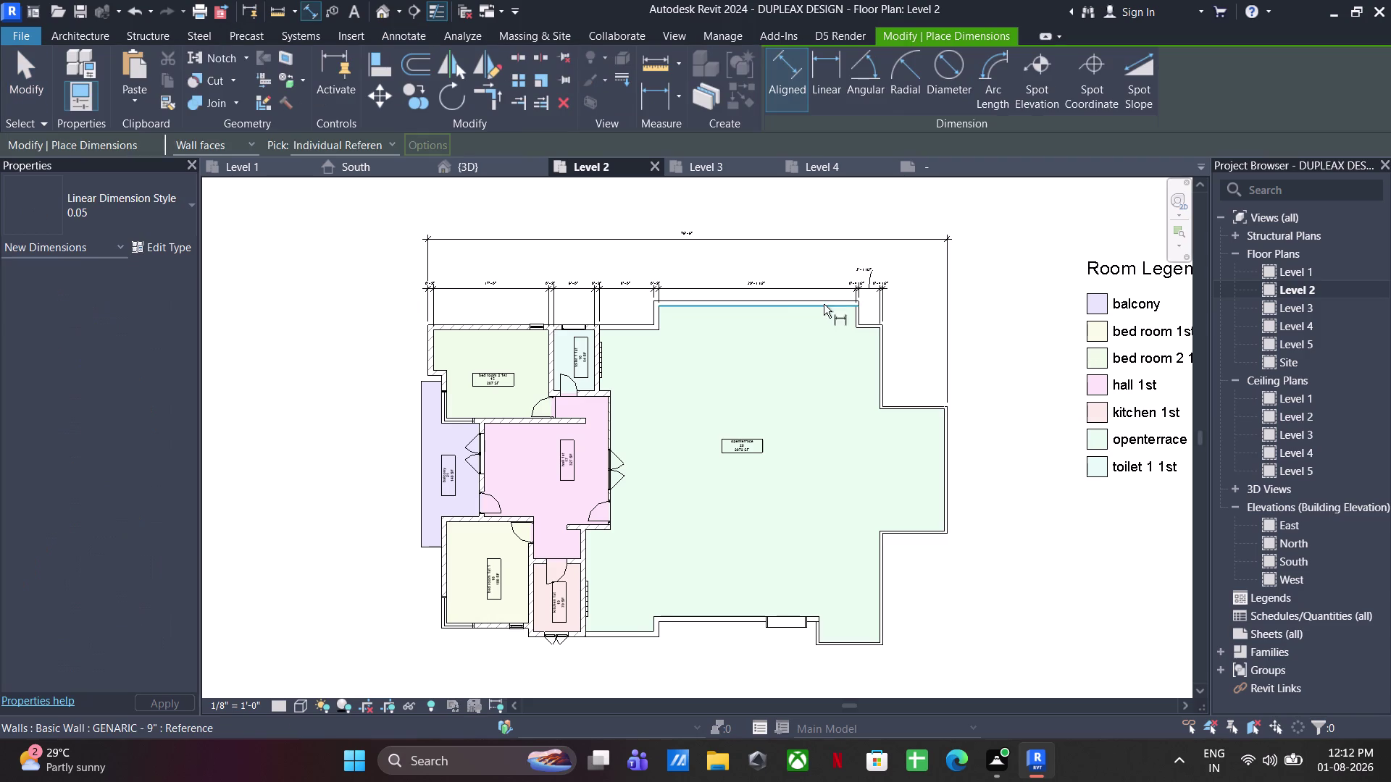
Place the overall 50'-9" aligned dimension right of the plan.
click(778, 298)
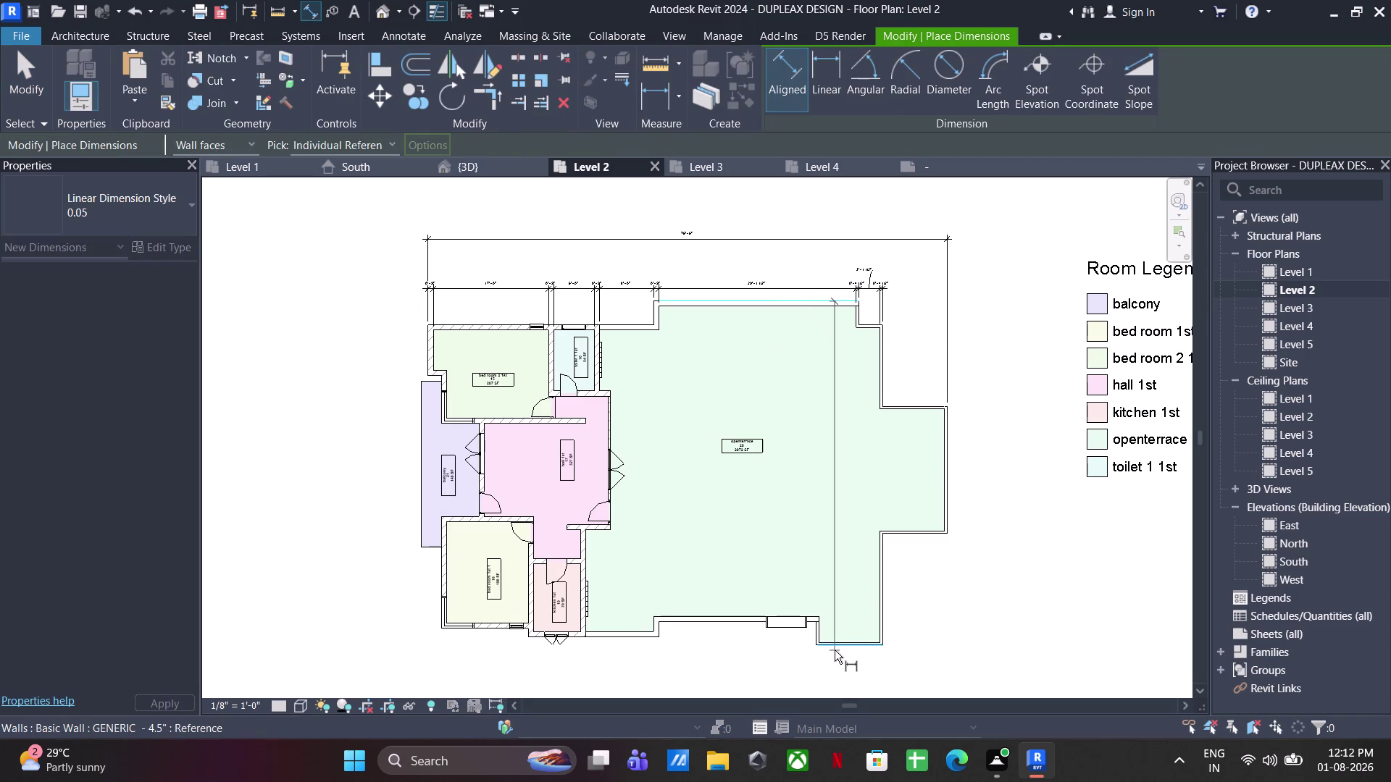
click(835, 650)
click(999, 631)
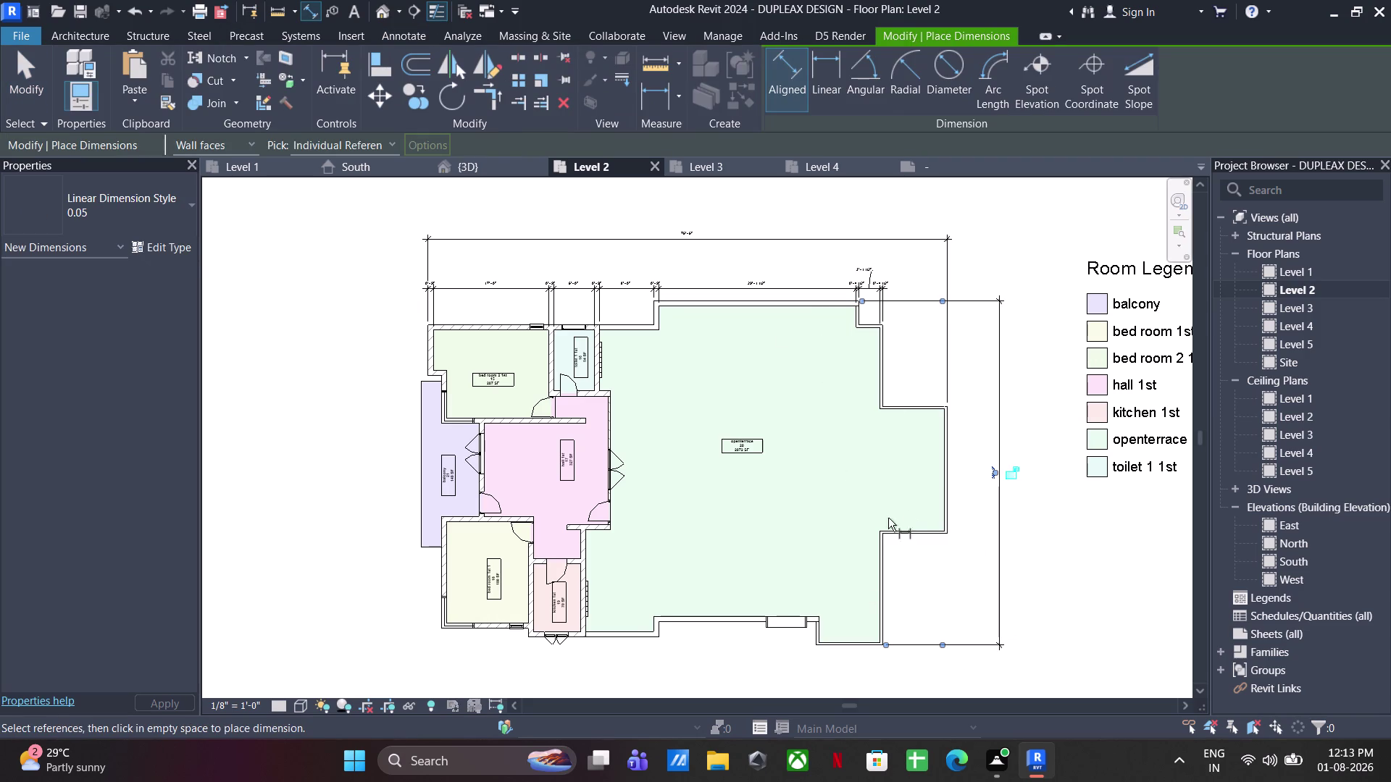
scroll(up, 3)
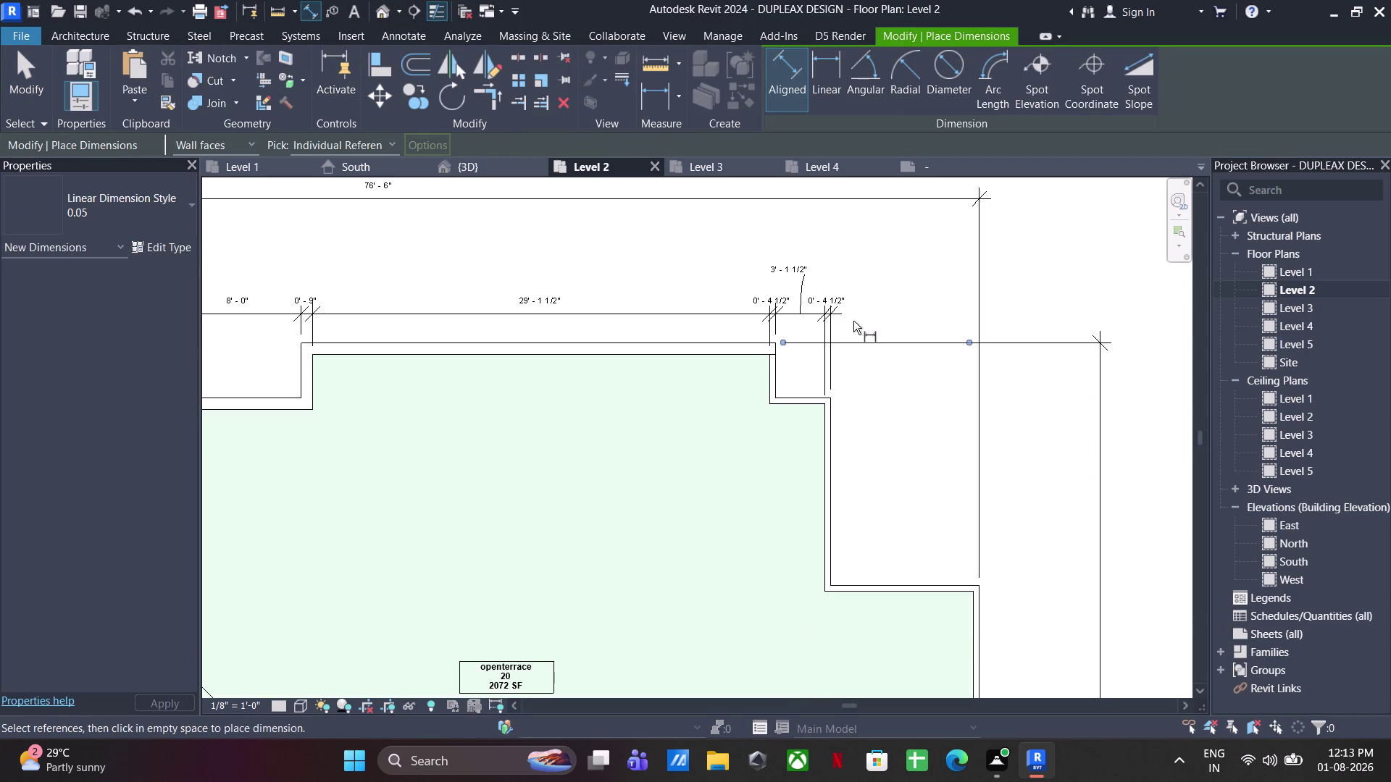
Start the right-side chain at the top wall faces and the 2'-9" notch.
click(759, 342)
click(754, 355)
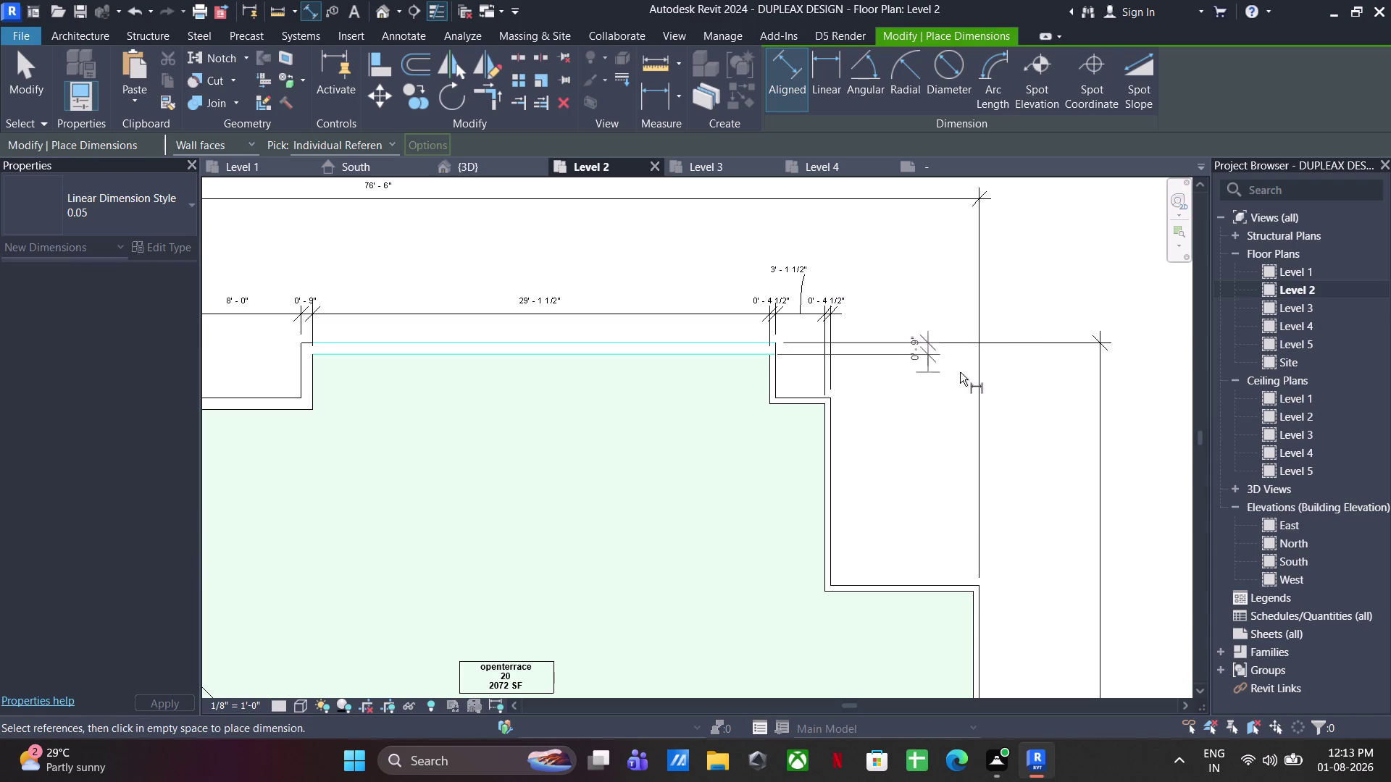
click(1038, 377)
scroll(up, 3)
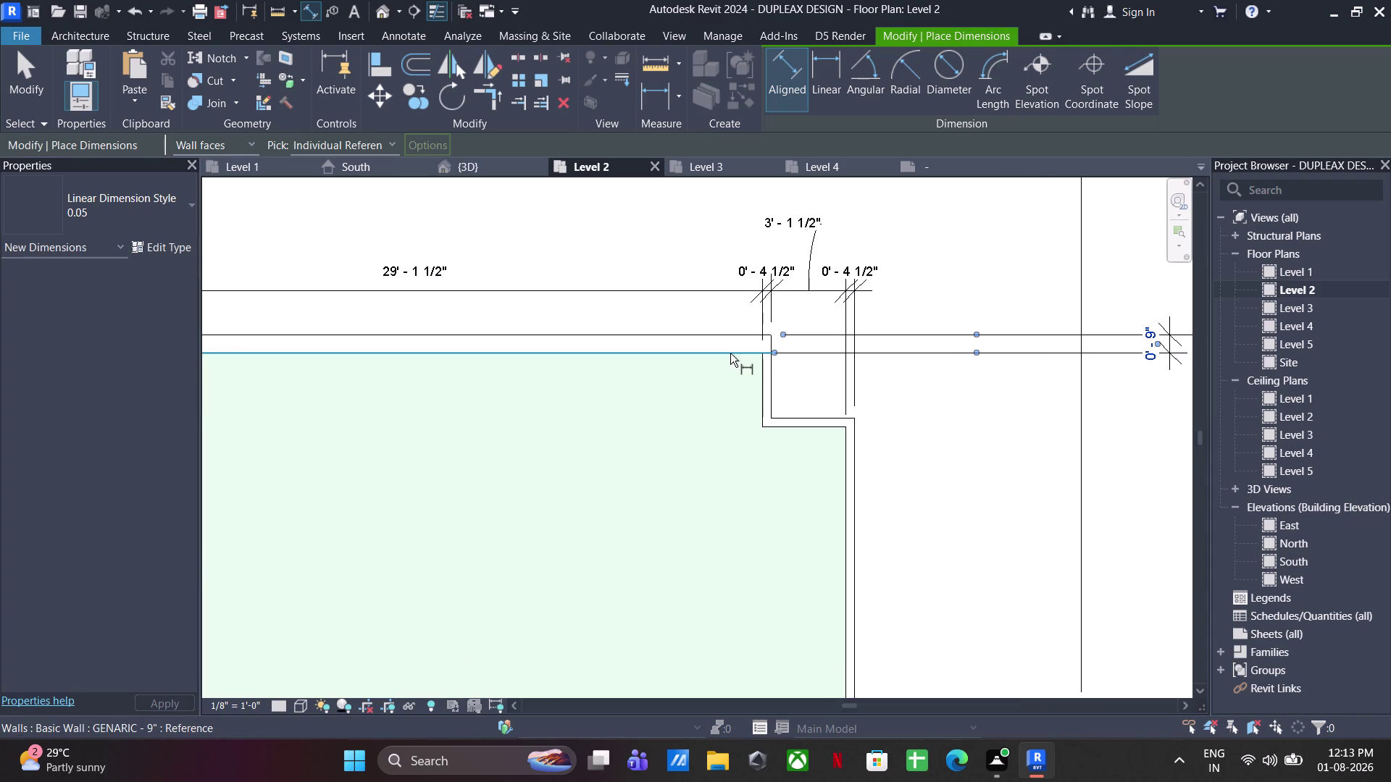
click(730, 354)
click(785, 419)
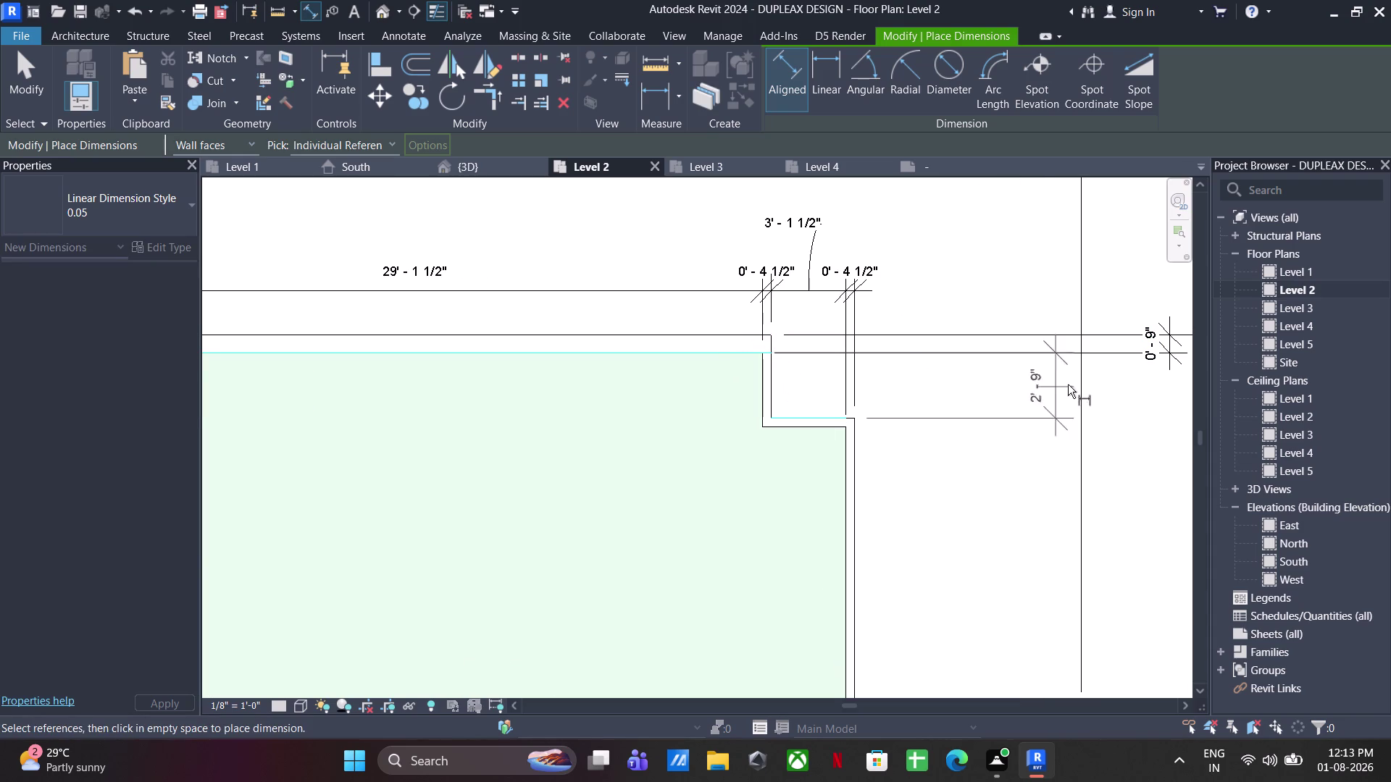
click(1169, 357)
click(817, 415)
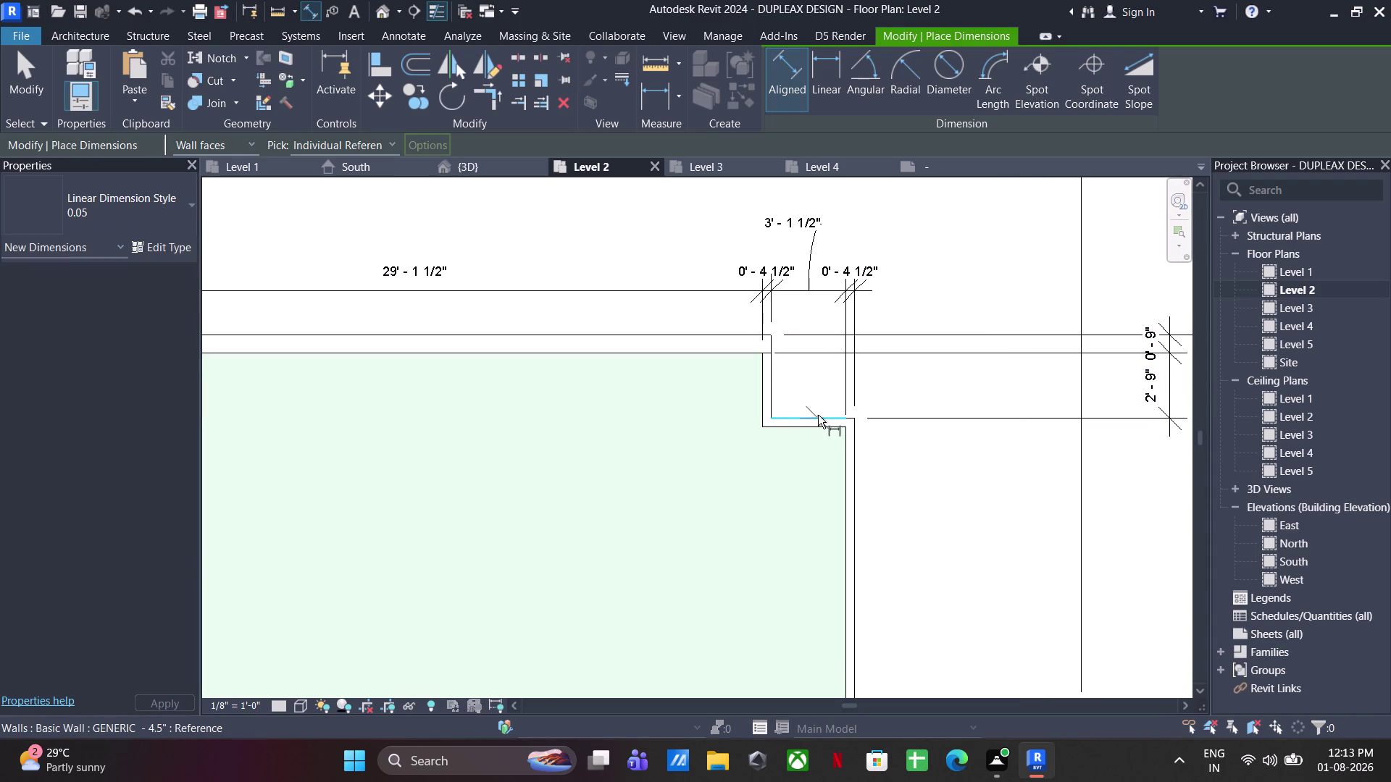
click(822, 430)
middle_drag(956, 430, 773, 417)
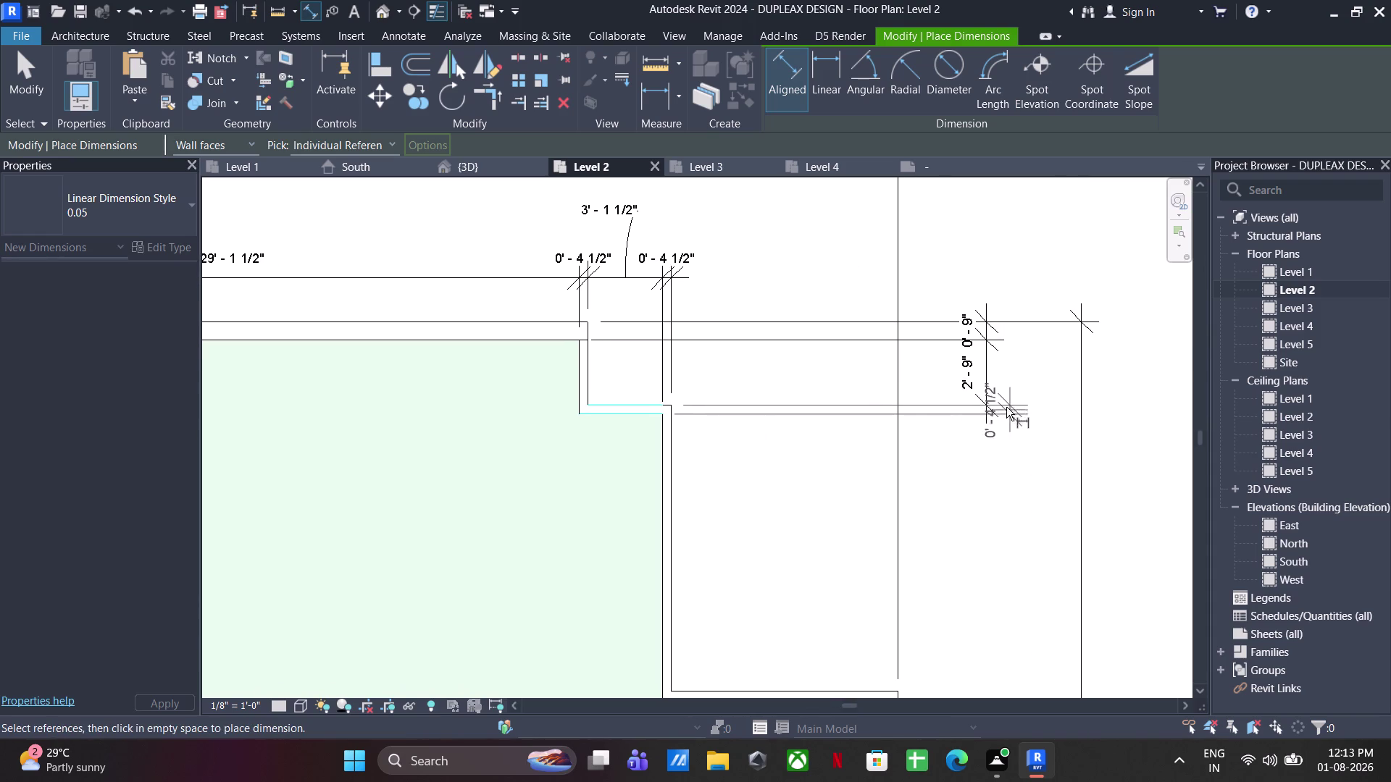
click(991, 410)
middle_drag(935, 468, 913, 363)
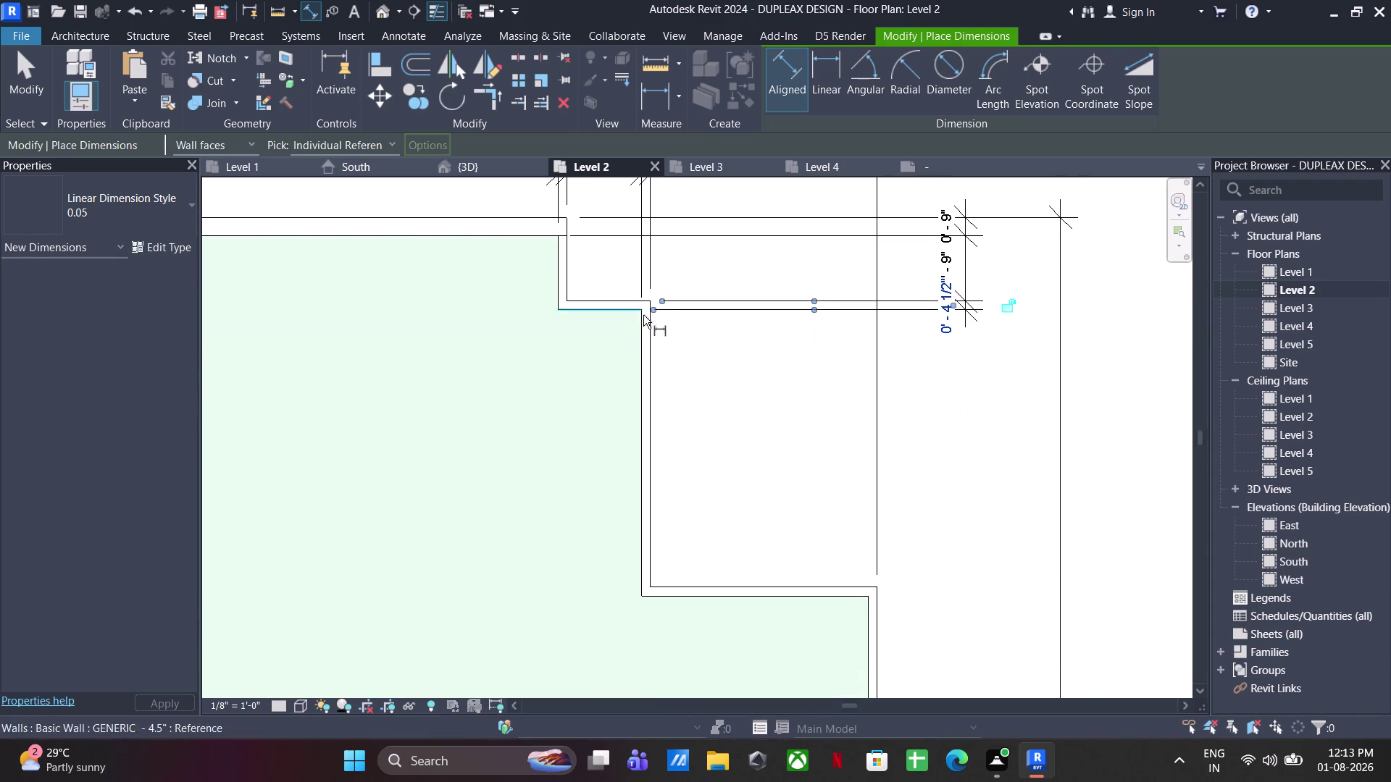
click(626, 312)
click(685, 584)
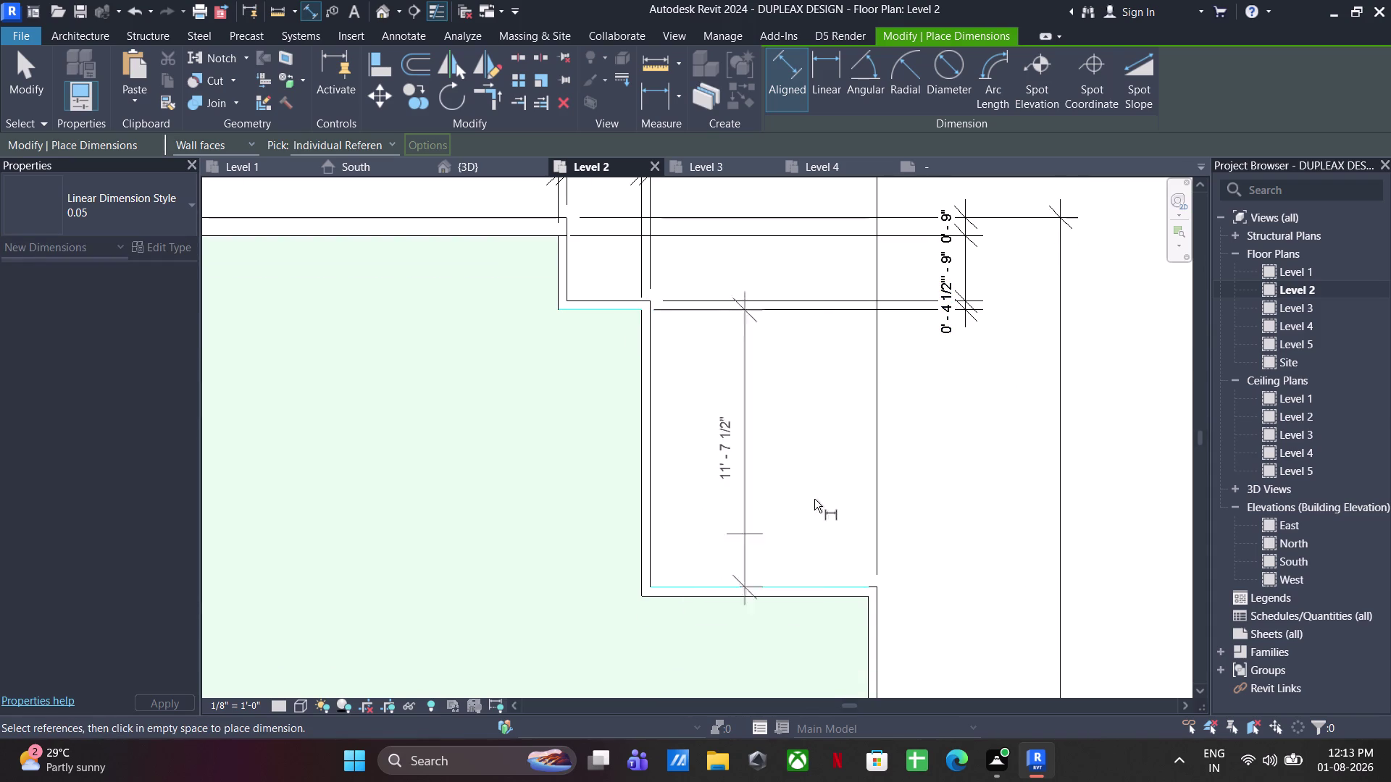
click(968, 347)
Continue the chain down the stepped right walls below the notch.
middle_drag(903, 489, 889, 360)
scroll(up, 3)
click(818, 460)
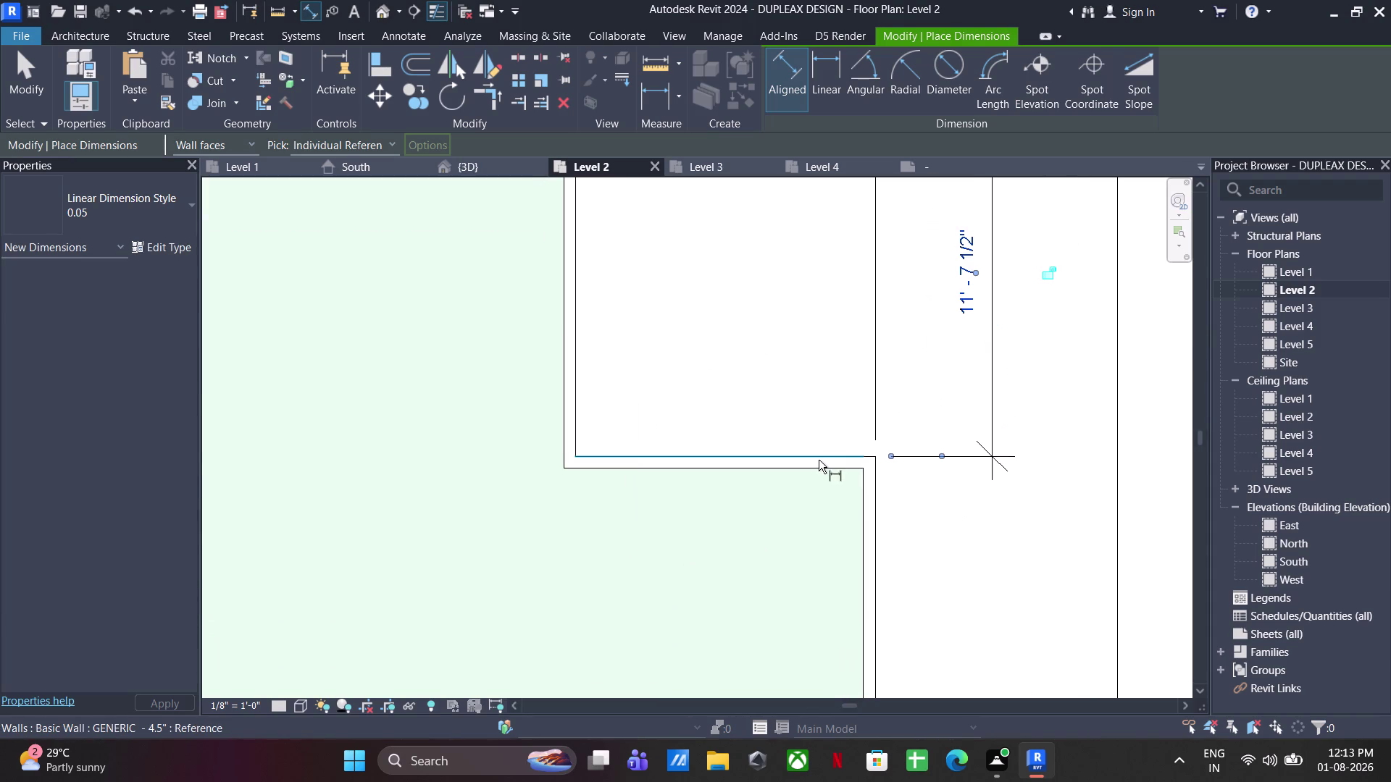
click(820, 468)
click(992, 453)
scroll(down, 3)
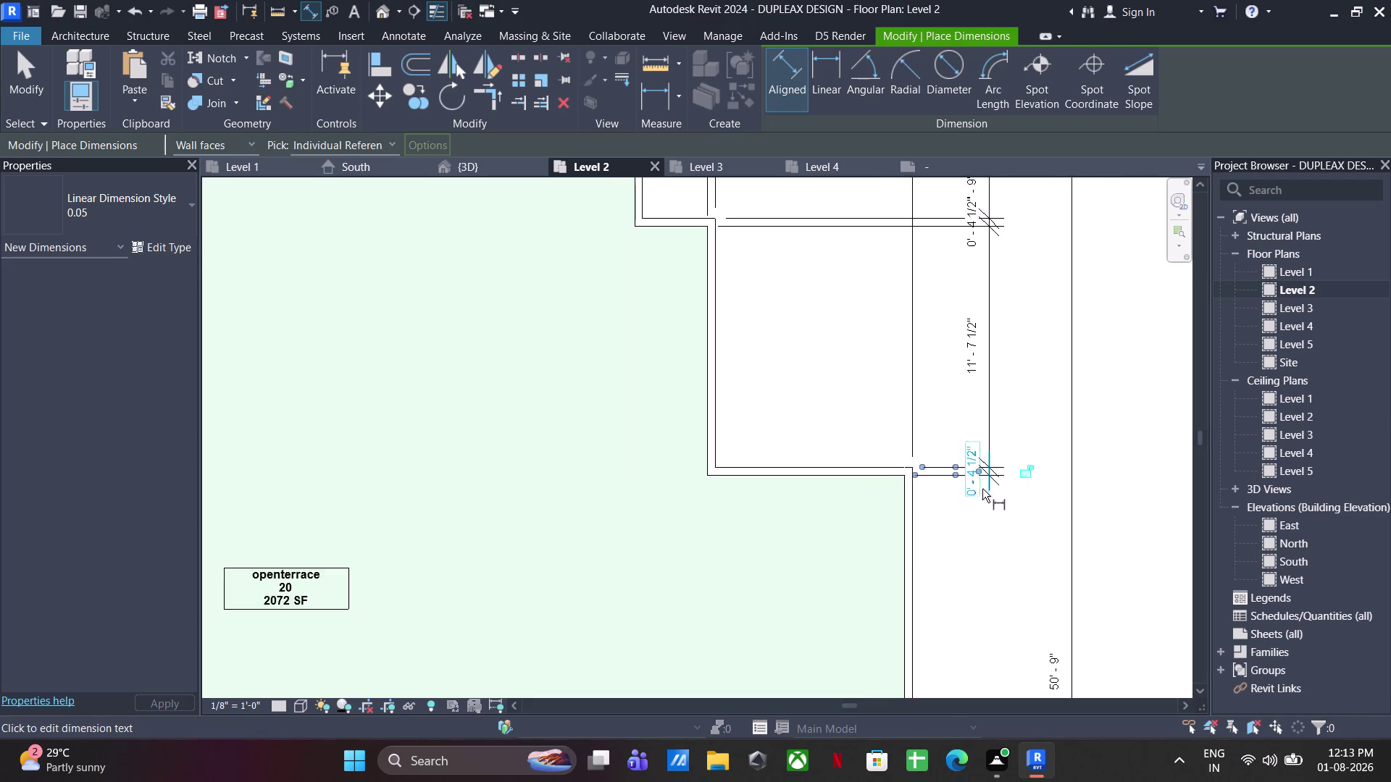
middle_drag(979, 475, 946, 310)
click(827, 317)
scroll(down, 3)
middle_drag(846, 539, 793, 185)
scroll(up, 3)
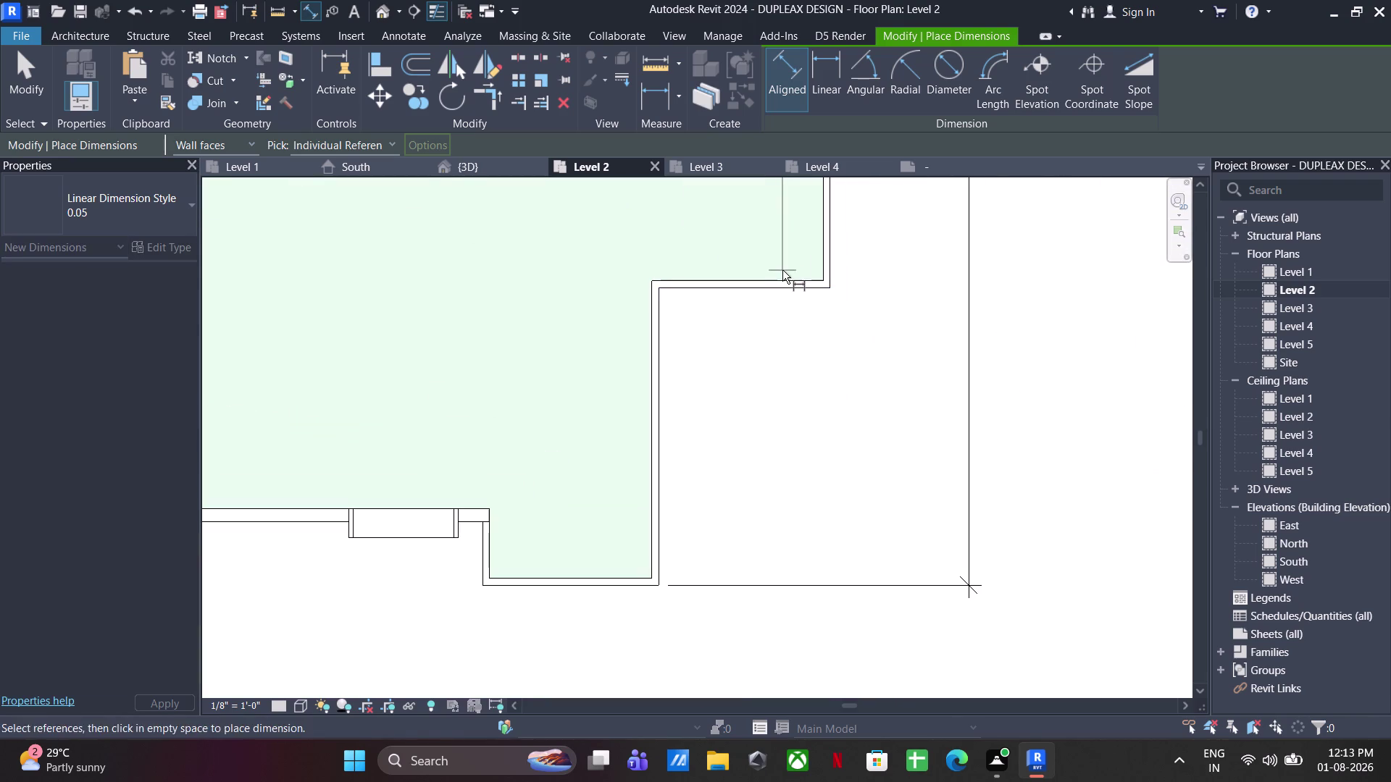
click(779, 281)
Add the wall faces bounding the 18'-0" segment to the chain.
scroll(down, 3)
middle_drag(845, 258, 820, 456)
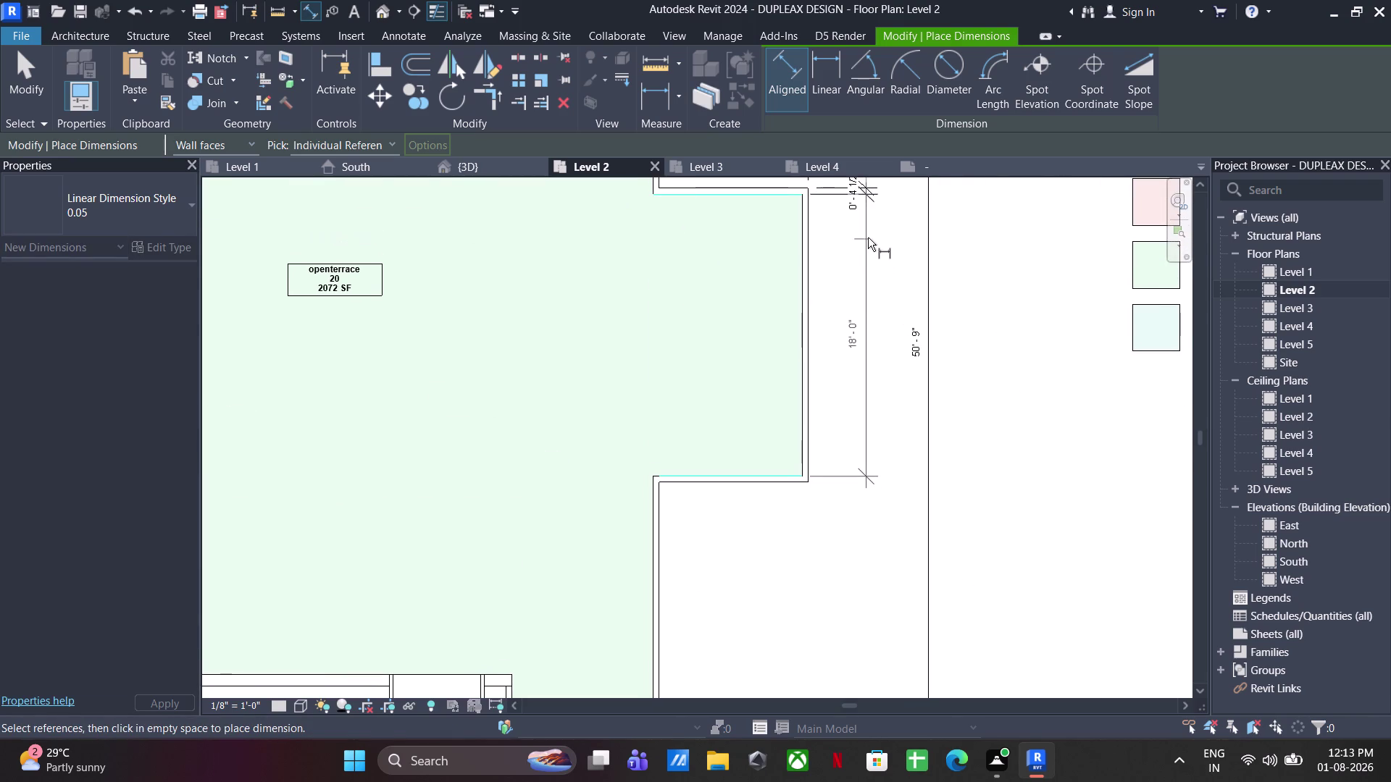
click(867, 238)
scroll(up, 3)
click(754, 468)
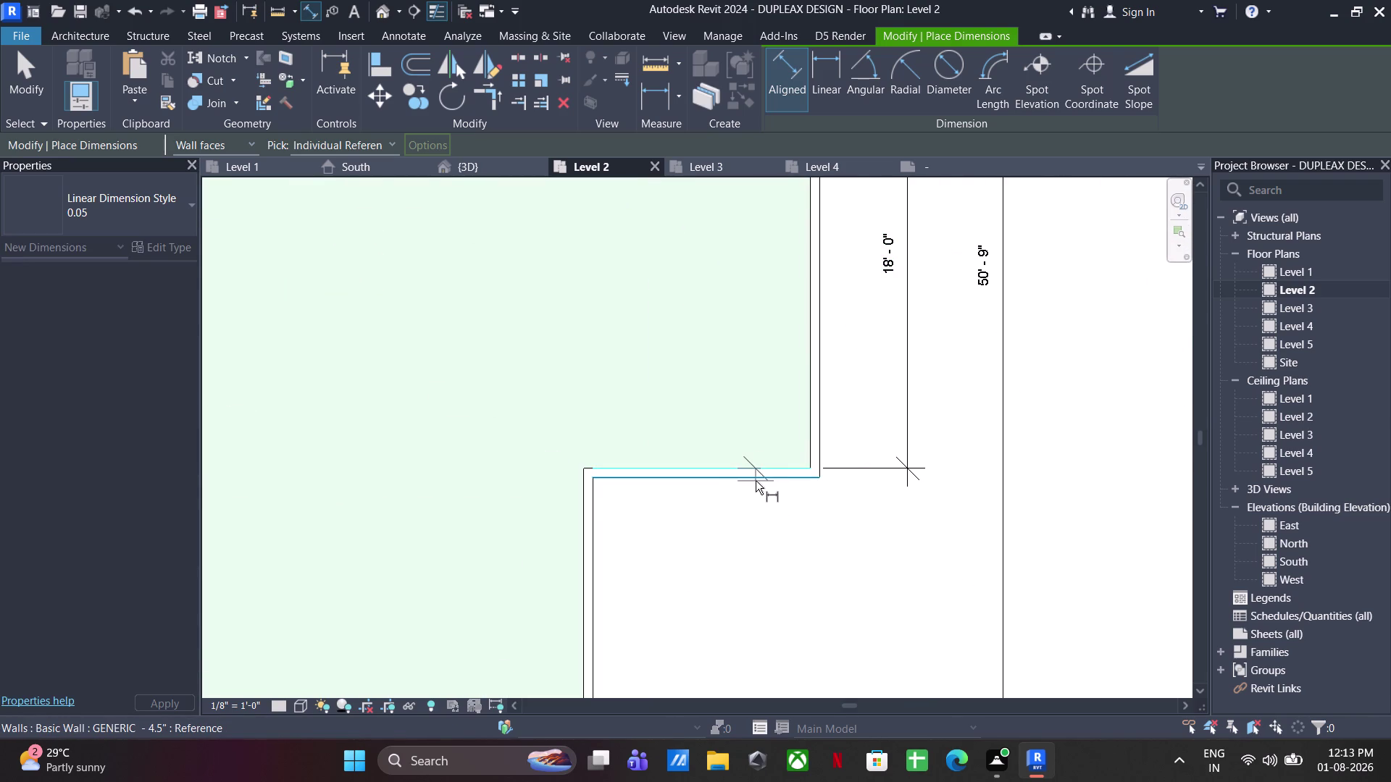
click(755, 481)
click(911, 460)
Finish the chain at the bottom walls with 16'-1 1/2" and place it beside the right walls.
middle_drag(862, 512, 903, 299)
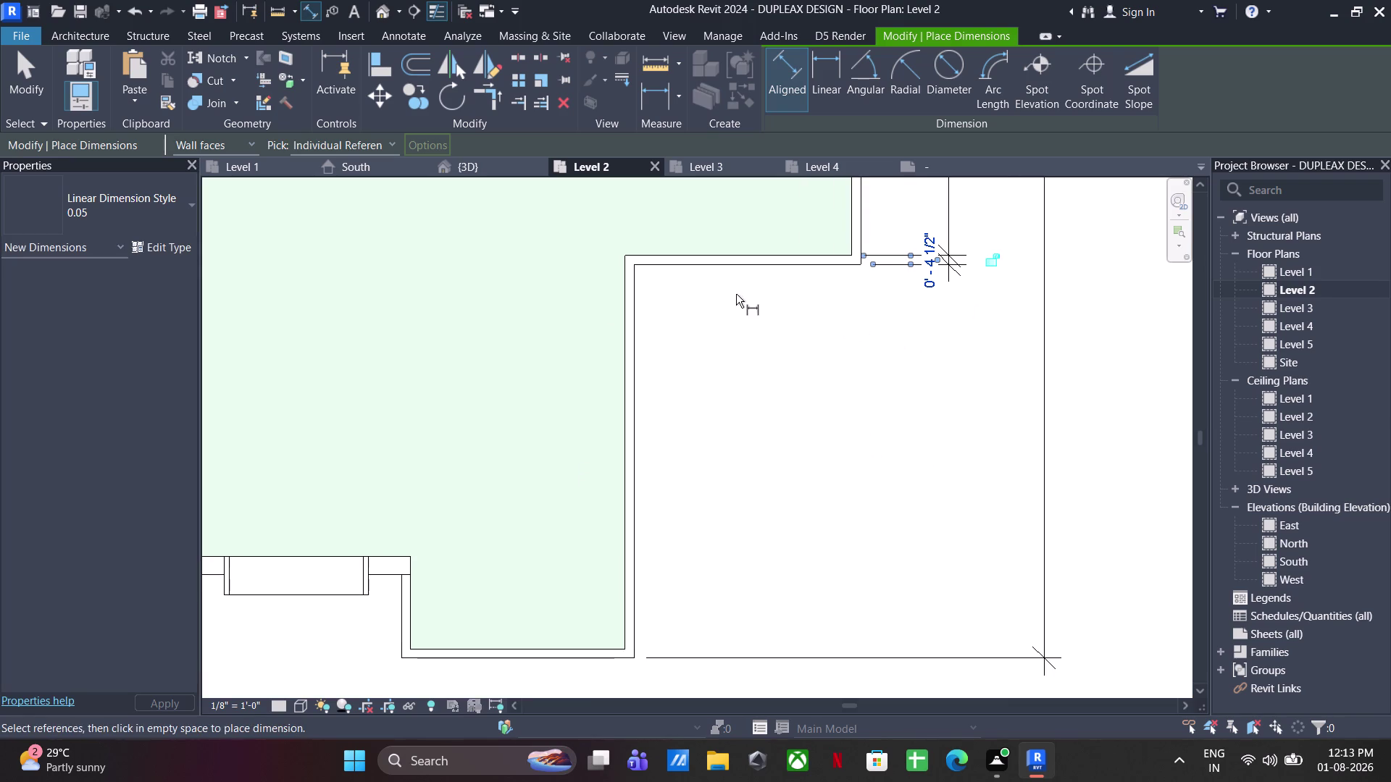
click(721, 268)
middle_drag(678, 481, 695, 368)
click(625, 534)
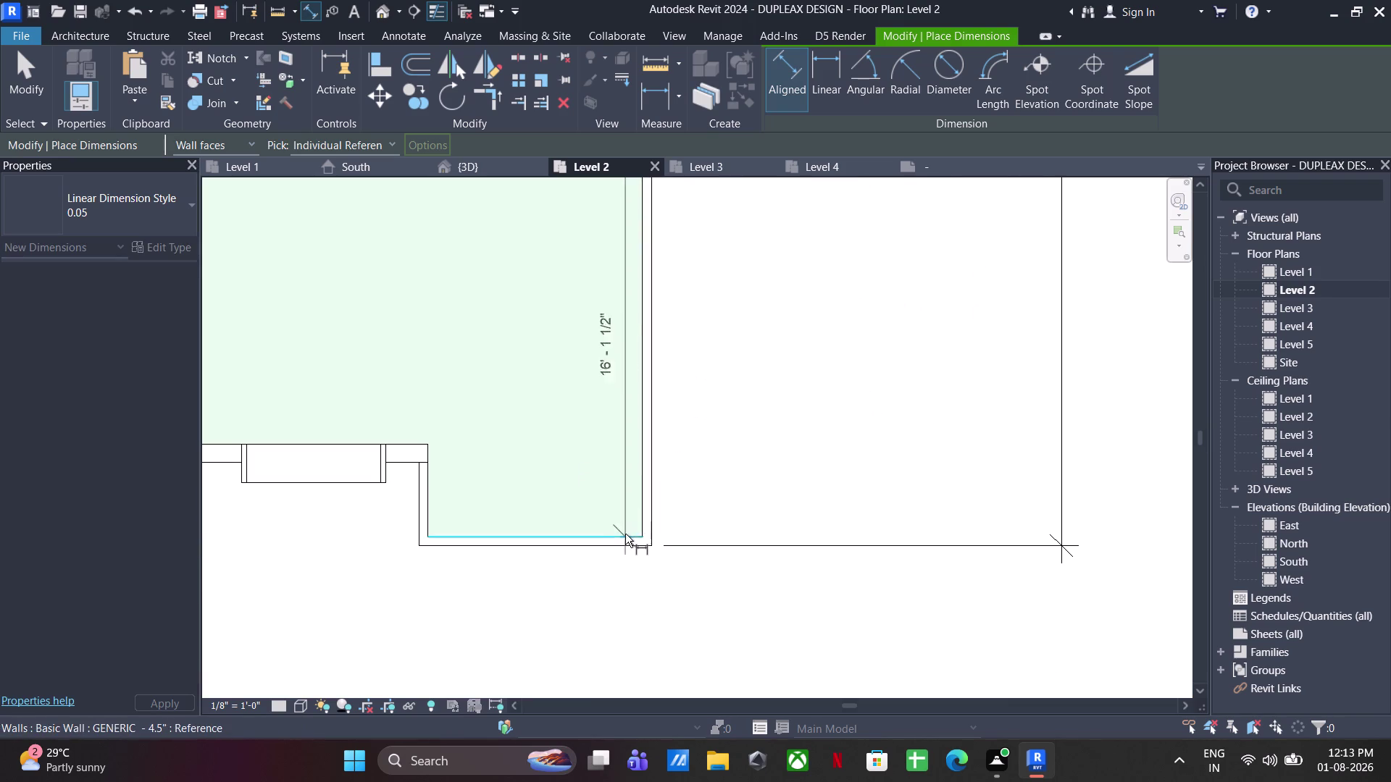
scroll(down, 3)
middle_drag(935, 432, 944, 555)
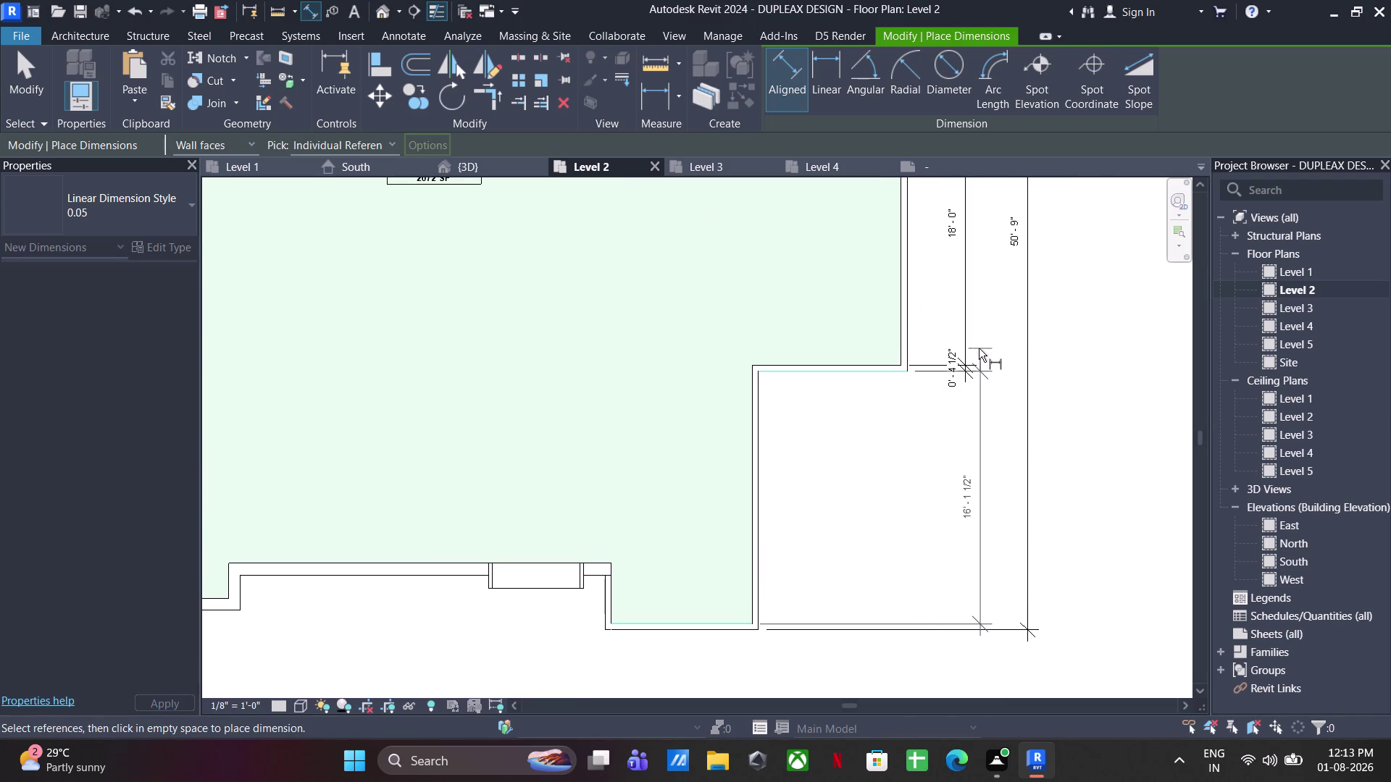
click(965, 348)
scroll(up, 3)
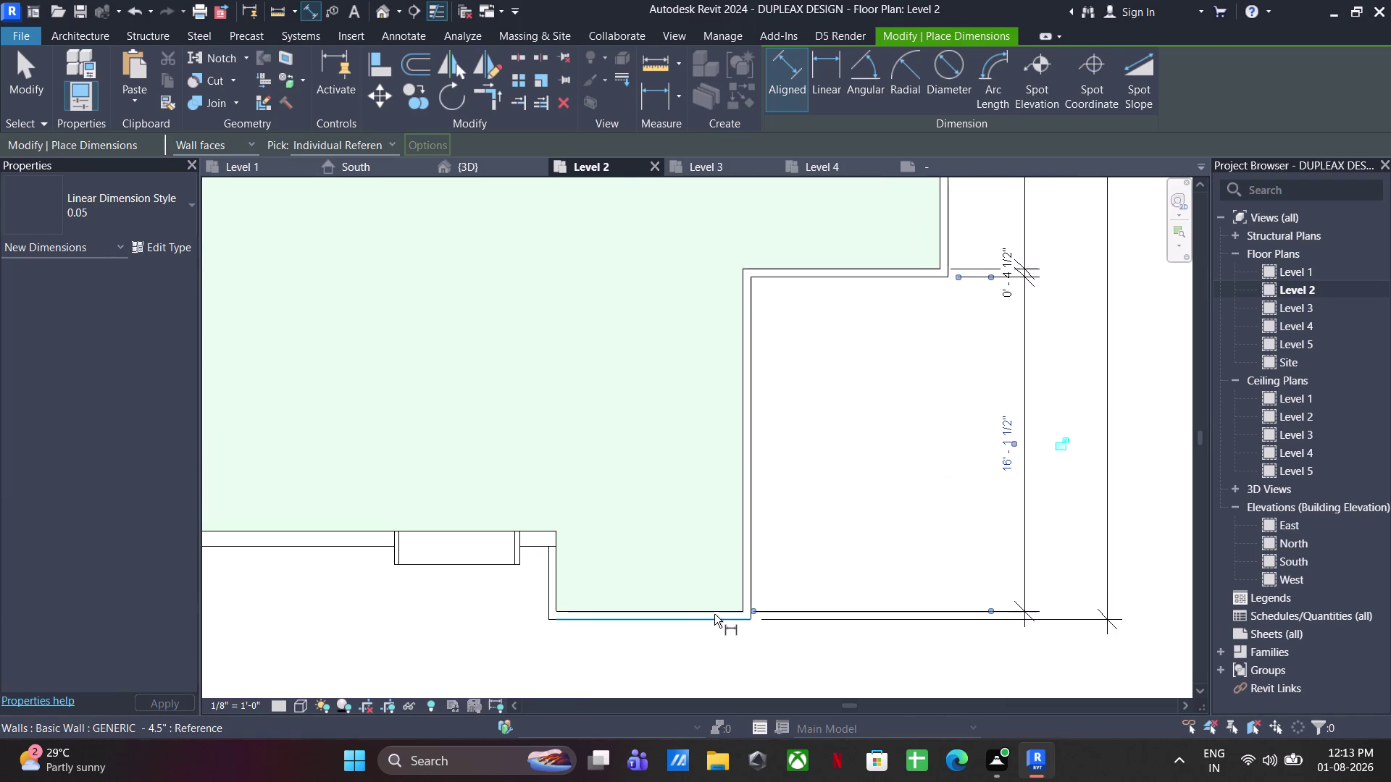
click(713, 611)
click(711, 622)
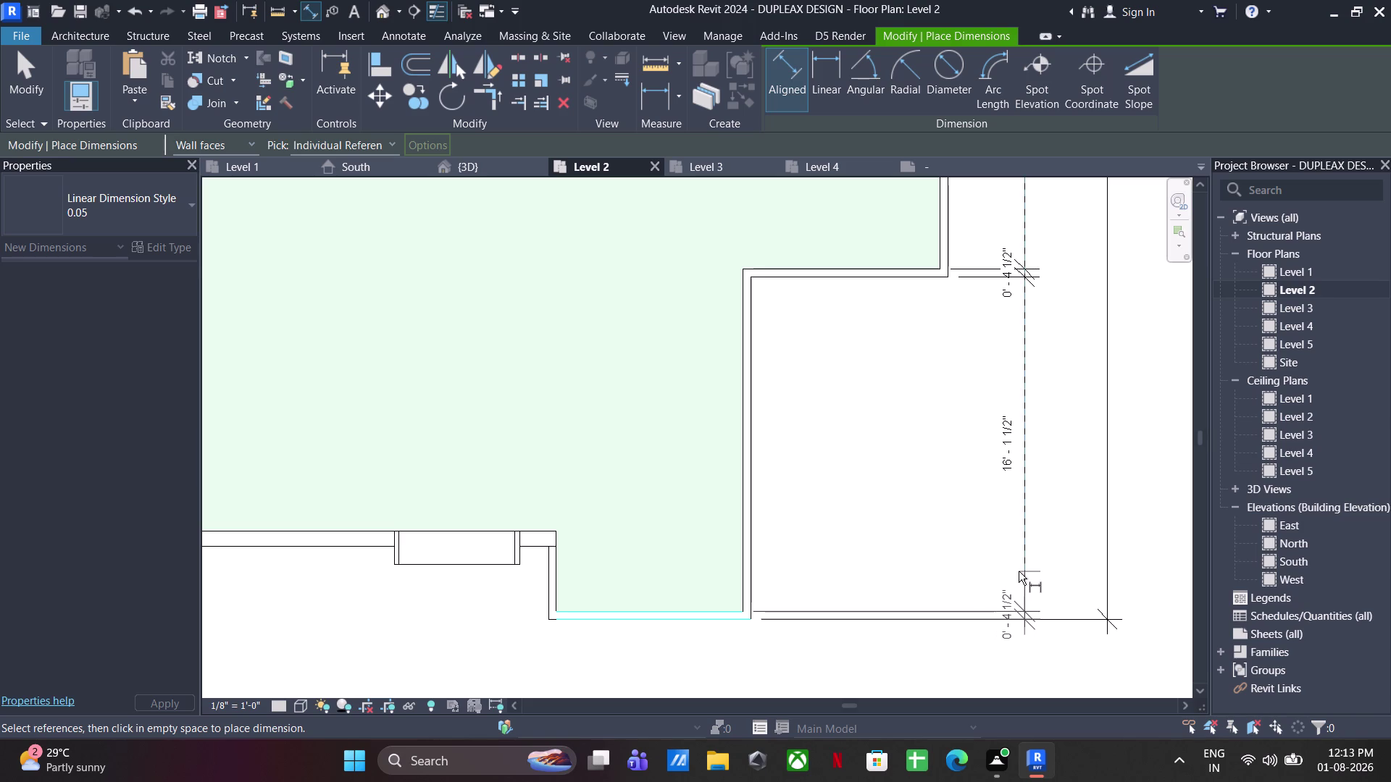
click(1018, 572)
scroll(down, 3)
middle_drag(1017, 453, 999, 650)
middle_drag(1044, 258, 1035, 433)
scroll(up, 3)
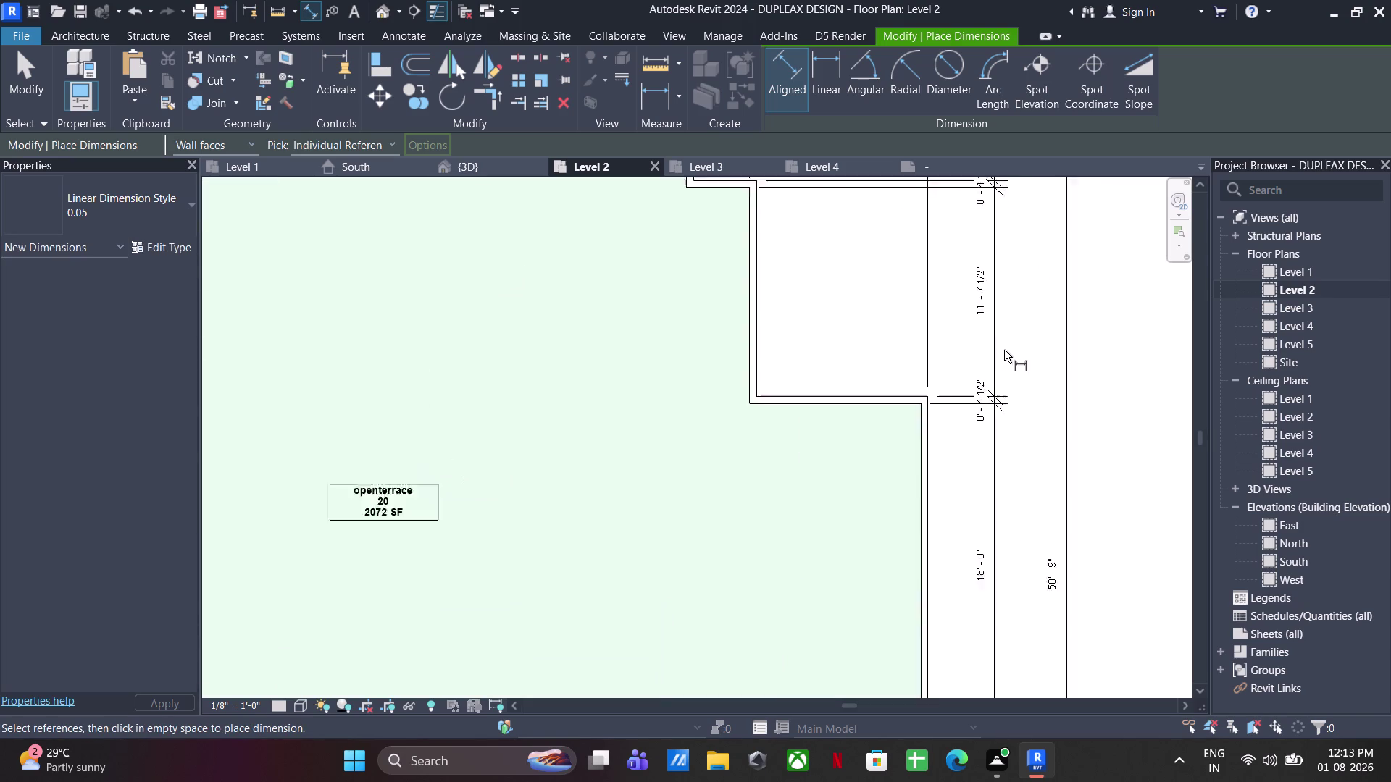
scroll(up, 3)
key(Escape)
Pull the cramped 0'-4 1/2" value out beside its dimension line.
key(Escape)
click(954, 467)
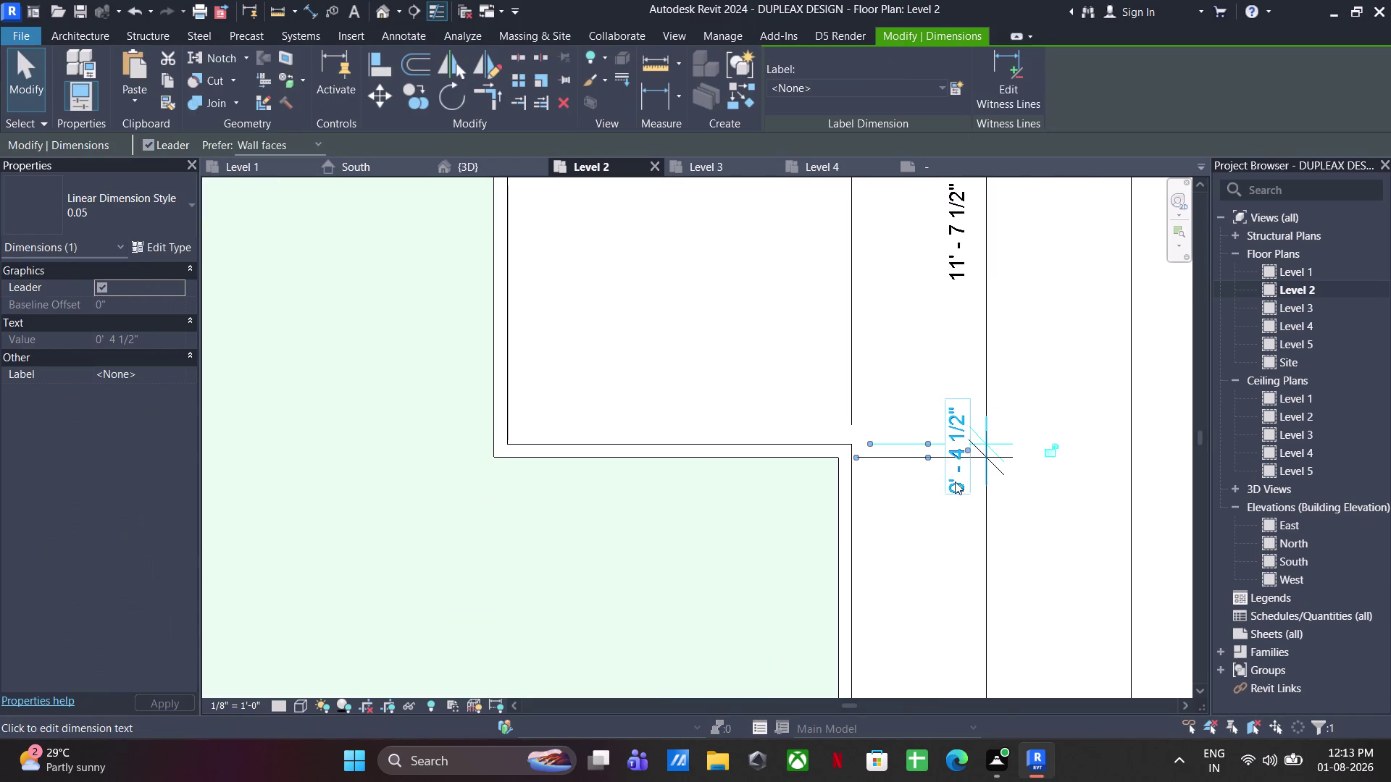
drag(968, 453, 1046, 440)
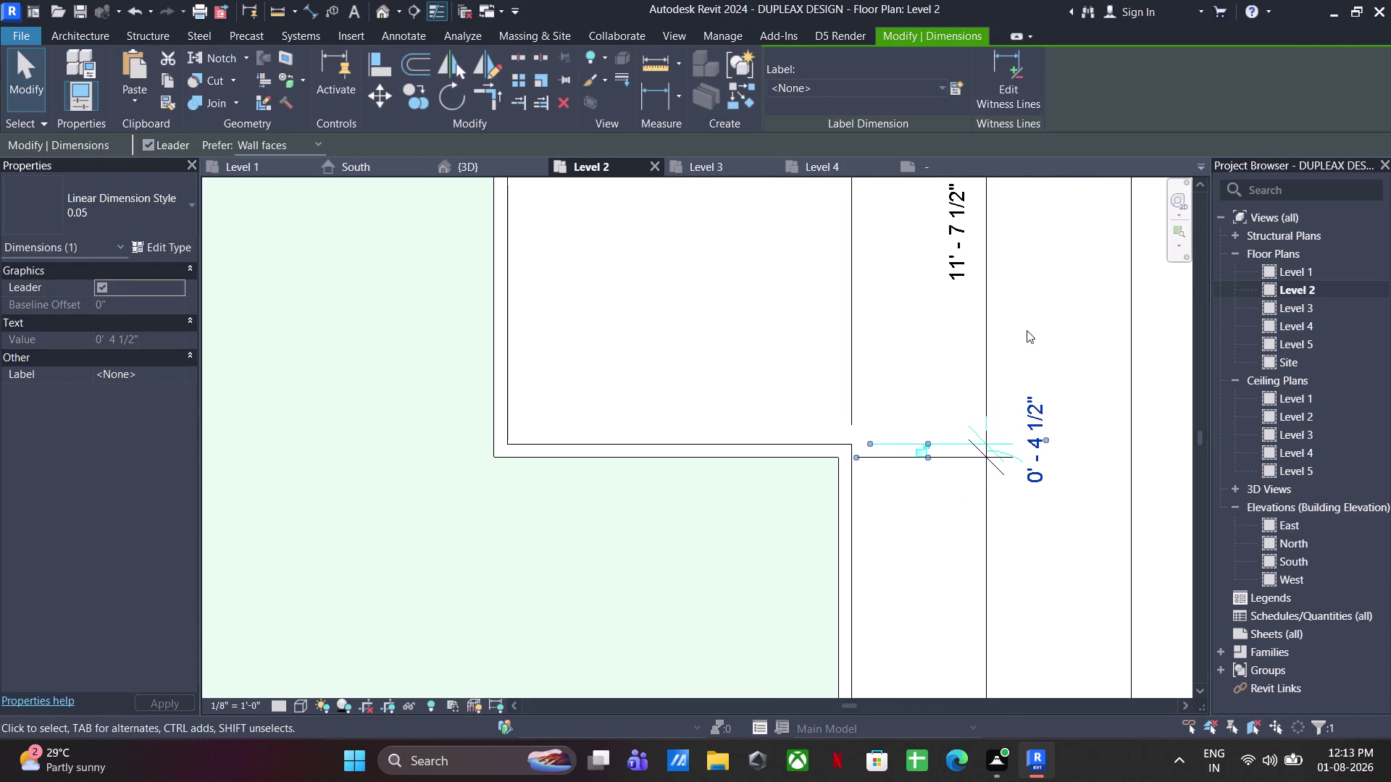
click(1026, 330)
scroll(down, 3)
middle_drag(1022, 343, 950, 646)
scroll(up, 3)
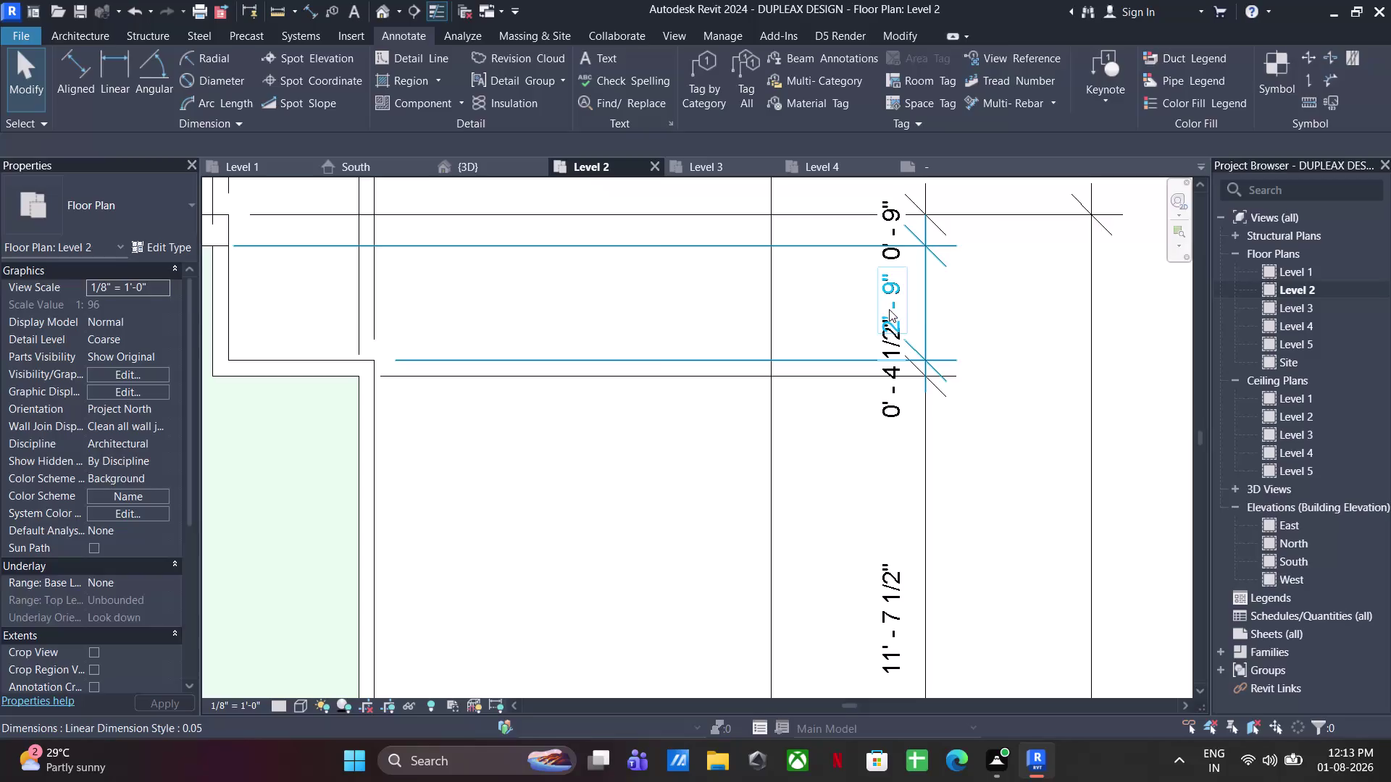
Pull the overlapping 2'-9" value out on a leader and zoom out to the whole plan.
click(889, 309)
drag(915, 289, 993, 278)
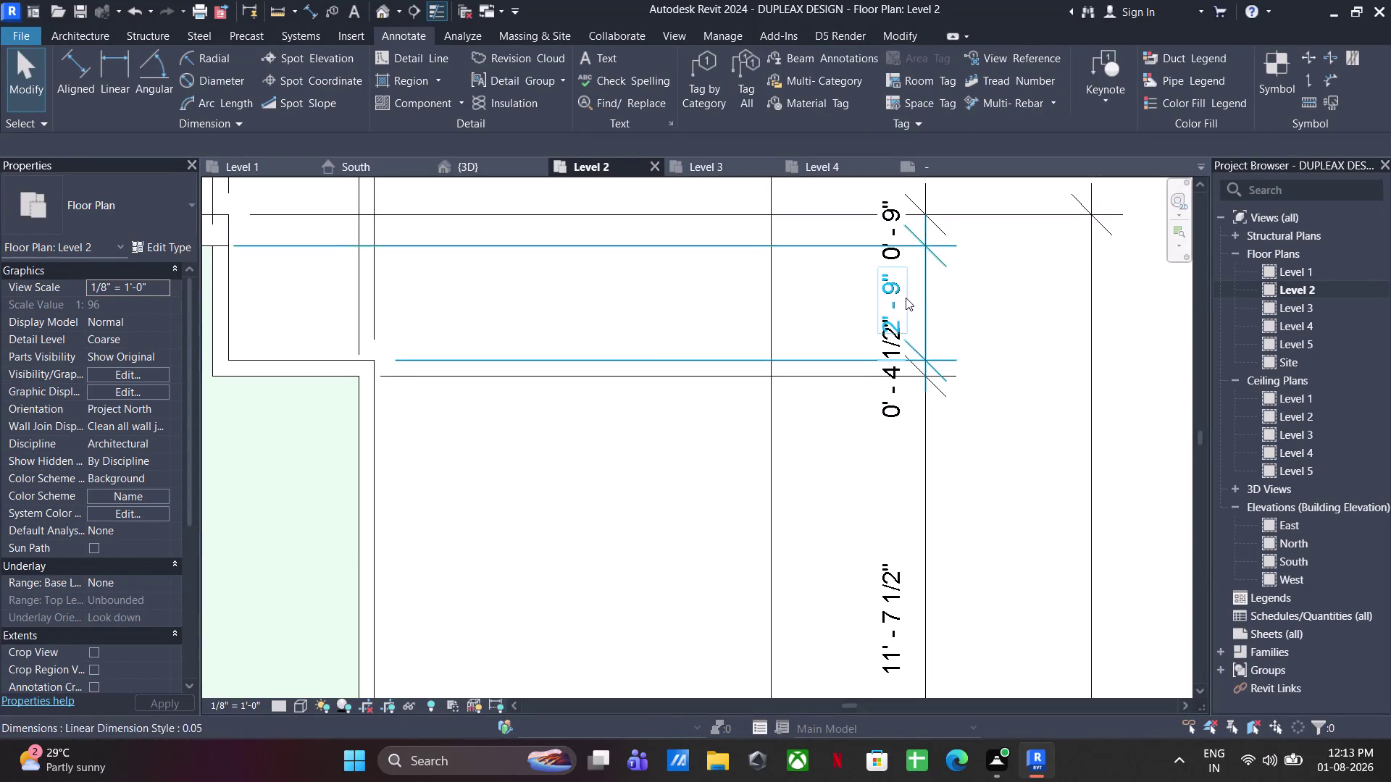
click(905, 297)
drag(906, 309, 1011, 294)
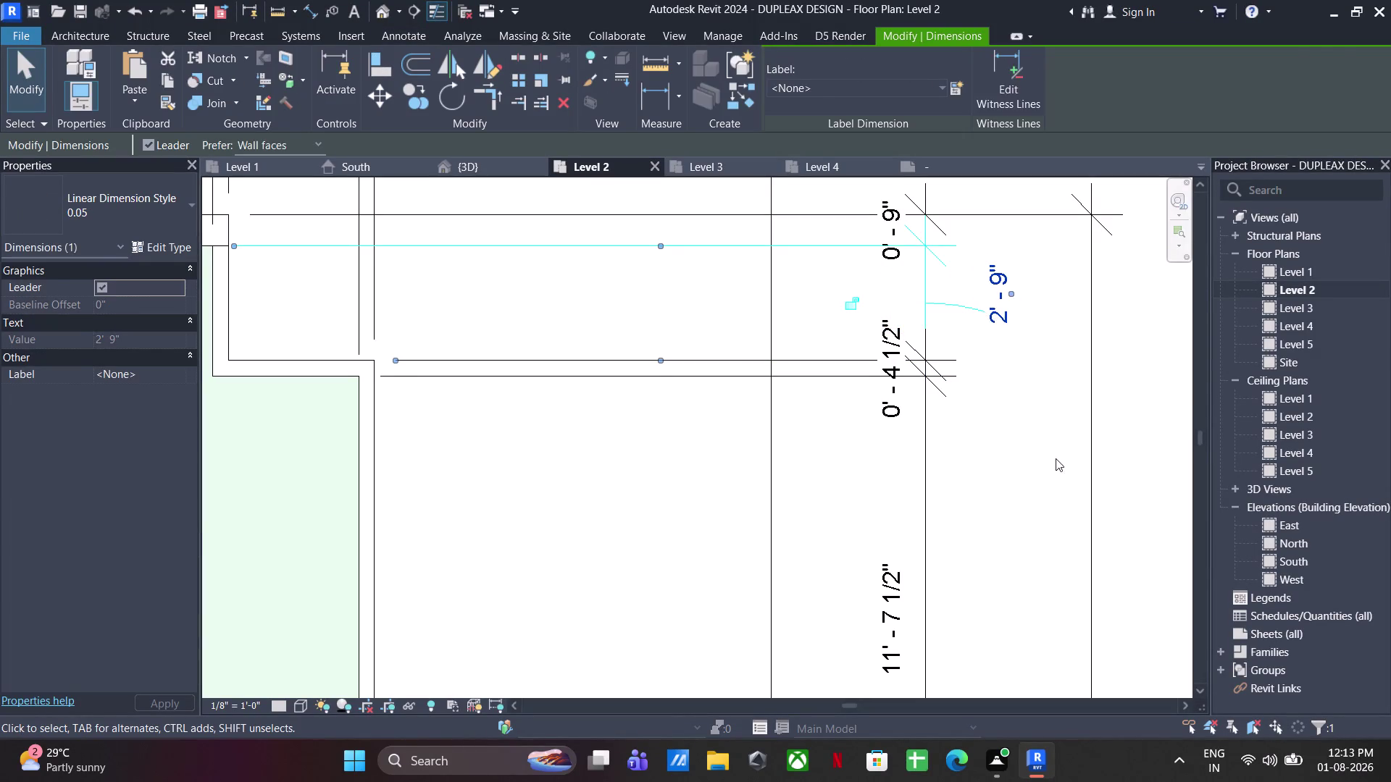
click(1056, 458)
scroll(down, 3)
middle_drag(960, 408, 946, 407)
scroll(down, 3)
middle_drag(961, 406, 978, 343)
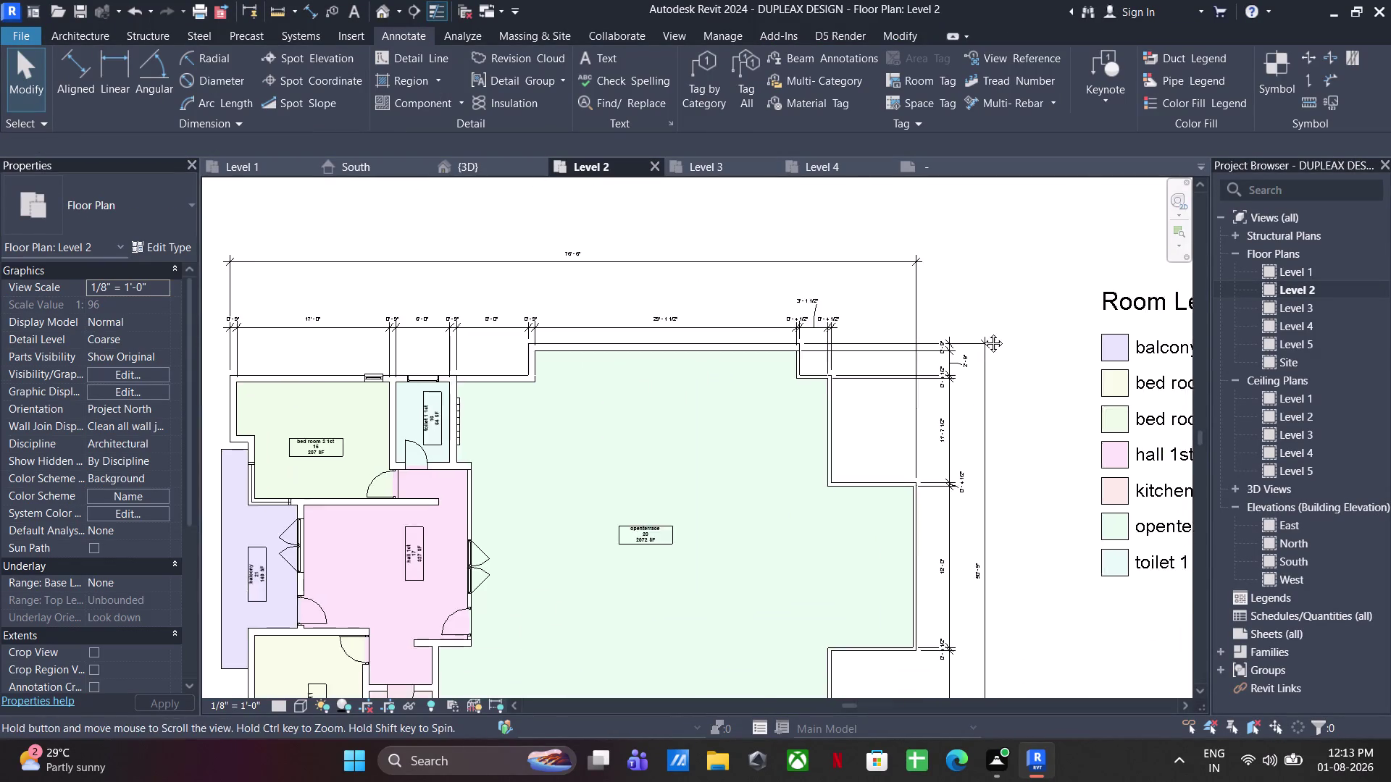